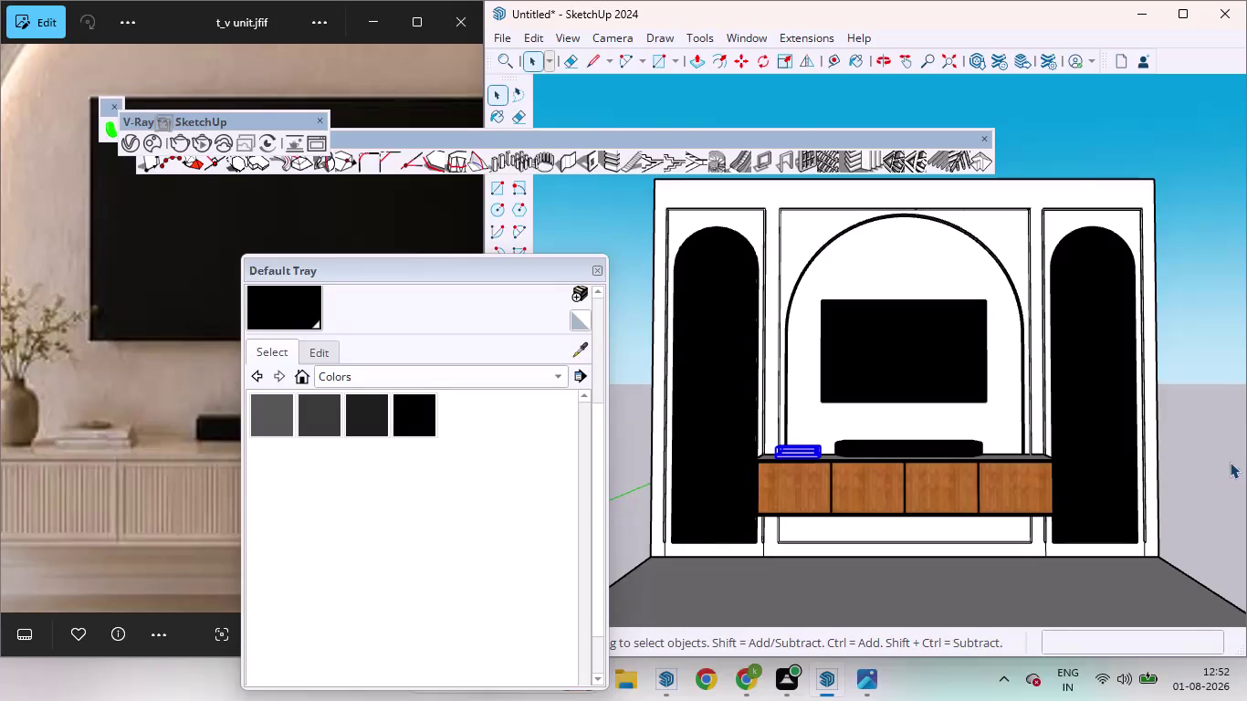
Close the Default Tray's Colors panel so the TV wall unit view is unobstructed.
drag(1208, 455, 1197, 456)
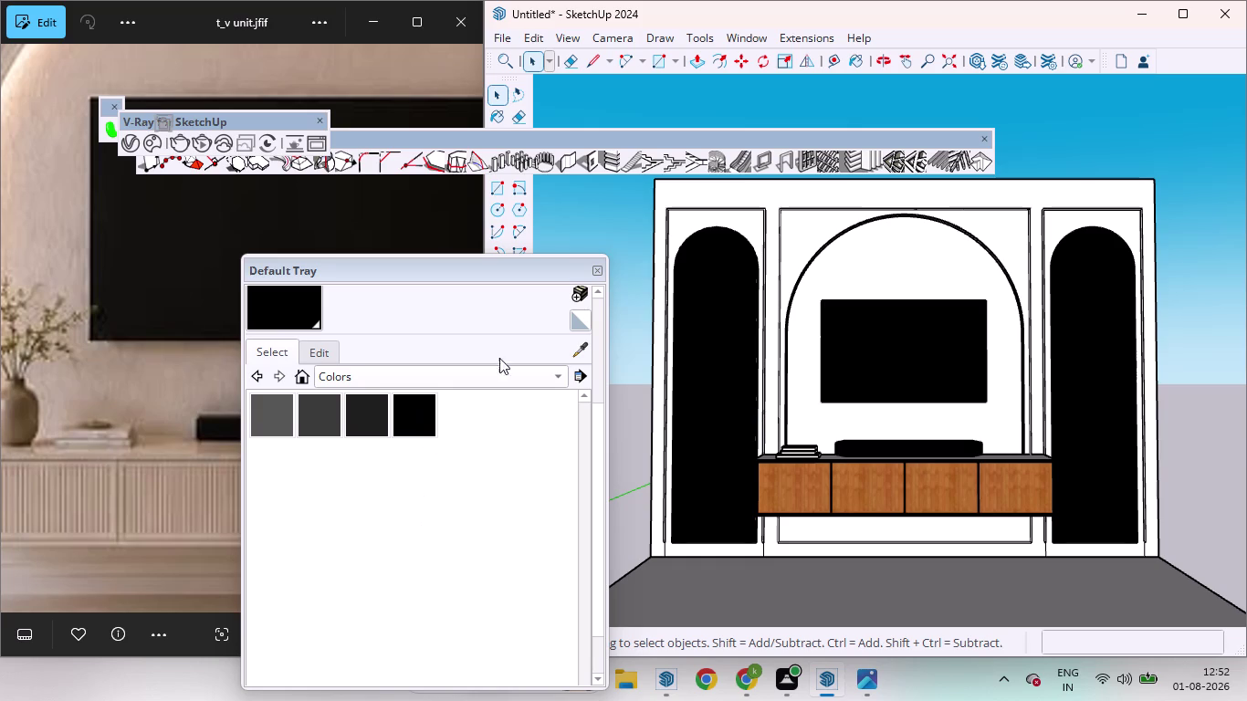
click(595, 270)
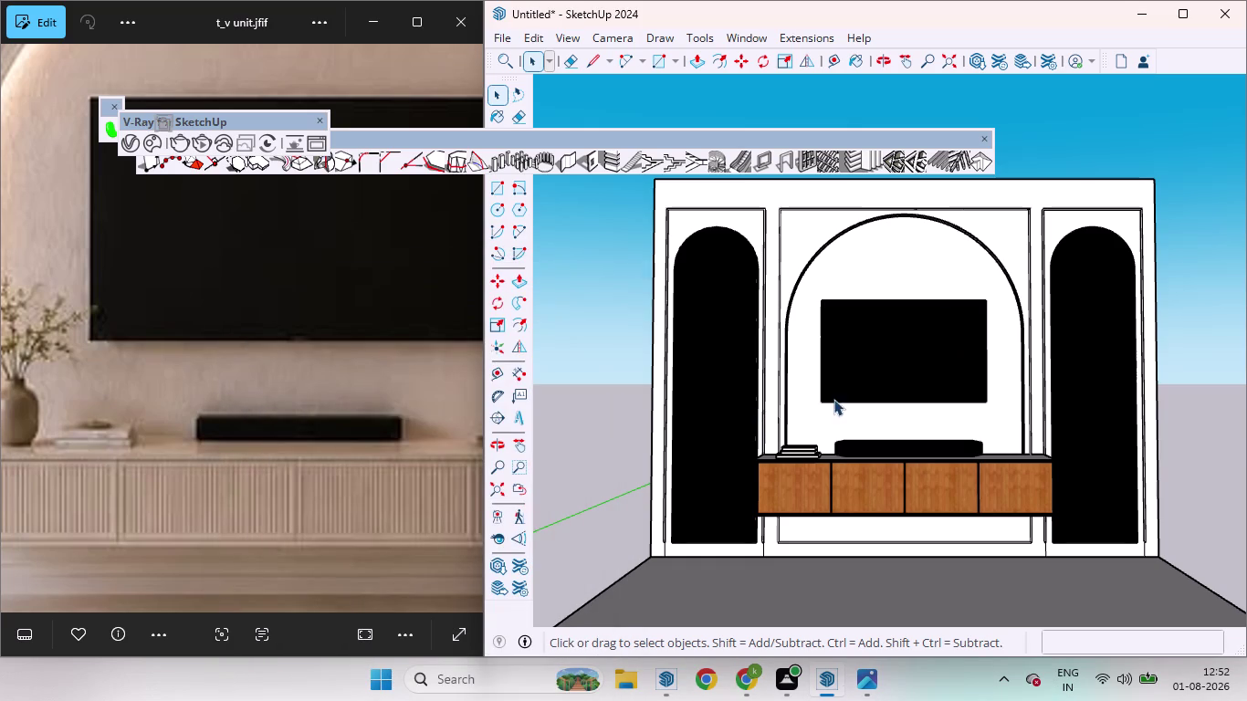
Zoom toward the TV cabinet and enable the Click-Change 2 - Kitchen equipment toolbar.
scroll(up, 3)
scroll(down, 3)
middle_drag(782, 397, 794, 553)
scroll(up, 3)
scroll(down, 3)
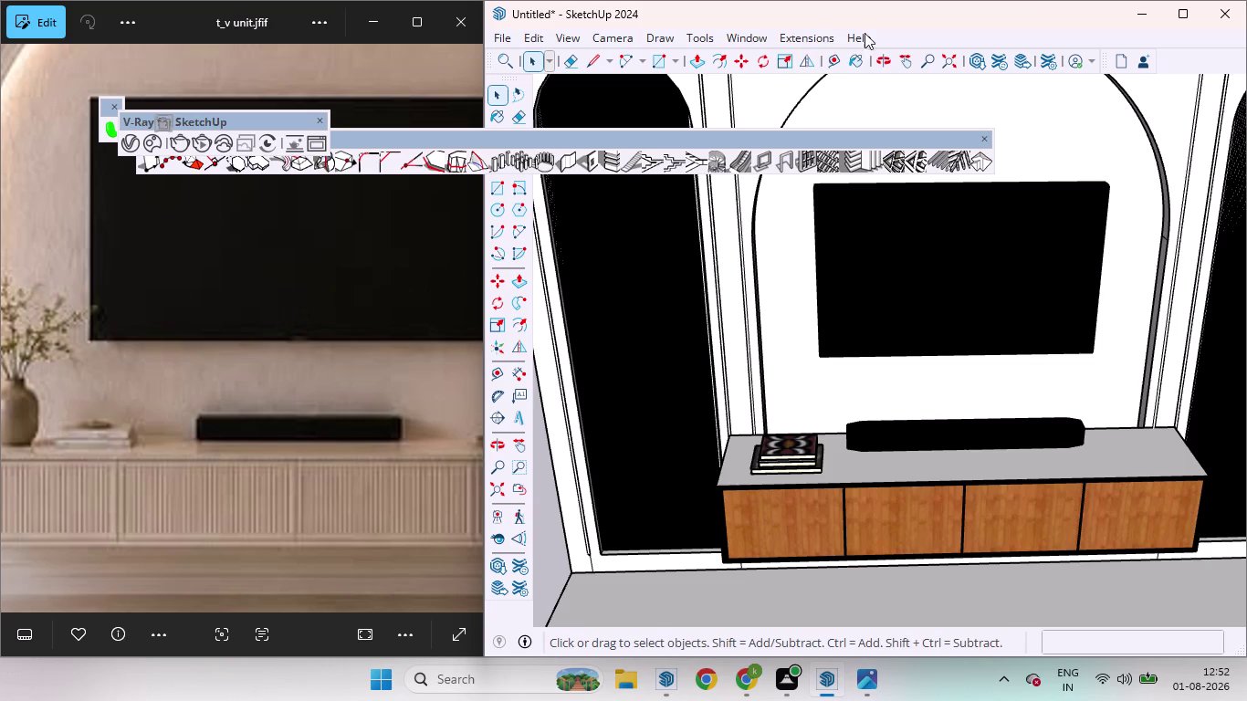
right_click(885, 30)
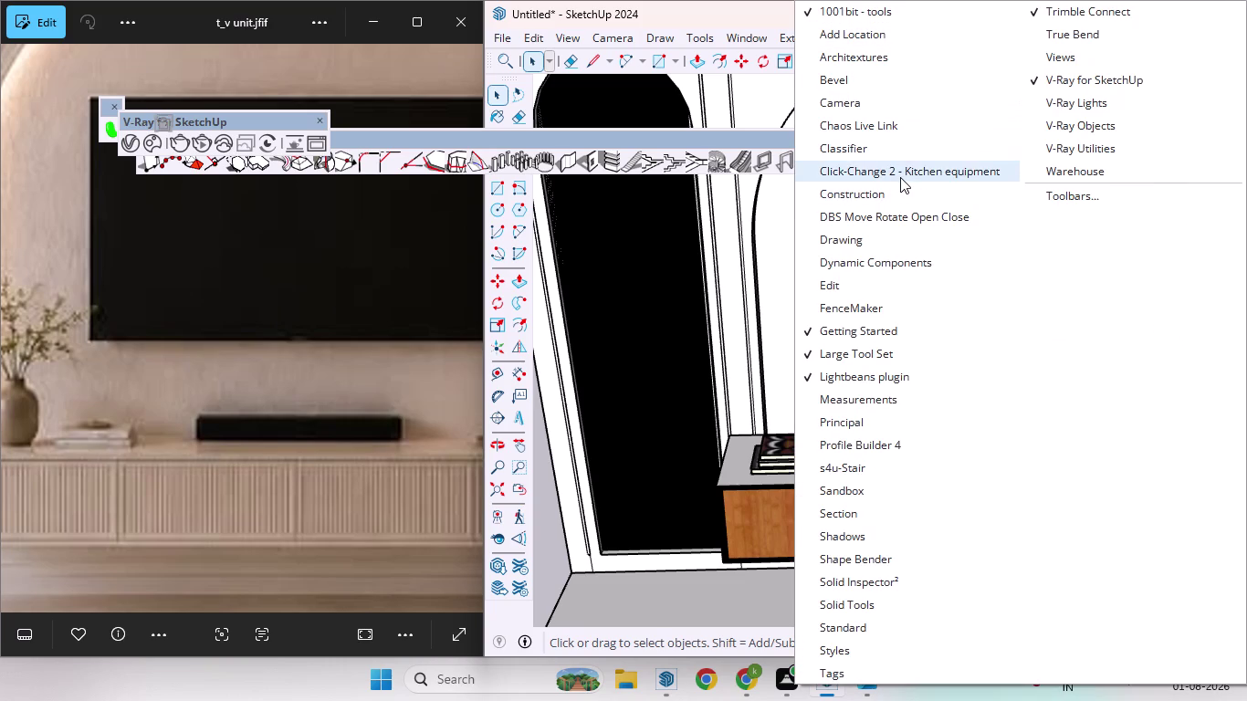
click(900, 177)
Place a Flowers vase model on the cabinet top beside the books.
click(603, 220)
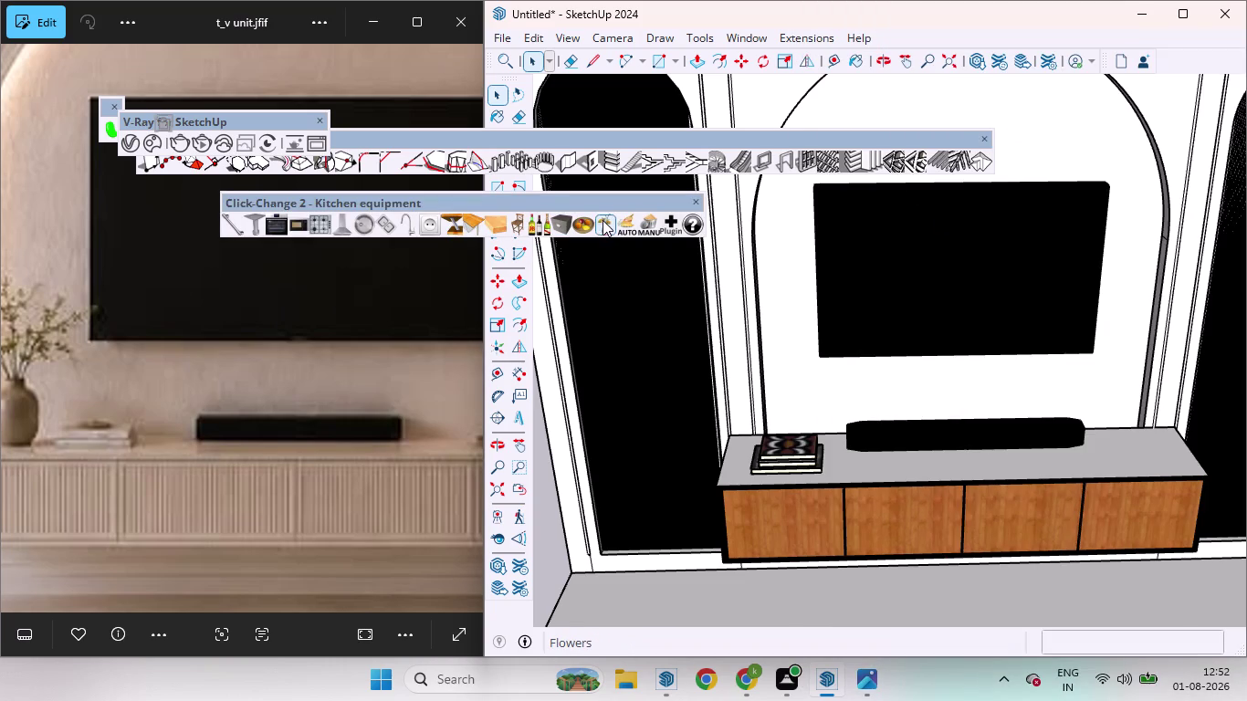
scroll(down, 3)
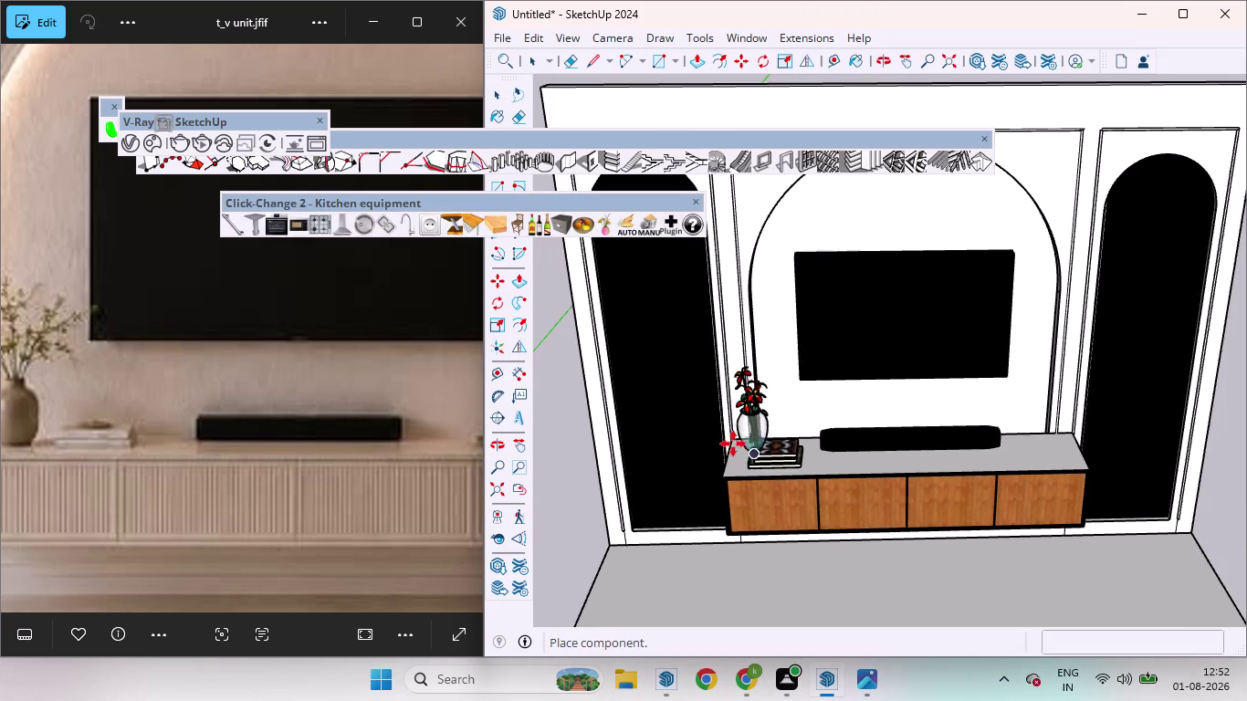
scroll(up, 3)
scroll(up, 3)
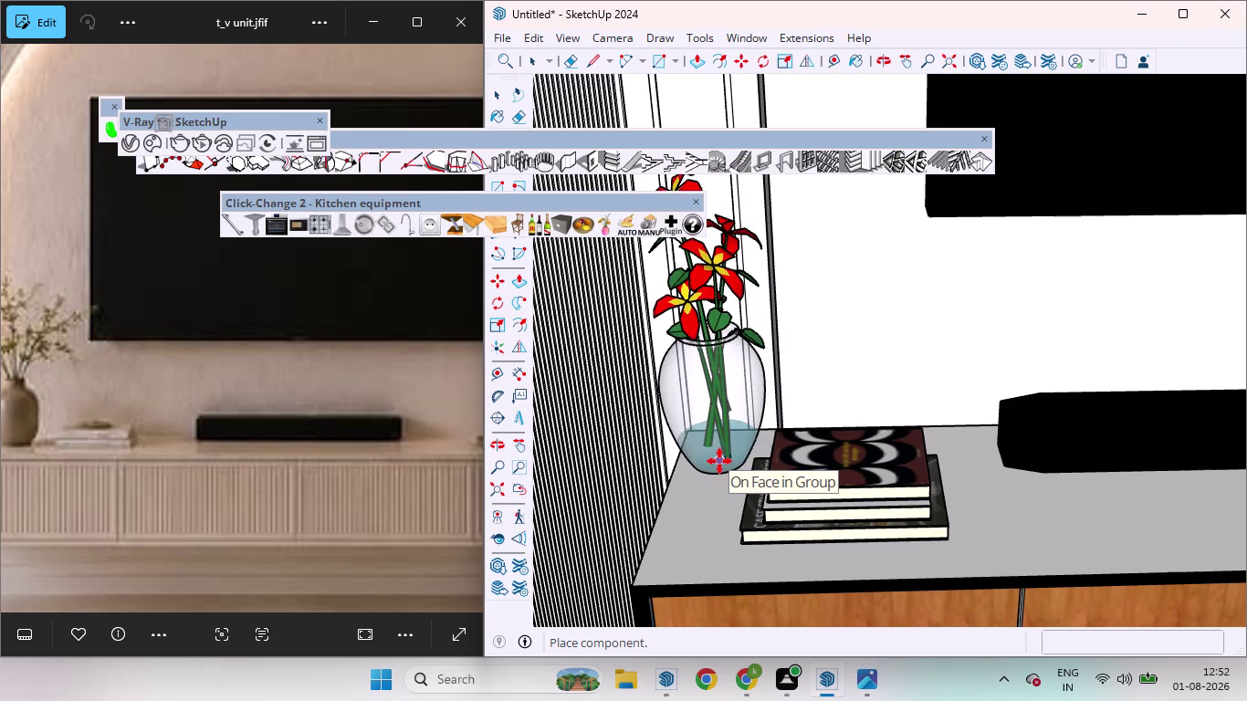
click(716, 465)
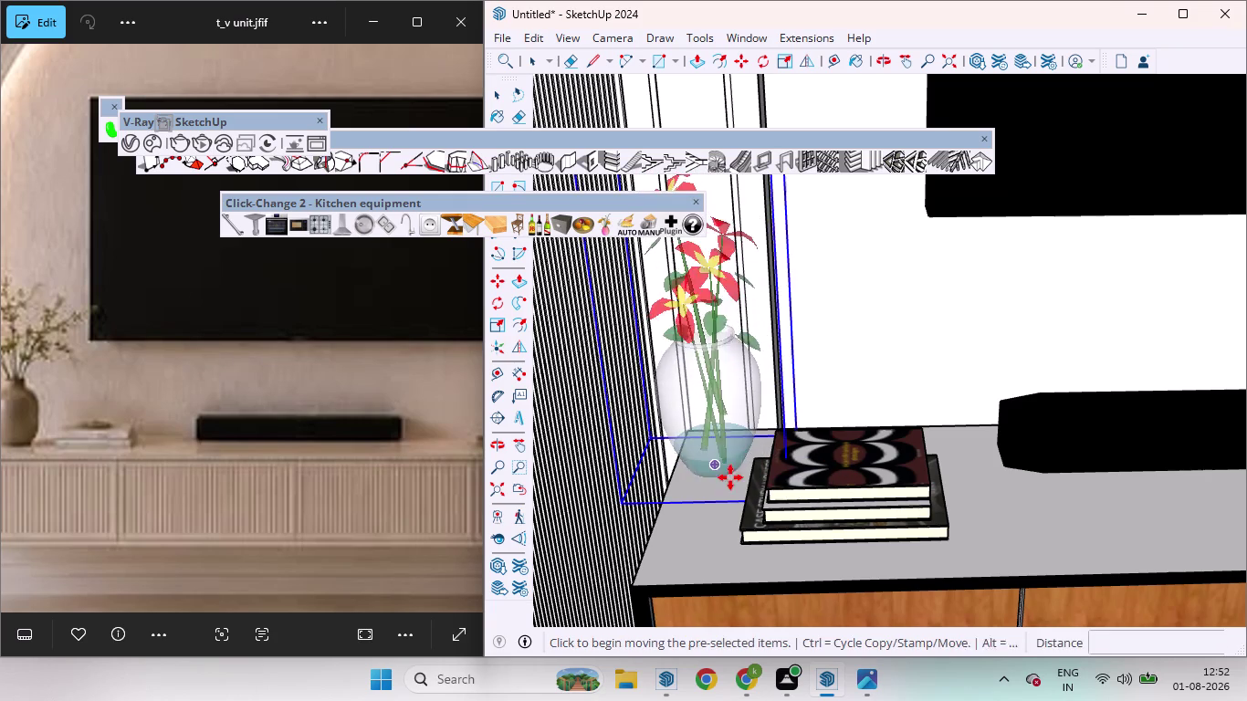
Swap the vase for a branch arrangement and frame the cabinet and TV wall.
middle_drag(718, 492, 1179, 397)
scroll(down, 3)
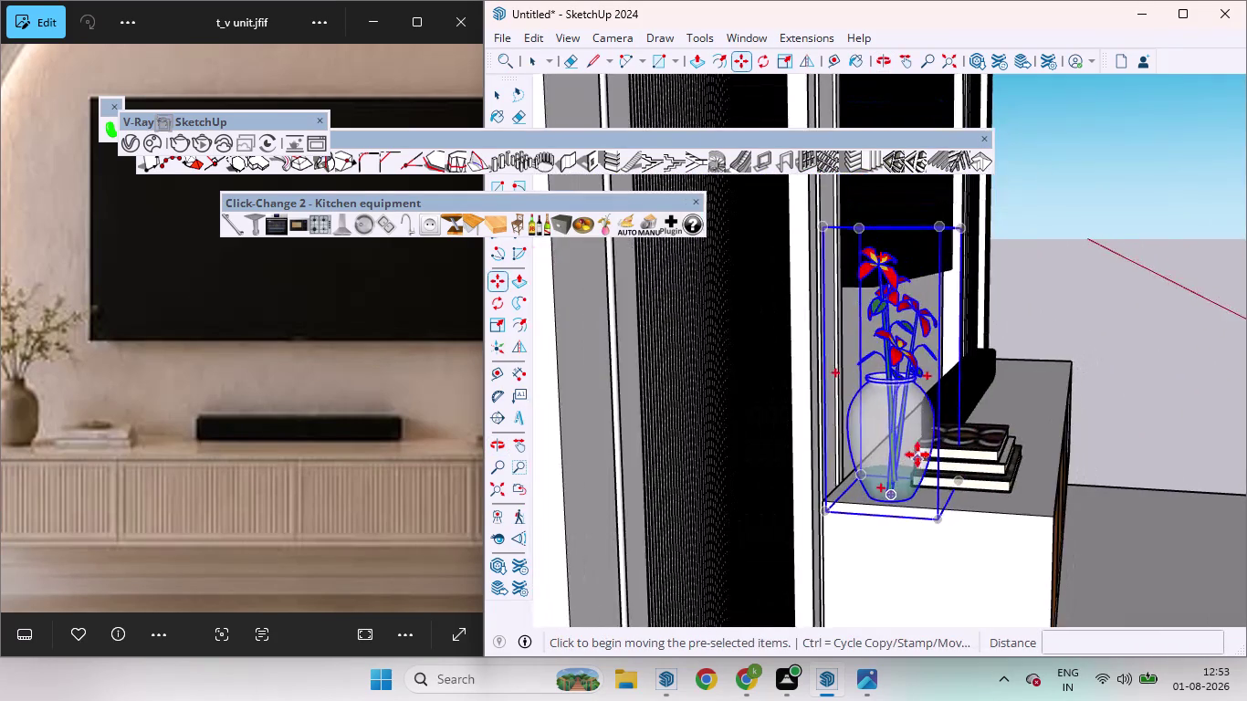
scroll(down, 3)
middle_drag(957, 481, 777, 454)
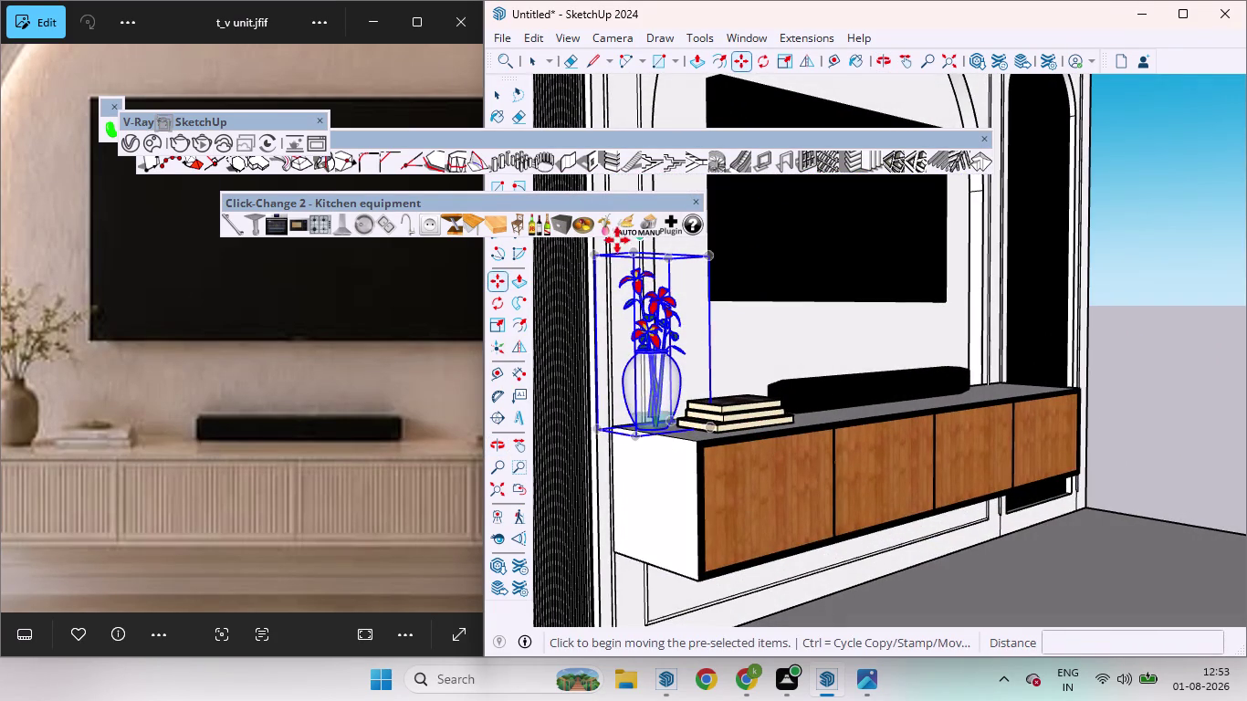
click(604, 234)
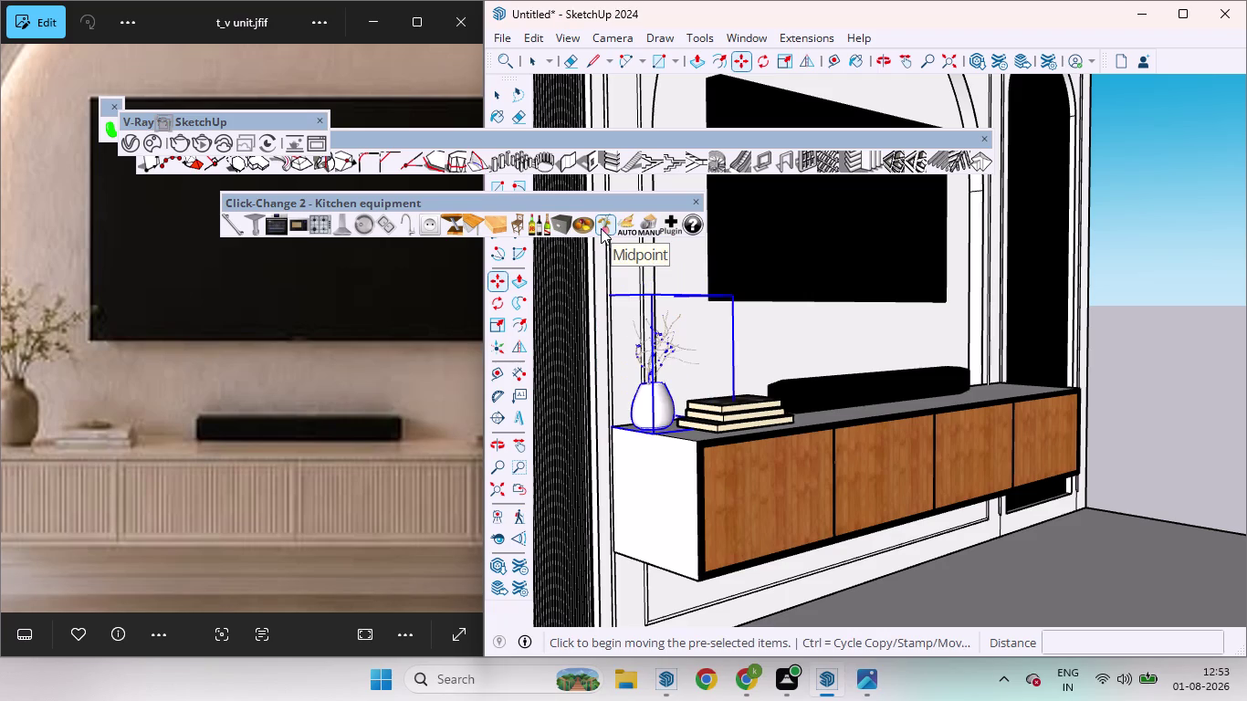
scroll(down, 3)
middle_drag(780, 356, 742, 387)
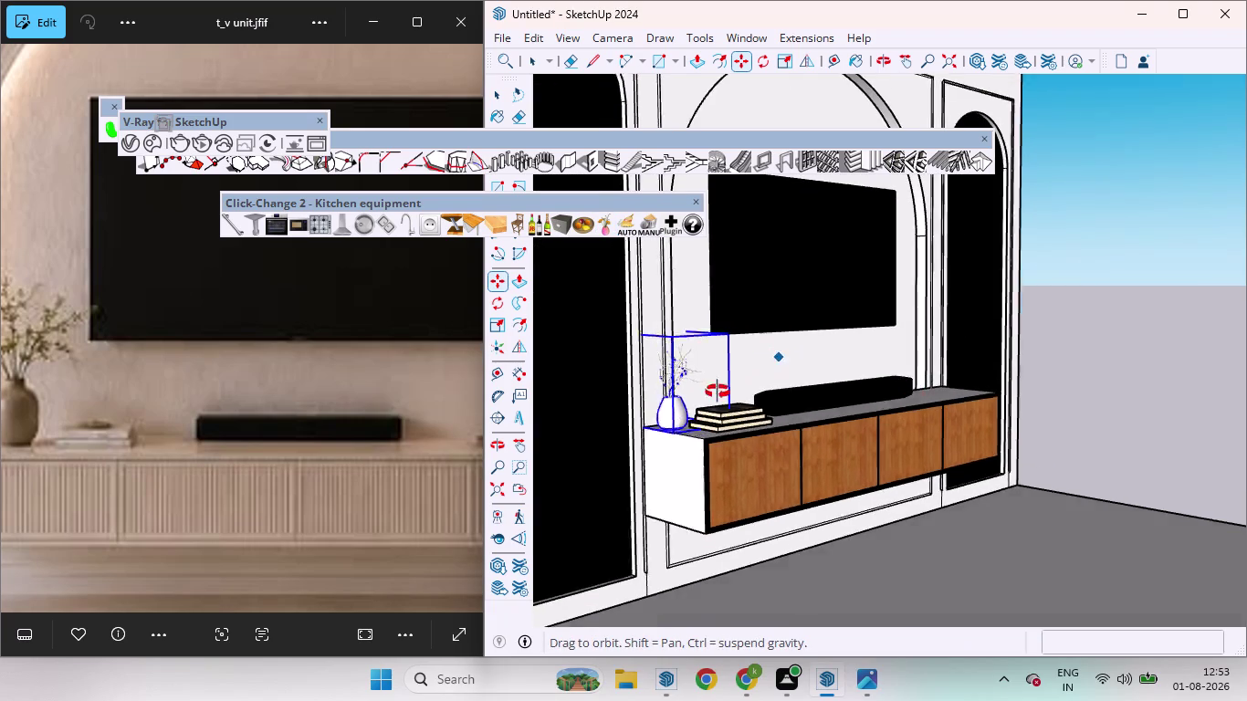
middle_drag(742, 388, 617, 370)
Scale the branch vase up uniformly by about 1.42x.
key(s)
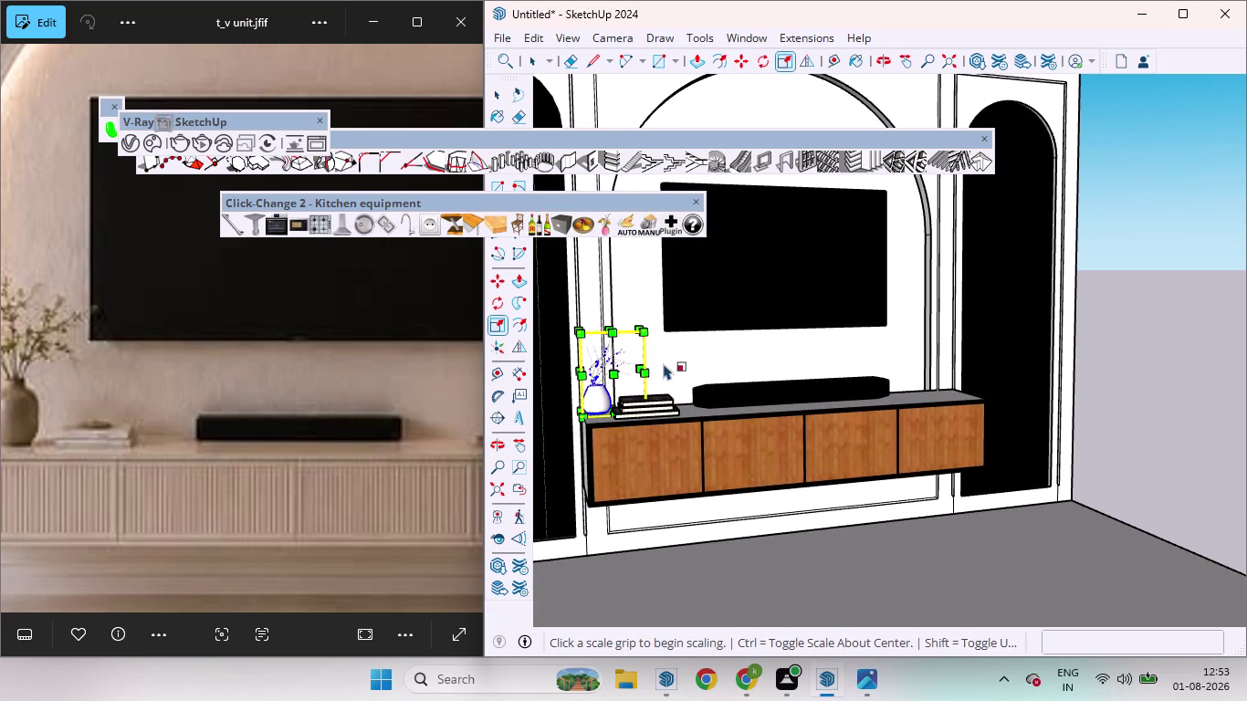
drag(640, 327, 657, 285)
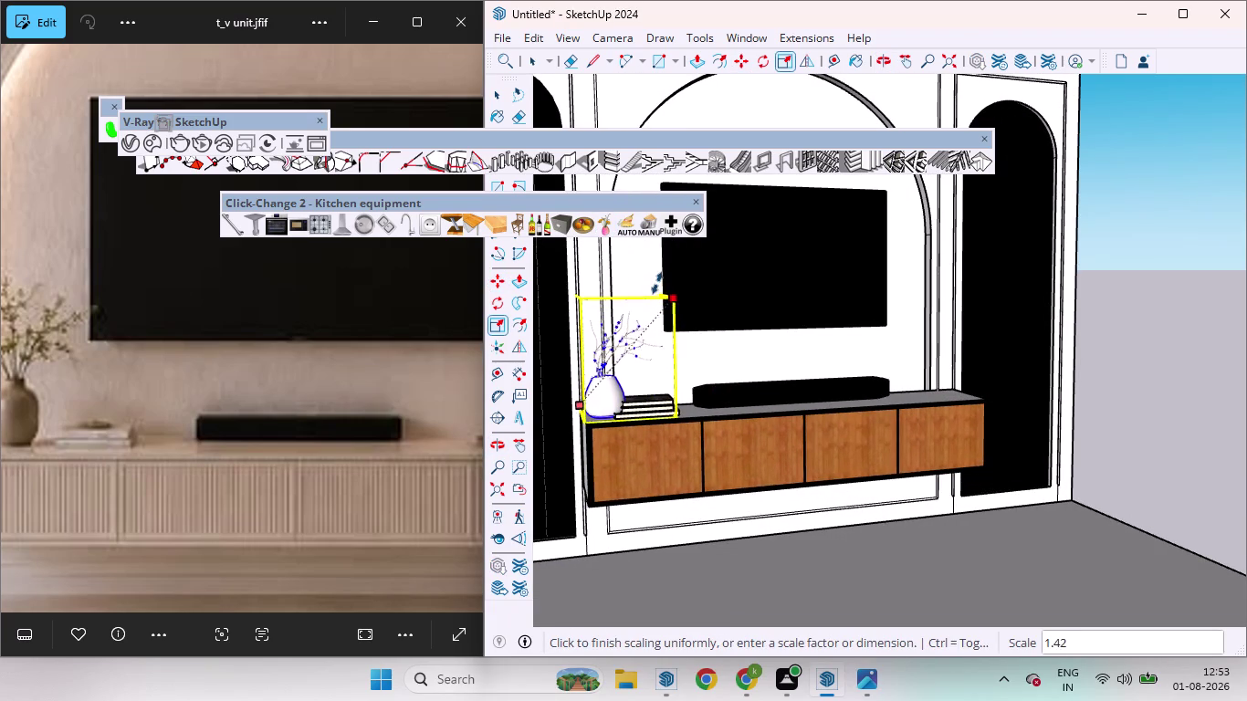
drag(658, 284, 657, 278)
key(space)
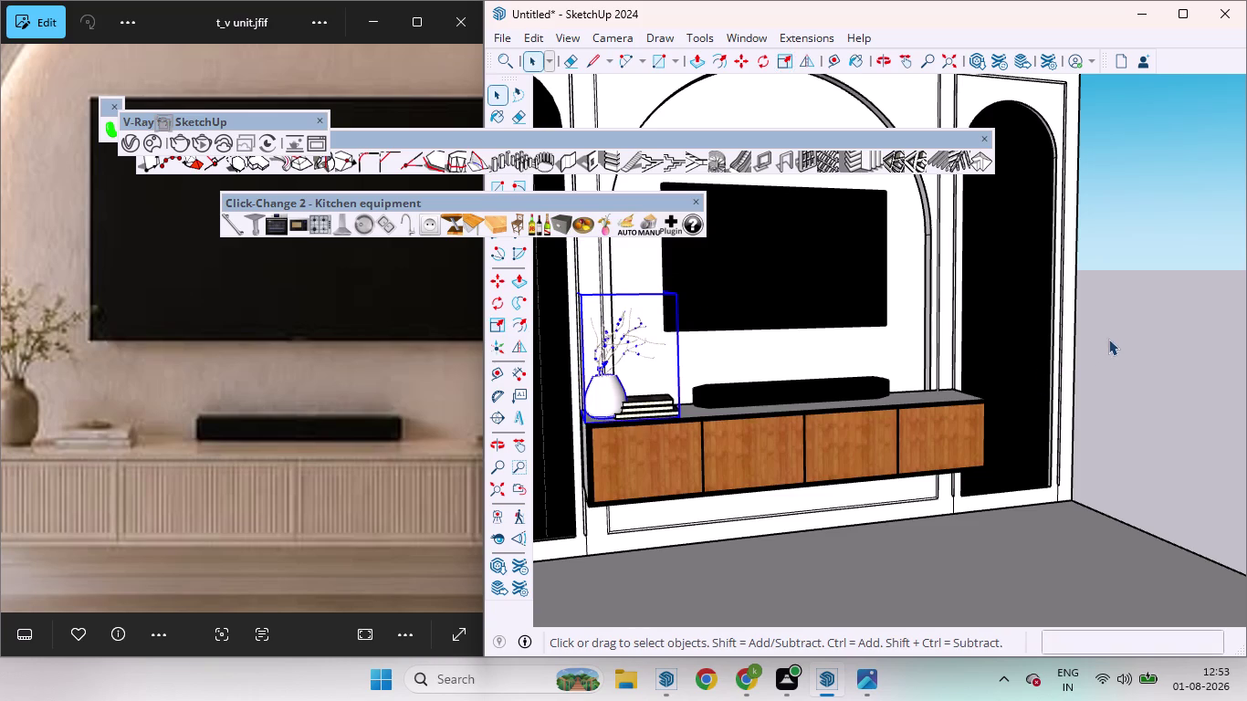
Nudge the book stack slightly right toward the soundbar and swap the vase arrangement.
click(1127, 339)
click(661, 406)
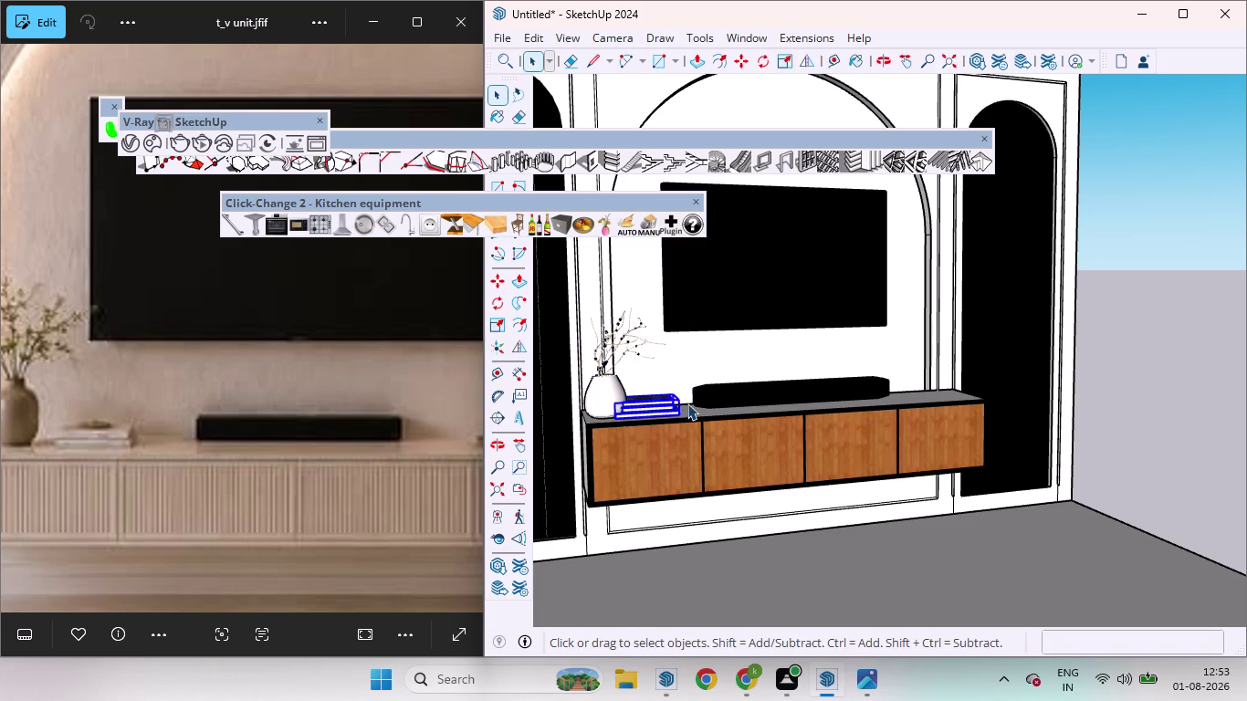
key(m)
click(684, 407)
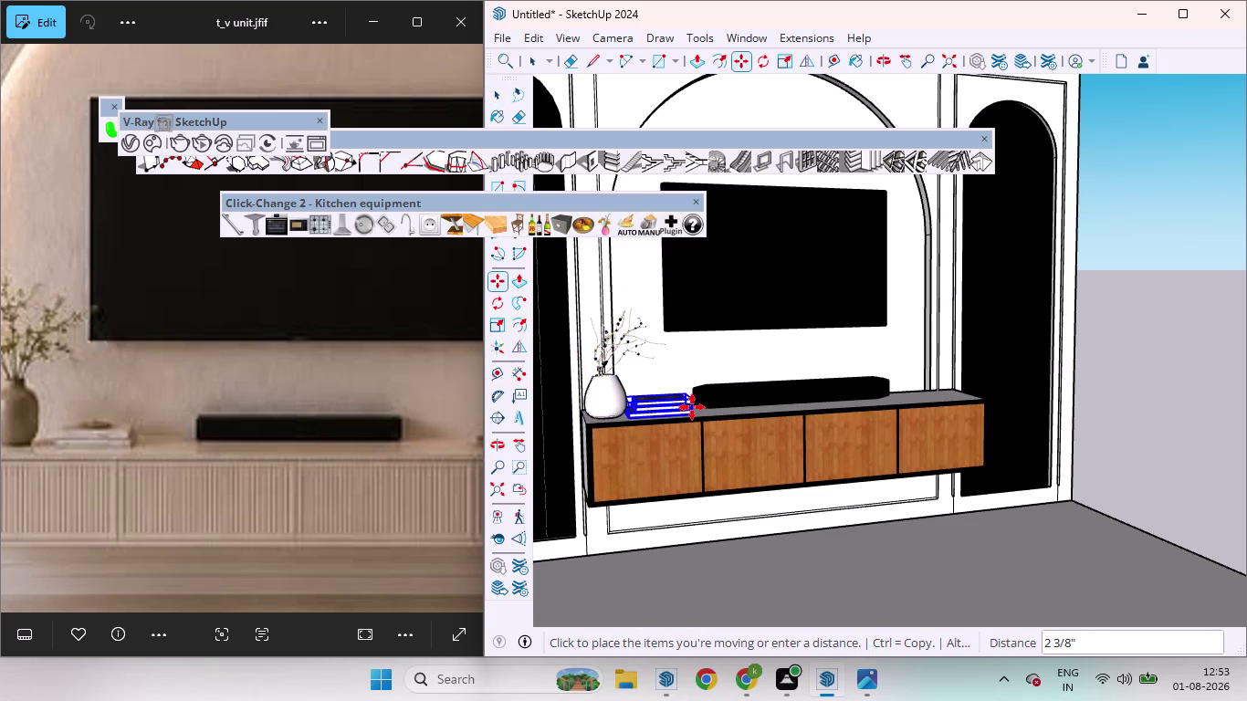
click(695, 407)
key(space)
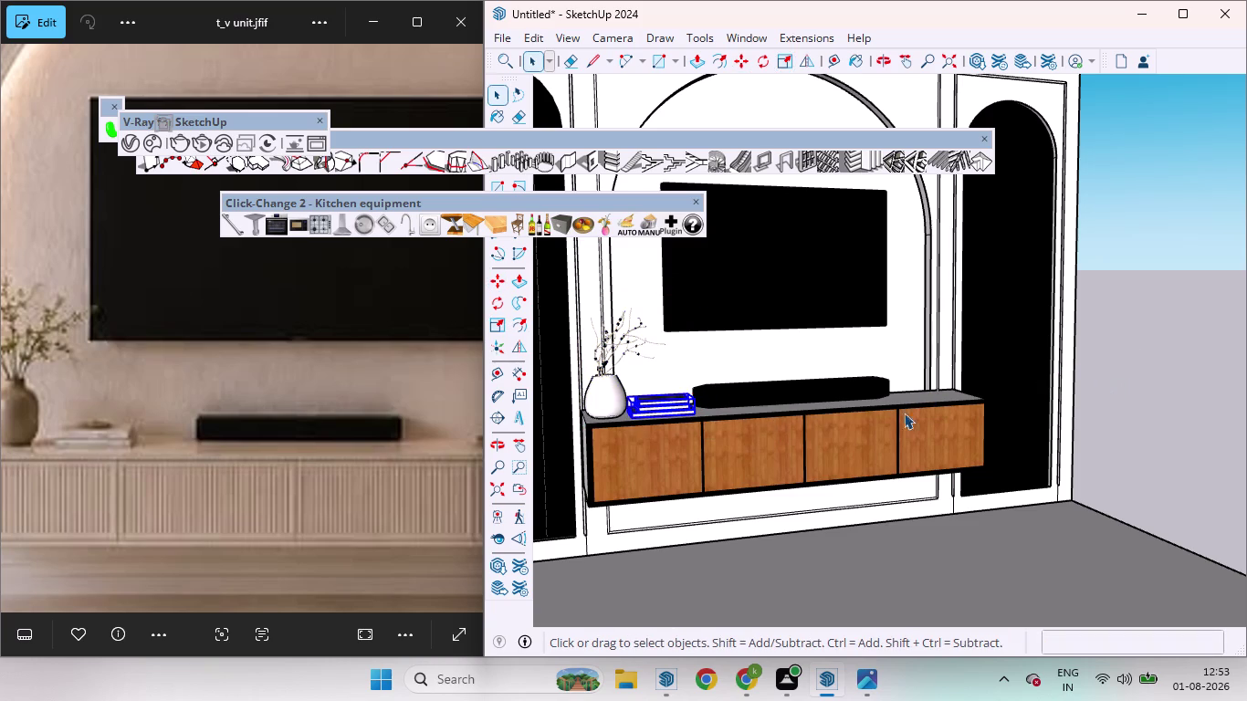
click(614, 390)
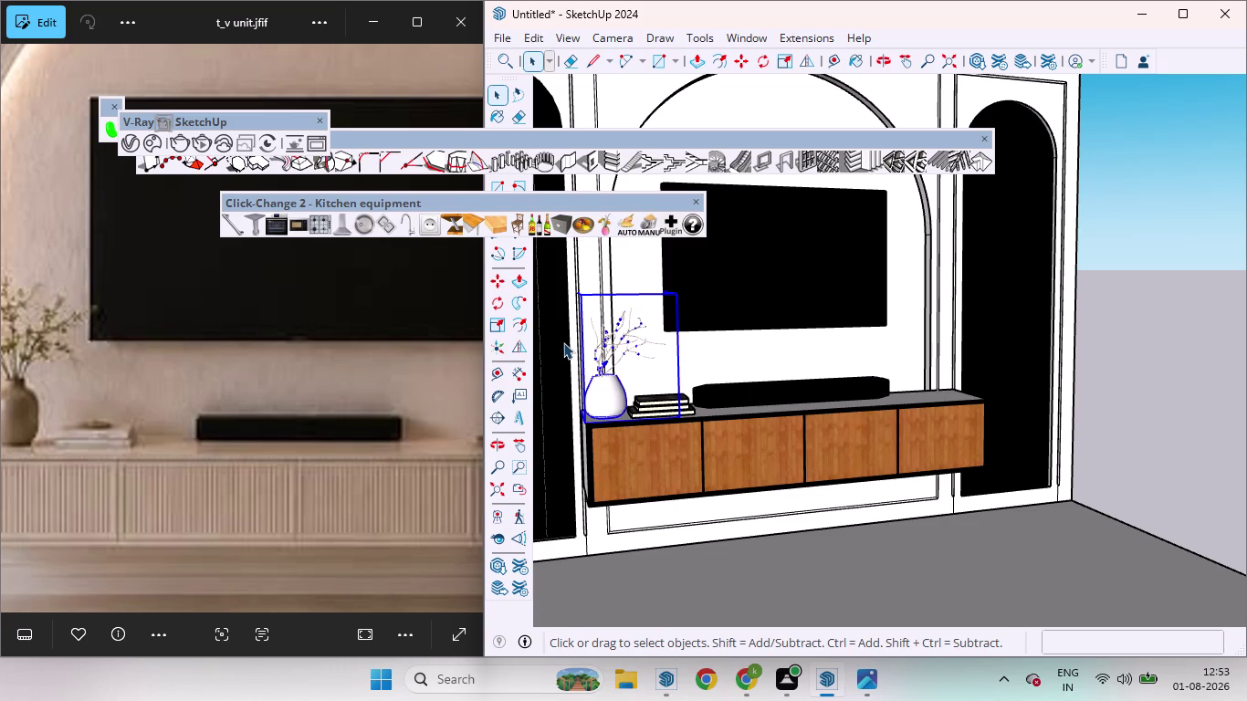
click(601, 225)
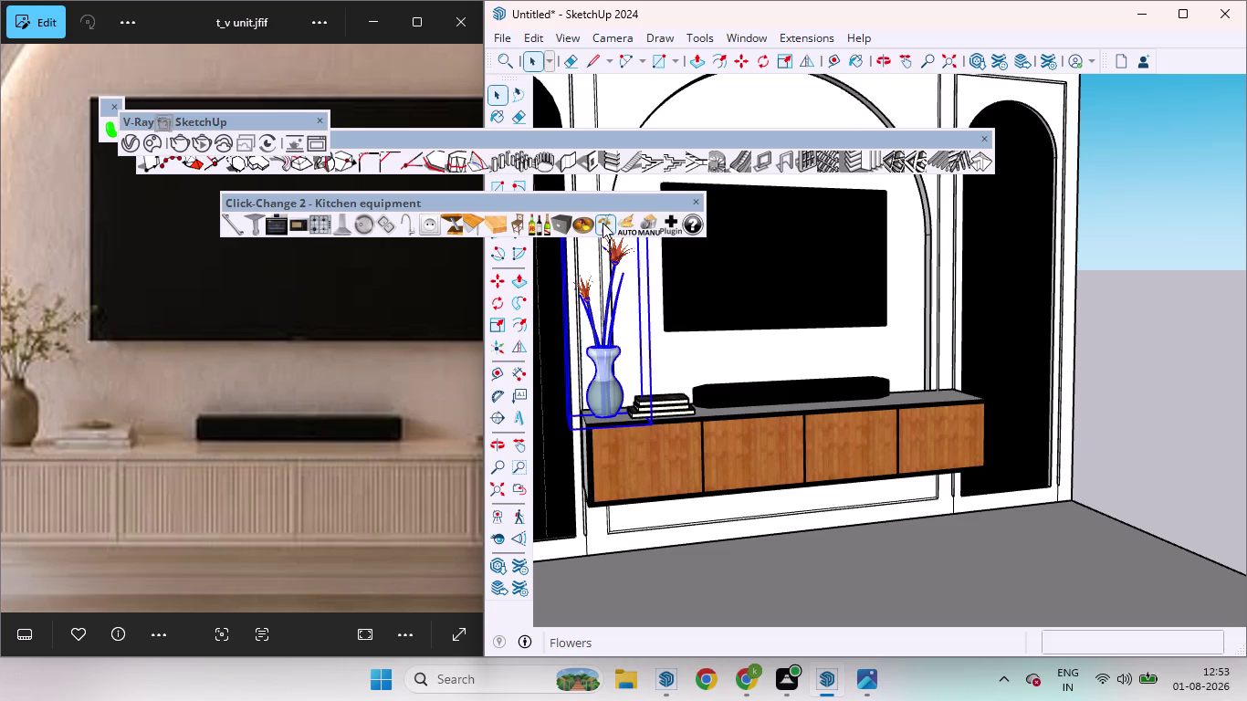
Cycle through flower arrangements until the red lilies in a glass vase appear.
click(609, 229)
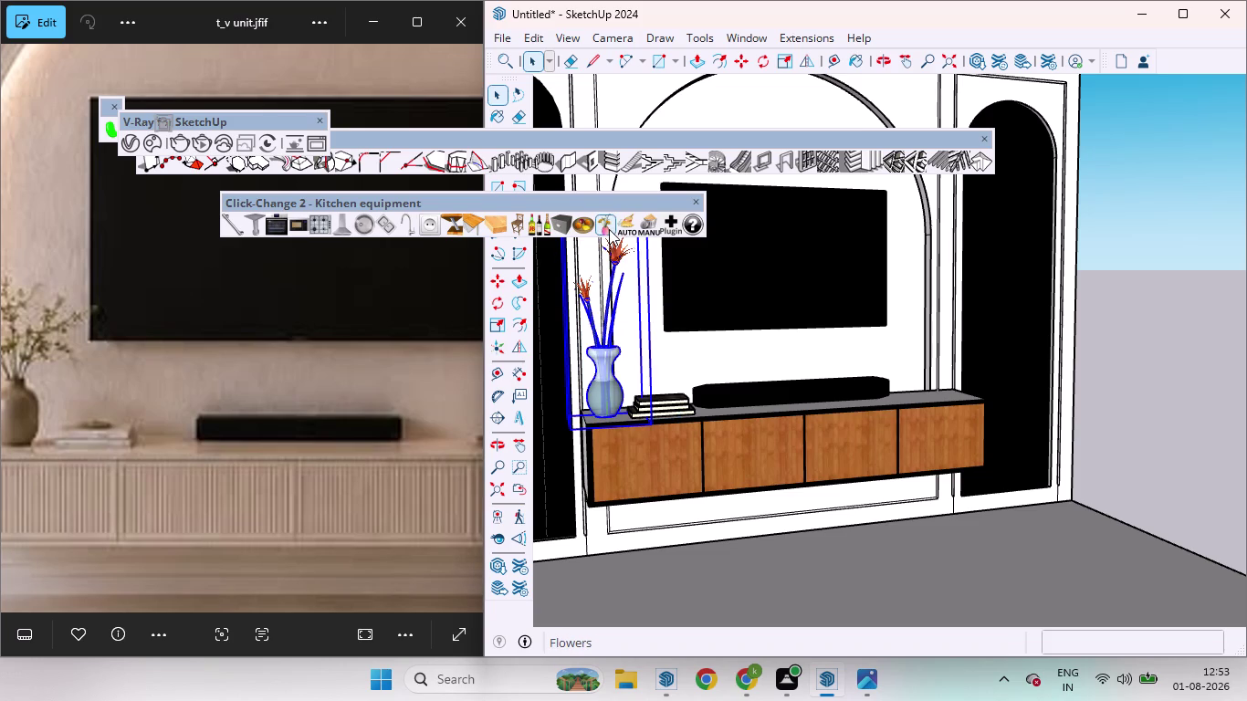
click(604, 230)
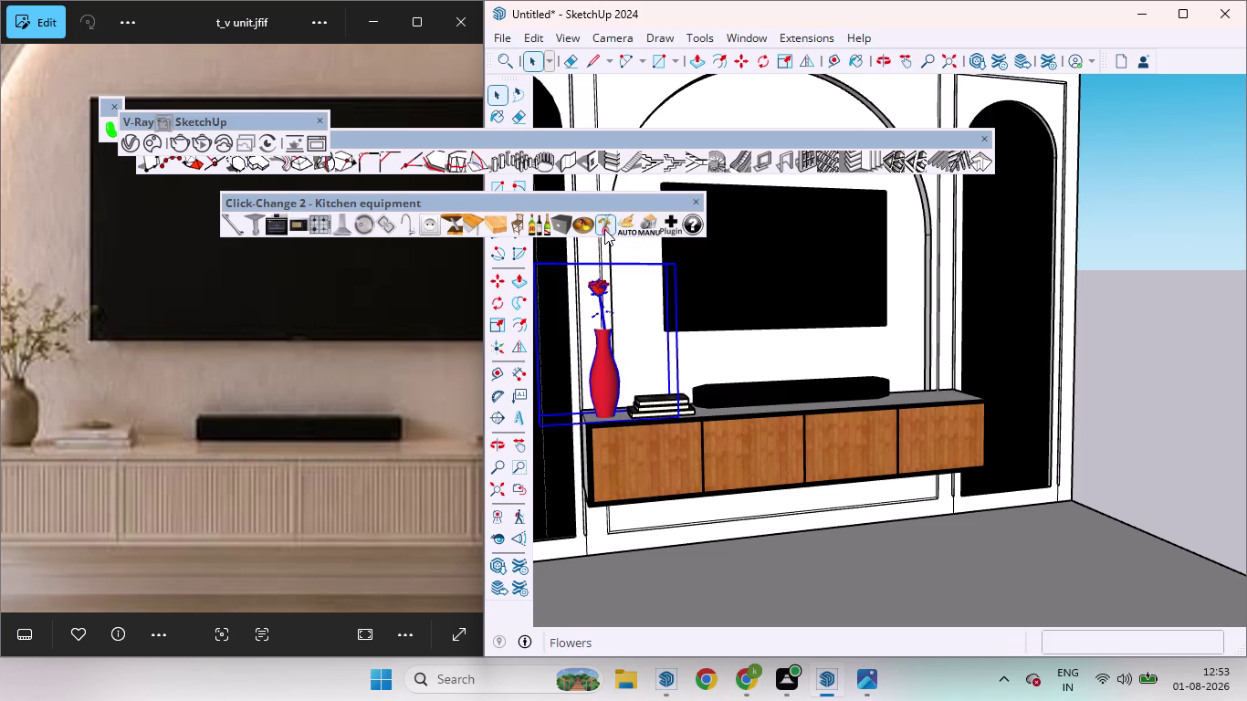
click(604, 230)
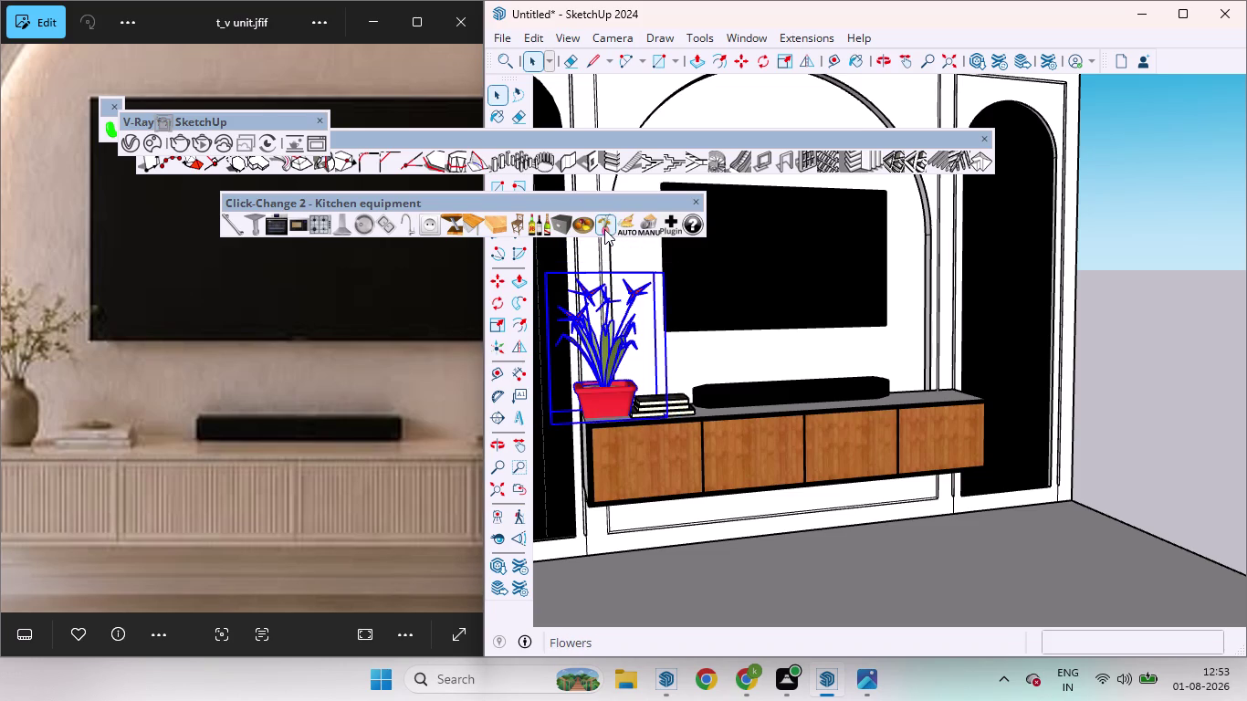
click(605, 229)
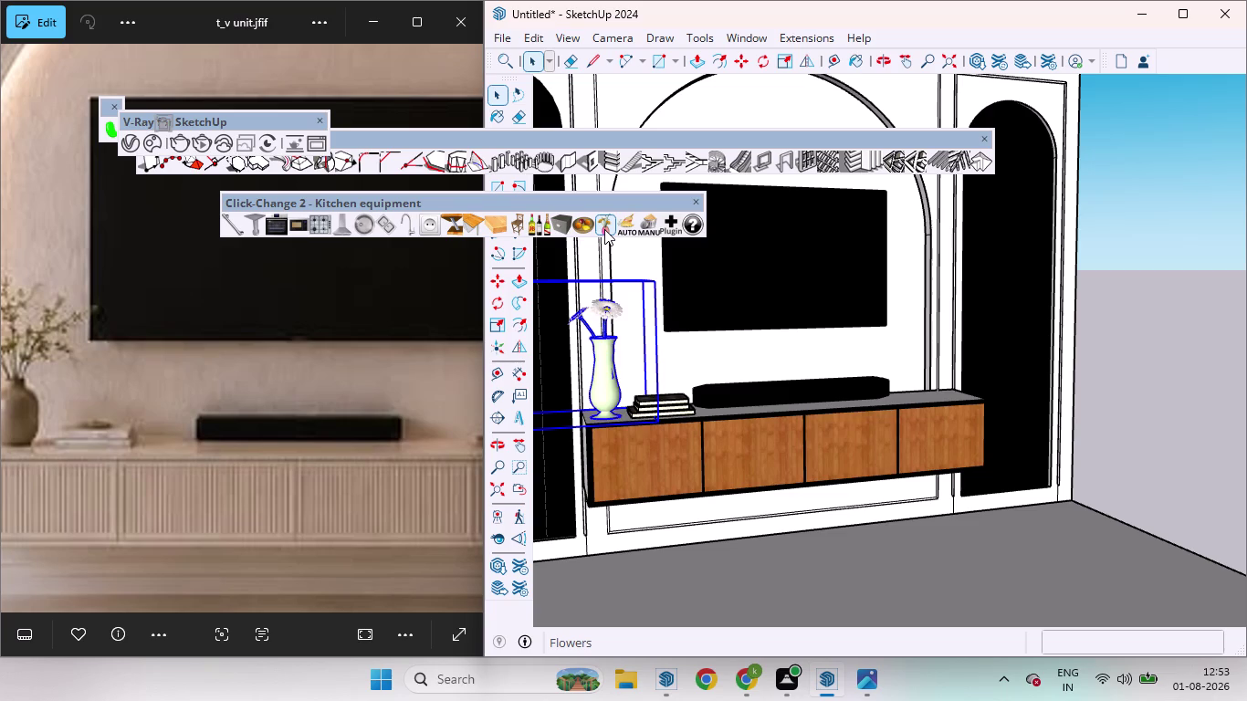
click(604, 229)
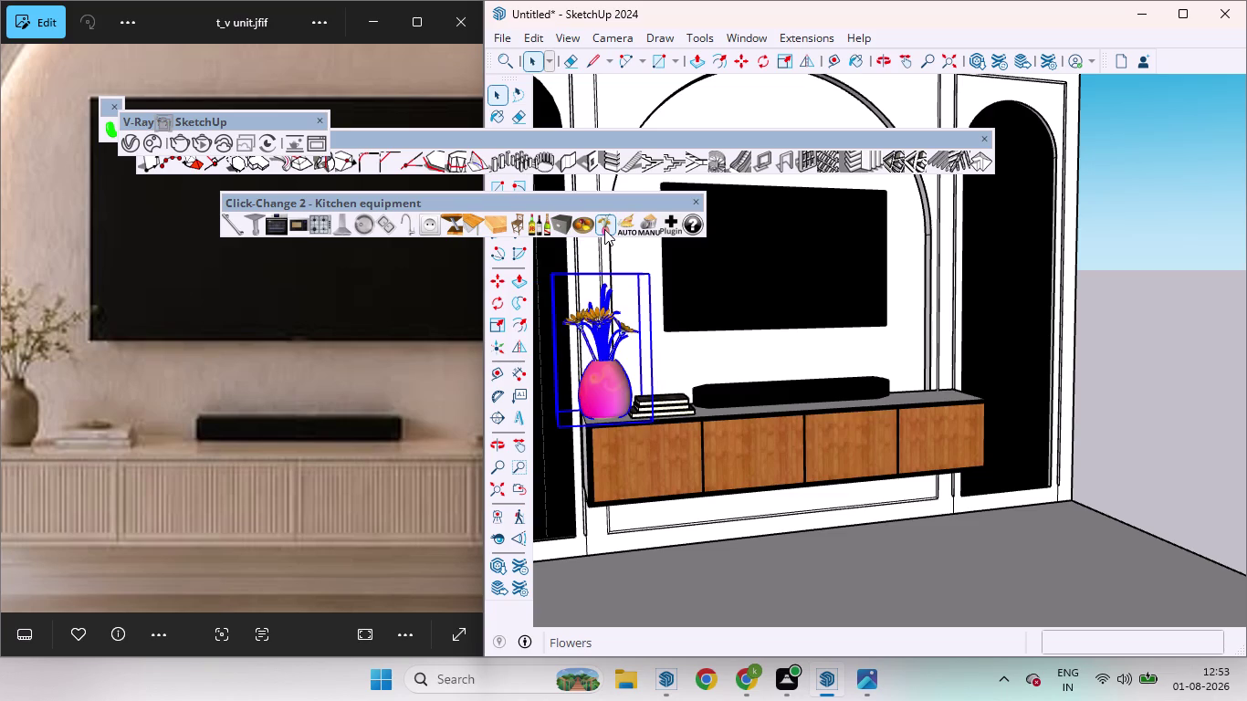
click(606, 221)
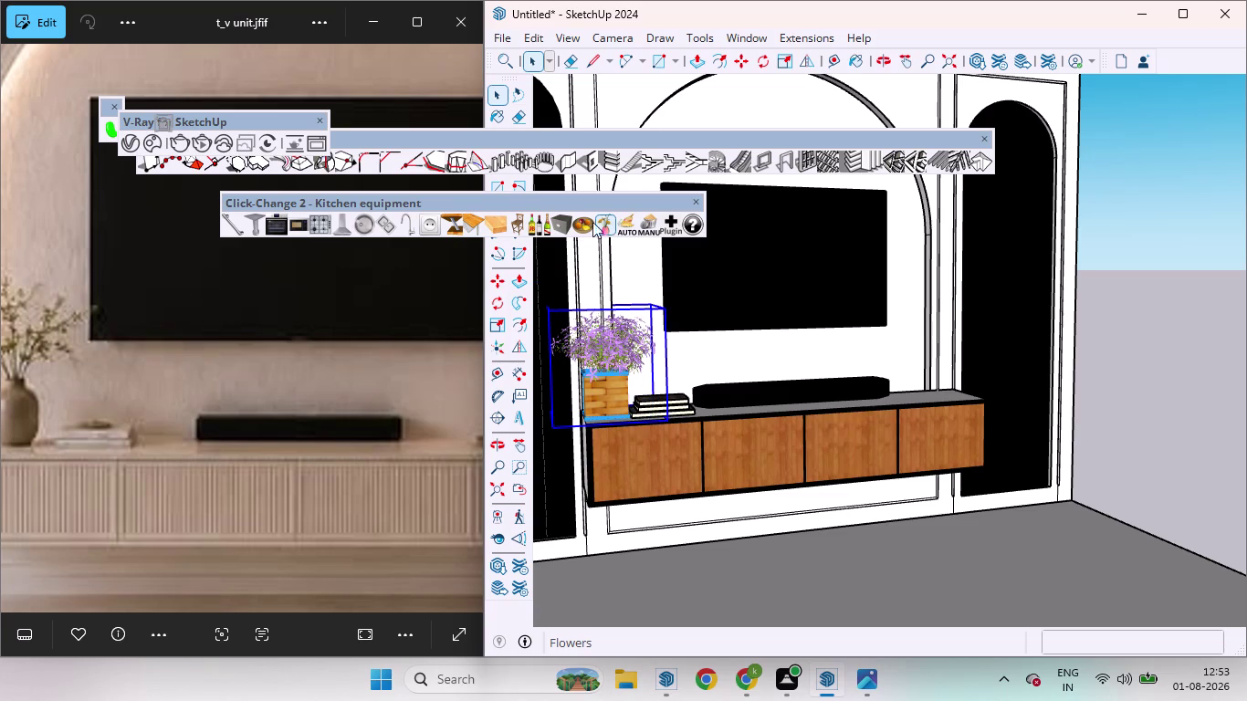
click(604, 222)
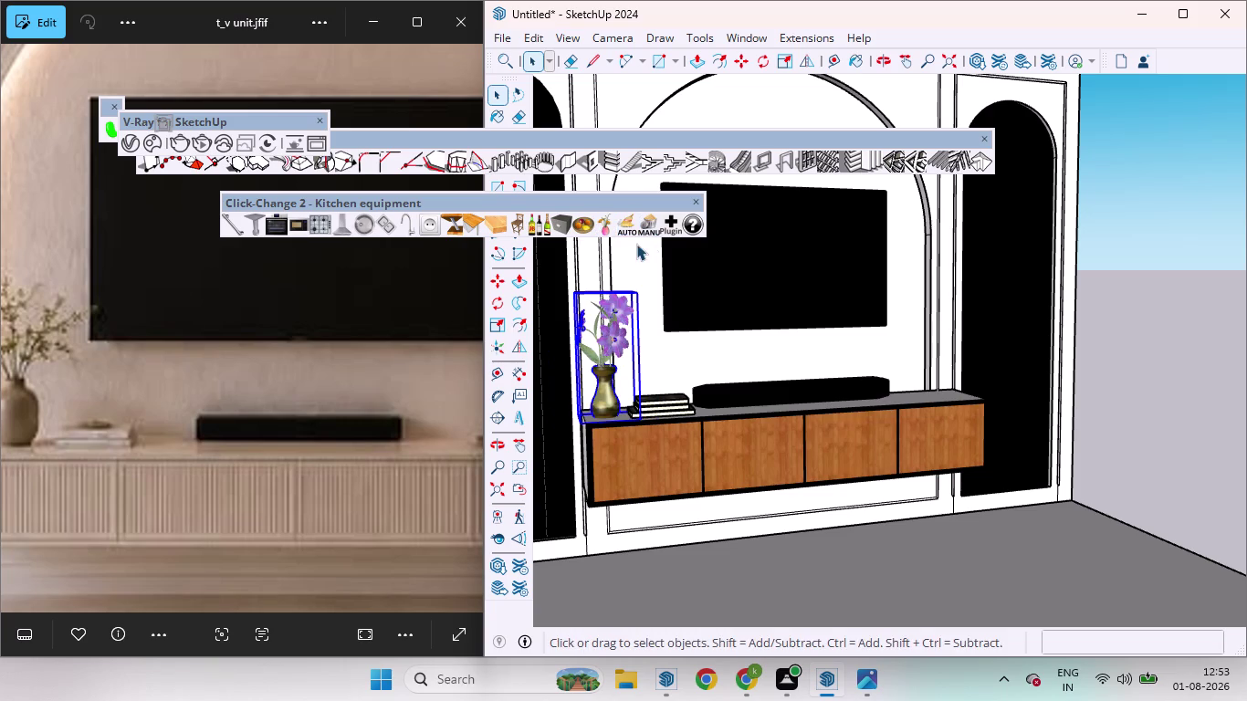
click(599, 228)
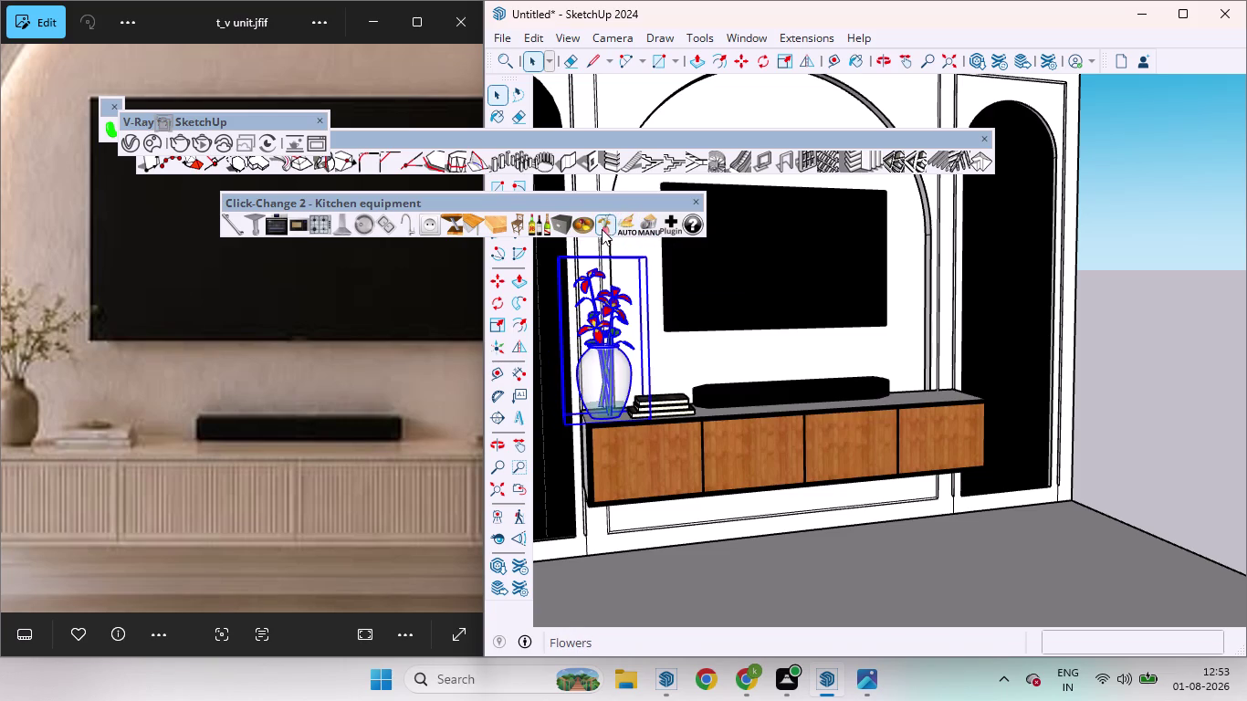
Inspect the vase beside the books, then switch to a small white vase with sprigs.
click(1135, 376)
scroll(down, 3)
middle_drag(1138, 377, 999, 410)
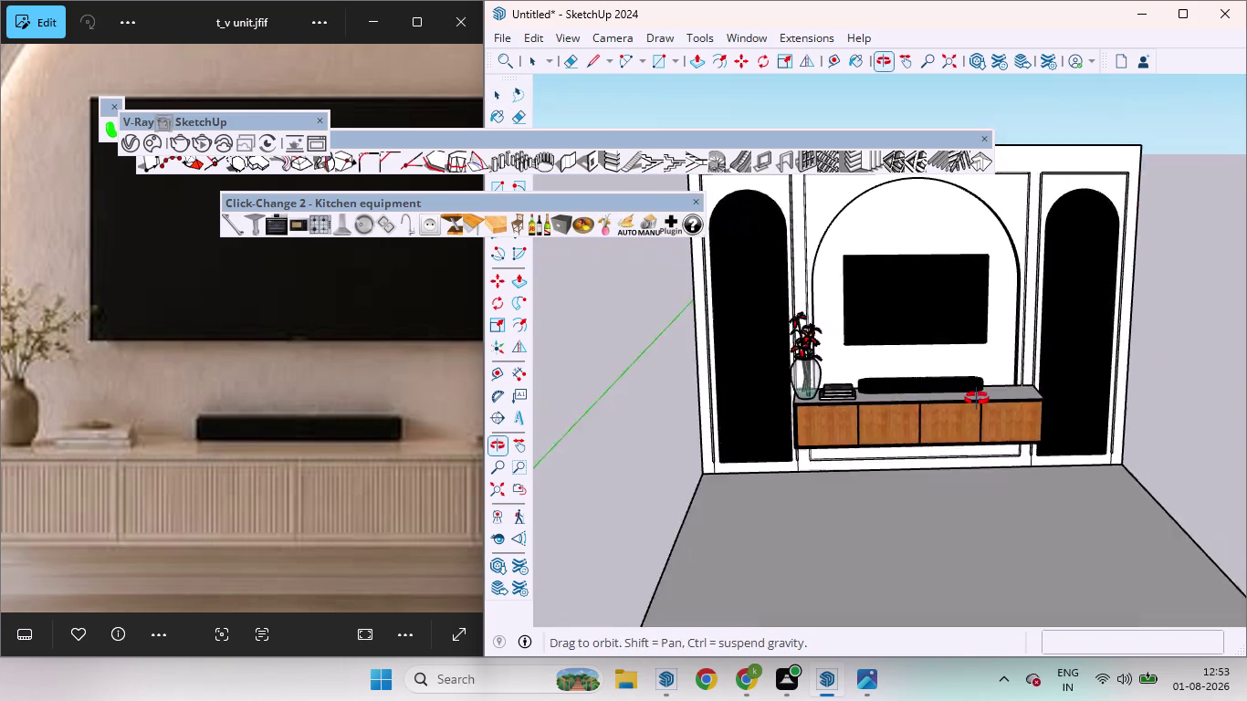
middle_drag(1000, 410, 908, 366)
scroll(up, 3)
middle_drag(804, 382, 923, 452)
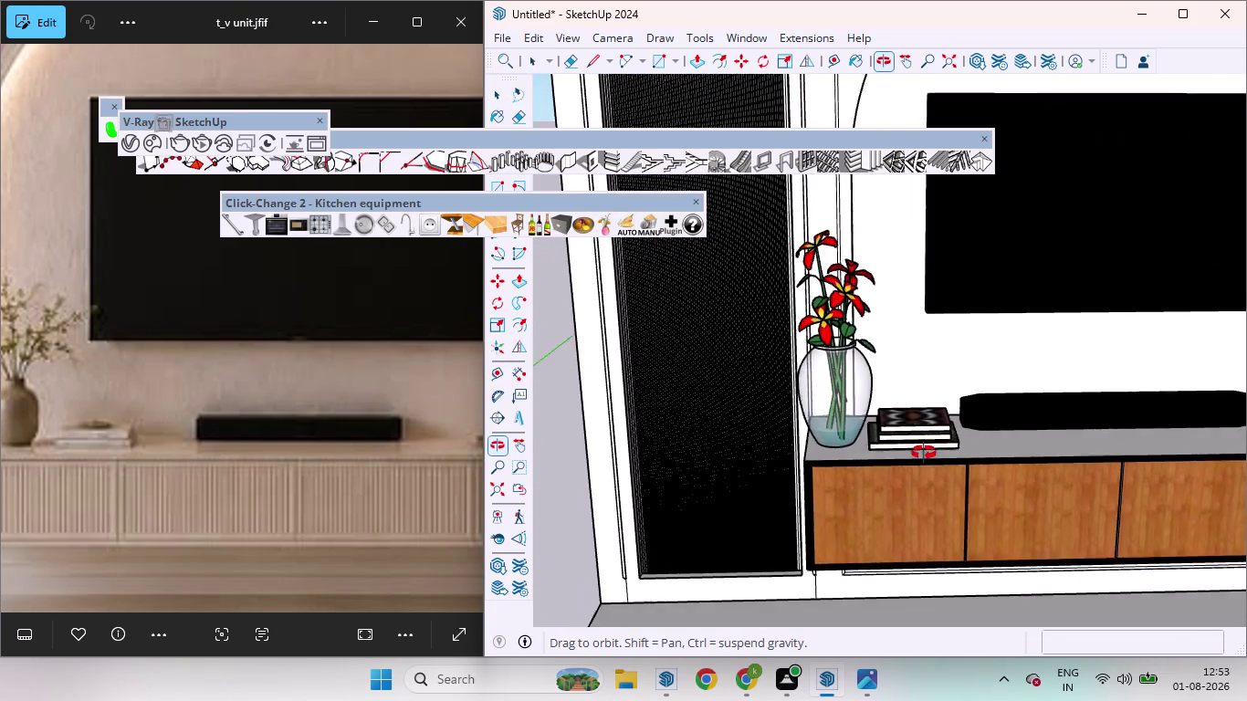
middle_drag(923, 451, 923, 453)
scroll(down, 3)
scroll(down, 3)
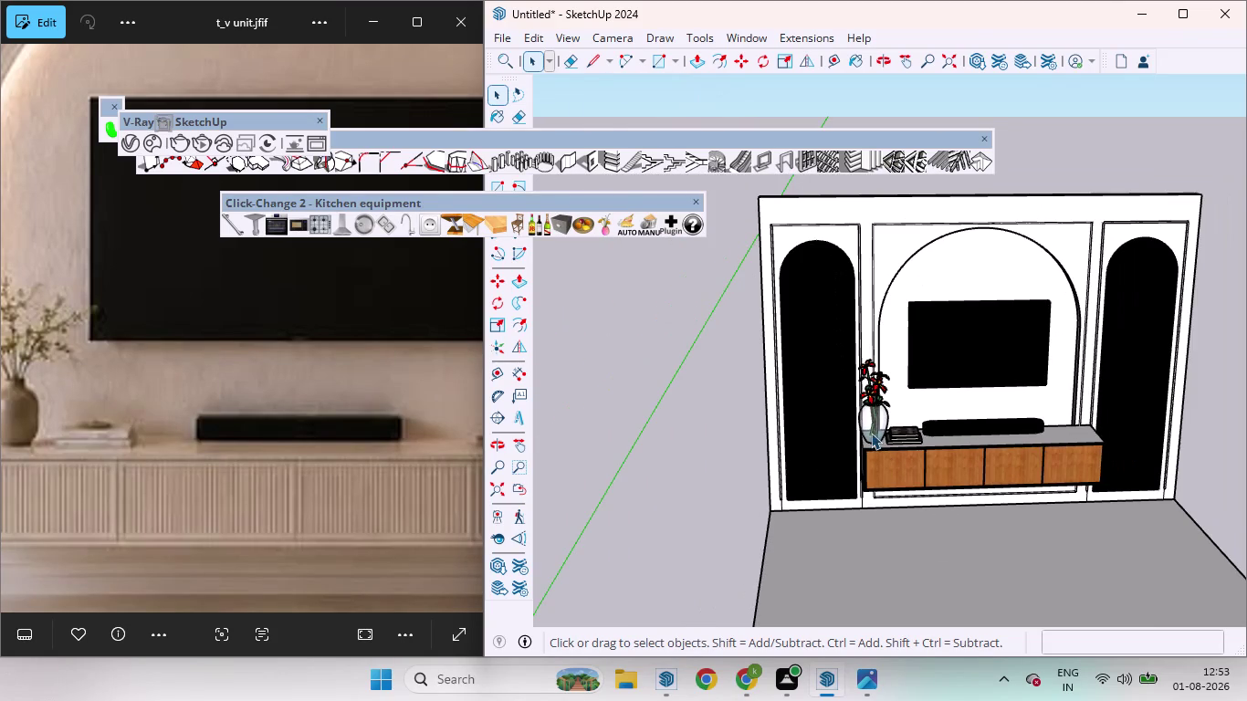
click(877, 426)
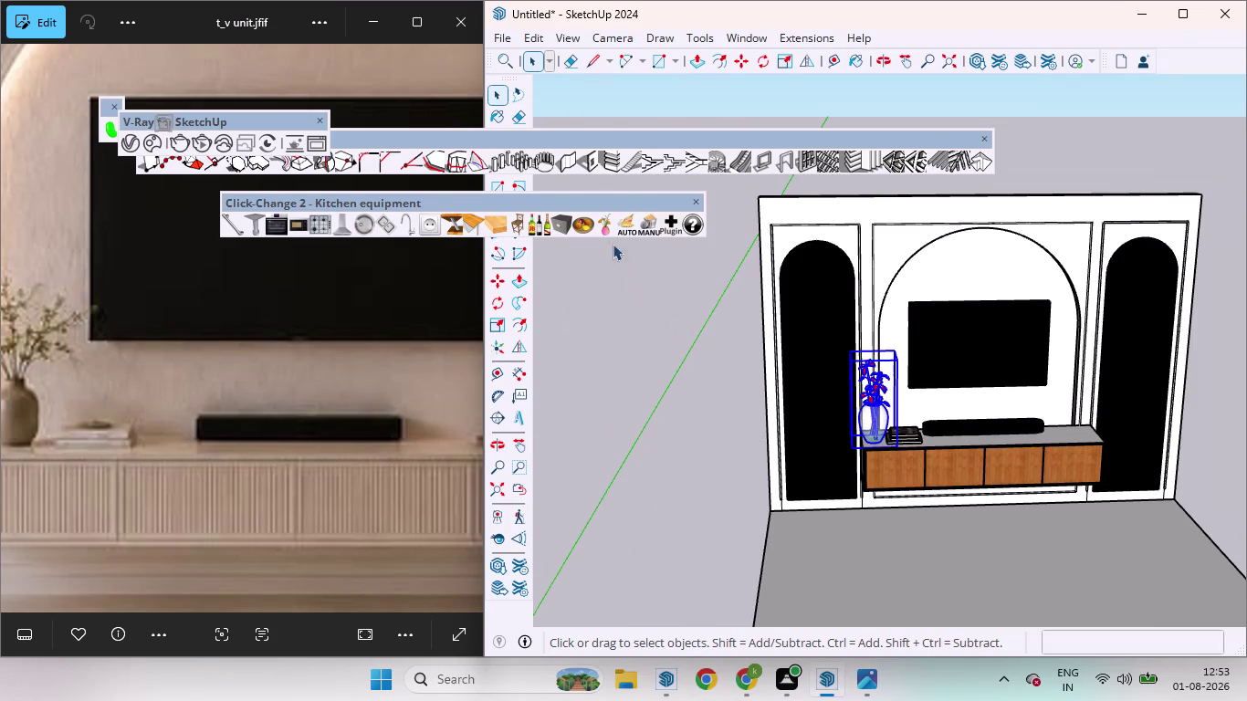
click(606, 229)
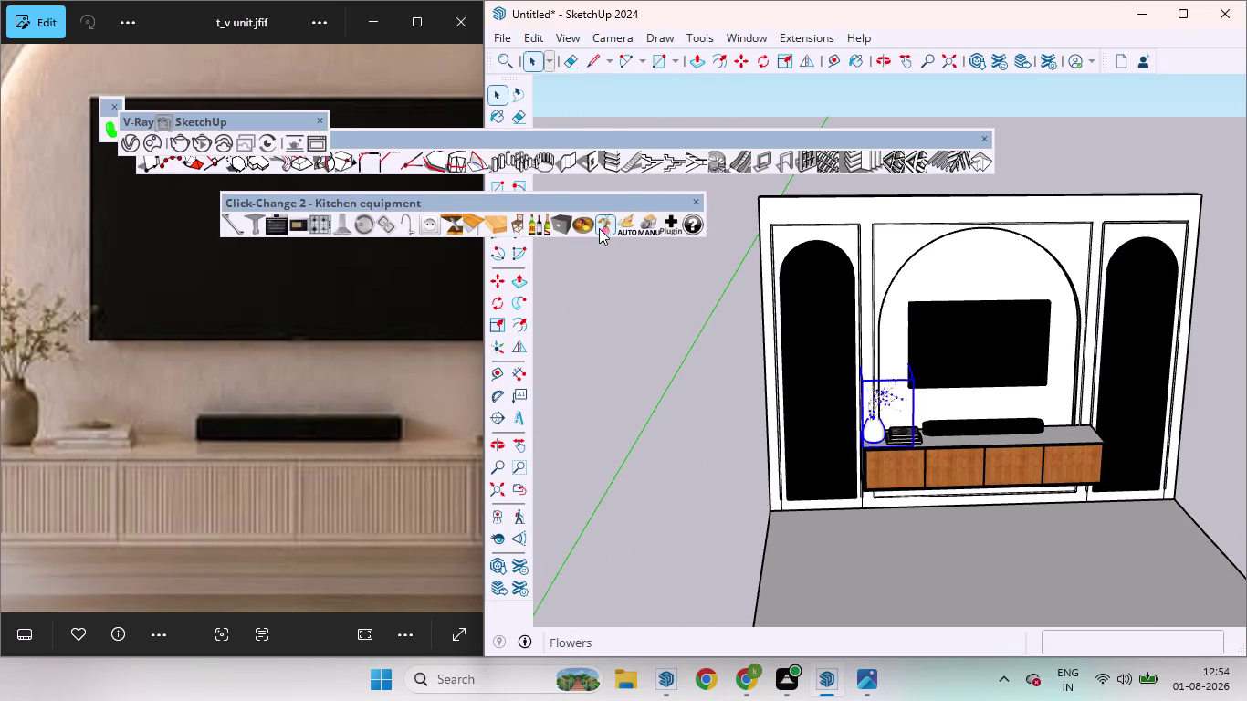
click(646, 365)
scroll(down, 3)
middle_drag(830, 498, 808, 335)
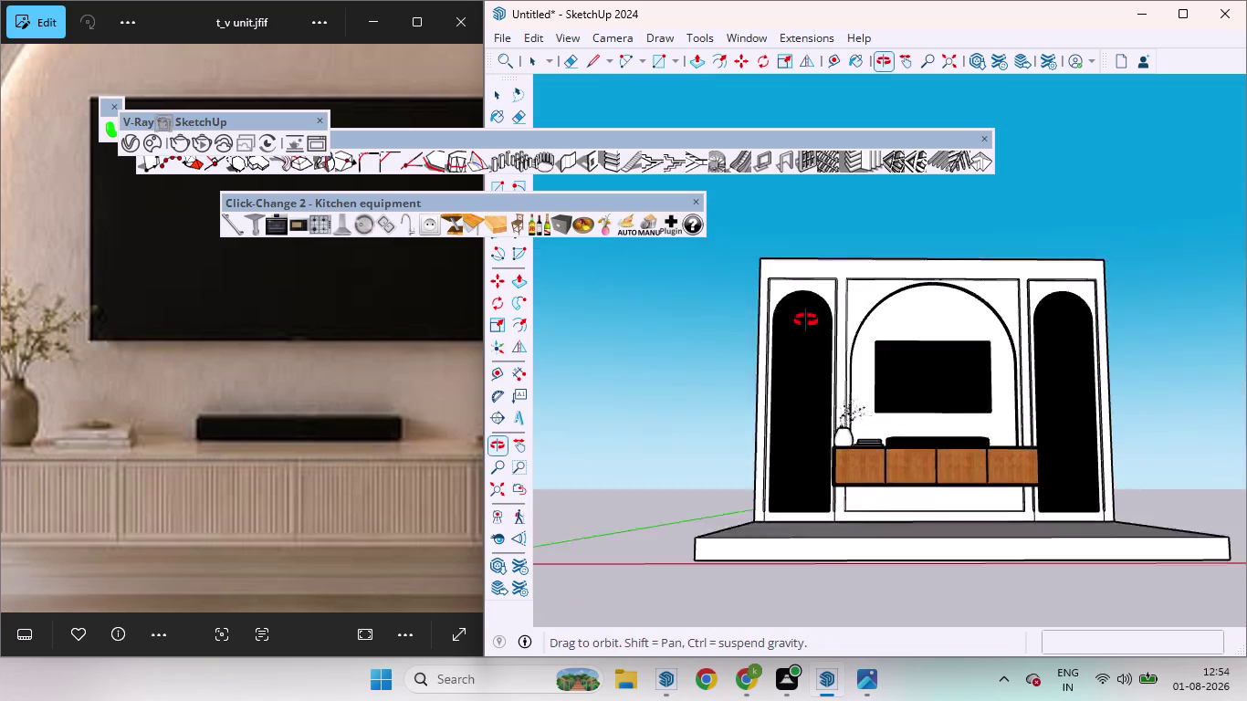
middle_drag(809, 335, 806, 306)
scroll(up, 3)
scroll(down, 3)
middle_drag(821, 385, 922, 623)
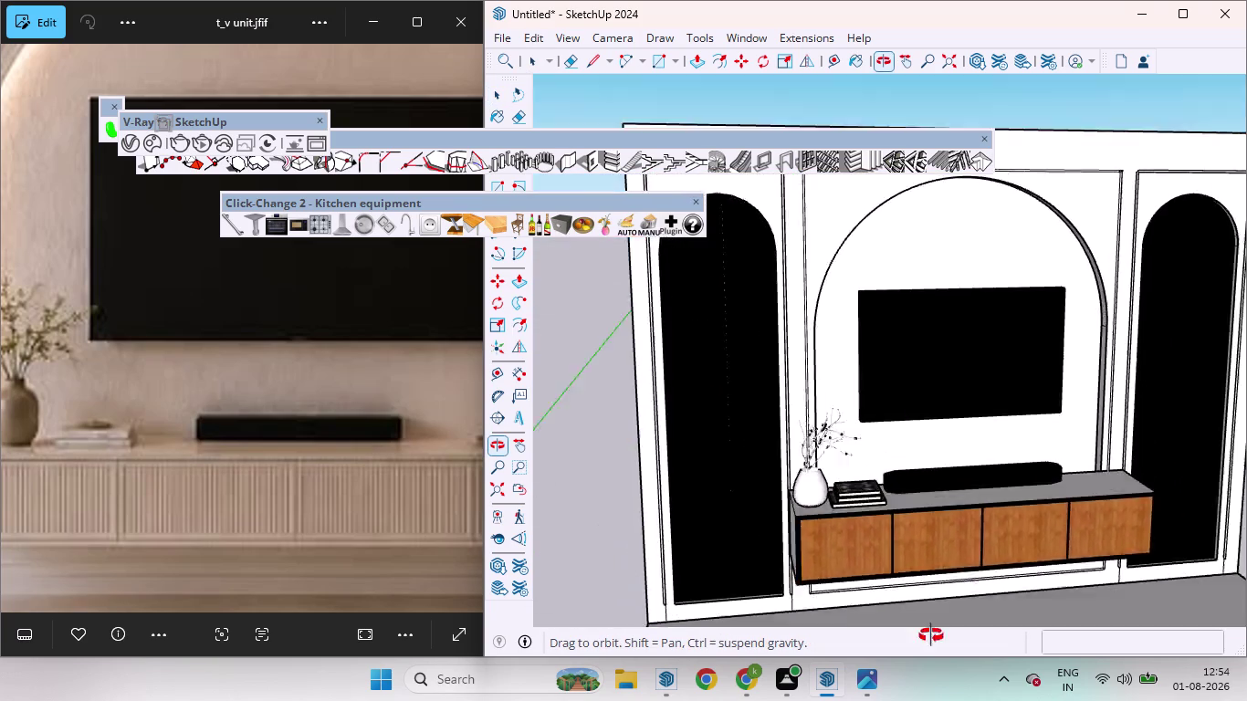
middle_drag(922, 622, 843, 576)
scroll(up, 3)
scroll(down, 3)
scroll(up, 3)
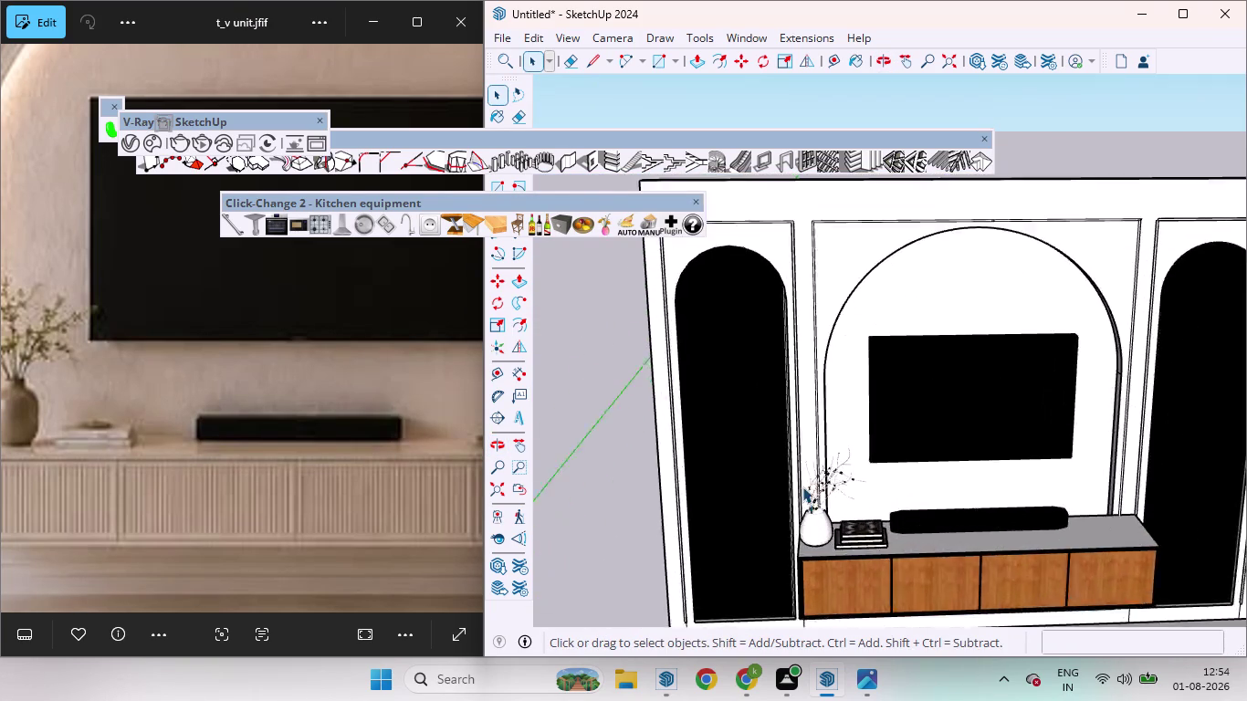
scroll(up, 3)
middle_drag(889, 491, 772, 476)
scroll(down, 3)
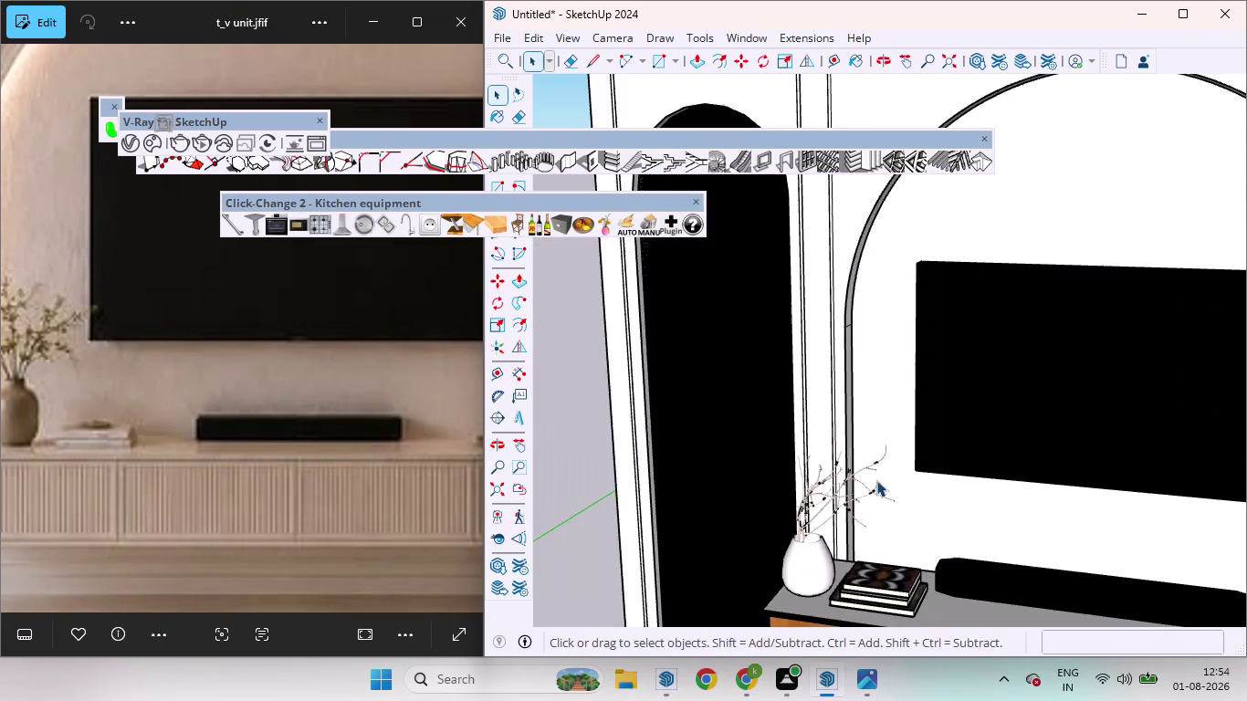
scroll(down, 3)
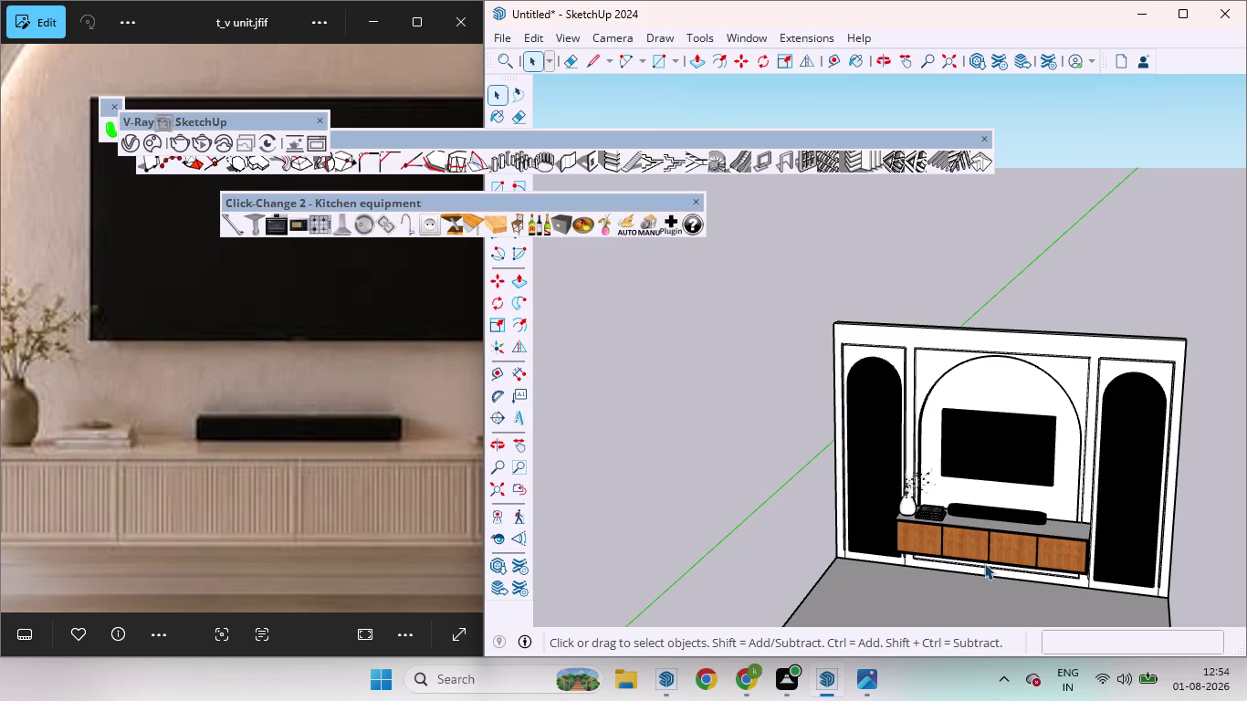
scroll(up, 3)
scroll(down, 3)
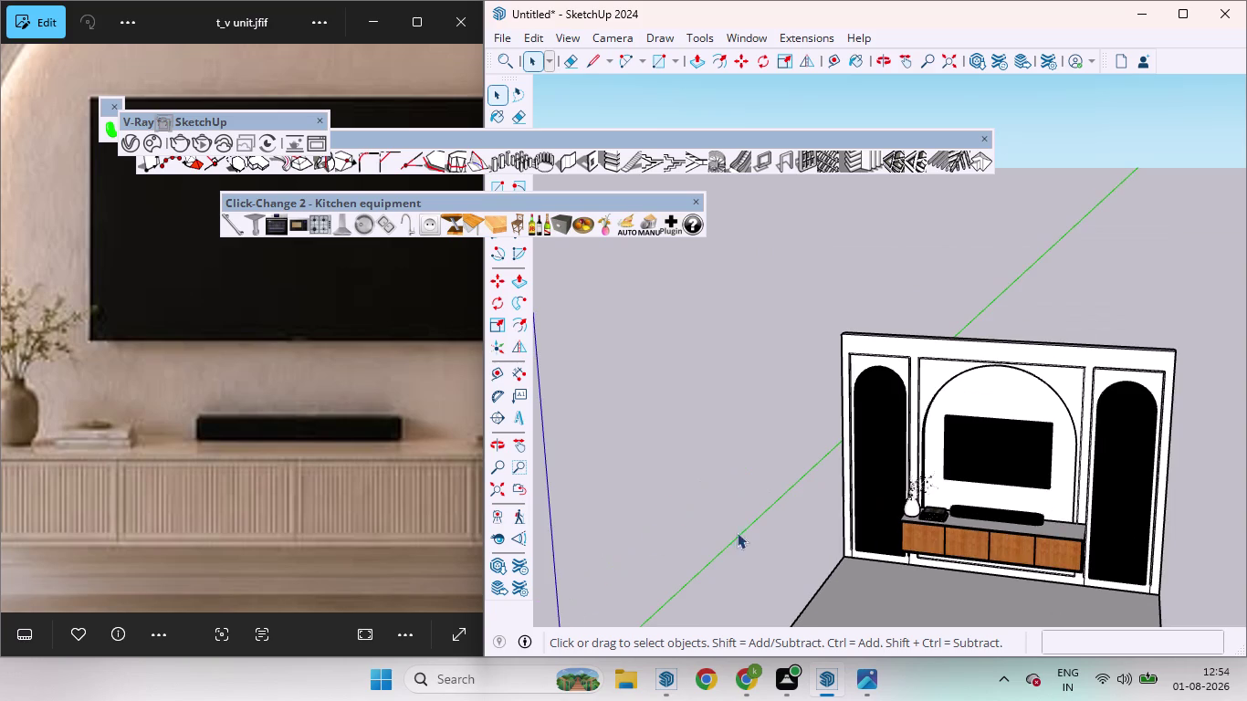
scroll(up, 3)
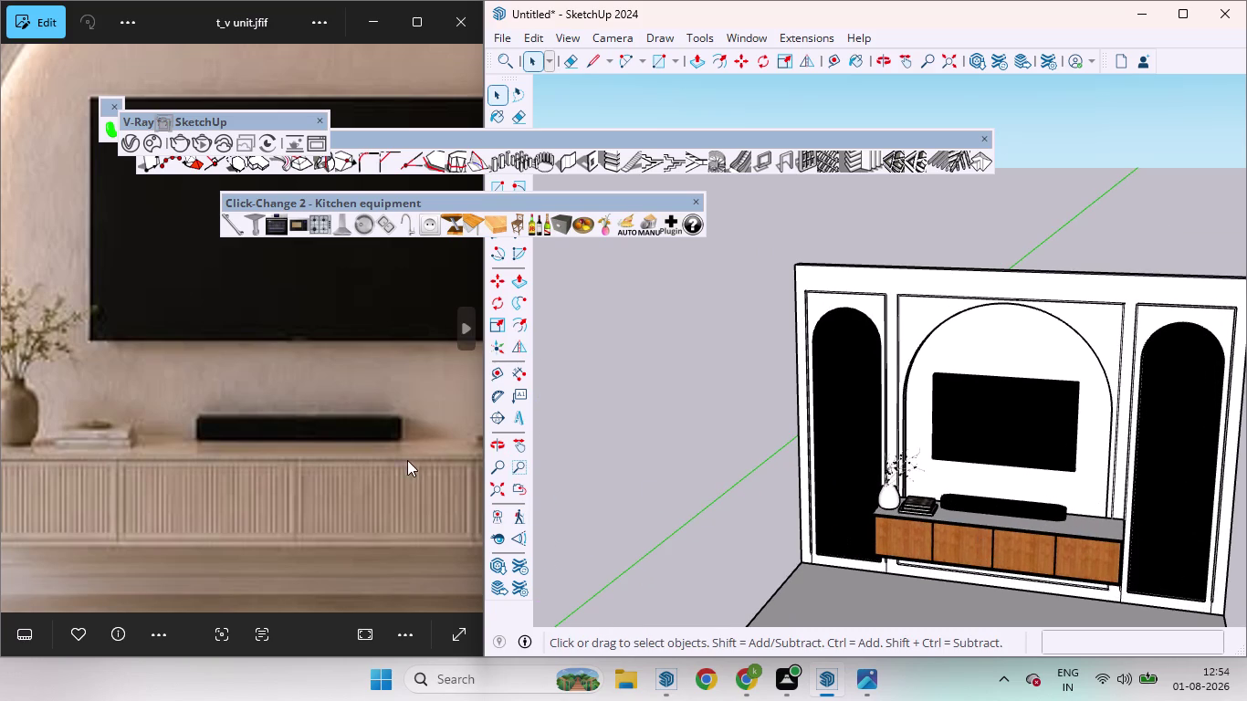
scroll(down, 3)
scroll(down, 3)
scroll(down, 3)
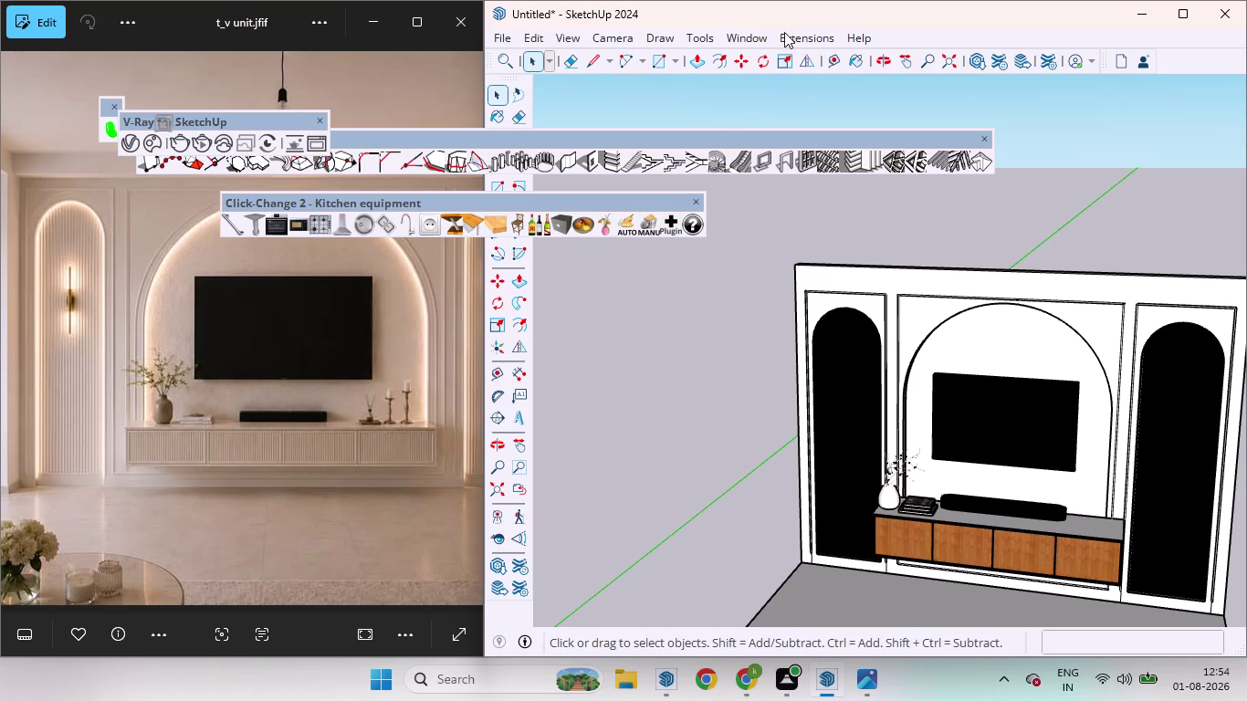
click(752, 39)
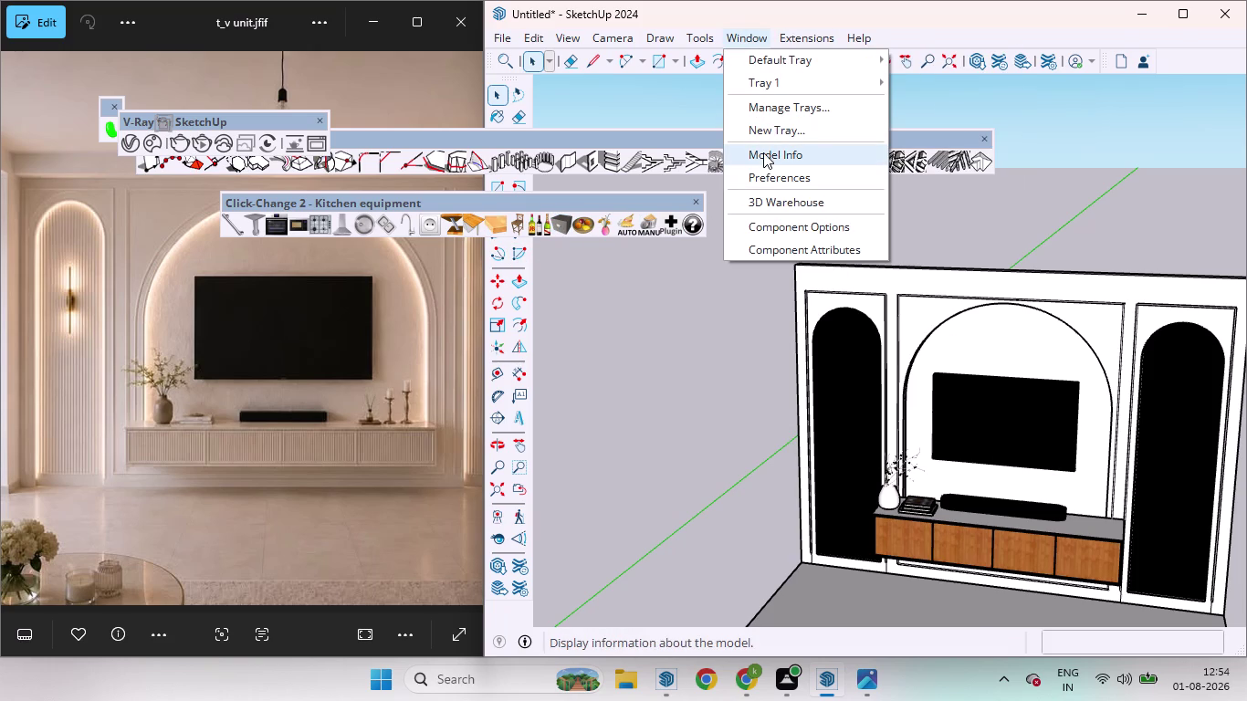
Open 3D Warehouse and search for 'candel' in place of the books search.
click(765, 202)
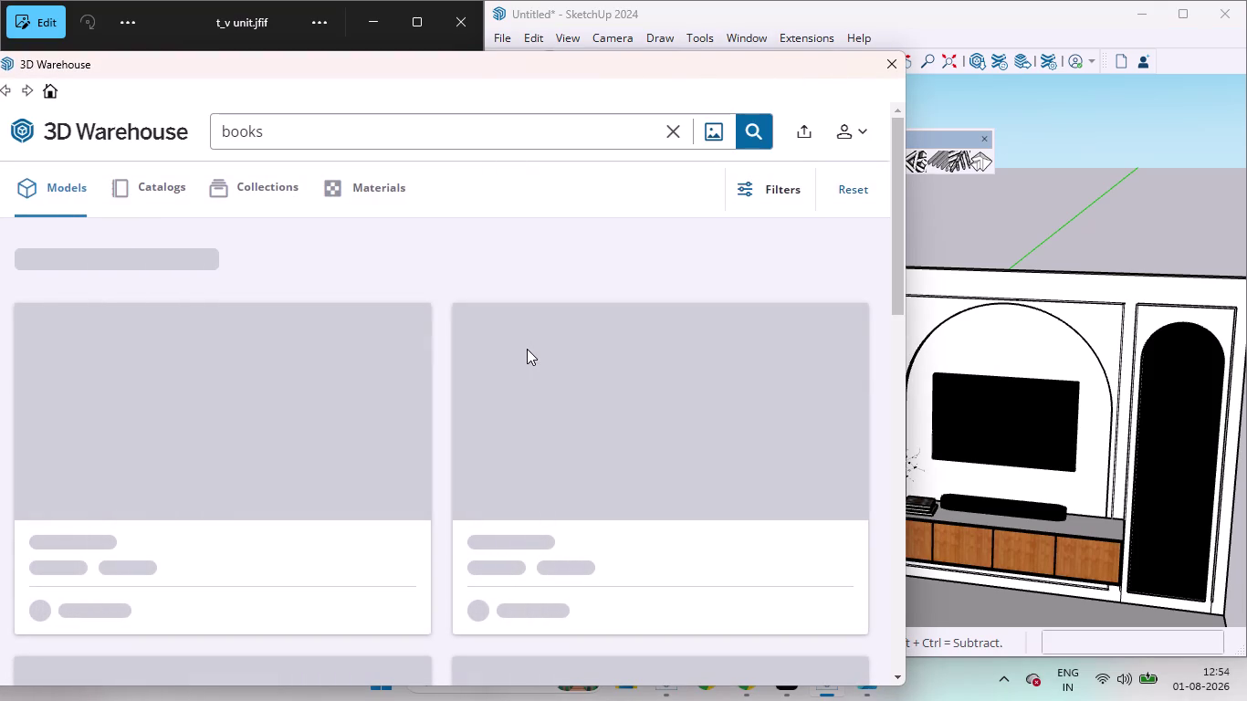
click(338, 123)
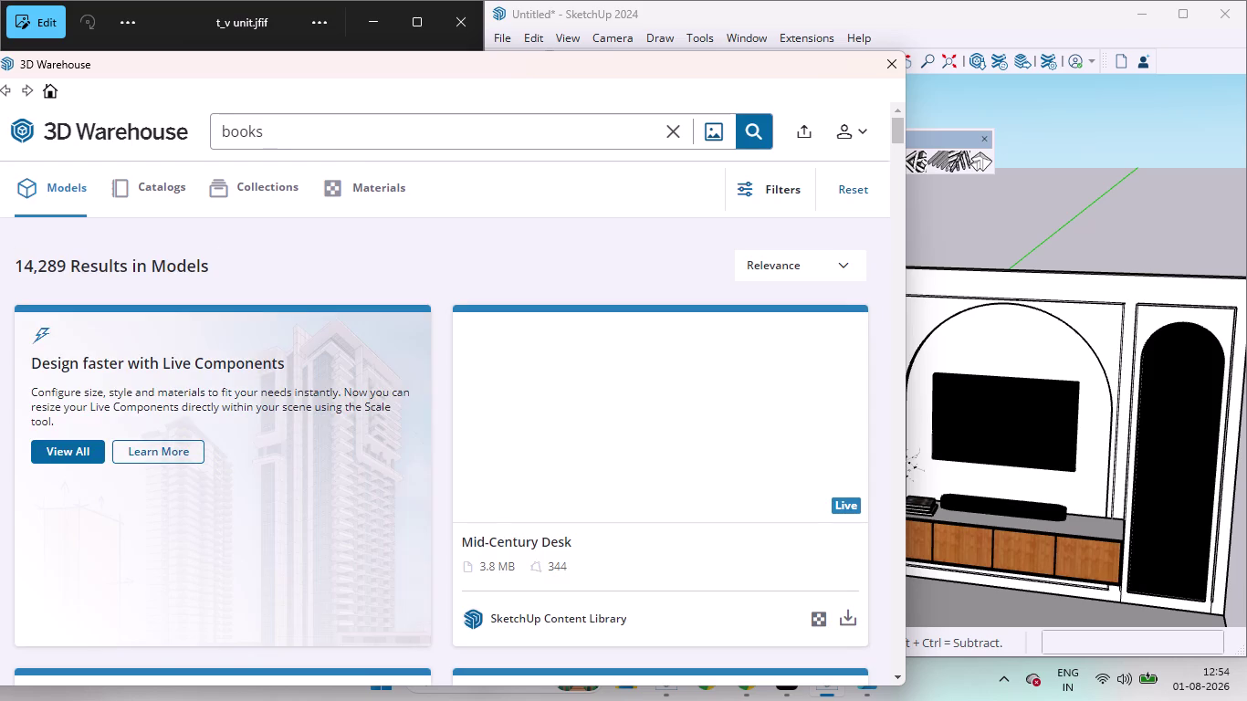
key(BackSpace)
key(BackSpace)
key(BackSpace)
text(c)
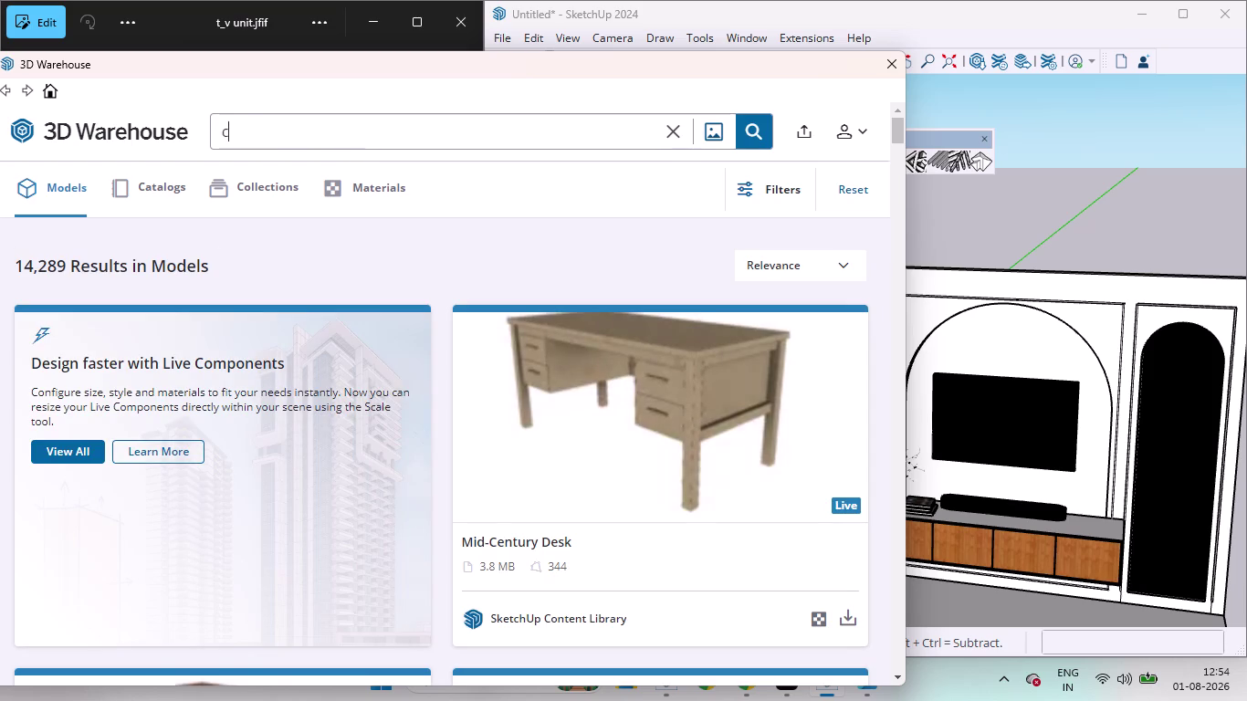
text(ande)
key(l)
key(Return)
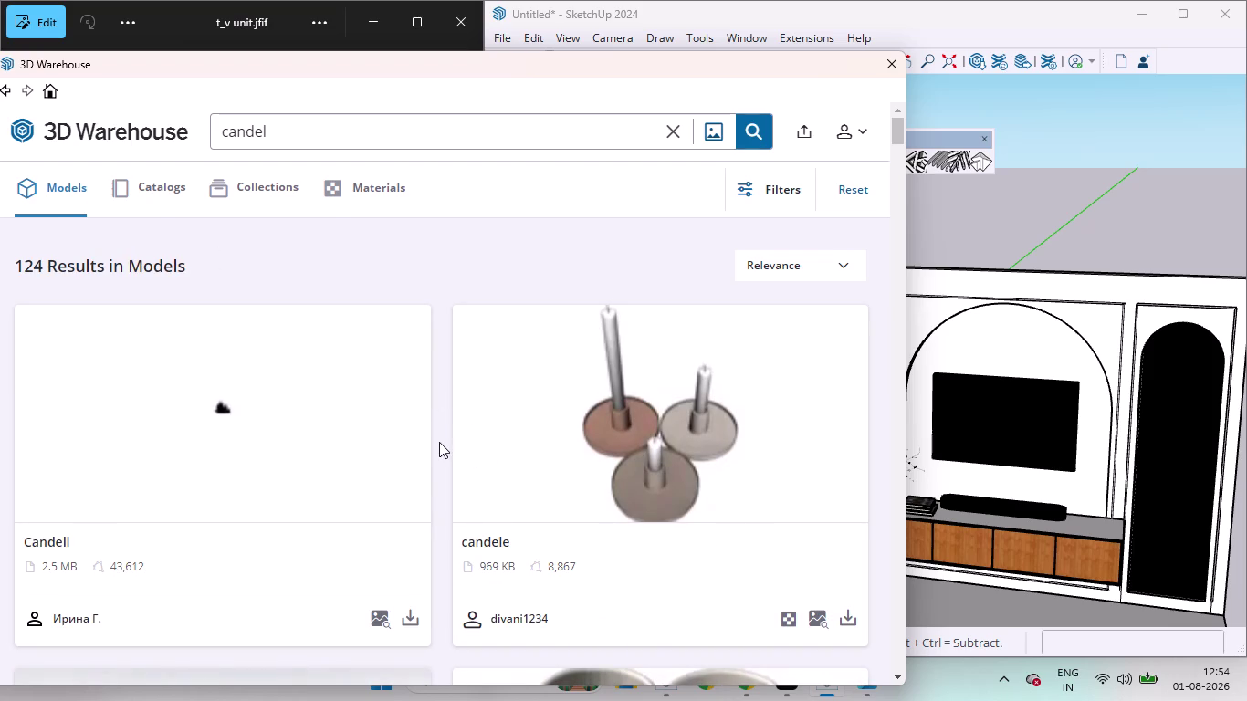
Download the Candel candlestick model from the results and confirm loading it.
scroll(down, 3)
scroll(down, 3)
scroll(up, 3)
scroll(down, 3)
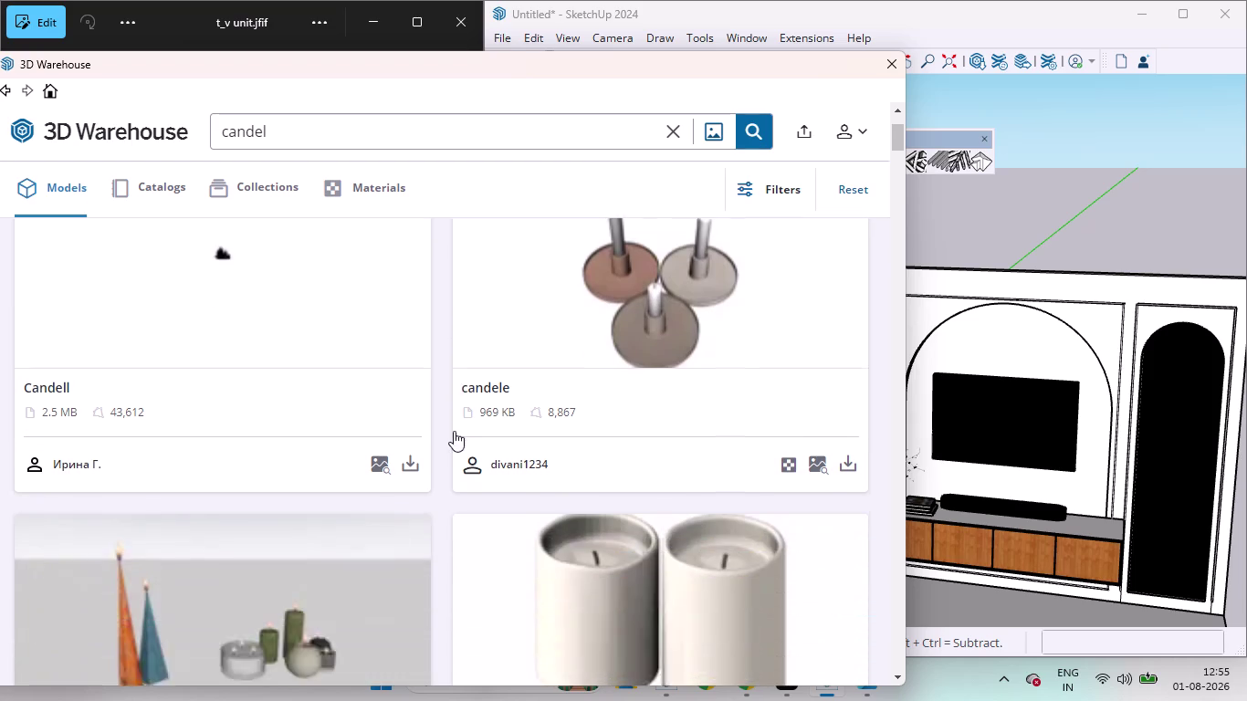
scroll(down, 3)
scroll(down, 3)
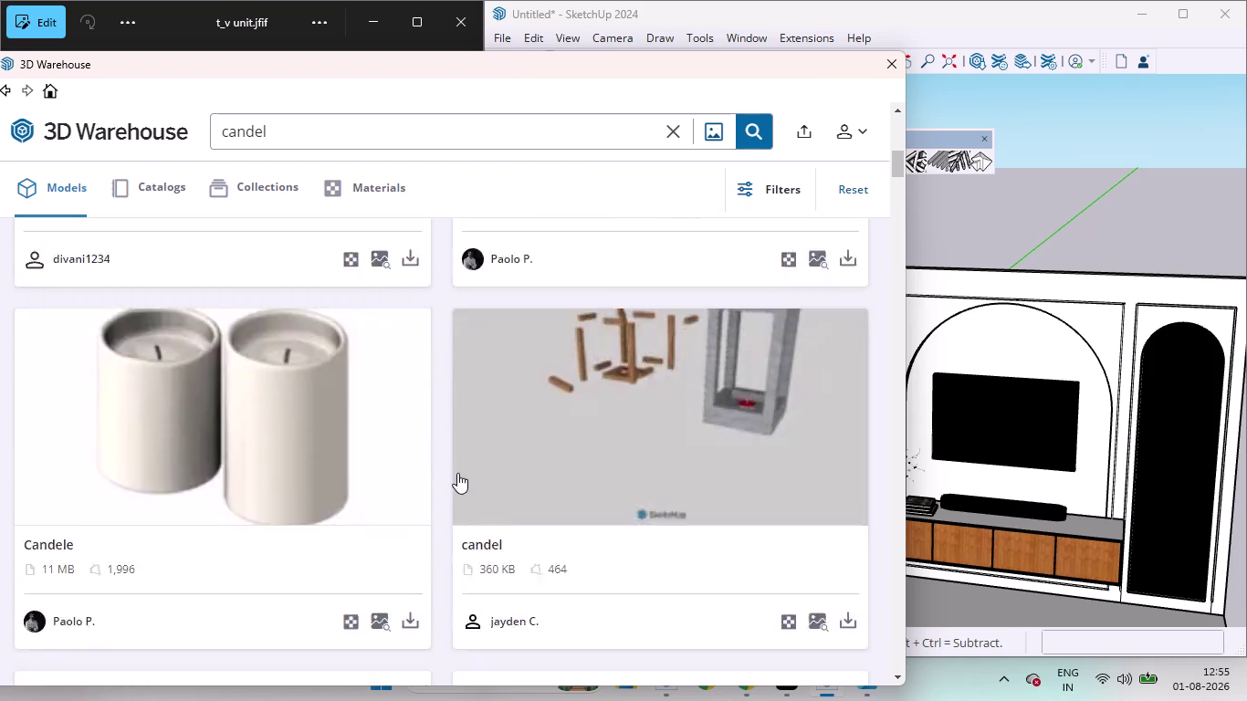
scroll(down, 3)
scroll(down, 3)
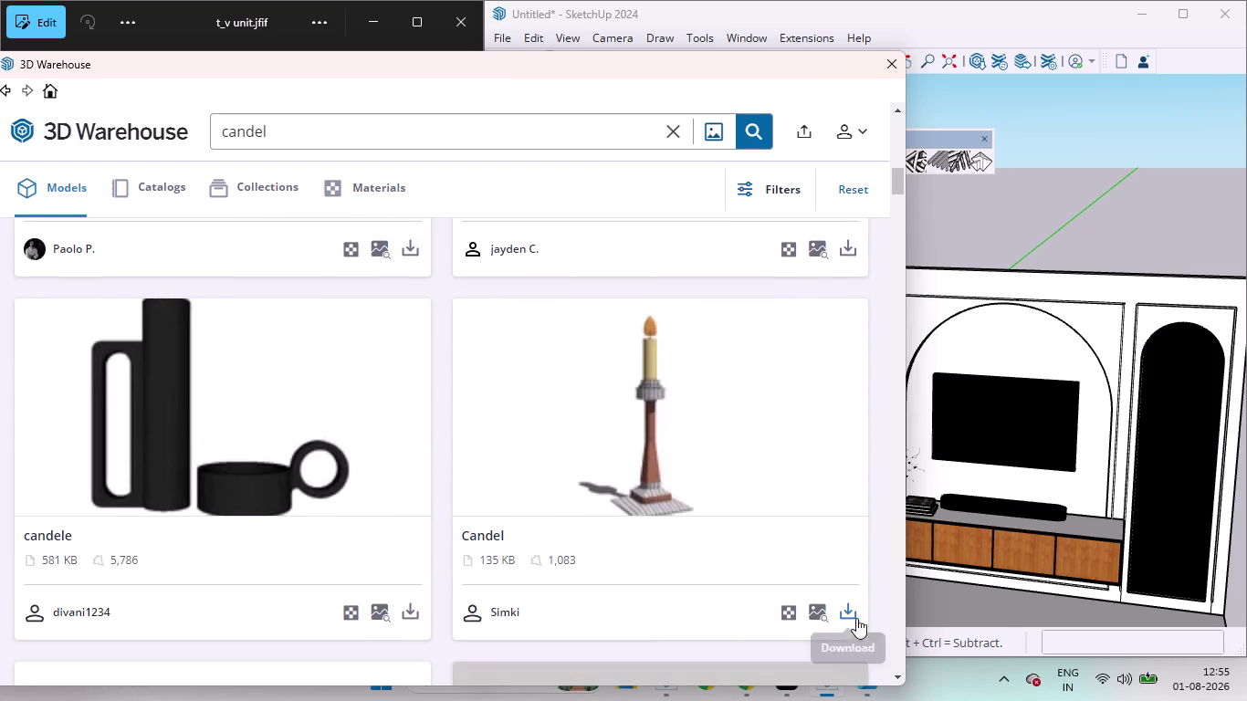
click(853, 610)
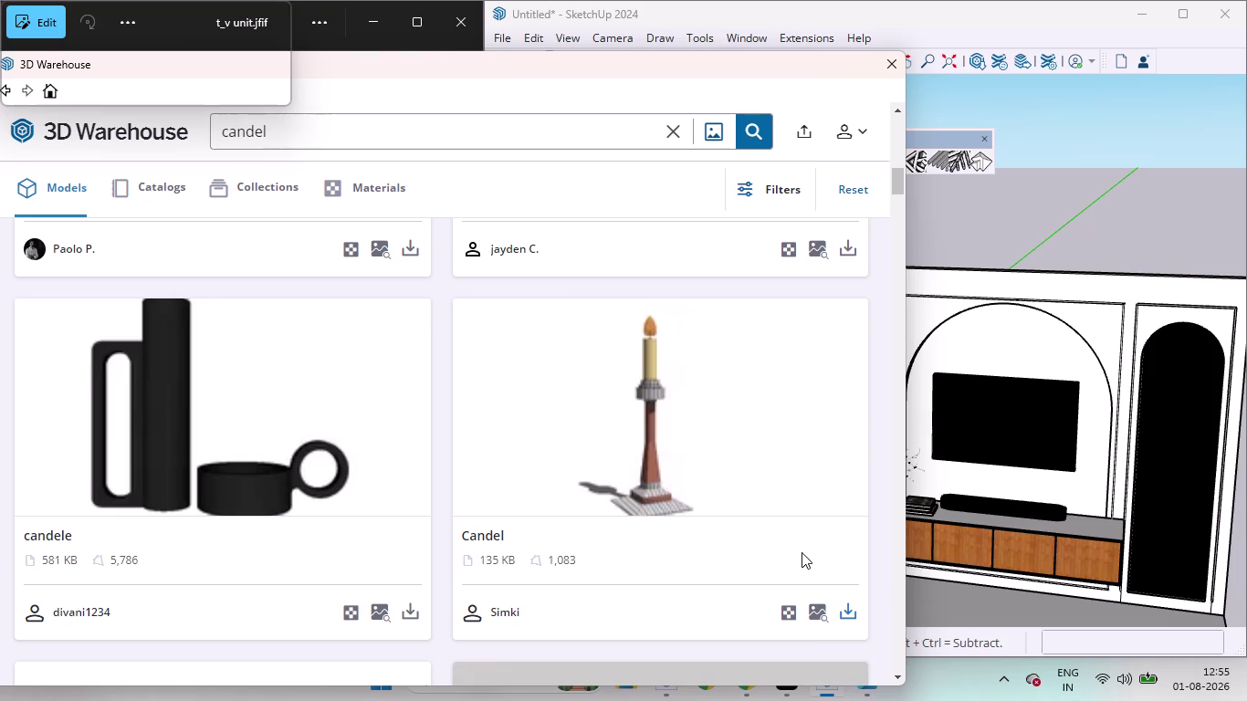
click(365, 391)
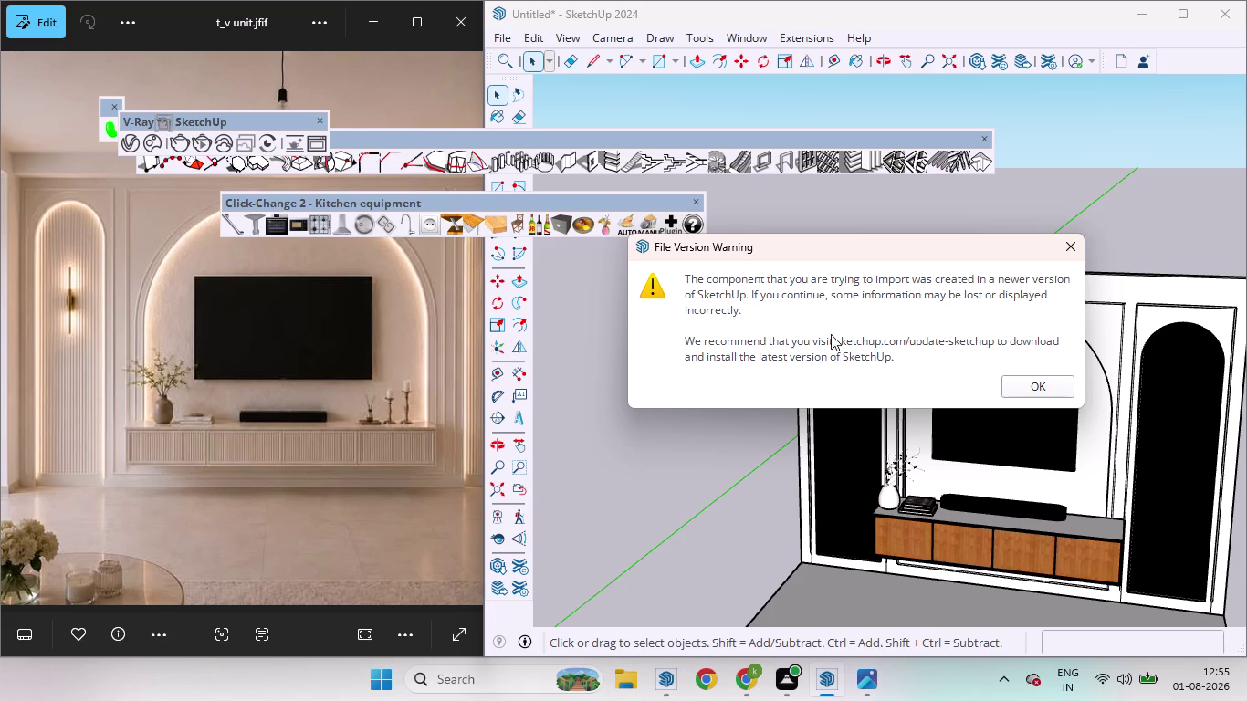
Accept the file version warning and place the candlestick in the scene.
click(1041, 384)
scroll(down, 3)
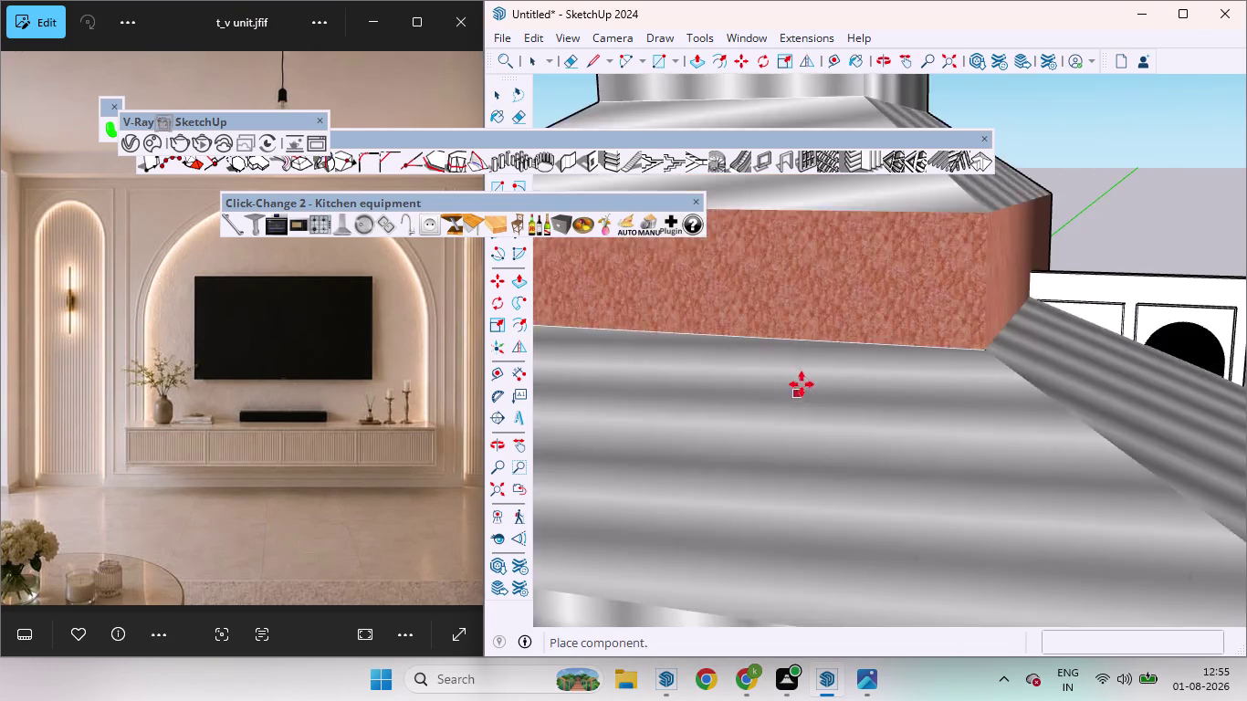
scroll(down, 3)
scroll(down, 3)
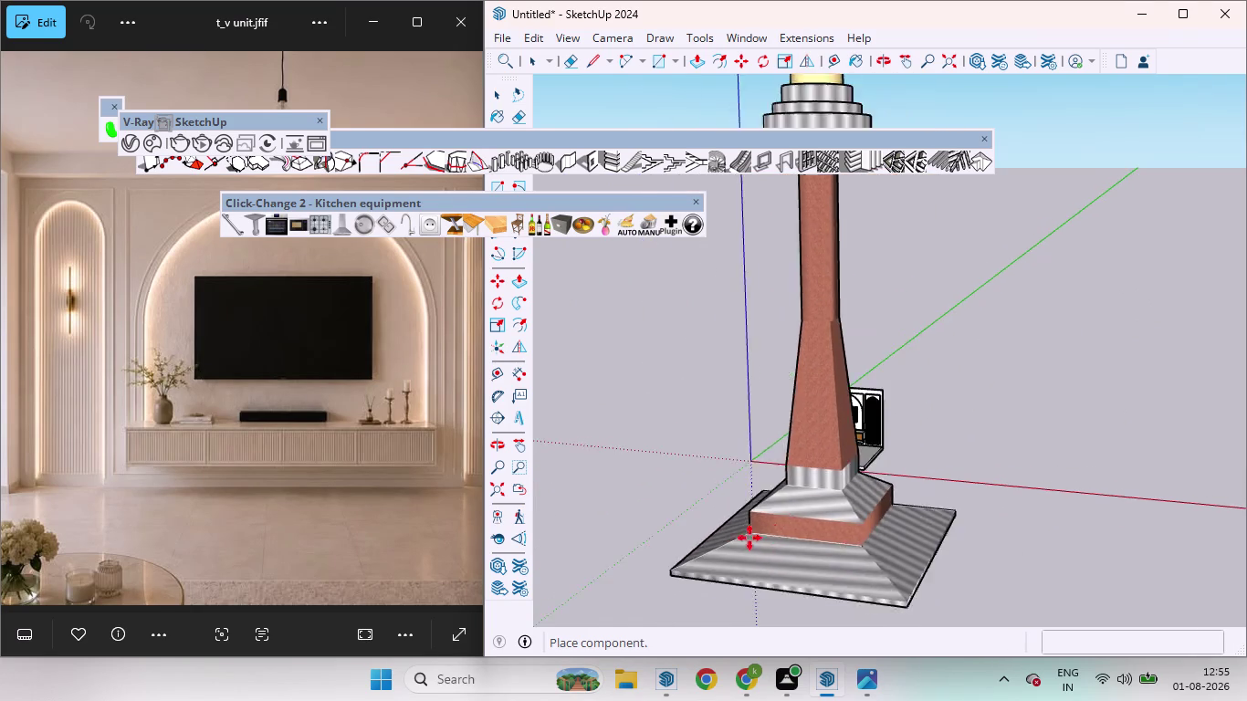
scroll(down, 3)
scroll(up, 3)
scroll(down, 3)
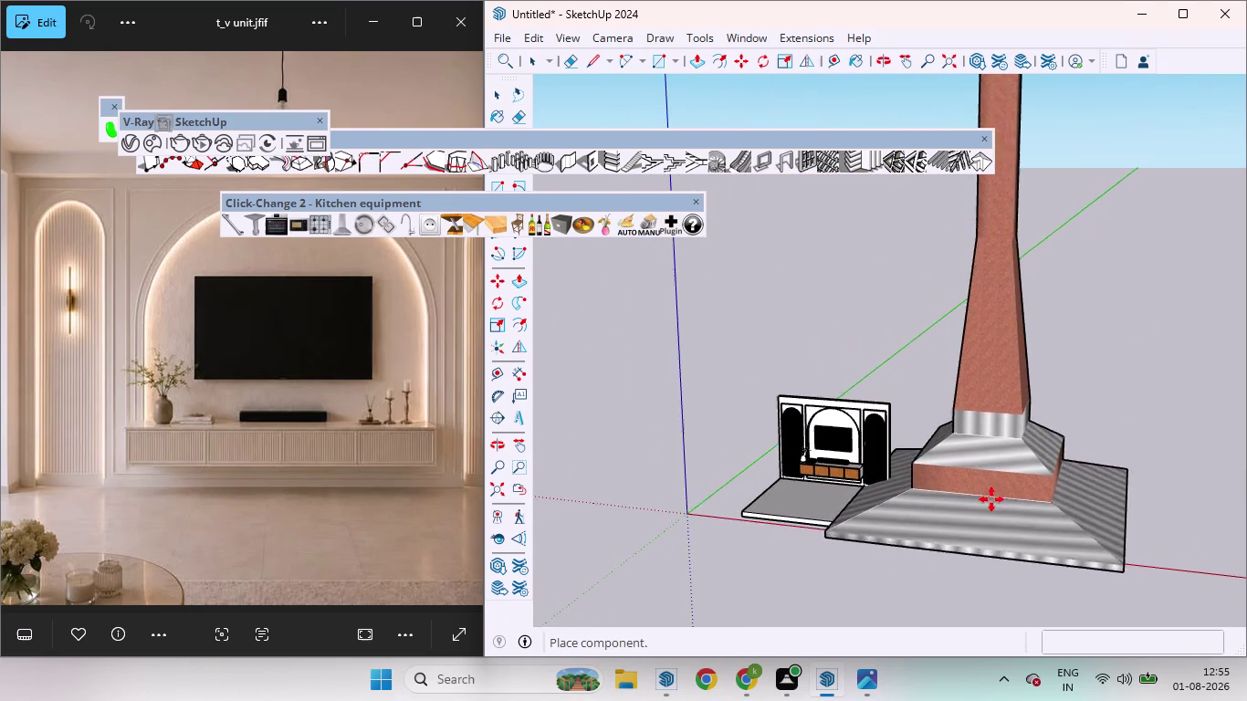
scroll(up, 3)
scroll(down, 3)
click(1053, 531)
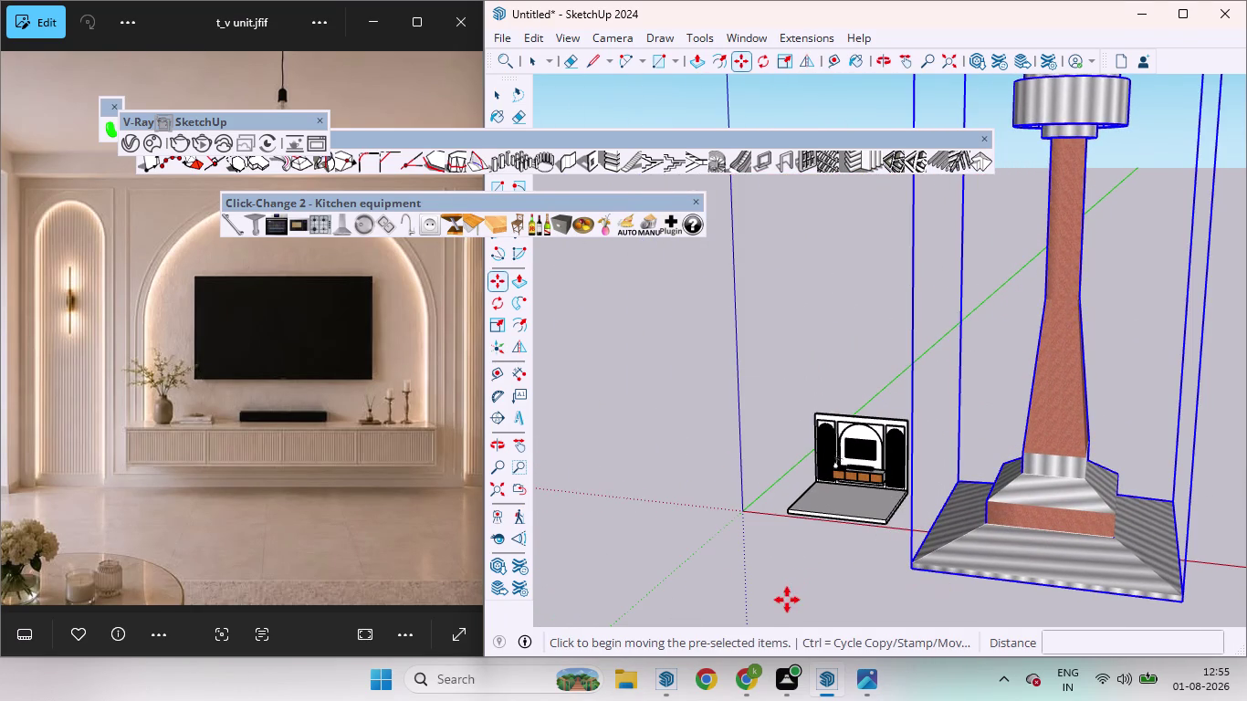
key(space)
Shrink the candlestick to a small fraction and narrow its width and depth.
scroll(down, 3)
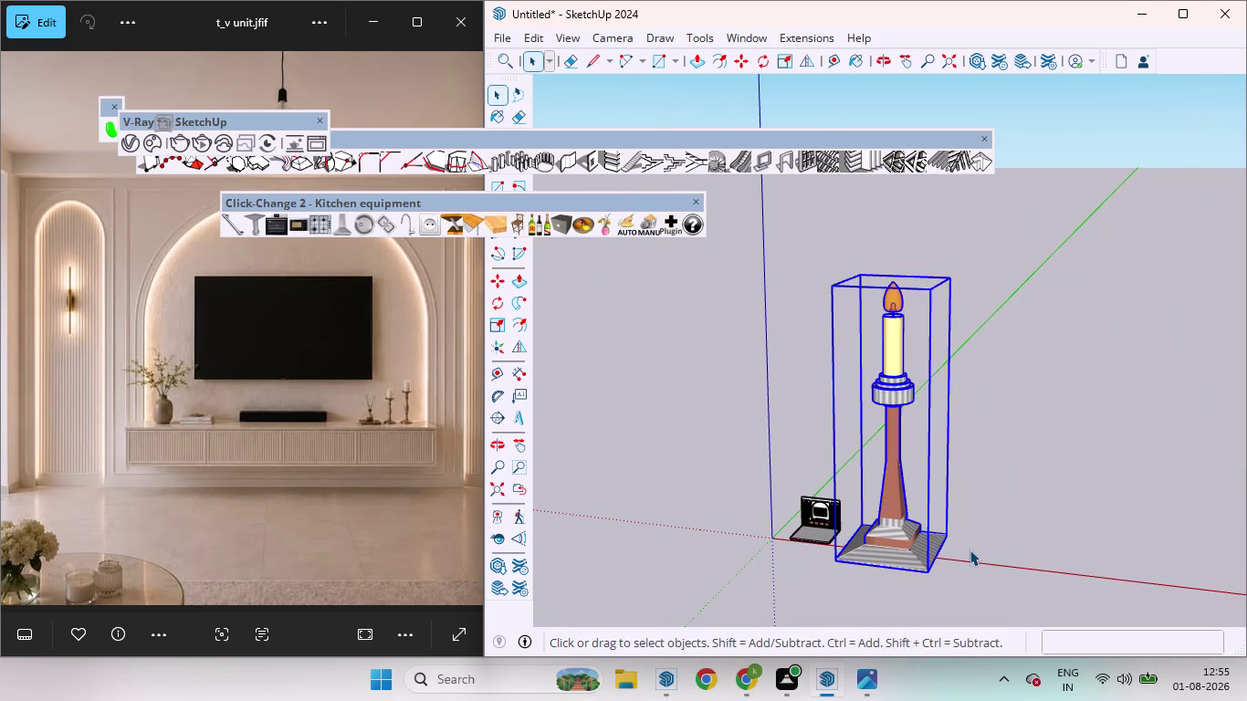
key(s)
drag(955, 275, 805, 582)
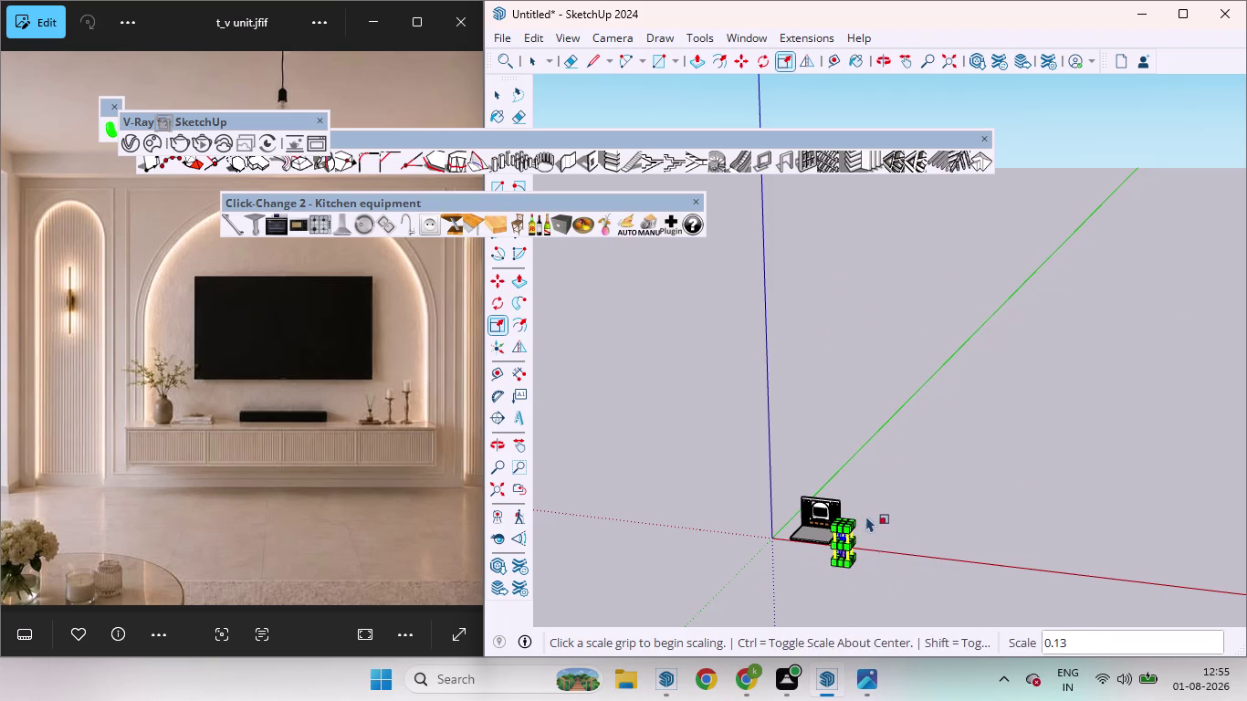
scroll(up, 3)
middle_drag(817, 560, 964, 492)
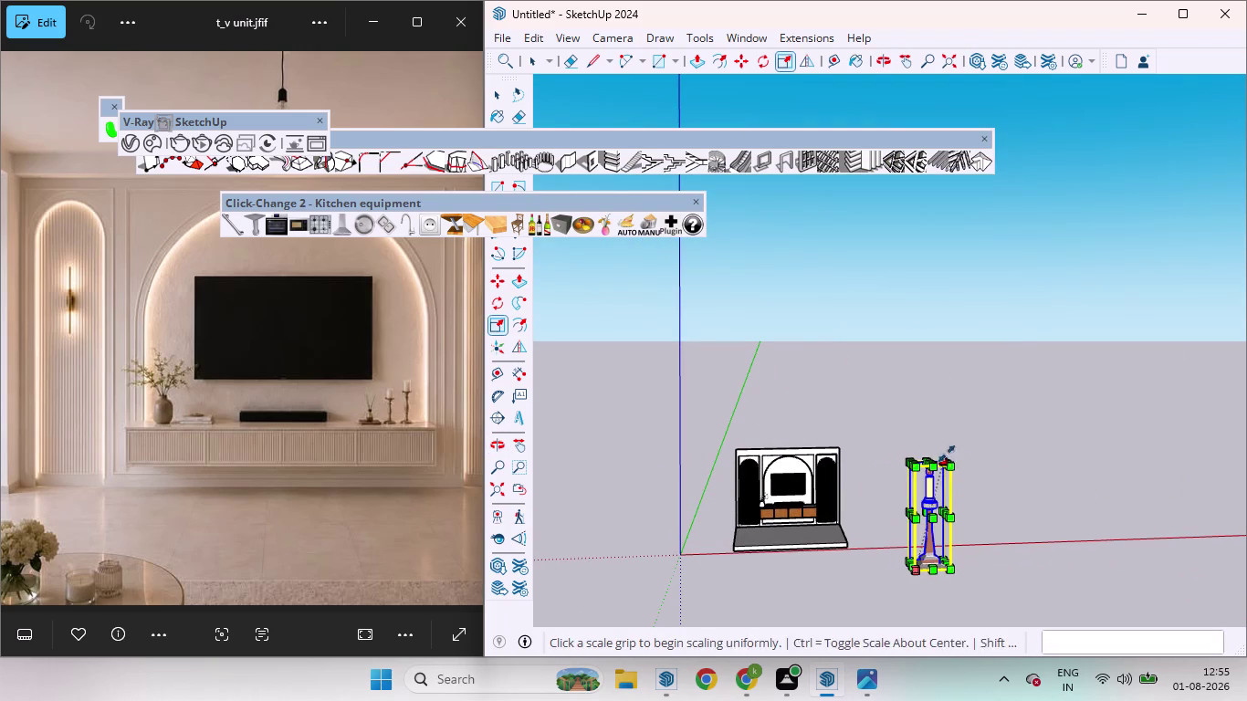
drag(943, 456, 921, 537)
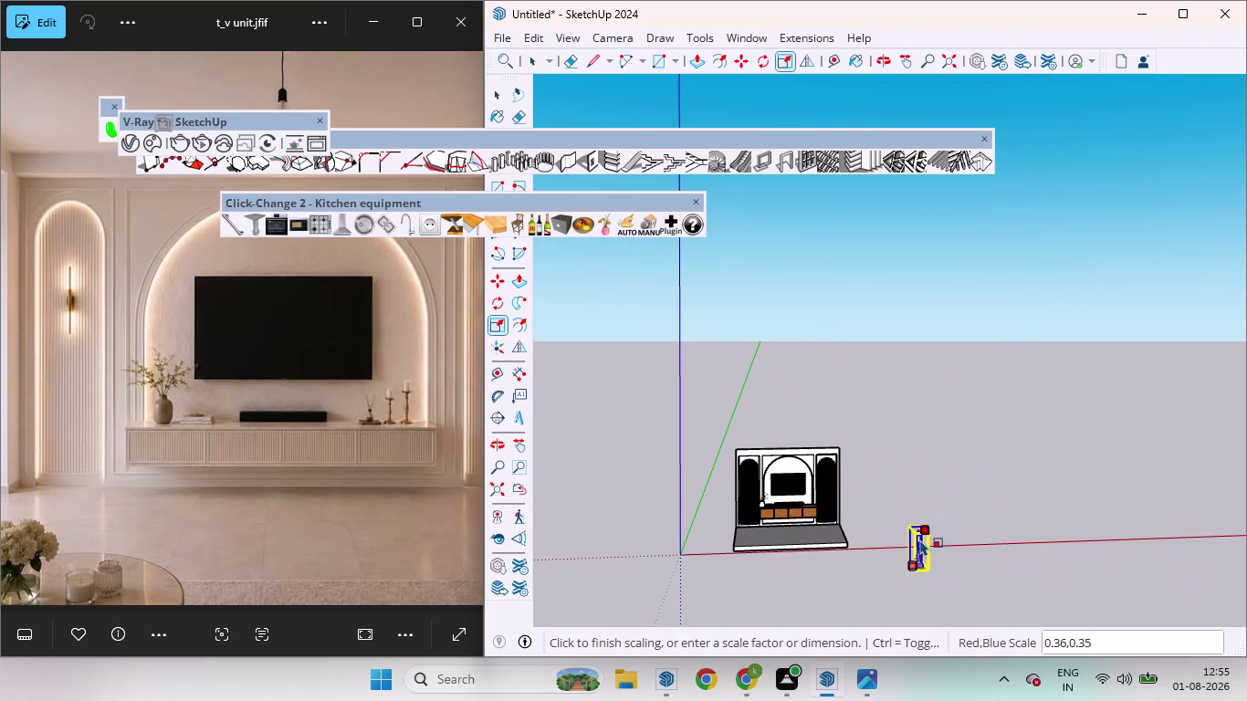
drag(921, 538, 907, 557)
key(space)
click(942, 562)
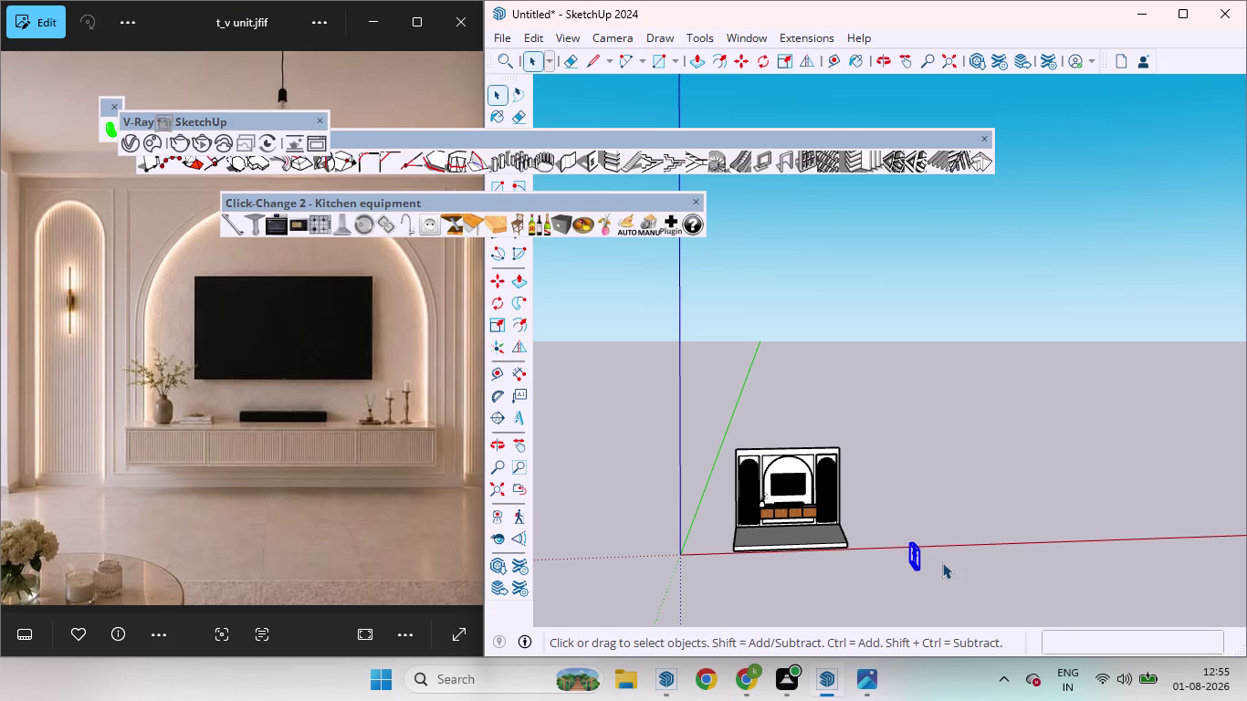
Rescale the candlestick's depth and height proportions to shrink it further.
middle_drag(911, 564, 1101, 556)
scroll(up, 3)
scroll(down, 3)
scroll(up, 3)
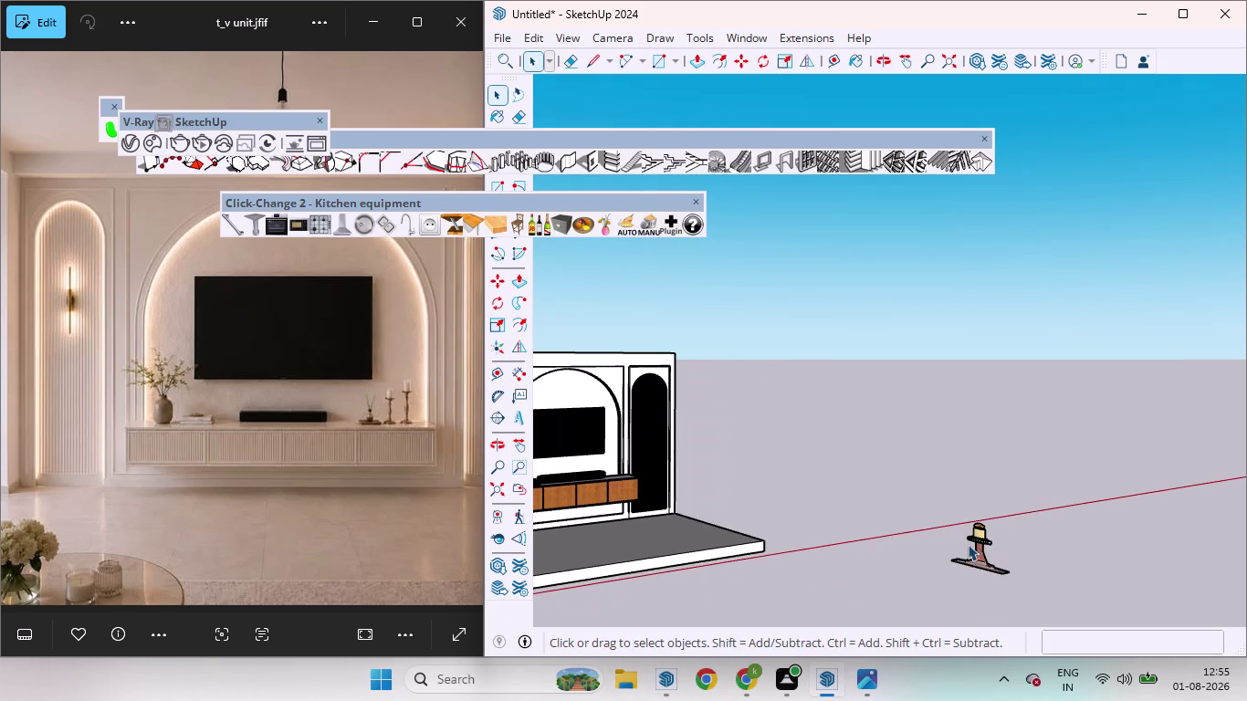
click(981, 543)
key(s)
scroll(up, 3)
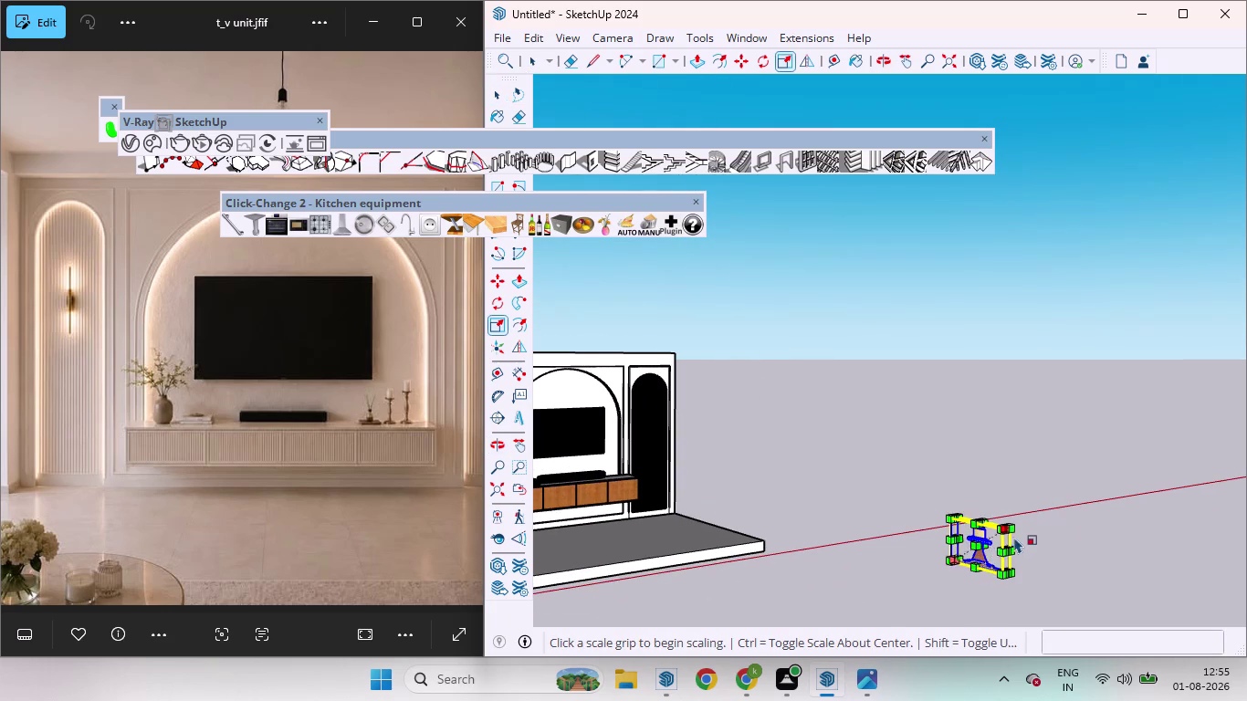
scroll(up, 3)
drag(1007, 516, 946, 528)
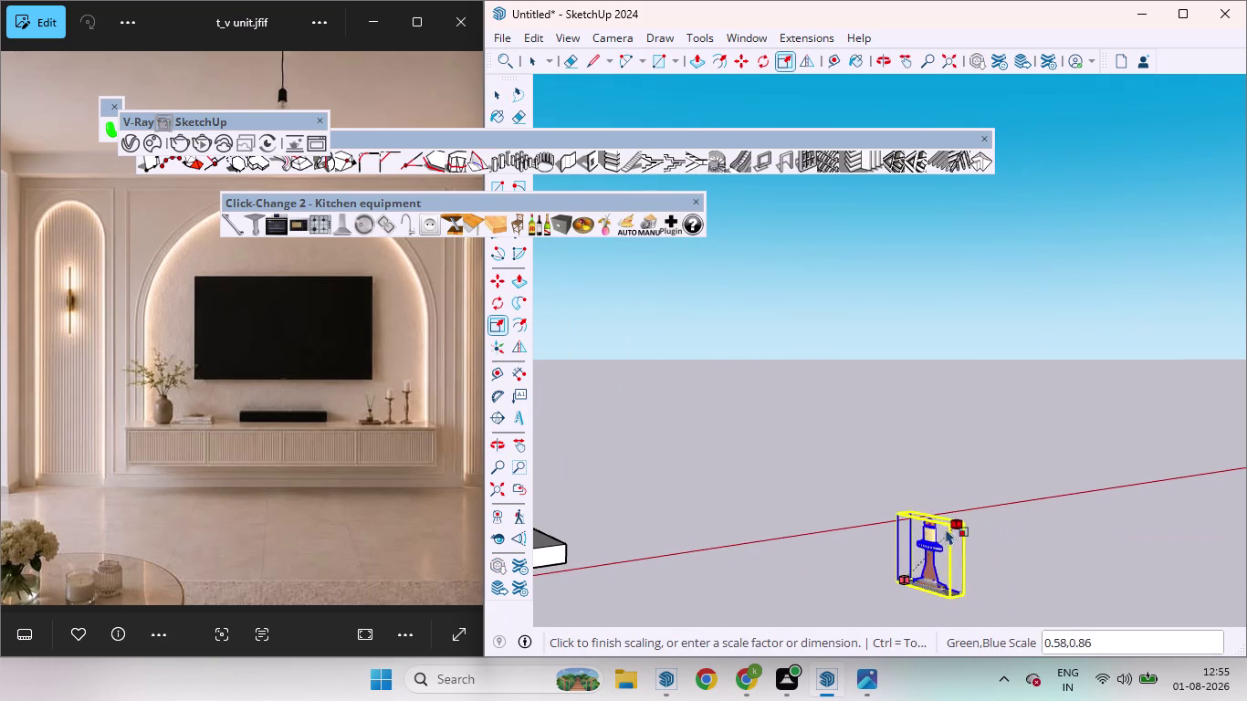
drag(946, 529, 914, 569)
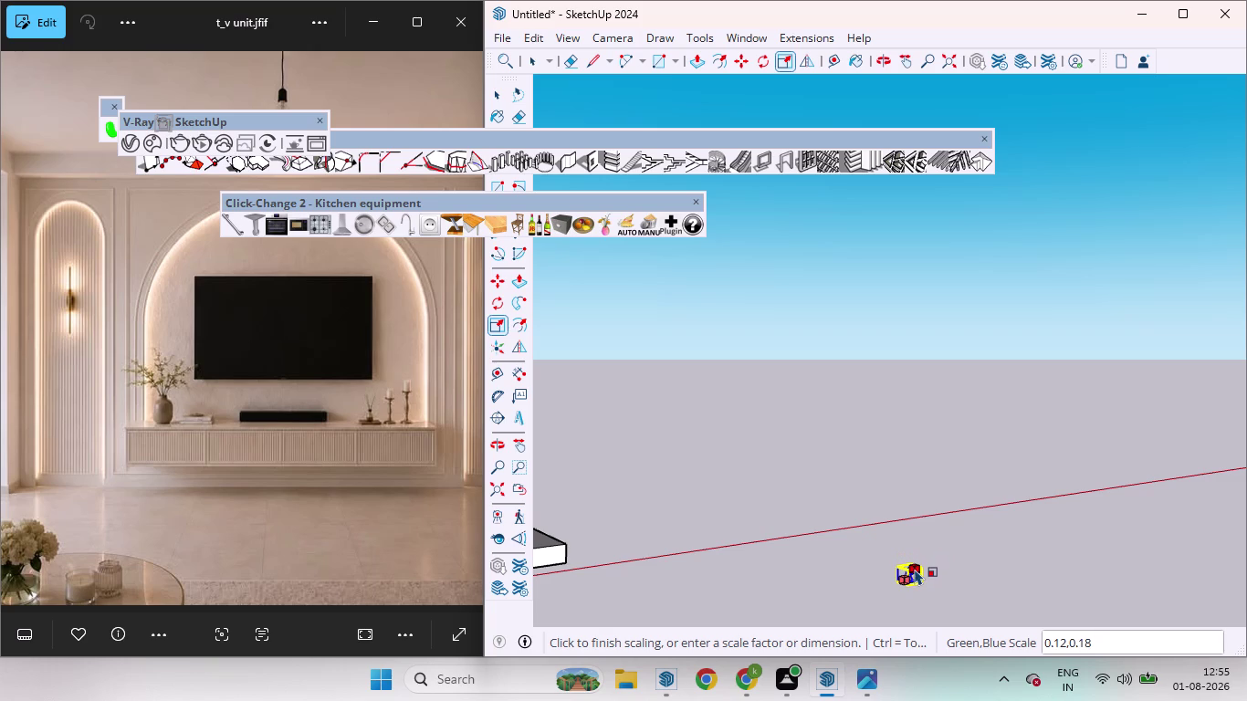
drag(915, 569, 912, 561)
click(963, 579)
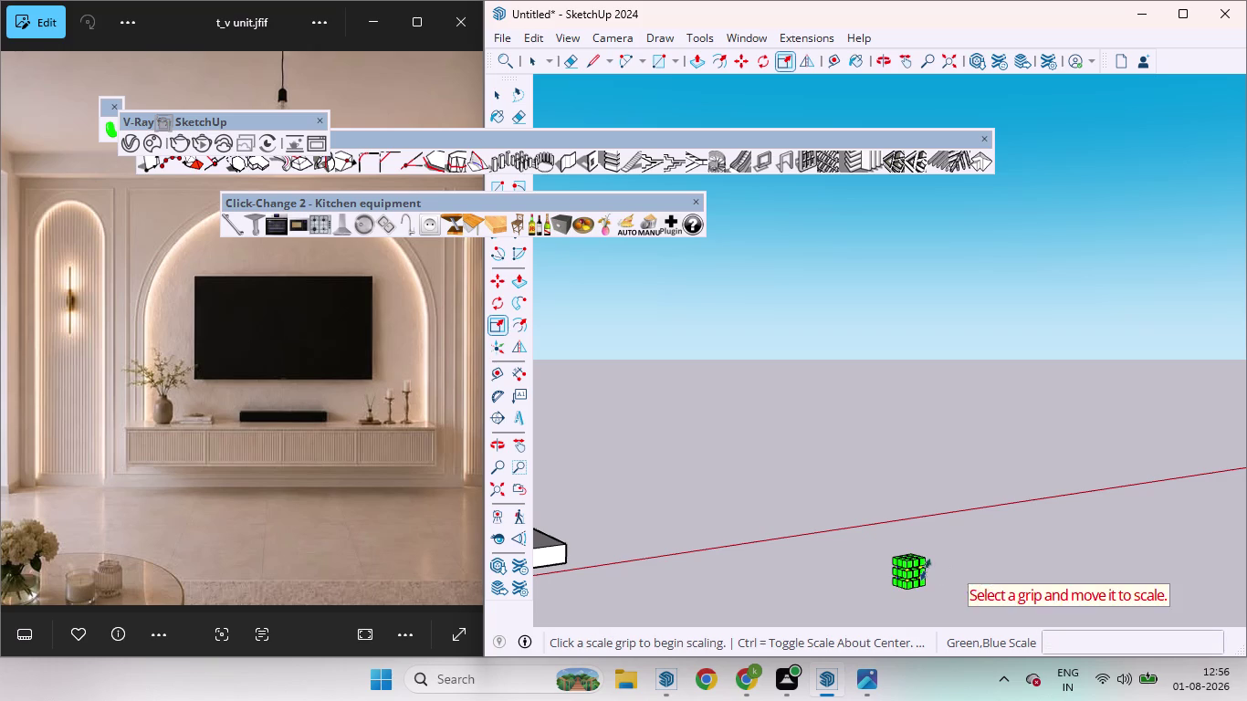
Squeeze the candle holder along its width, then return to Select.
scroll(up, 3)
middle_drag(877, 566, 1055, 550)
scroll(up, 3)
scroll(down, 3)
scroll(up, 3)
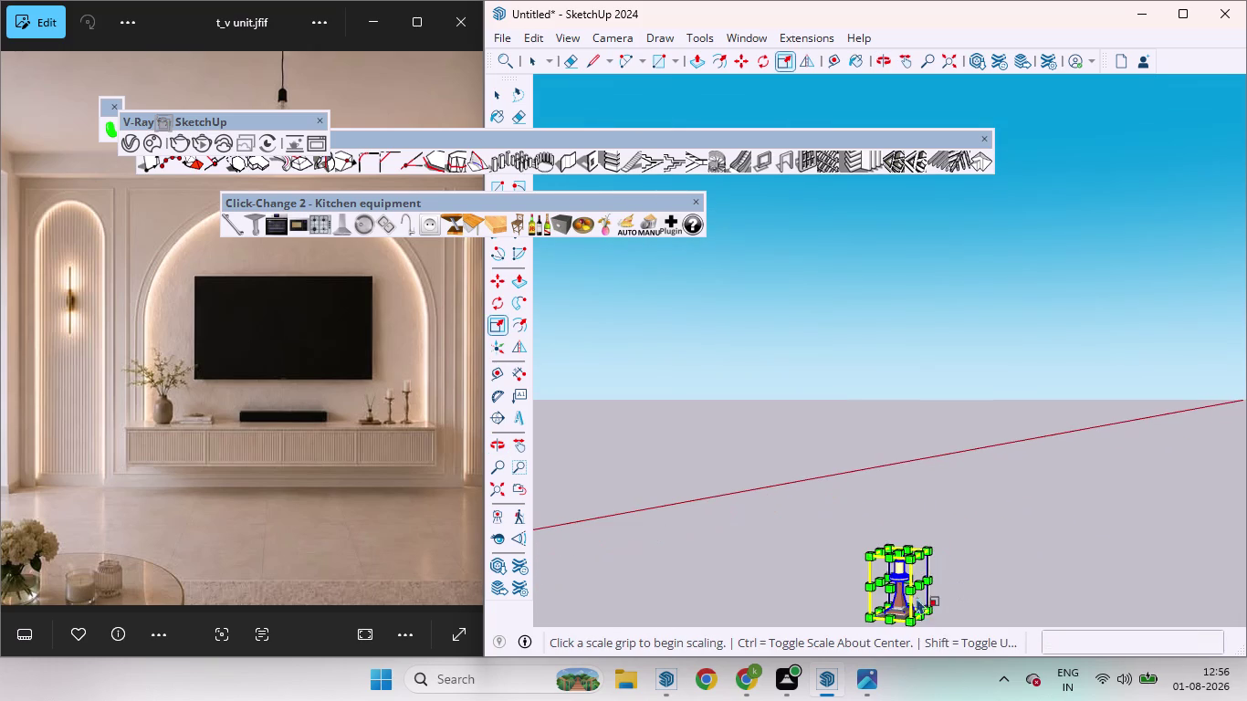
drag(921, 587, 901, 587)
click(955, 578)
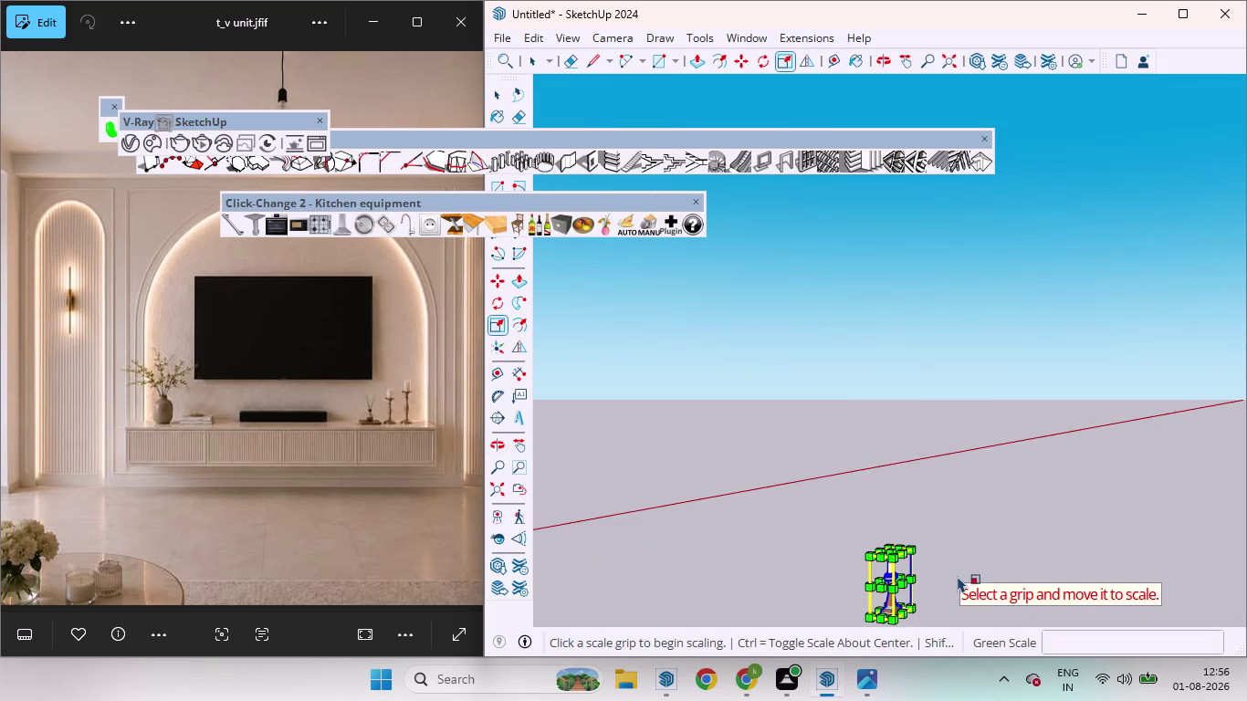
middle_drag(946, 584, 684, 563)
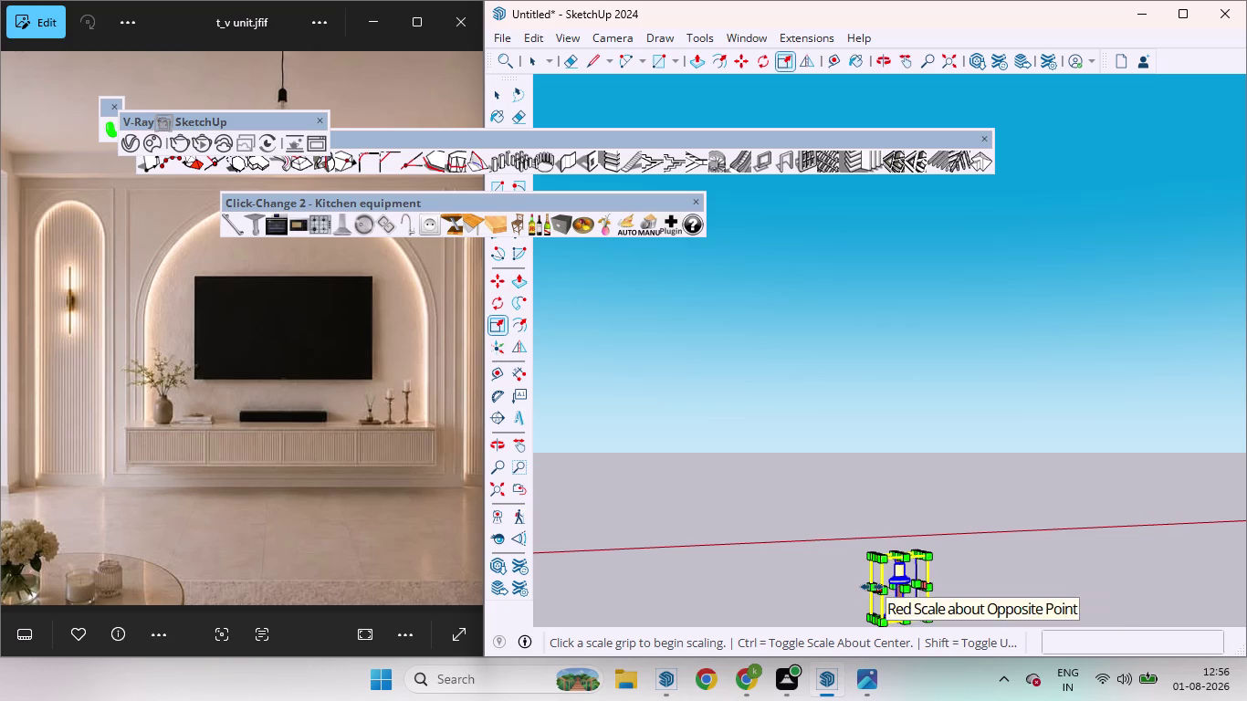
drag(872, 587, 899, 587)
click(952, 592)
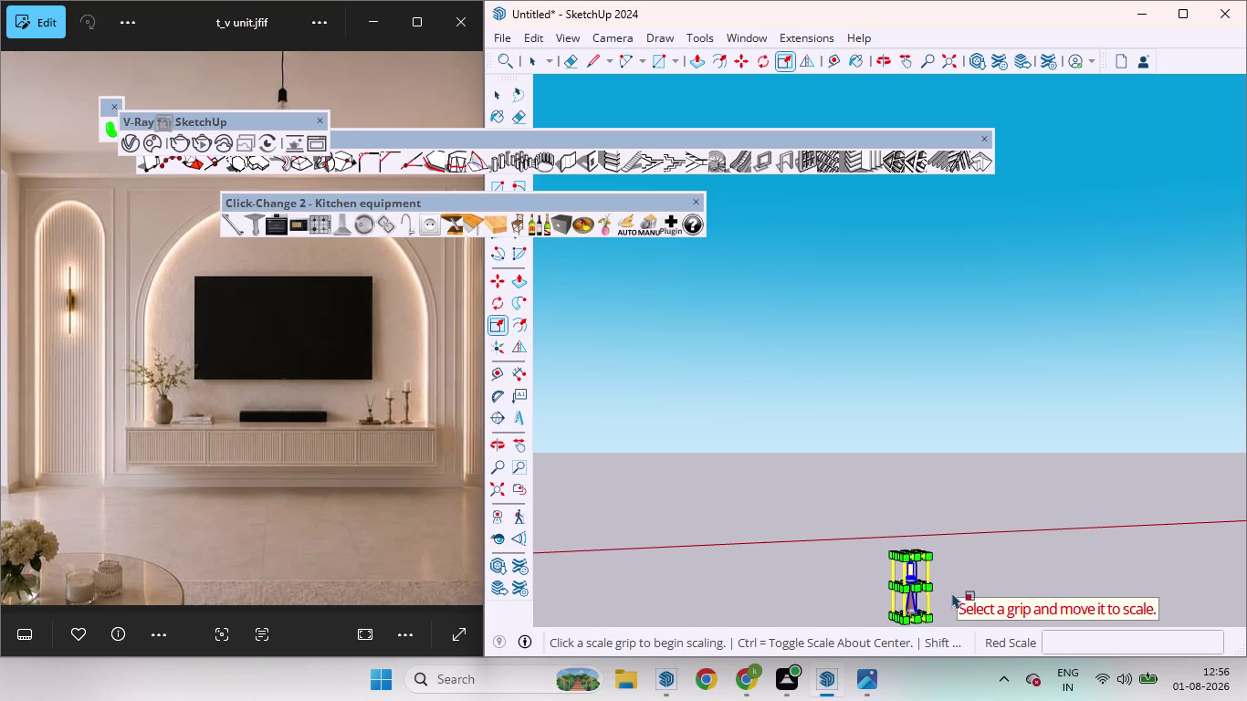
key(space)
scroll(down, 3)
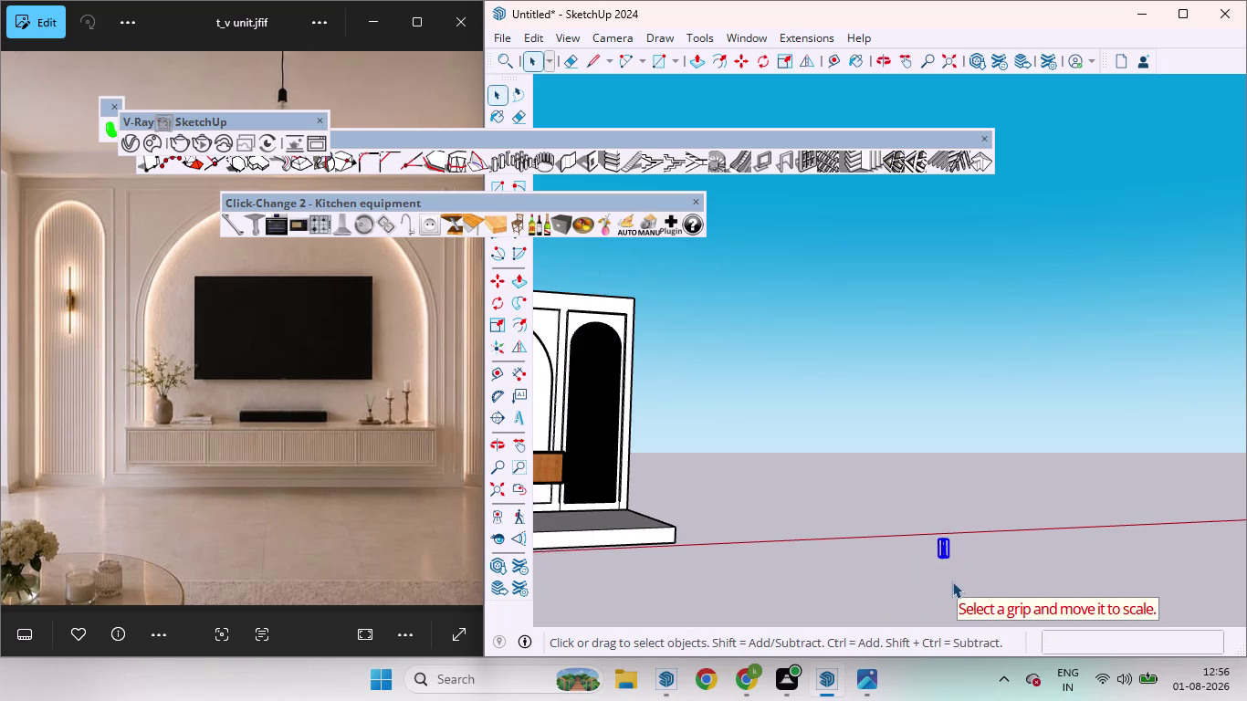
Move the candle holder onto the right end of the TV unit top.
key(m)
click(951, 560)
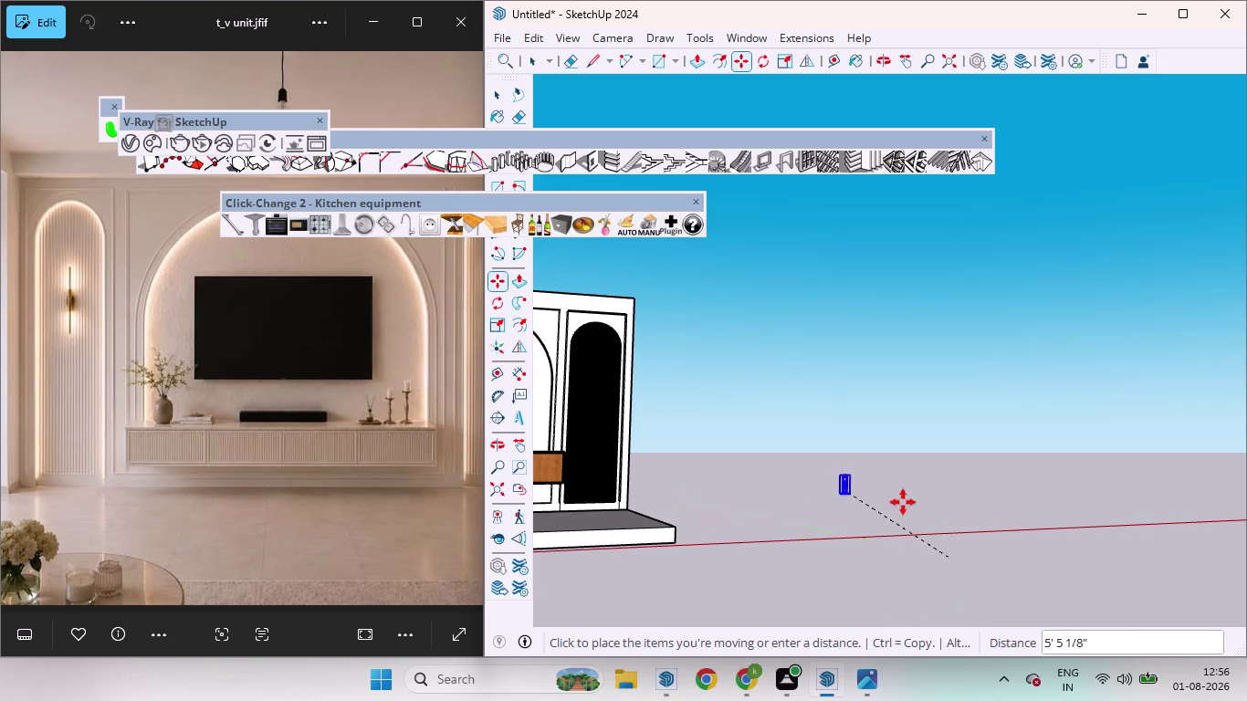
scroll(down, 3)
scroll(up, 3)
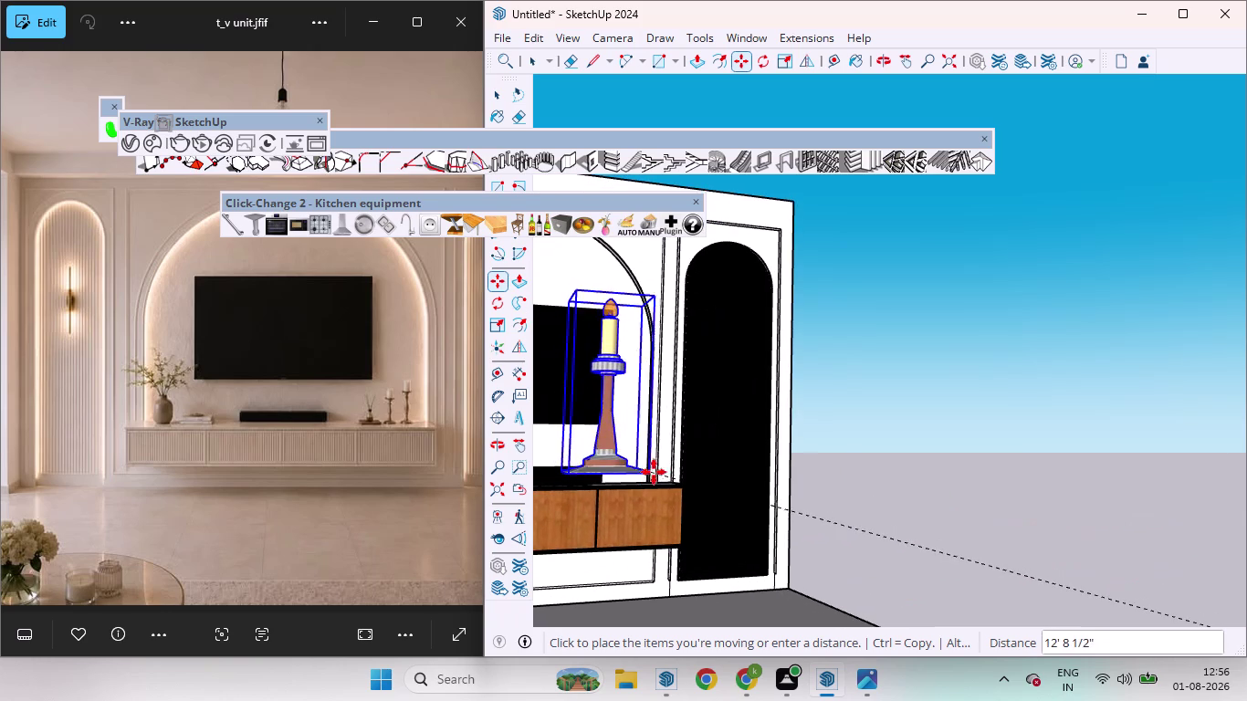
middle_drag(686, 482, 917, 503)
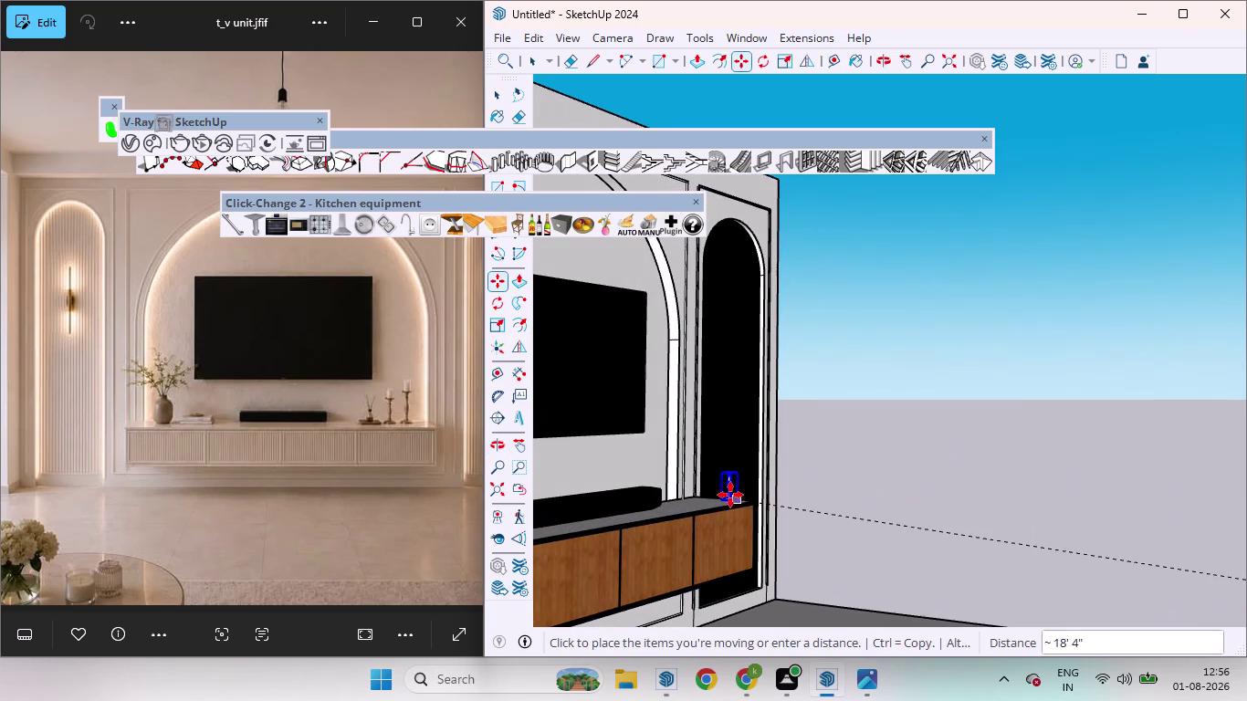
scroll(up, 3)
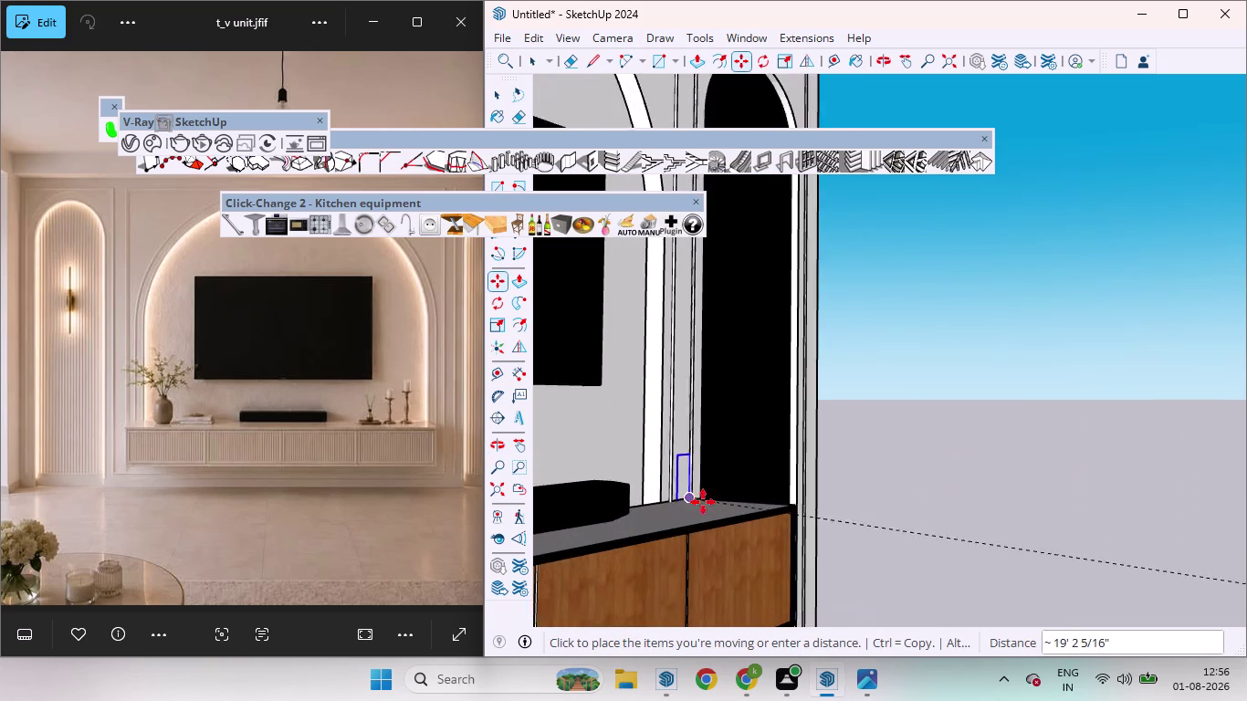
scroll(up, 3)
click(697, 506)
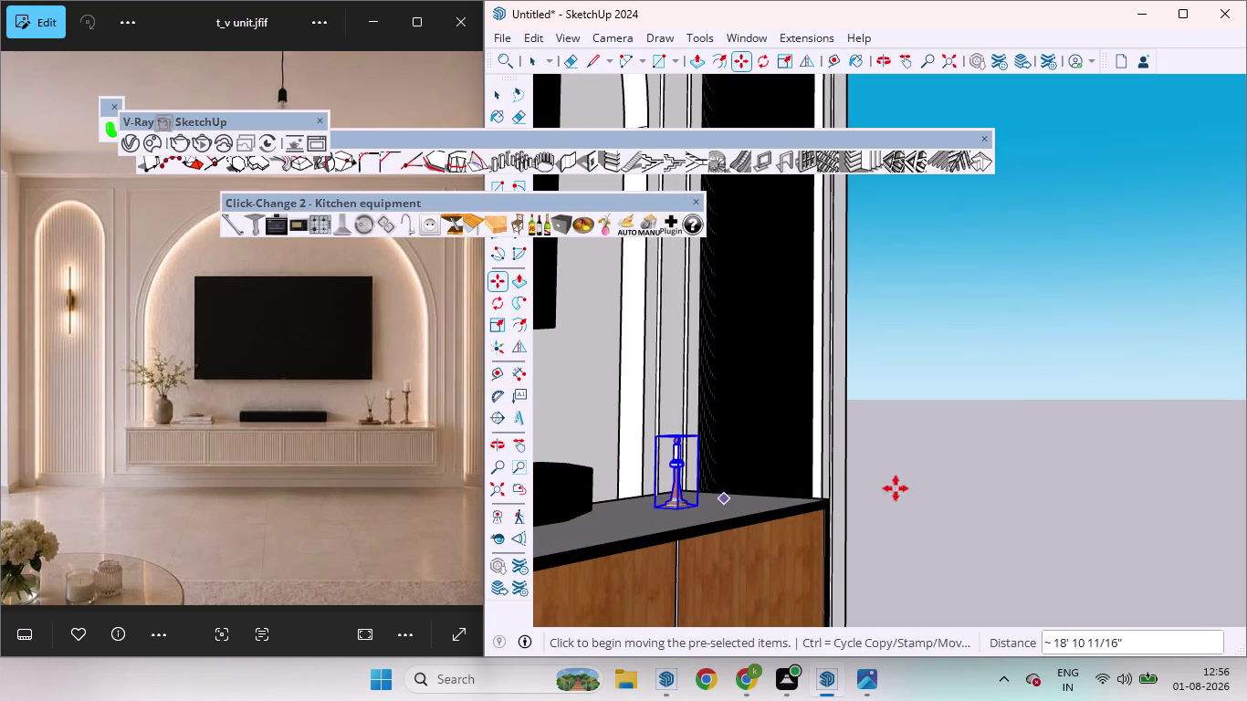
key(space)
Scale the candle holder uniformly by 1.75 from a corner grip.
click(988, 470)
scroll(down, 3)
middle_drag(1009, 427, 773, 495)
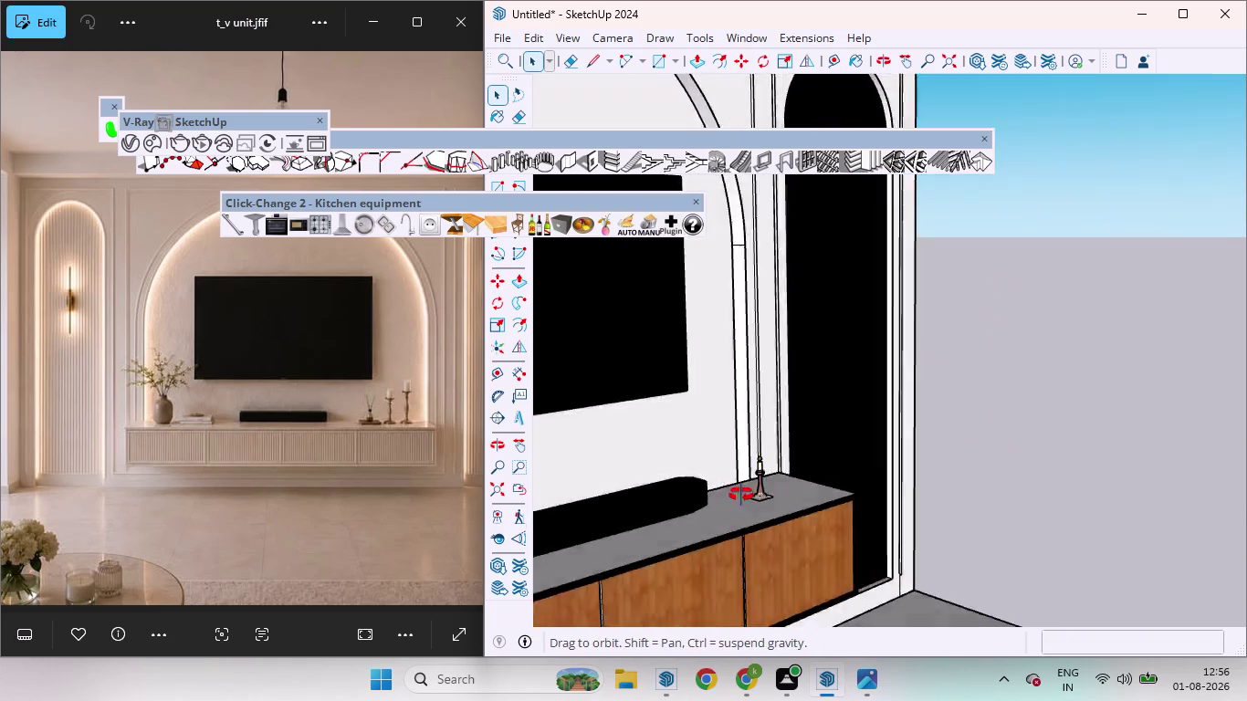
middle_drag(773, 495, 683, 468)
scroll(down, 3)
scroll(up, 3)
scroll(down, 3)
scroll(up, 3)
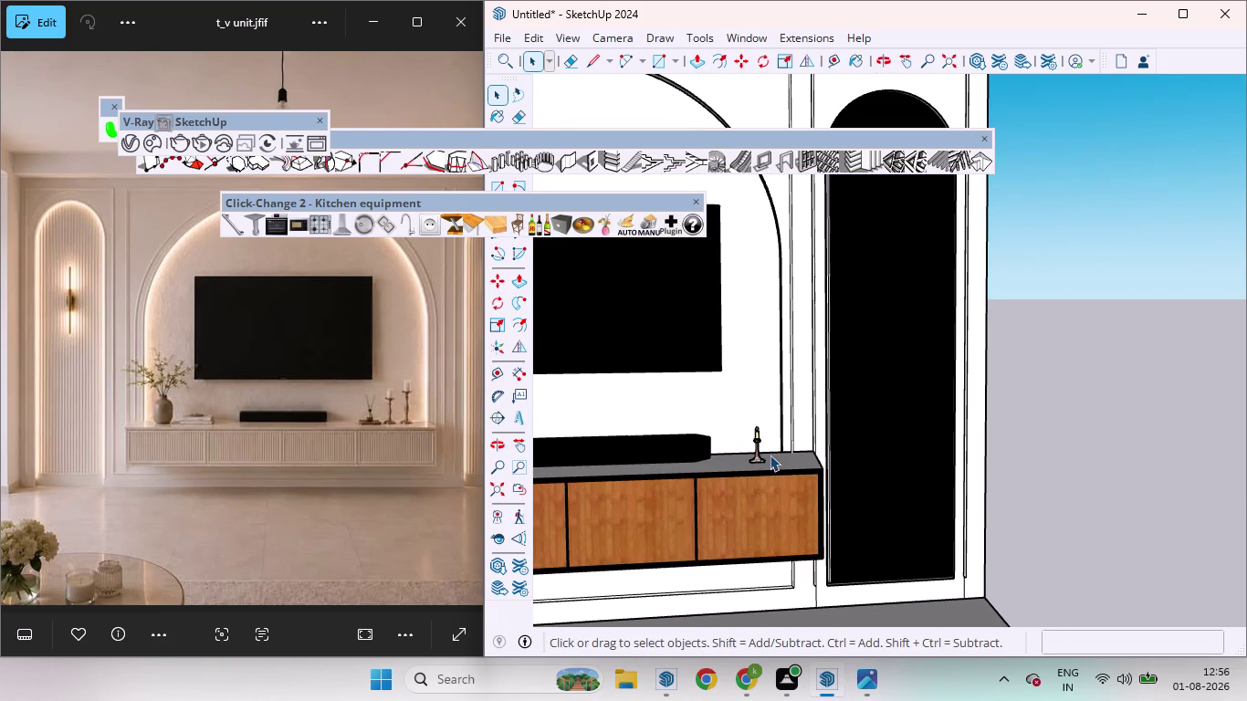
click(755, 446)
key(s)
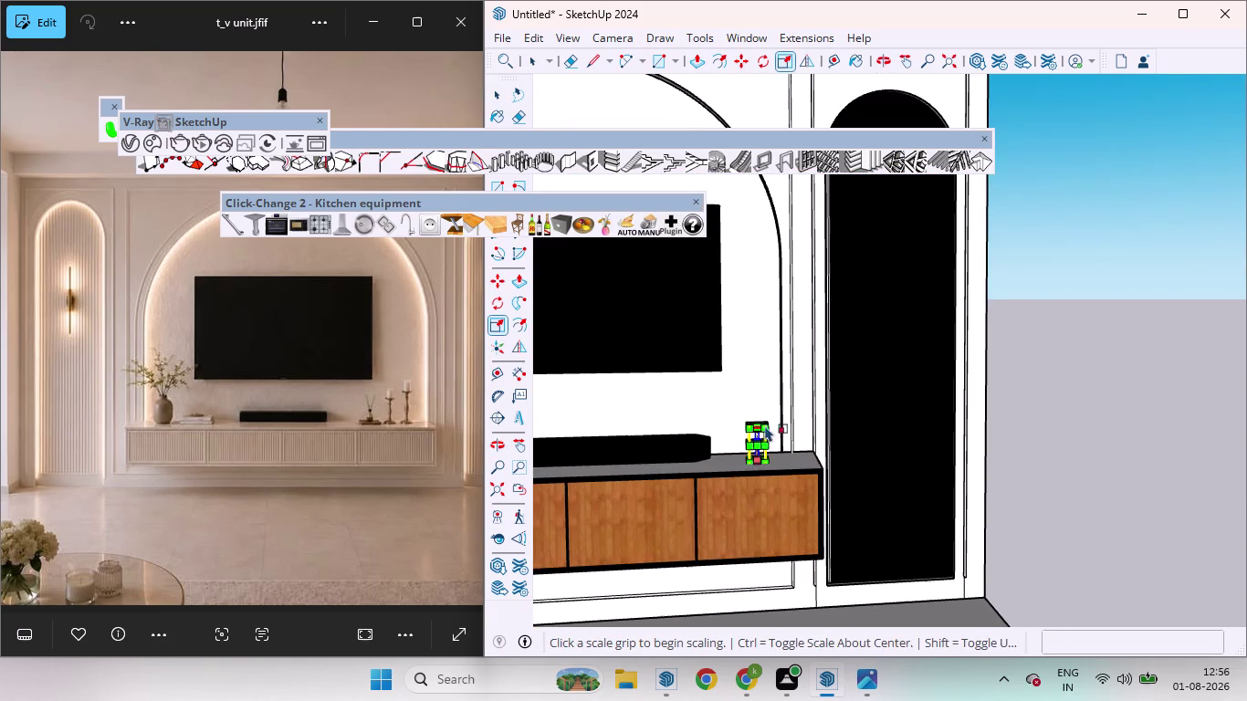
scroll(up, 3)
drag(757, 425, 760, 424)
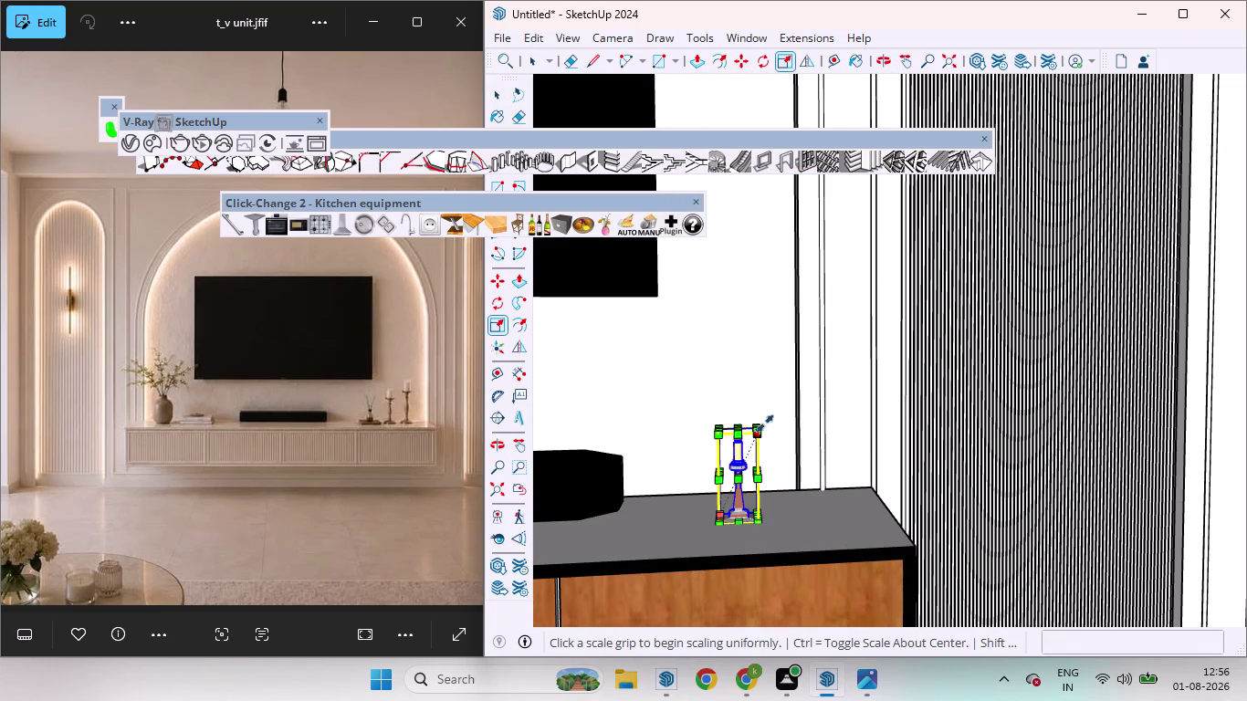
drag(760, 425, 796, 369)
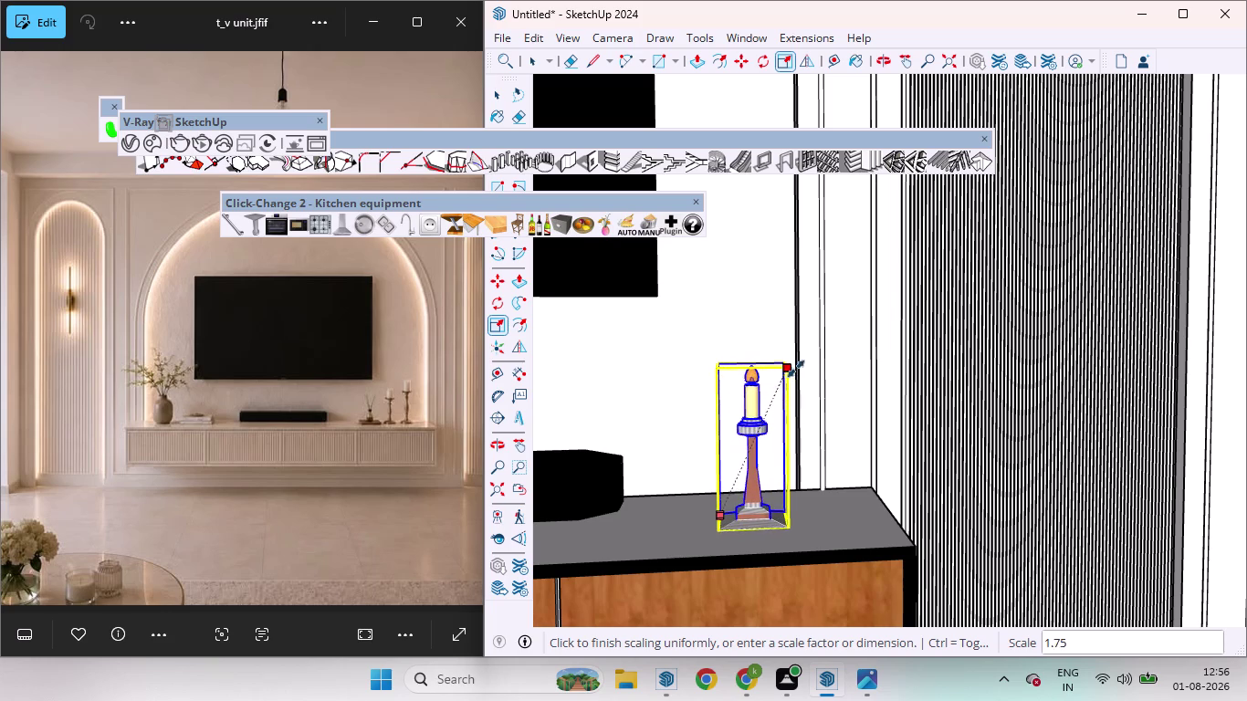
drag(796, 369, 799, 365)
key(space)
Select the enlarged candle holder and start moving a copy of it.
scroll(down, 3)
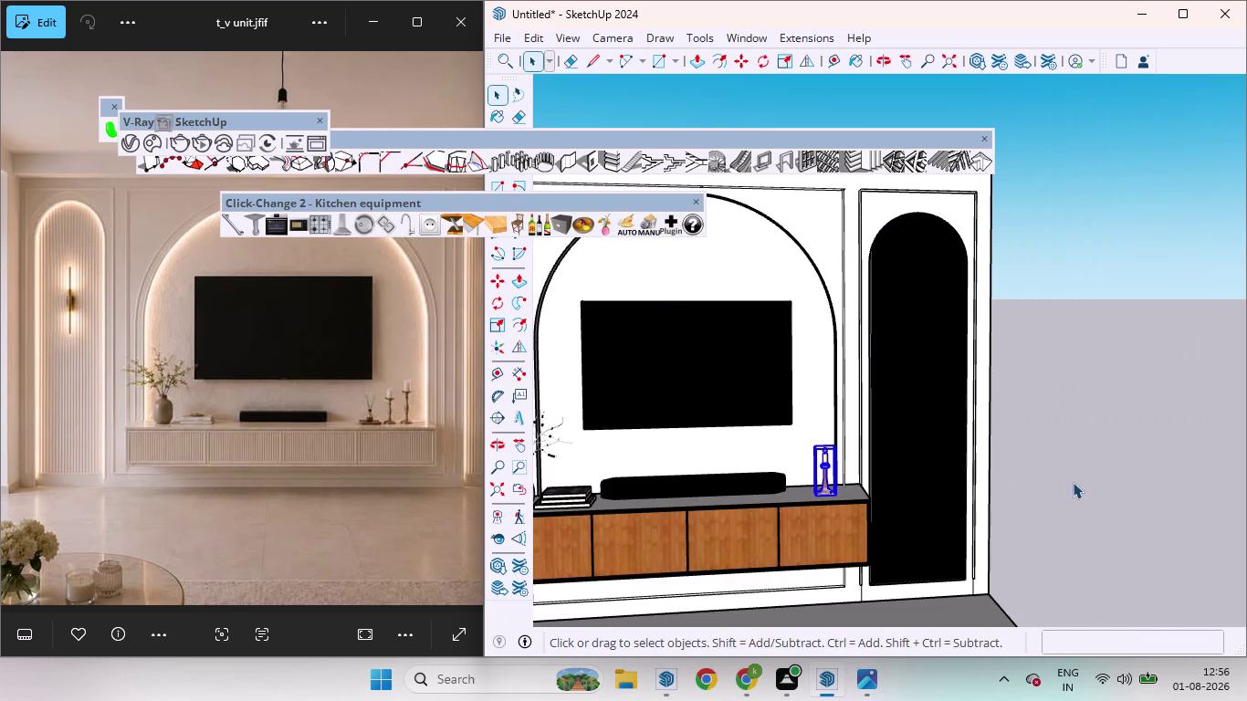
click(1077, 477)
scroll(up, 3)
scroll(down, 3)
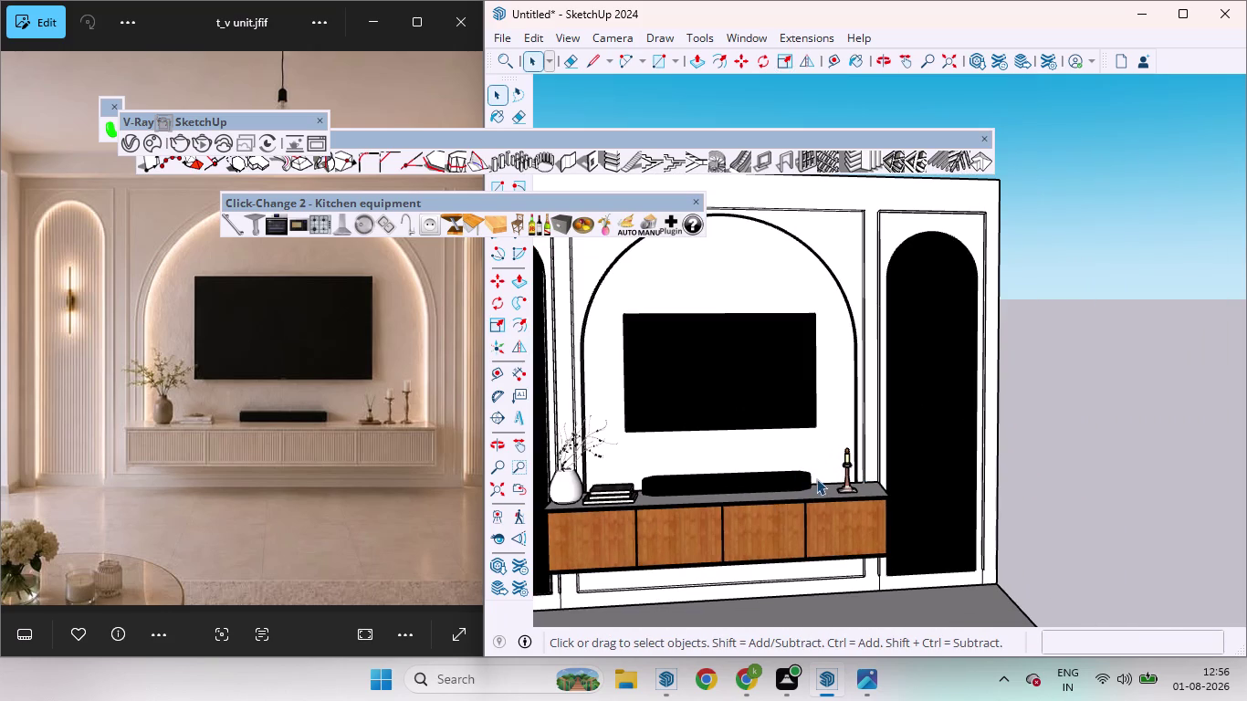
scroll(up, 3)
scroll(up, 3)
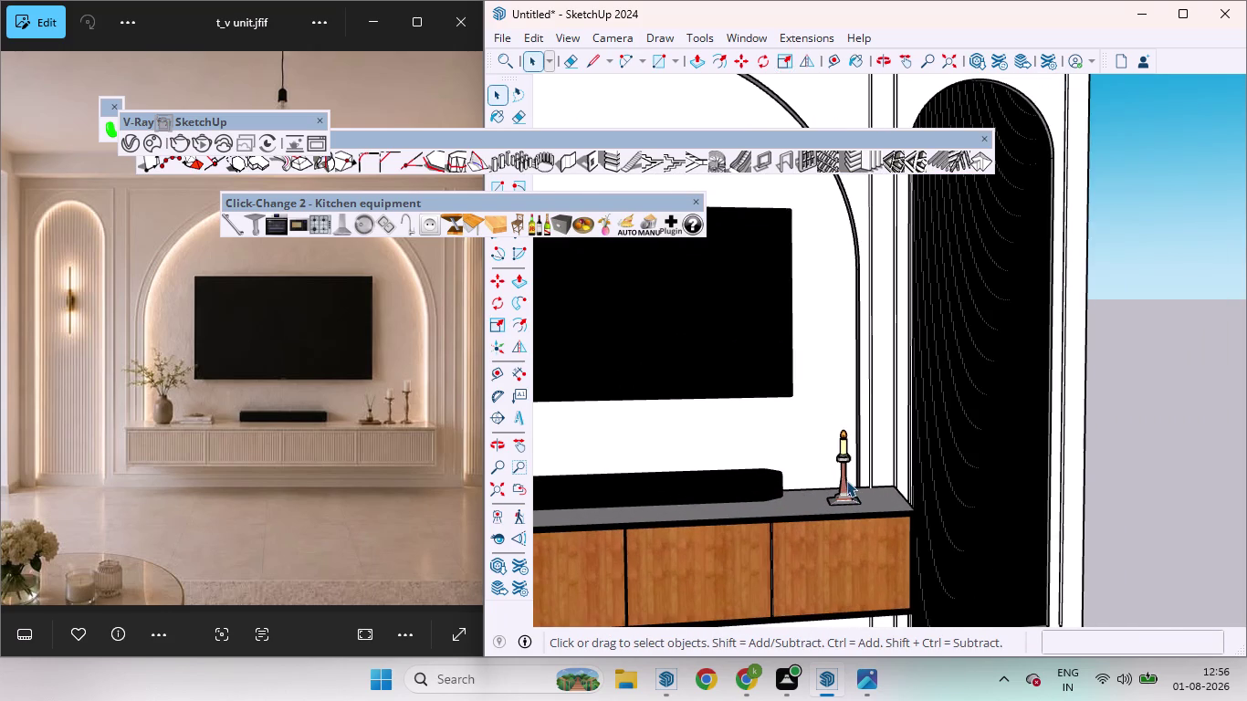
click(846, 480)
key(m)
middle_drag(875, 518, 810, 523)
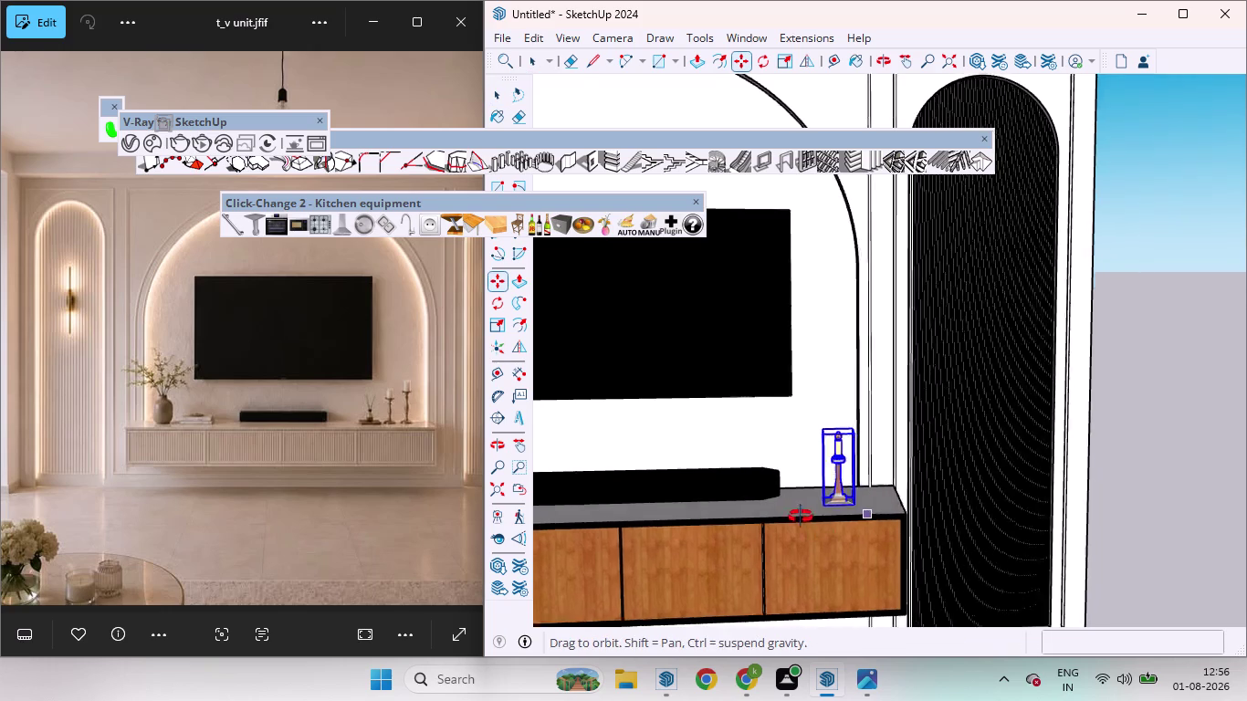
middle_drag(809, 522, 796, 515)
Place a second candle holder beside the first on the unit top.
click(851, 494)
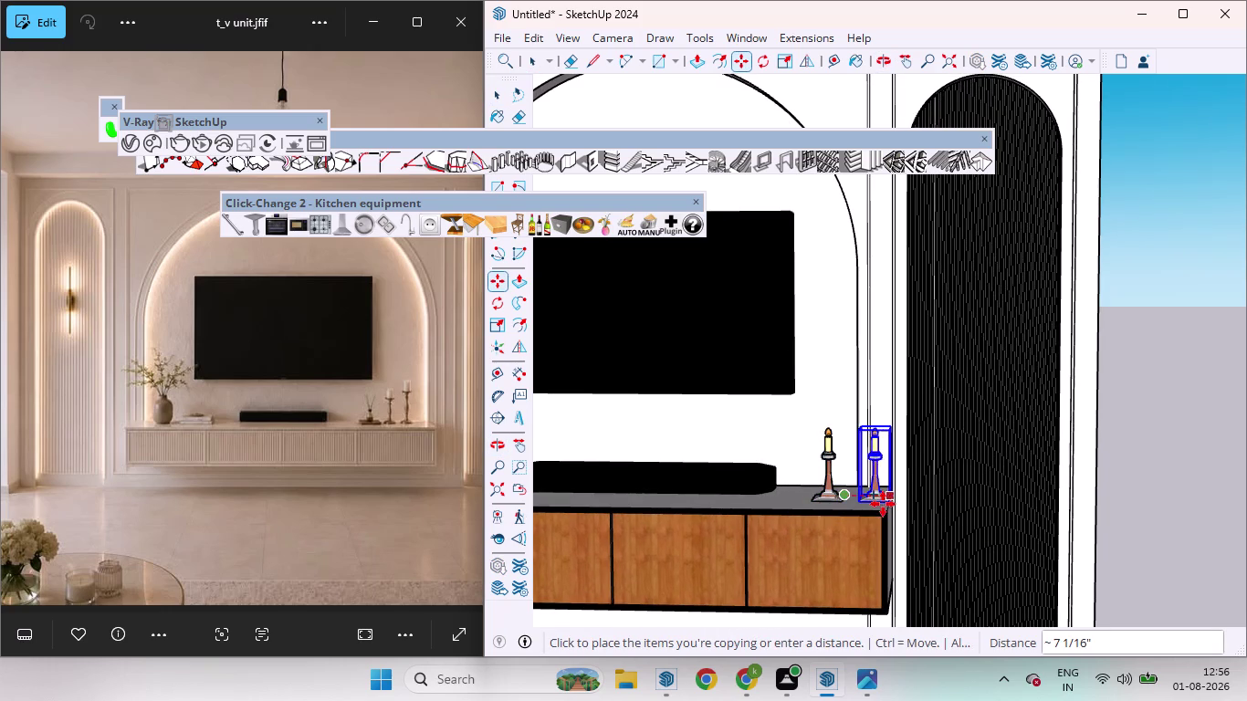
scroll(up, 3)
scroll(up, 3)
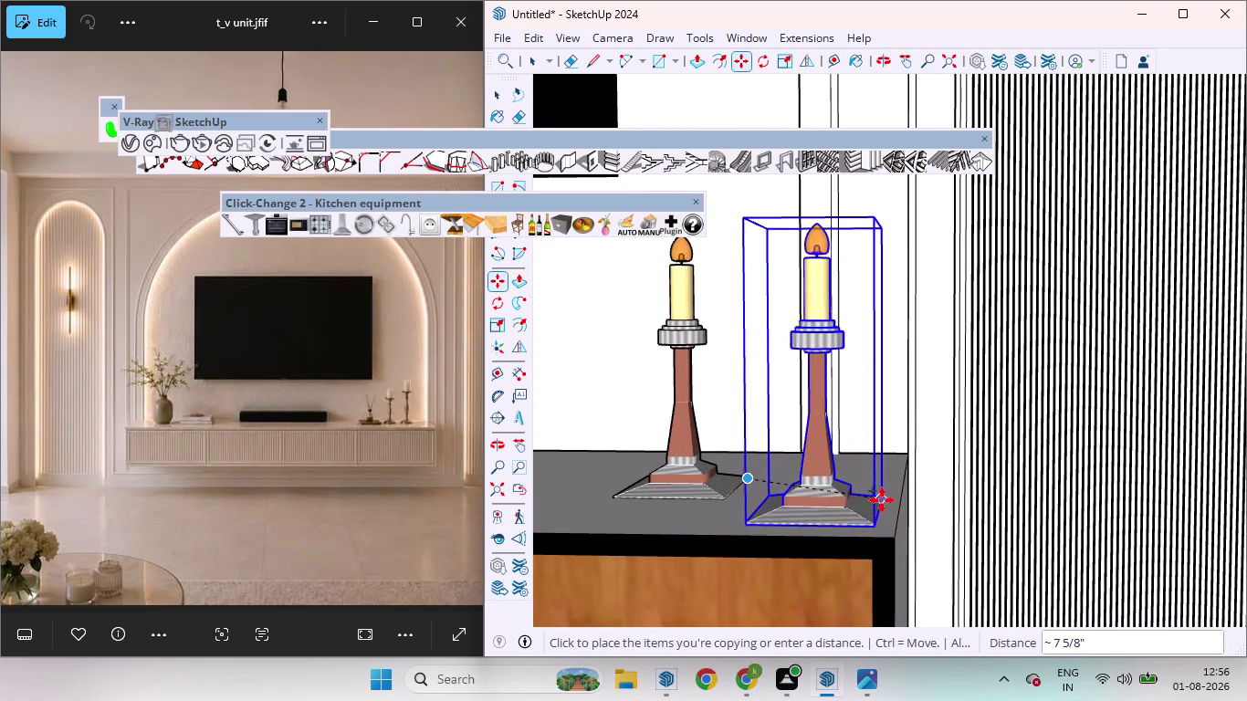
click(891, 490)
key(space)
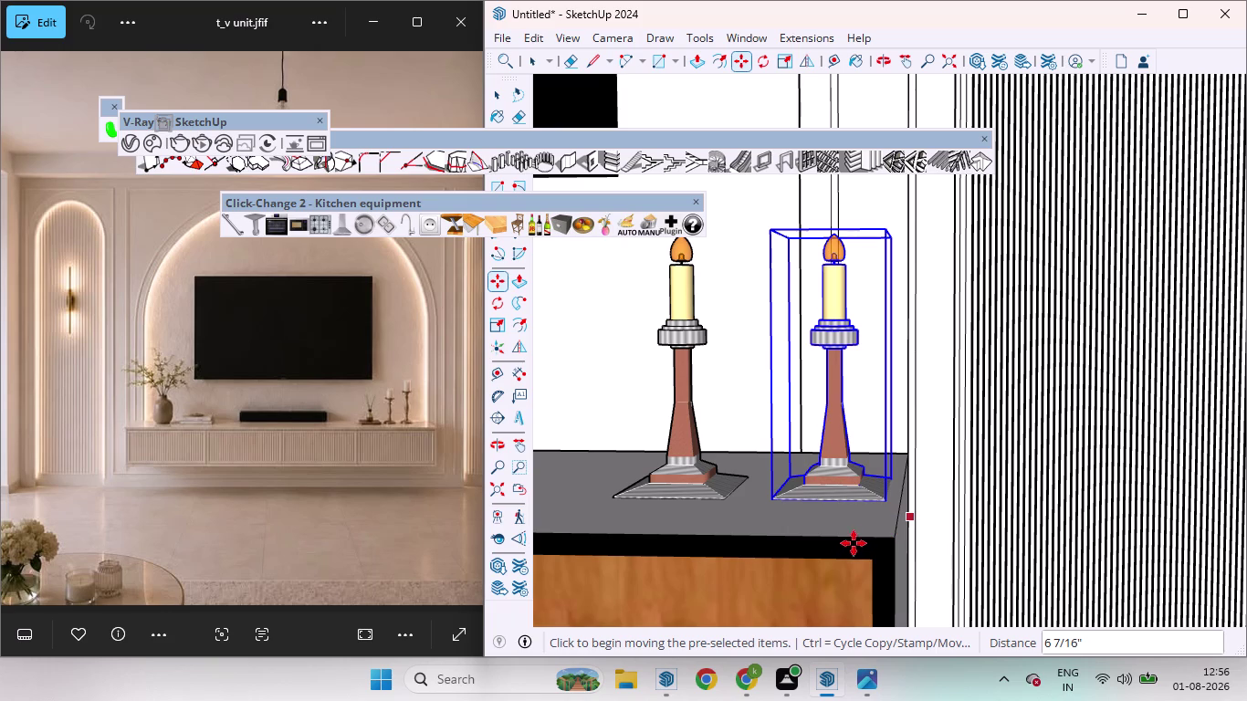
scroll(down, 3)
scroll(down, 3)
scroll(down, 3)
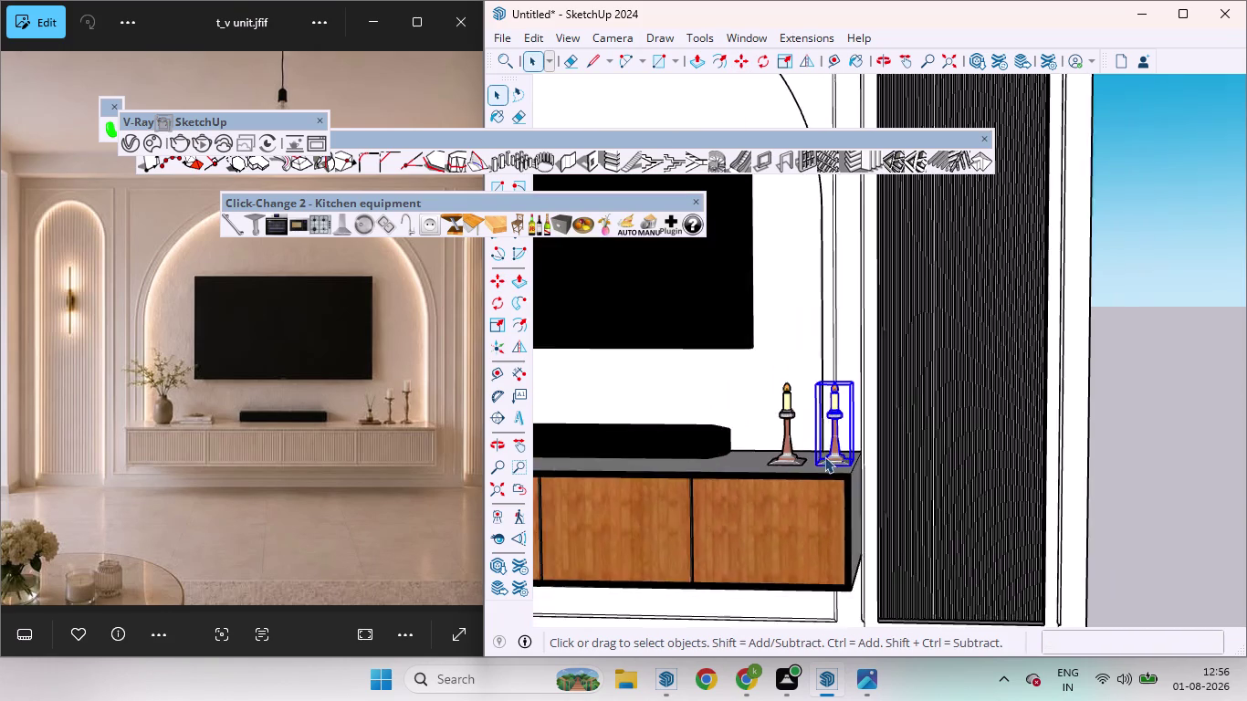
scroll(down, 3)
click(1069, 448)
Inside the TV unit group, reverse the top surface so it faces outward.
scroll(up, 3)
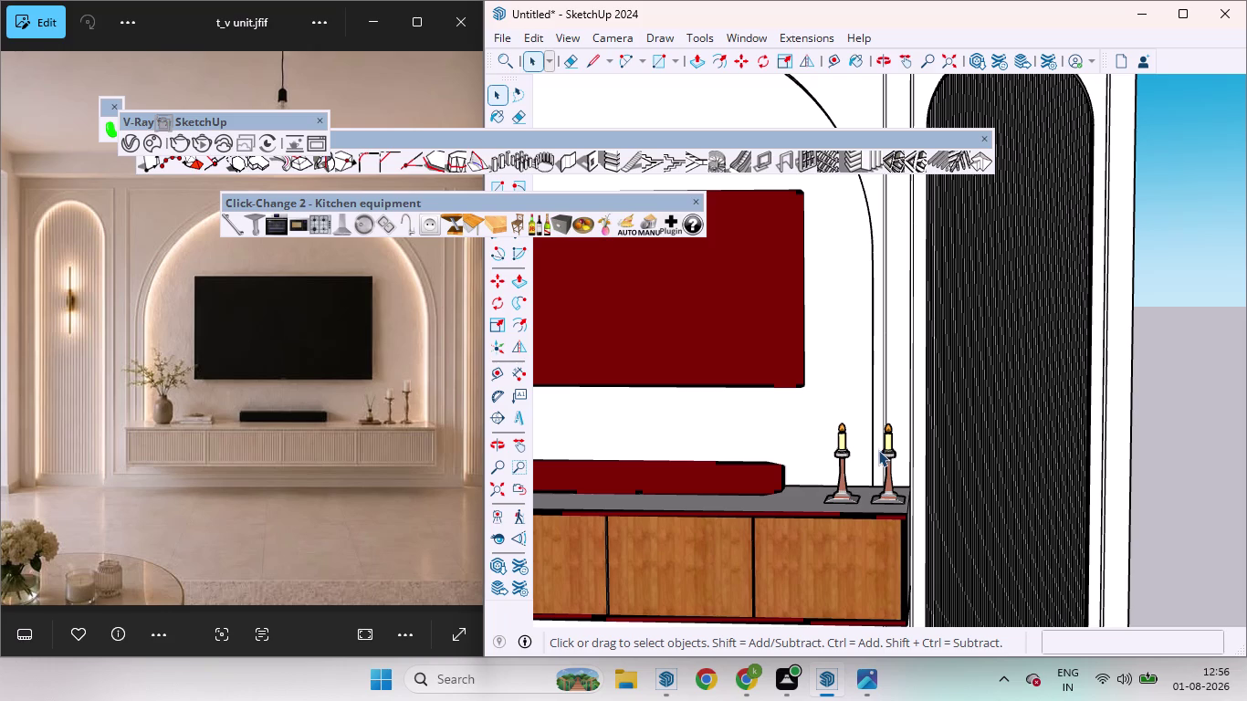
scroll(up, 3)
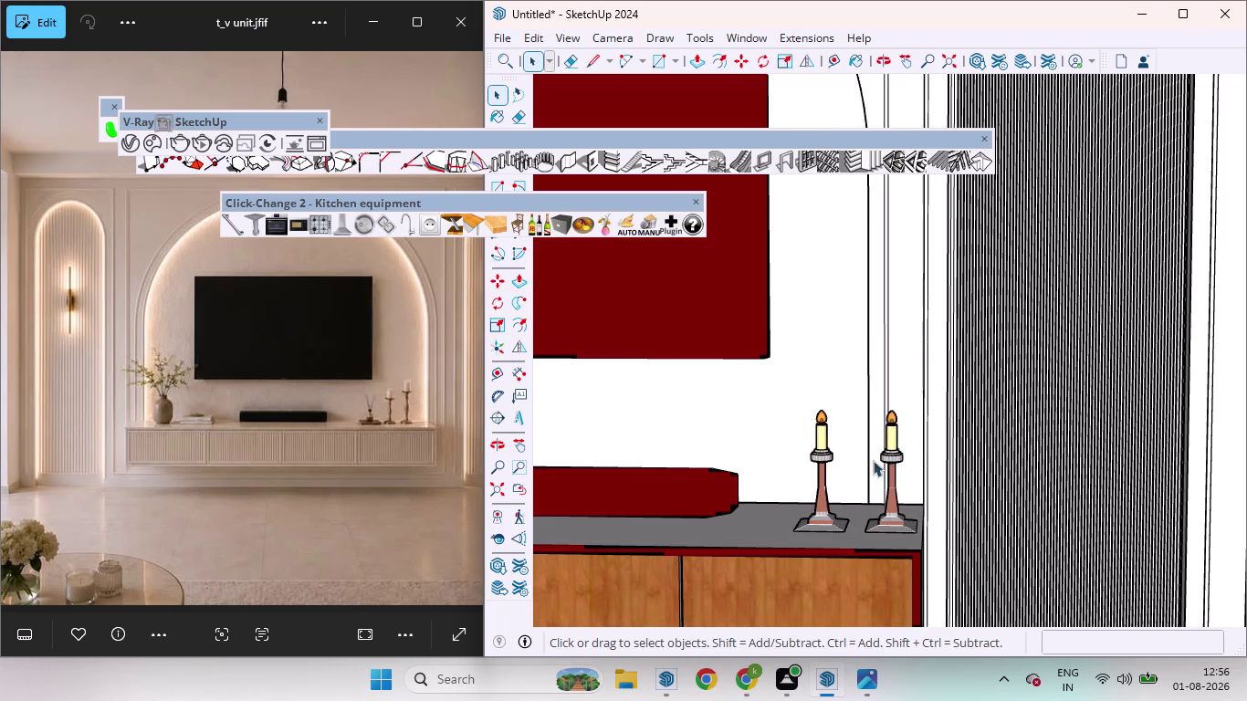
scroll(down, 3)
middle_drag(759, 454, 767, 594)
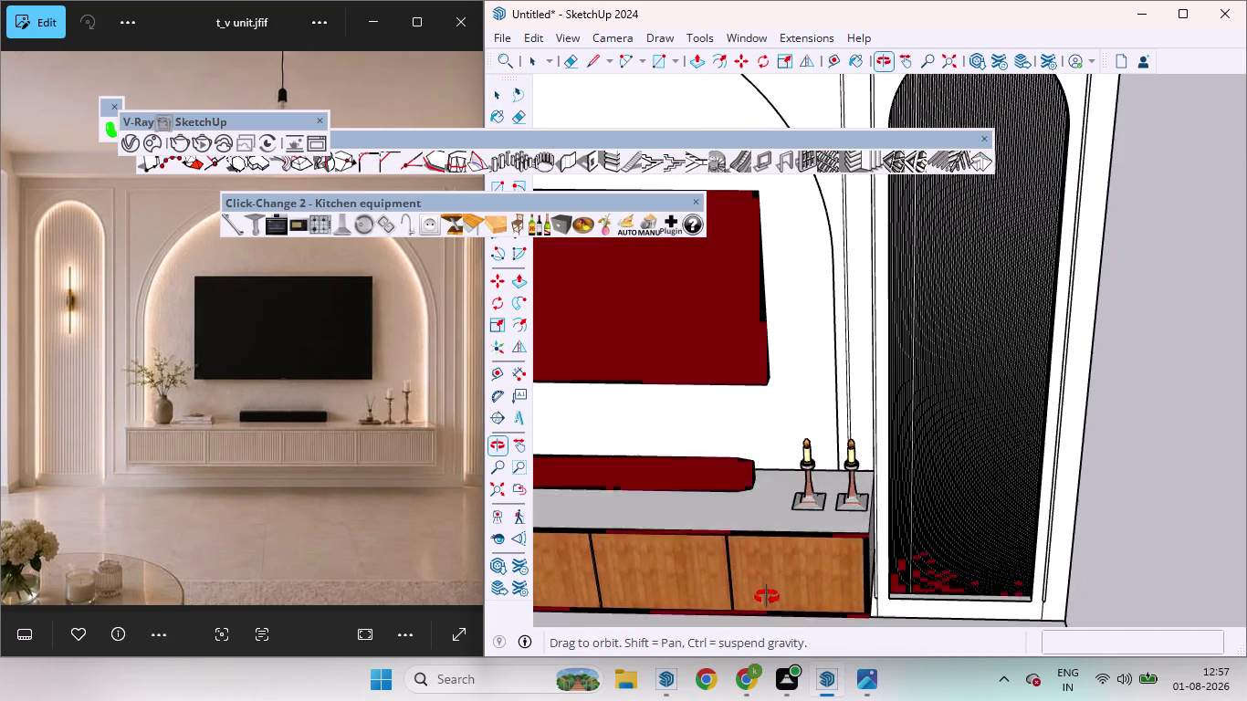
middle_drag(767, 595, 777, 638)
right_click(743, 509)
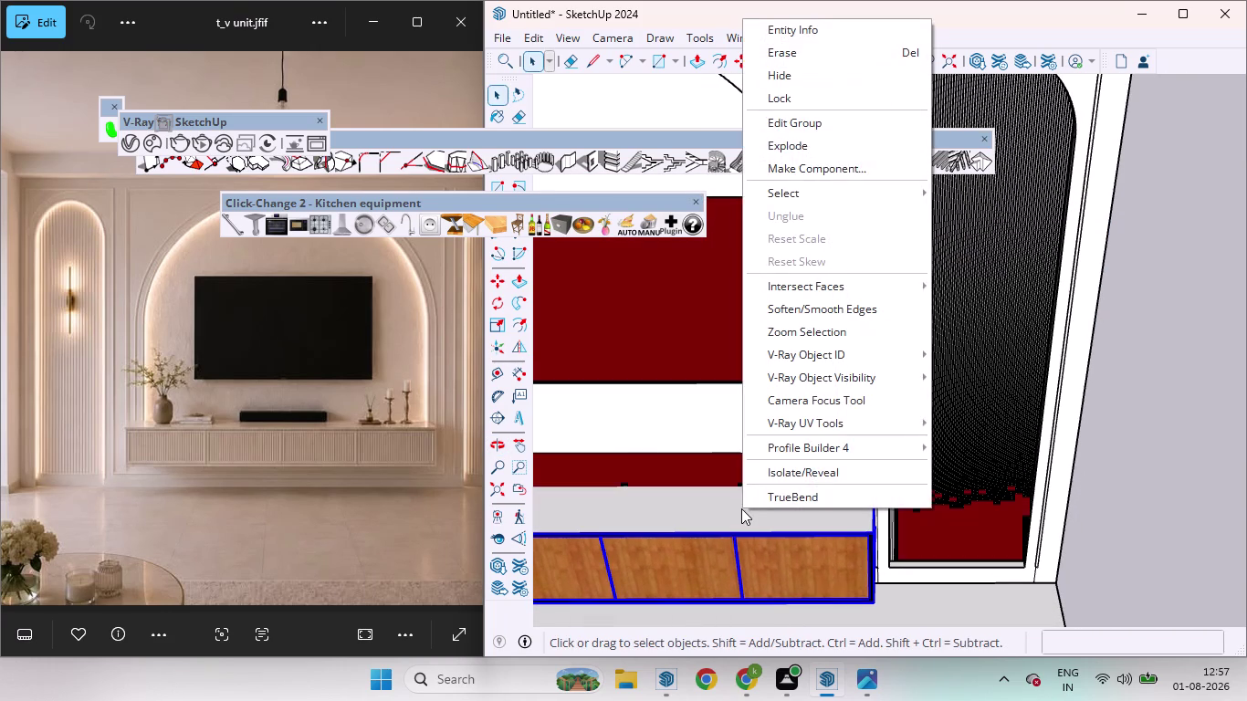
double_click(727, 507)
click(727, 508)
click(727, 508)
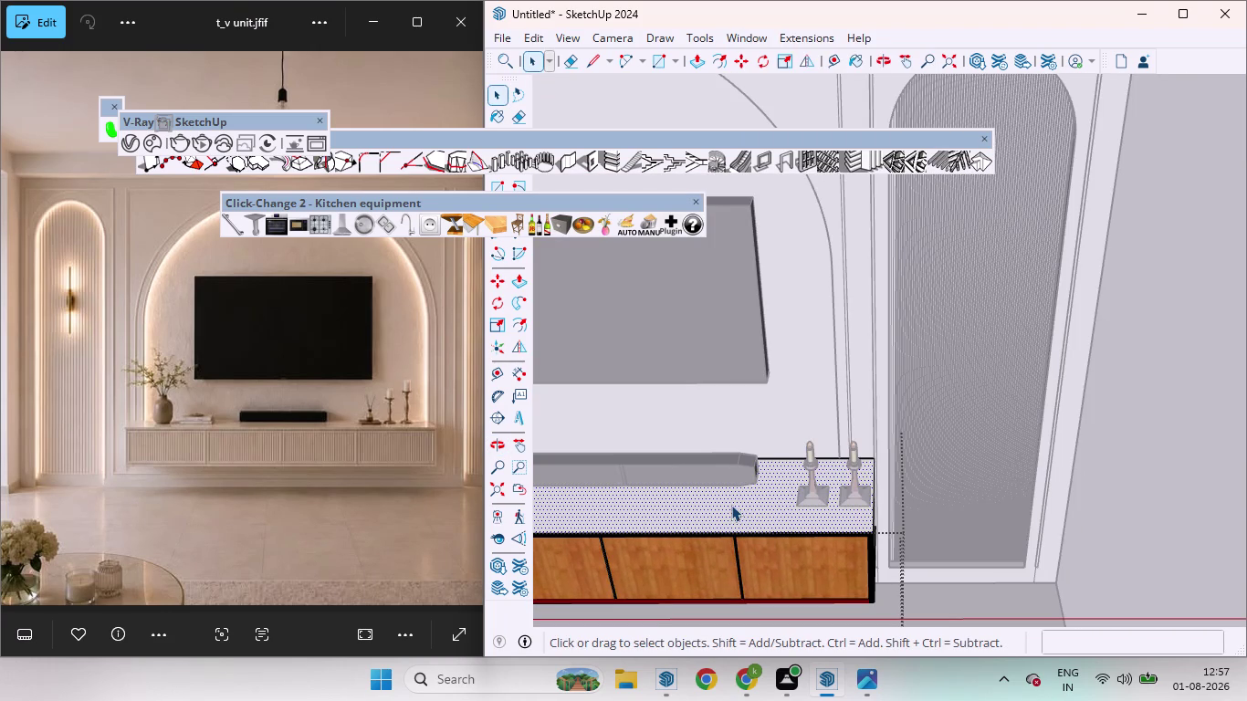
right_click(738, 507)
click(797, 259)
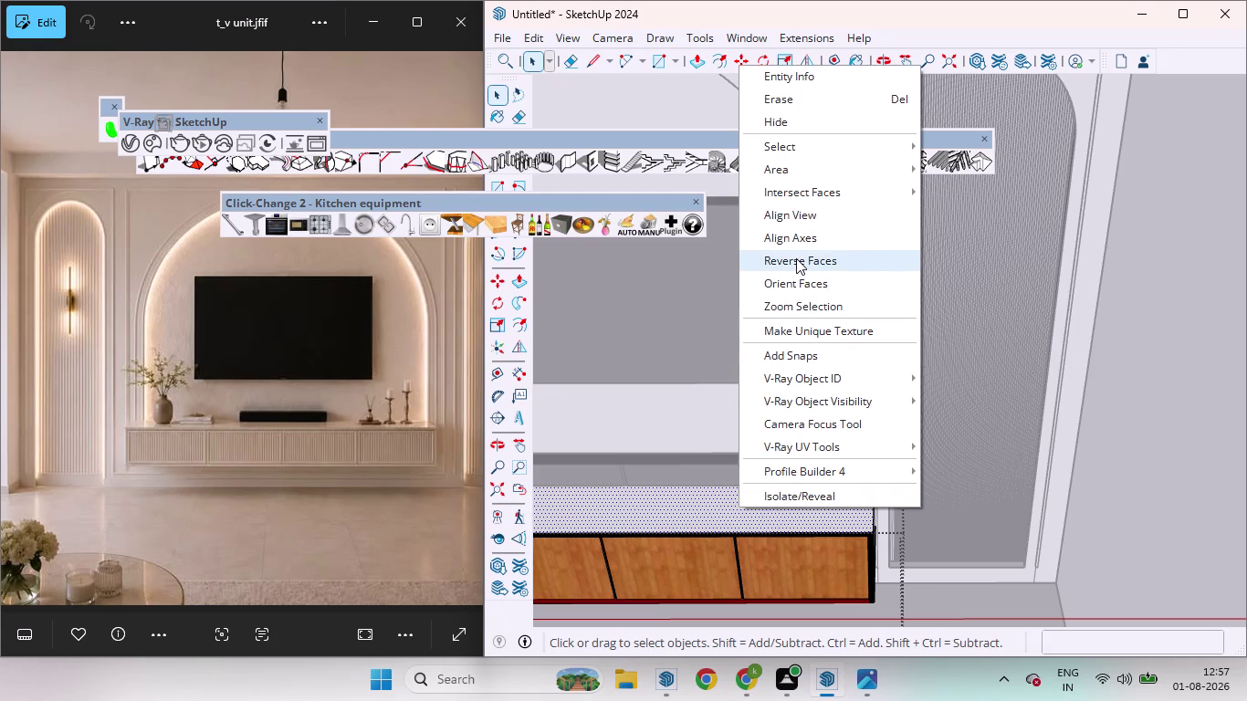
click(1176, 543)
Reopen the TV unit and inspect the cabinet top options without changing anything.
scroll(down, 3)
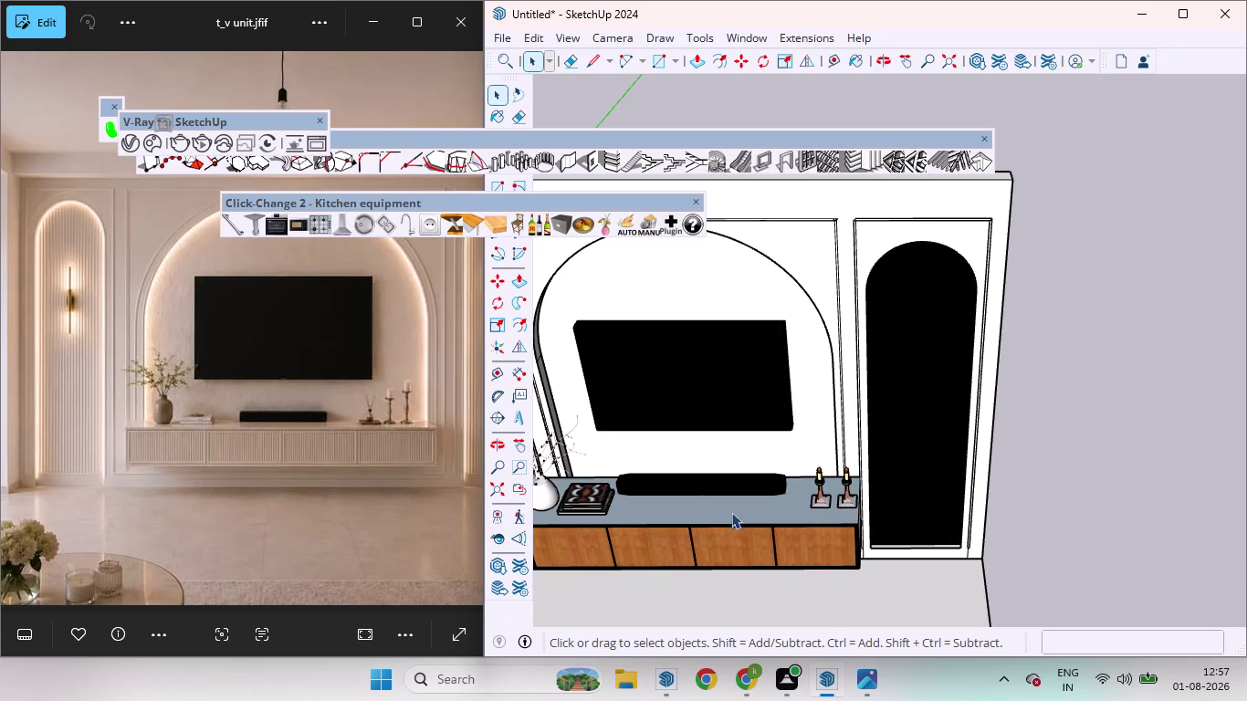
right_click(744, 515)
double_click(731, 510)
click(728, 508)
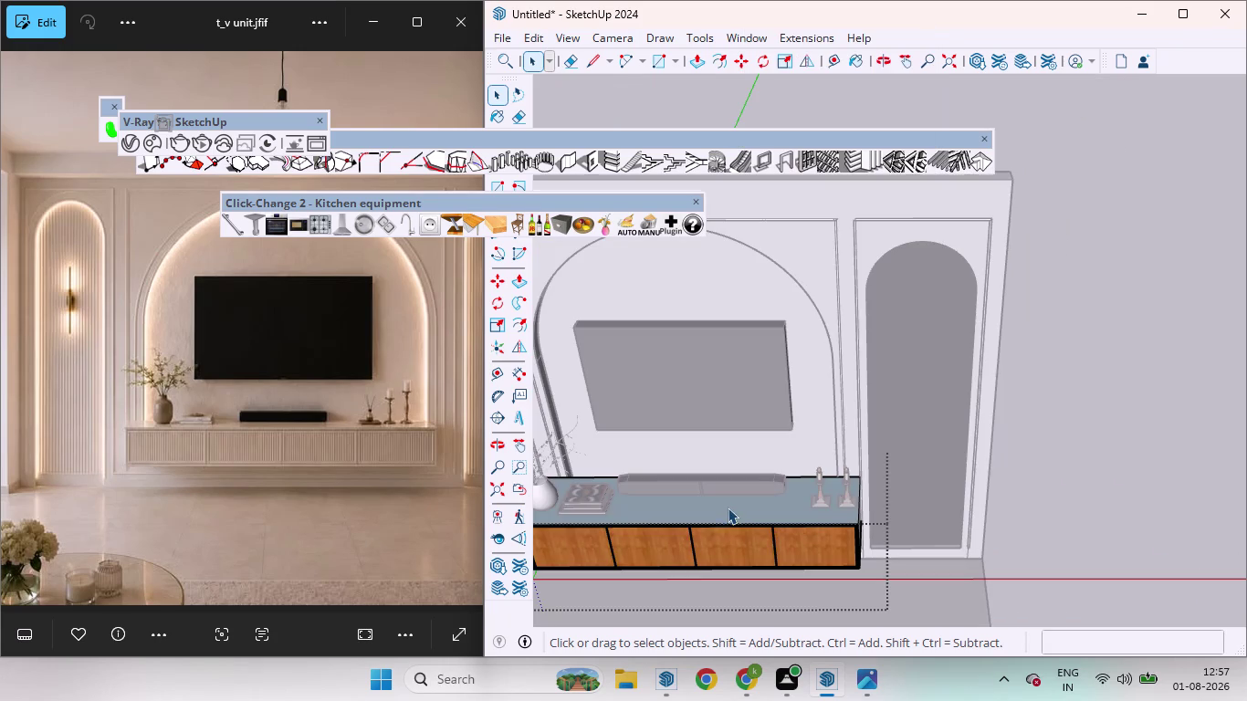
click(719, 507)
right_click(767, 513)
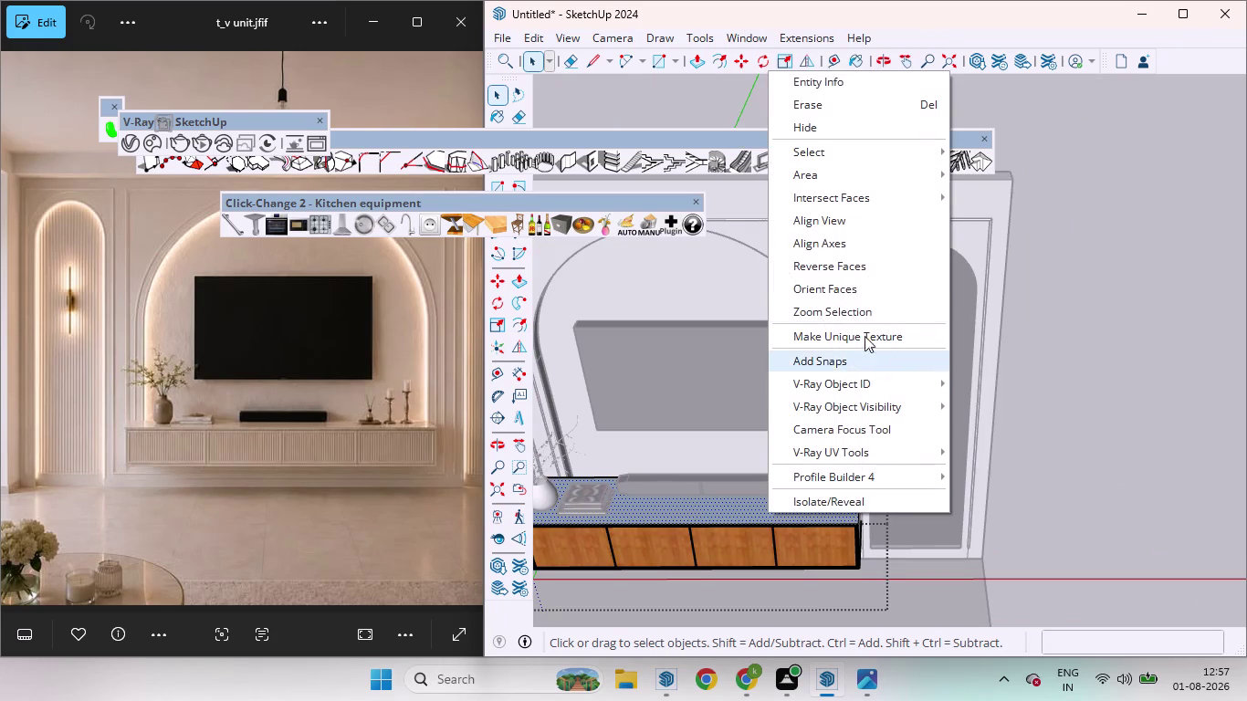
click(821, 262)
click(1146, 435)
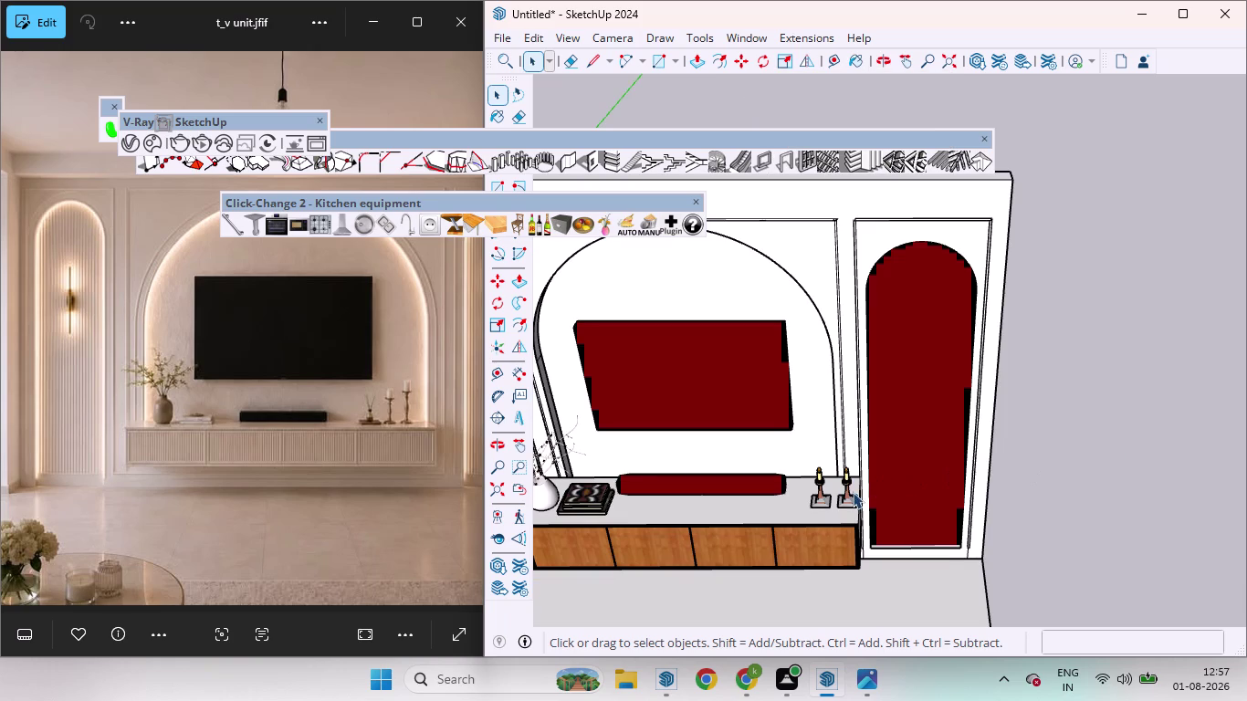
scroll(down, 3)
scroll(up, 3)
Scale the right-hand candle stand up about 1.33 times, then zoom back out.
click(840, 481)
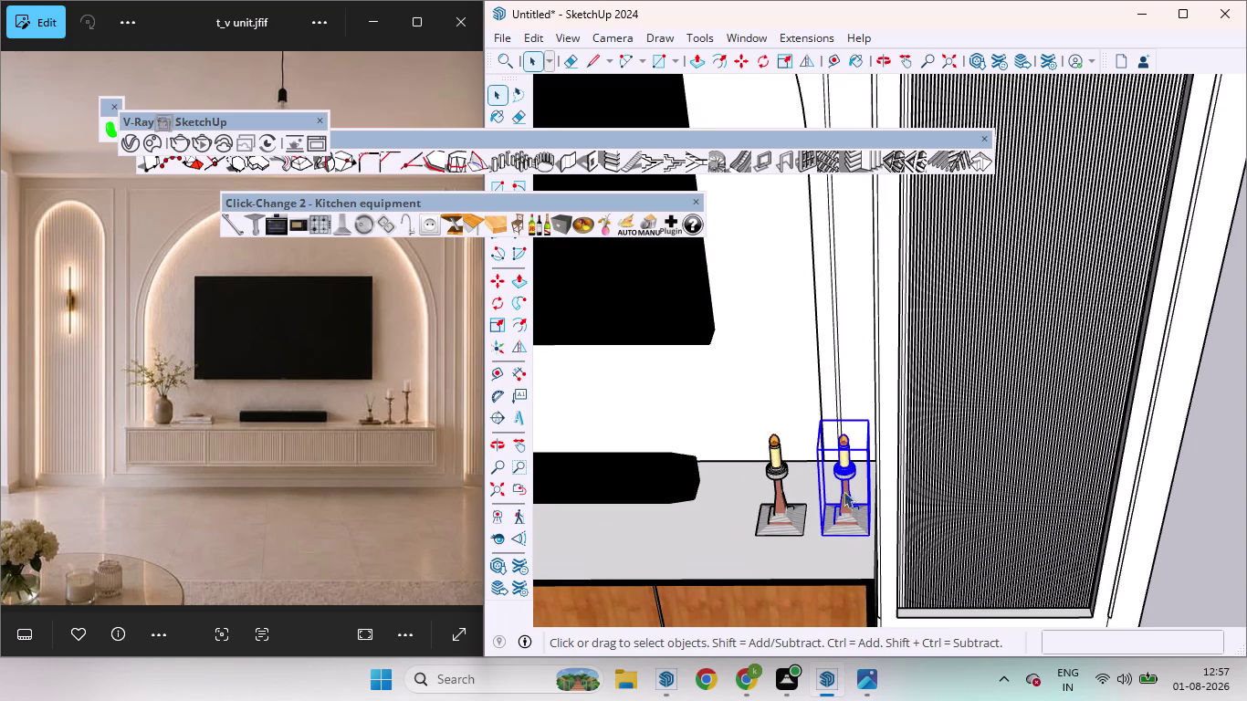
middle_drag(837, 546, 851, 371)
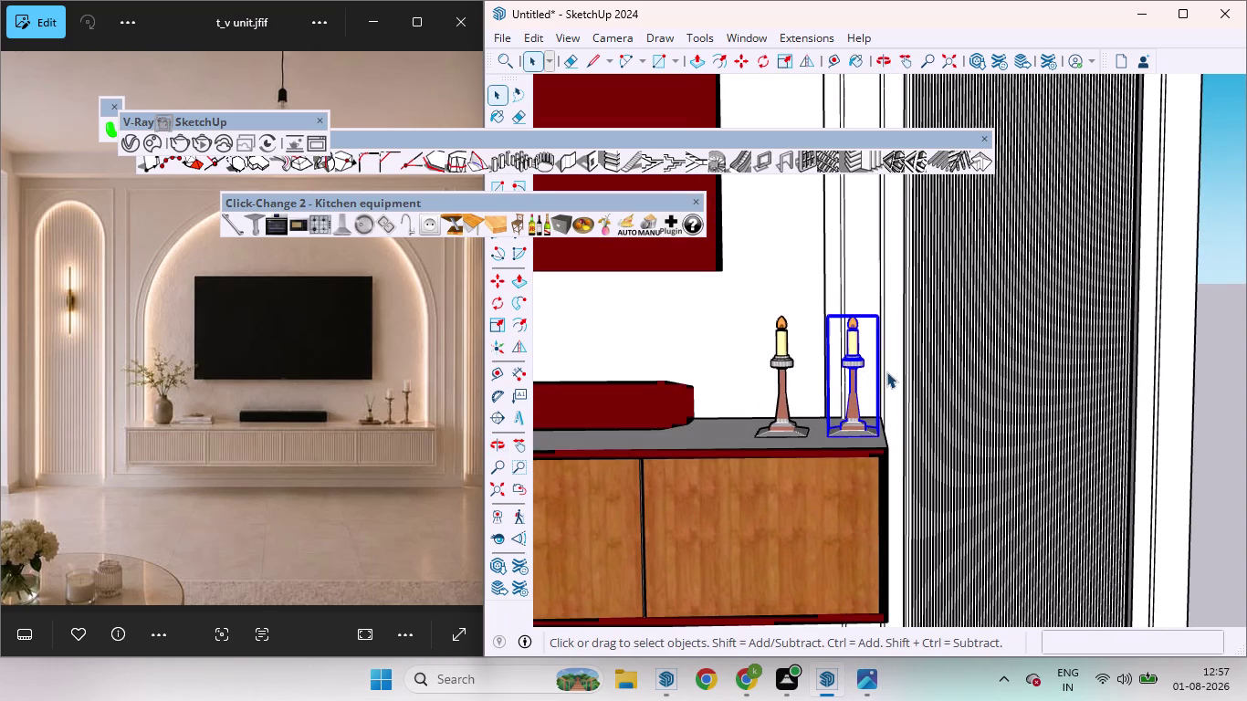
key(s)
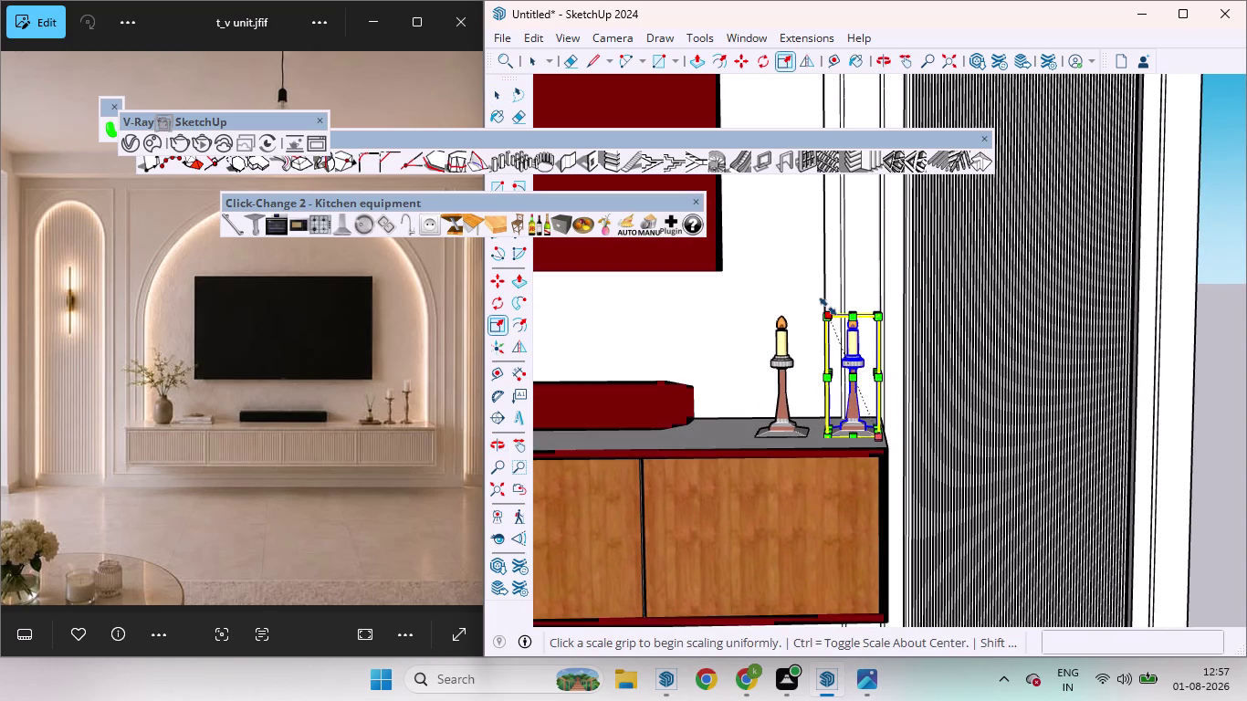
drag(828, 307, 822, 275)
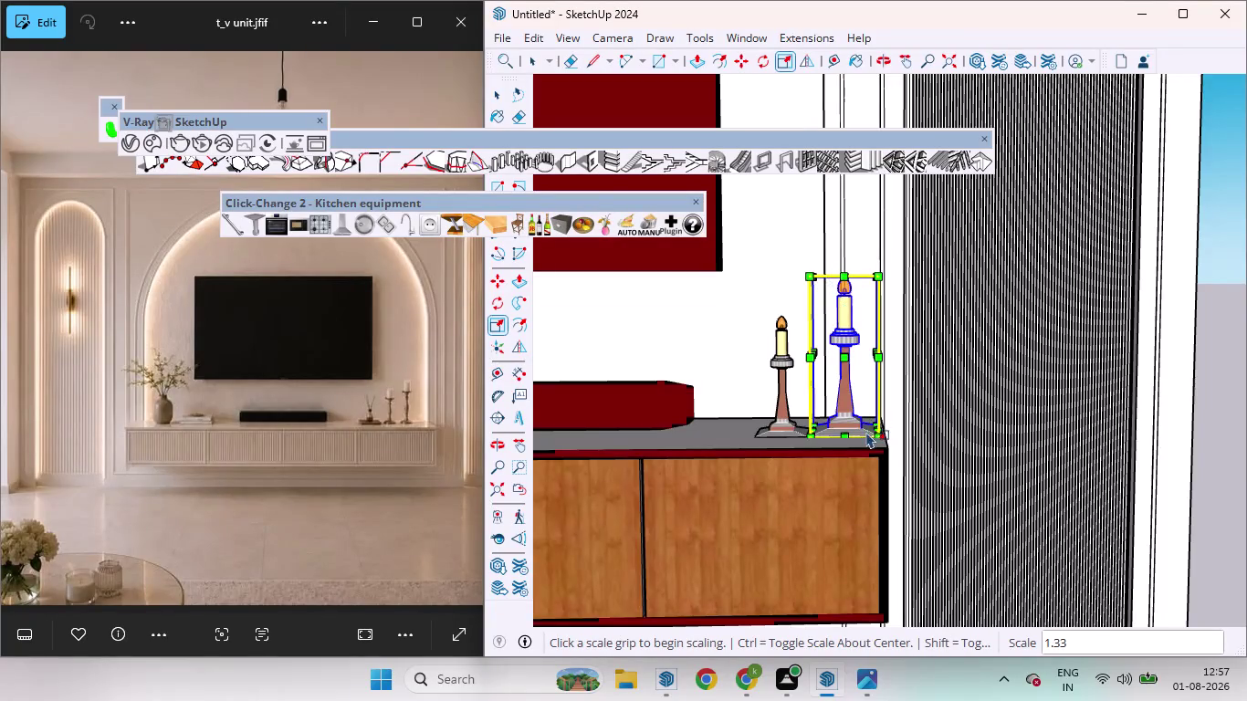
scroll(down, 3)
click(1137, 438)
key(space)
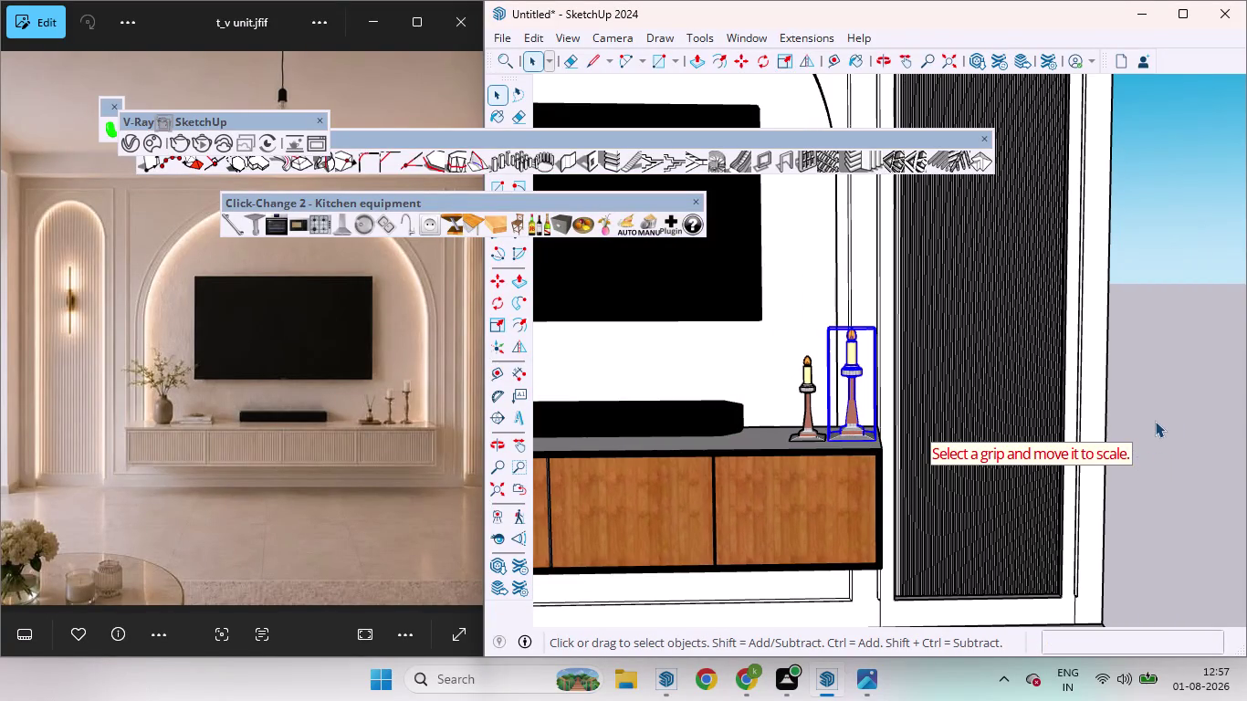
click(1155, 421)
scroll(down, 3)
scroll(down, 3)
scroll(up, 3)
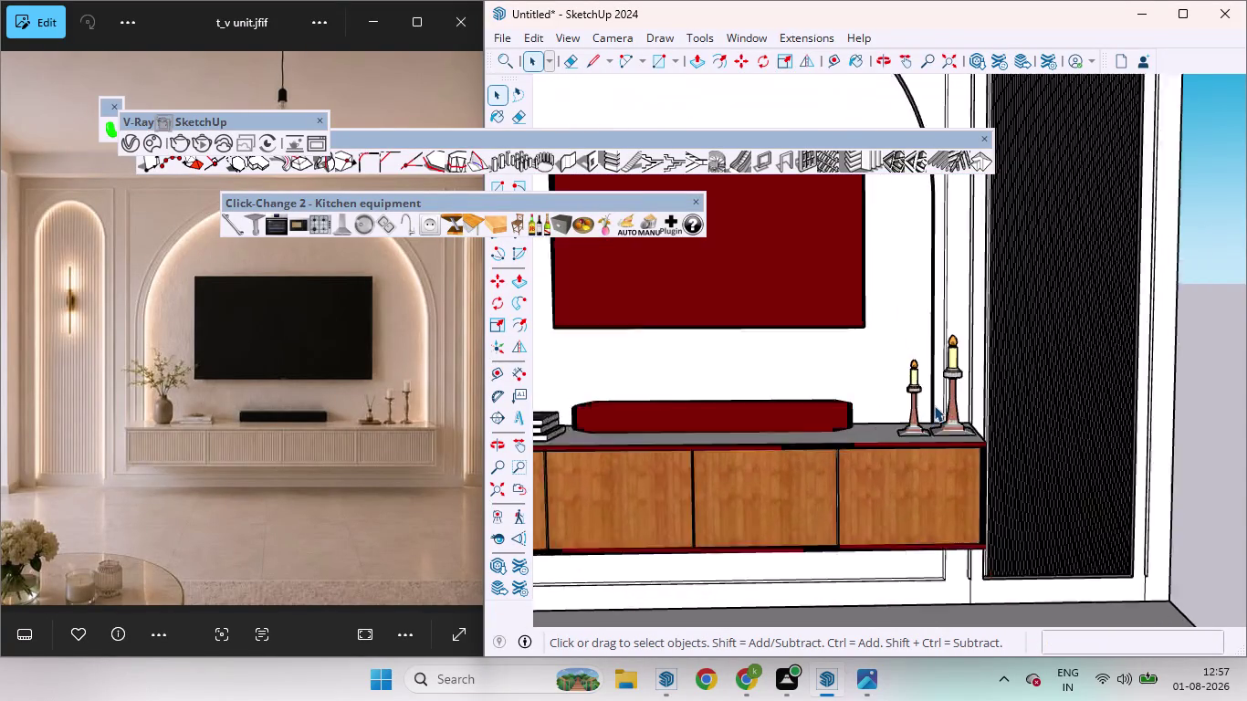
scroll(up, 3)
scroll(down, 3)
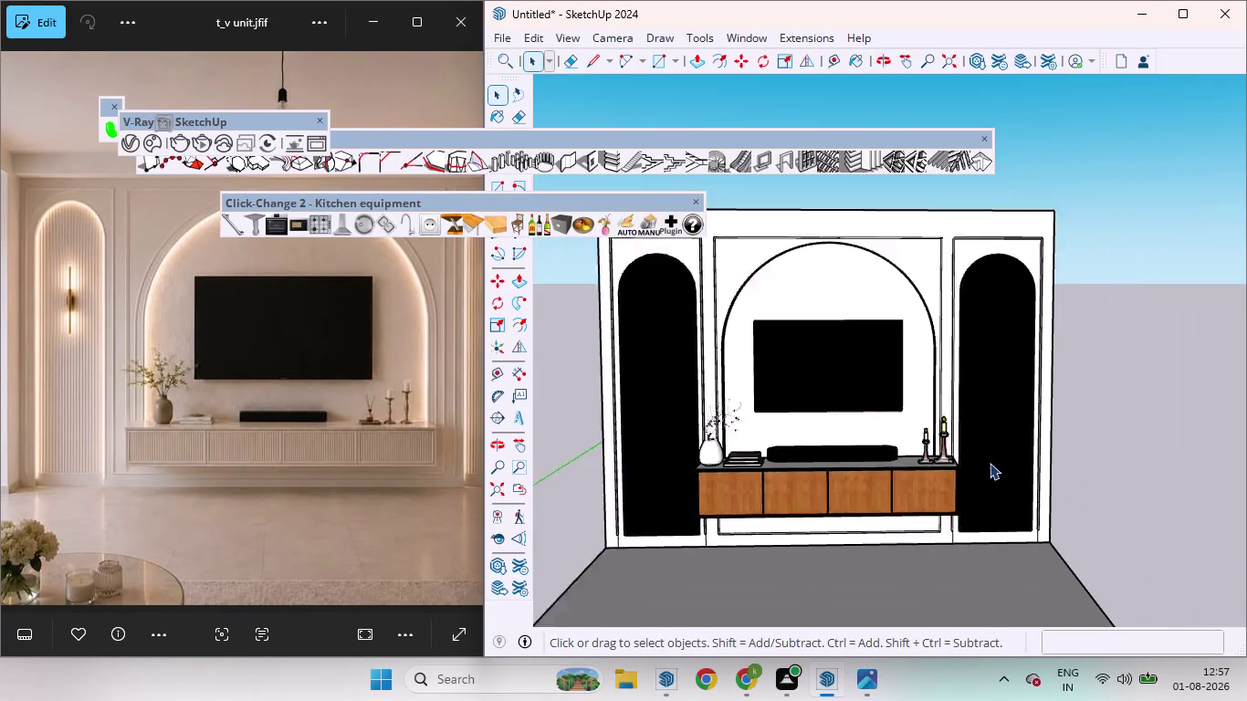
Orbit to the floor platform and make it a group.
middle_drag(991, 458, 958, 450)
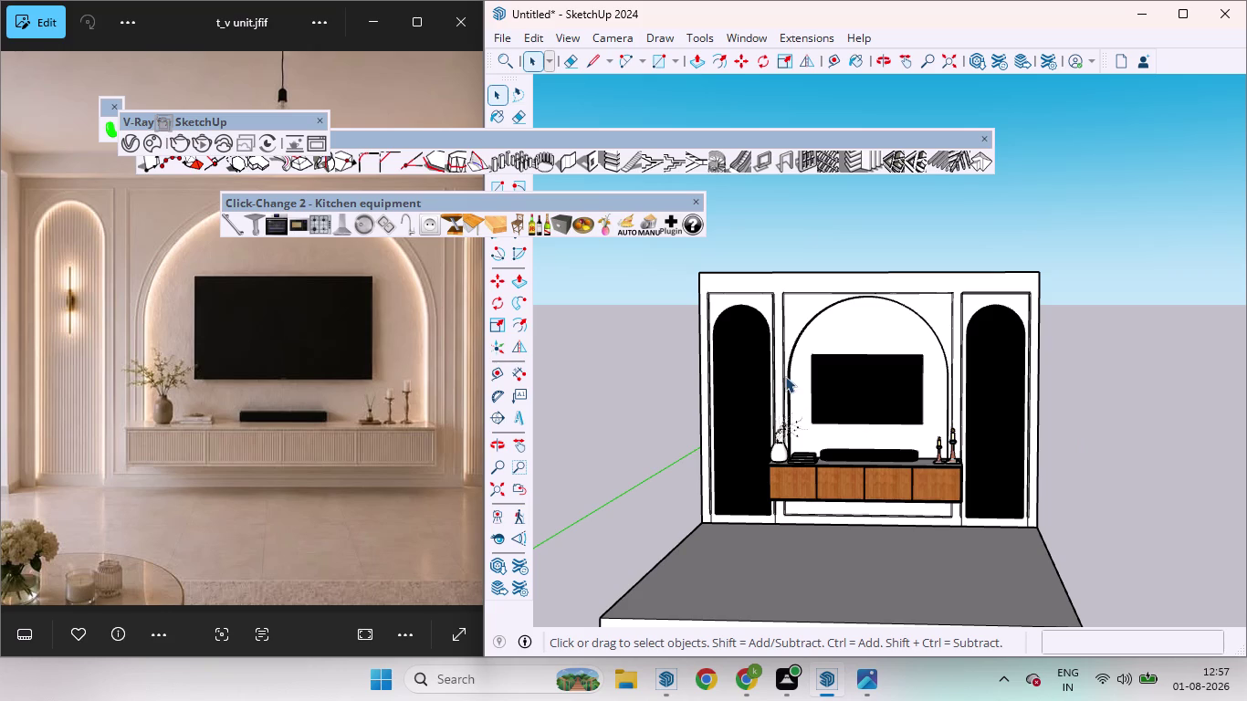
scroll(up, 3)
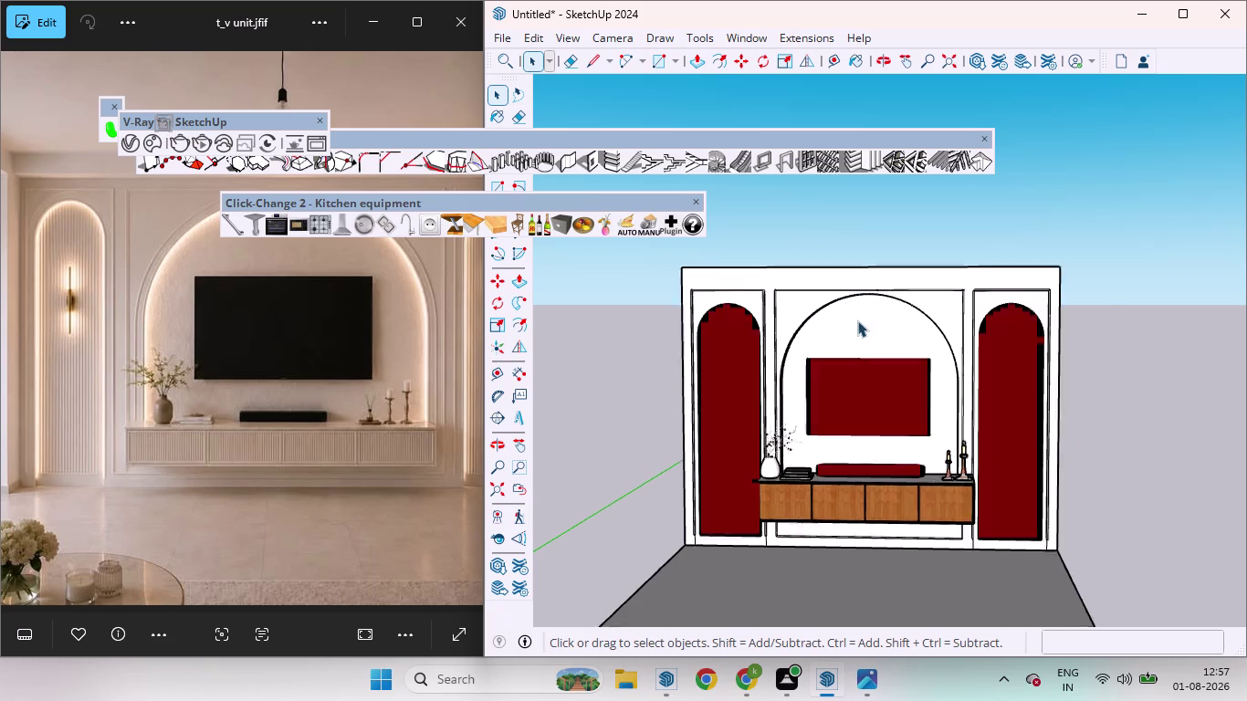
scroll(up, 3)
middle_drag(887, 325, 1002, 366)
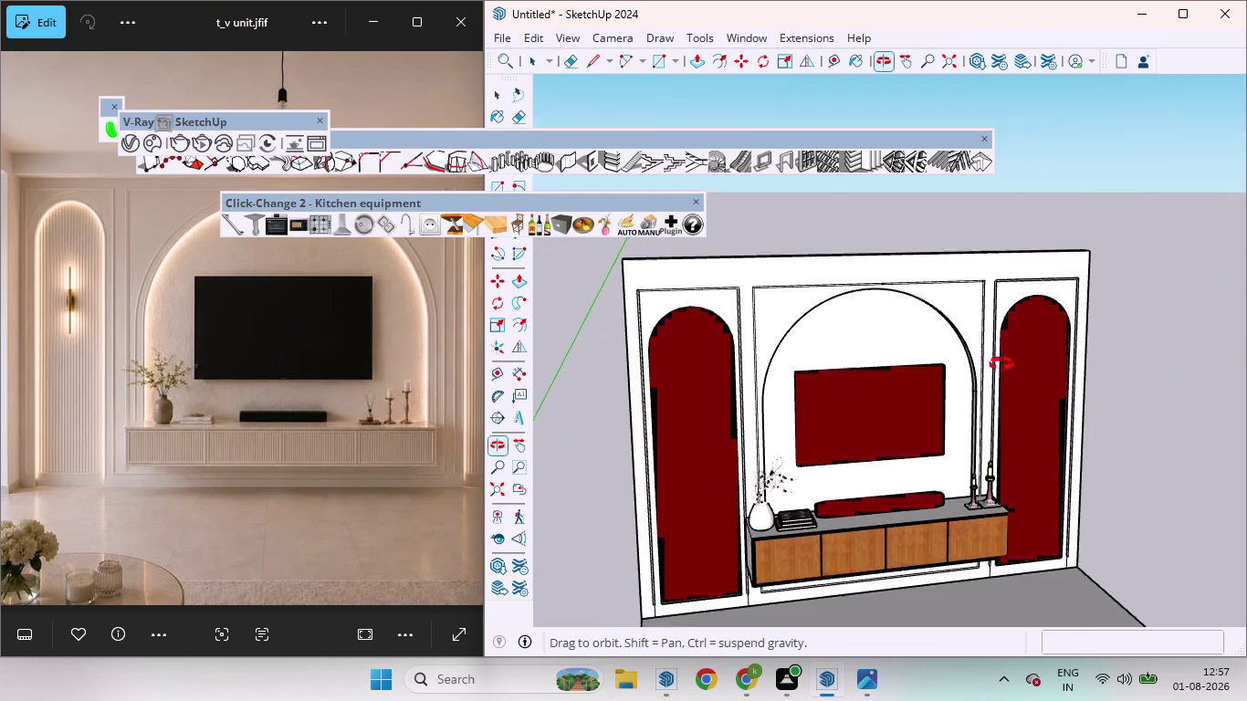
middle_drag(1001, 366, 1000, 381)
scroll(down, 3)
scroll(down, 3)
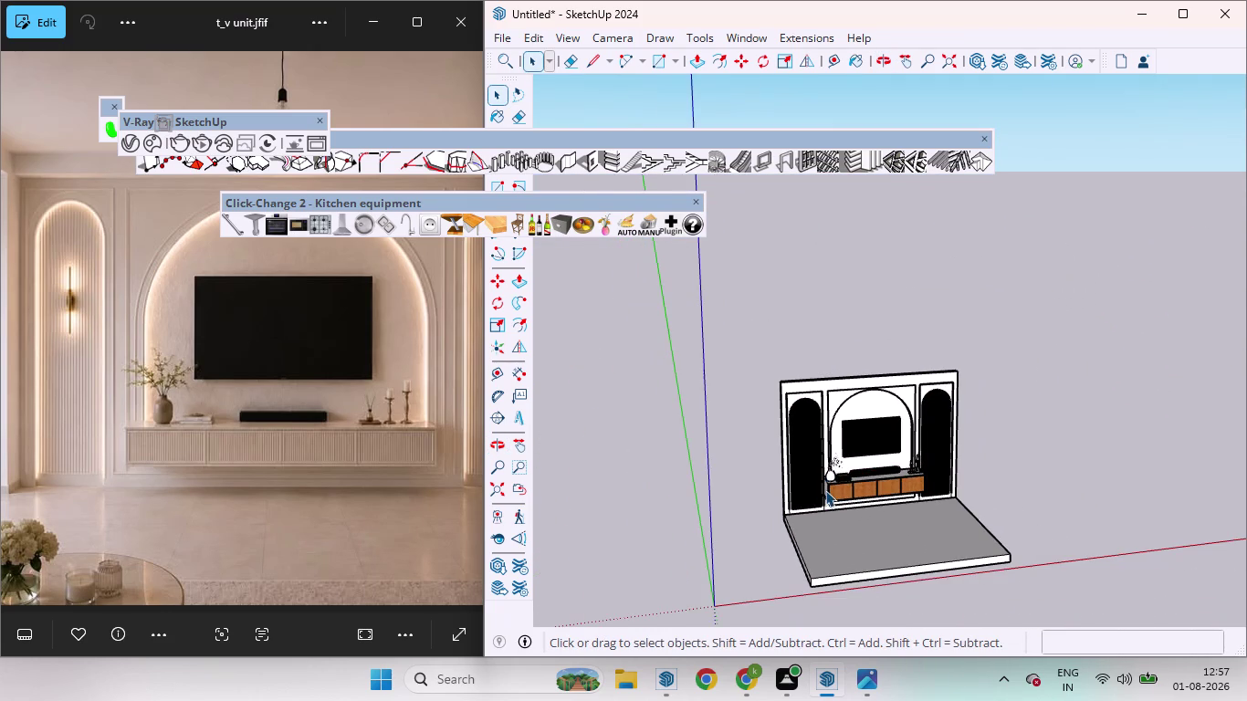
middle_drag(811, 507, 748, 487)
scroll(down, 3)
middle_drag(765, 510, 811, 520)
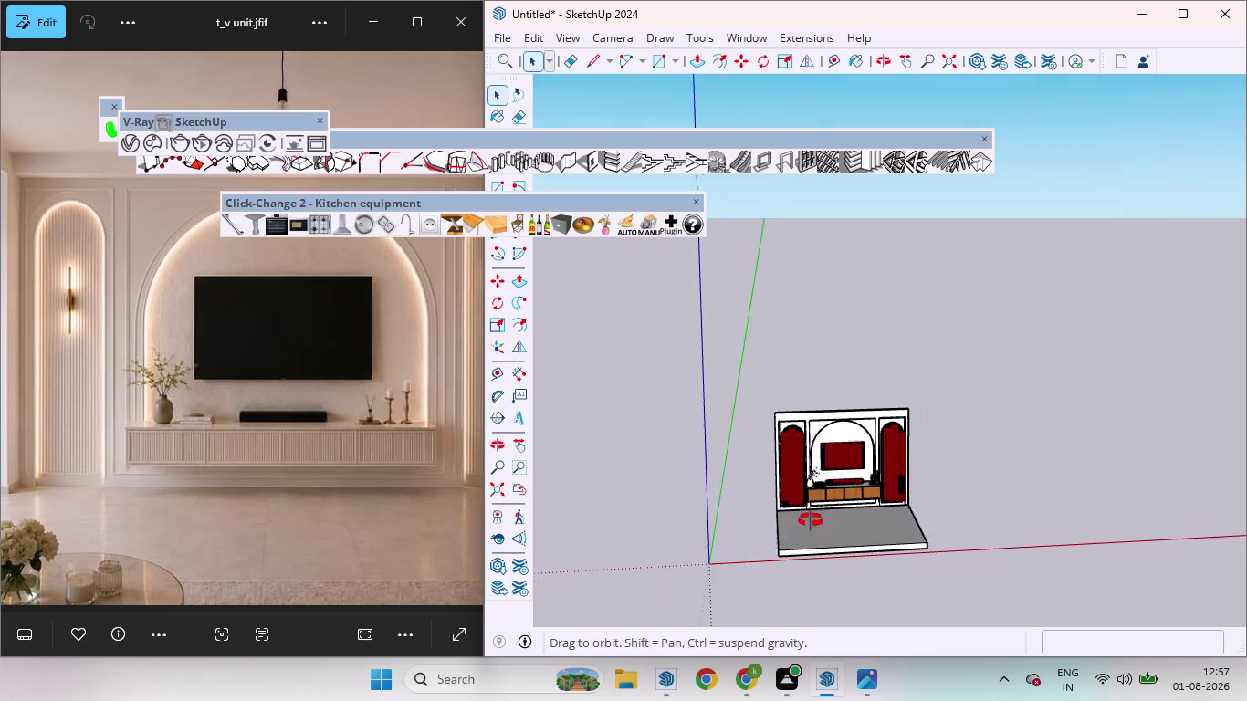
middle_drag(811, 521, 918, 519)
scroll(up, 3)
right_click(703, 574)
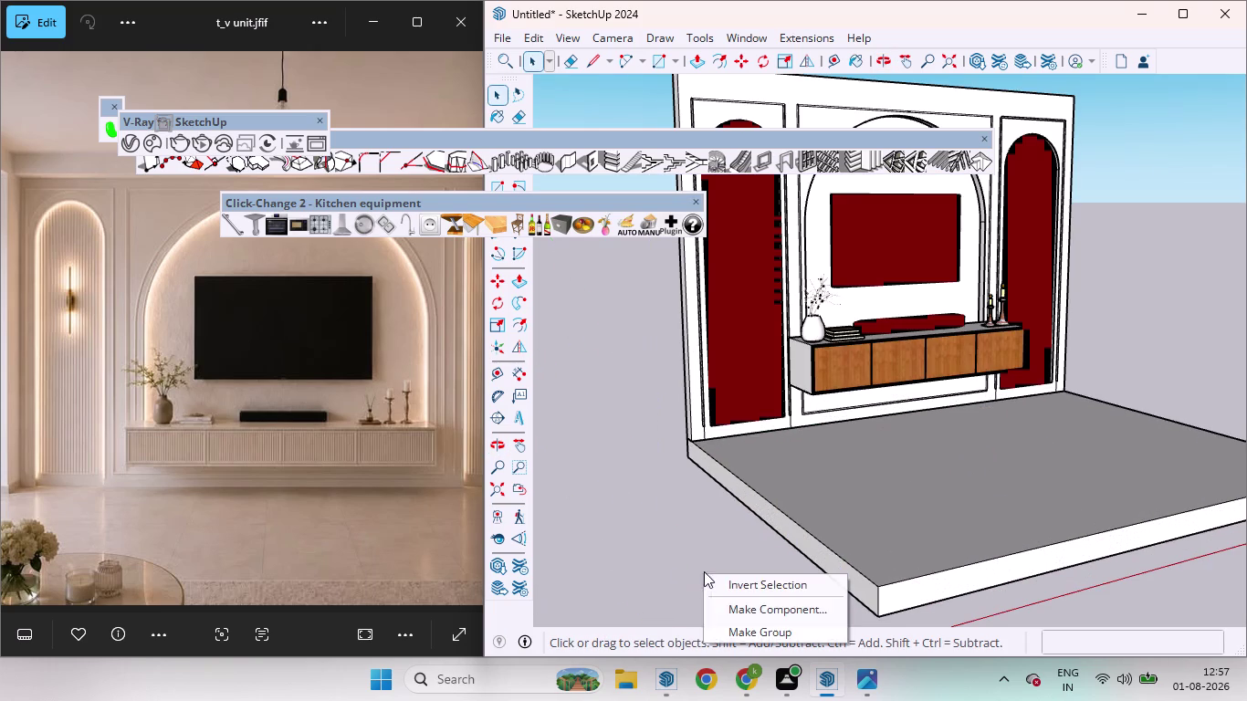
click(770, 634)
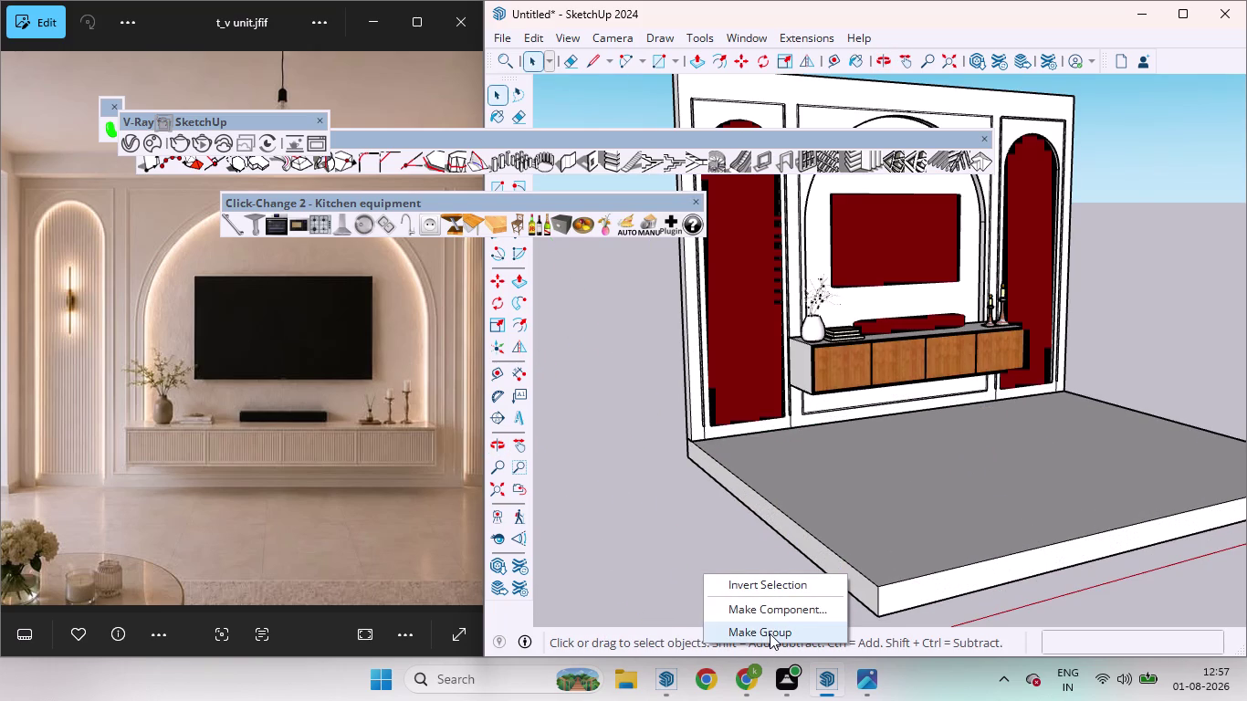
After a brief Push/Pull try, open the floor platform group for editing.
key(p)
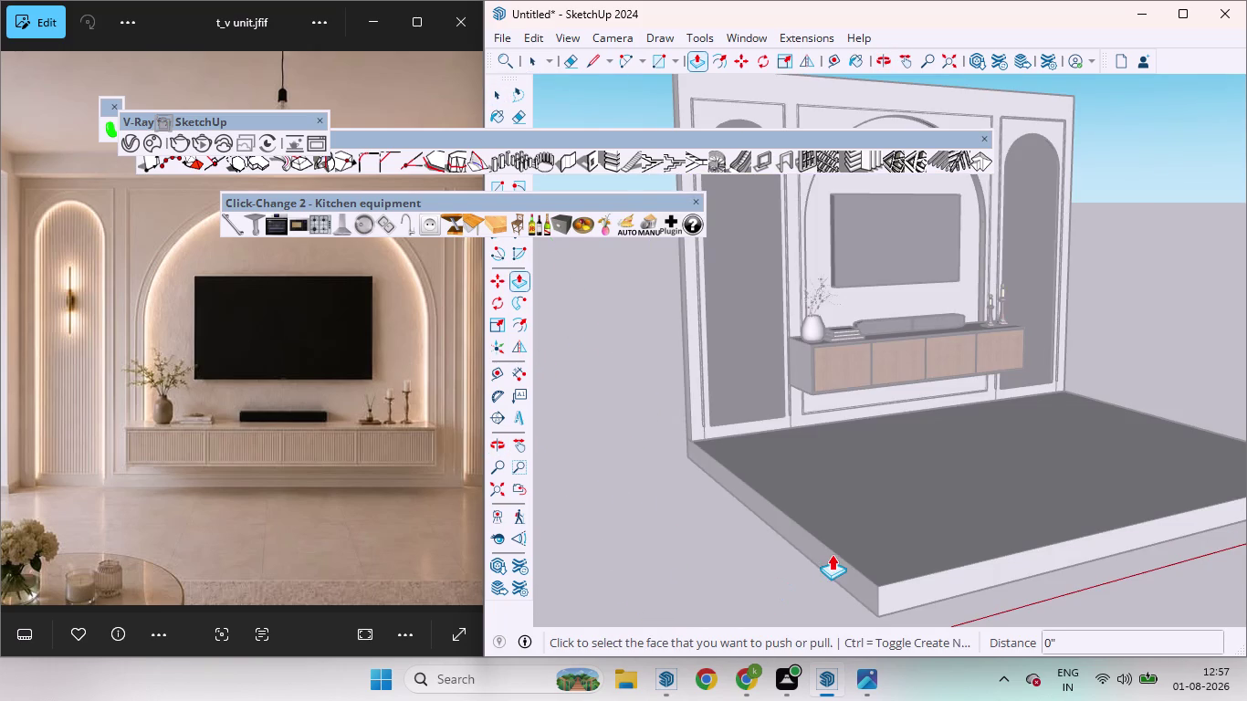
scroll(up, 3)
scroll(up, 3)
click(852, 578)
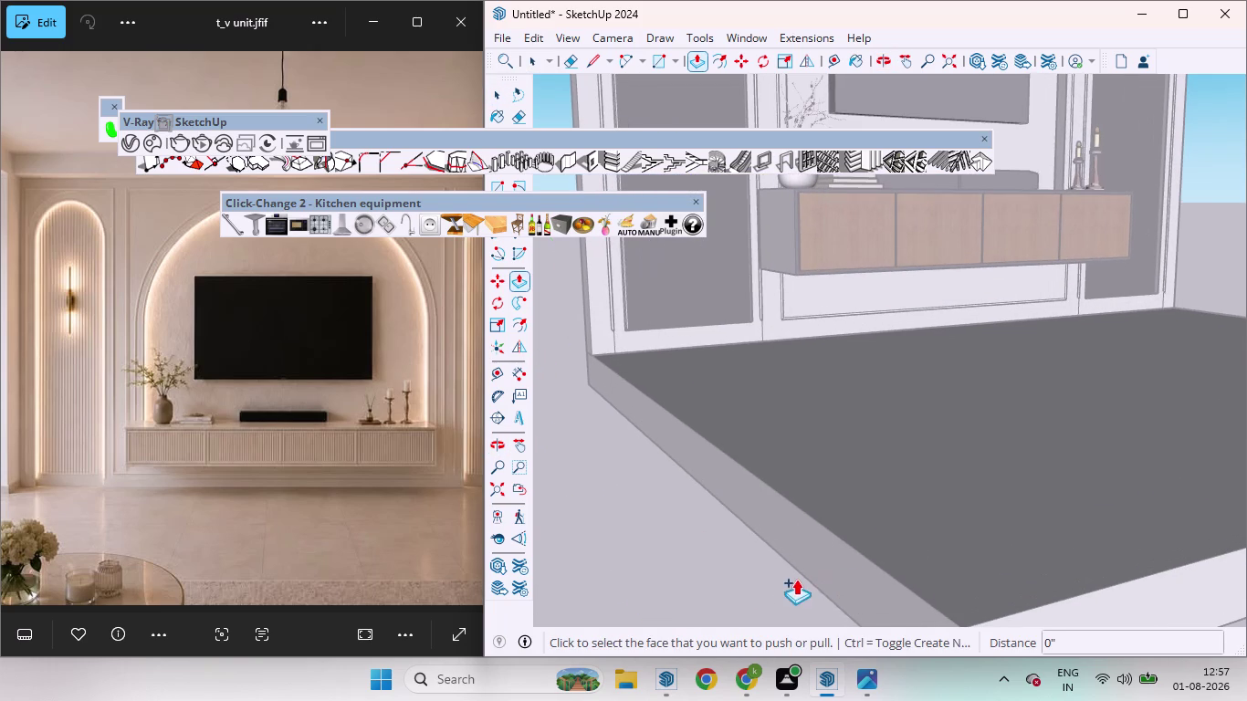
key(space)
scroll(down, 3)
scroll(down, 3)
scroll(up, 3)
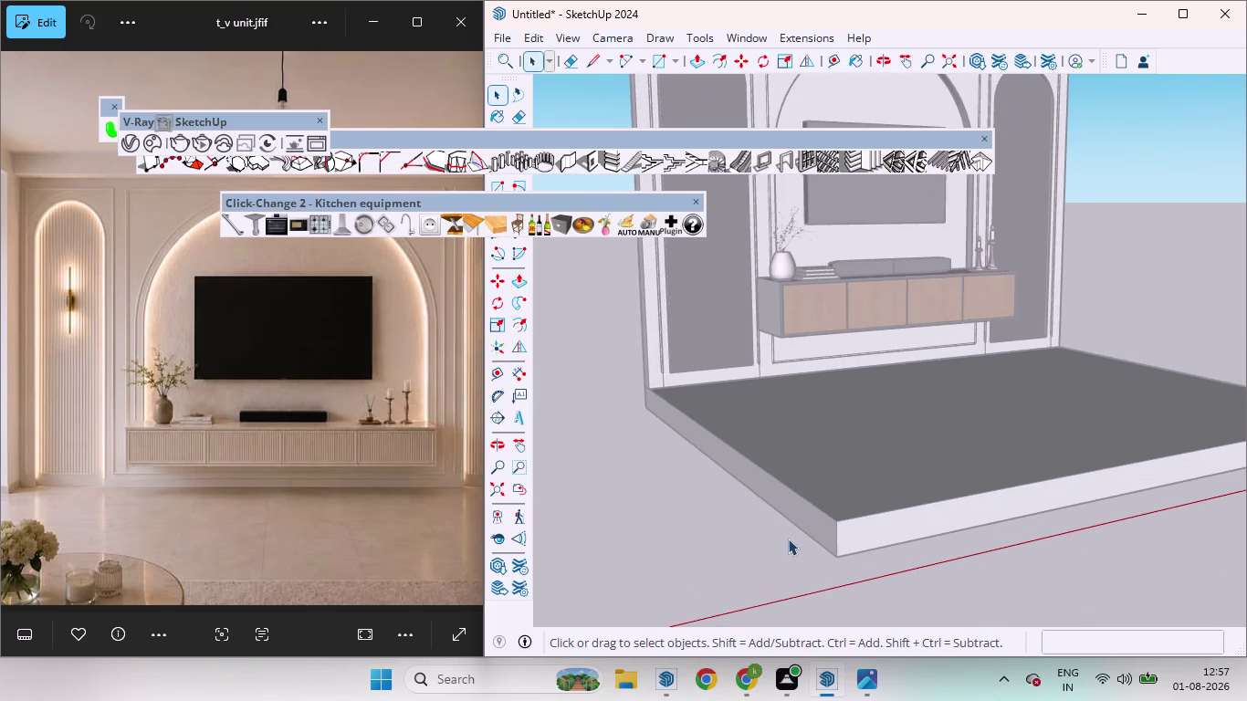
click(810, 520)
triple_click(813, 519)
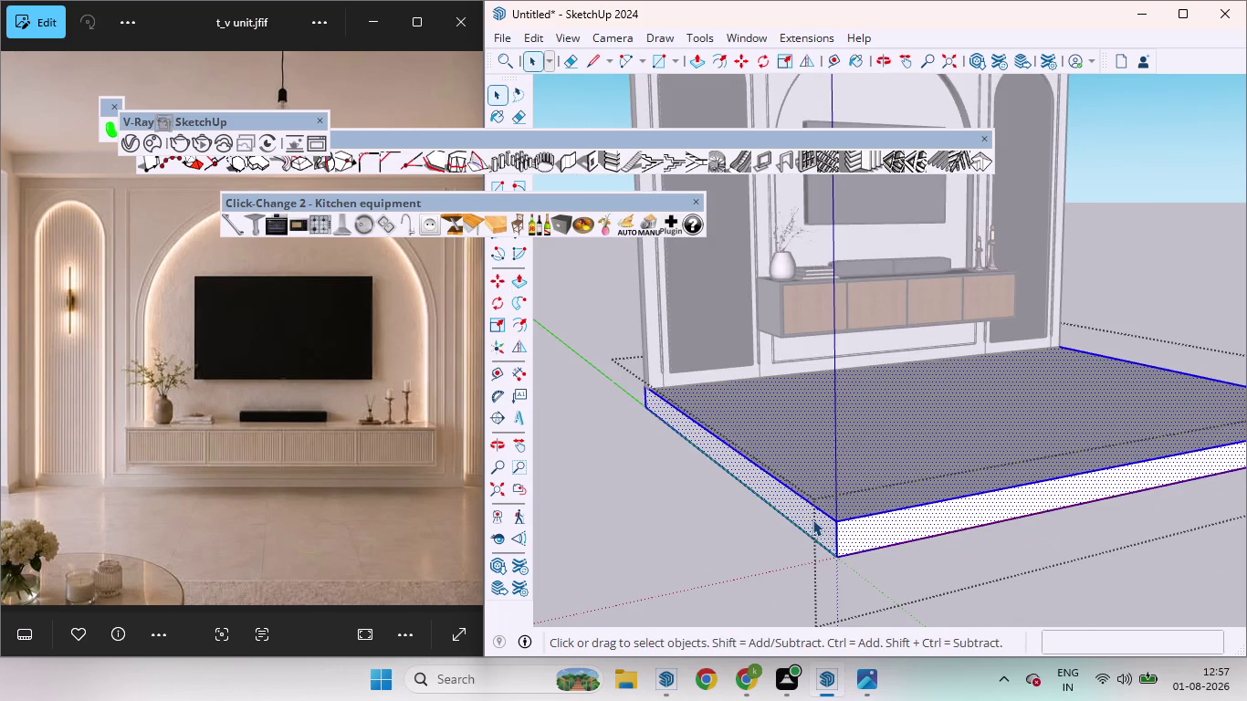
Push the platform's left side face outward by 4.5.
key(p)
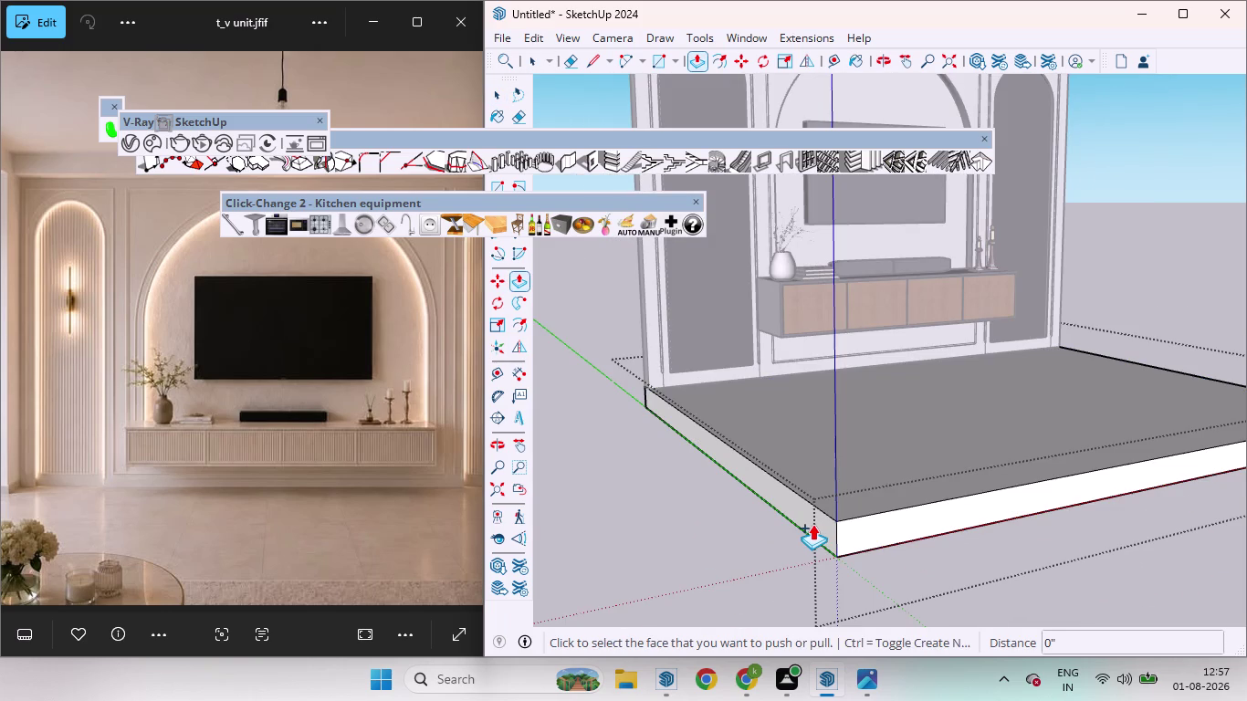
drag(813, 524, 794, 525)
key(4)
key(period)
key(5)
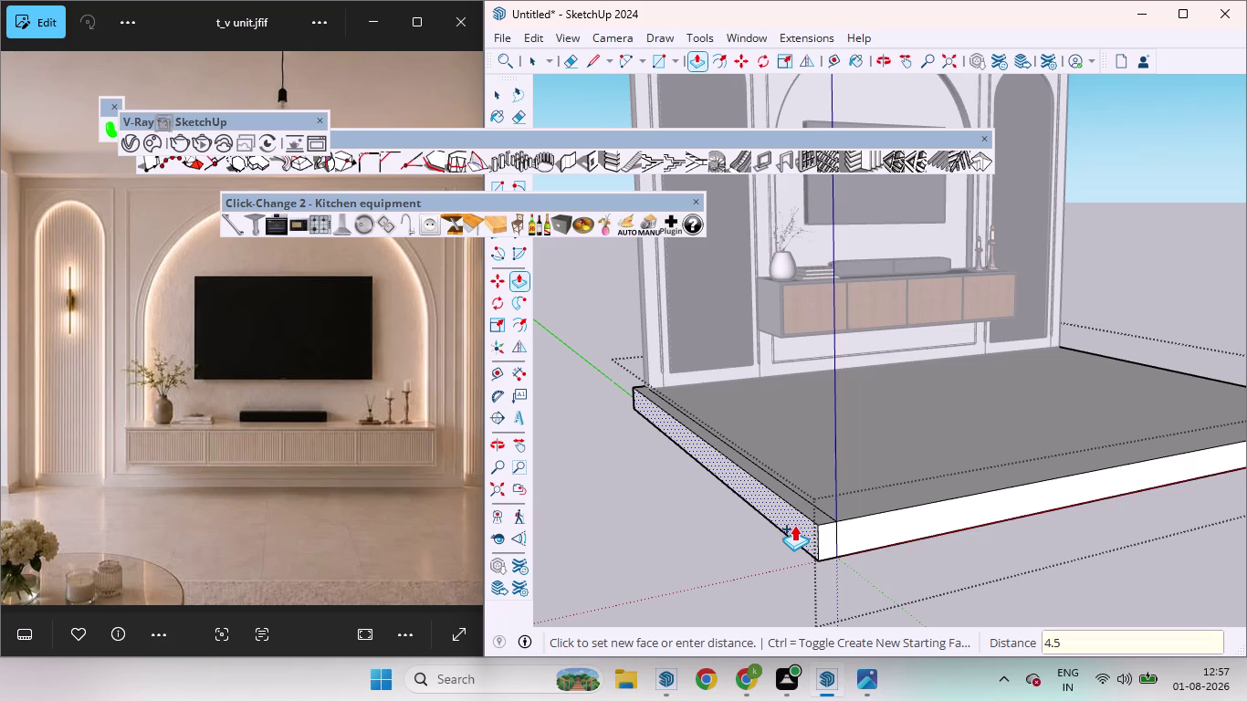
drag(795, 525, 794, 526)
key(Return)
key(space)
right_click(619, 526)
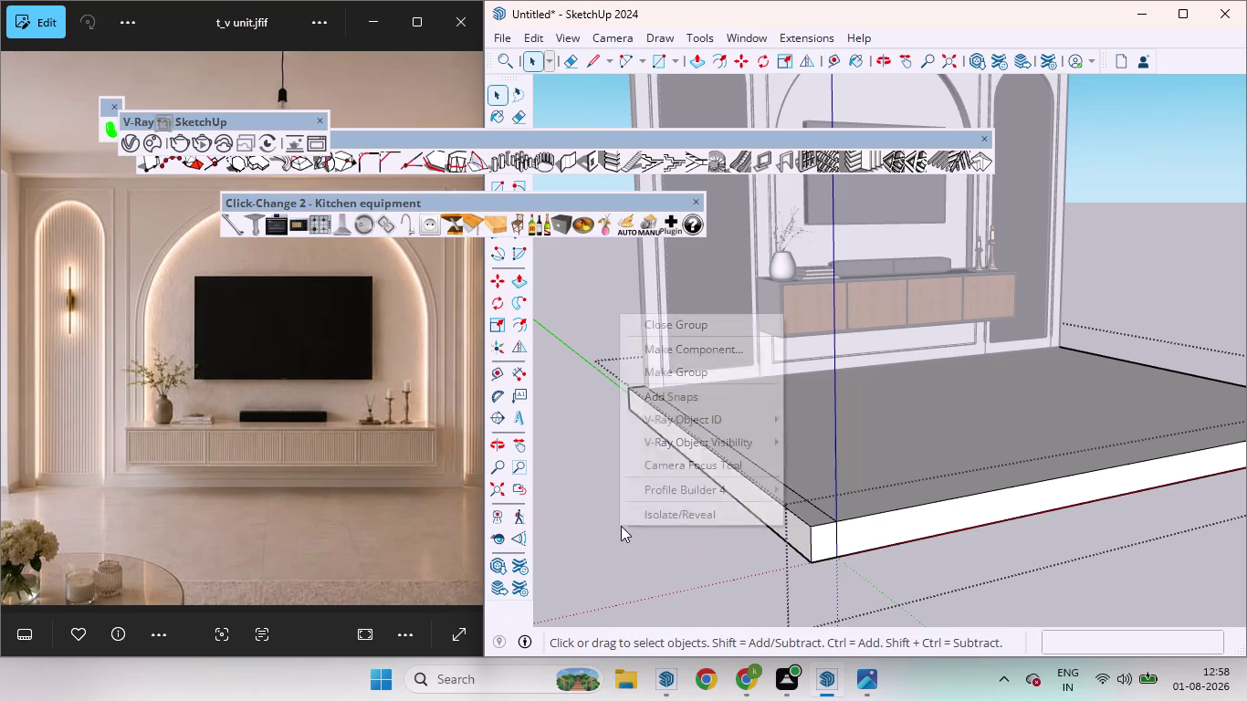
click(685, 372)
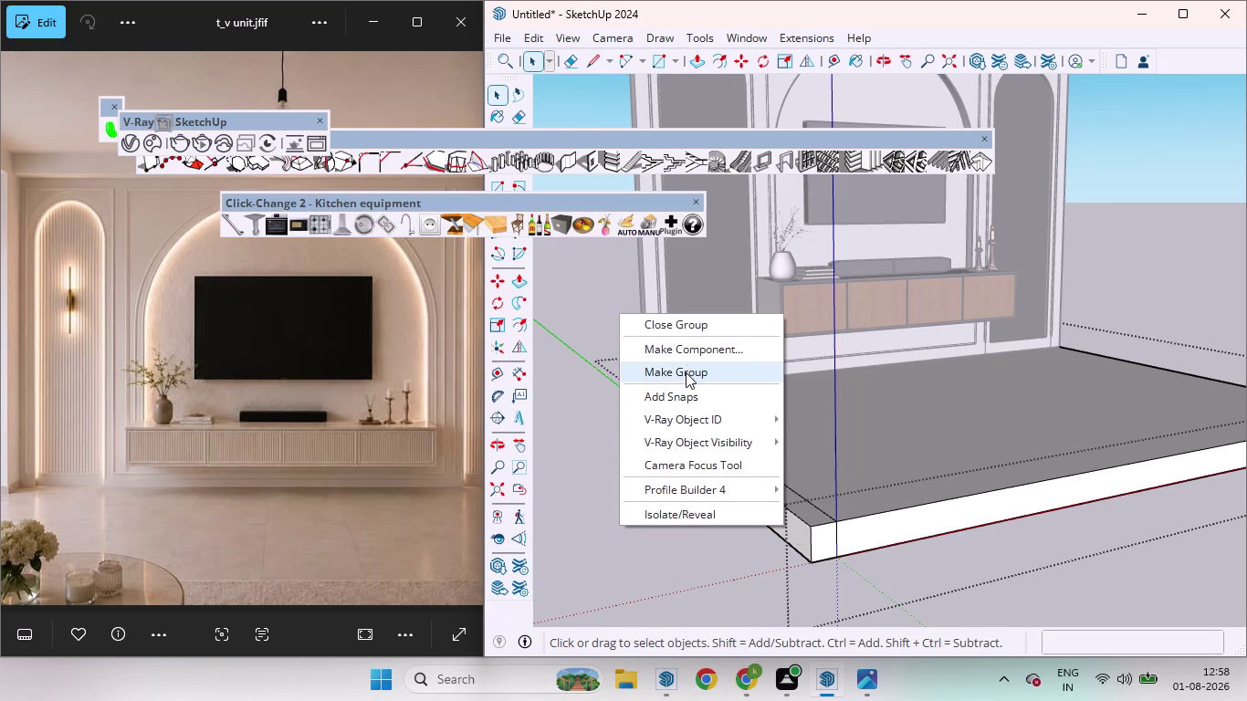
Orbit to the platform's left edge and check the platform group's context options.
click(655, 511)
middle_drag(700, 487, 616, 675)
scroll(down, 3)
scroll(down, 3)
scroll(up, 3)
scroll(down, 3)
scroll(up, 3)
click(639, 510)
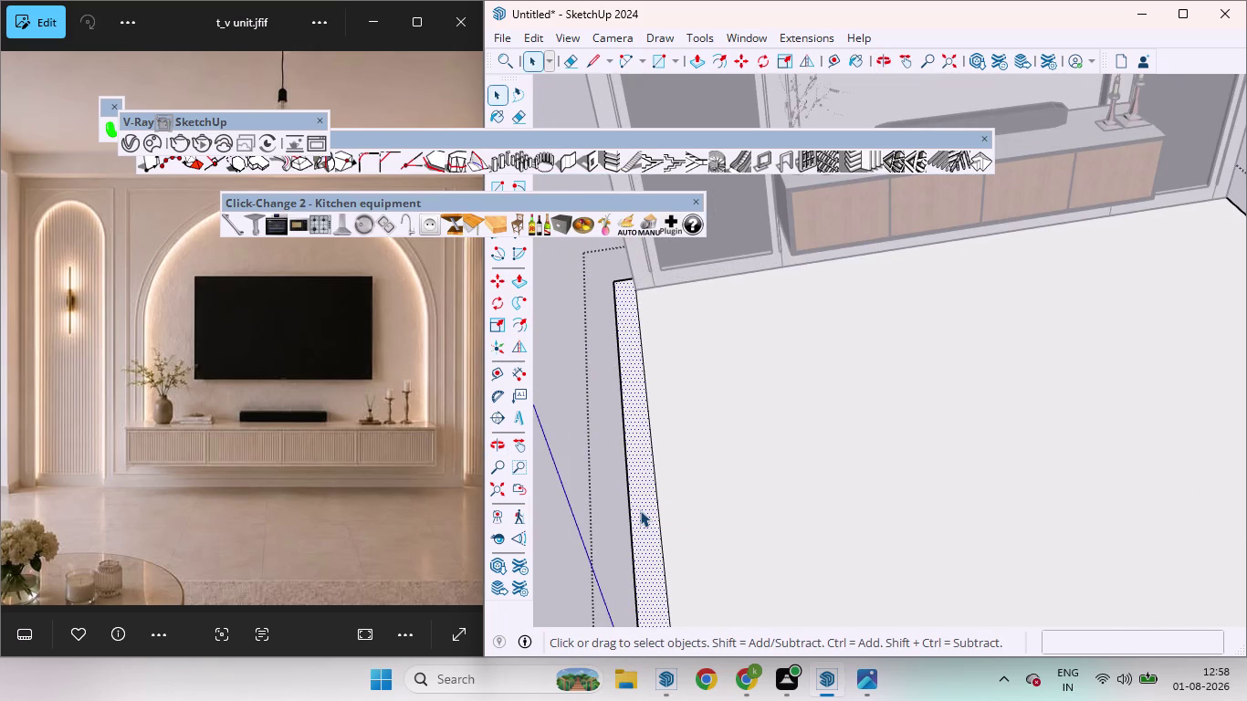
scroll(down, 3)
right_click(607, 525)
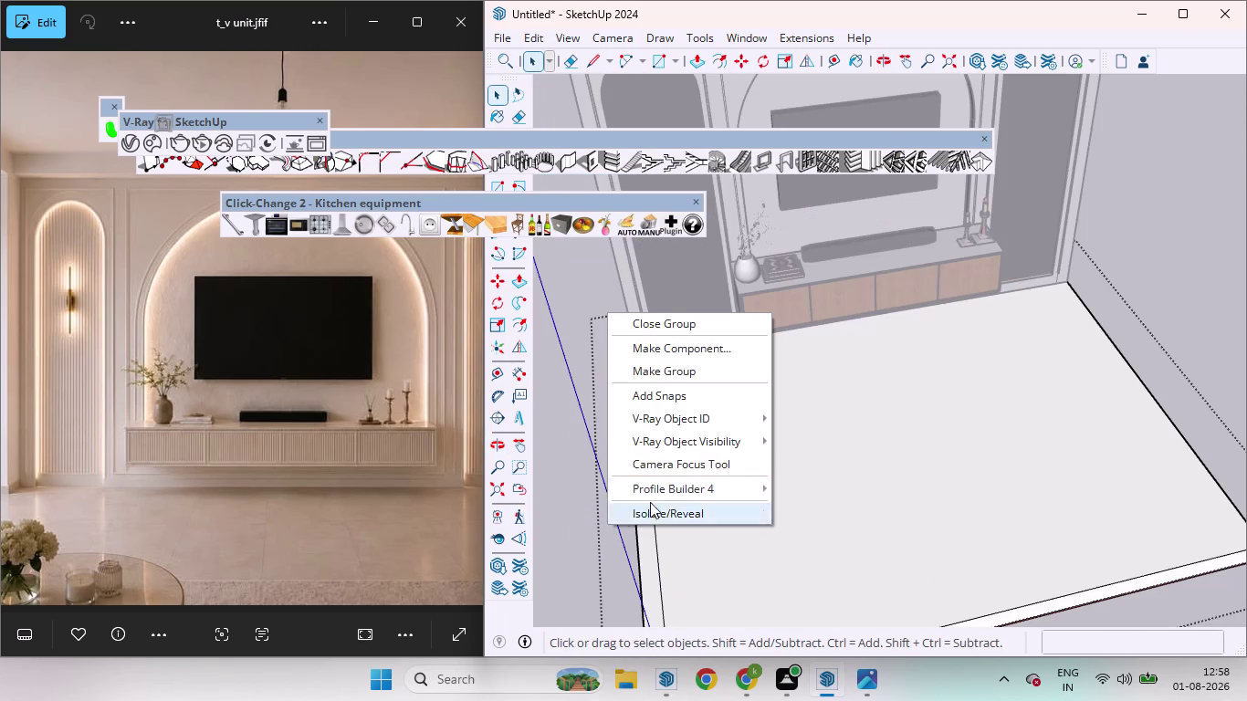
click(673, 373)
click(646, 509)
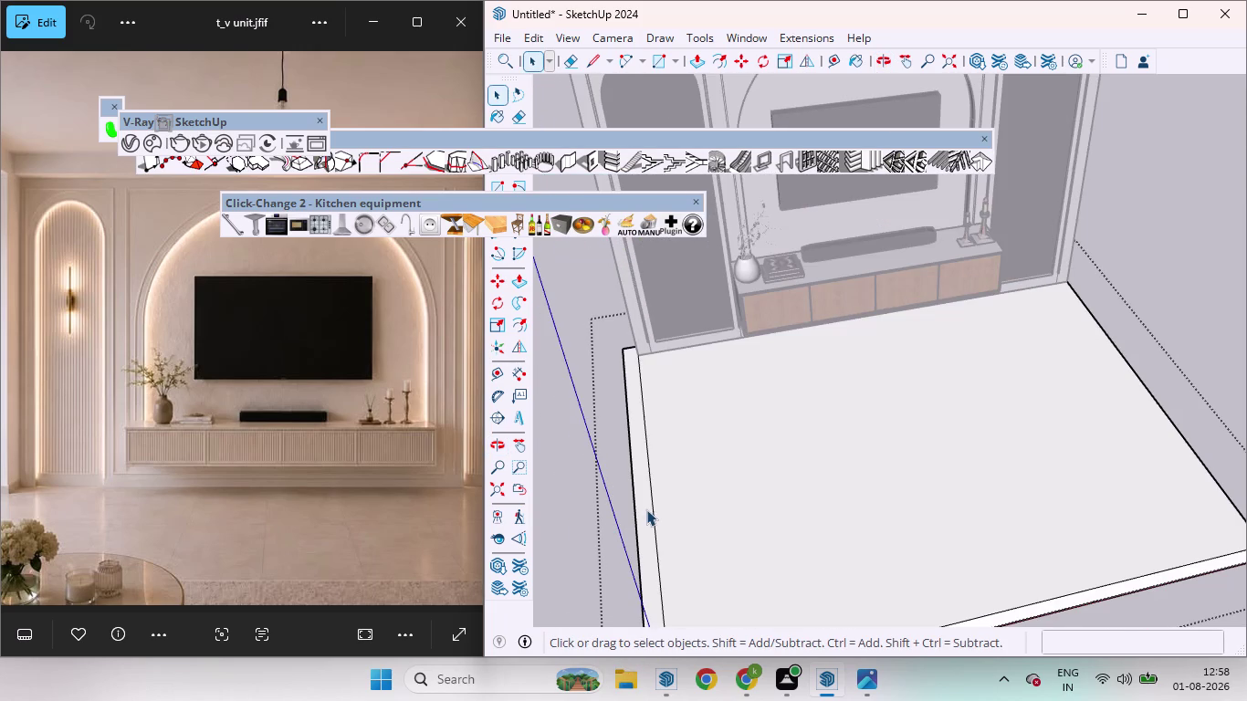
click(602, 515)
right_click(606, 516)
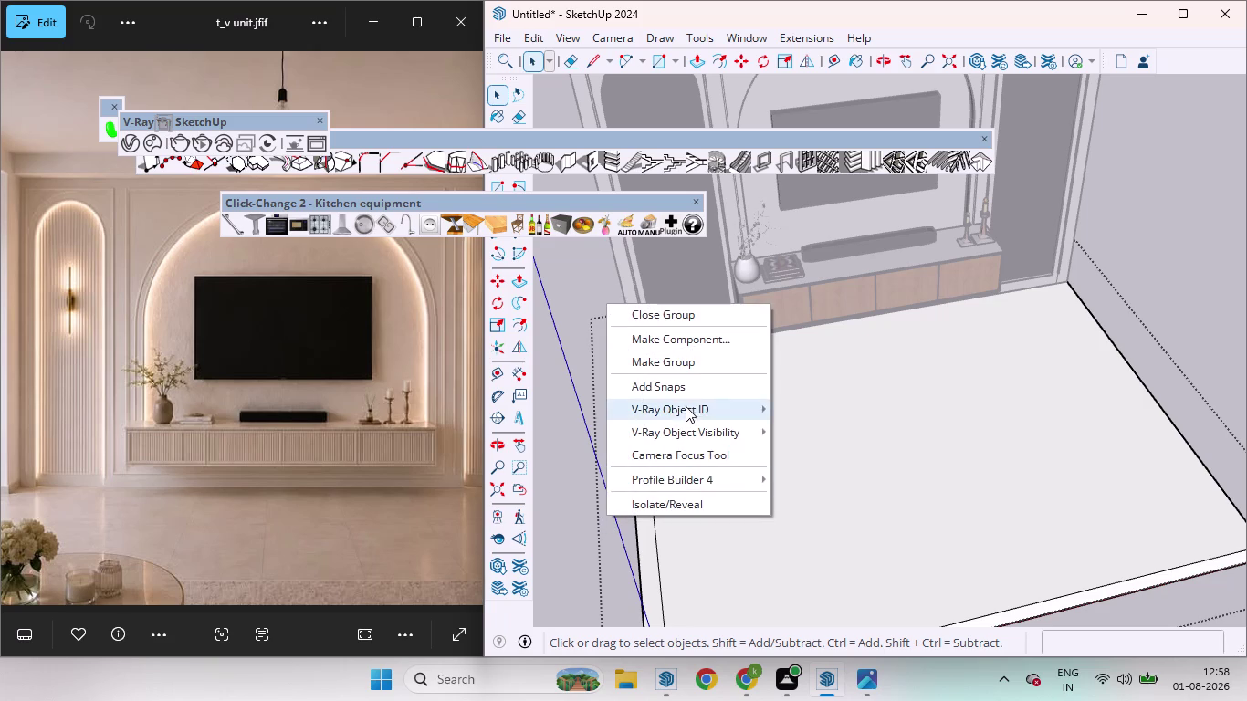
click(669, 369)
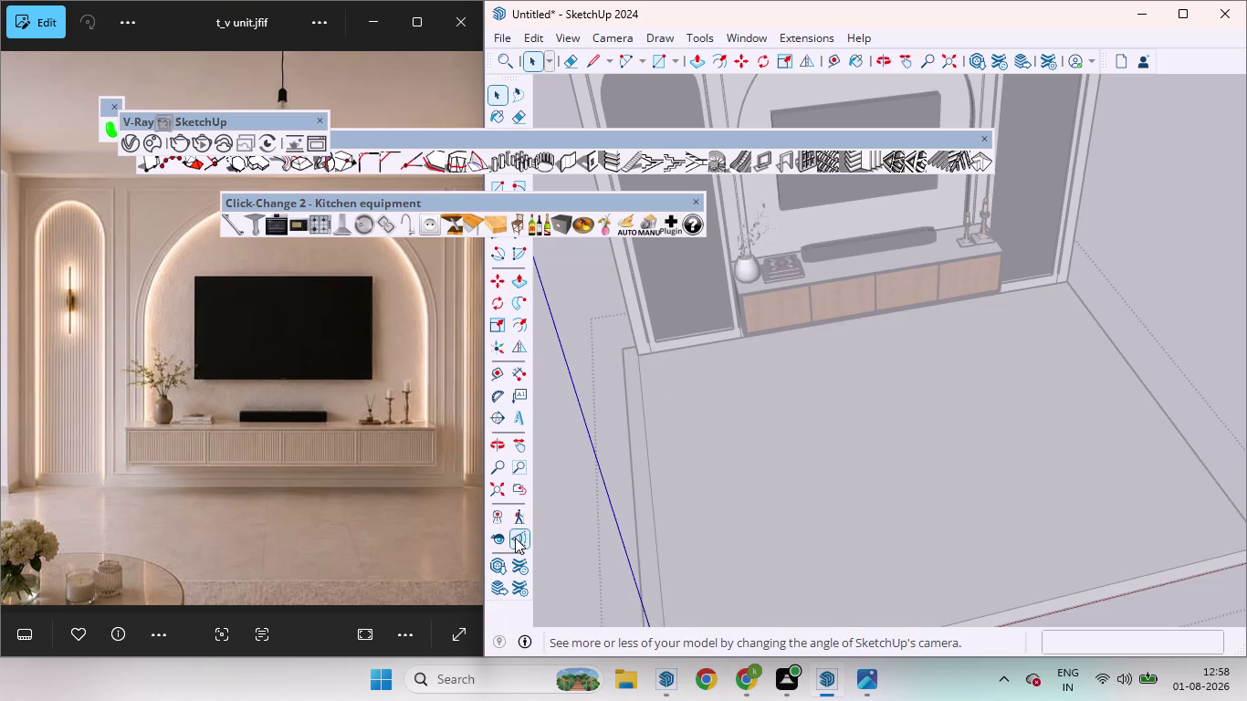
Draw the left wall's rectangular footprint along the floor's left edge.
key(r)
scroll(down, 3)
scroll(up, 3)
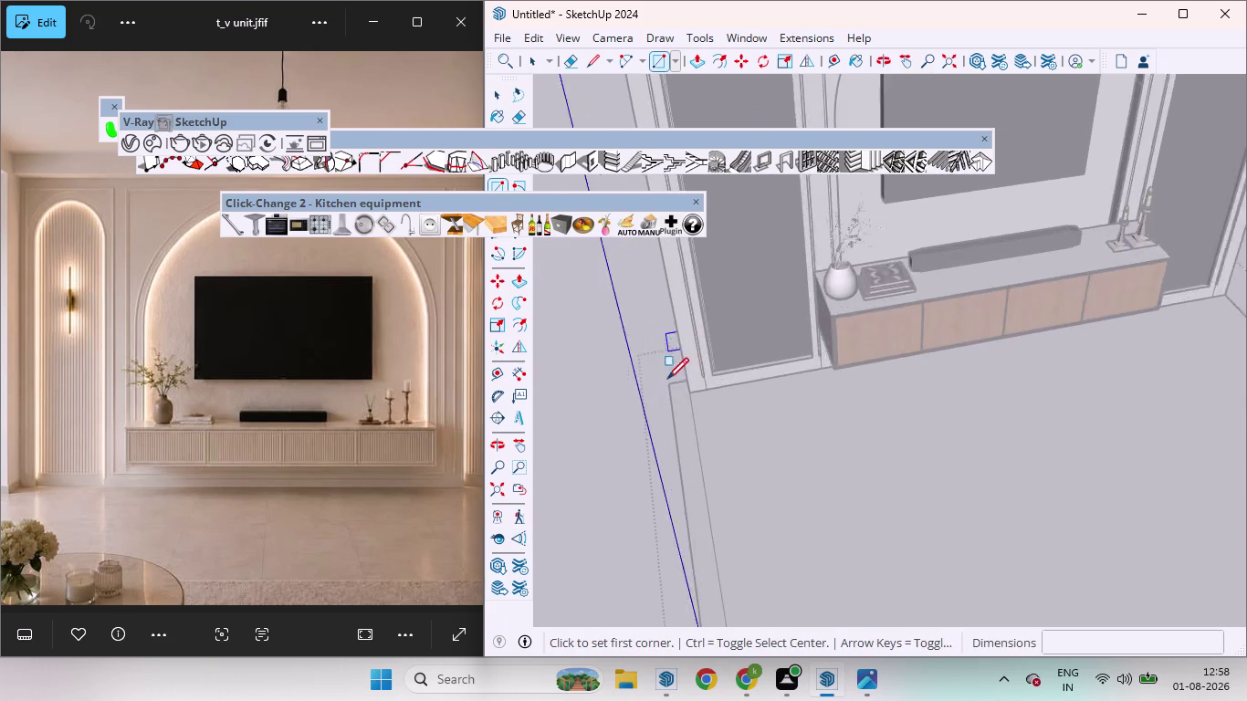
scroll(up, 3)
middle_drag(666, 383, 803, 406)
scroll(up, 3)
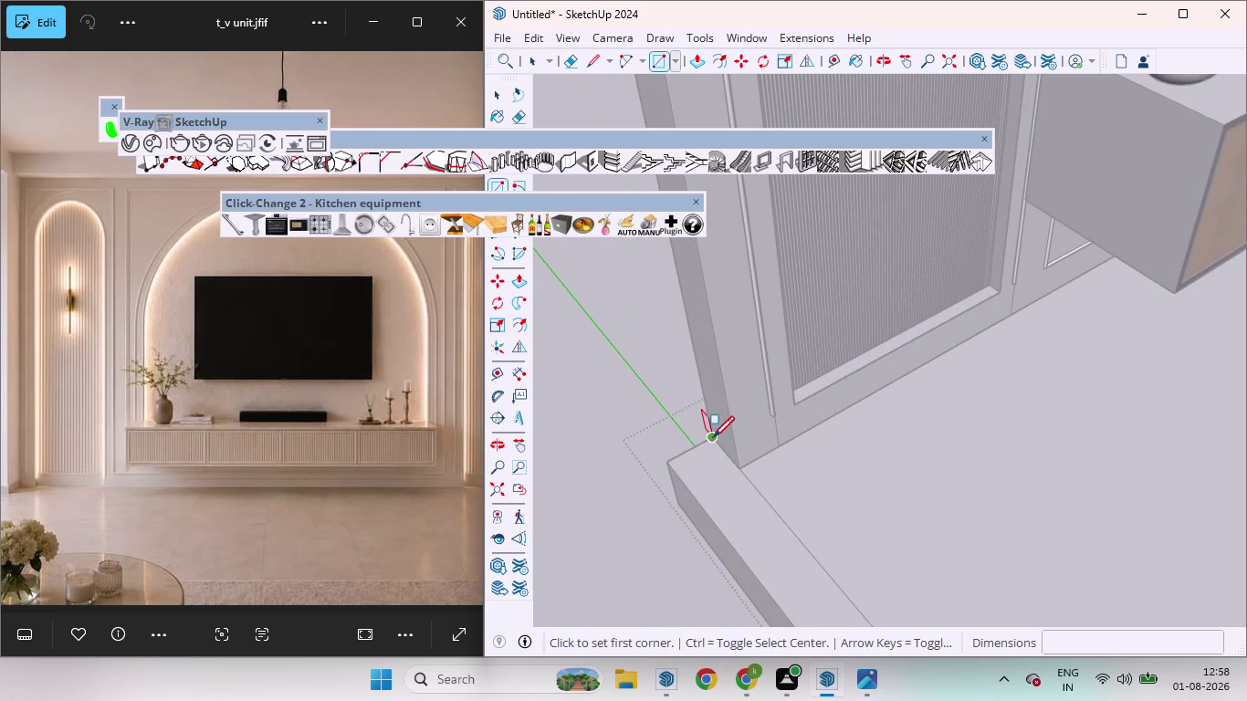
click(712, 436)
scroll(down, 3)
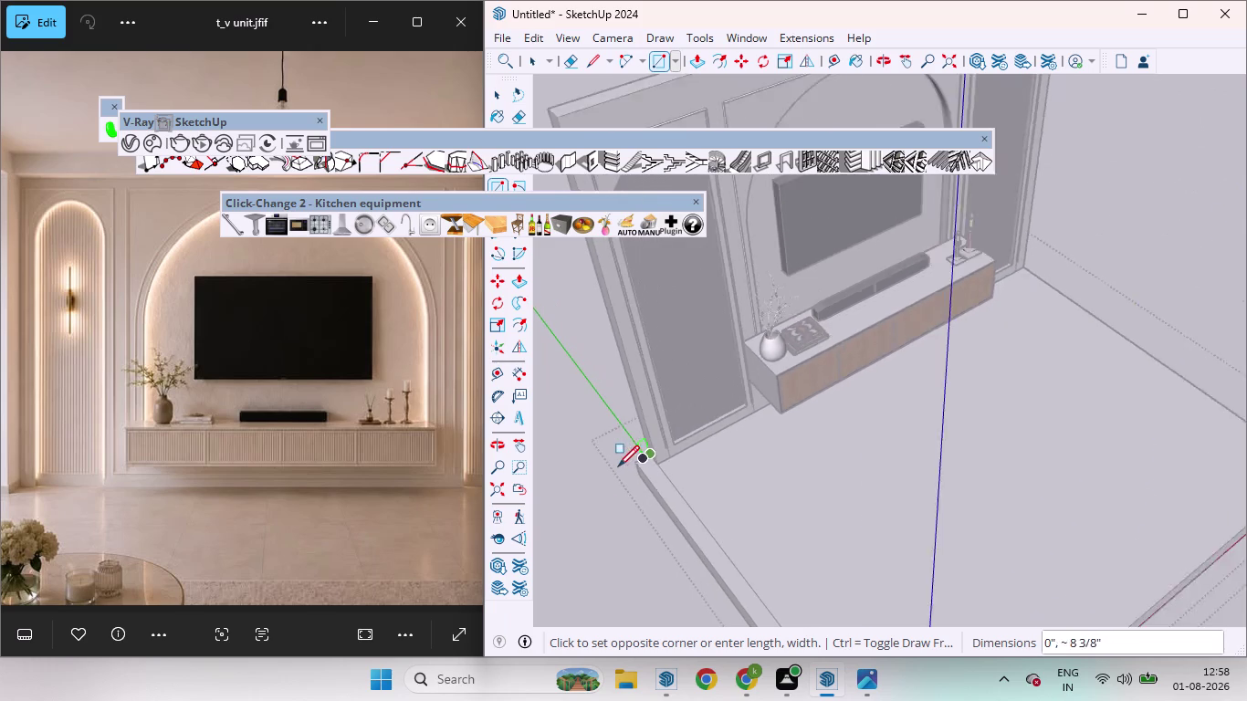
scroll(down, 3)
scroll(up, 3)
scroll(up, 3)
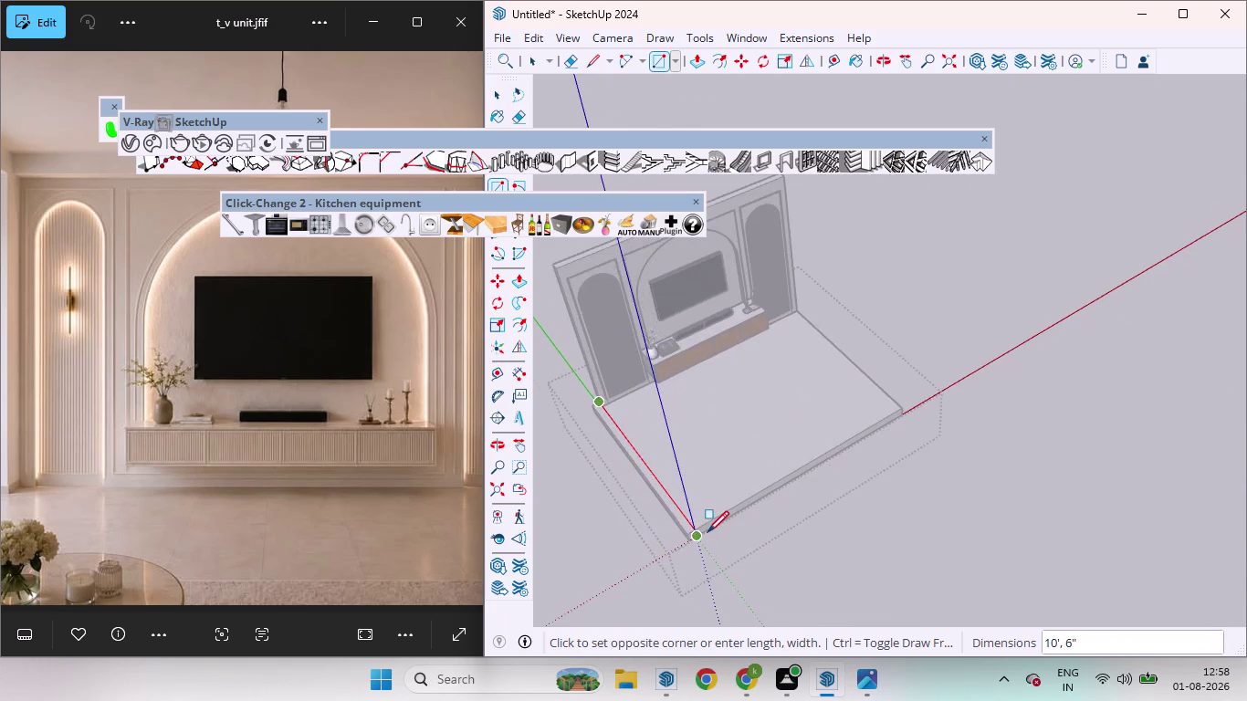
scroll(up, 3)
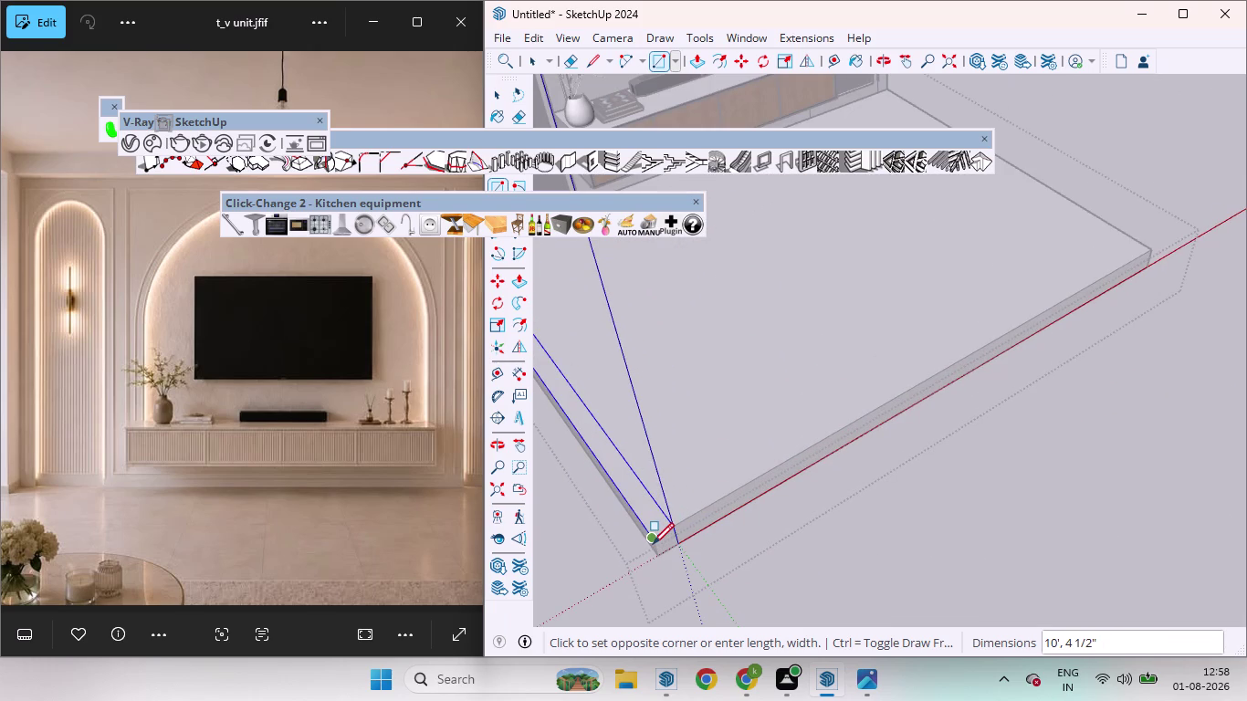
click(653, 545)
Push/Pull the left wall footprint up to 9' high.
key(space)
key(p)
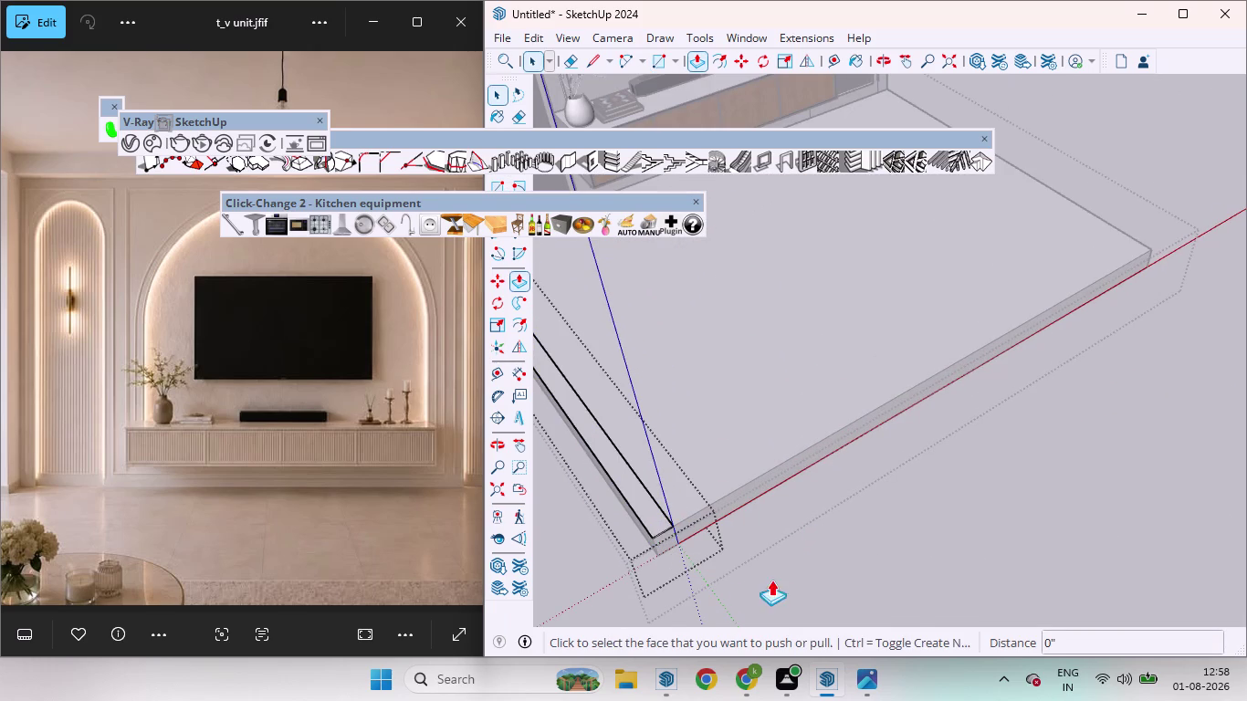
drag(645, 499, 647, 435)
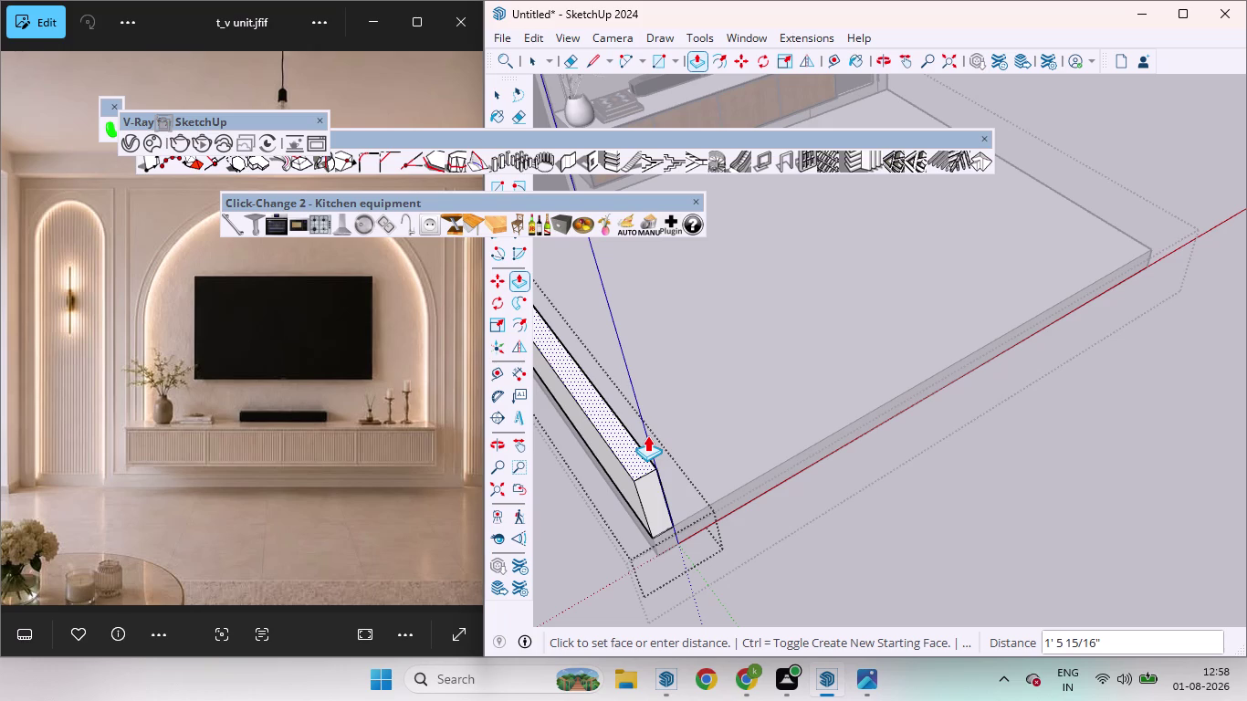
drag(648, 435, 649, 436)
key(9)
key(apostrophe)
key(Return)
key(space)
scroll(down, 3)
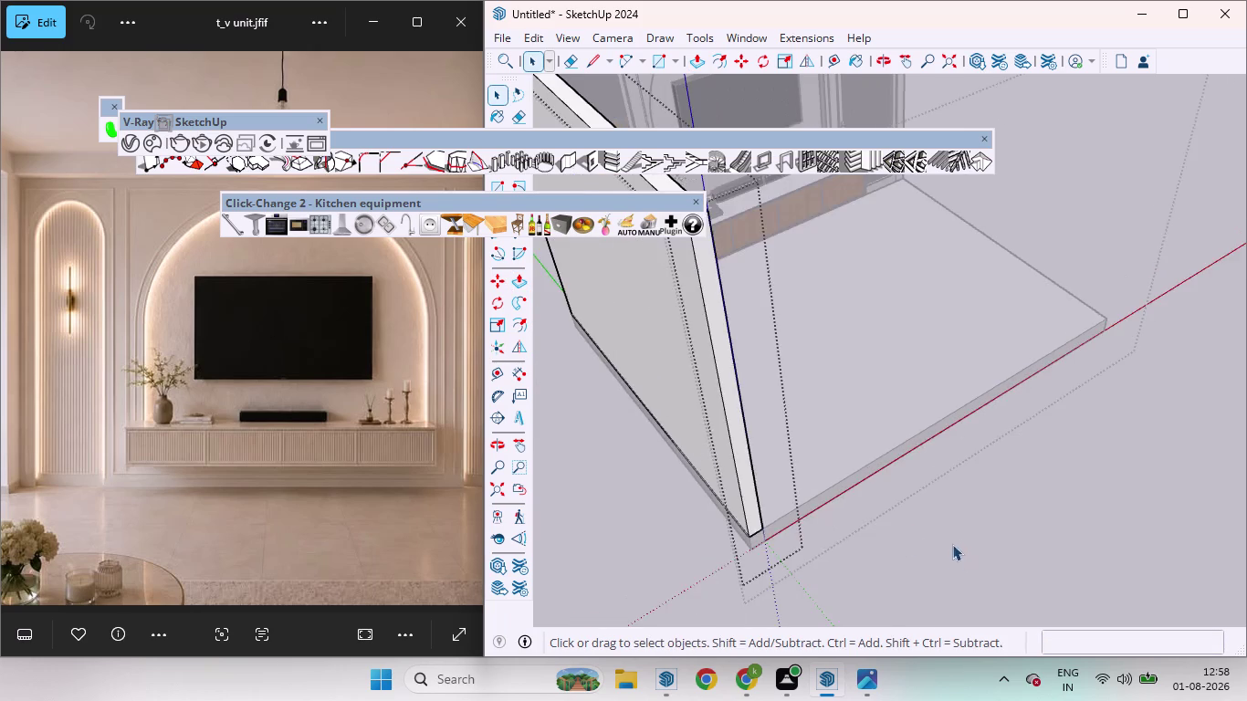
scroll(down, 3)
click(1044, 527)
Orbit around the room to inspect the new wall and reach the floor's right edge.
middle_drag(989, 452, 735, 333)
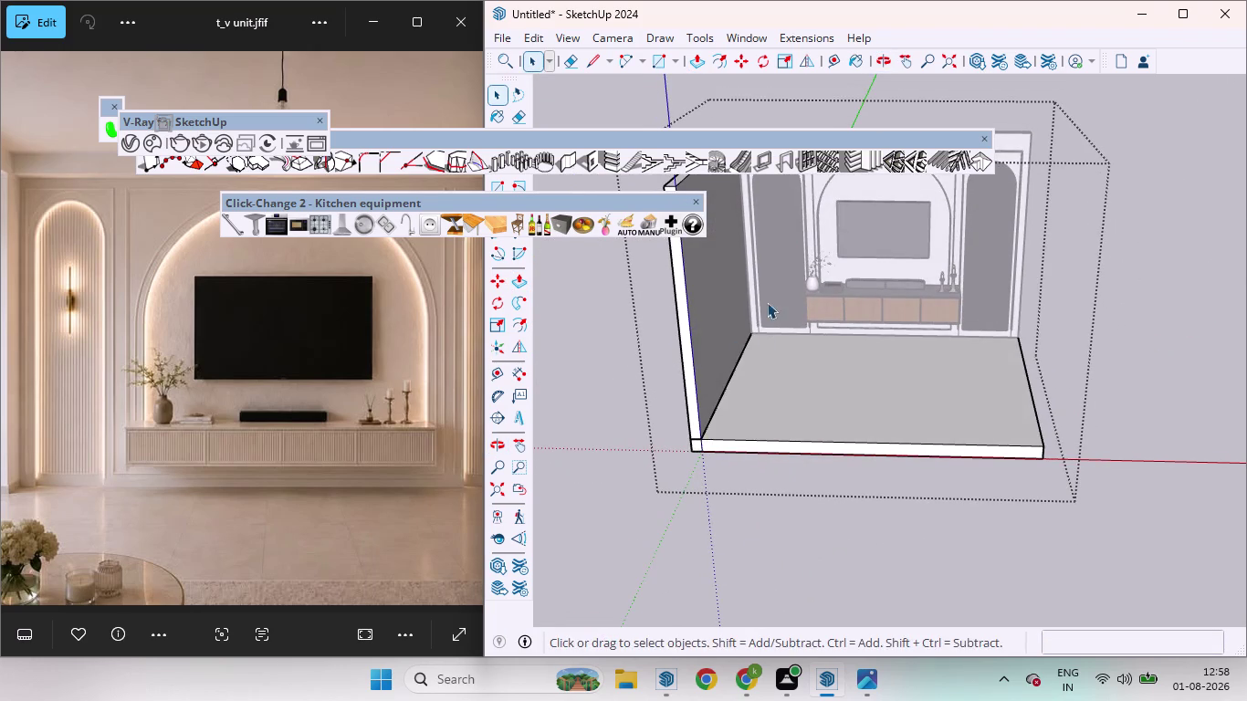
scroll(down, 3)
scroll(up, 3)
middle_drag(873, 241, 886, 153)
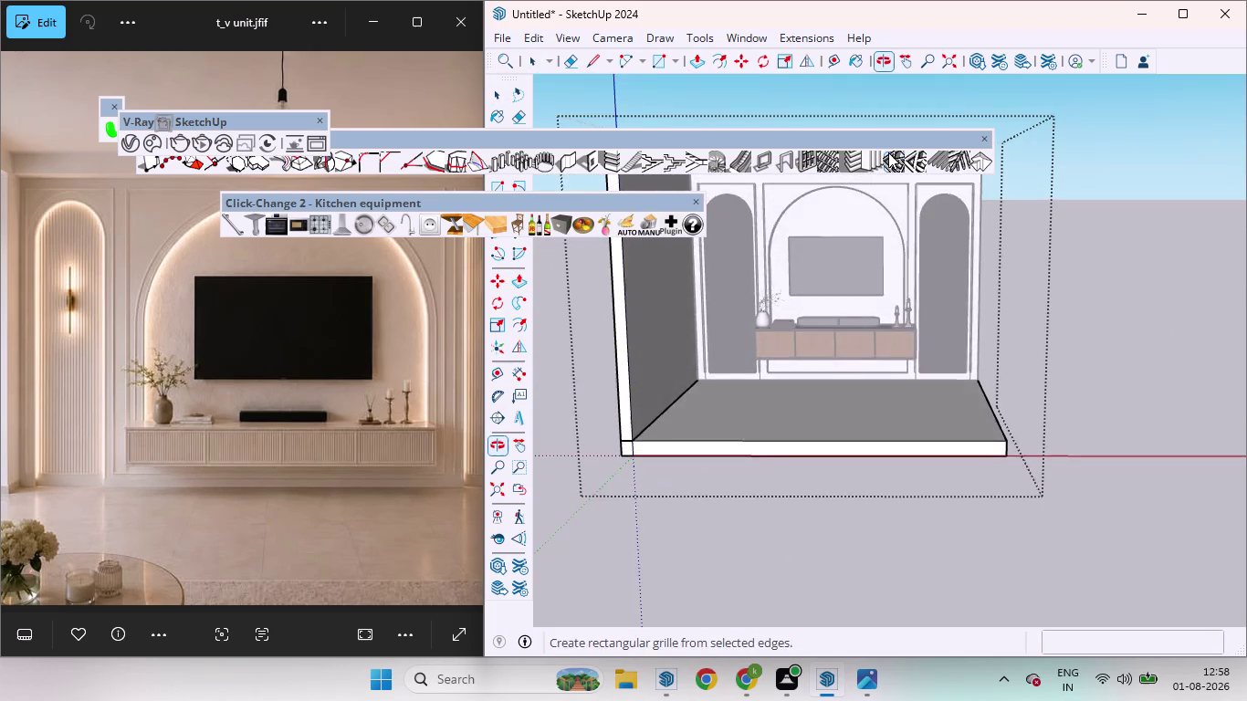
scroll(down, 3)
scroll(down, 3)
middle_drag(1007, 354, 472, 435)
scroll(up, 3)
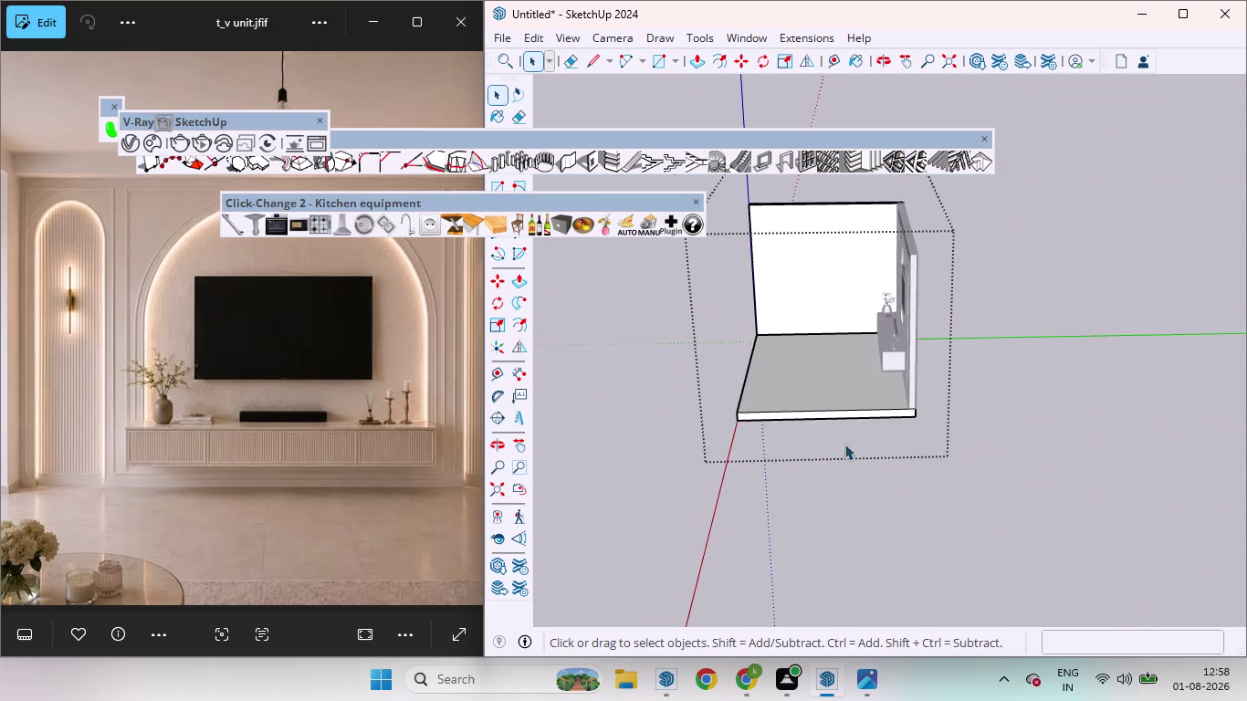
scroll(up, 3)
middle_drag(855, 435, 1058, 557)
scroll(up, 3)
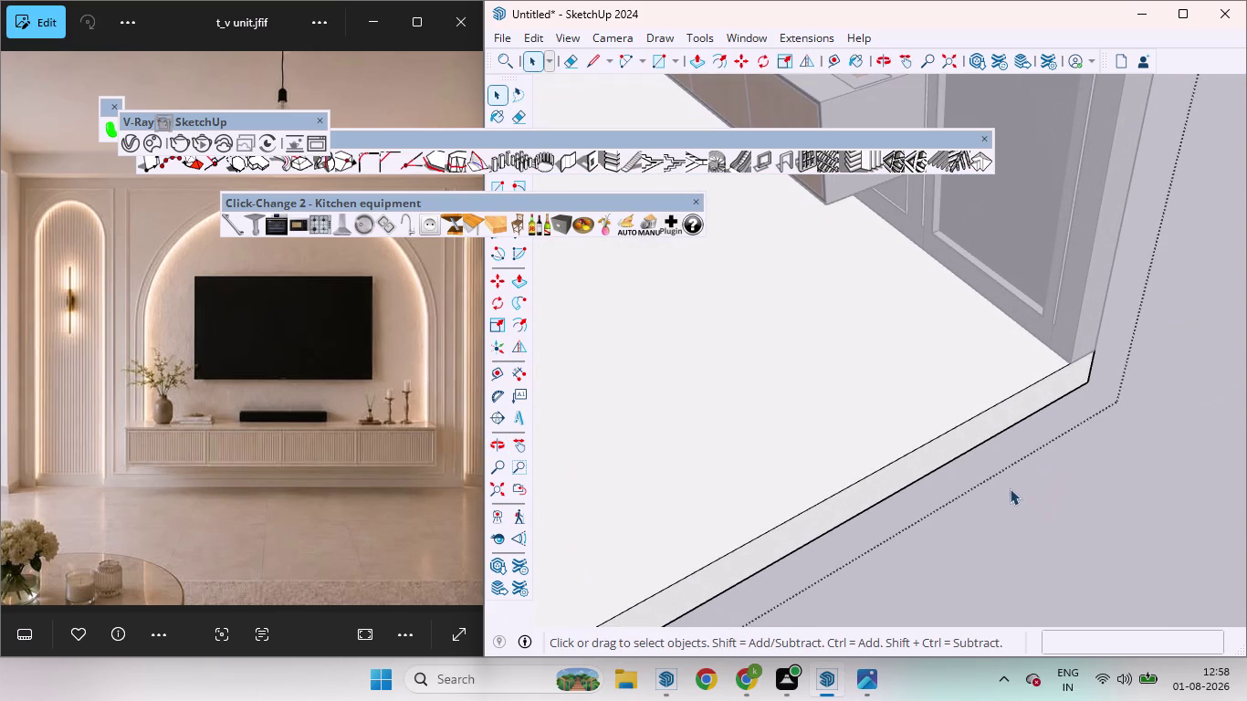
Extend the floor's right edge by 4.5 inside its group, then close the group.
double_click(953, 444)
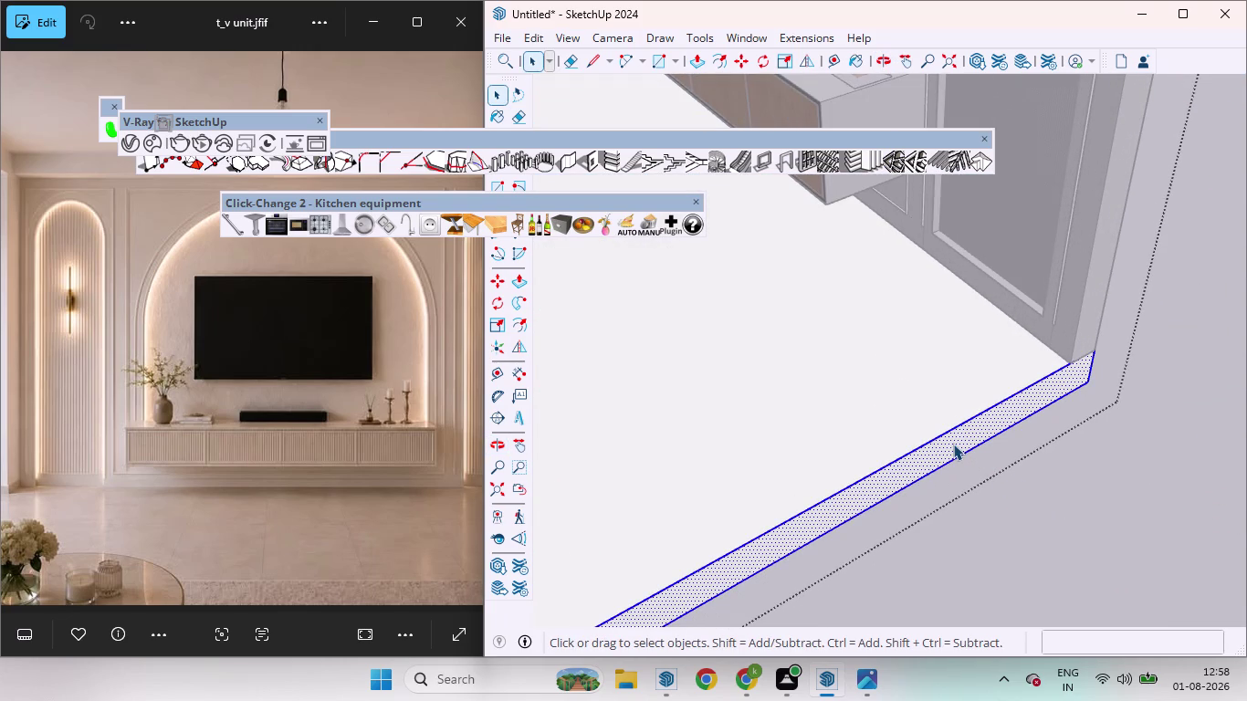
key(p)
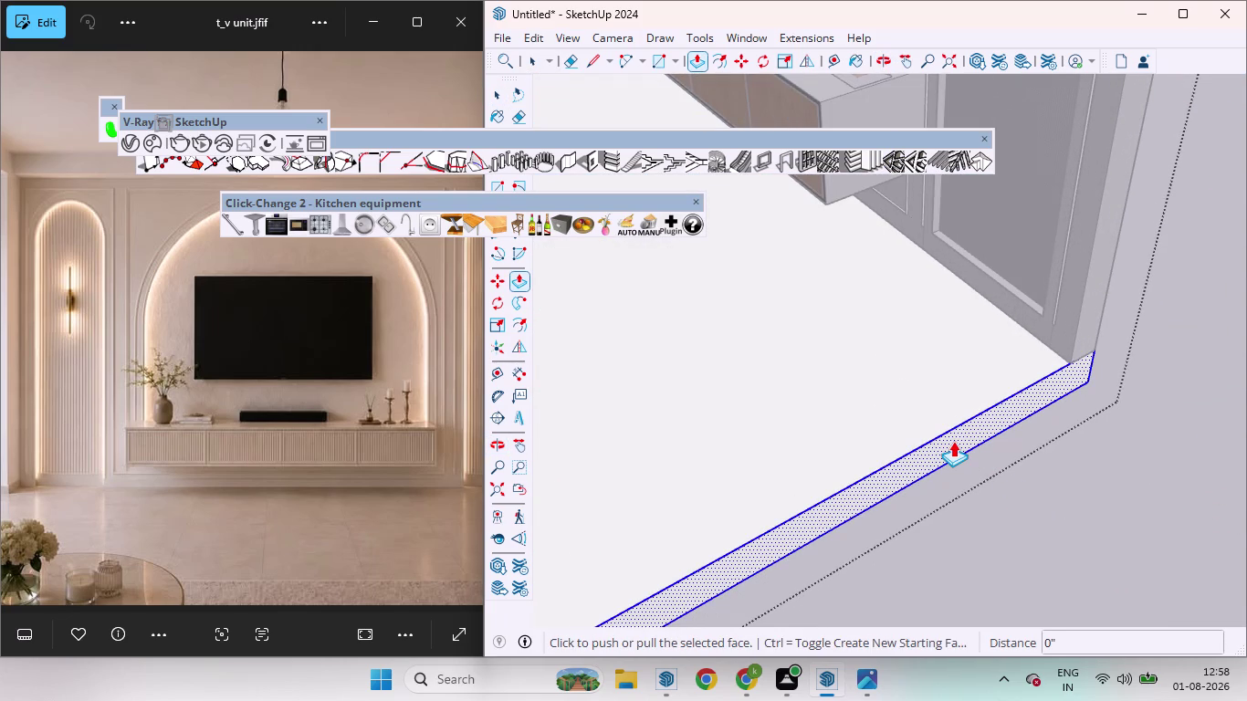
drag(954, 441, 964, 453)
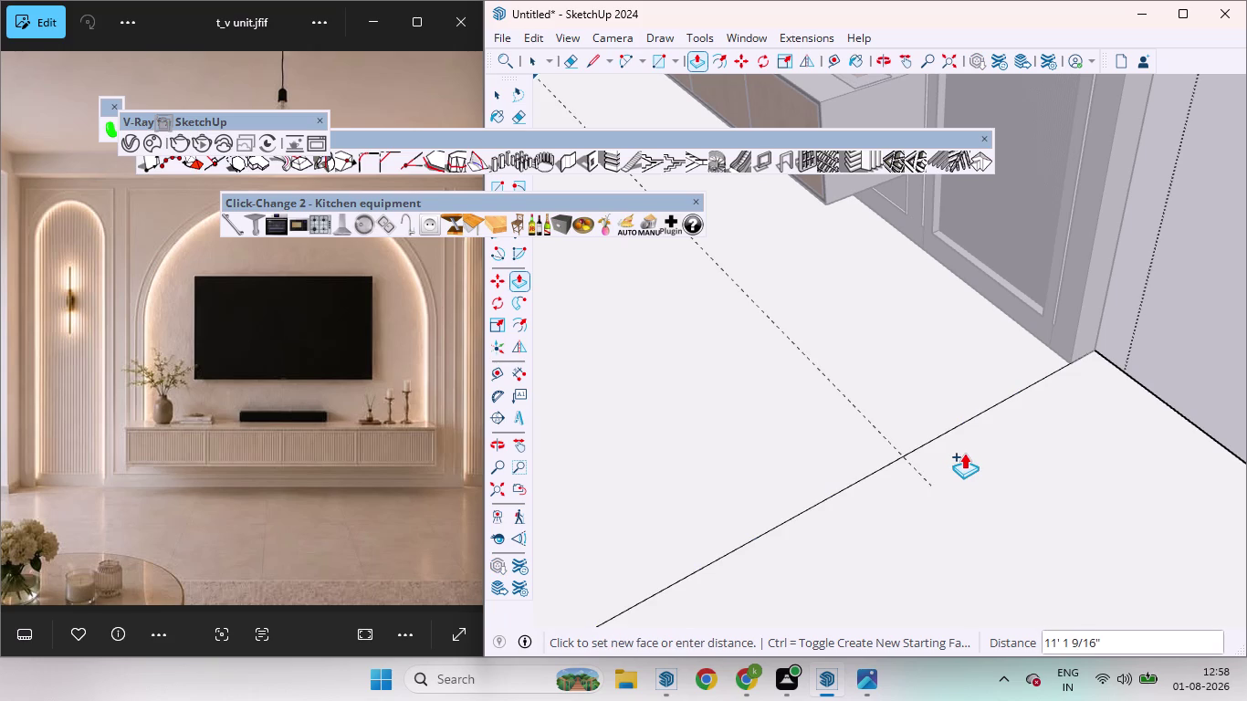
drag(964, 453, 963, 452)
key(4)
key(period)
key(5)
key(Return)
key(space)
right_click(1126, 464)
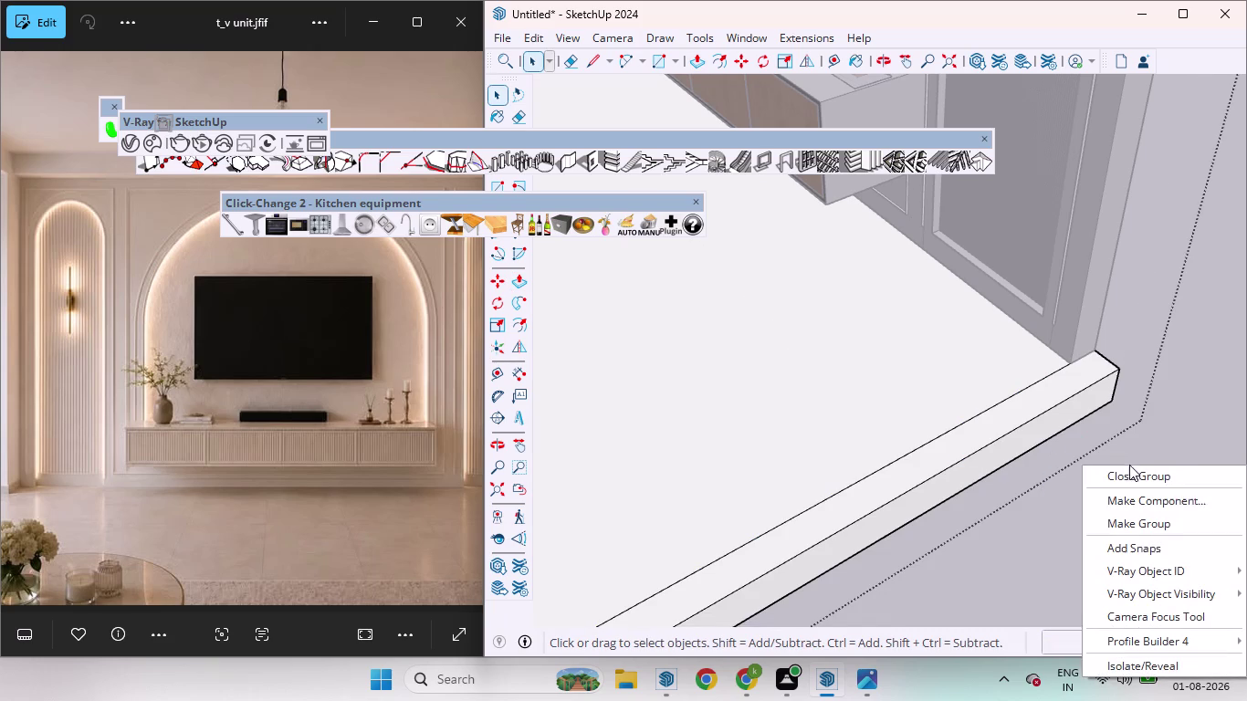
click(1155, 523)
Draw the right wall's rectangular footprint from the back corner along the floor edge.
scroll(down, 3)
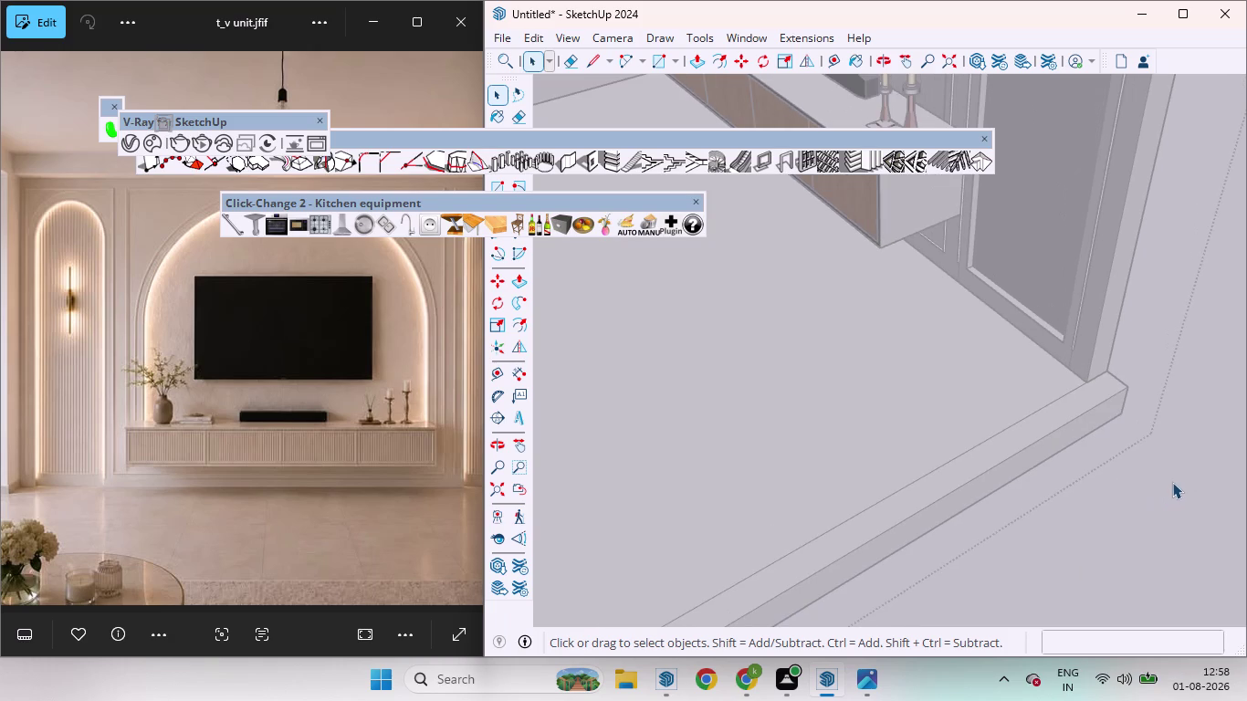
key(r)
scroll(up, 3)
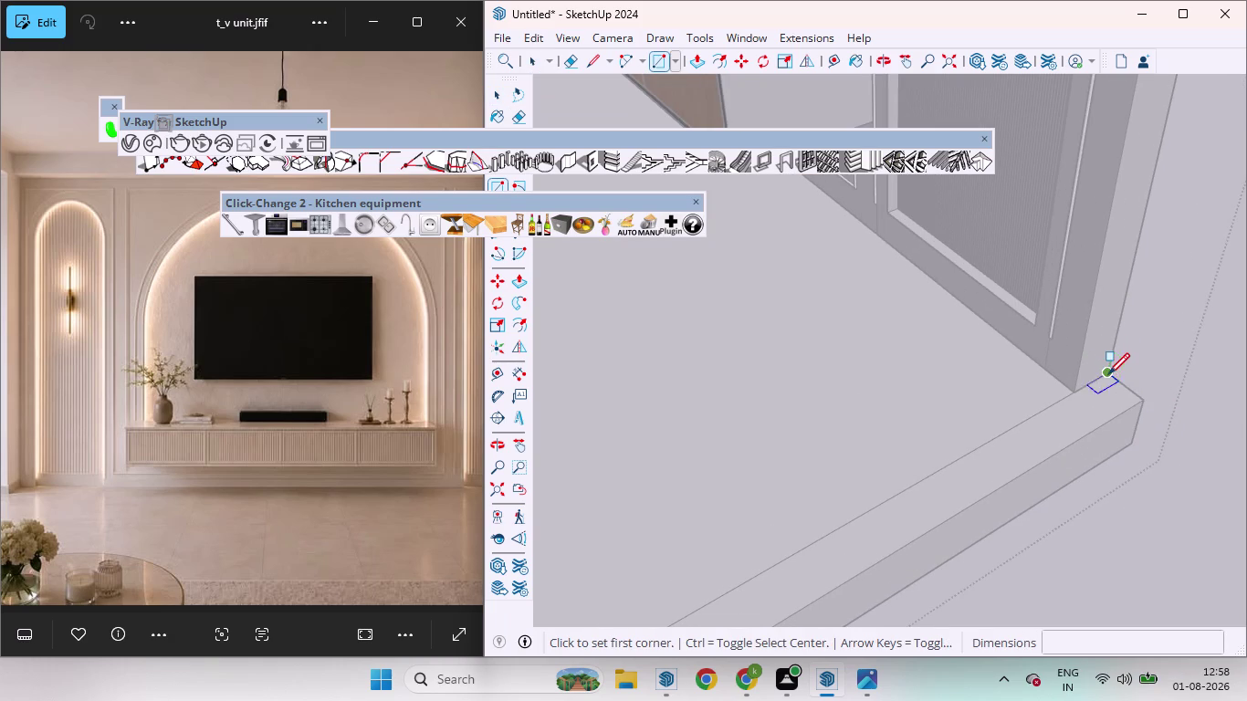
click(1109, 374)
scroll(down, 3)
scroll(up, 3)
scroll(down, 3)
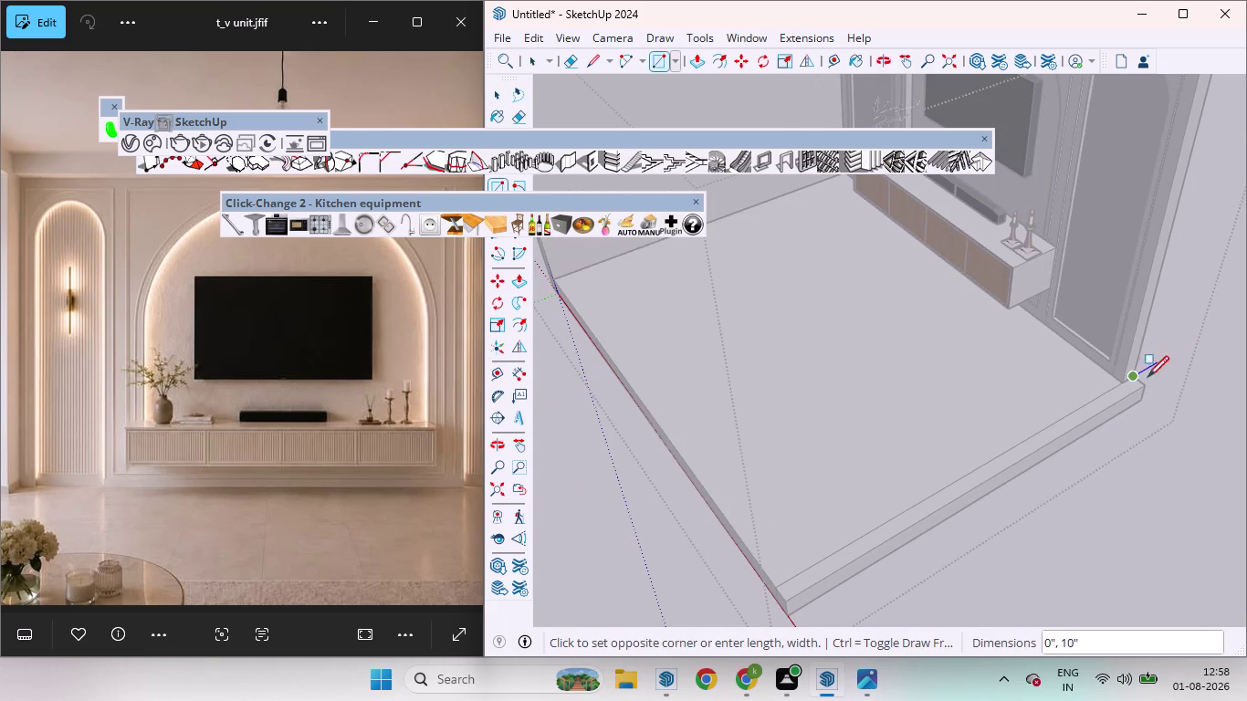
click(792, 603)
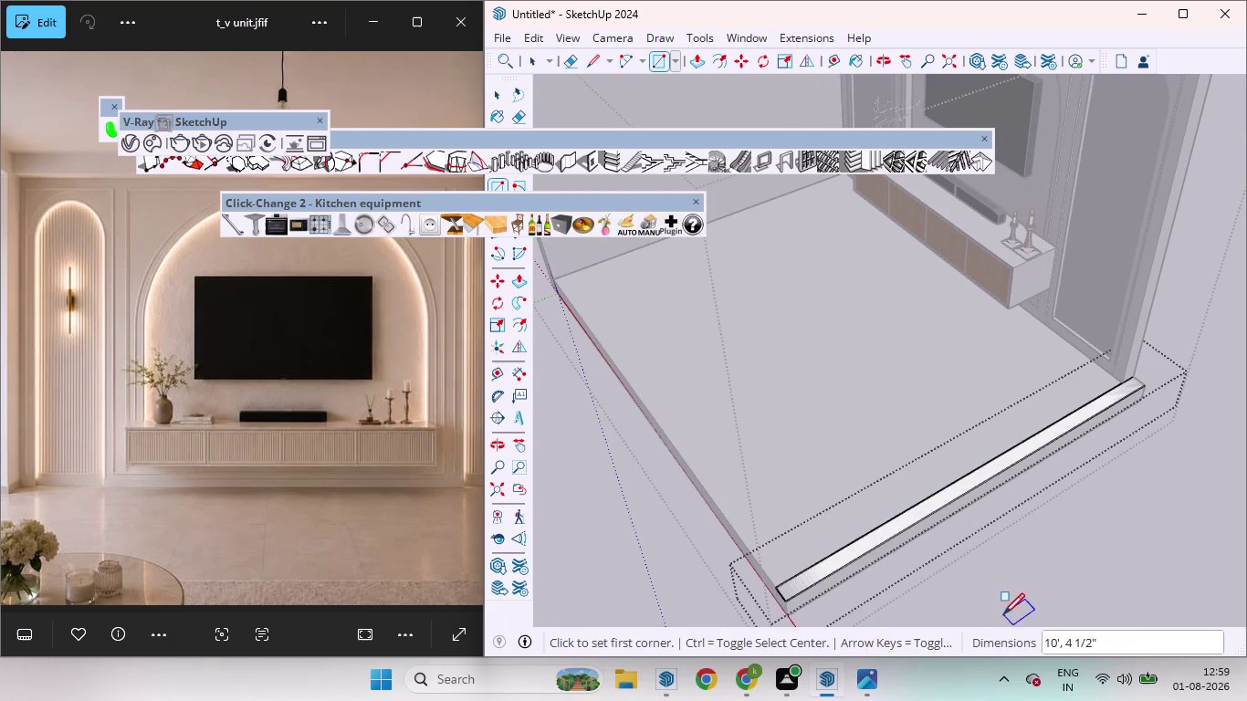
Push/Pull the right wall up to 9' and orbit out to view the room.
key(space)
key(p)
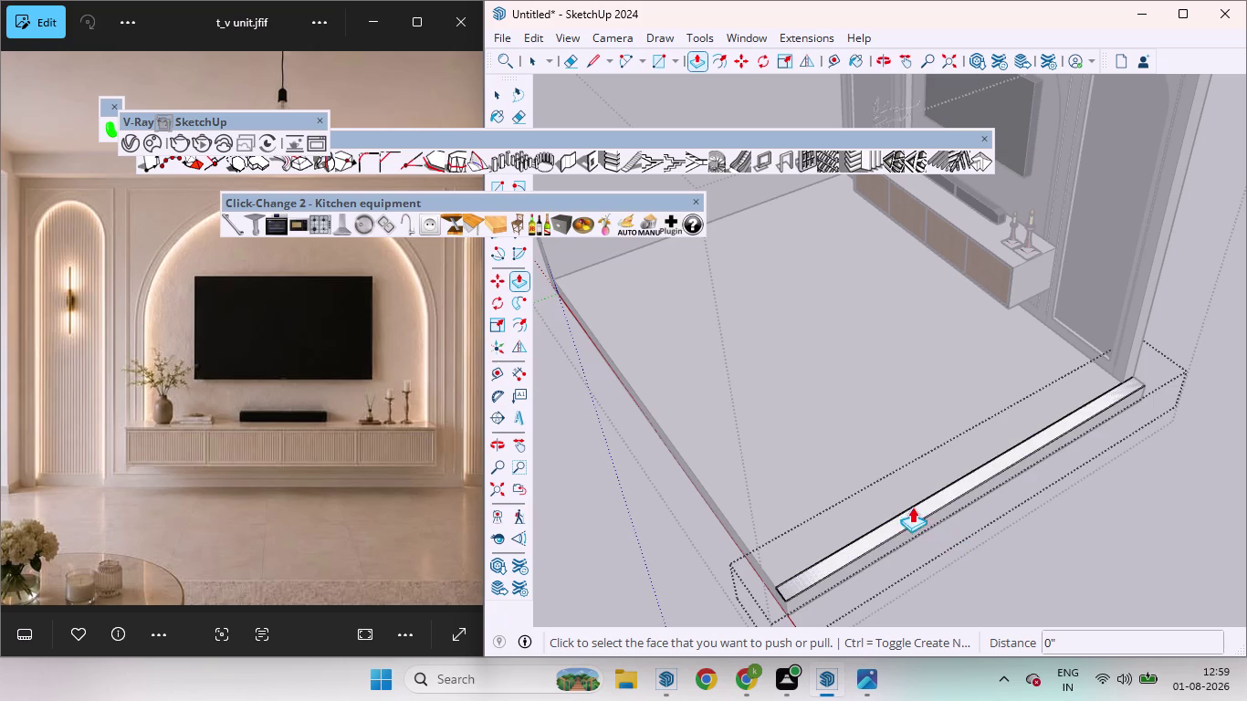
drag(915, 508, 934, 434)
key(9)
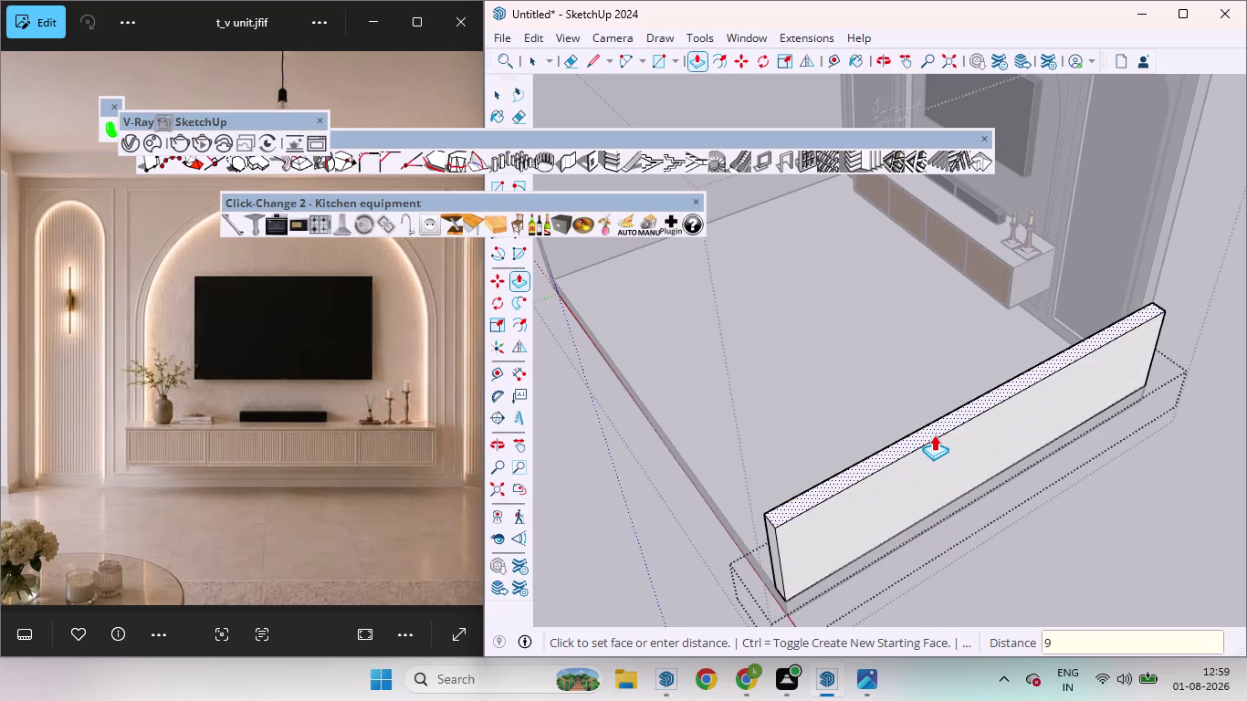
drag(934, 435, 933, 441)
key(apostrophe)
key(Return)
key(space)
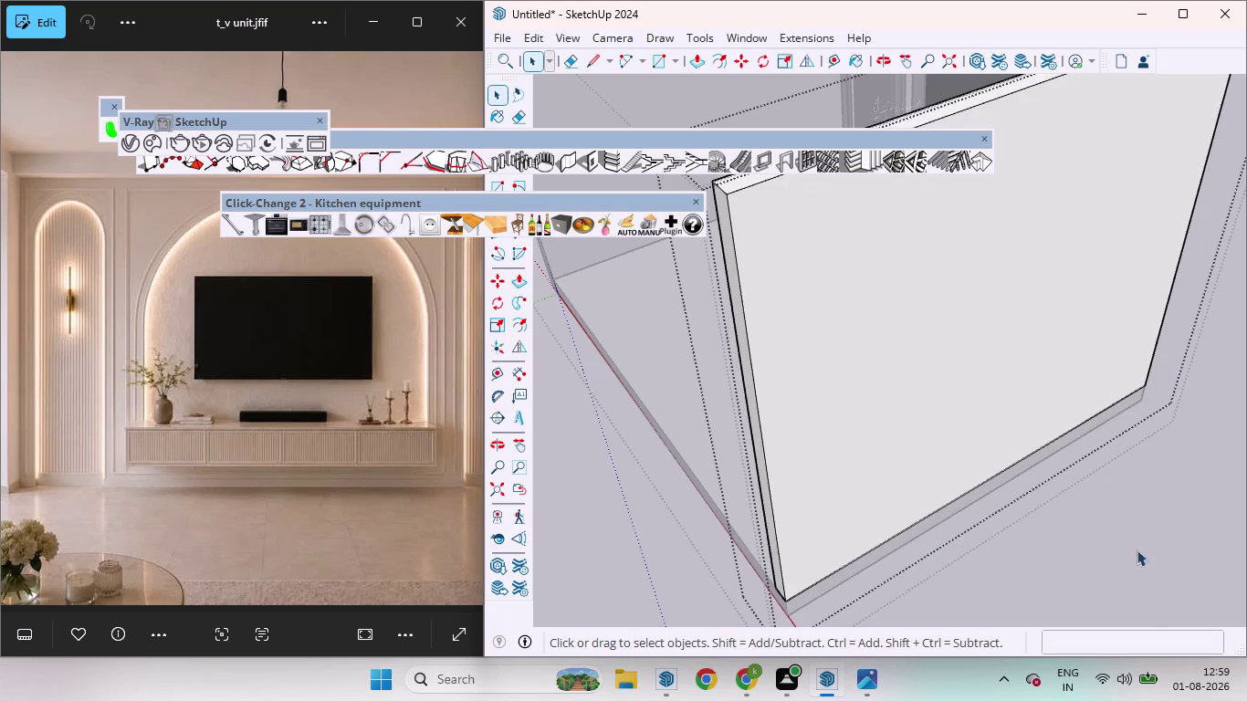
click(1138, 549)
scroll(down, 3)
middle_drag(883, 487, 1129, 439)
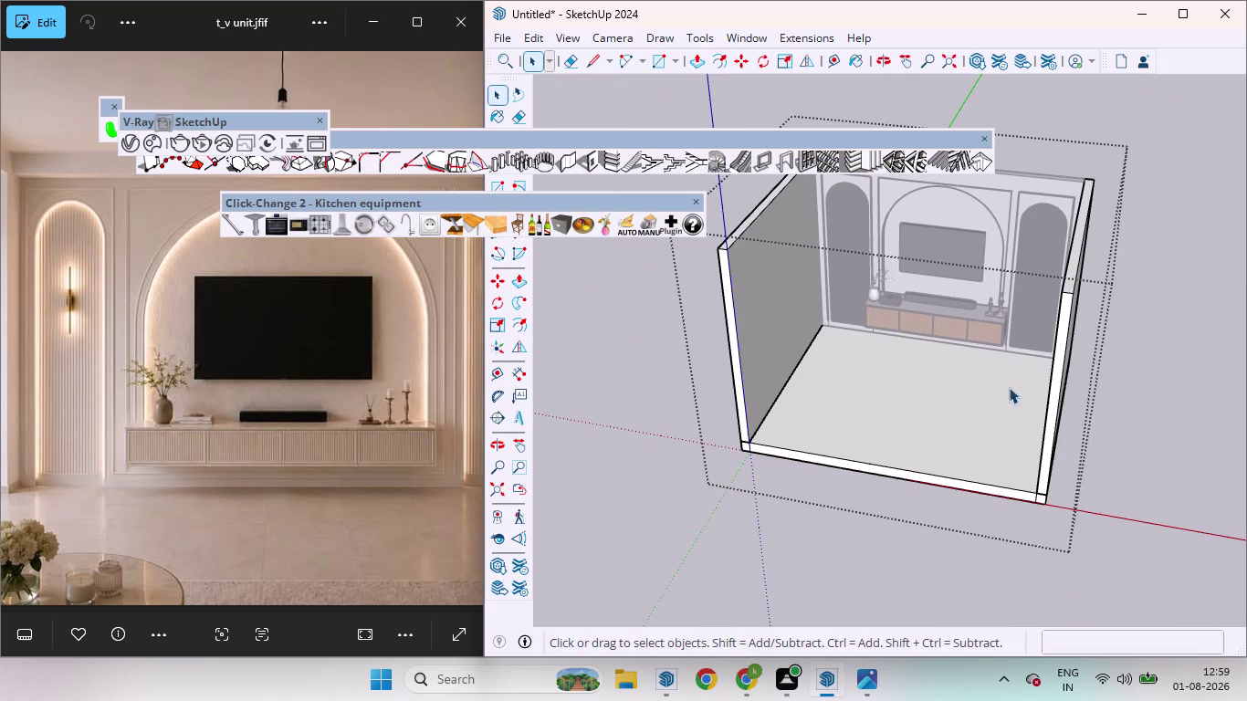
click(1053, 382)
middle_drag(1007, 398, 1246, 341)
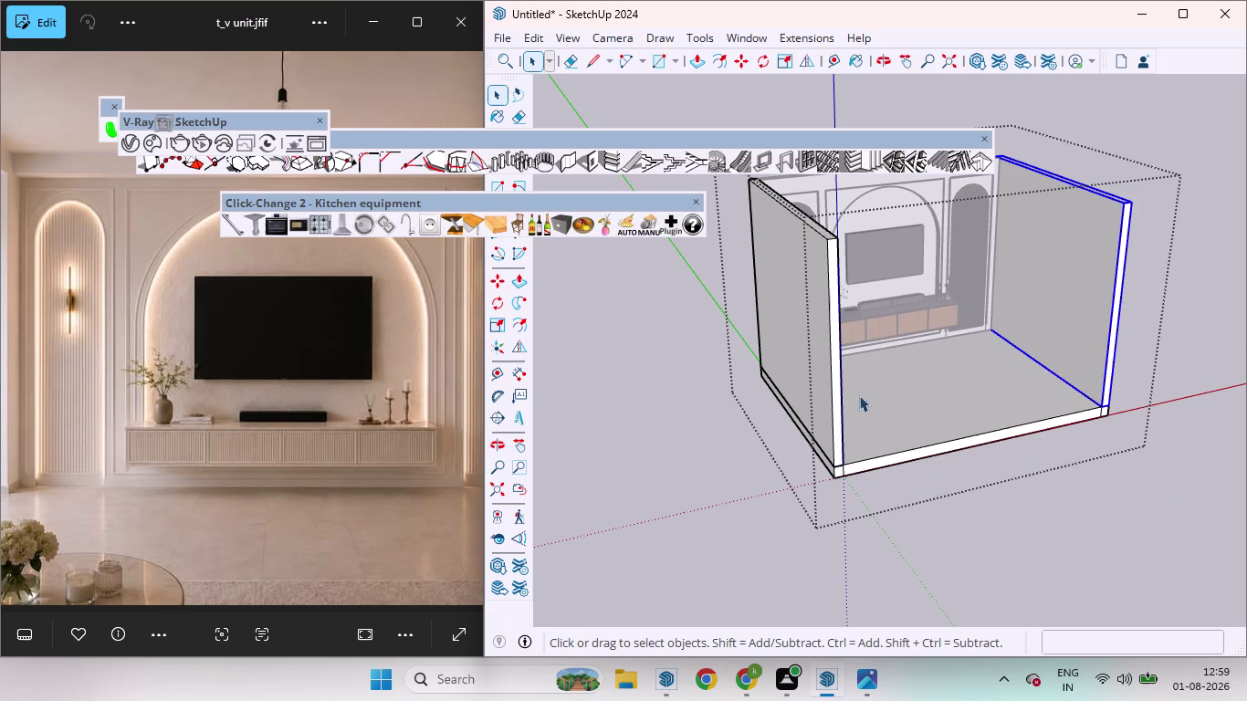
click(843, 405)
click(973, 510)
scroll(down, 3)
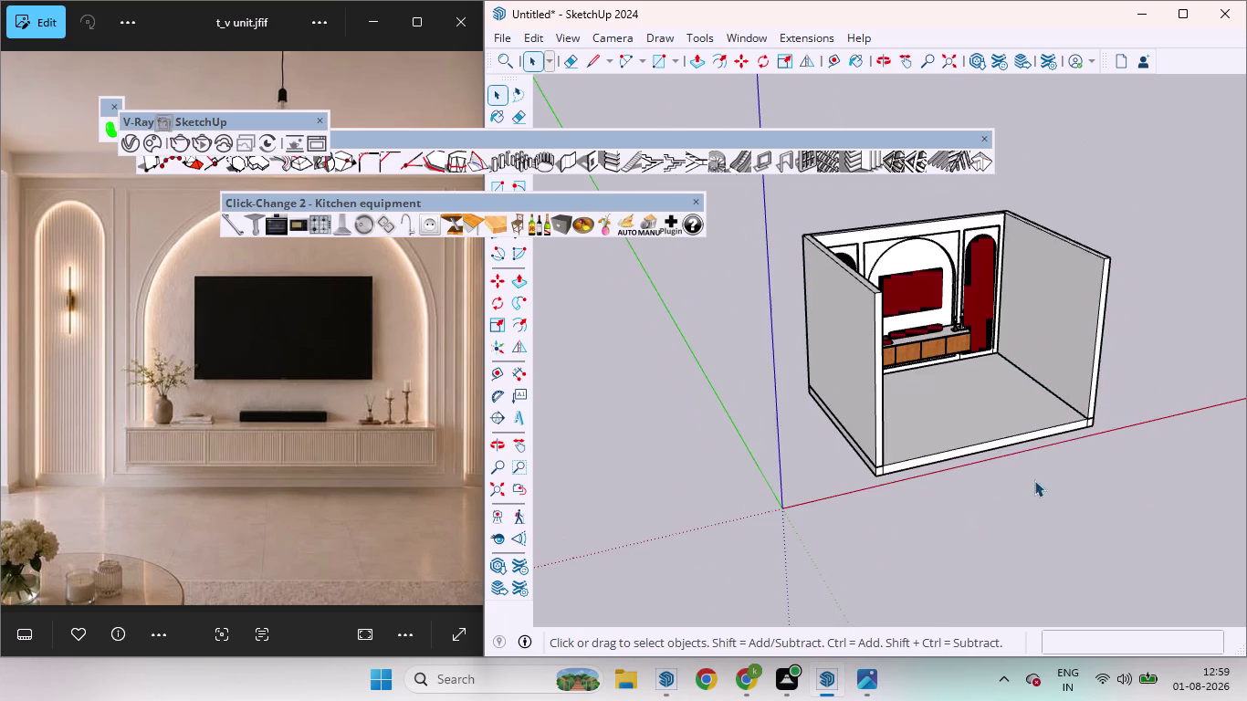
middle_drag(1063, 489, 893, 319)
scroll(up, 3)
scroll(up, 3)
scroll(down, 3)
middle_drag(944, 293, 956, 404)
scroll(up, 3)
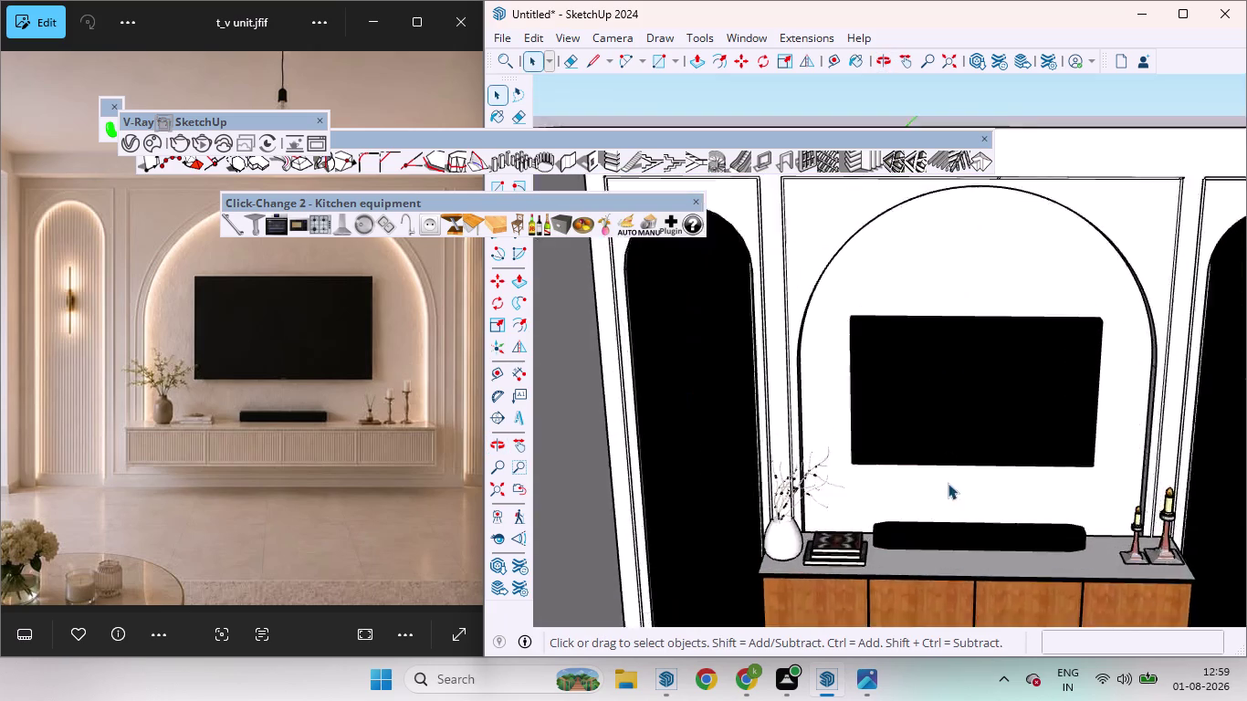
scroll(up, 3)
scroll(up, 3)
scroll(down, 3)
scroll(up, 3)
scroll(down, 3)
middle_drag(947, 511, 926, 369)
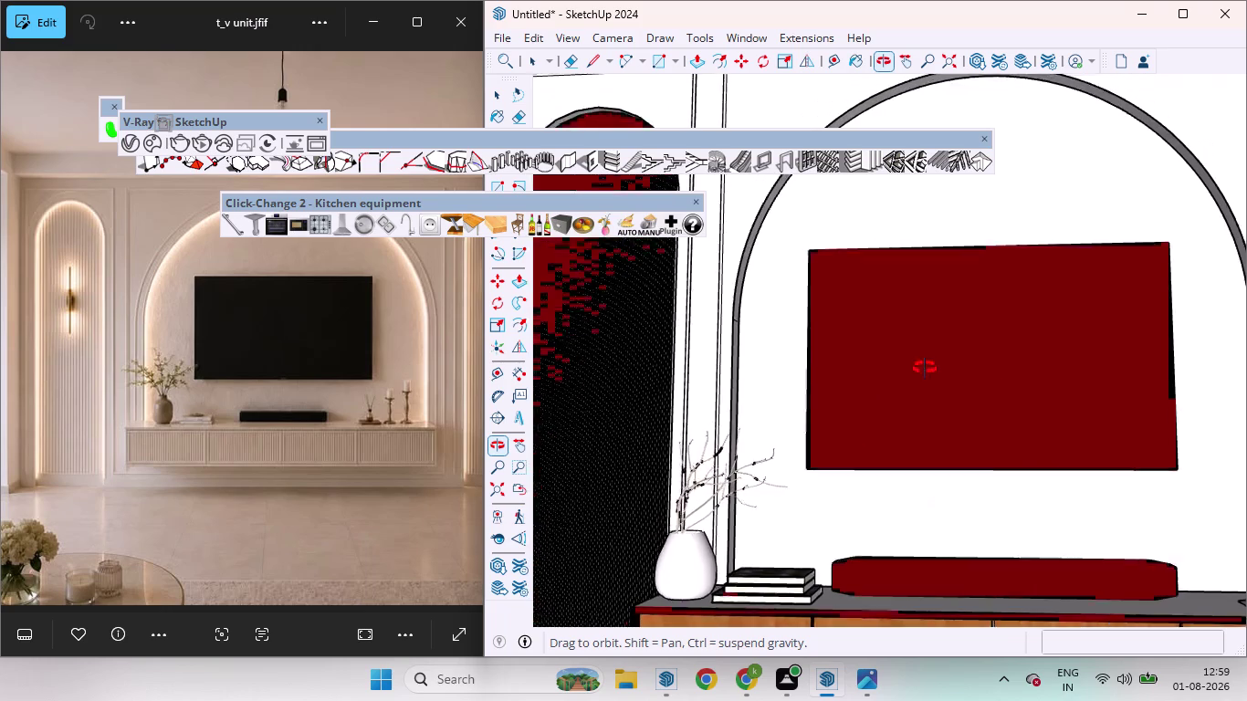
middle_drag(926, 369, 928, 428)
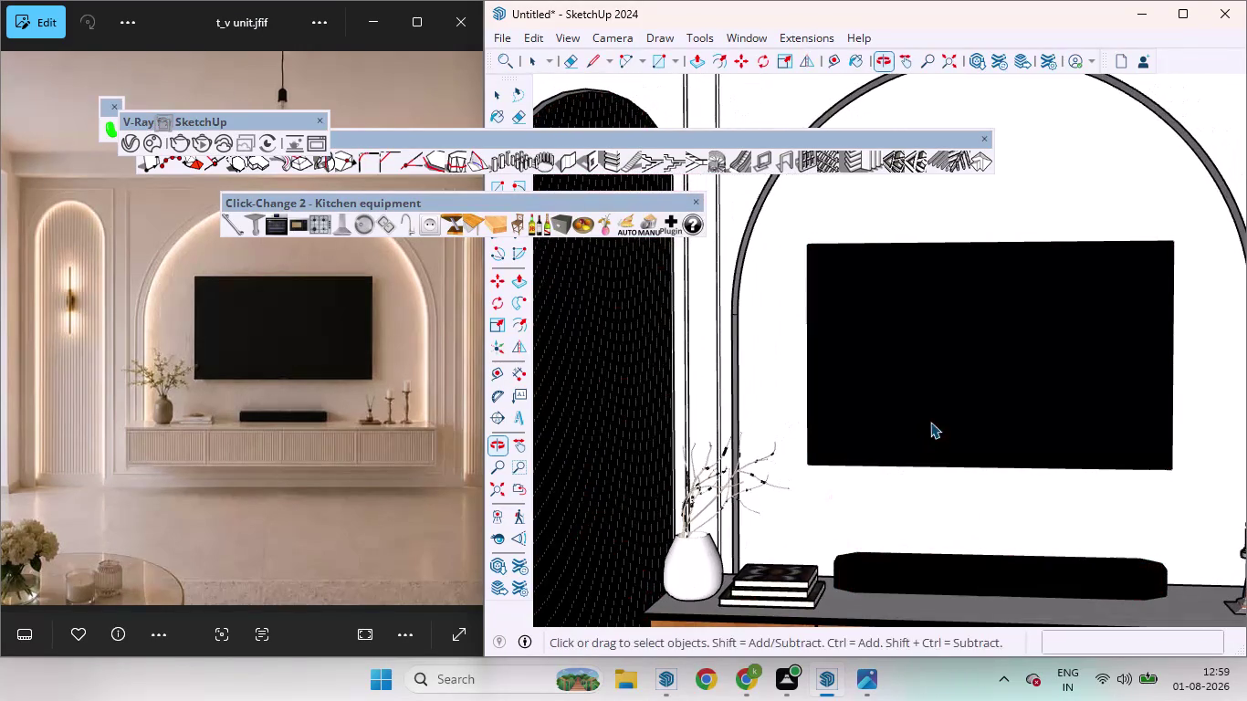
right_click(895, 382)
double_click(609, 407)
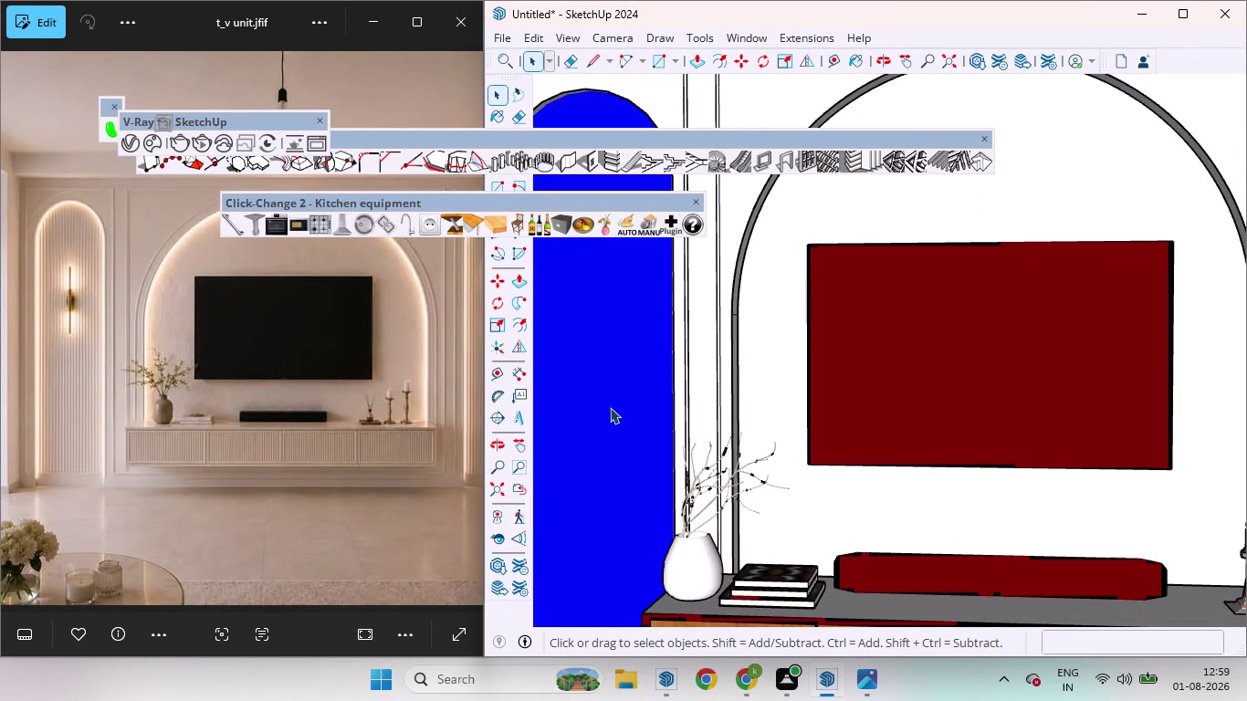
scroll(up, 3)
scroll(down, 3)
click(1210, 533)
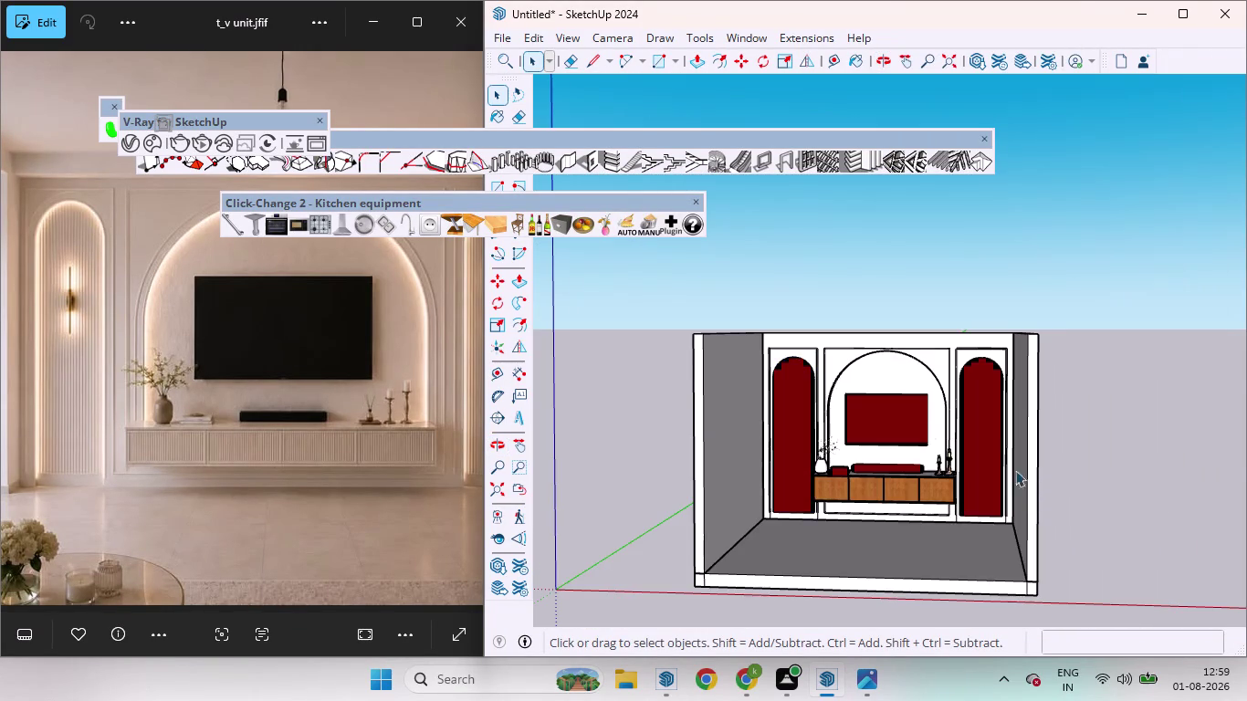
scroll(up, 3)
scroll(up, 3)
scroll(down, 3)
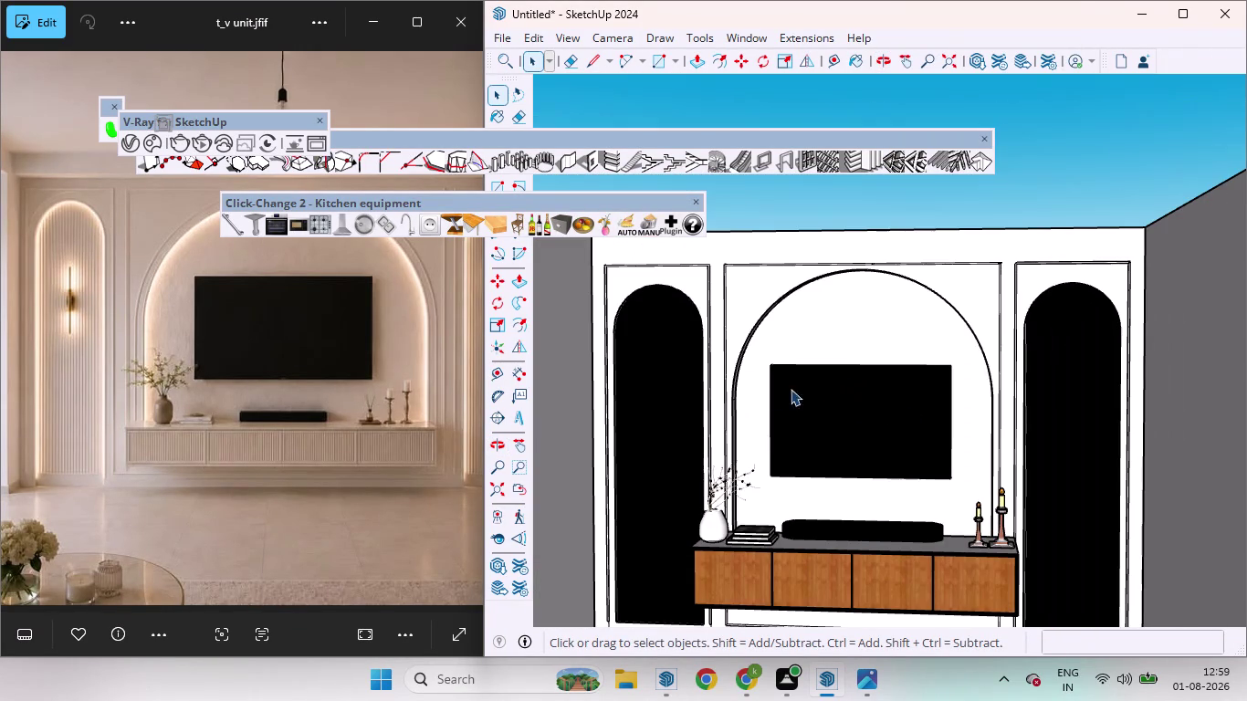
scroll(down, 3)
scroll(up, 3)
scroll(down, 3)
scroll(down, 3)
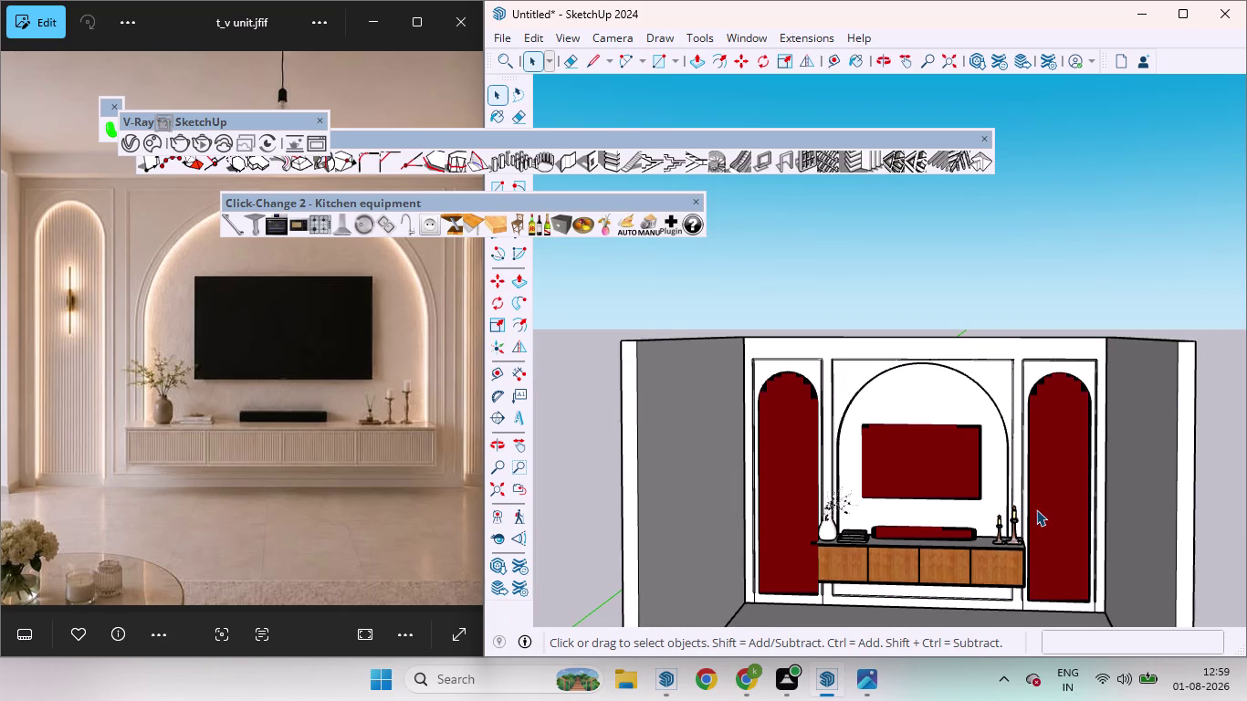
right_click(927, 450)
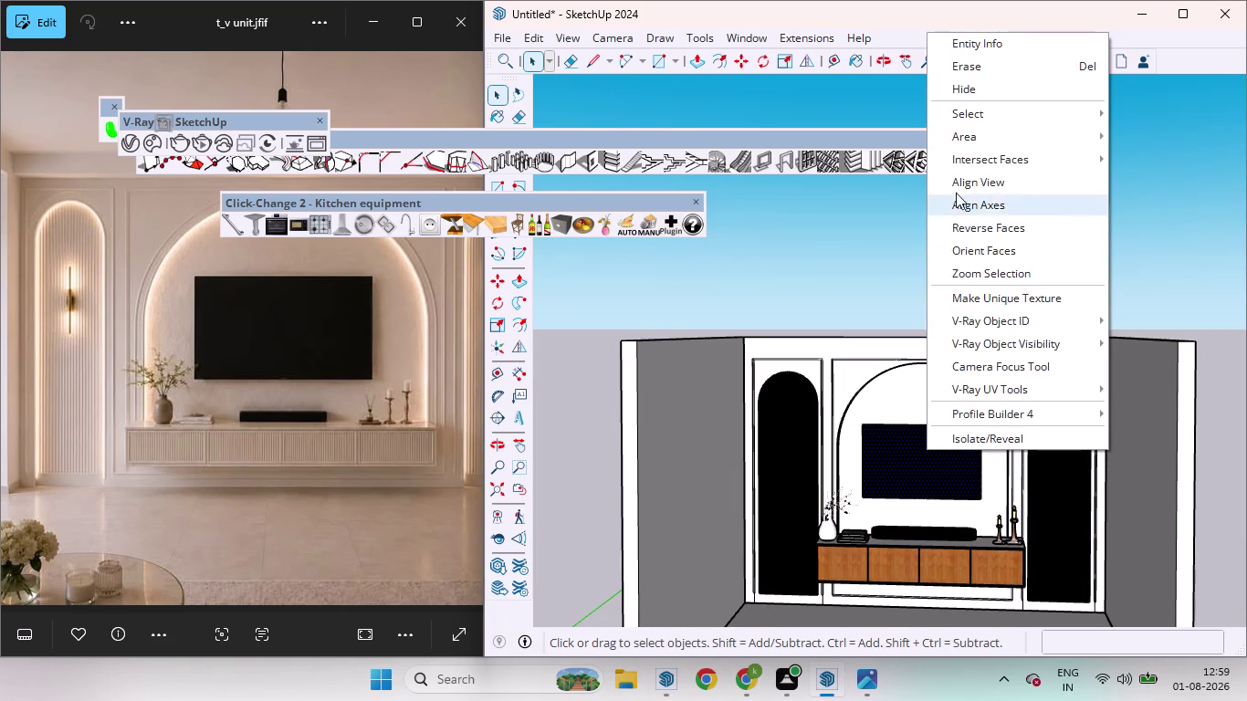
click(981, 60)
click(989, 241)
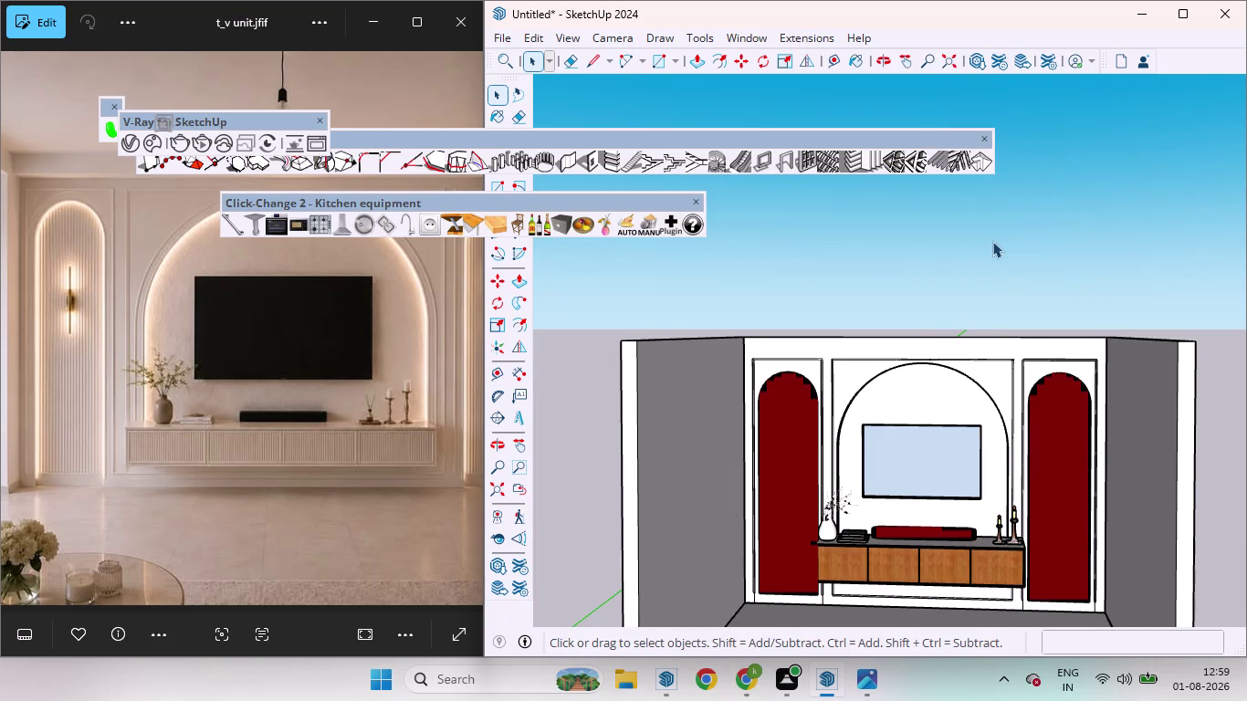
key(ctrl+z)
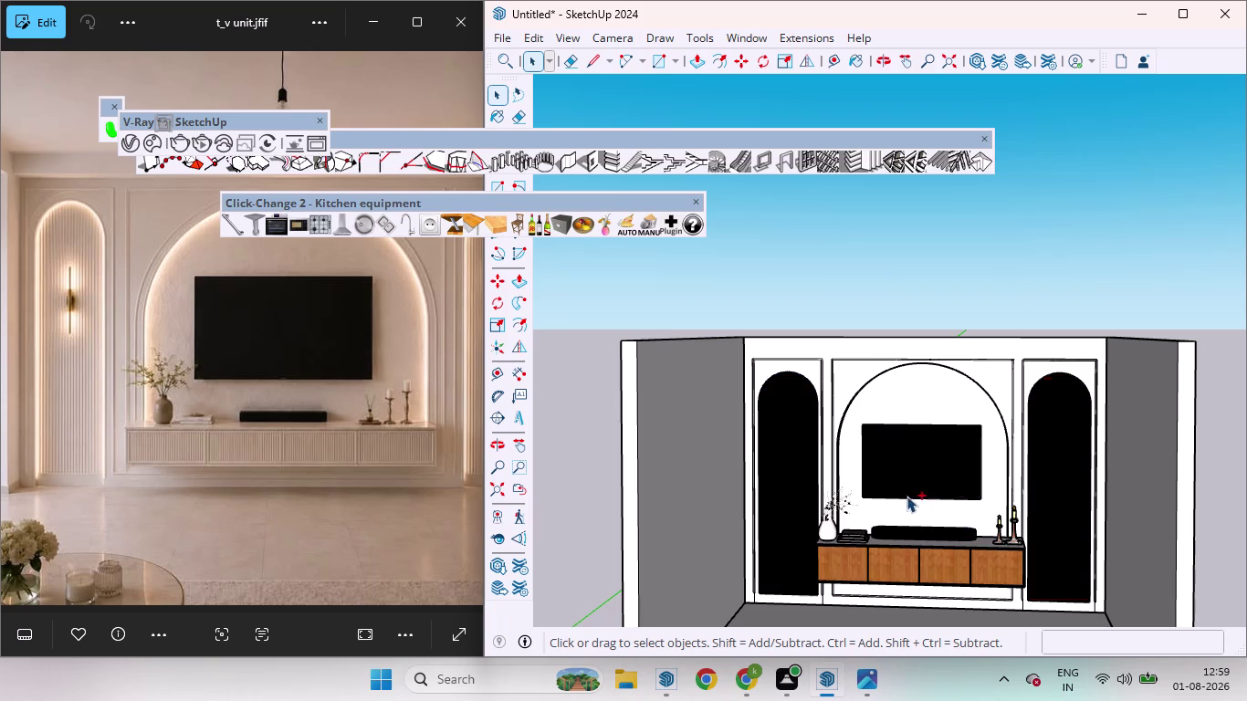
scroll(up, 3)
scroll(down, 3)
scroll(up, 3)
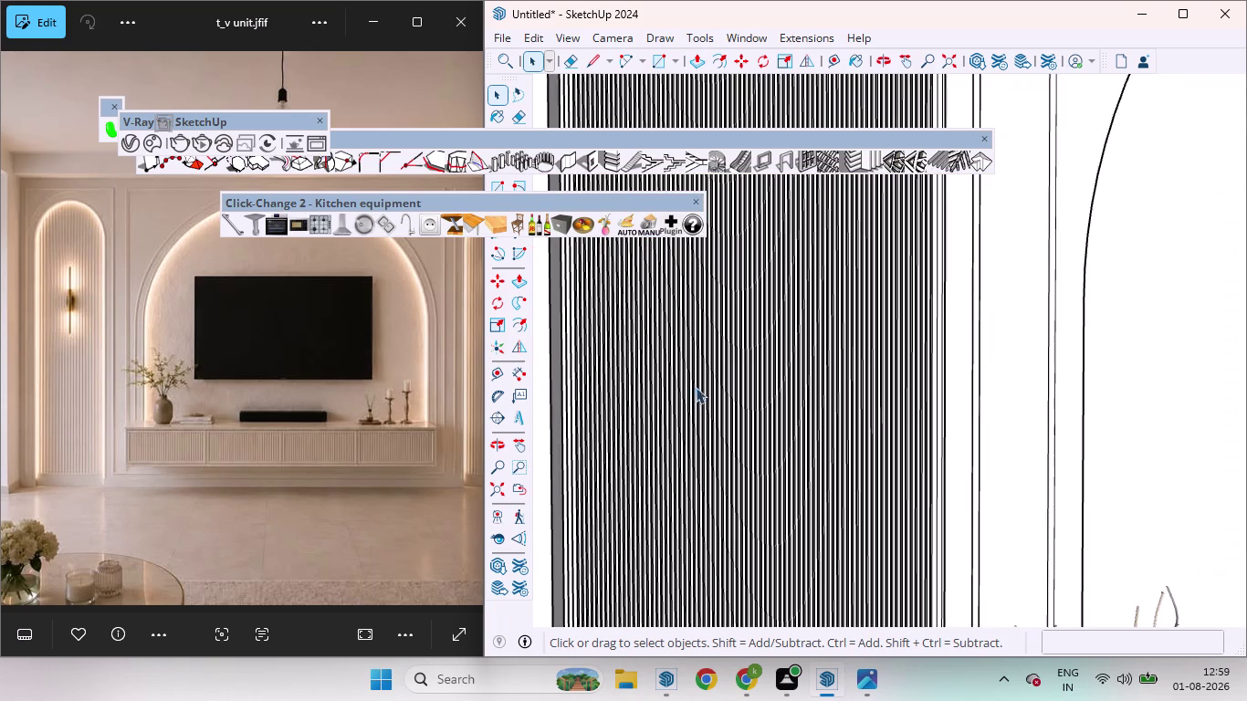
scroll(down, 3)
scroll(down, 3)
scroll(down, 3)
middle_drag(757, 467, 916, 490)
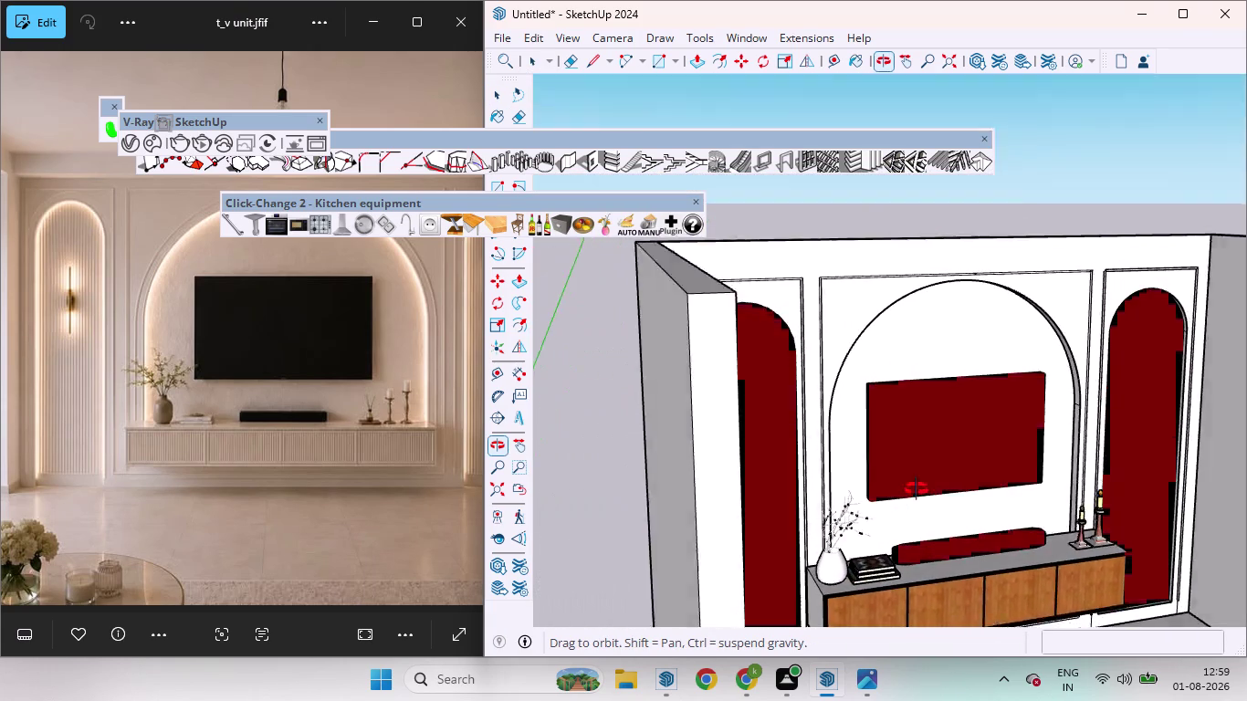
middle_drag(916, 491, 911, 488)
scroll(up, 3)
scroll(down, 3)
scroll(up, 3)
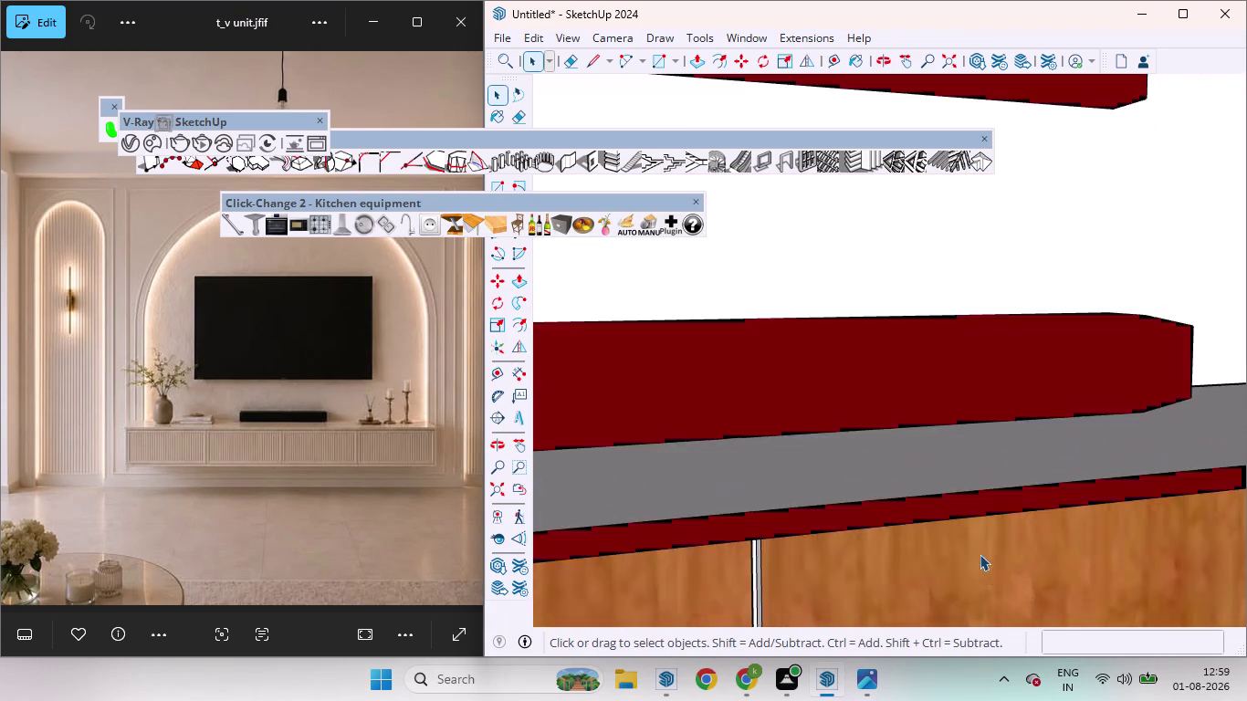
scroll(up, 3)
middle_drag(966, 564, 722, 553)
scroll(up, 3)
scroll(down, 3)
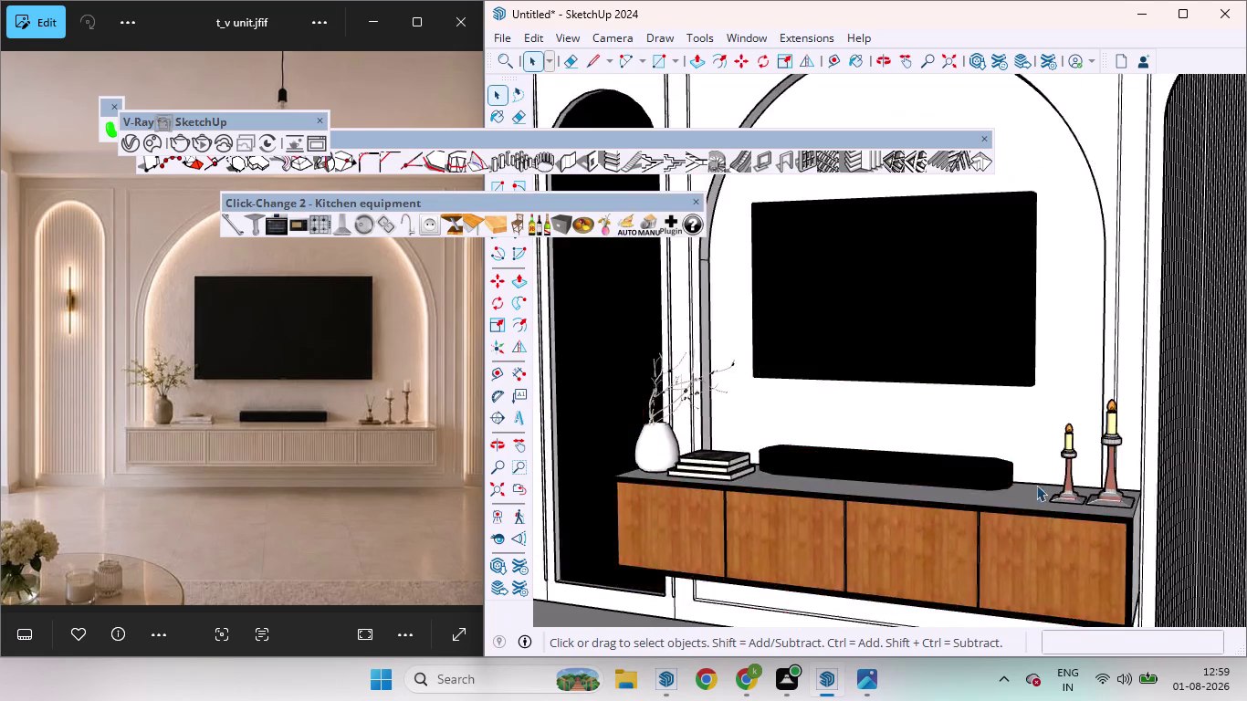
scroll(down, 3)
scroll(up, 3)
scroll(down, 3)
scroll(up, 3)
scroll(down, 3)
scroll(down, 3)
scroll(up, 3)
scroll(down, 3)
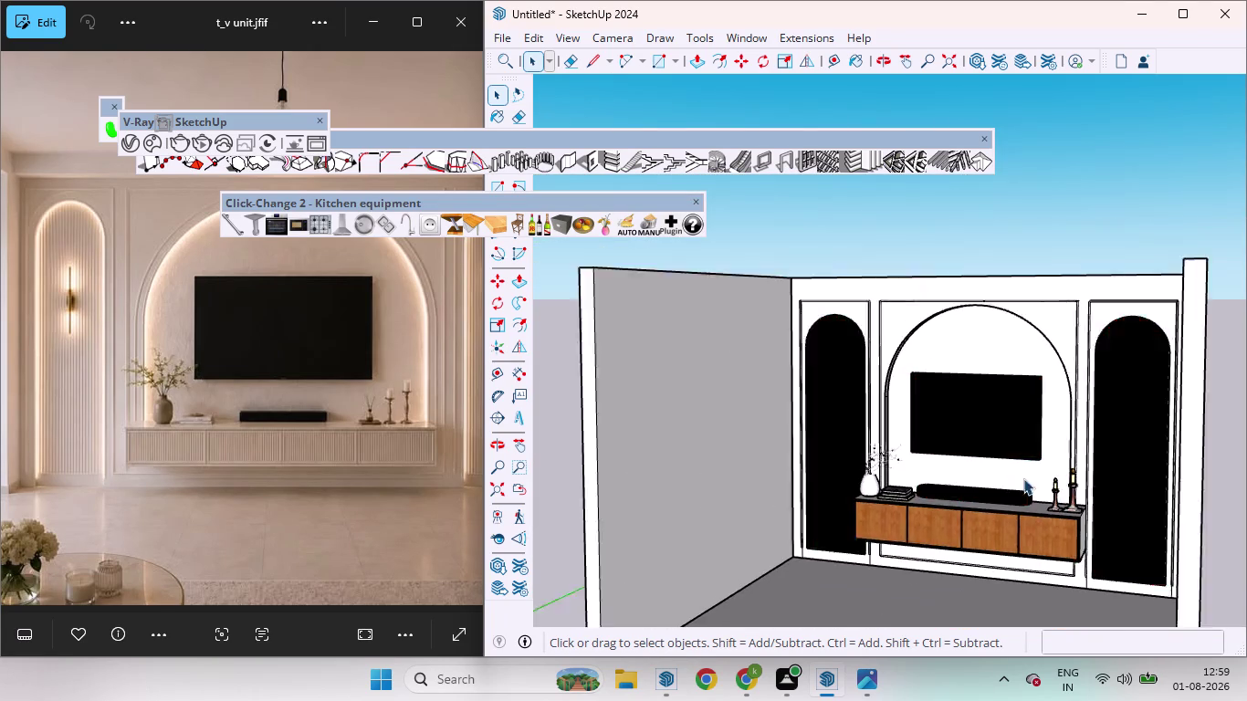
scroll(up, 3)
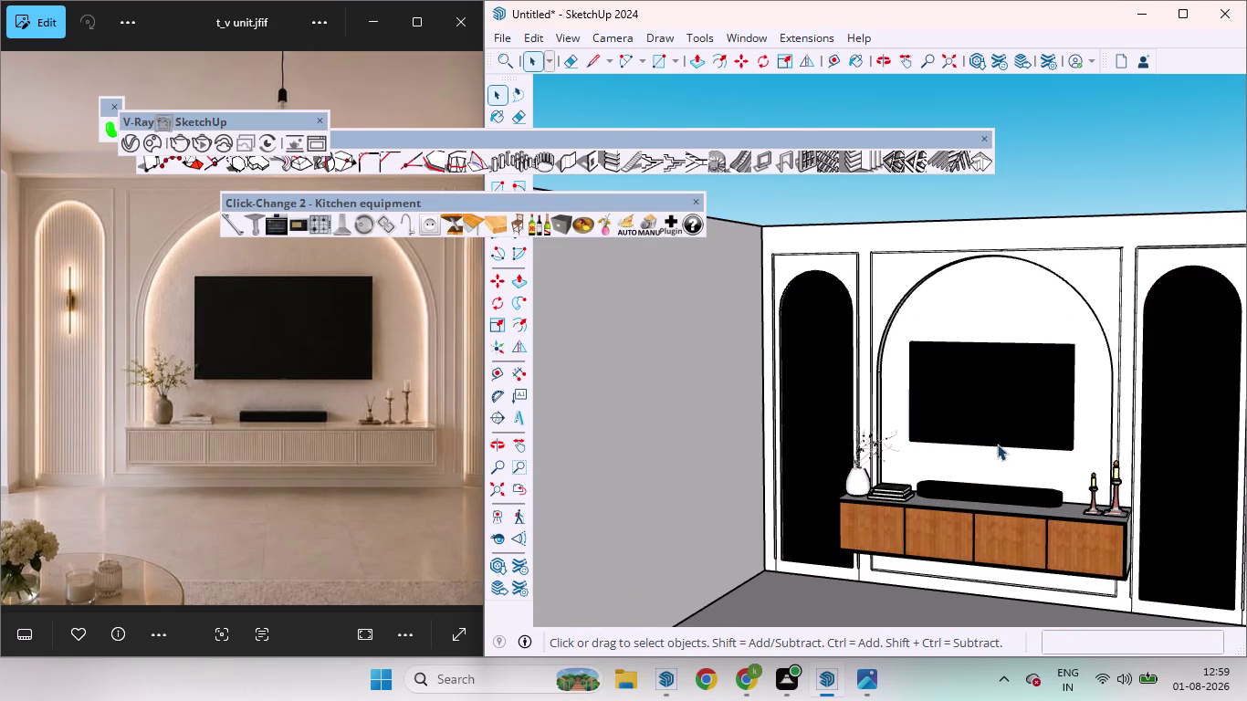
scroll(up, 3)
scroll(down, 3)
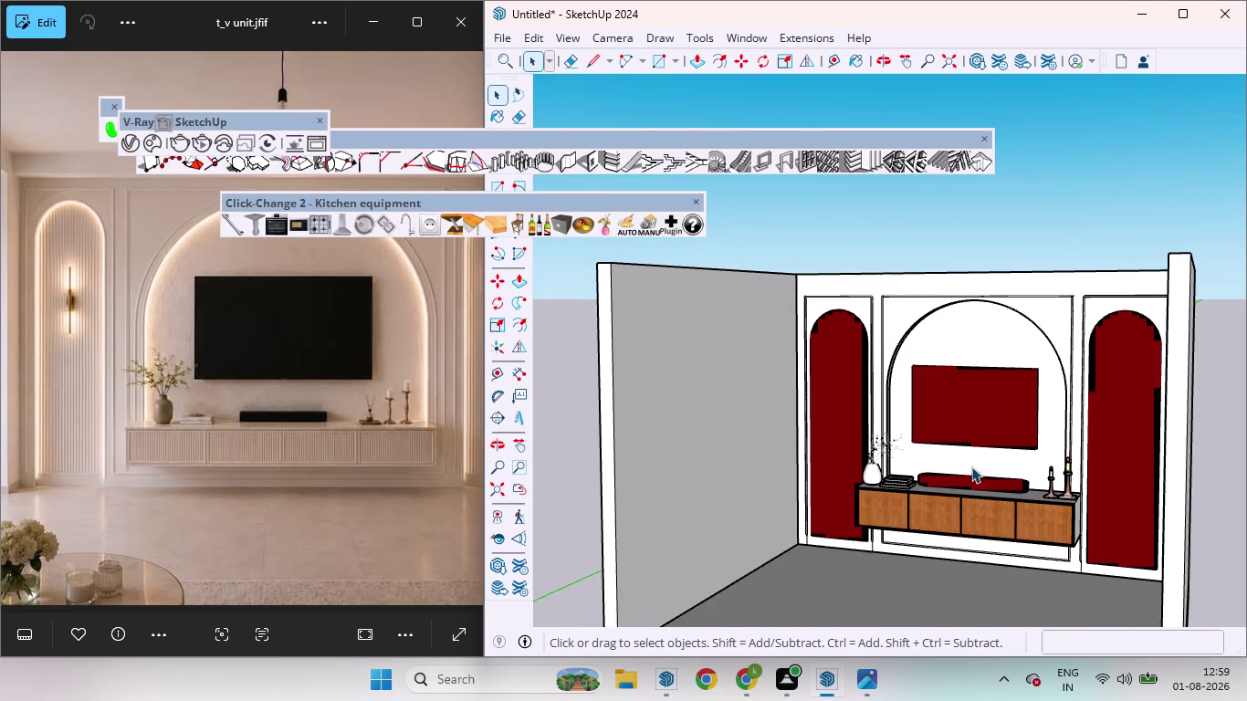
scroll(down, 3)
scroll(up, 3)
scroll(down, 3)
scroll(up, 3)
scroll(down, 3)
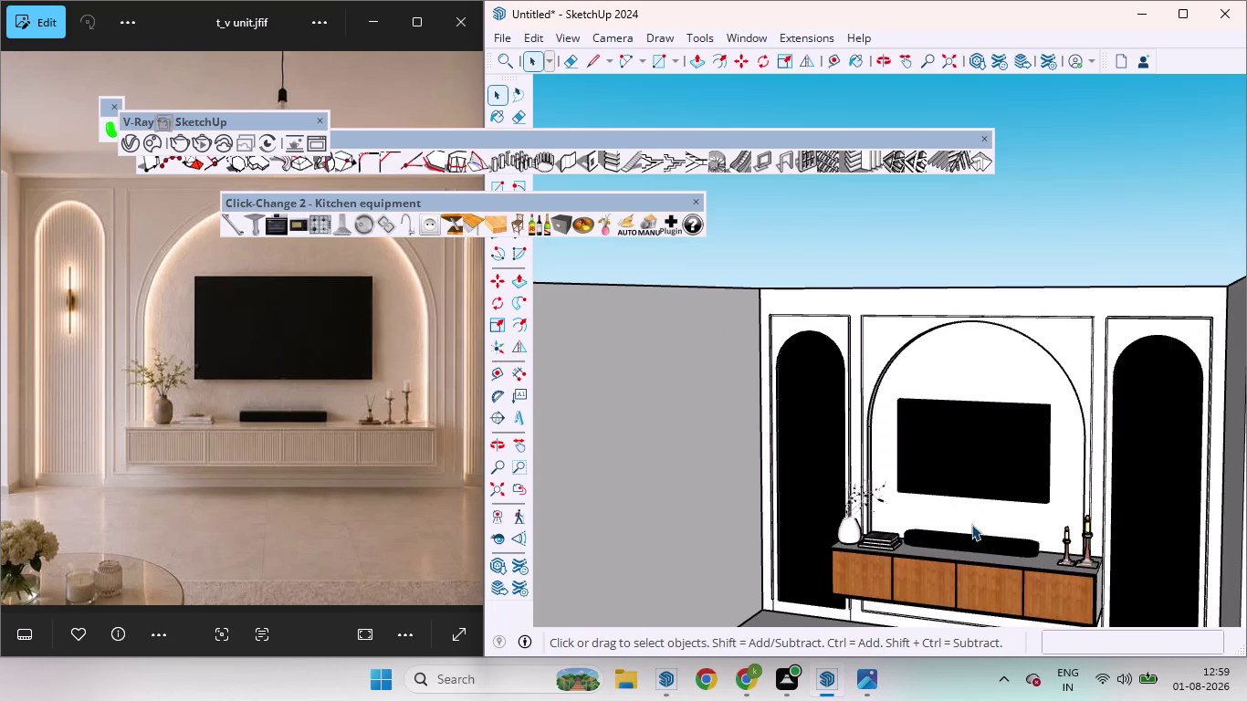
middle_drag(968, 570, 1084, 563)
scroll(down, 3)
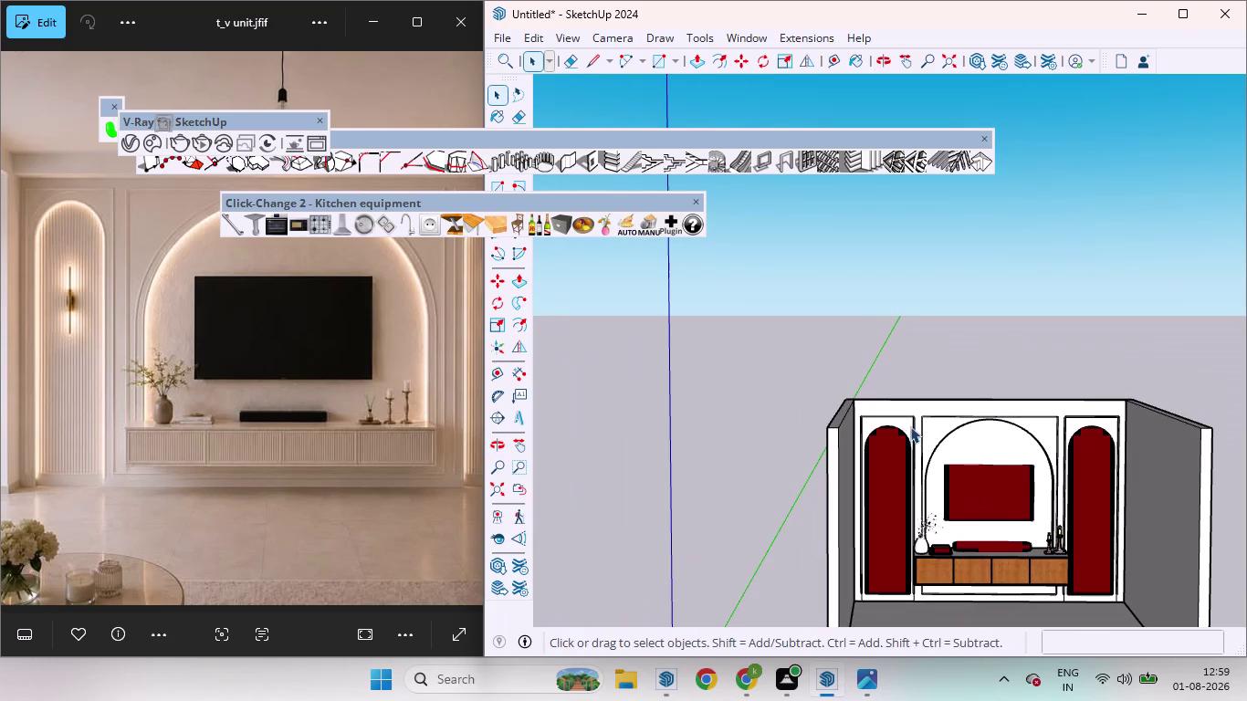
scroll(down, 3)
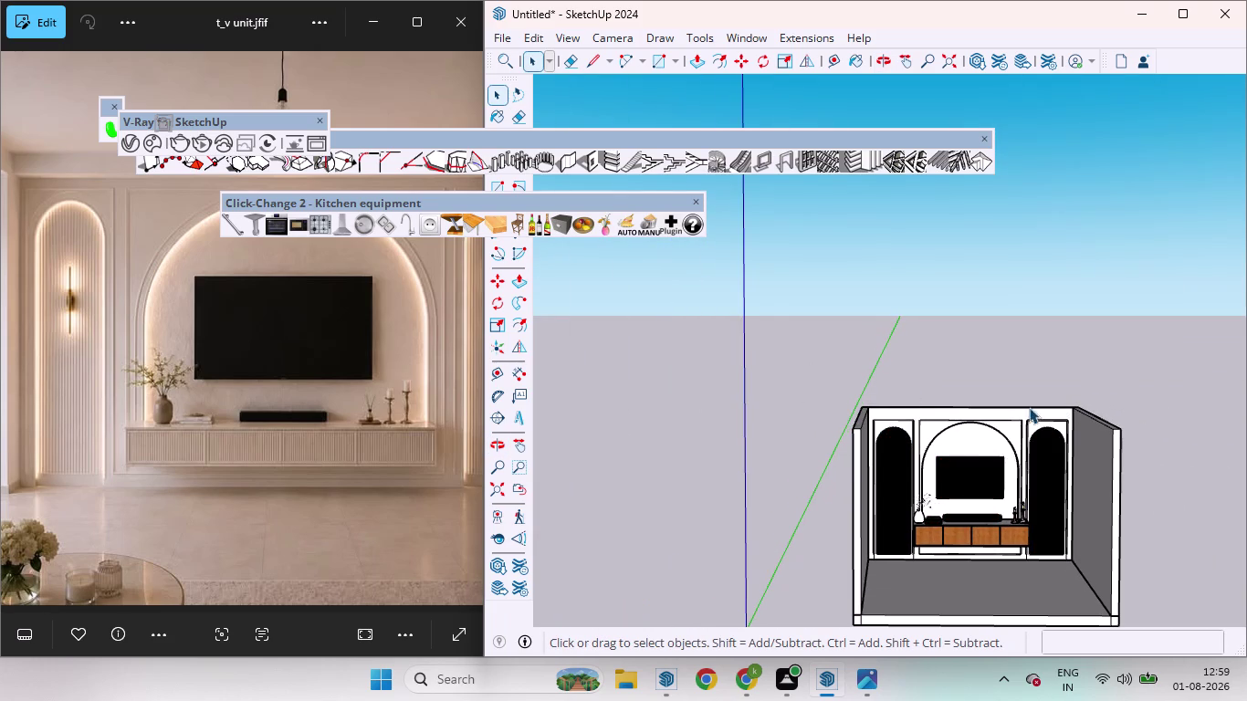
scroll(down, 3)
middle_drag(1005, 431, 723, 700)
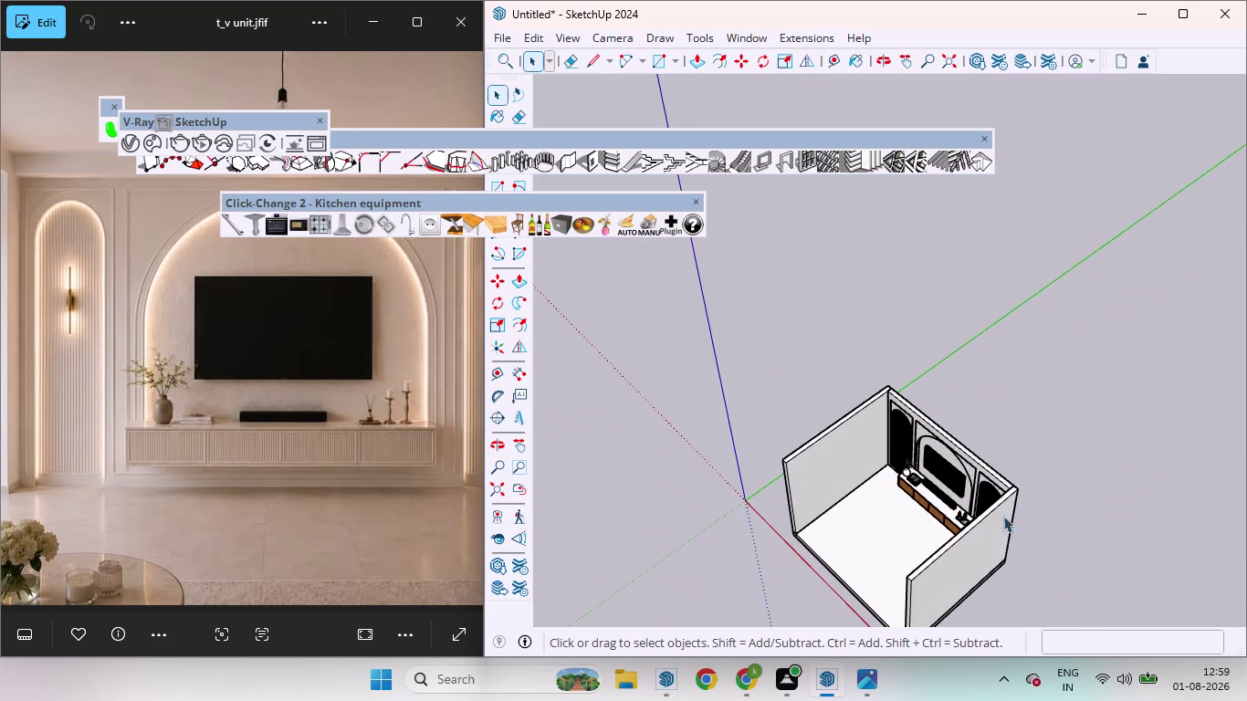
right_click(1137, 526)
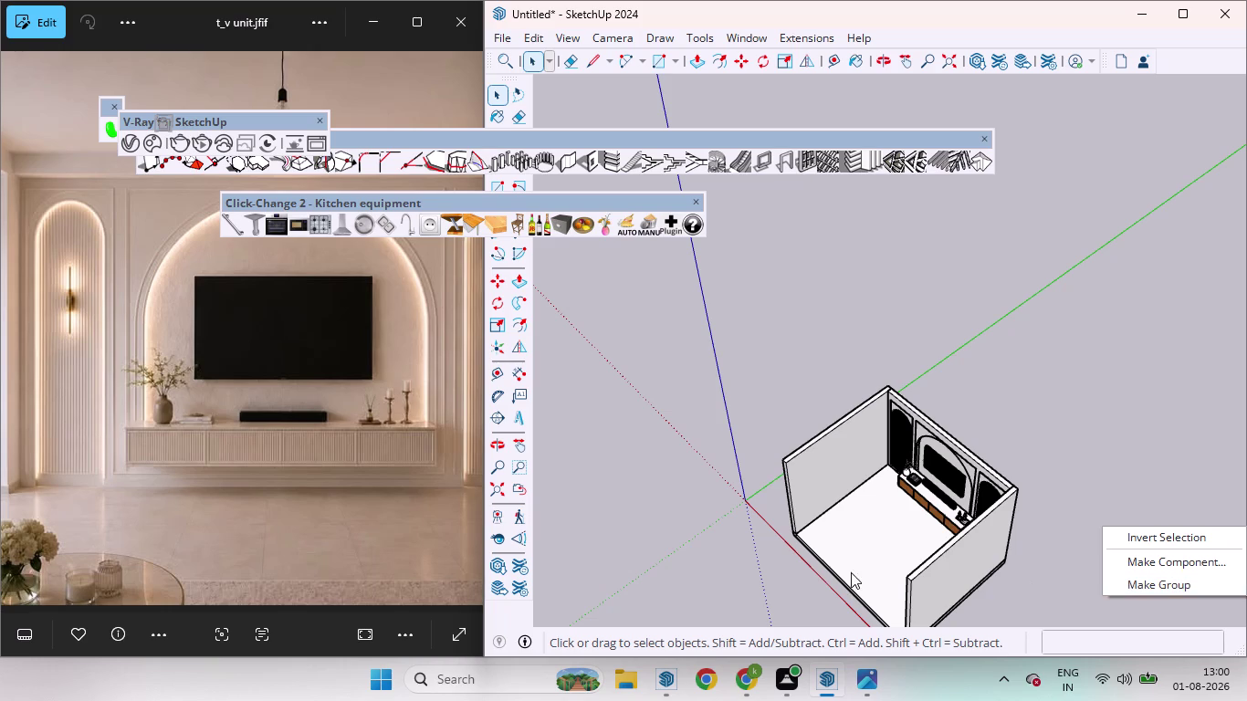
Open the room group and select its walls and floor.
click(854, 567)
double_click(854, 567)
click(861, 560)
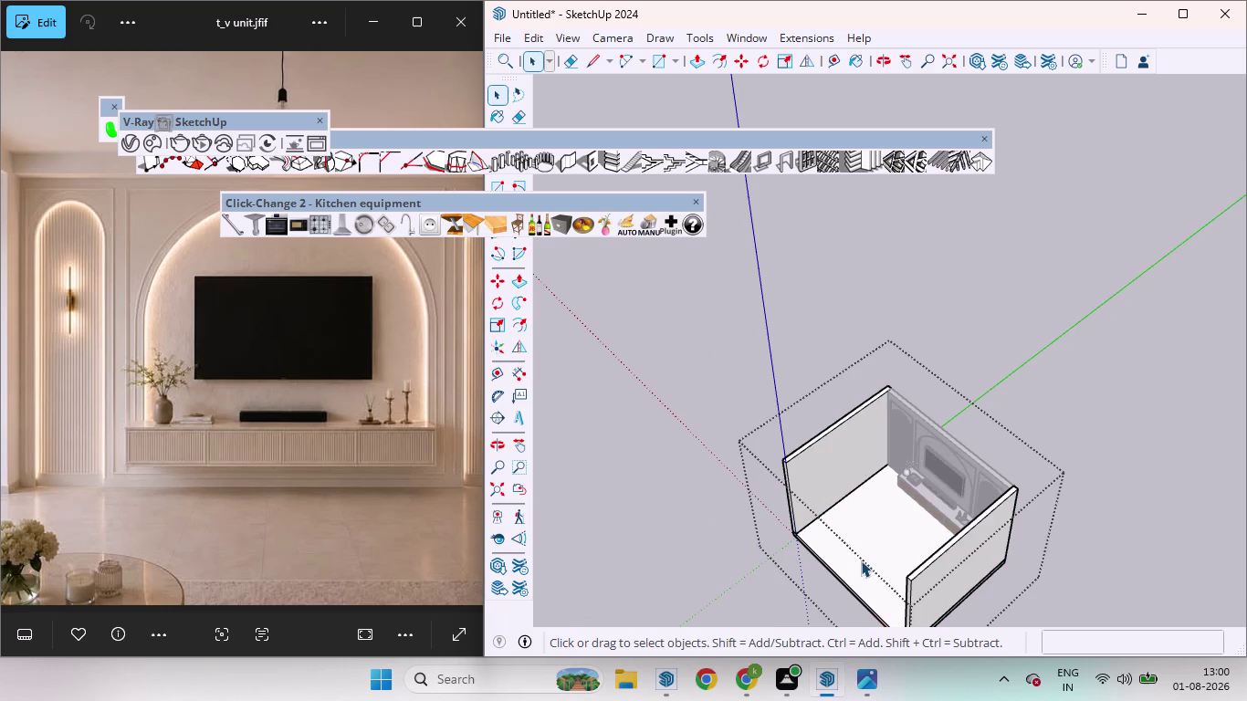
click(857, 562)
click(845, 565)
click(793, 570)
click(848, 559)
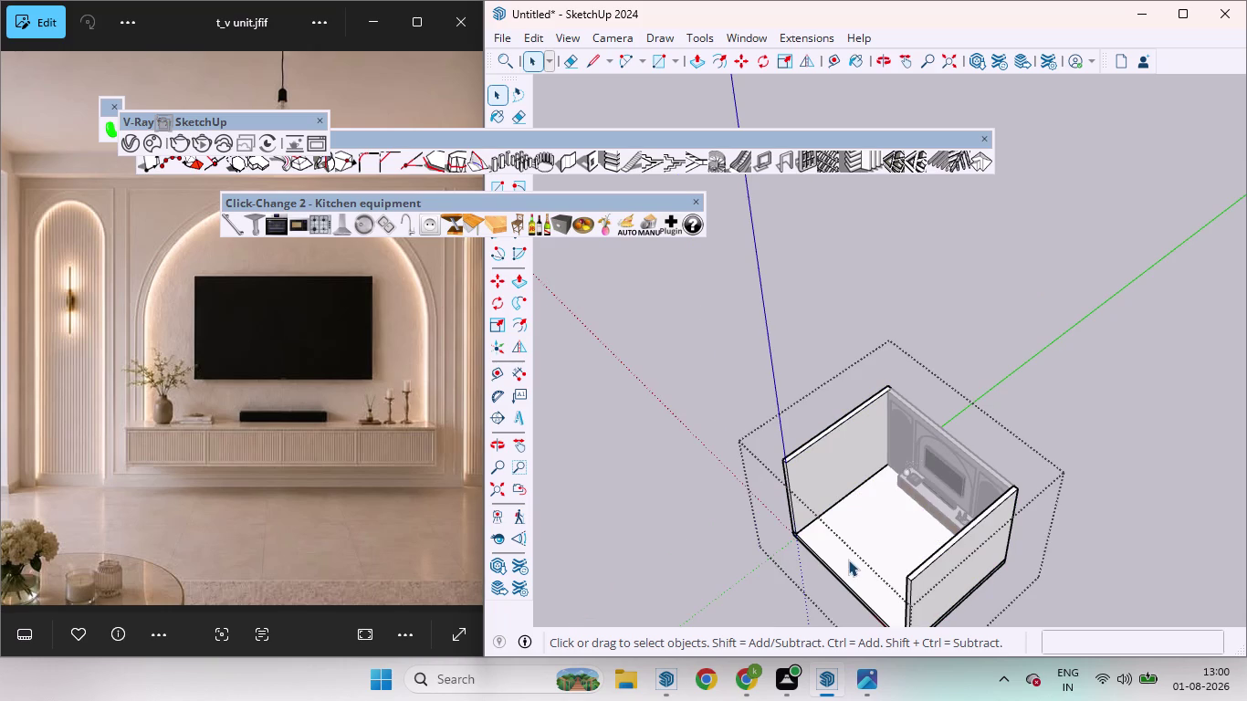
click(775, 569)
click(852, 567)
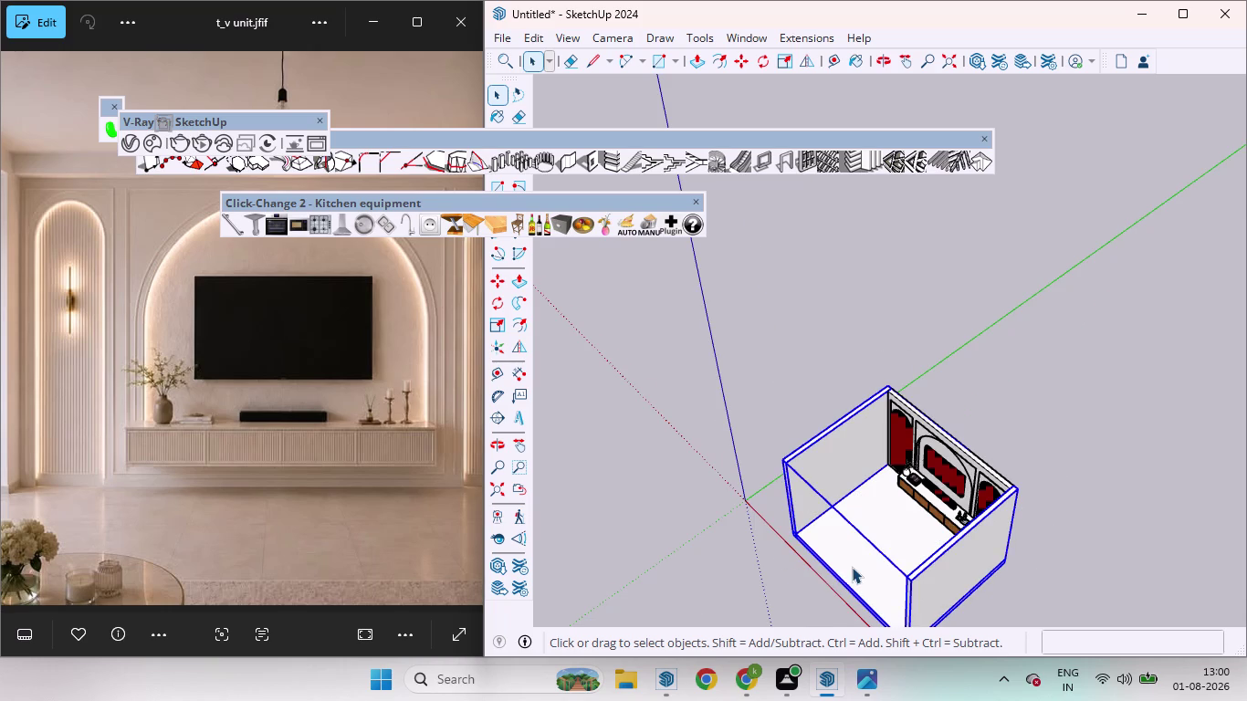
Orbit around the outside of the room to inspect its walls.
middle_drag(759, 572, 1175, 589)
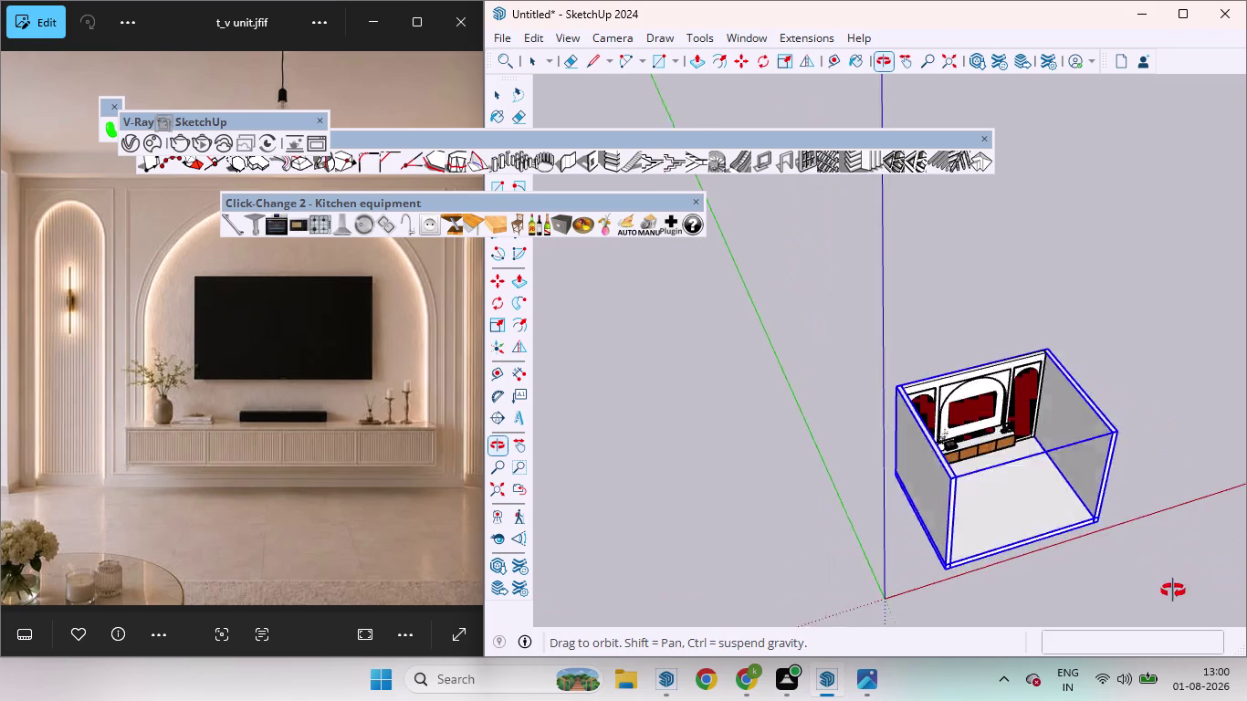
middle_drag(1174, 589, 1173, 594)
scroll(up, 3)
middle_drag(765, 463, 1094, 319)
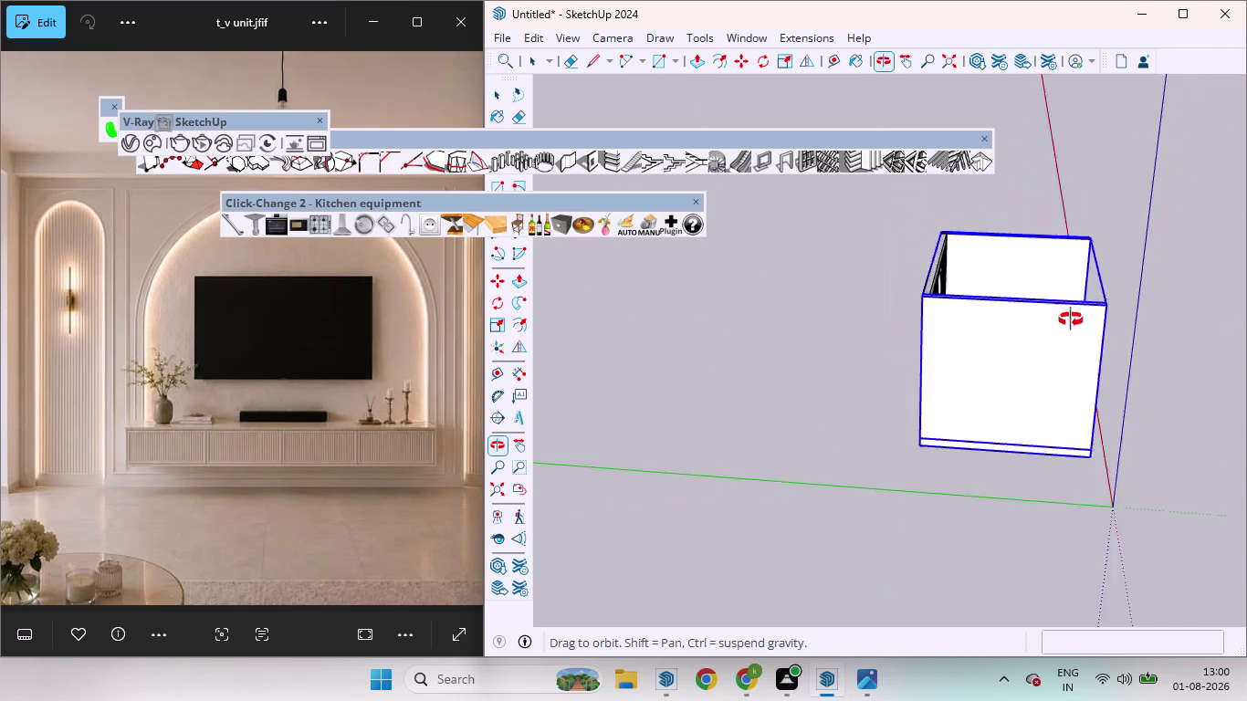
middle_drag(1094, 319, 1246, 451)
scroll(up, 3)
middle_drag(871, 294, 1056, 281)
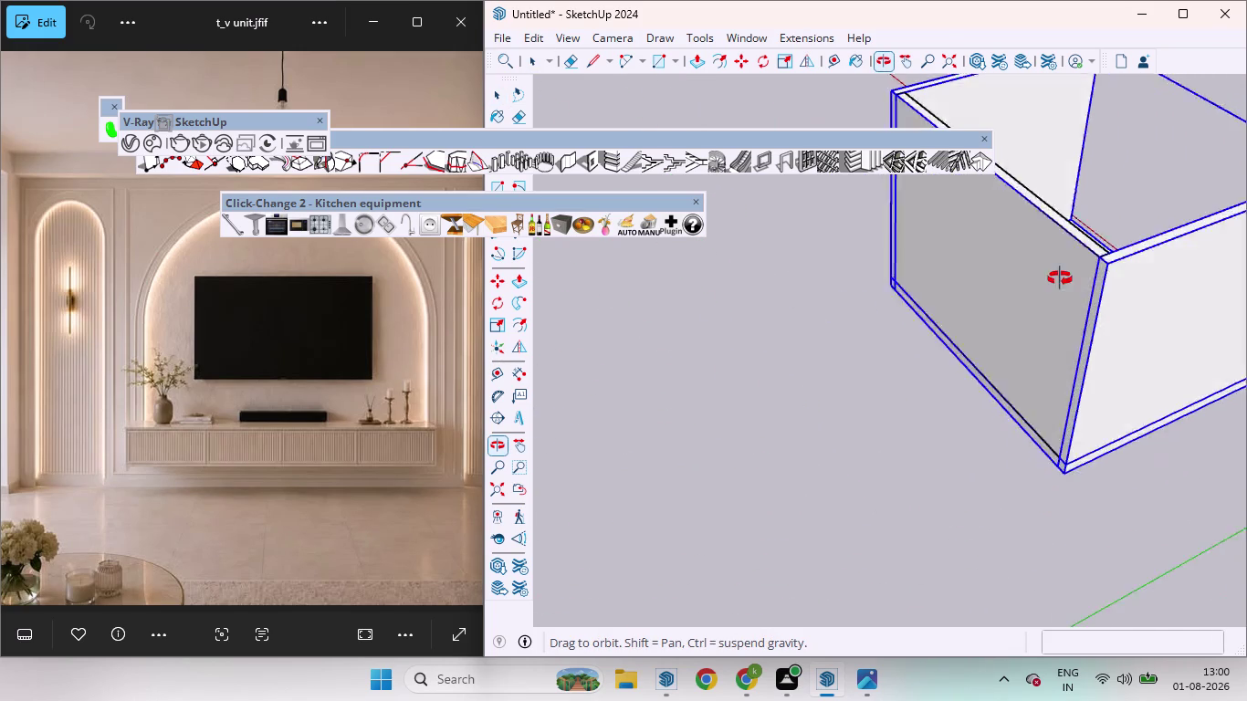
middle_drag(1057, 281, 448, 275)
scroll(down, 3)
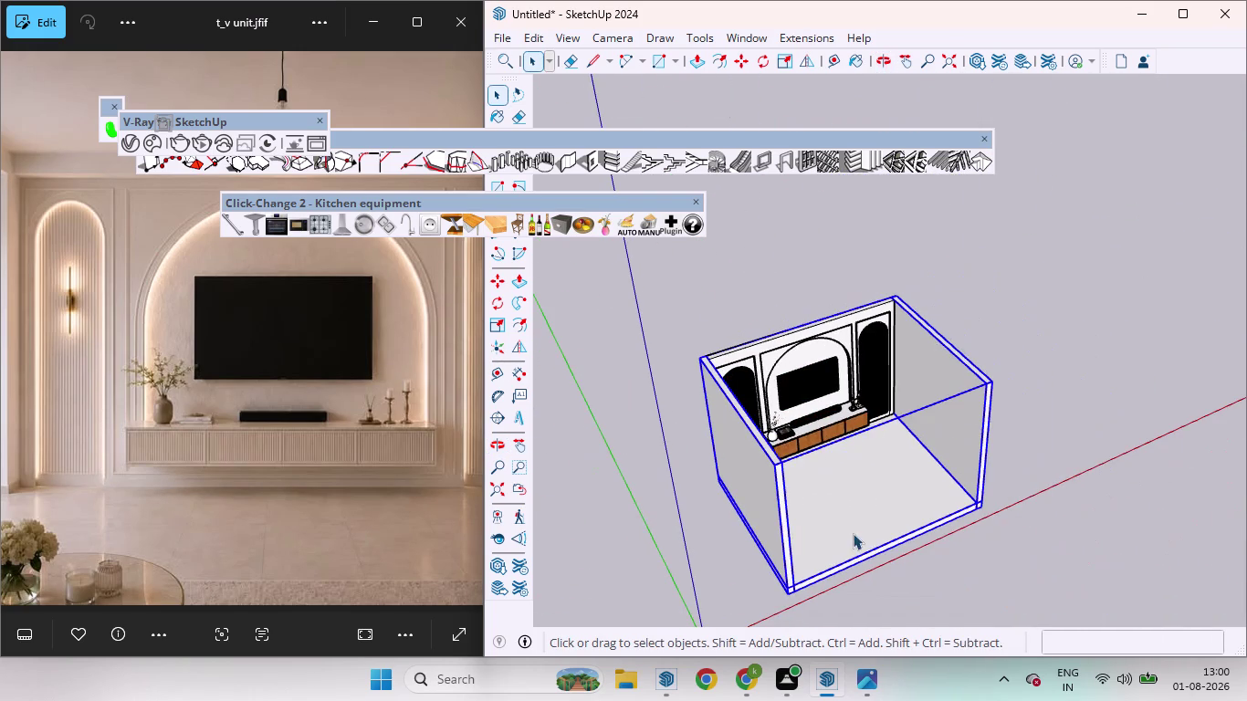
Clear the selection, reopen the room group from the front, and select the left wall.
click(854, 554)
click(948, 445)
click(1065, 509)
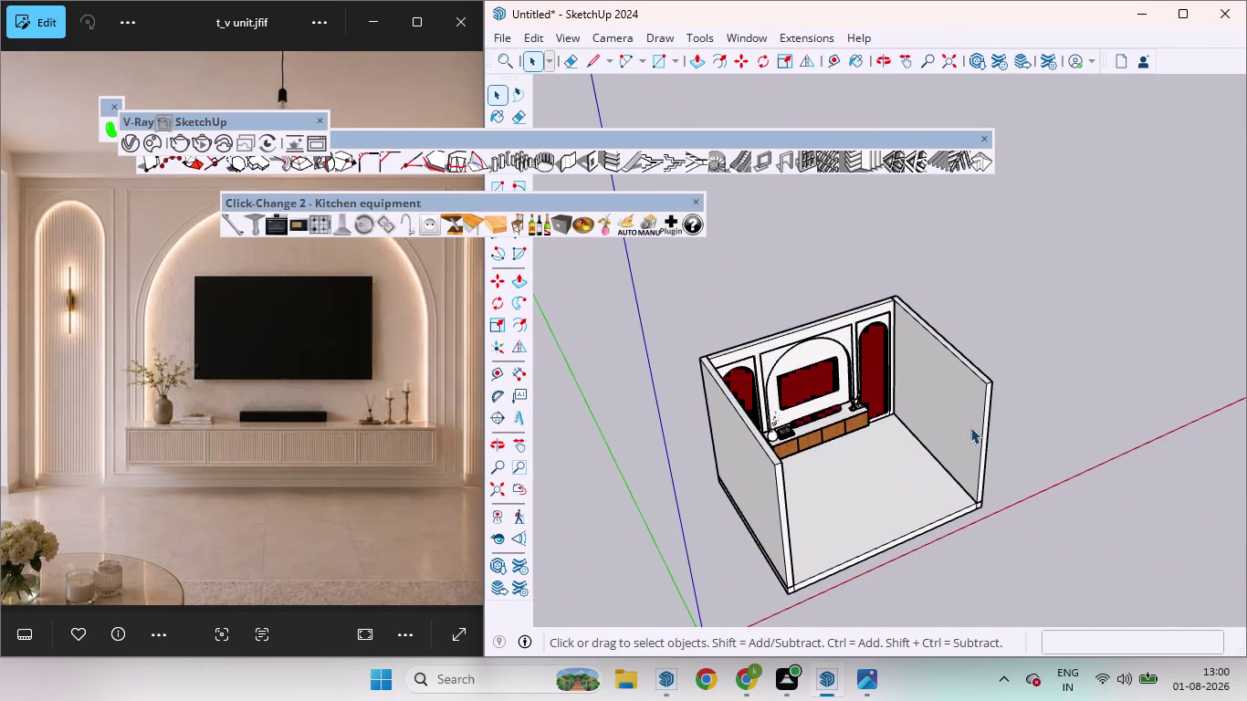
click(968, 414)
click(1003, 439)
middle_drag(988, 495, 691, 264)
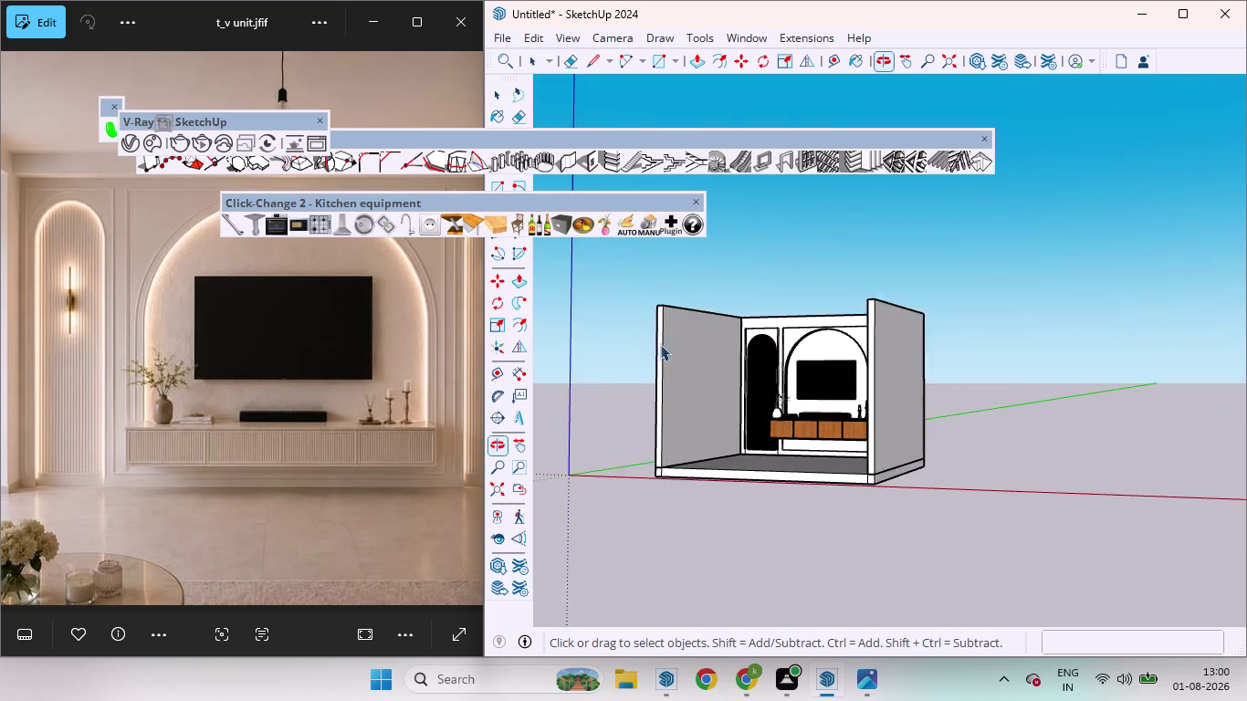
scroll(up, 3)
scroll(down, 3)
scroll(up, 3)
click(727, 398)
double_click(730, 396)
click(715, 404)
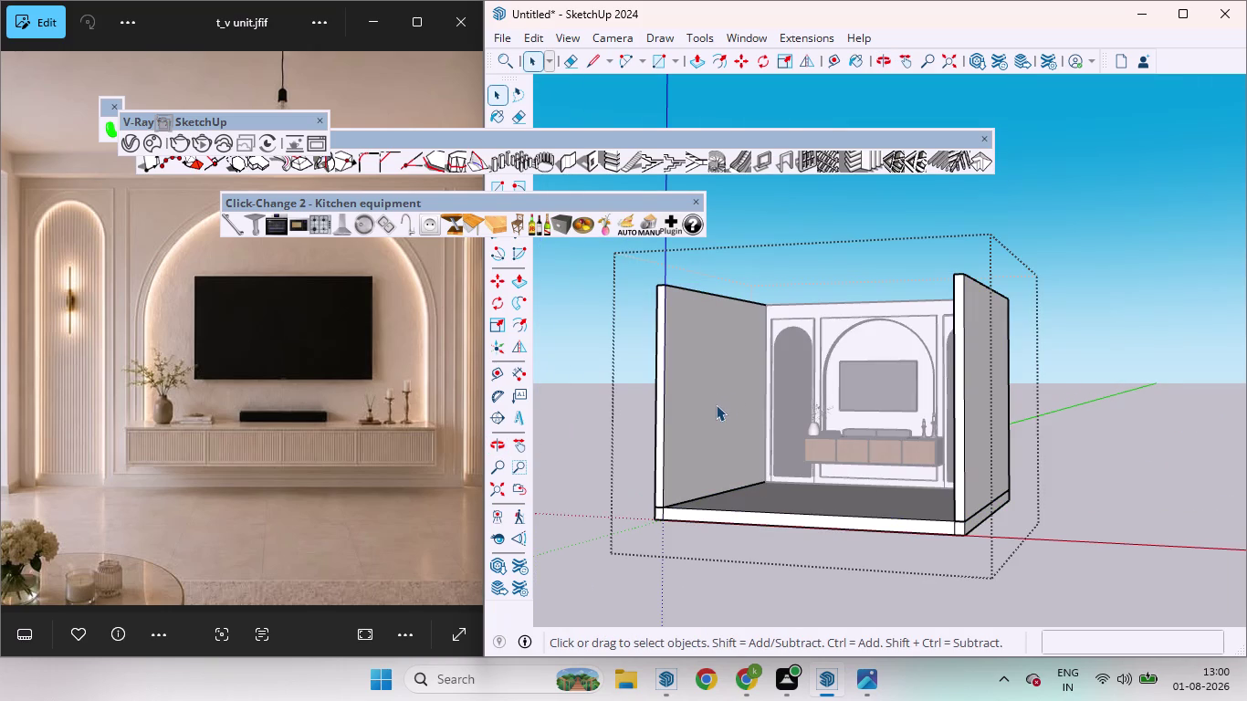
click(792, 513)
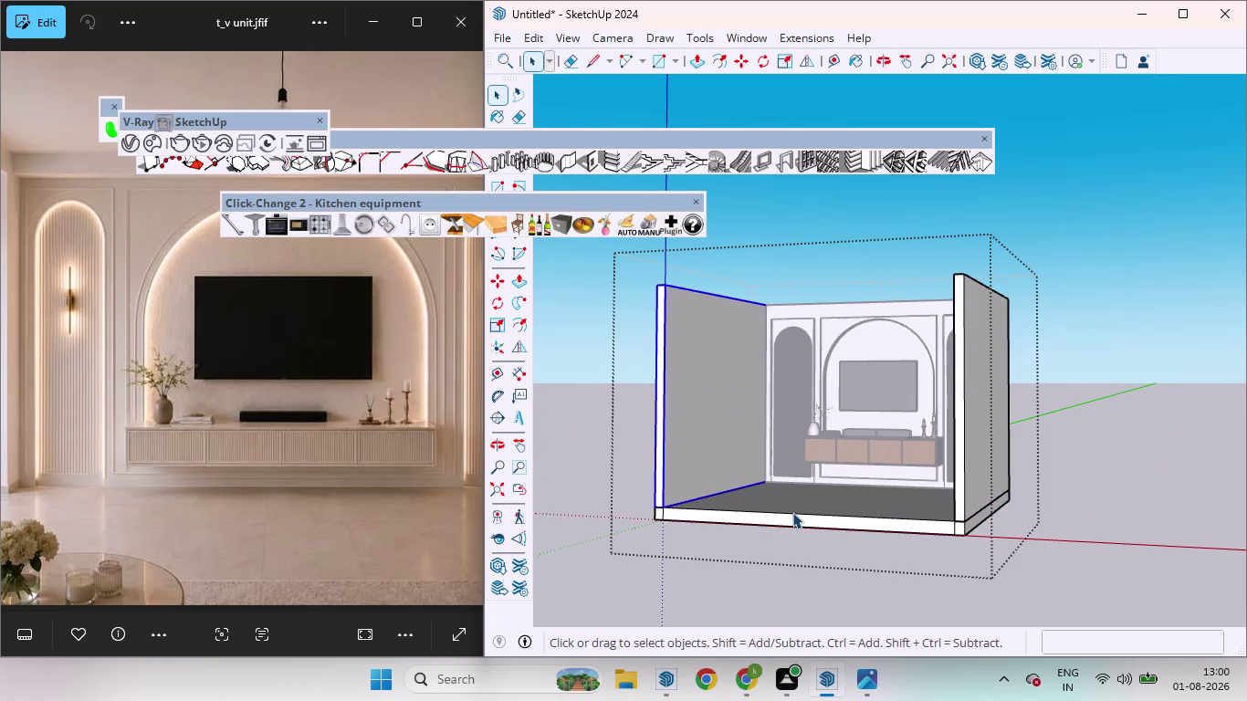
Select the floor, front-left wall and side wall faces from several viewpoints.
middle_drag(797, 505, 821, 692)
click(829, 546)
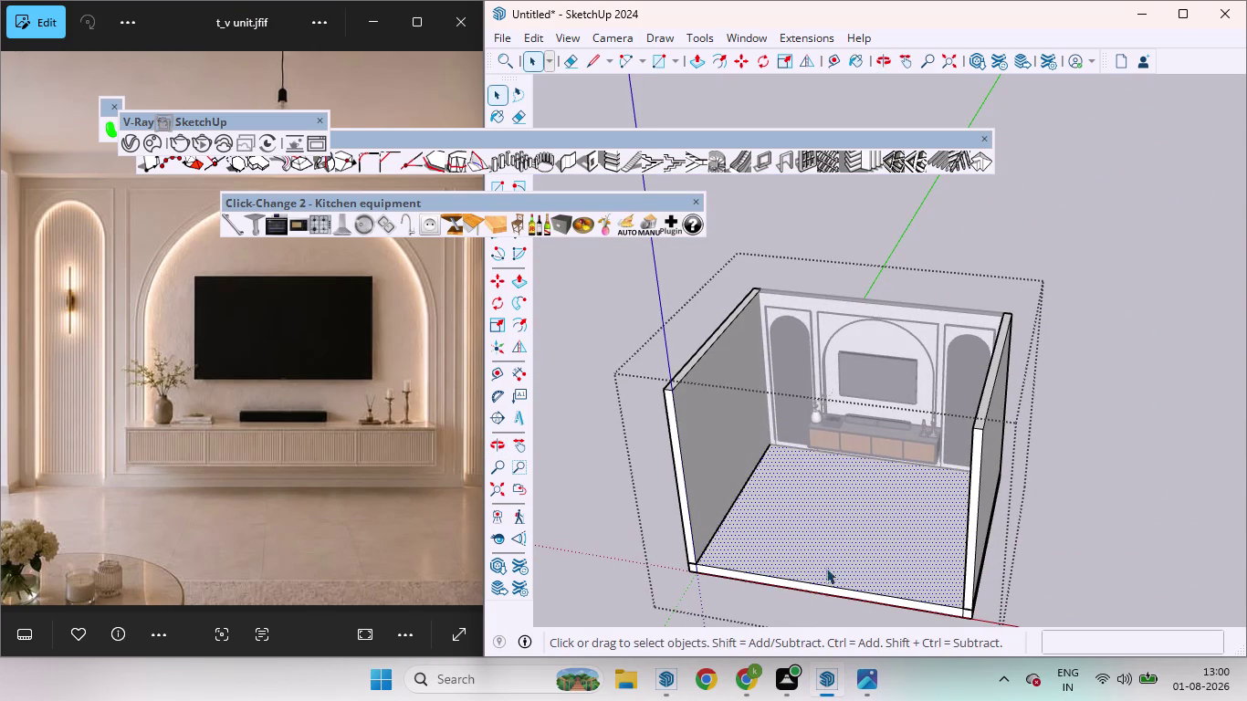
click(691, 449)
middle_drag(729, 477, 1093, 440)
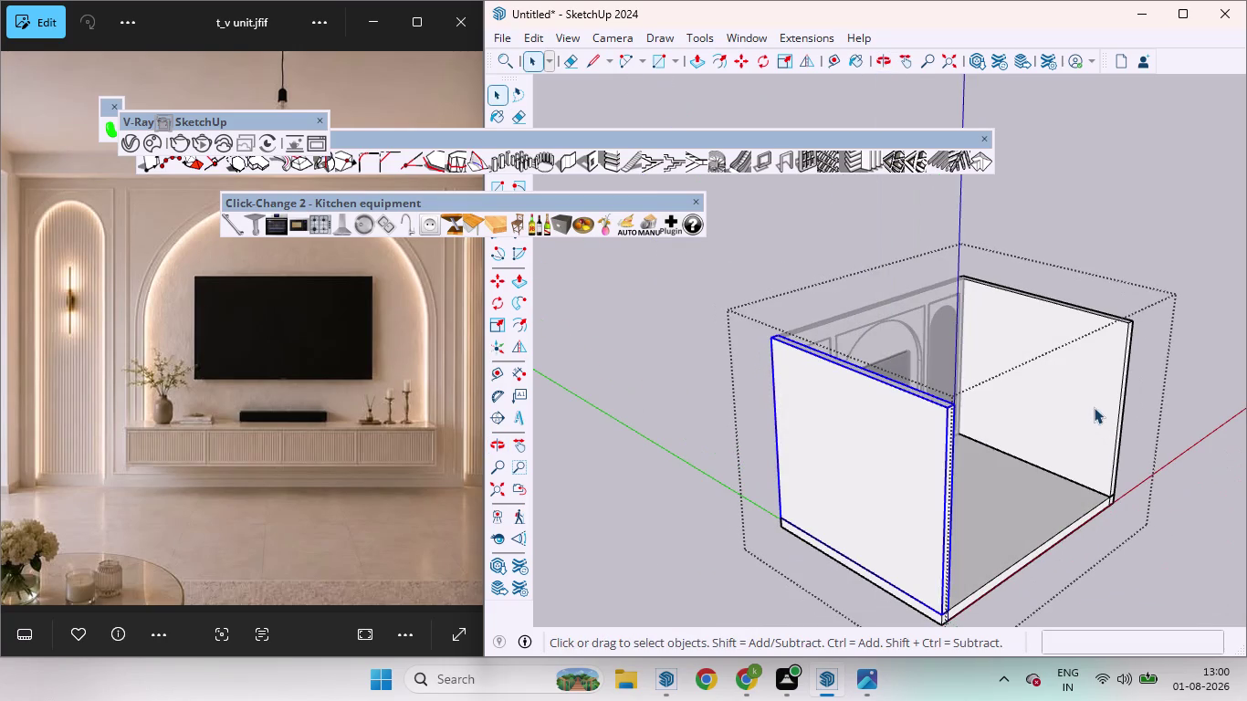
click(1086, 393)
middle_drag(747, 366, 1237, 360)
click(932, 373)
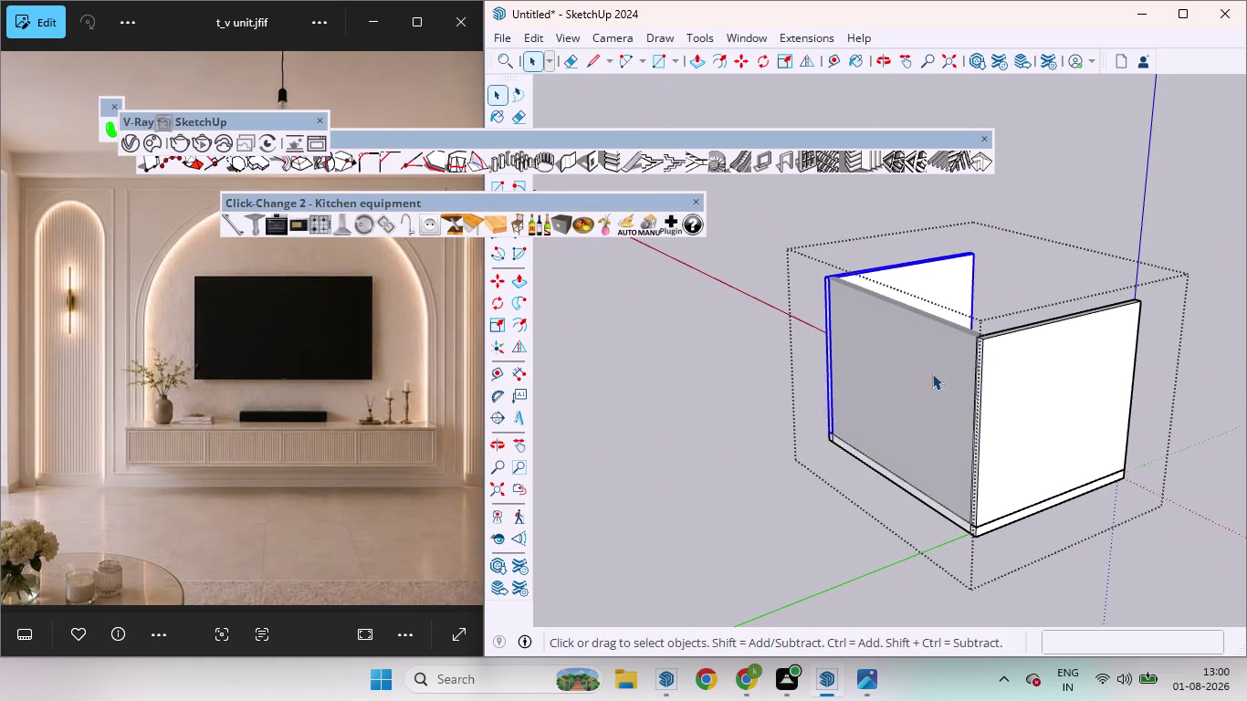
click(809, 488)
click(923, 402)
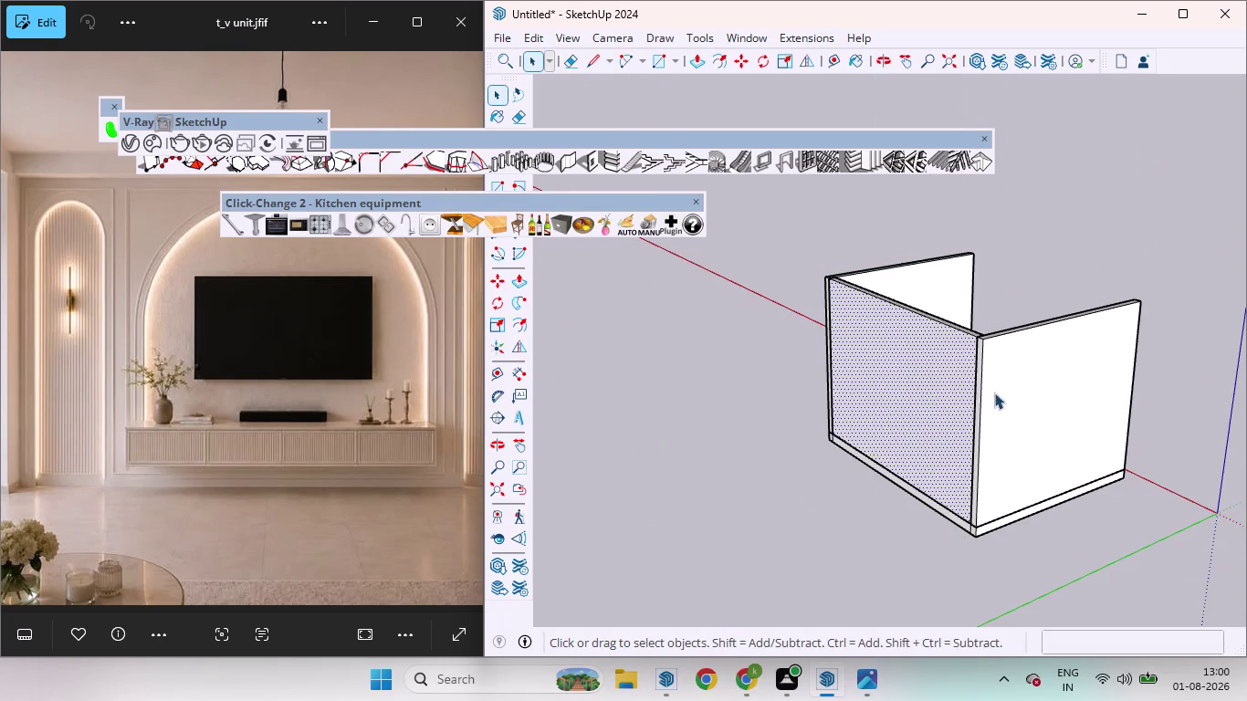
middle_drag(1004, 393, 315, 376)
Exit group editing and select the whole room model.
click(1051, 441)
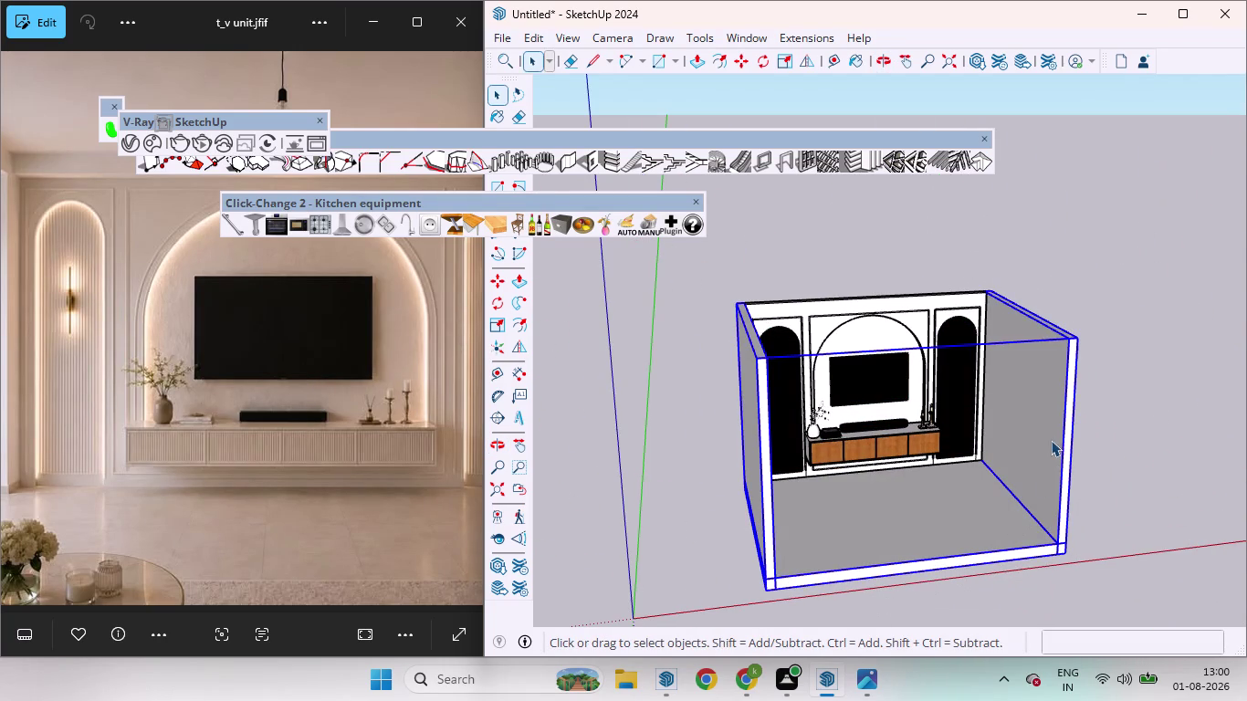
click(1050, 440)
click(1050, 440)
click(1137, 477)
double_click(1027, 436)
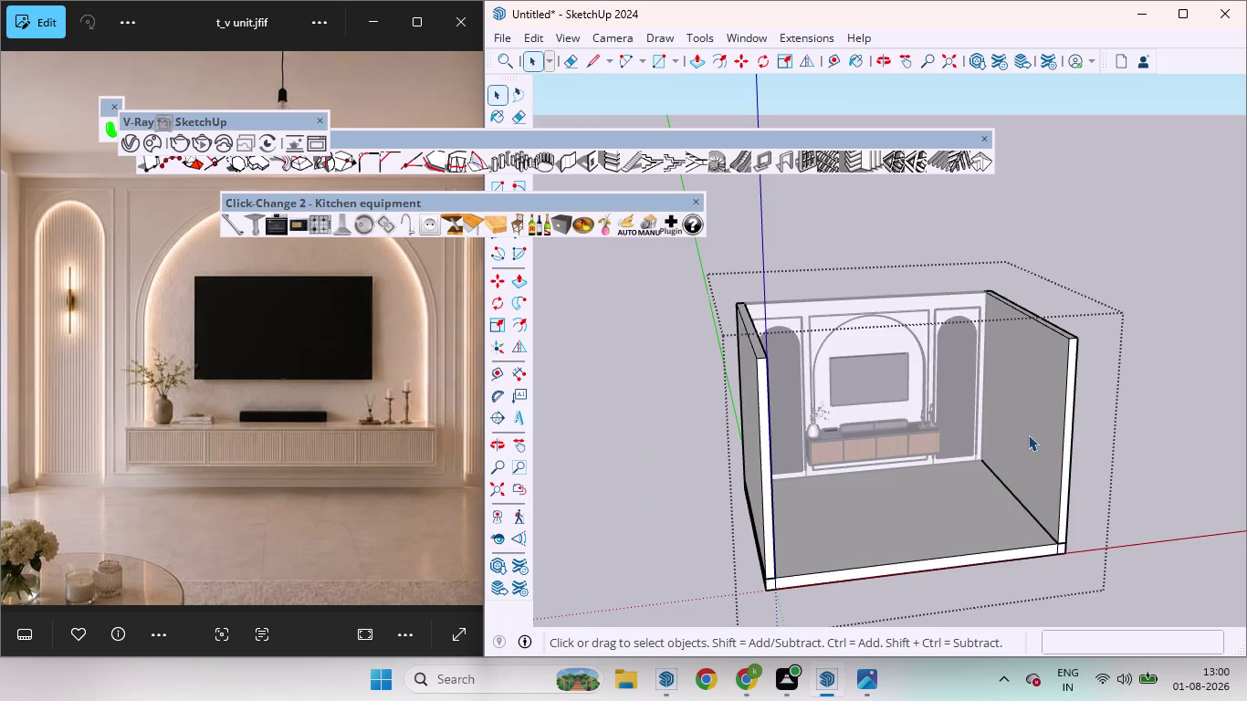
click(1034, 434)
click(1121, 463)
Apply Make Group to the room geometry and orbit to look down from above.
middle_drag(1092, 413, 940, 527)
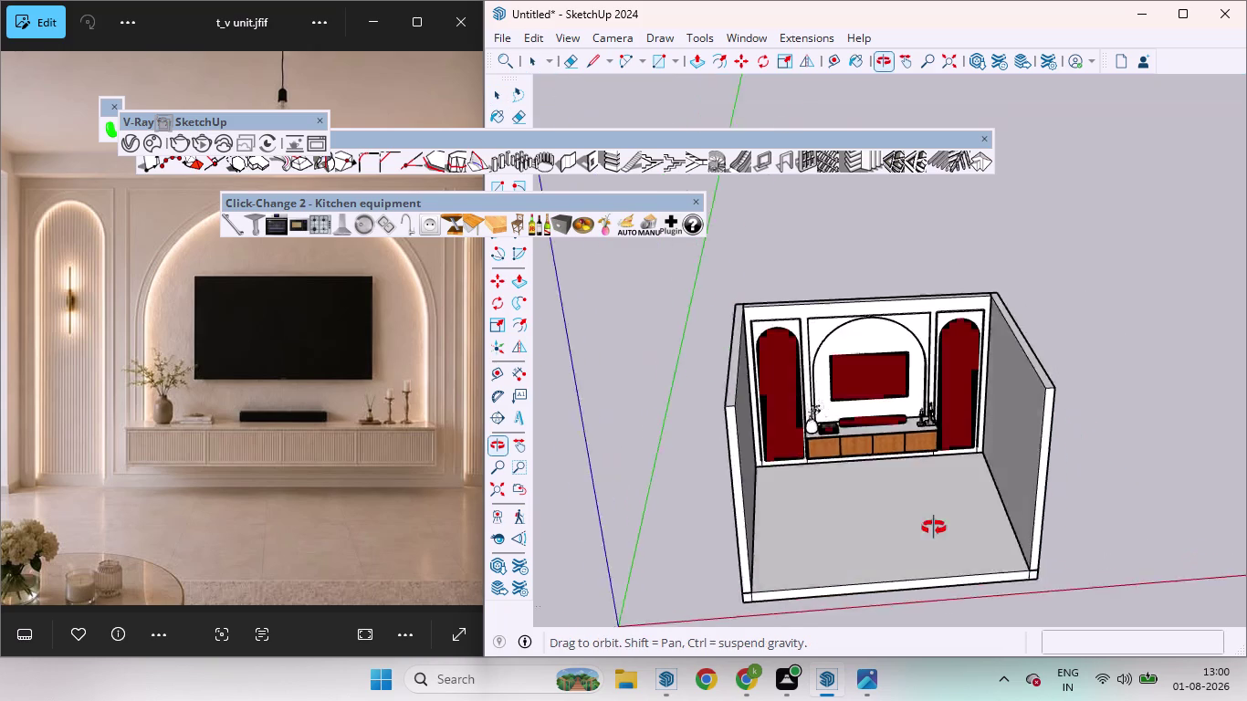
middle_drag(940, 527, 687, 639)
scroll(down, 3)
right_click(1007, 549)
click(1049, 601)
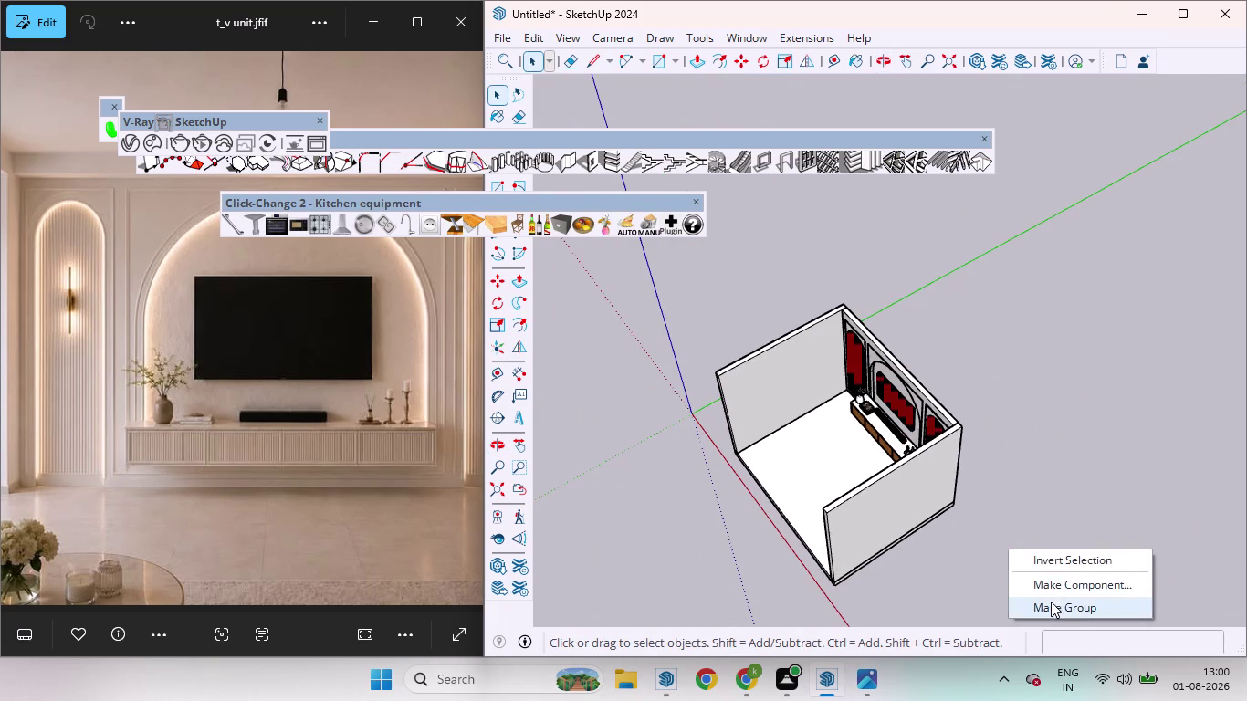
middle_drag(1002, 474, 1057, 700)
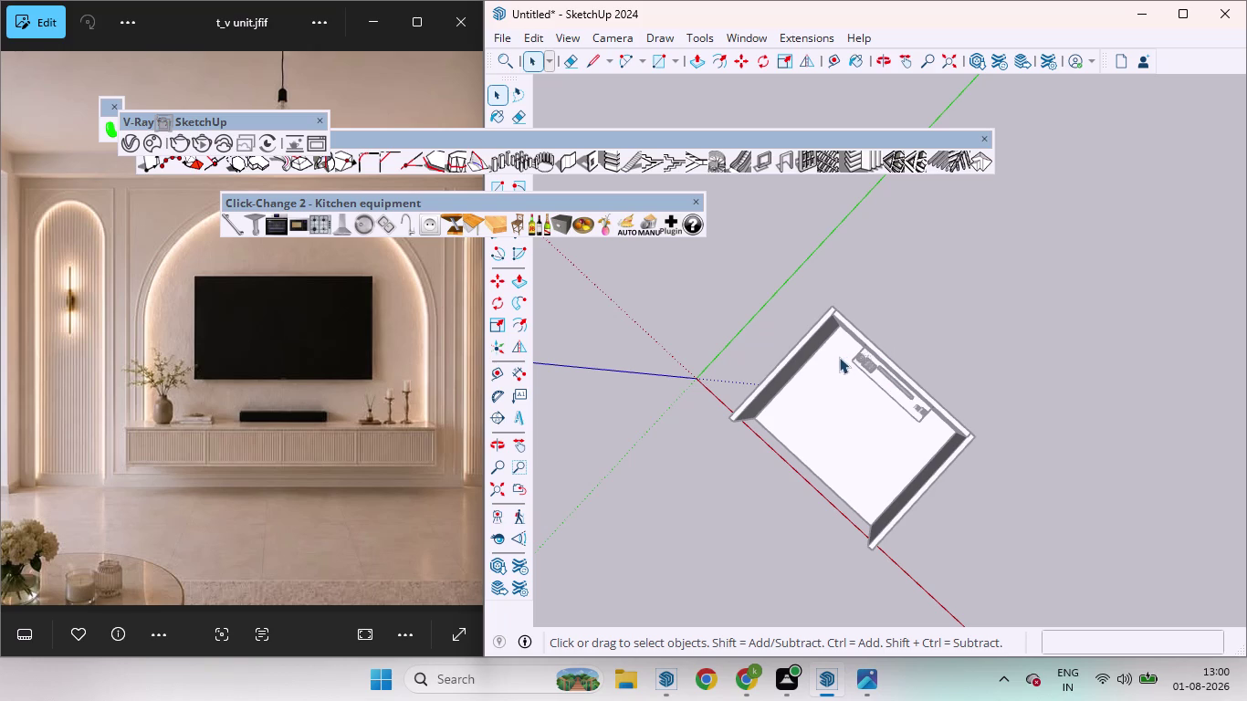
Draw a rectangle across the room's outer corners for the ceiling.
key(r)
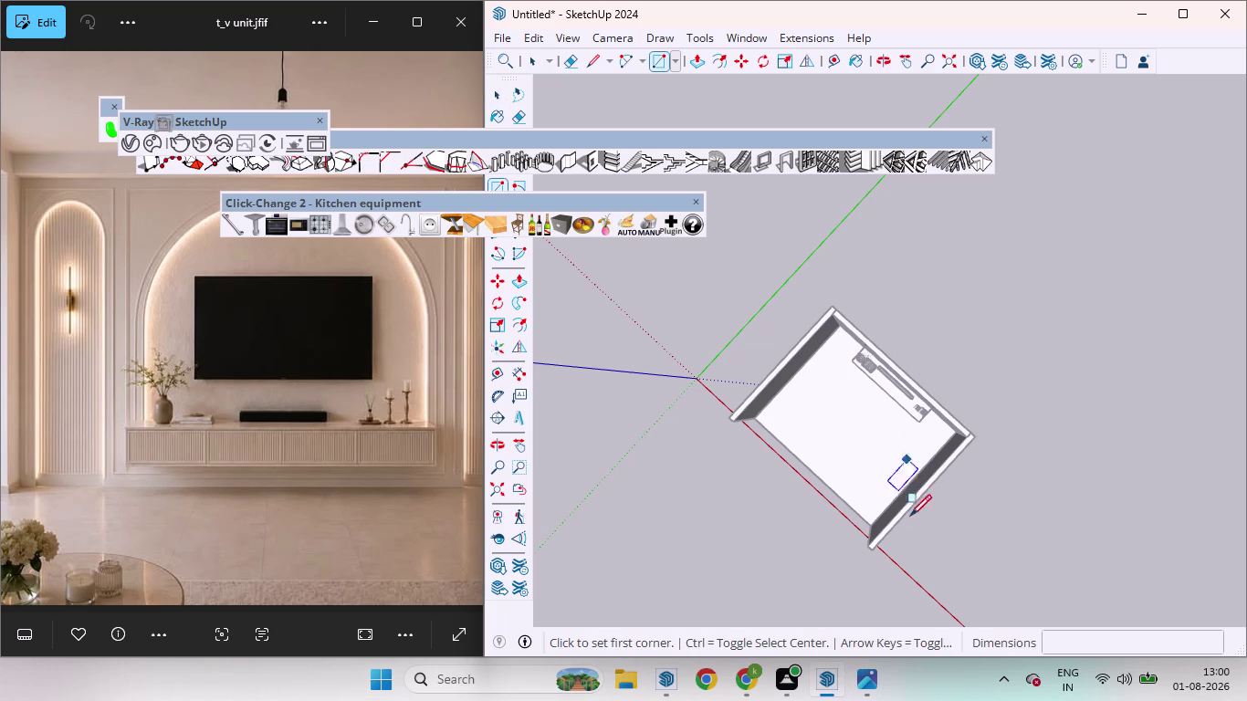
scroll(up, 3)
click(834, 501)
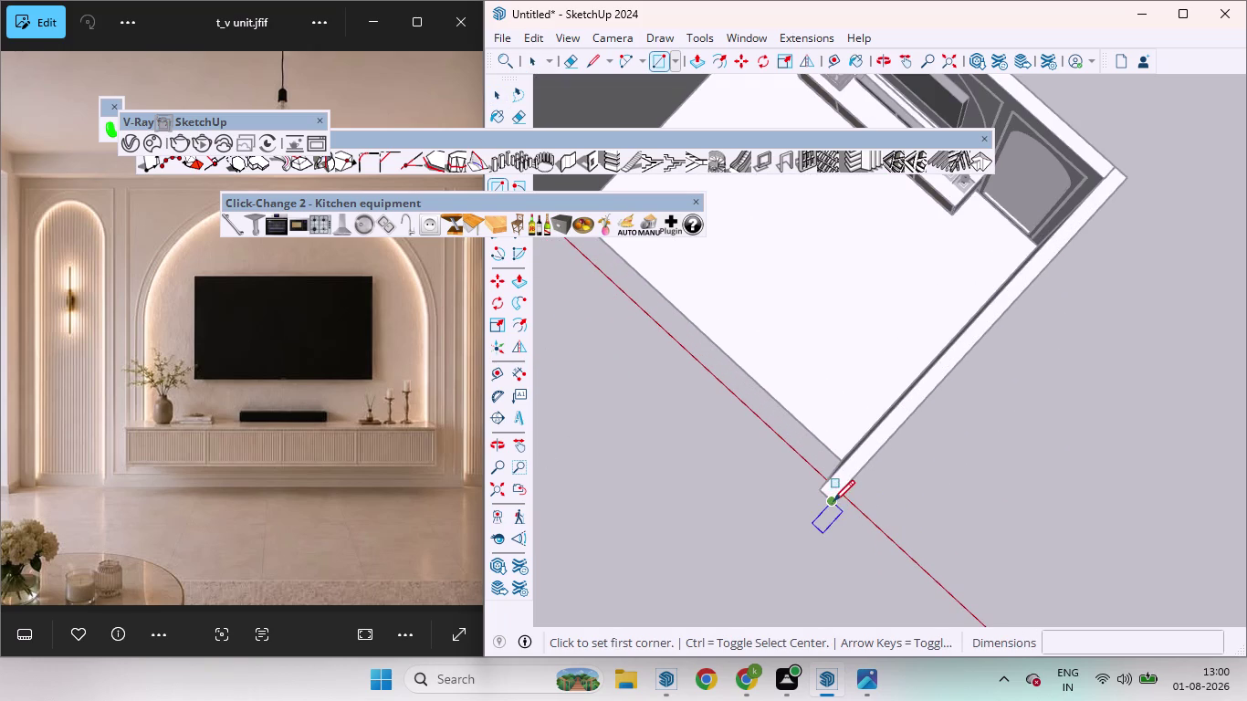
scroll(down, 3)
scroll(down, 3)
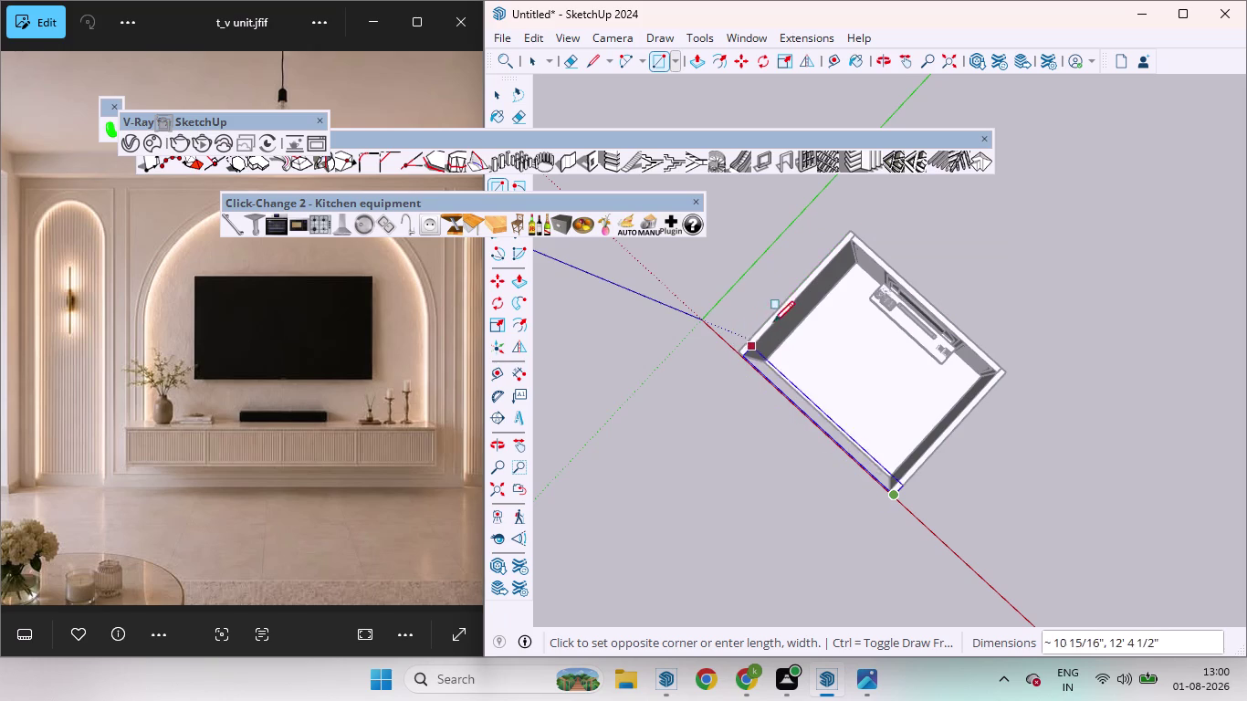
scroll(up, 3)
click(855, 221)
scroll(down, 3)
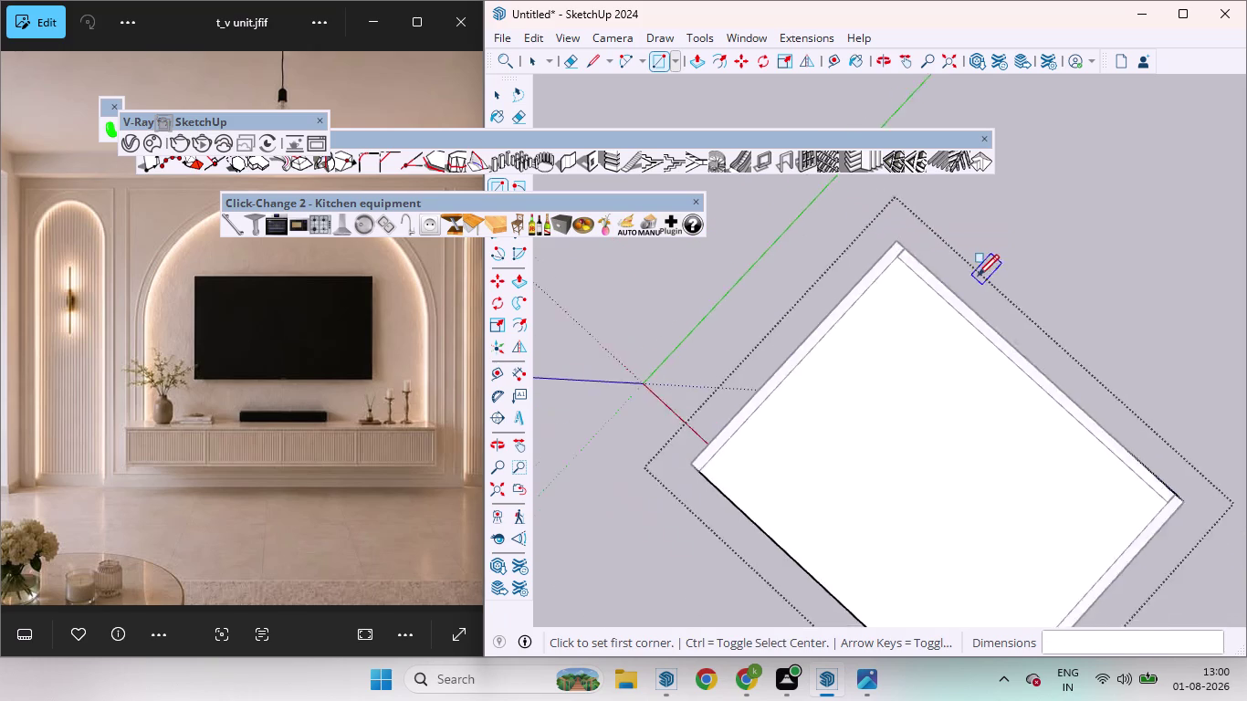
scroll(down, 3)
Raise the rectangle face by 6 onto the wall tops, then orbit to a side view.
key(space)
click(960, 402)
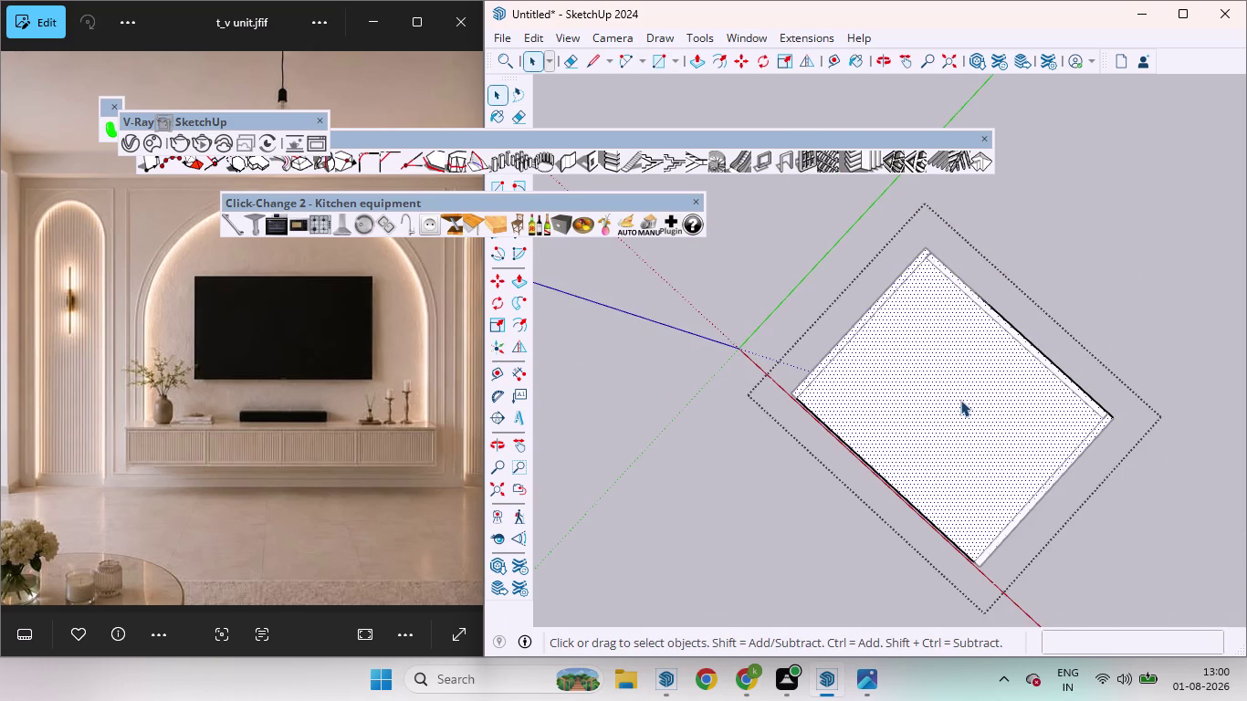
key(p)
drag(961, 398, 960, 374)
key(6)
key(Return)
key(space)
click(1158, 536)
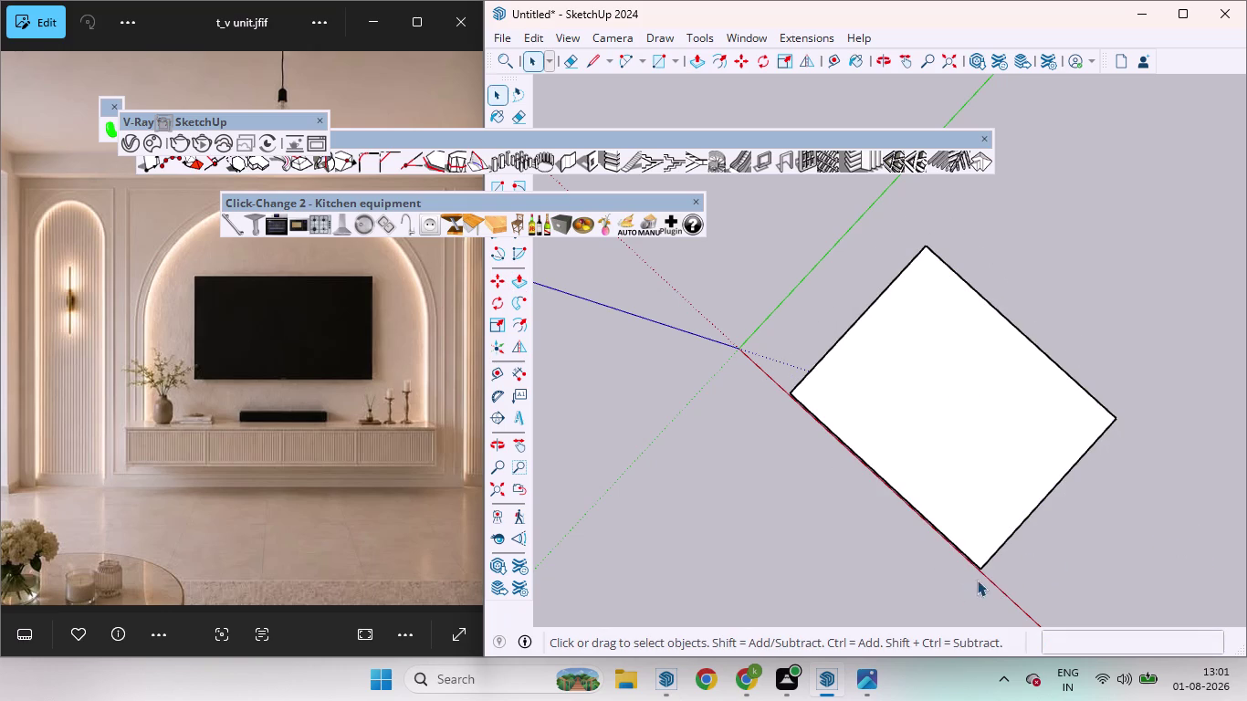
middle_drag(937, 598, 1139, 212)
scroll(up, 3)
Orbit and zoom around the room to face the TV wall unit head-on.
scroll(down, 3)
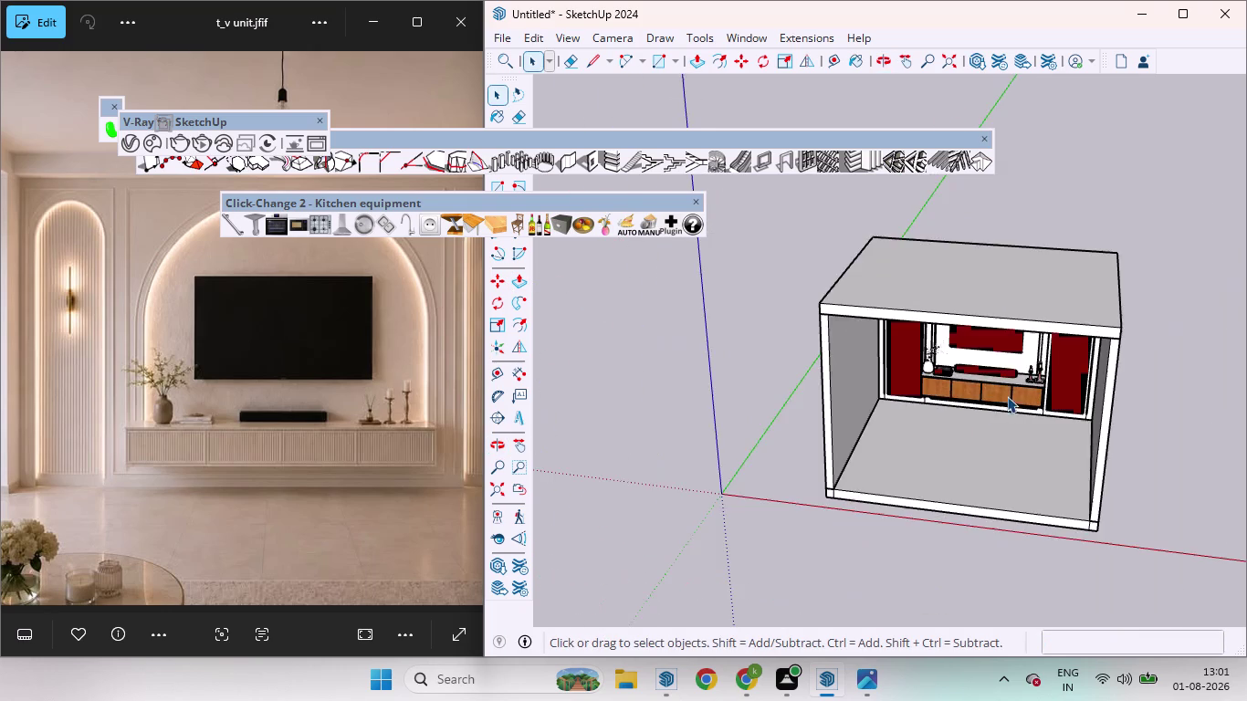
middle_drag(1000, 406, 1057, 285)
scroll(up, 3)
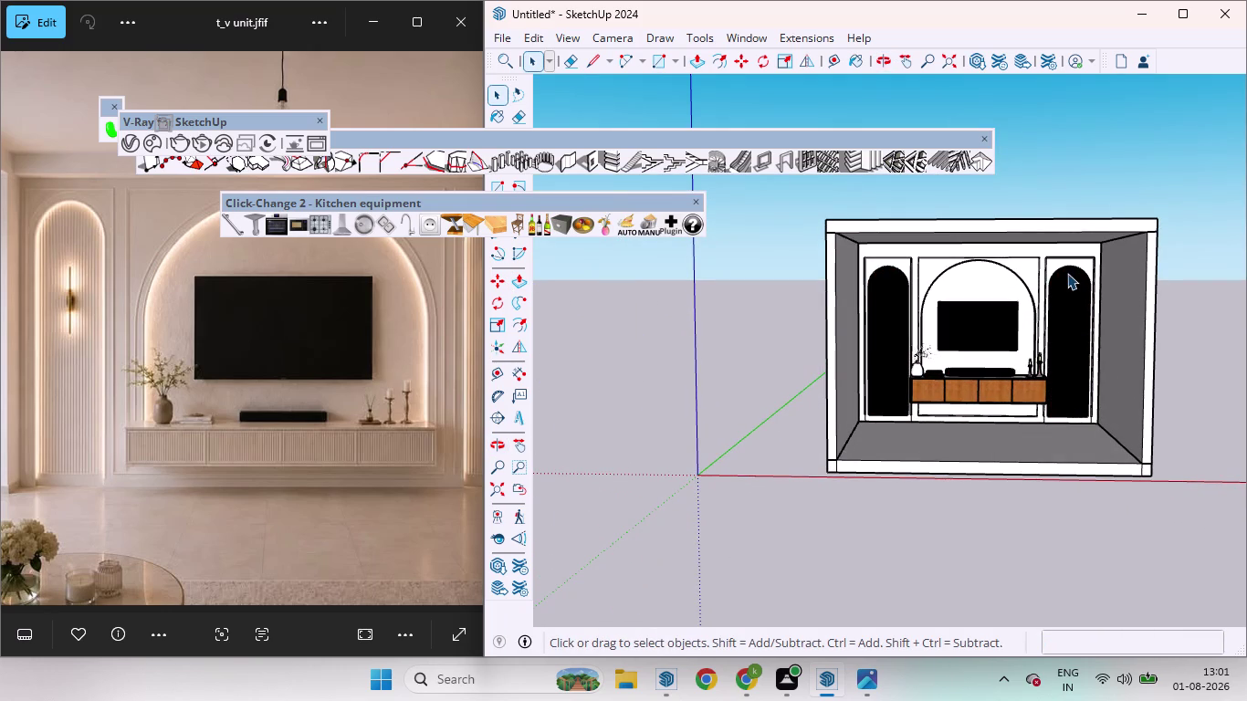
middle_drag(1095, 302, 964, 329)
scroll(up, 3)
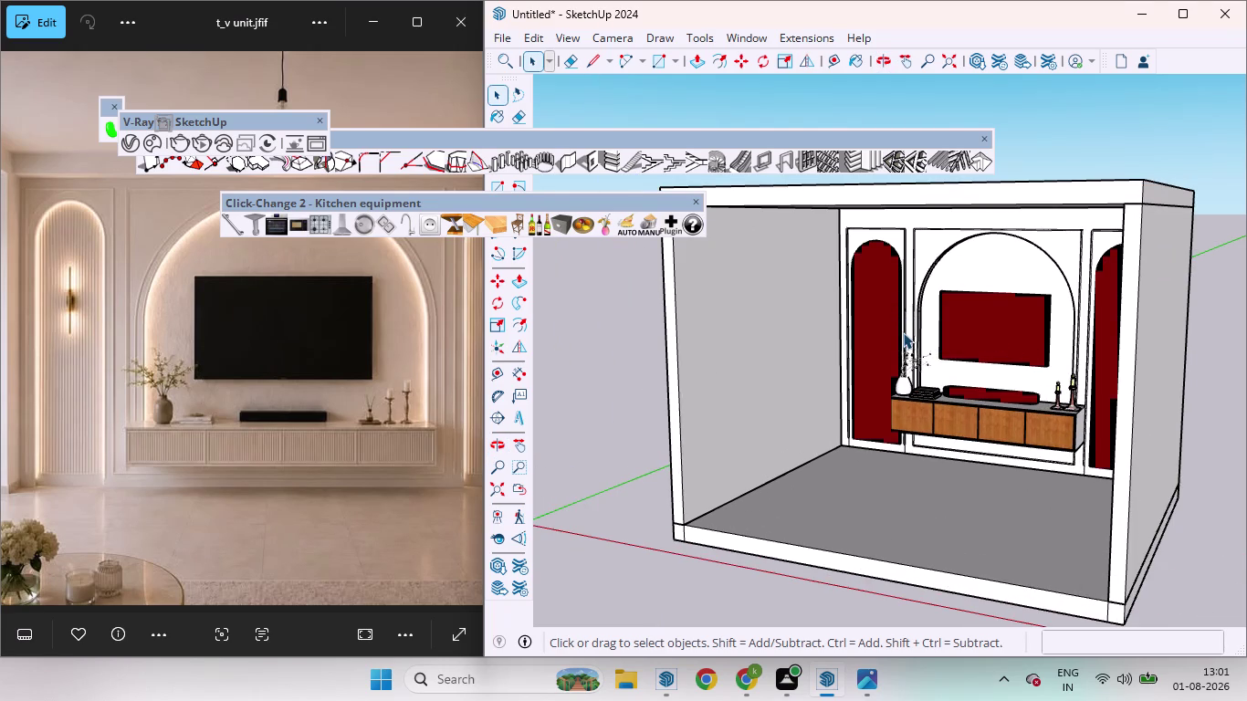
scroll(up, 3)
scroll(up, 3)
scroll(up, 3)
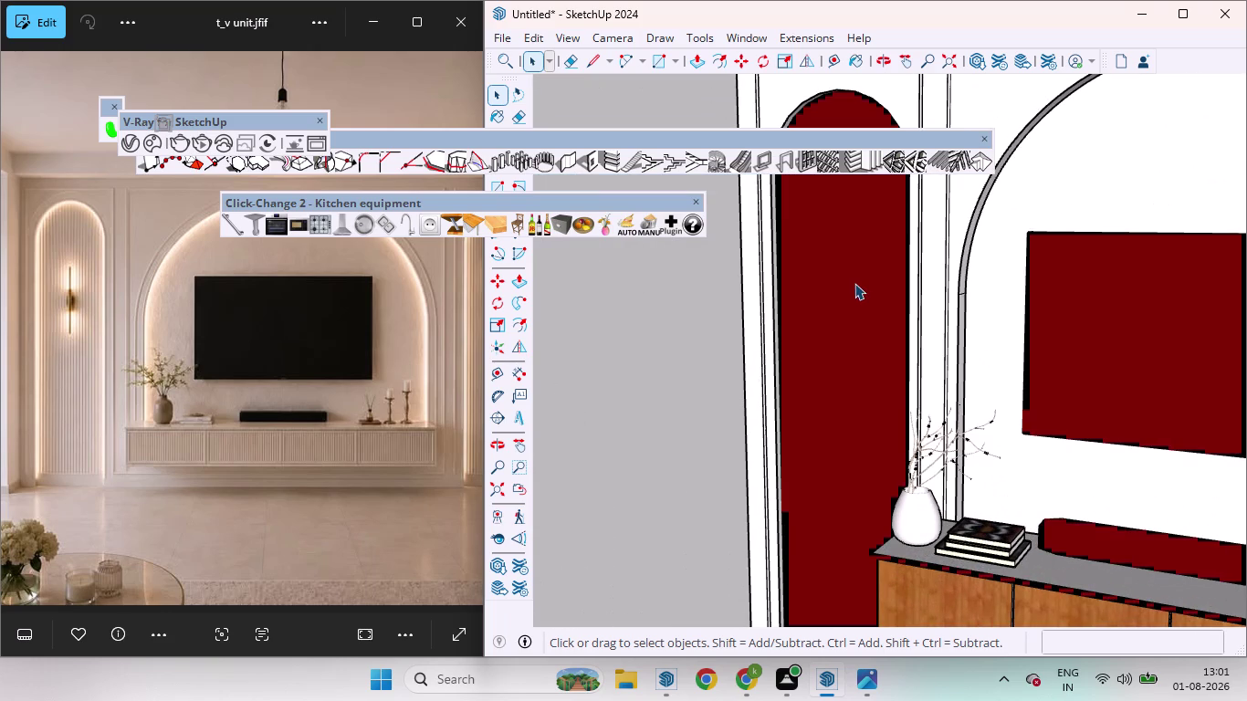
scroll(down, 3)
scroll(down, 3)
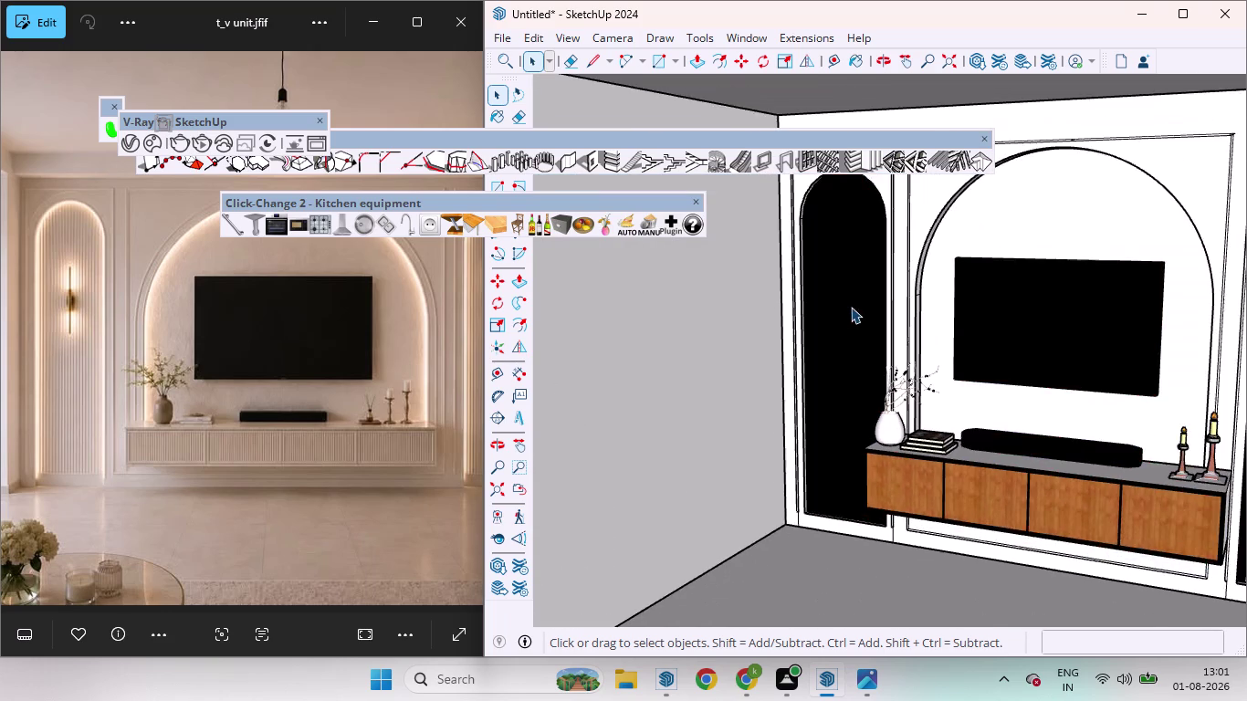
scroll(up, 3)
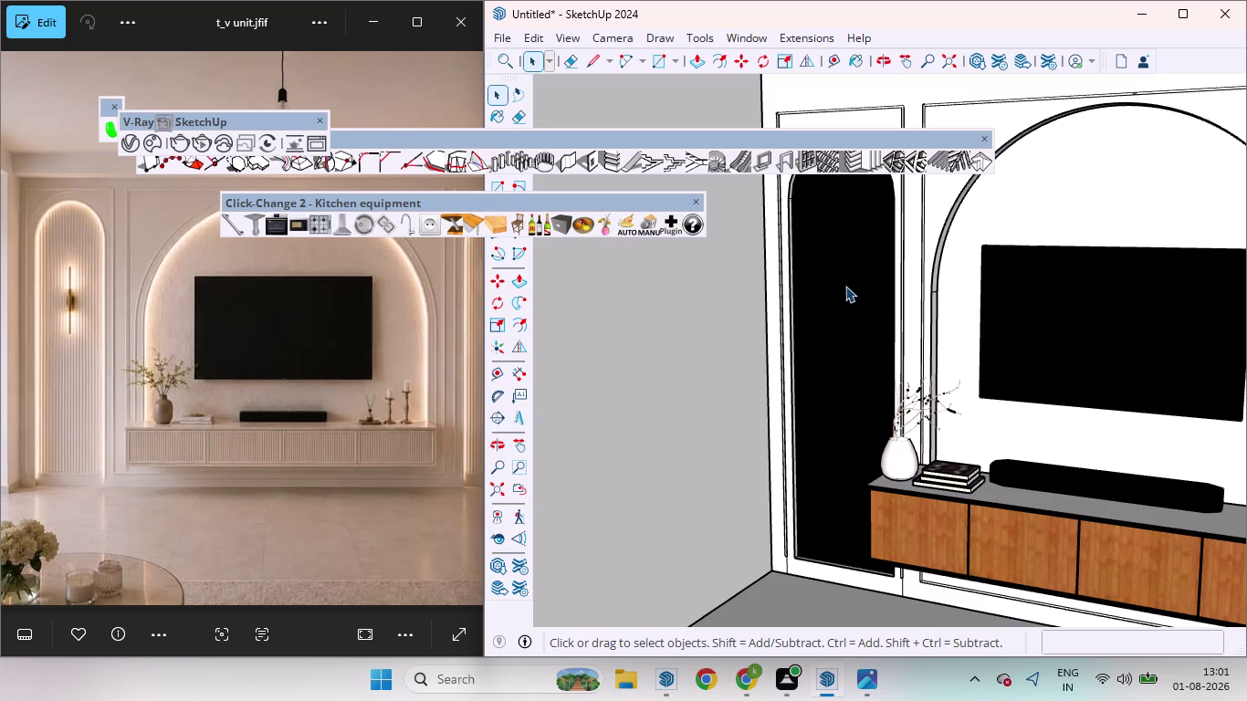
scroll(down, 3)
scroll(up, 3)
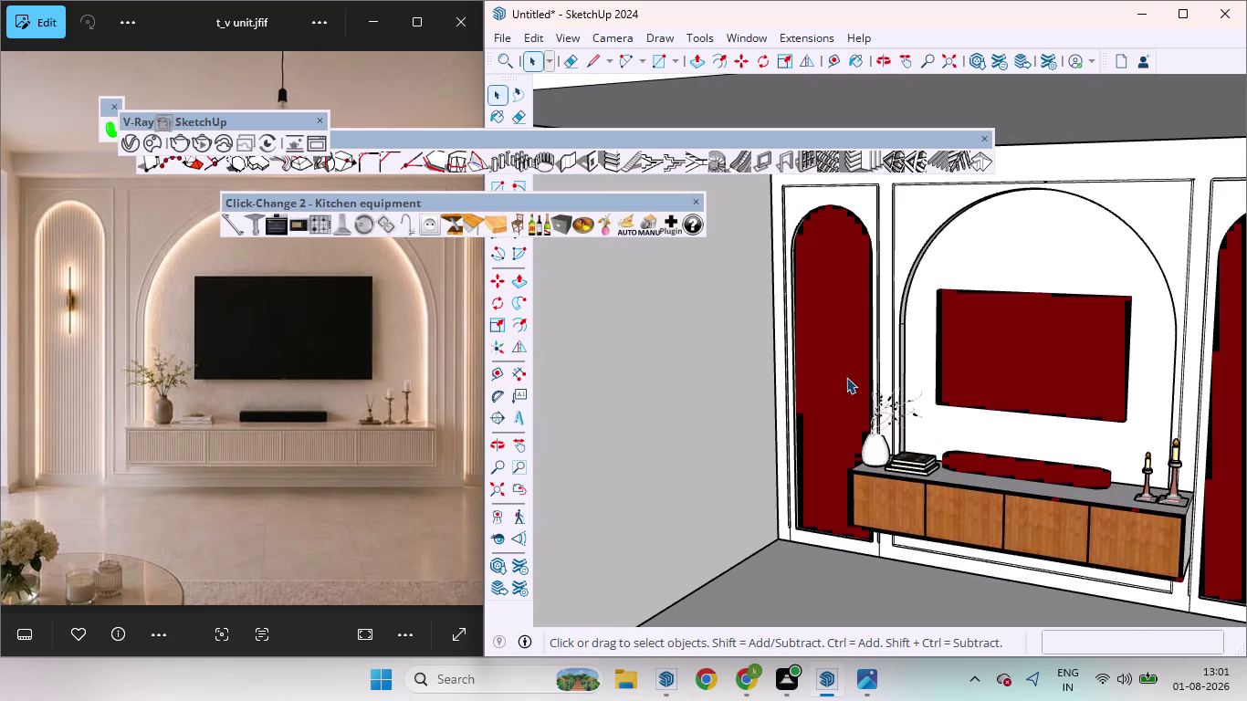
scroll(down, 3)
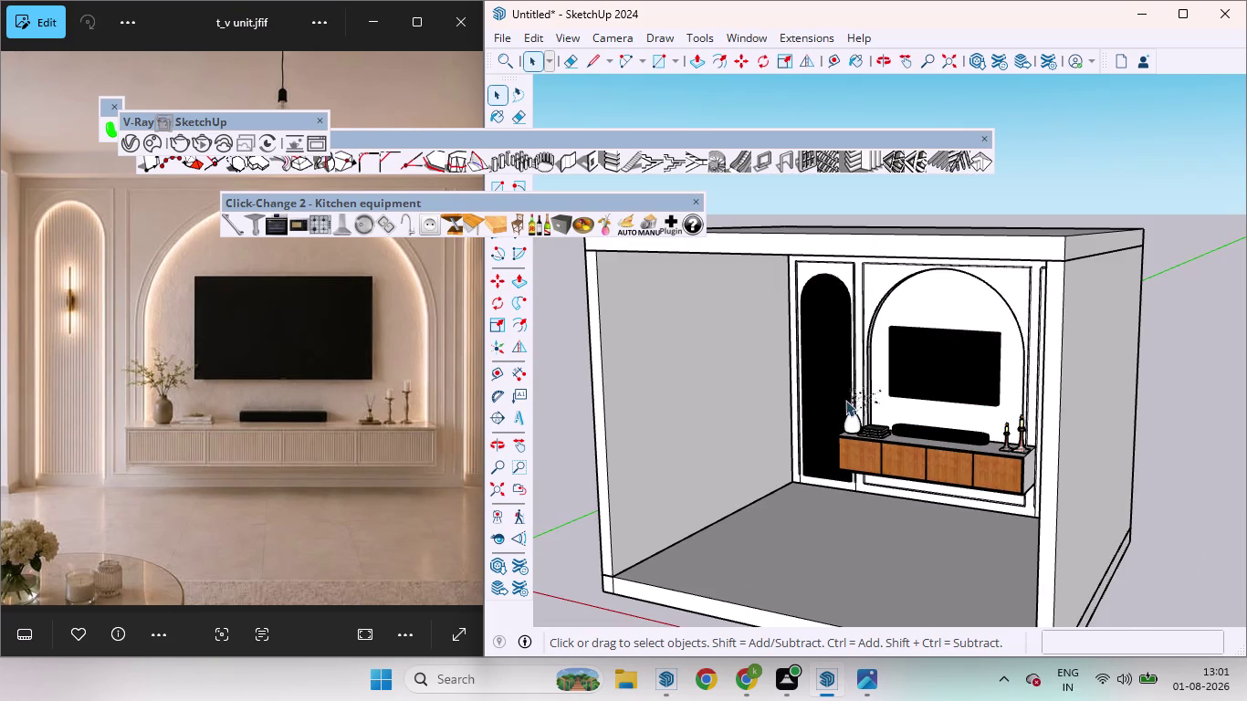
middle_drag(861, 397, 1001, 379)
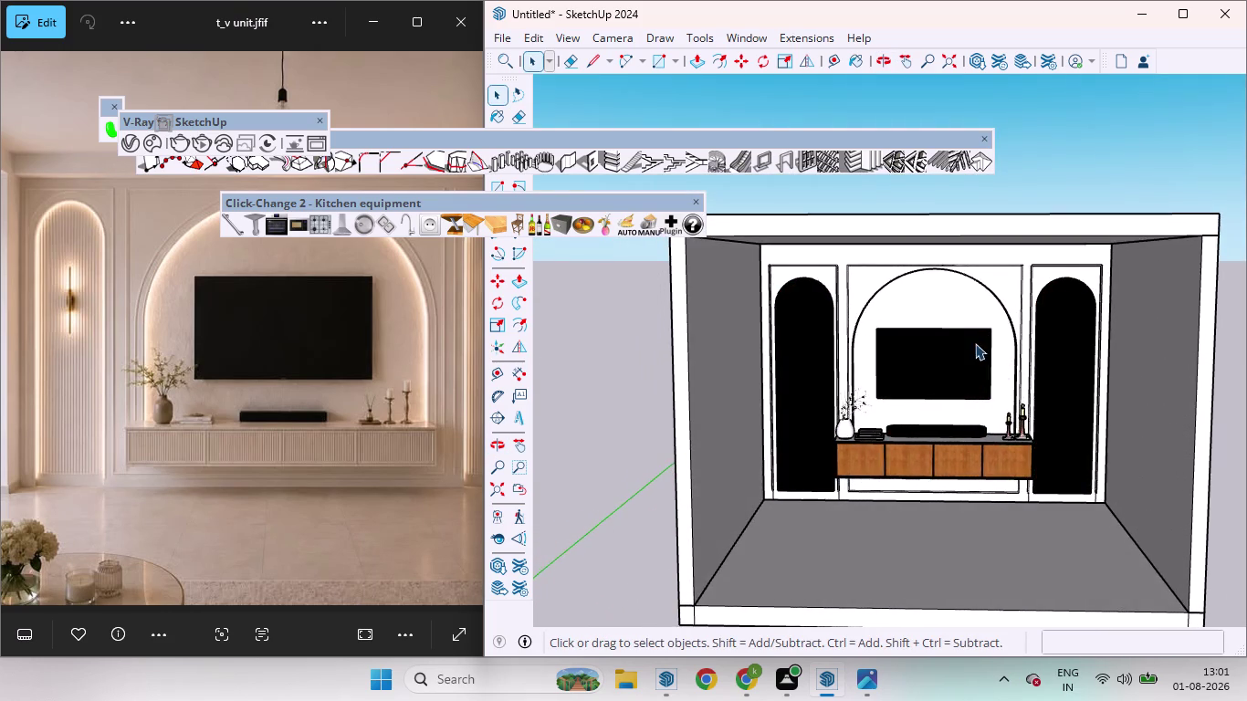
scroll(up, 3)
scroll(up, 3)
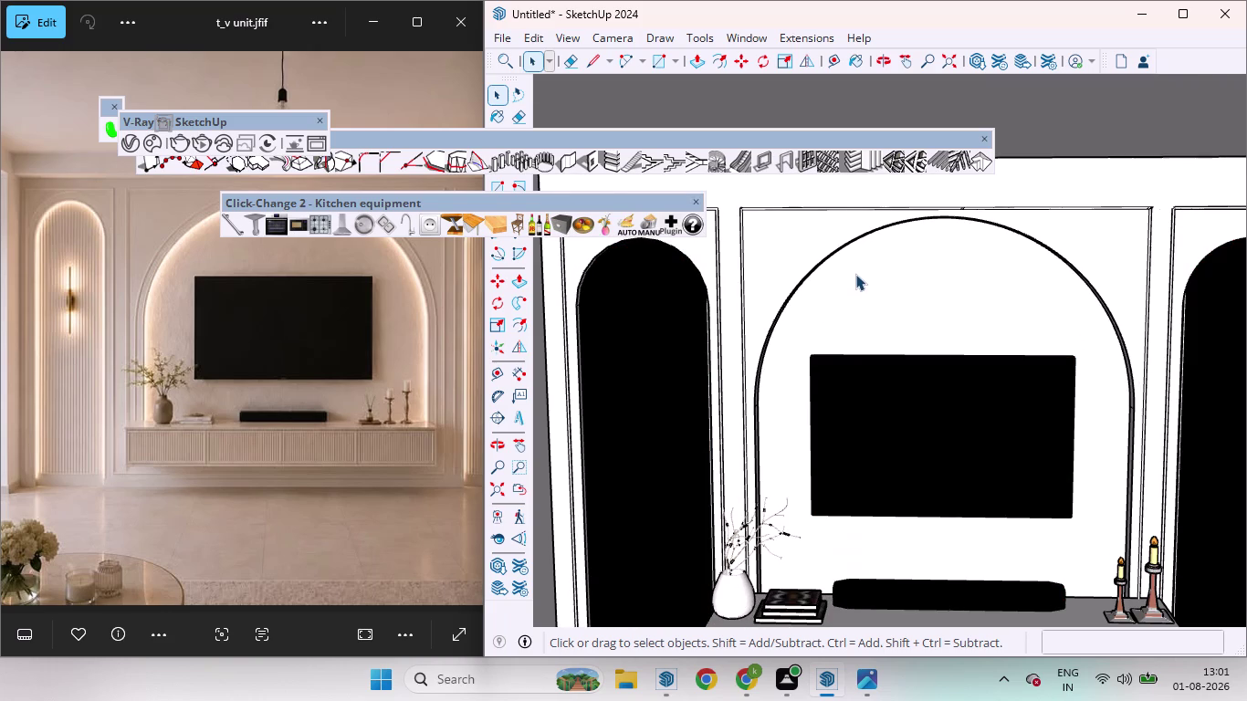
scroll(up, 3)
Select the arched panel behind the TV and launch the 1001bit vertical louvre tool.
click(891, 298)
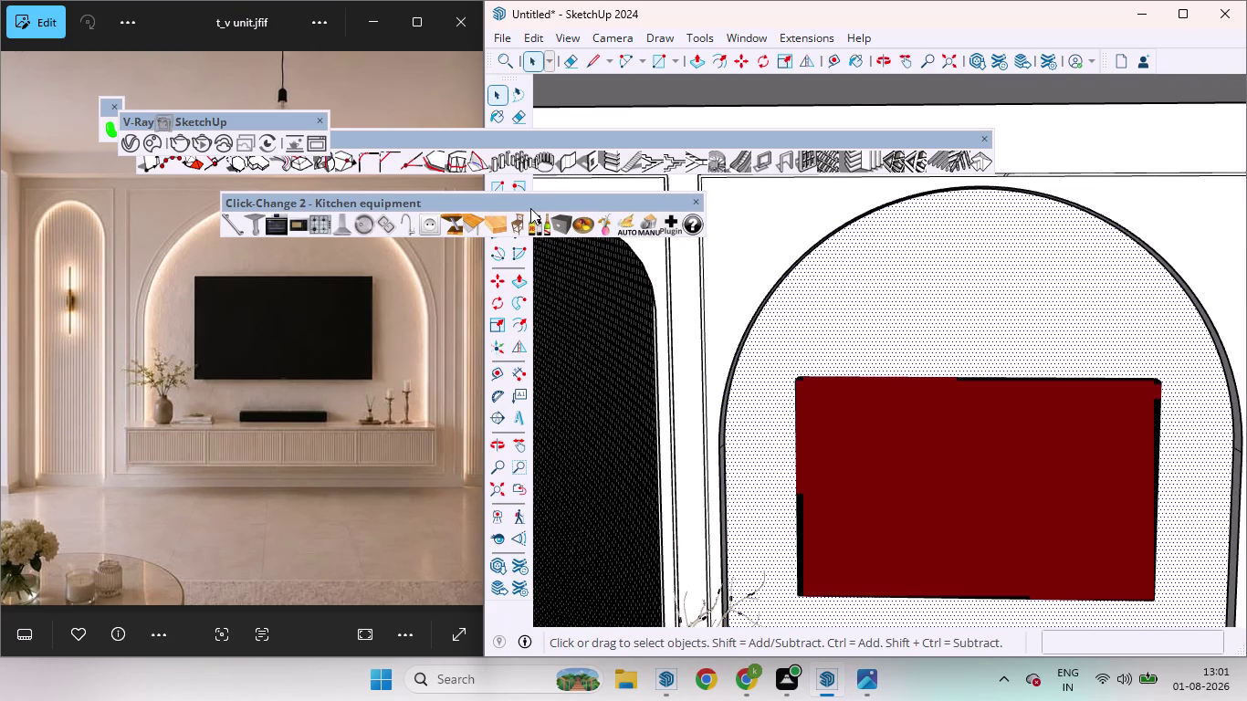
scroll(down, 3)
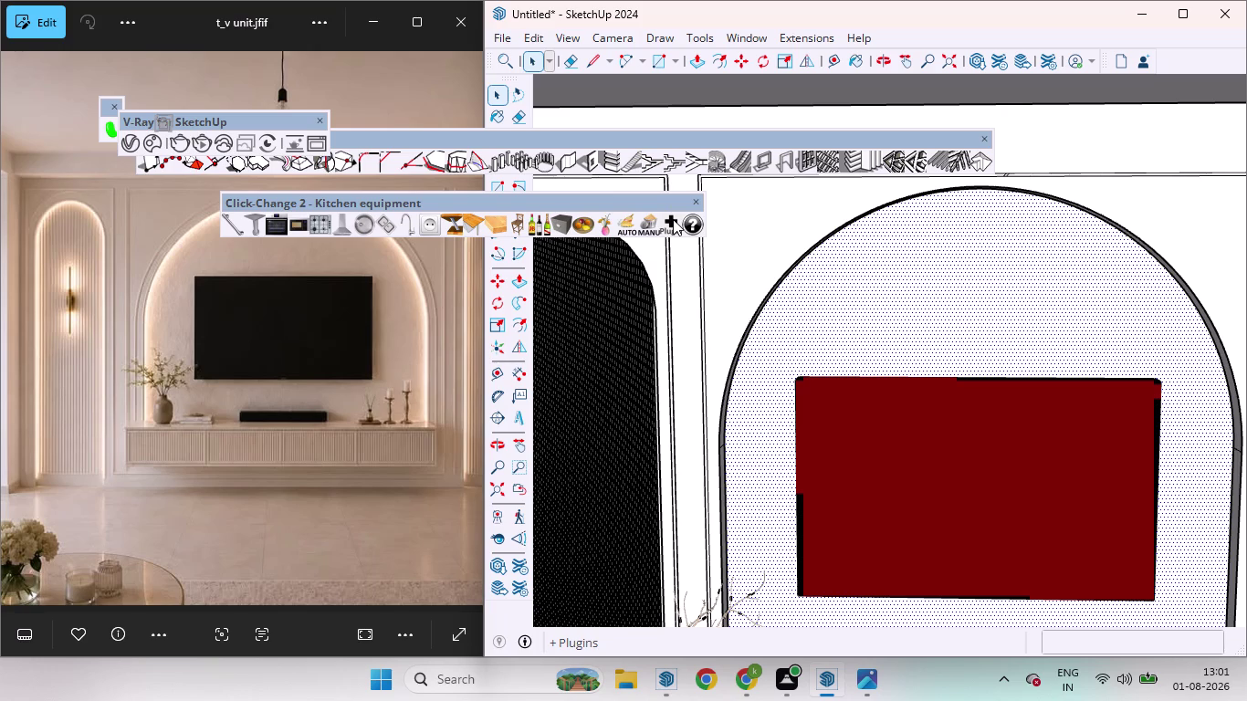
scroll(down, 3)
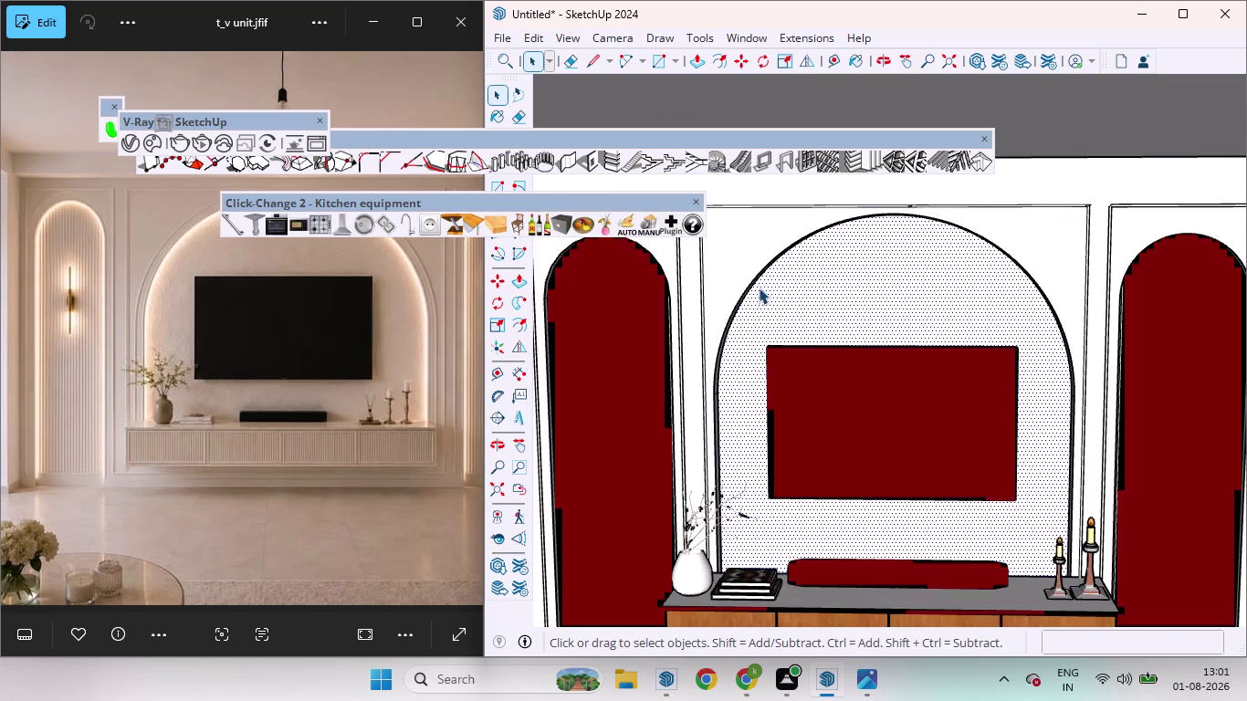
scroll(down, 3)
scroll(up, 3)
scroll(down, 3)
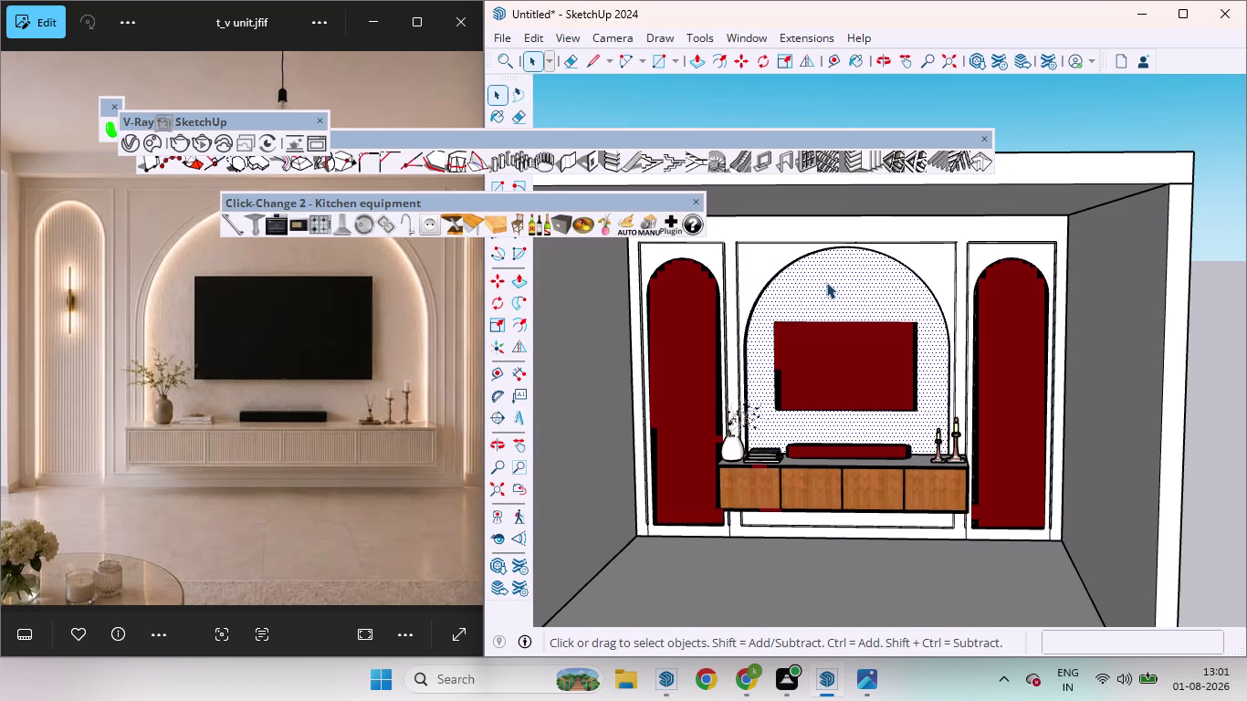
click(876, 165)
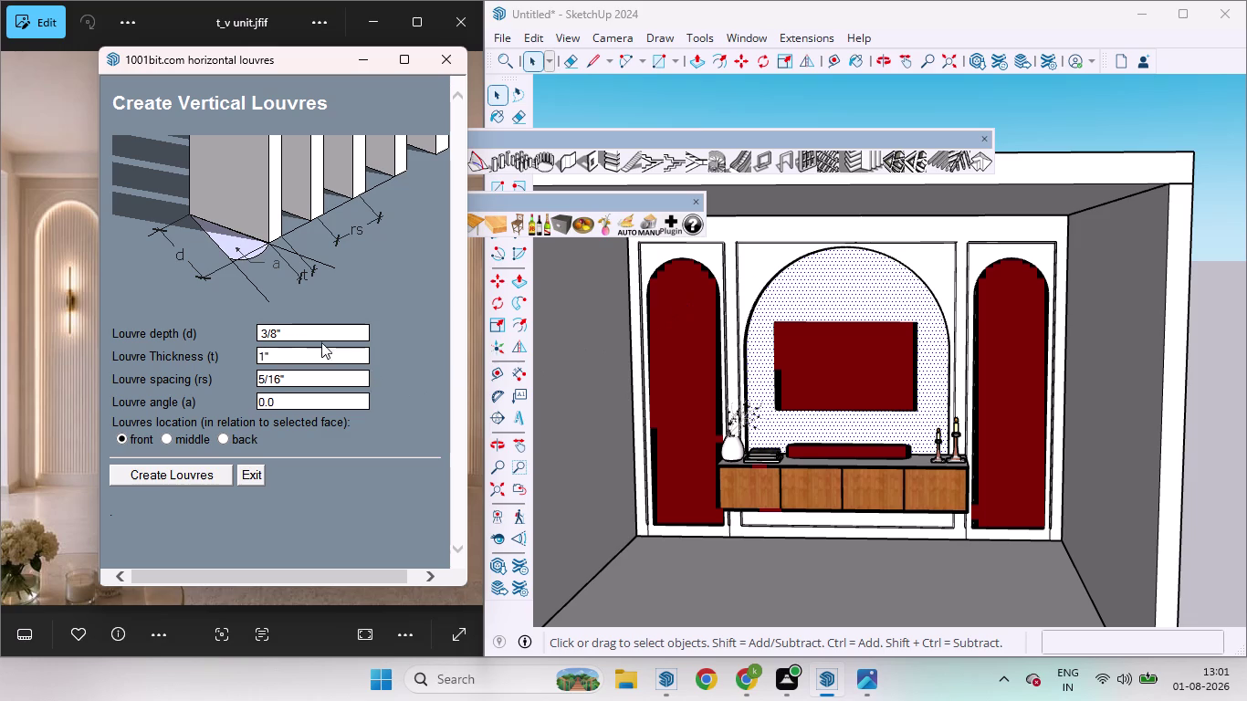
Set louvre depth 1.5 and spacing 0.5, generate the louvres, and close the dialog.
drag(308, 335, 301, 335)
drag(278, 332, 238, 332)
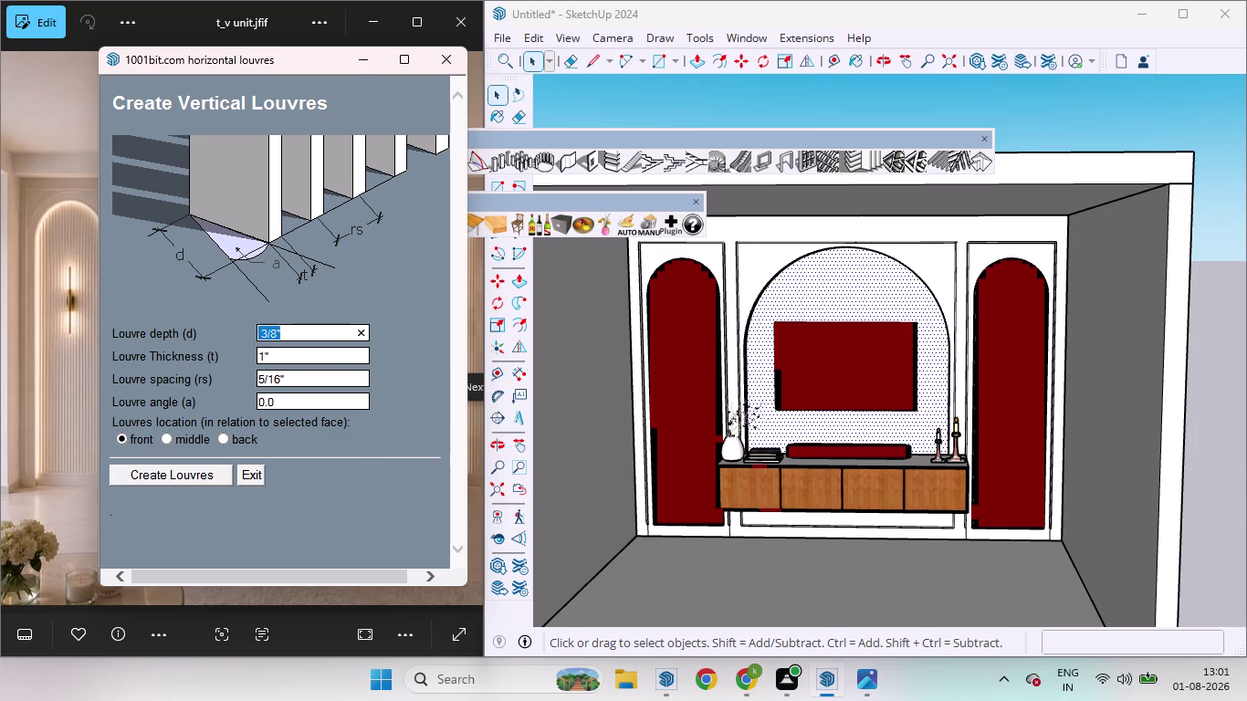
drag(309, 331, 238, 334)
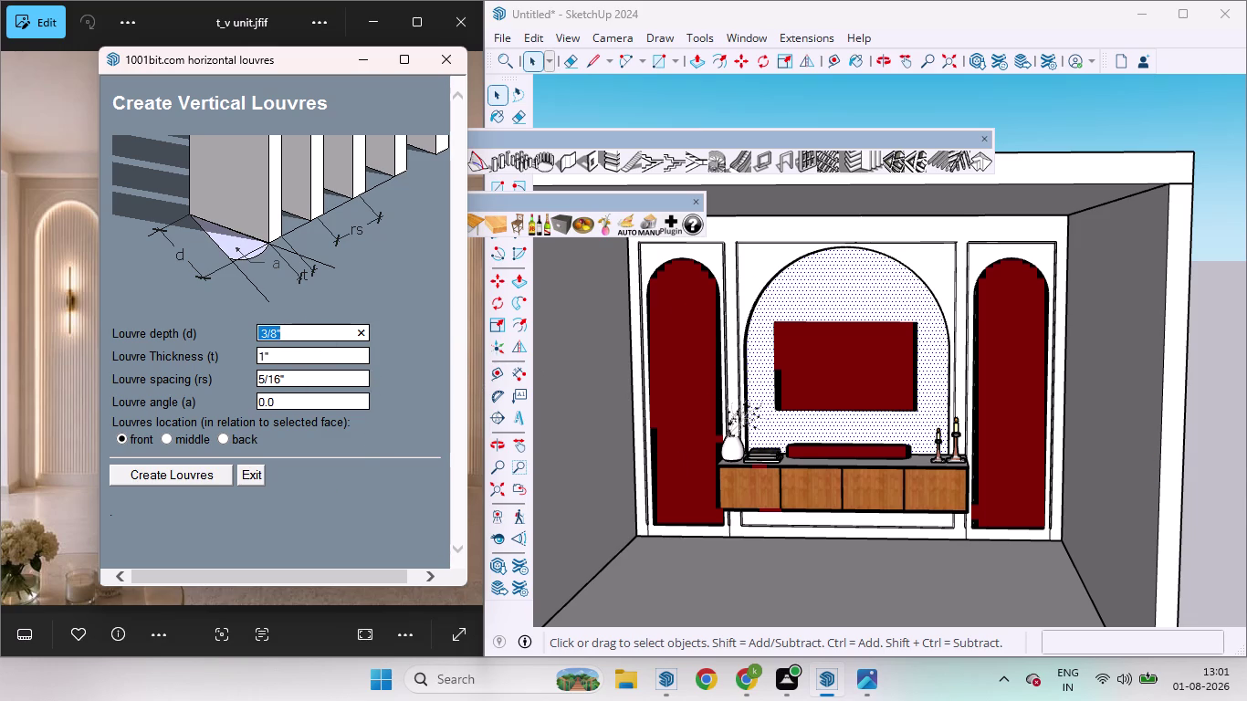
key(BackSpace)
key(1)
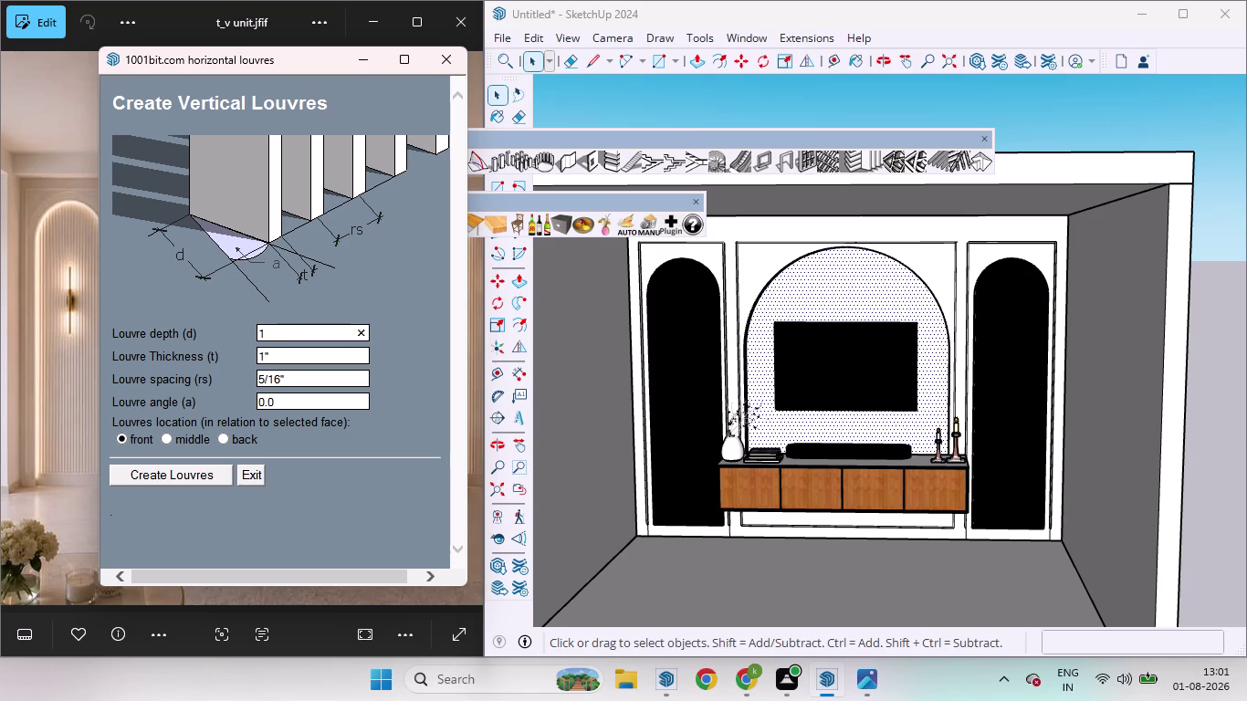
text(.5)
drag(292, 383, 288, 383)
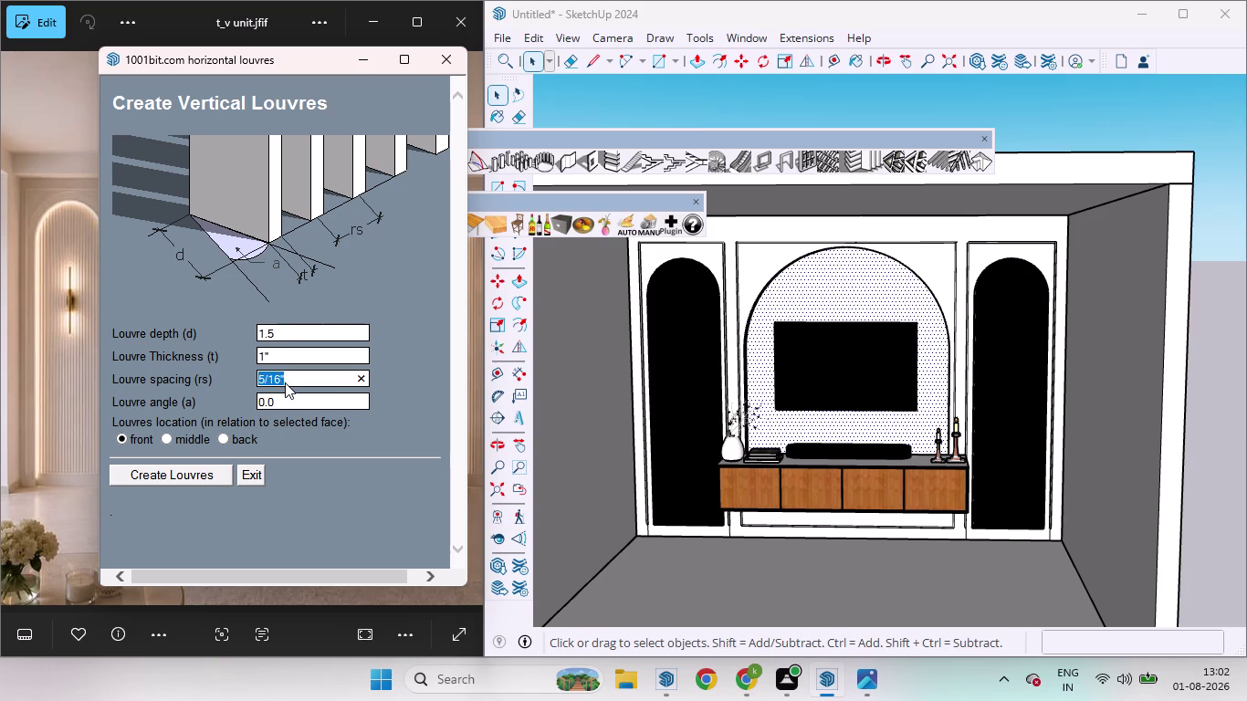
drag(288, 383, 225, 382)
key(BackSpace)
text(0)
text(.)
key(5)
click(179, 475)
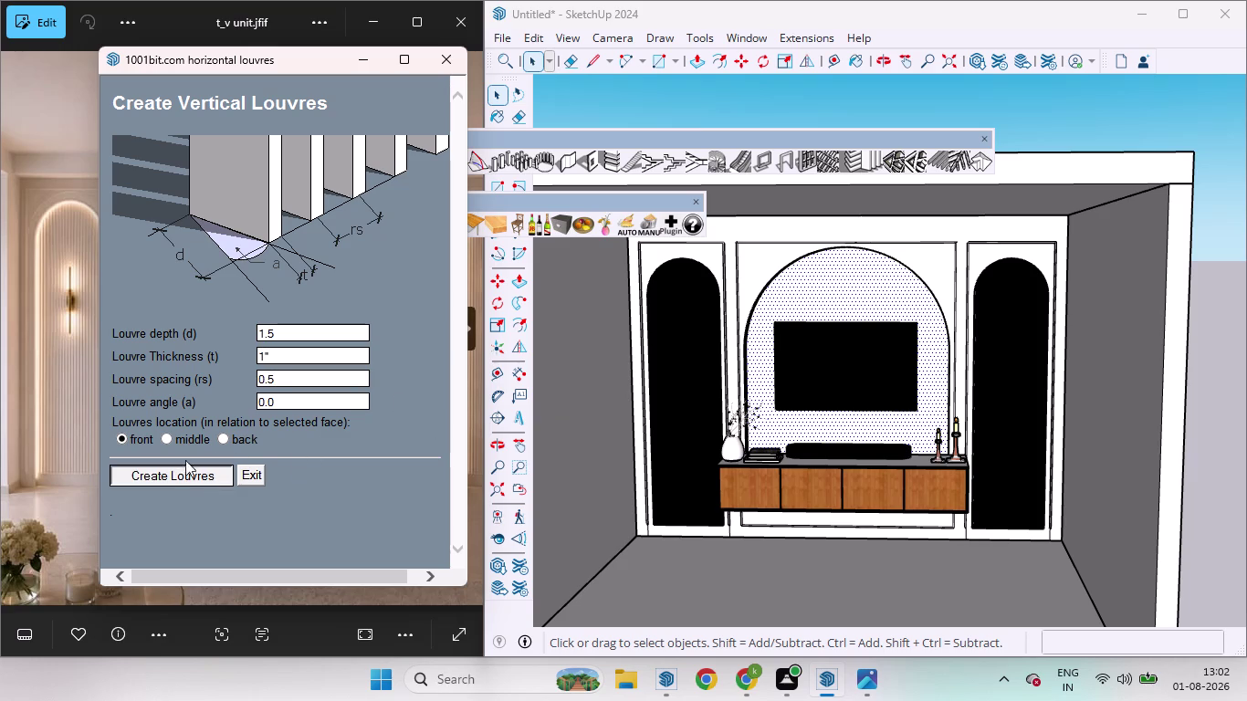
click(166, 477)
click(300, 60)
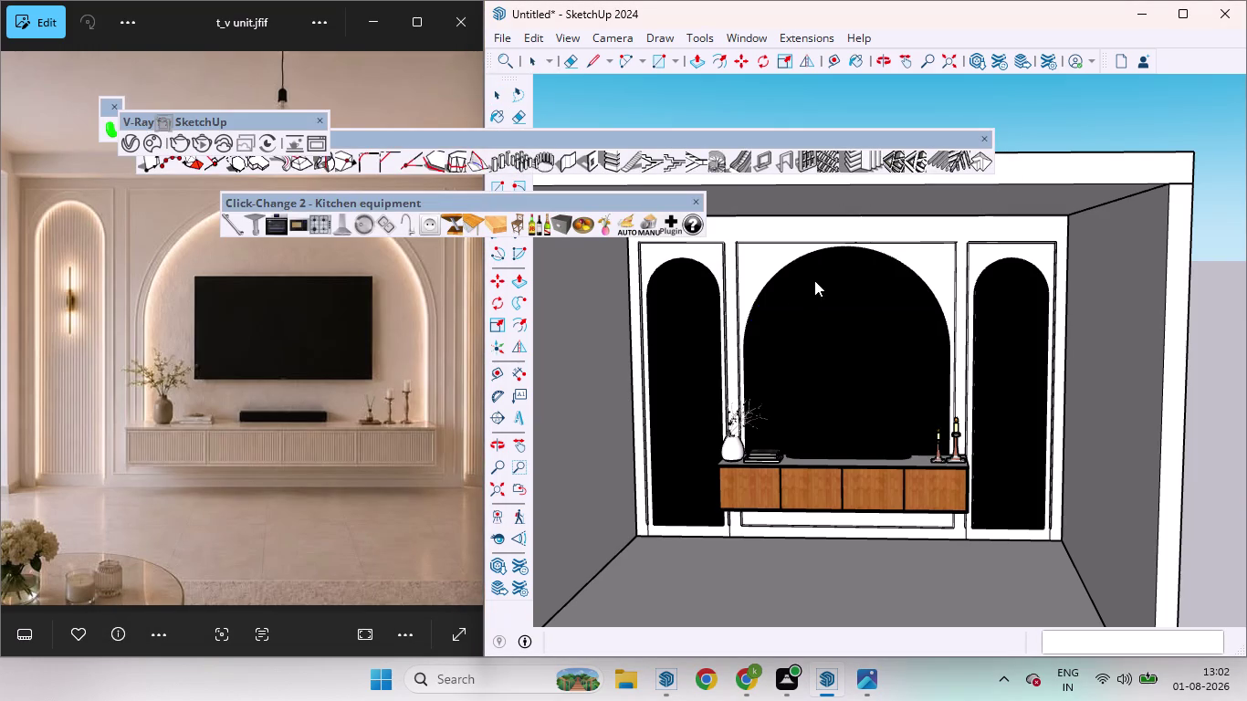
Maximize the SketchUp window and close the Click-Change 2, V-Ray and other floating toolbars.
scroll(down, 3)
scroll(up, 3)
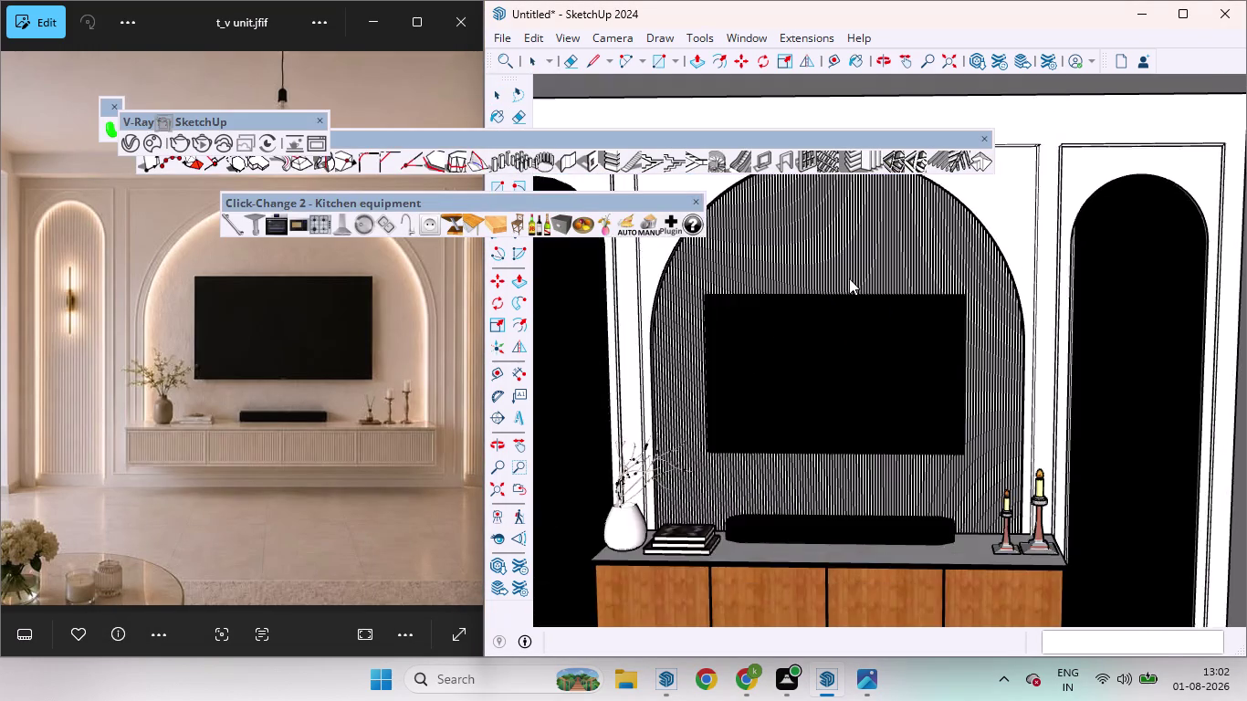
scroll(up, 3)
scroll(down, 3)
scroll(up, 3)
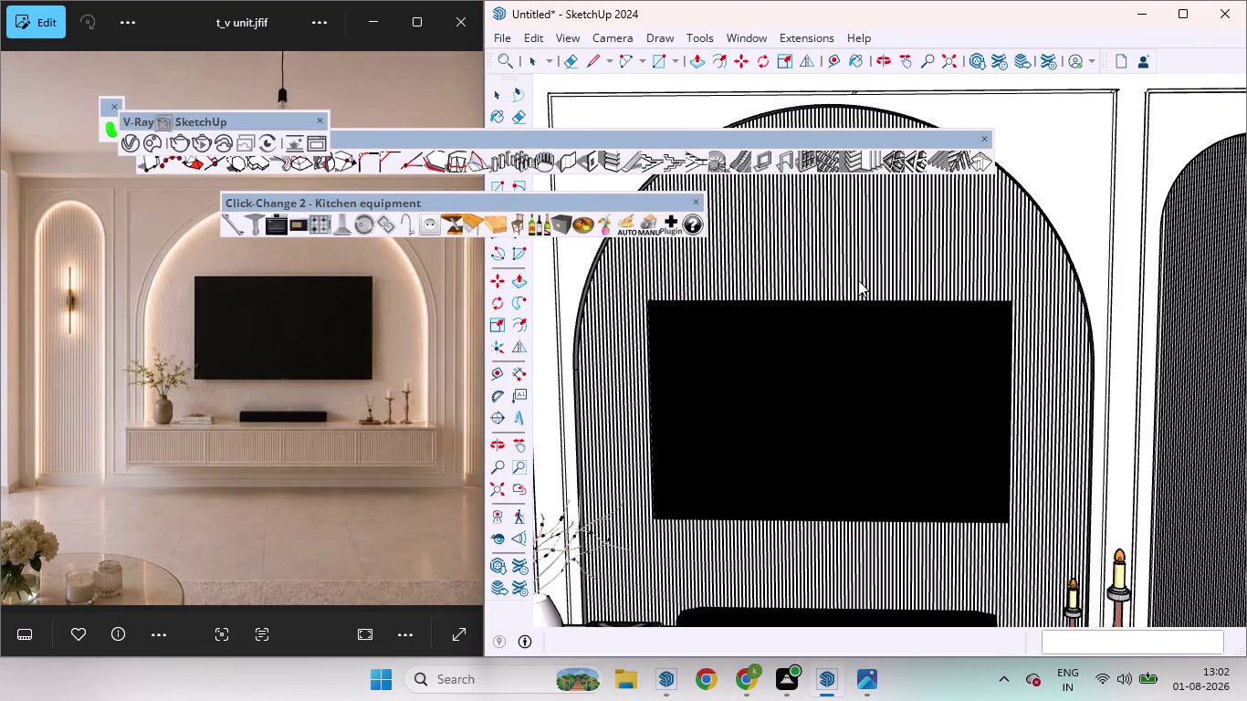
scroll(down, 3)
scroll(up, 3)
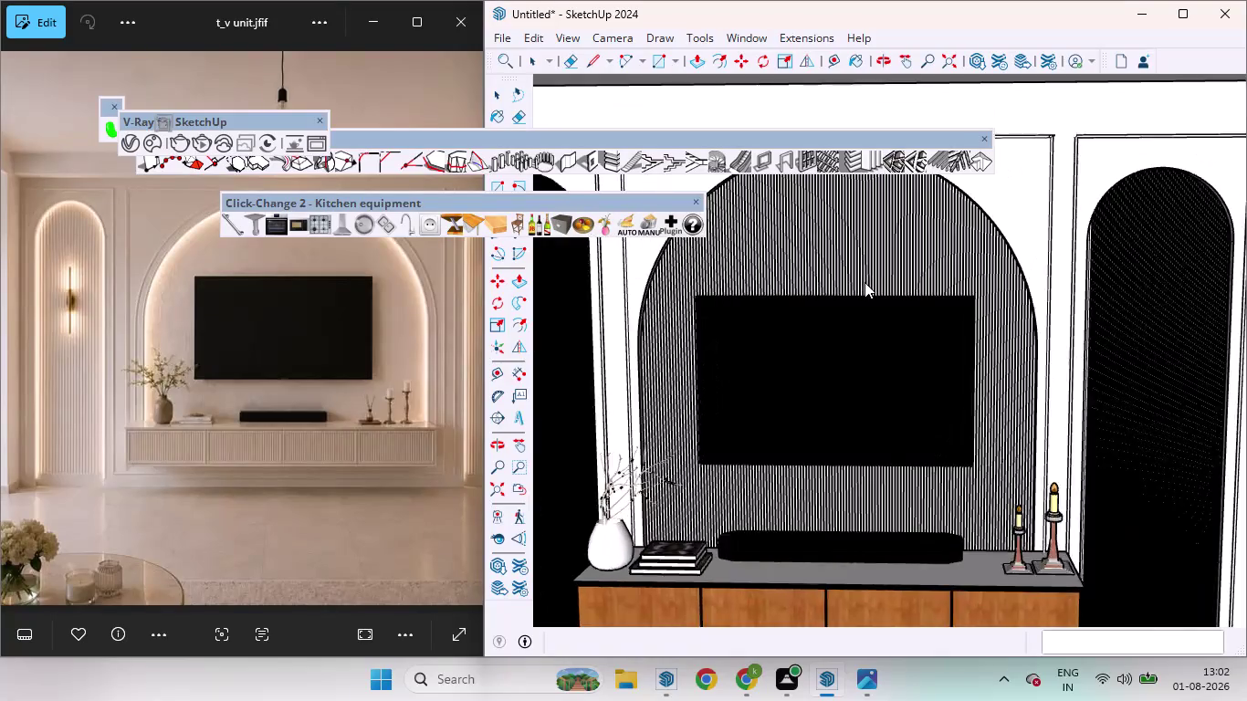
scroll(down, 3)
scroll(up, 3)
scroll(up, 3)
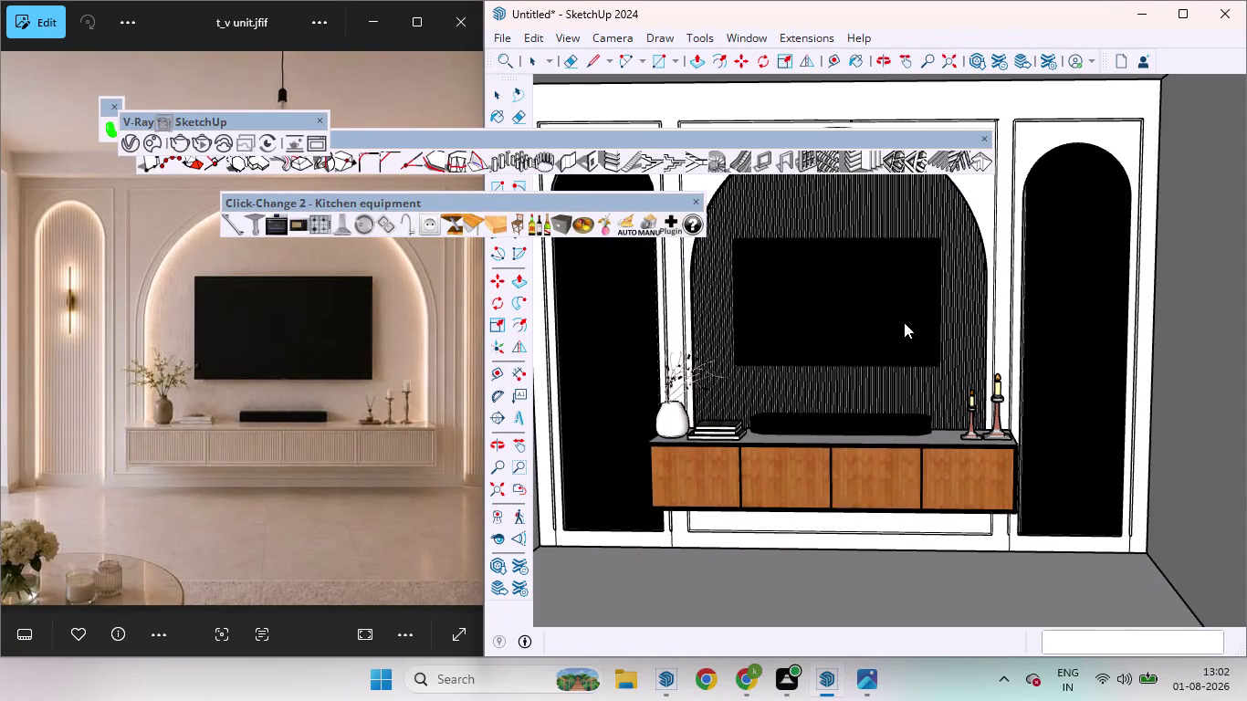
scroll(up, 3)
scroll(down, 3)
scroll(down, 3)
scroll(down, 3)
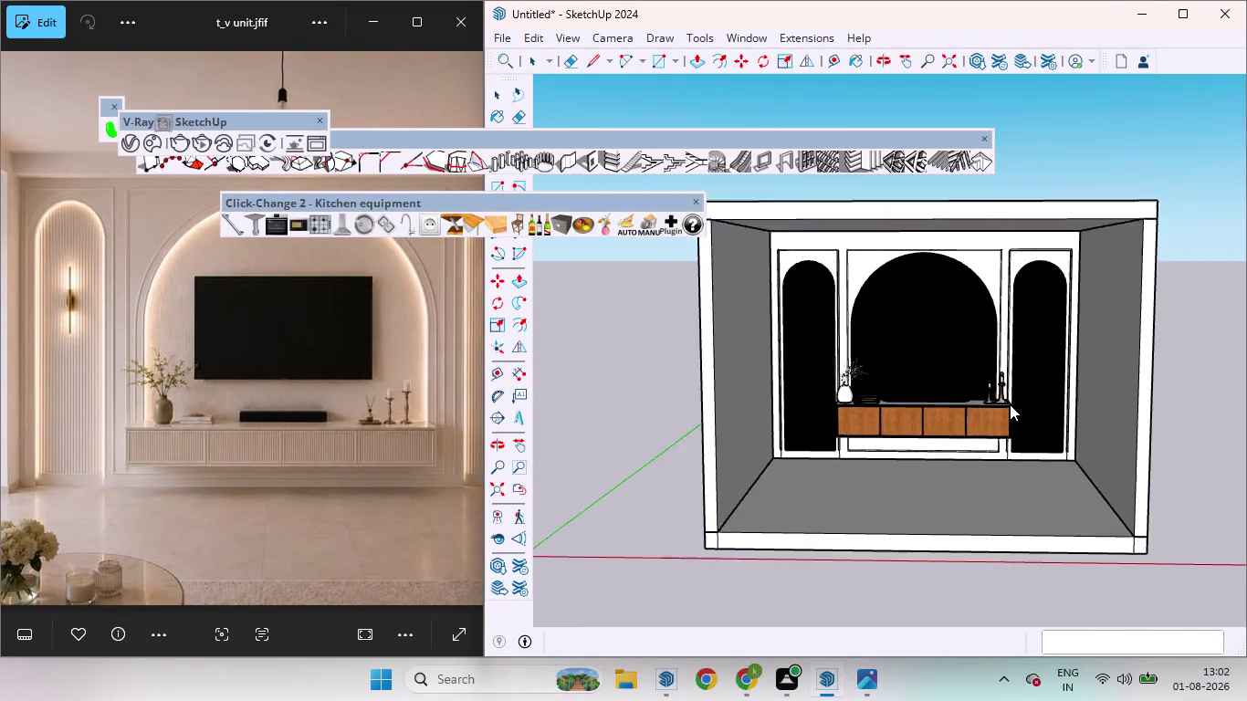
scroll(up, 3)
scroll(down, 3)
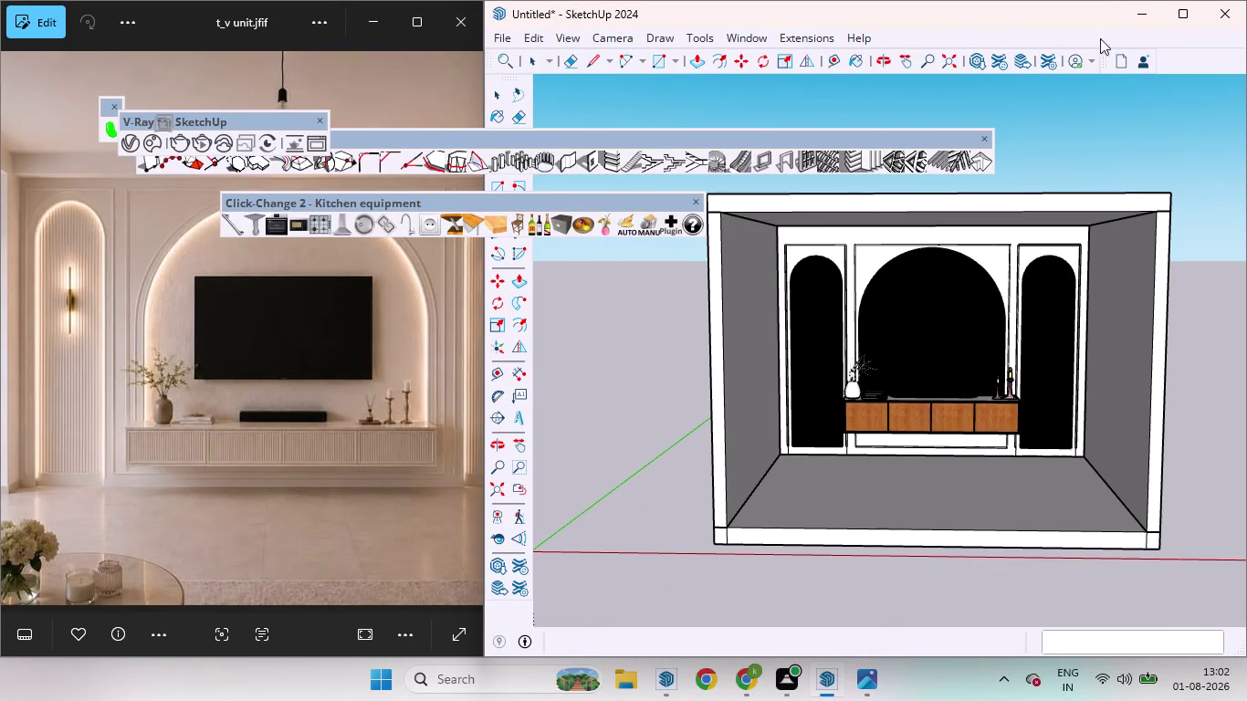
click(1187, 18)
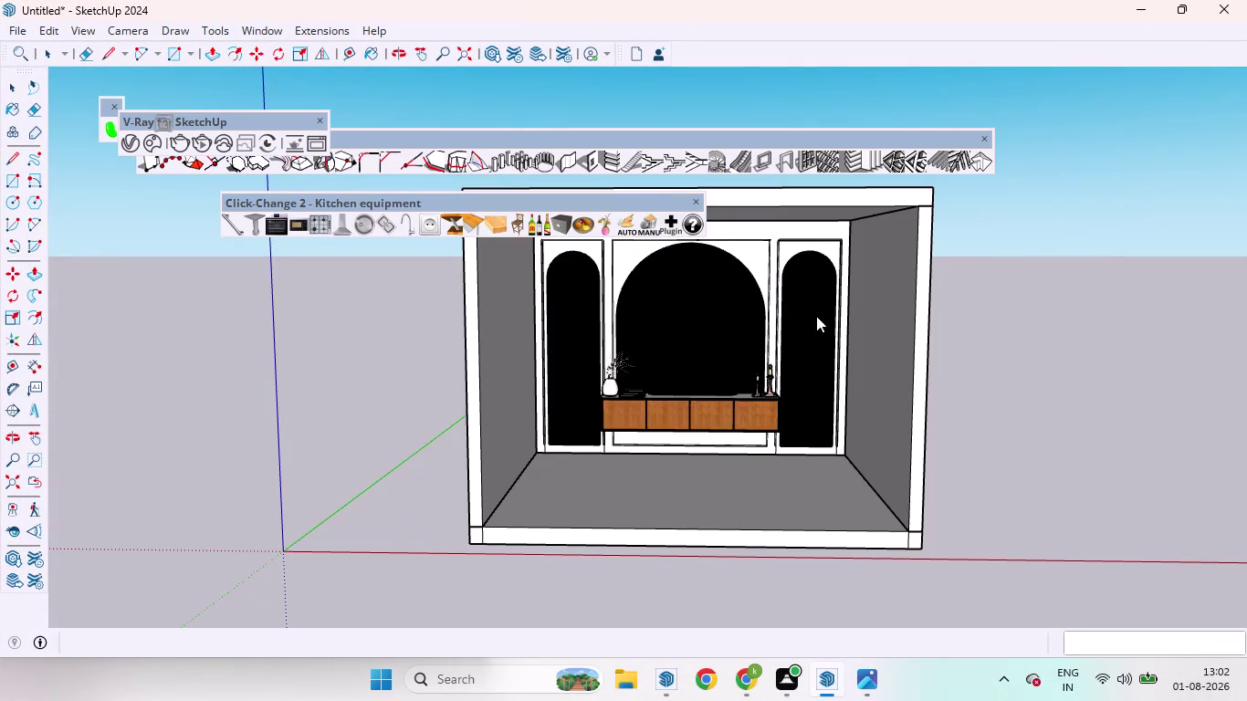
click(697, 197)
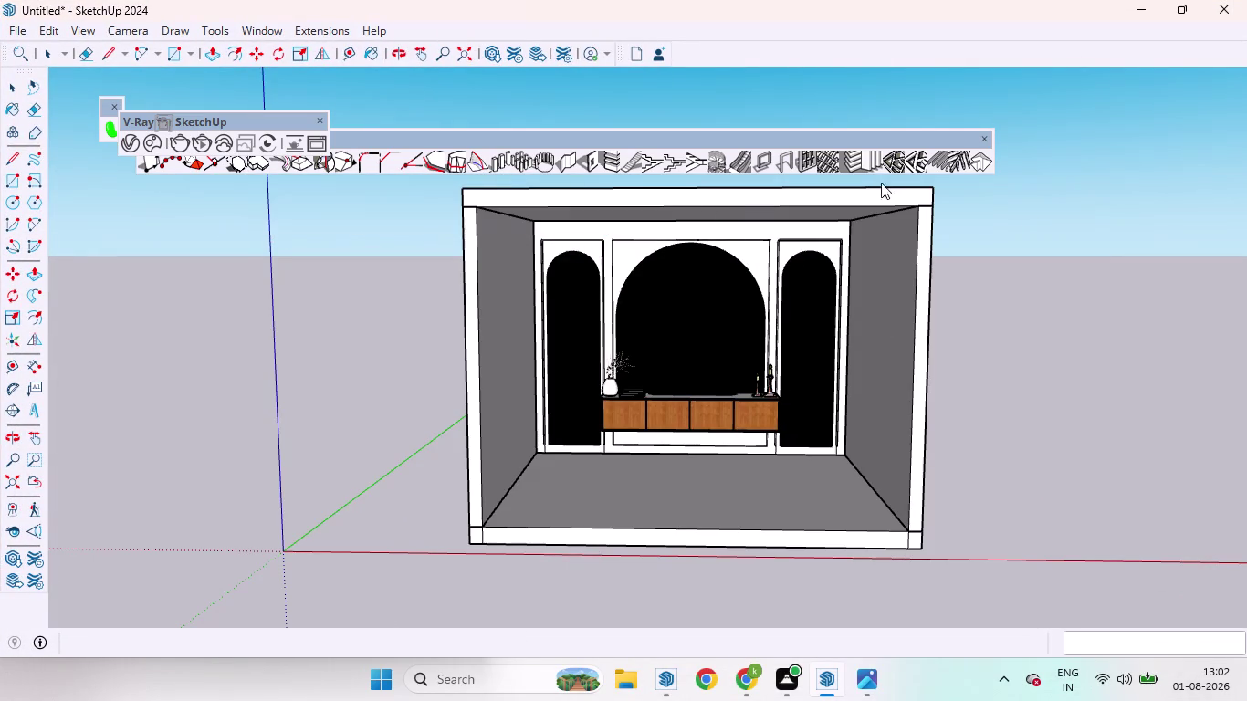
click(985, 134)
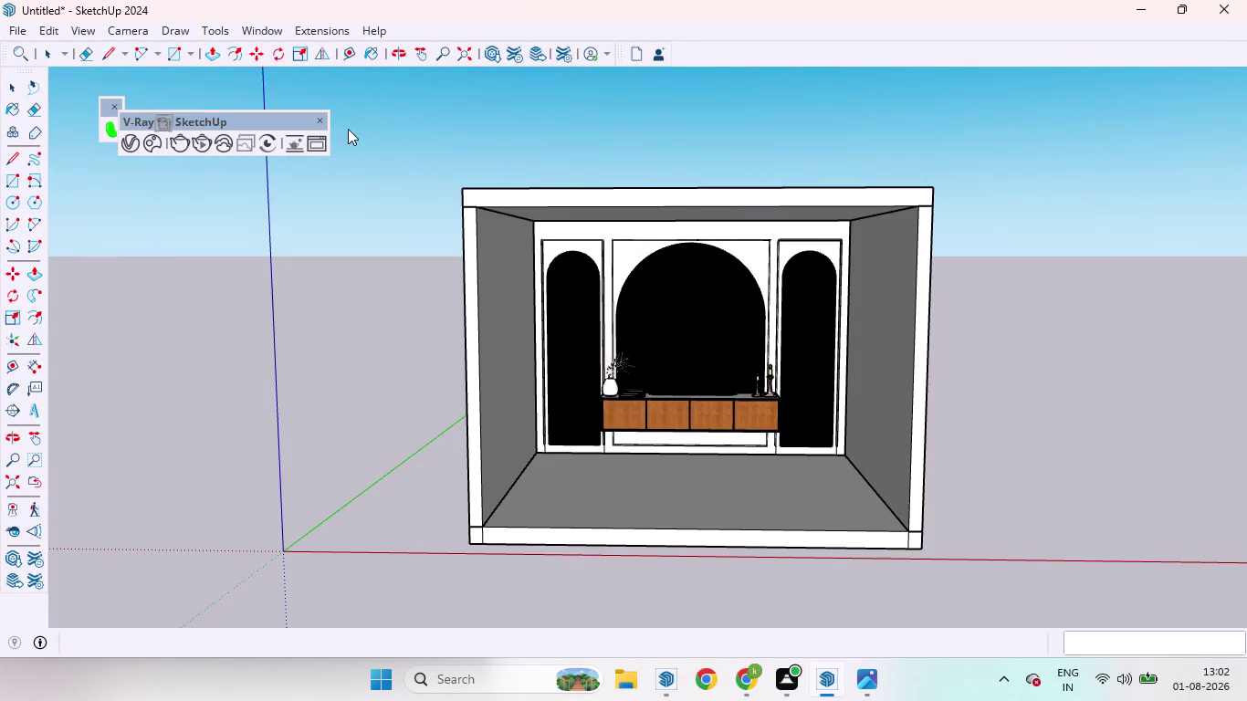
click(324, 121)
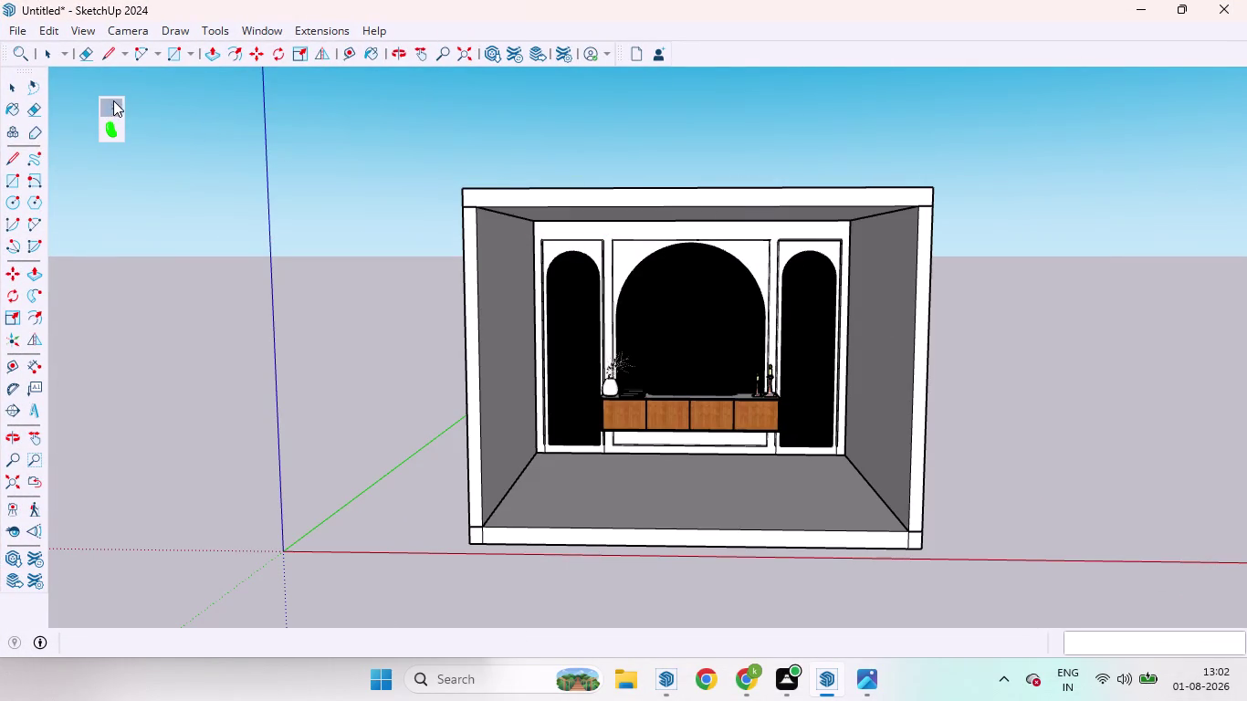
click(115, 100)
Orbit and zoom to frame the TV wall and cabinet.
scroll(up, 3)
scroll(up, 3)
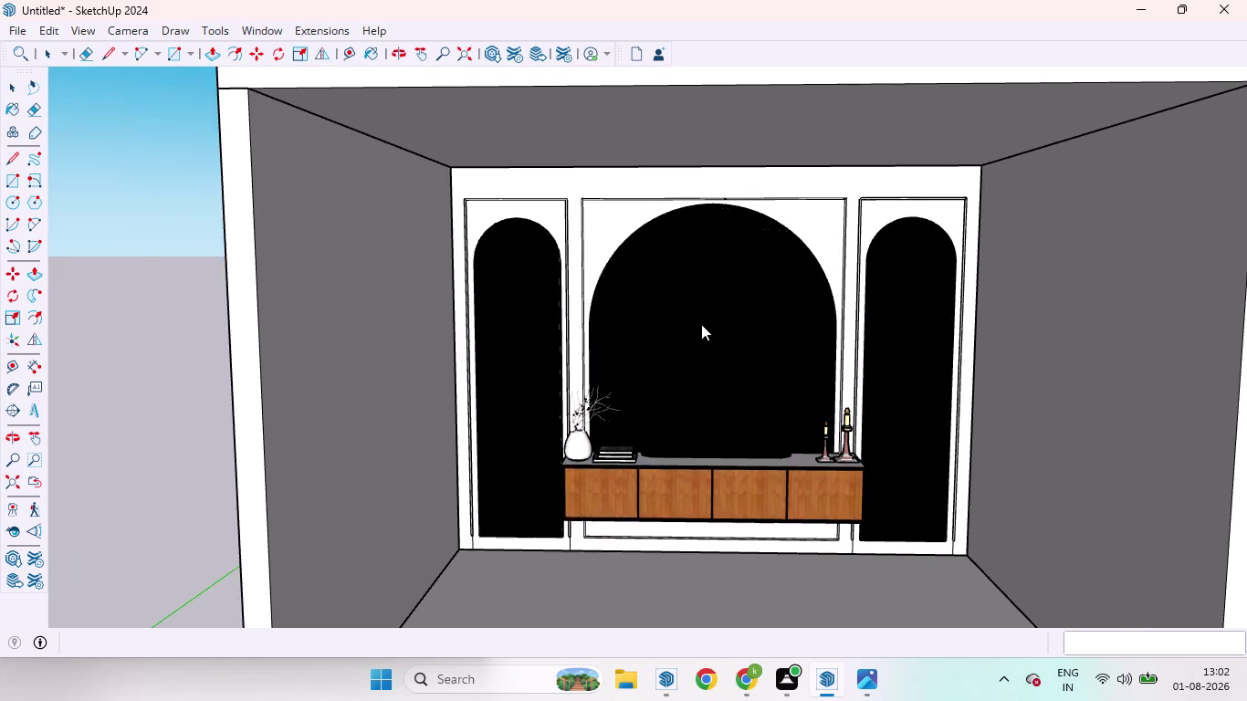
scroll(down, 3)
scroll(up, 3)
scroll(up, 3)
scroll(down, 3)
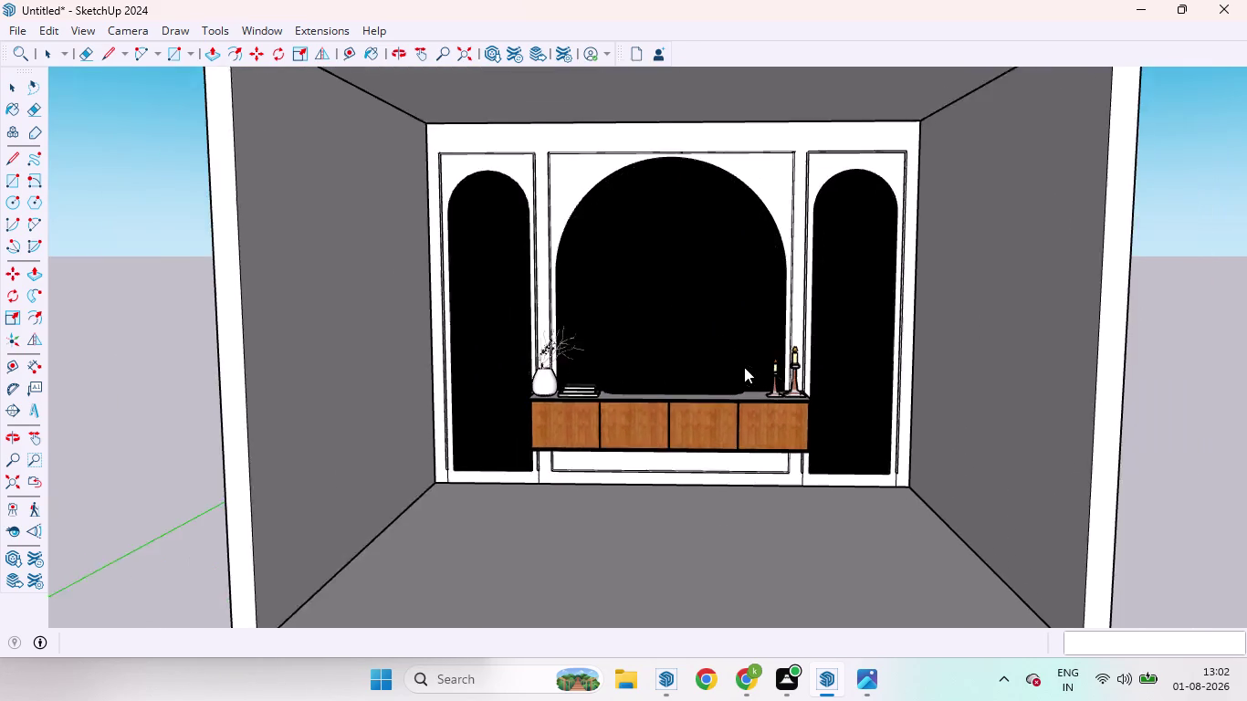
scroll(down, 3)
scroll(up, 3)
scroll(down, 3)
middle_drag(730, 350, 724, 342)
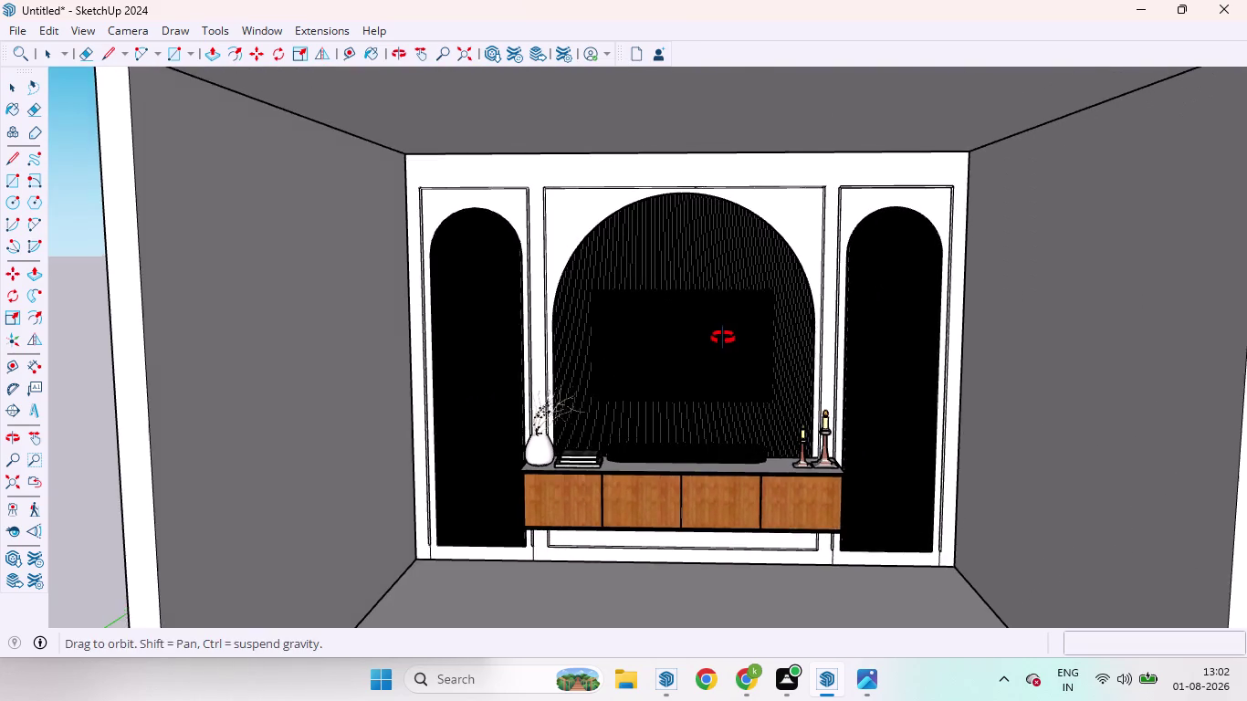
middle_drag(724, 343, 716, 308)
scroll(up, 3)
scroll(down, 3)
middle_drag(719, 274, 777, 307)
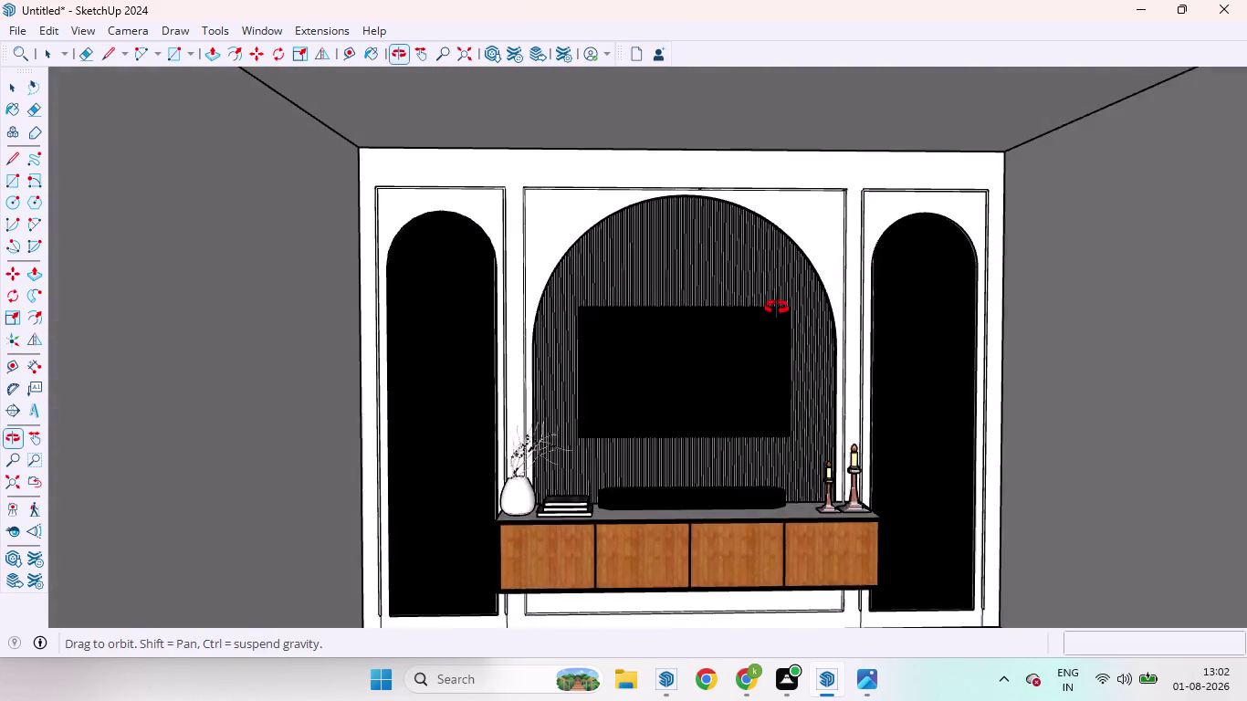
middle_drag(777, 307, 773, 307)
scroll(down, 3)
scroll(up, 3)
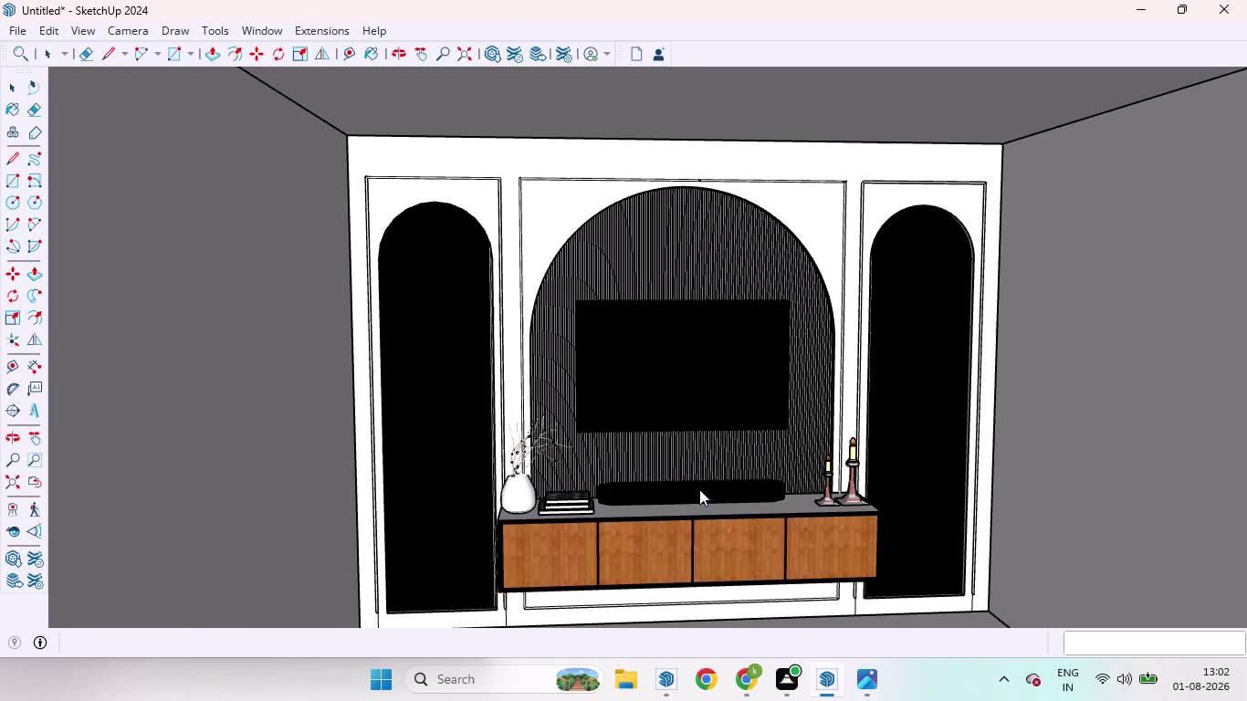
middle_drag(726, 584, 706, 458)
scroll(up, 3)
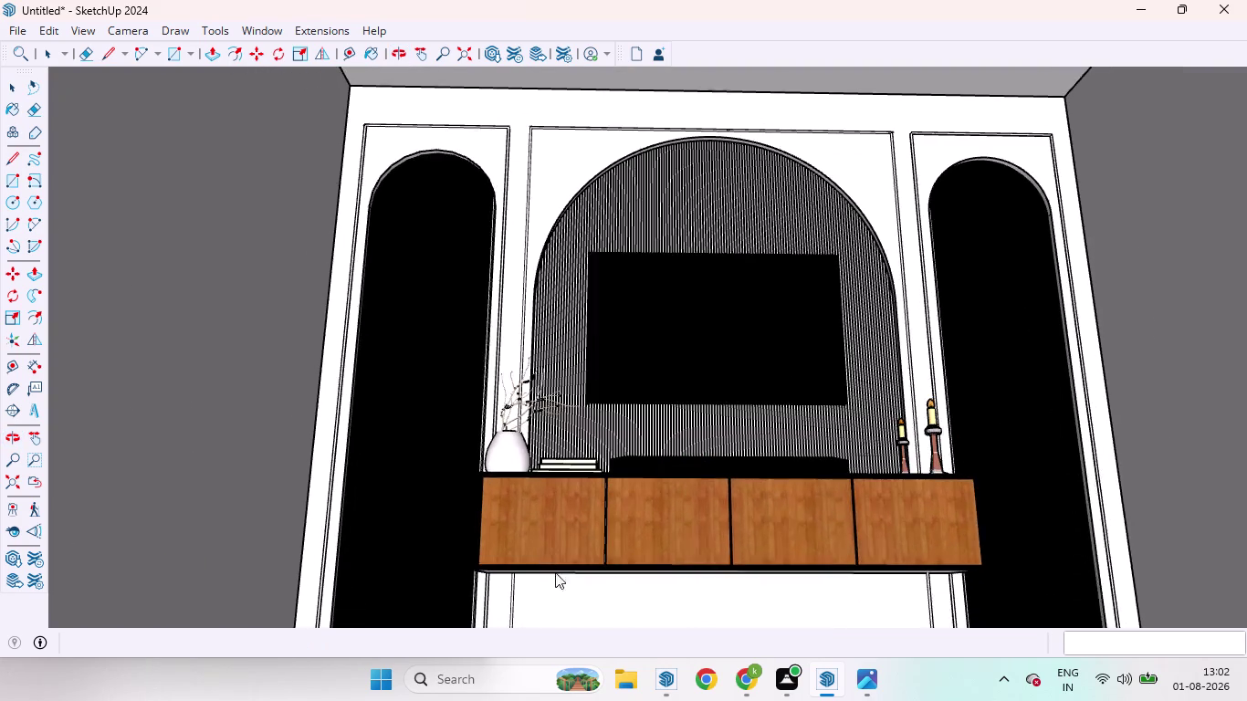
Select the trim edges beneath the TV cabinet, delete them, then undo the deletion.
click(509, 610)
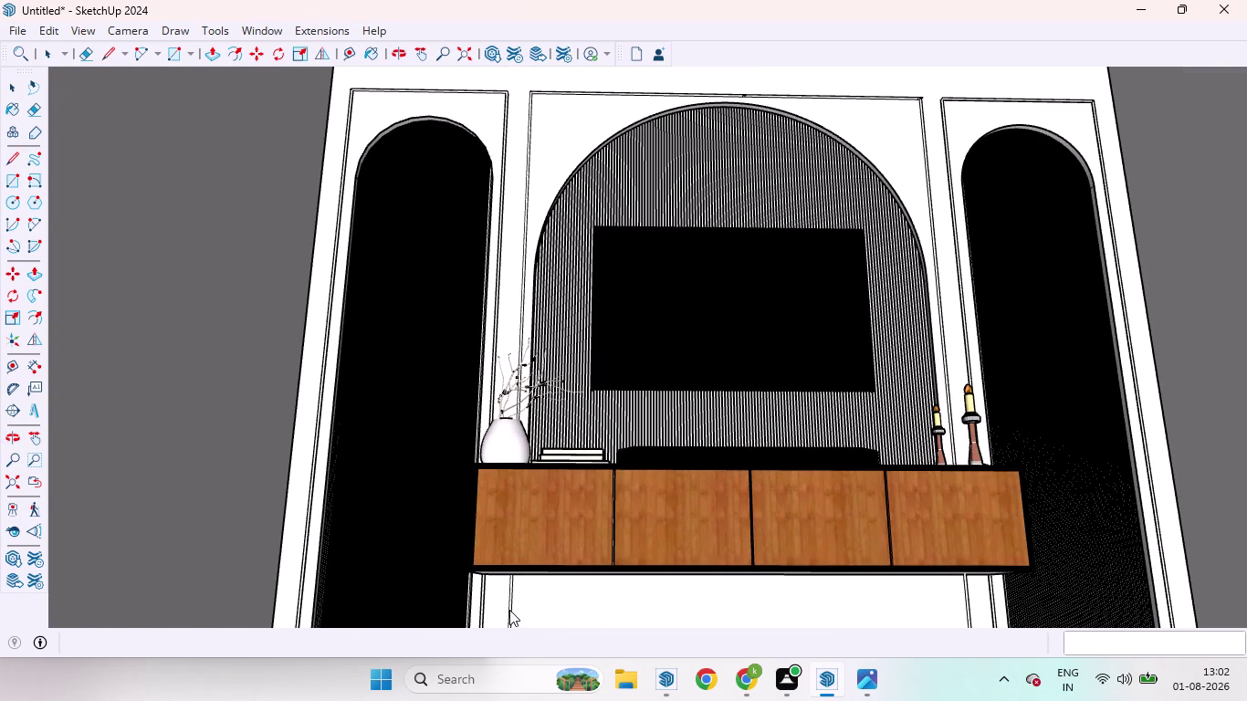
double_click(512, 610)
scroll(down, 3)
scroll(down, 3)
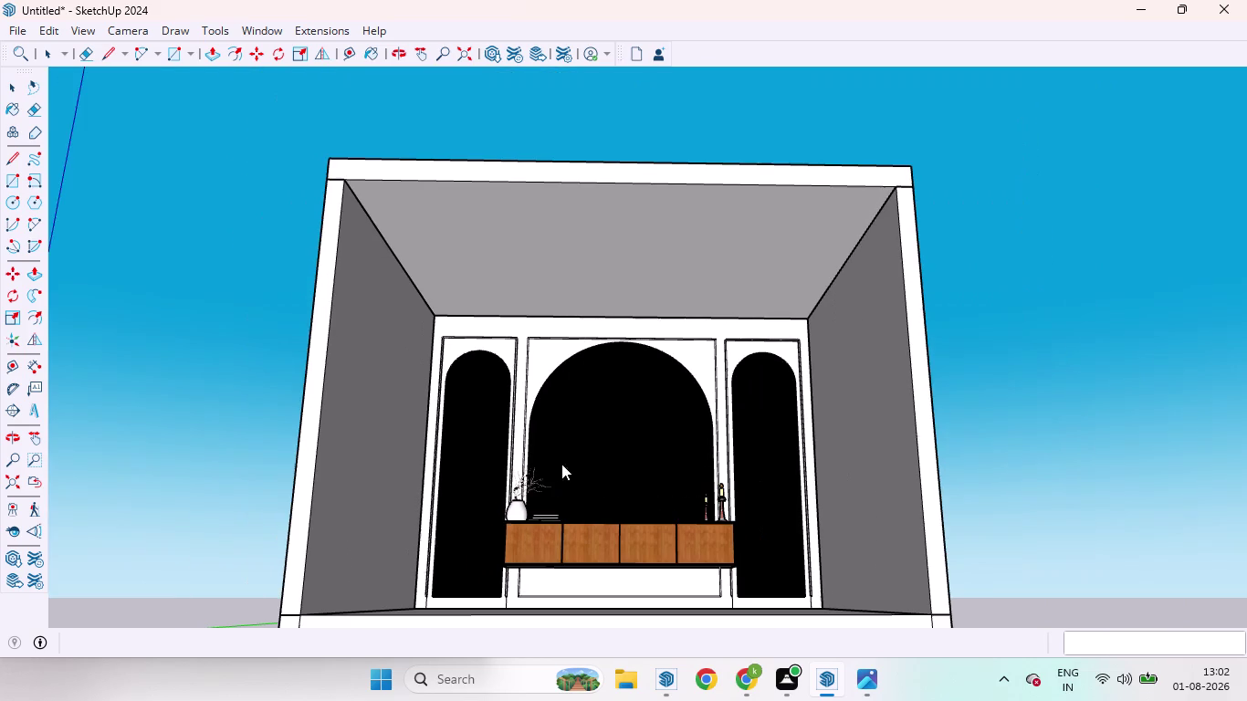
click(3, 86)
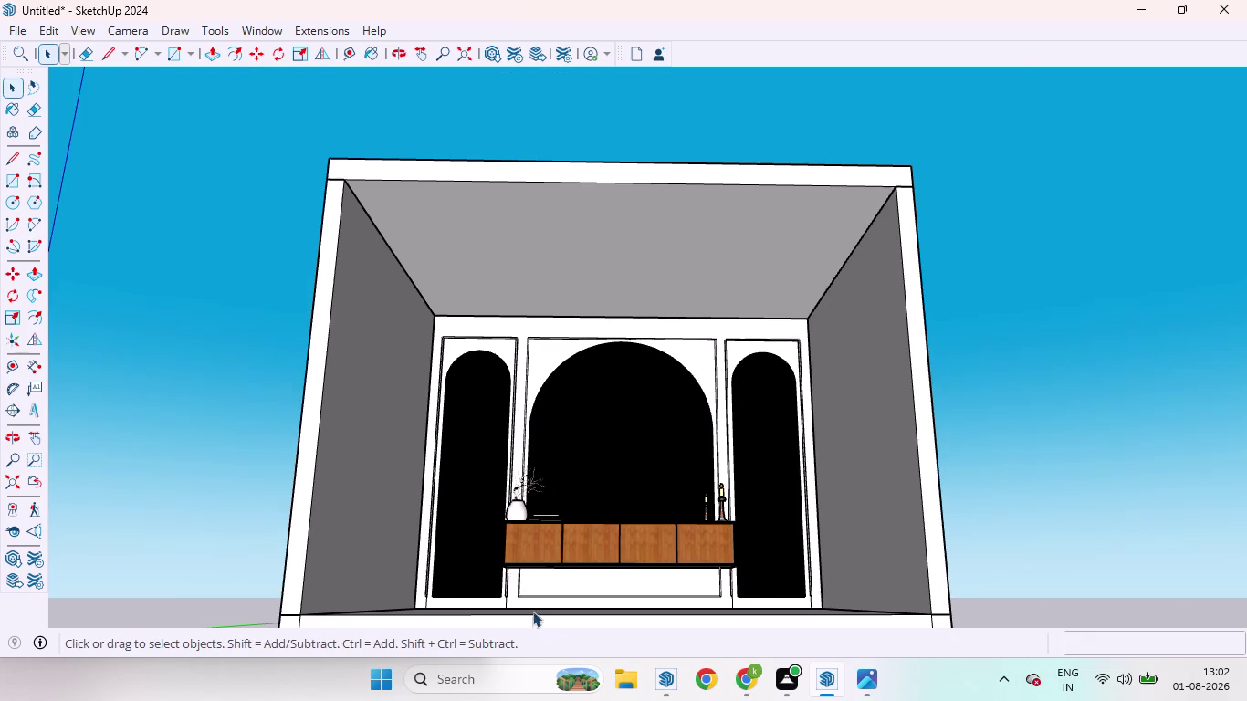
scroll(up, 3)
scroll(down, 3)
scroll(up, 3)
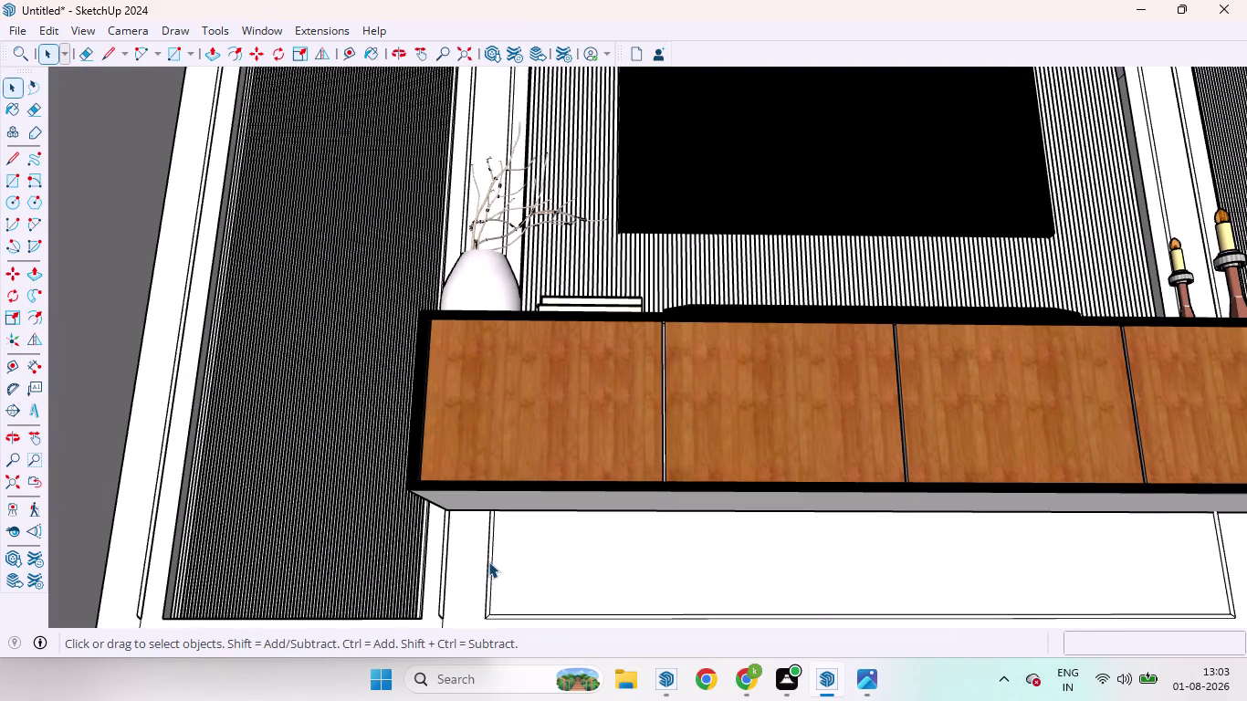
click(489, 561)
double_click(489, 561)
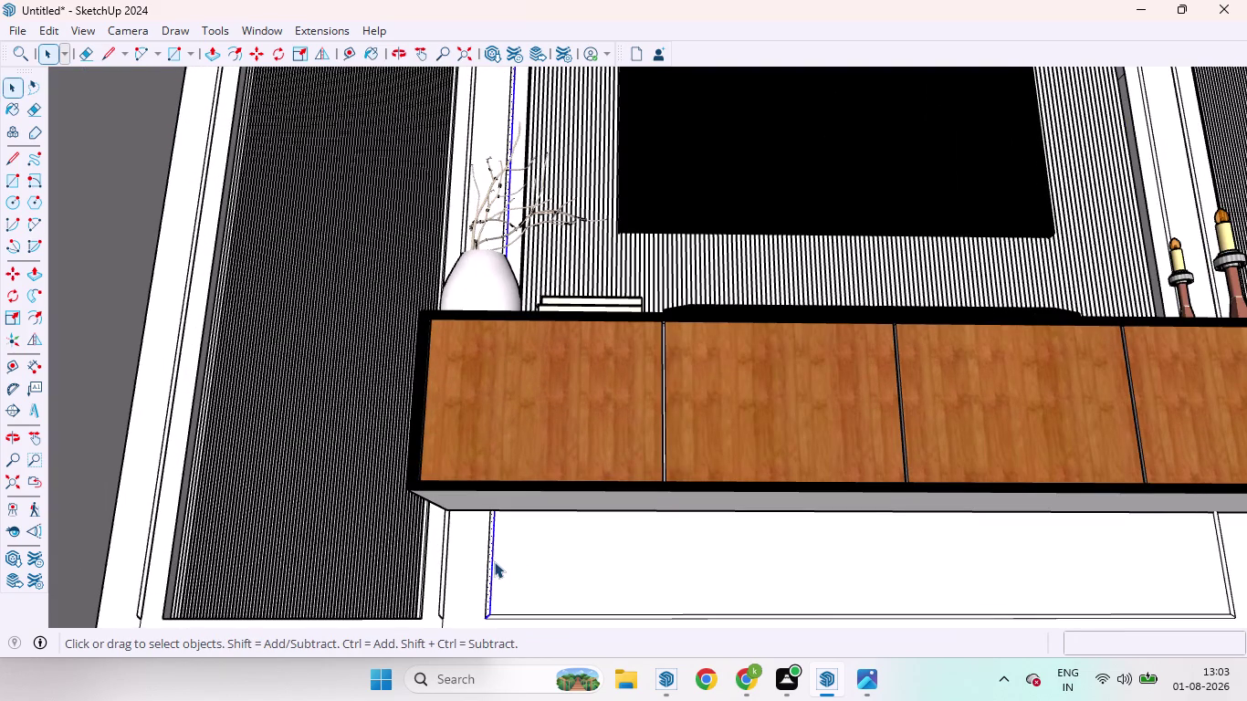
double_click(540, 616)
scroll(down, 3)
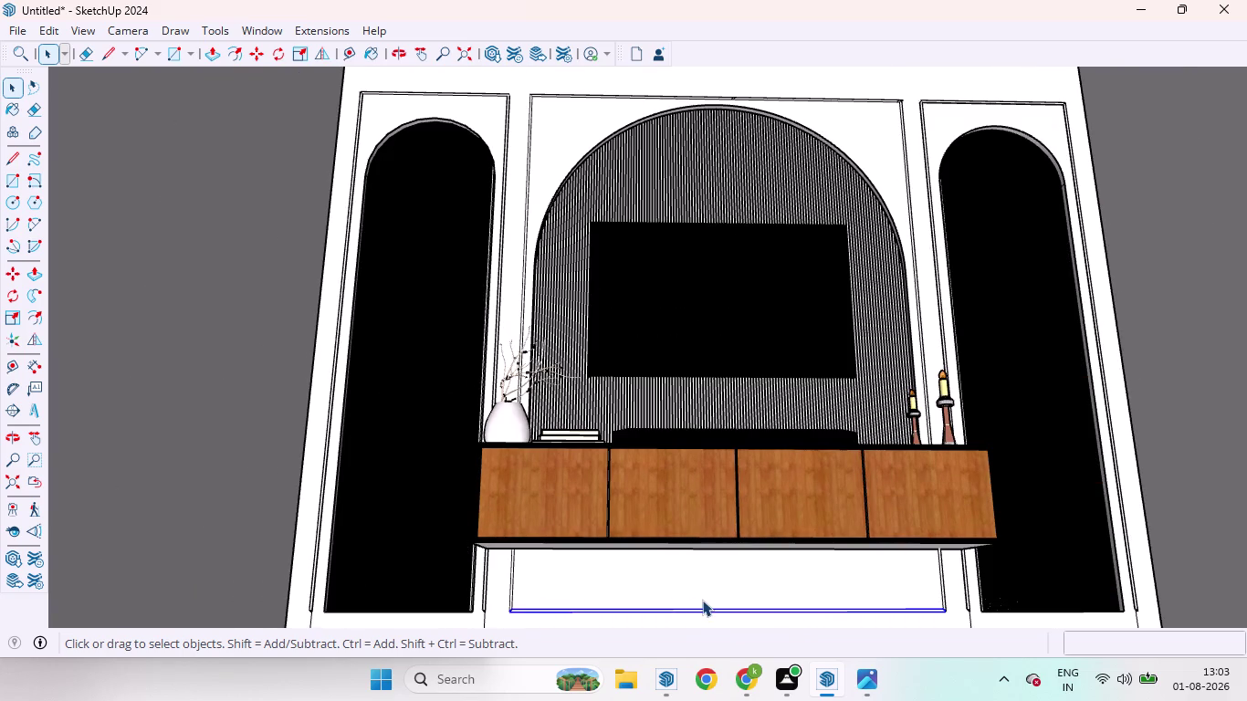
scroll(down, 3)
middle_drag(714, 594, 714, 700)
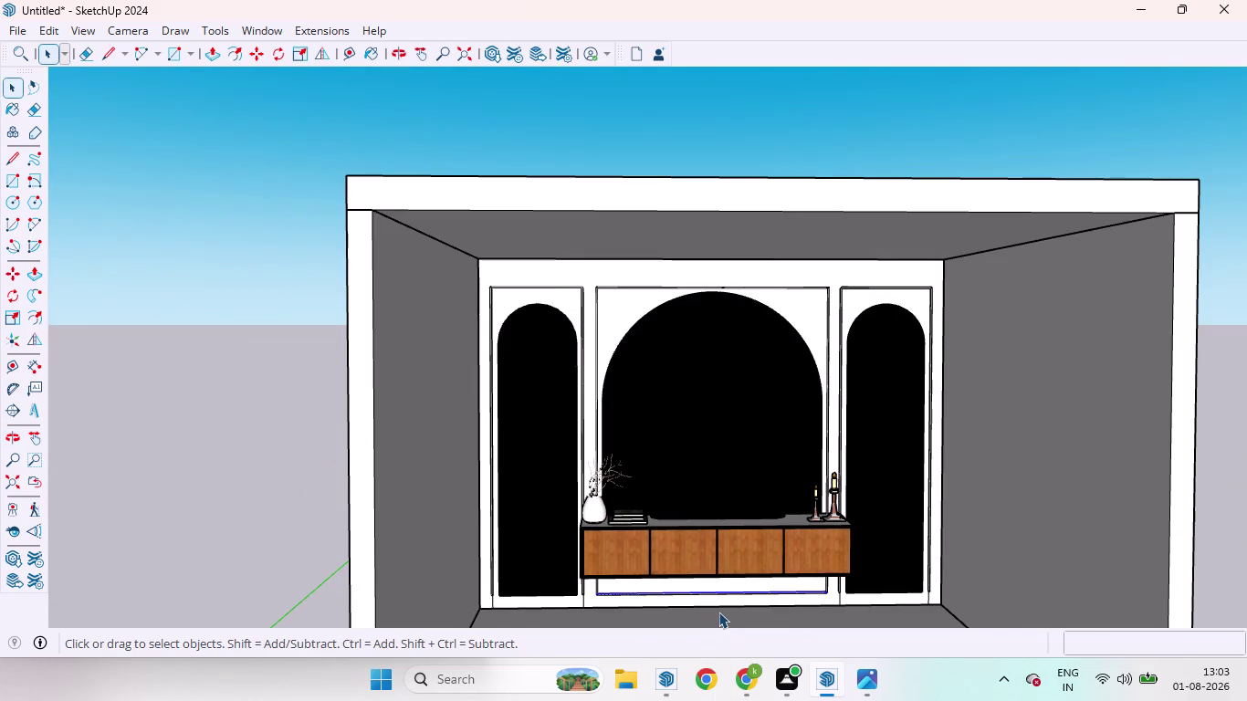
key(Delete)
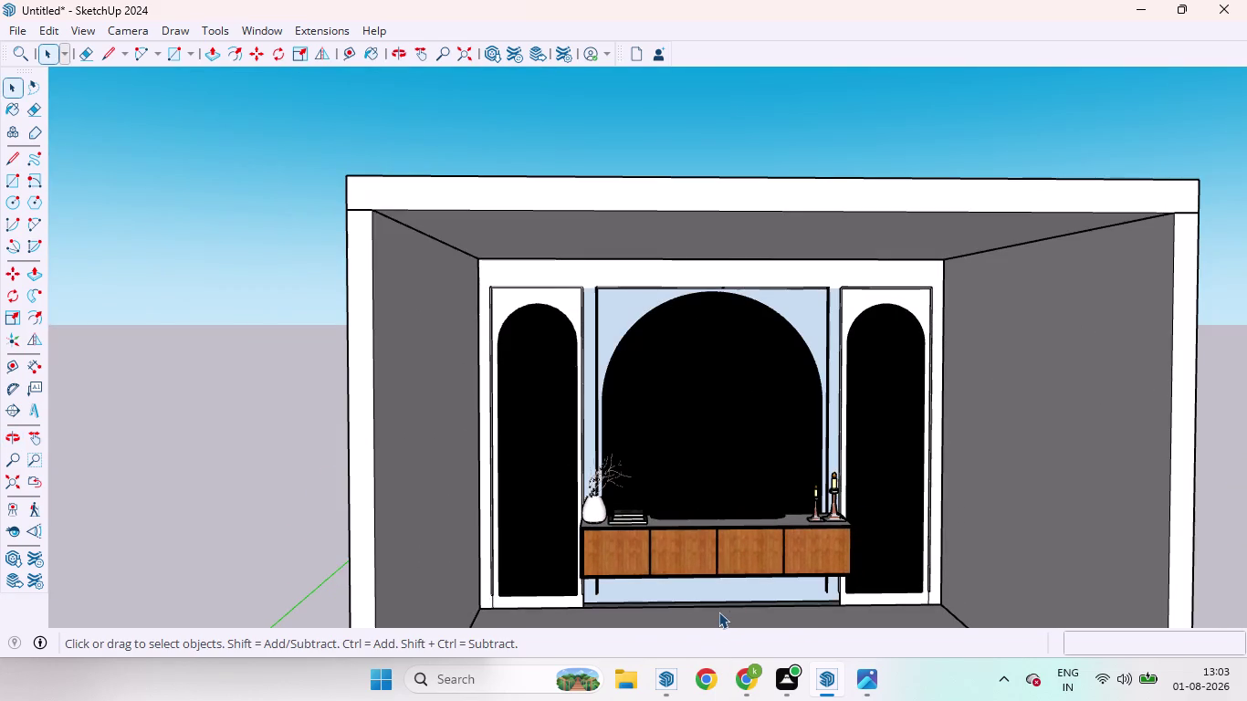
key(ctrl+z)
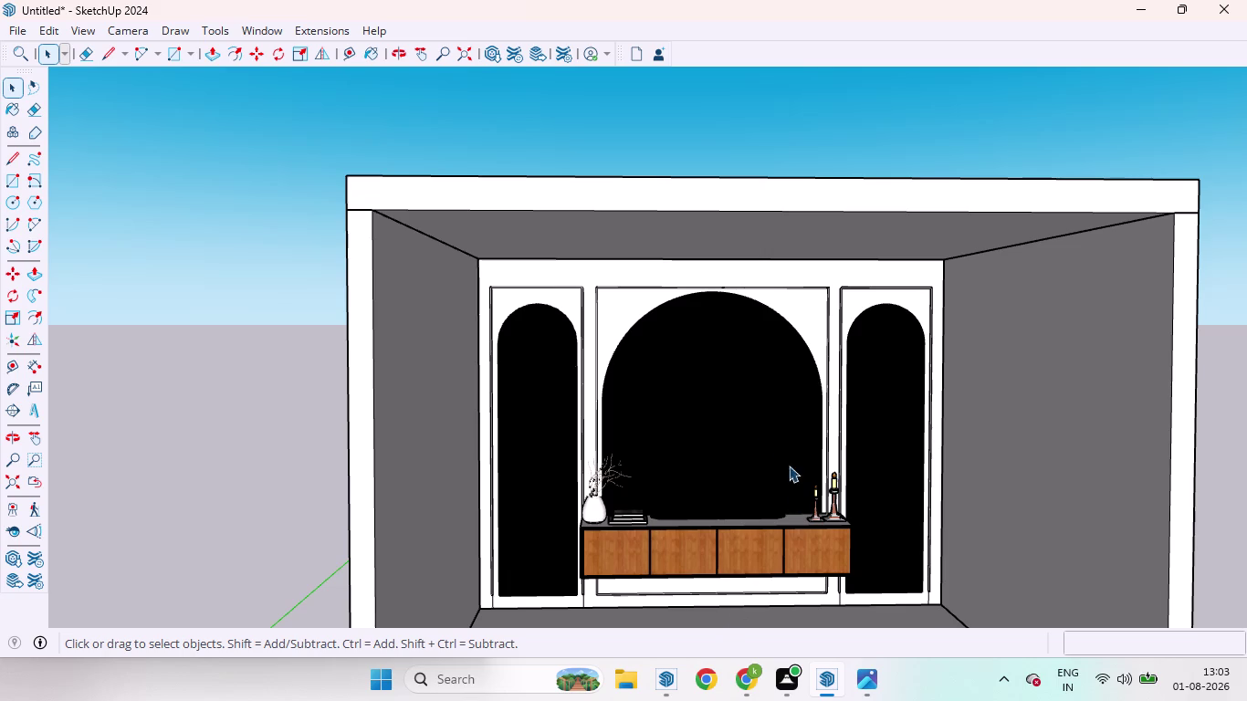
Orbit and zoom to view the room from above.
scroll(down, 3)
scroll(down, 3)
scroll(up, 3)
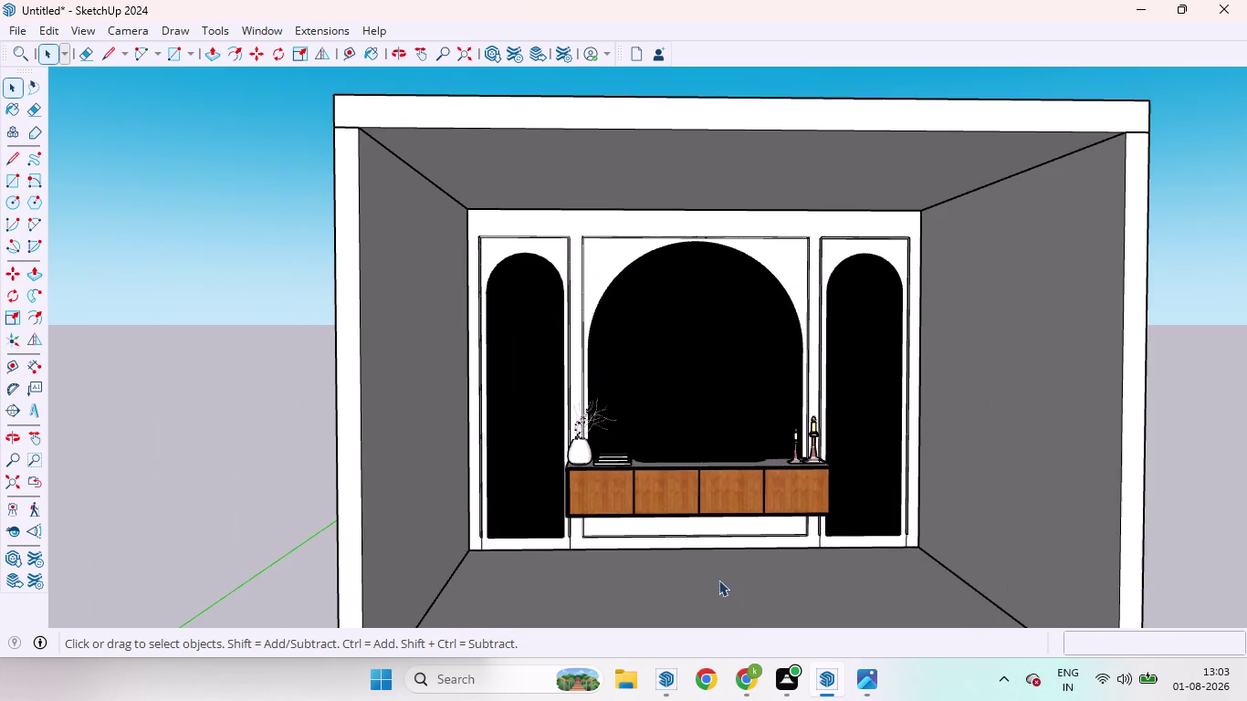
scroll(up, 3)
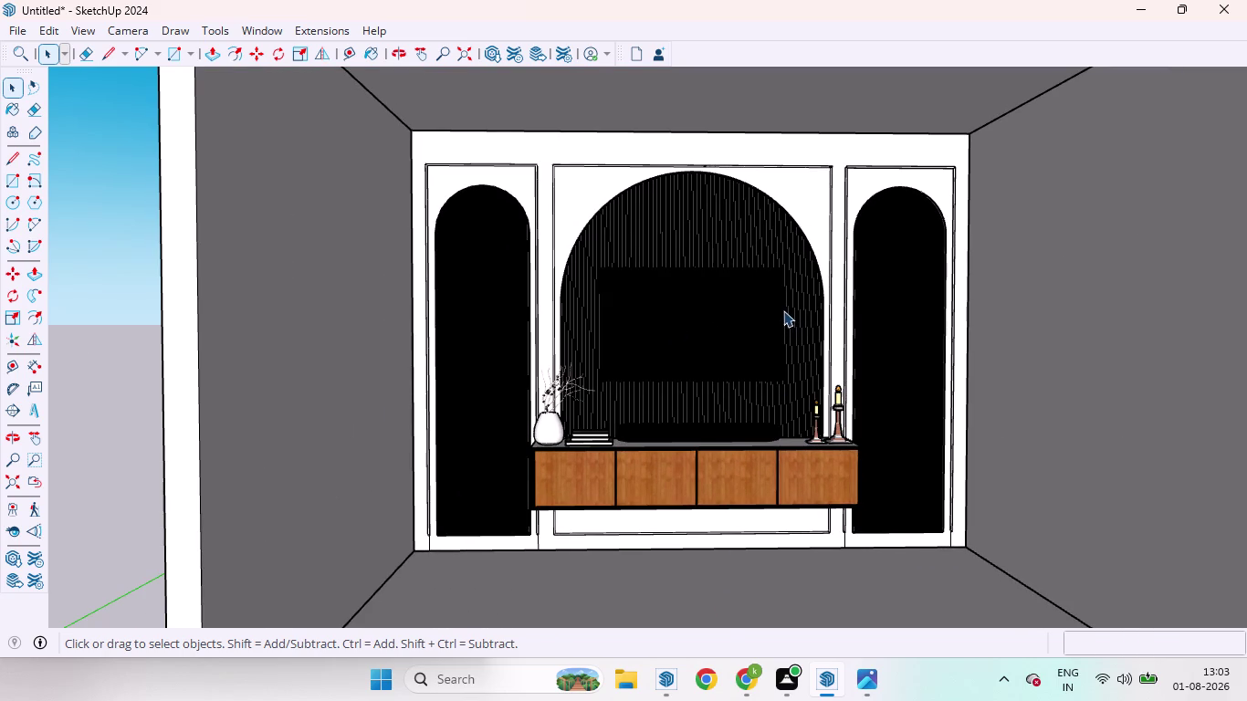
scroll(down, 3)
middle_drag(671, 544, 676, 632)
scroll(down, 3)
scroll(up, 3)
scroll(down, 3)
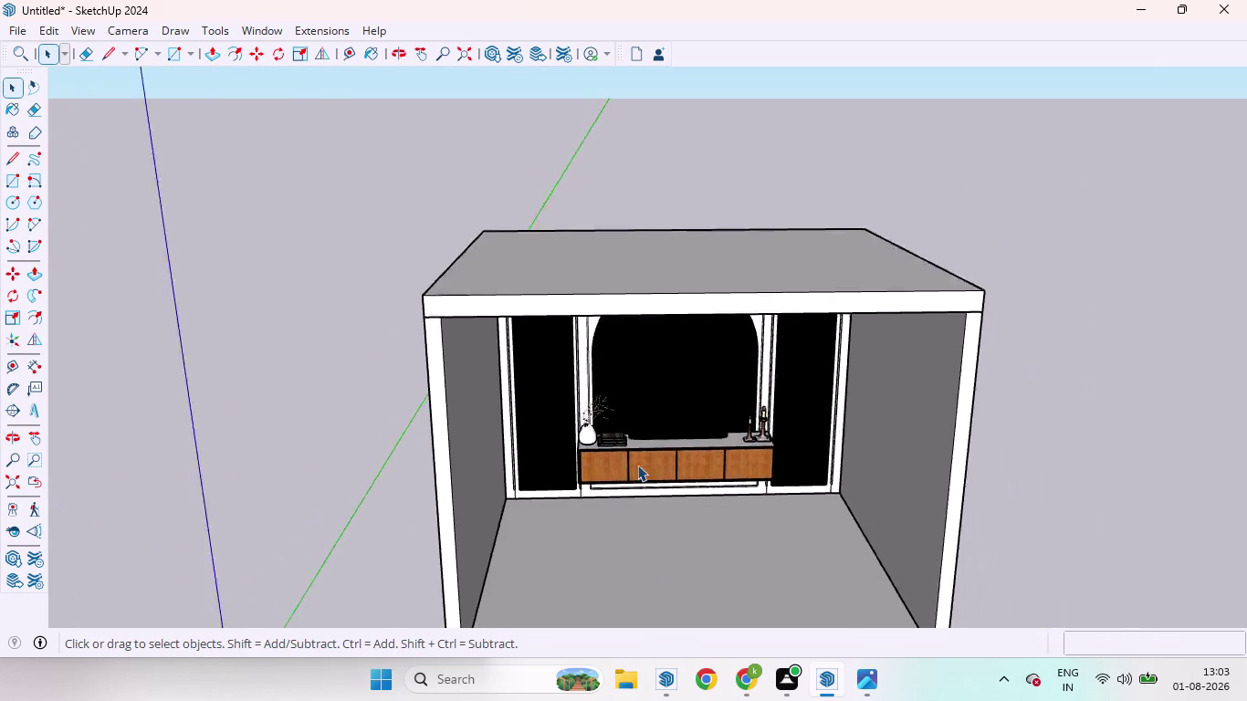
scroll(down, 3)
View the toolbar list, then open Window > Default Tray to show the Materials panel.
right_click(761, 30)
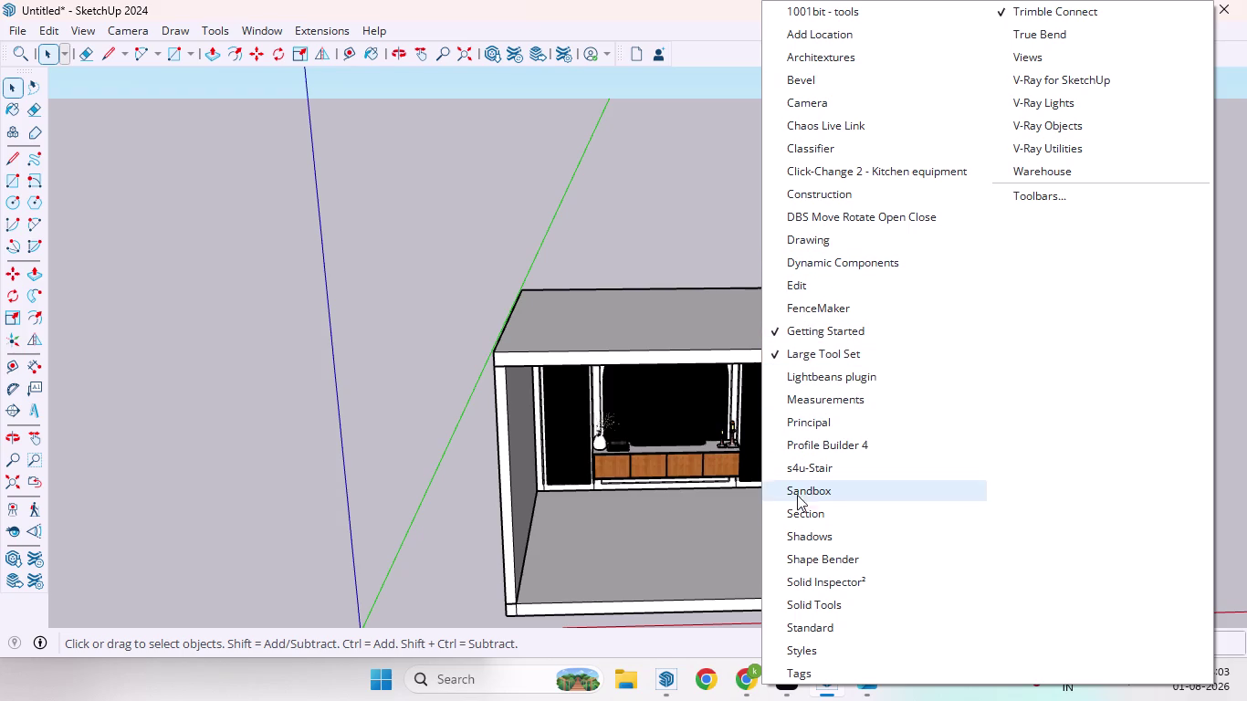
click(527, 217)
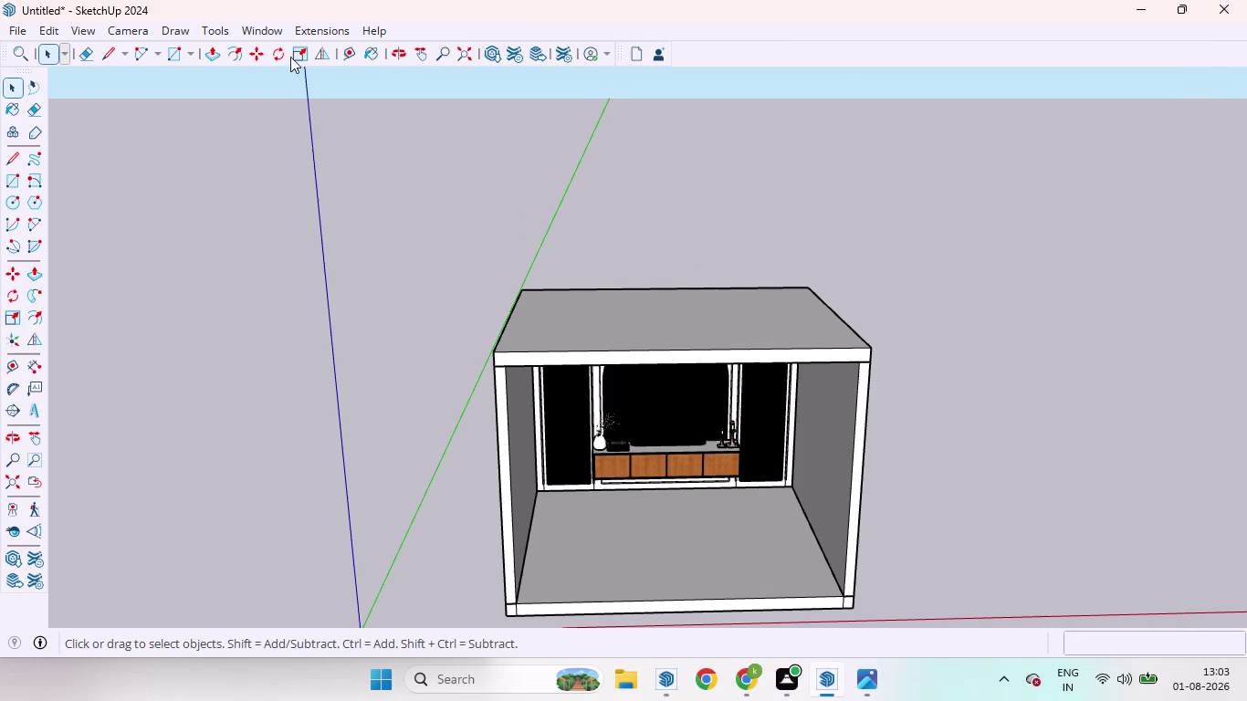
click(259, 28)
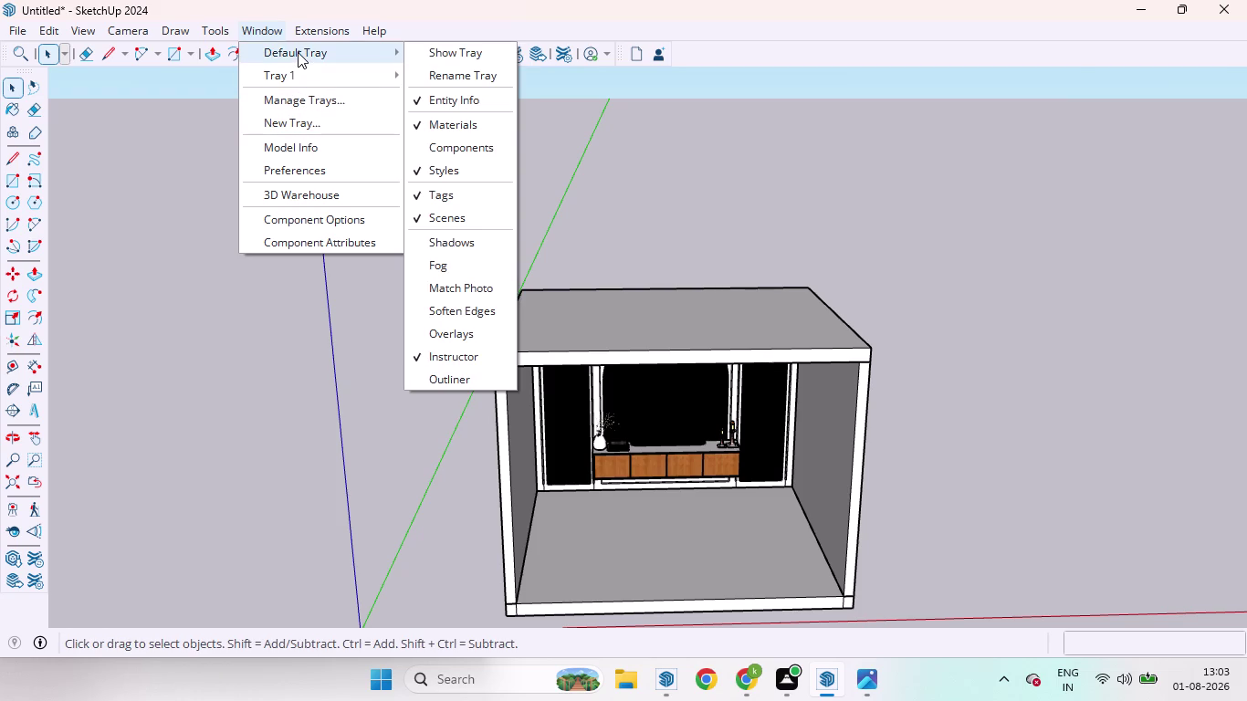
click(433, 50)
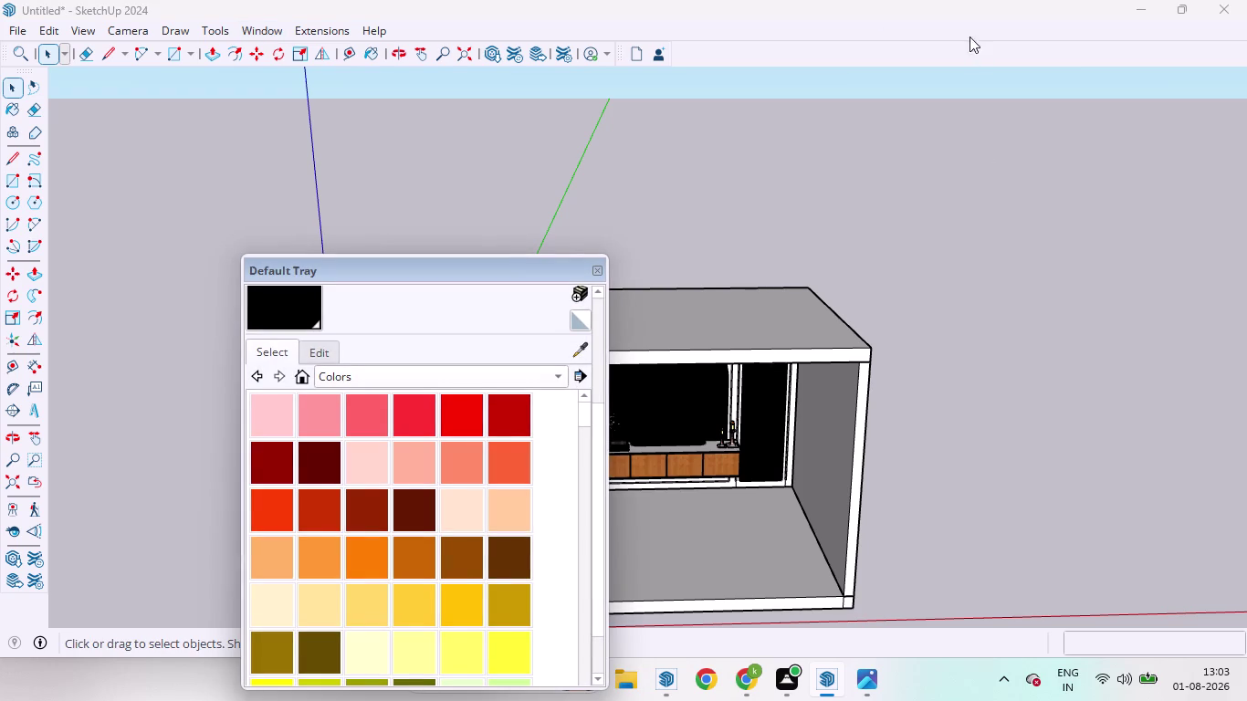
Move the Materials tray to the upper right and enlarge it to show more swatches.
drag(479, 268, 1195, 117)
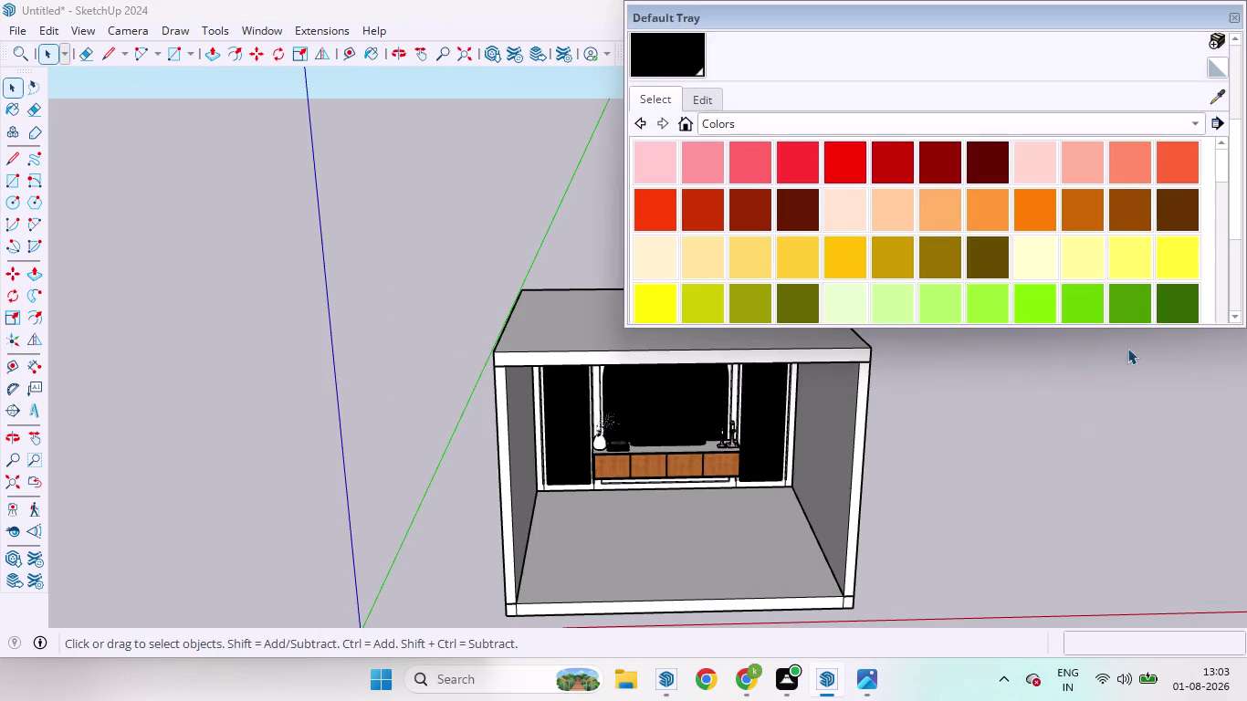
drag(931, 323, 988, 379)
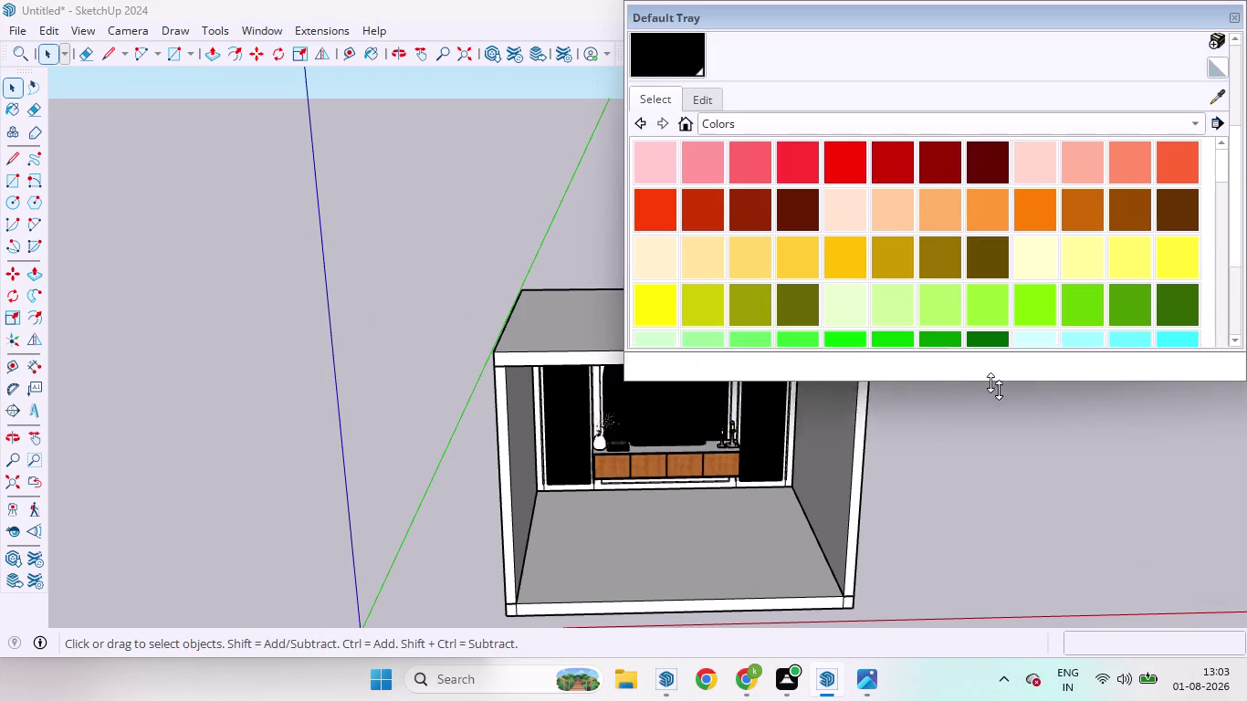
drag(988, 378, 1108, 595)
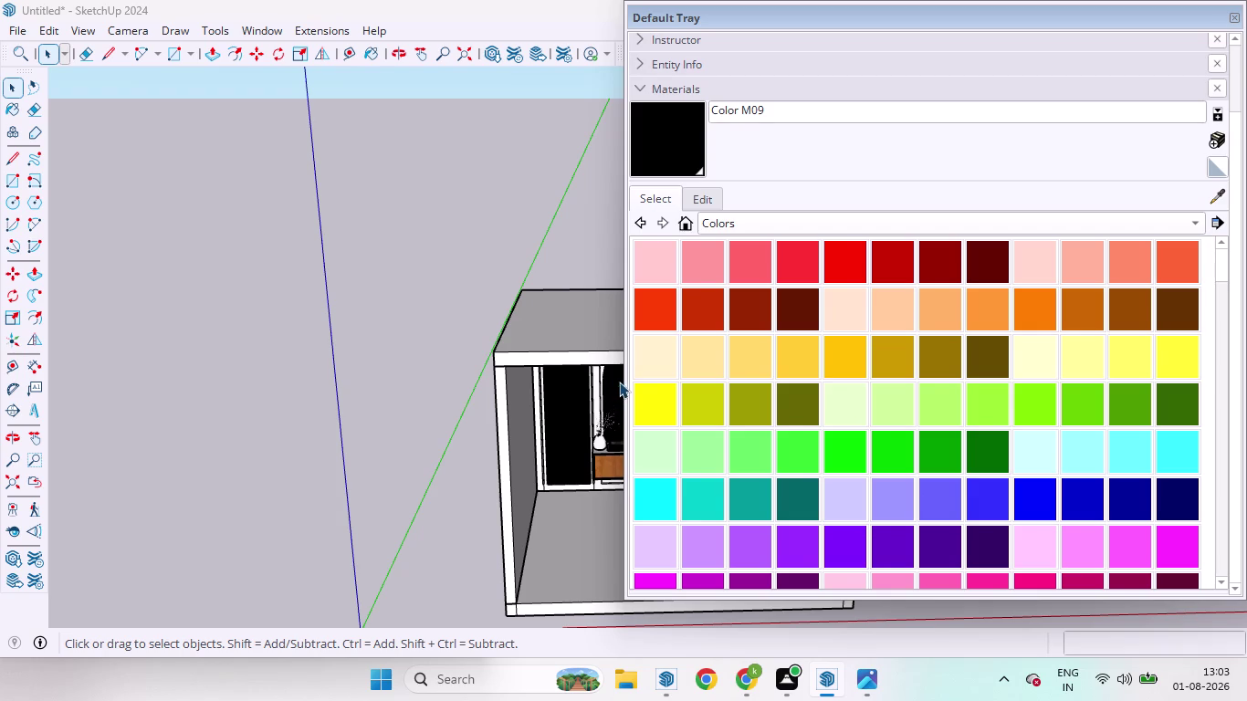
drag(629, 382, 957, 397)
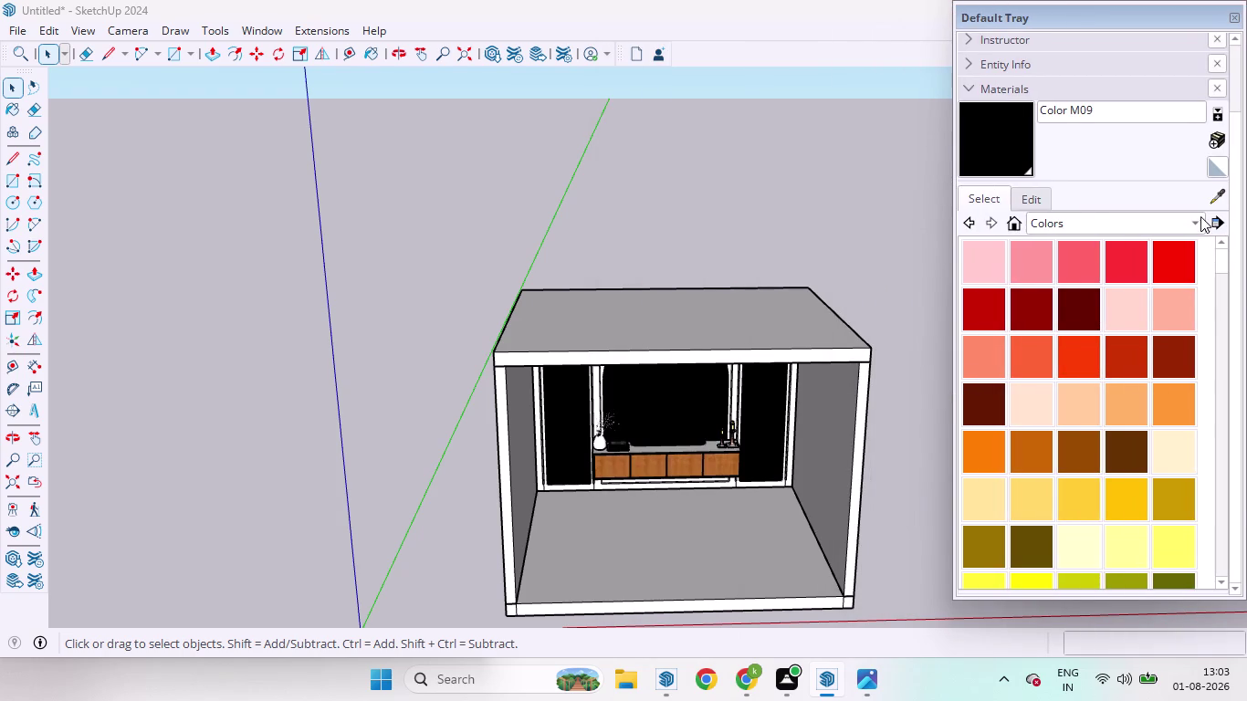
Switch the Materials collection to In Model and scroll through its swatches.
click(1201, 223)
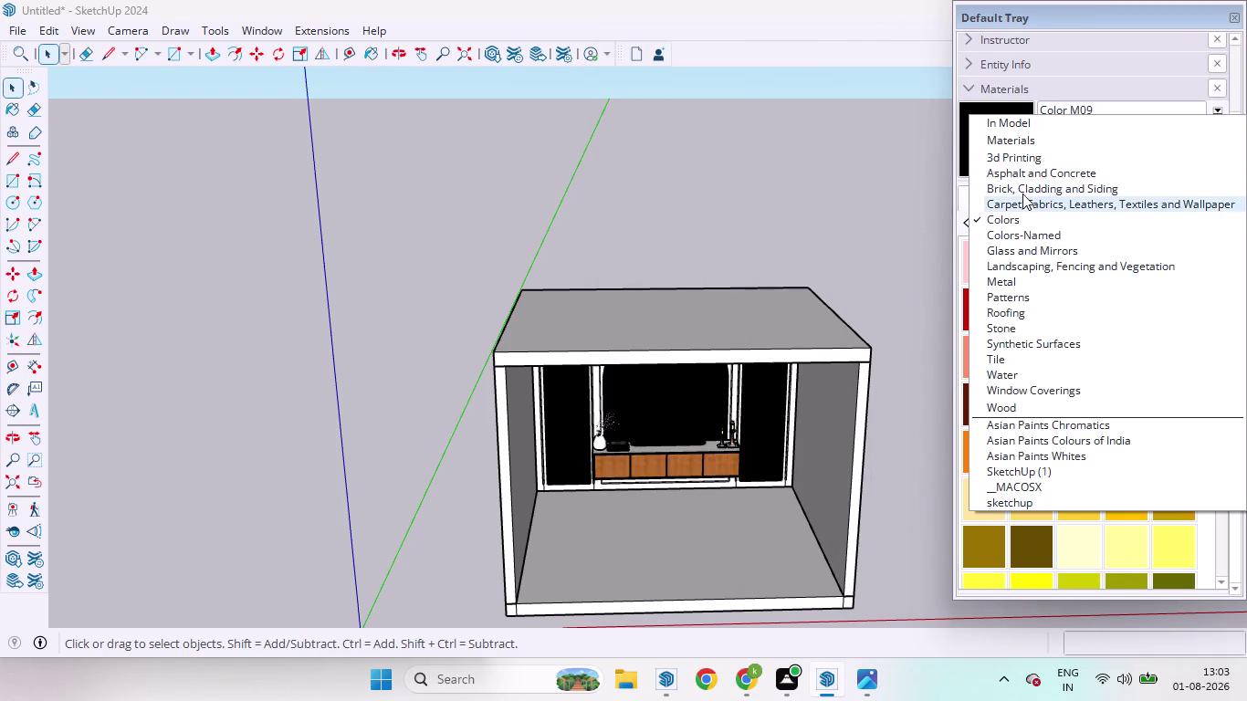
click(1007, 124)
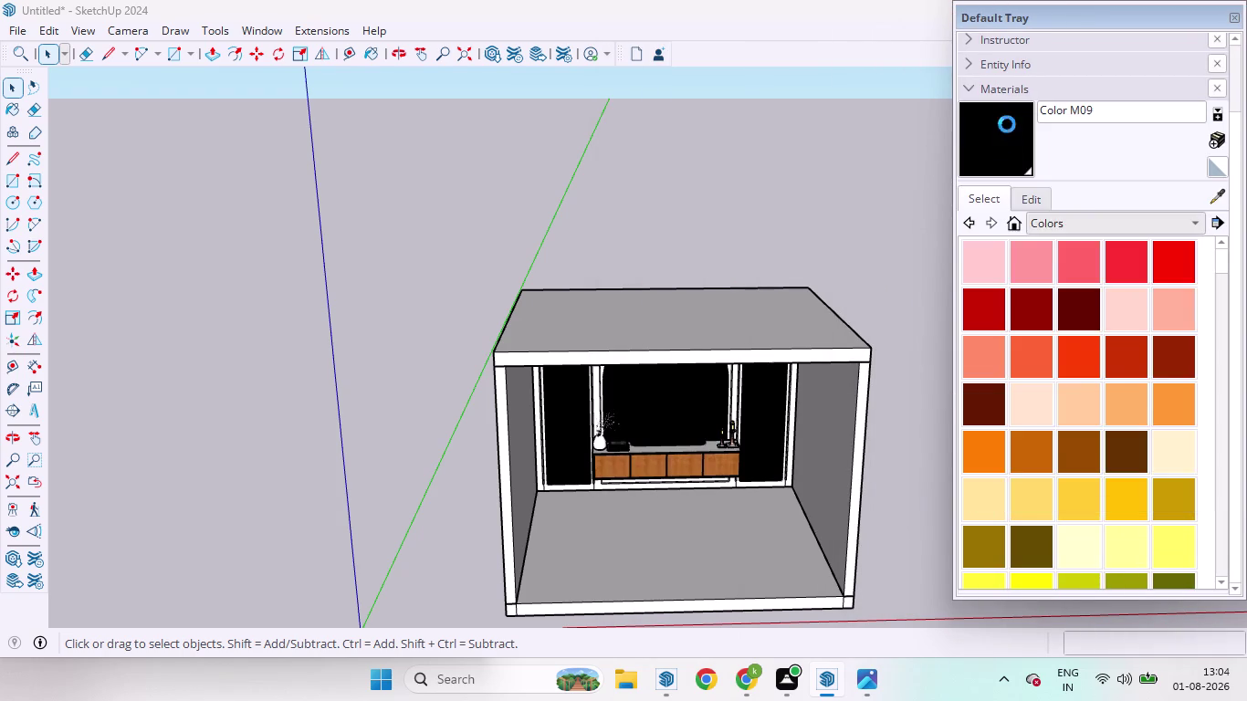
scroll(down, 3)
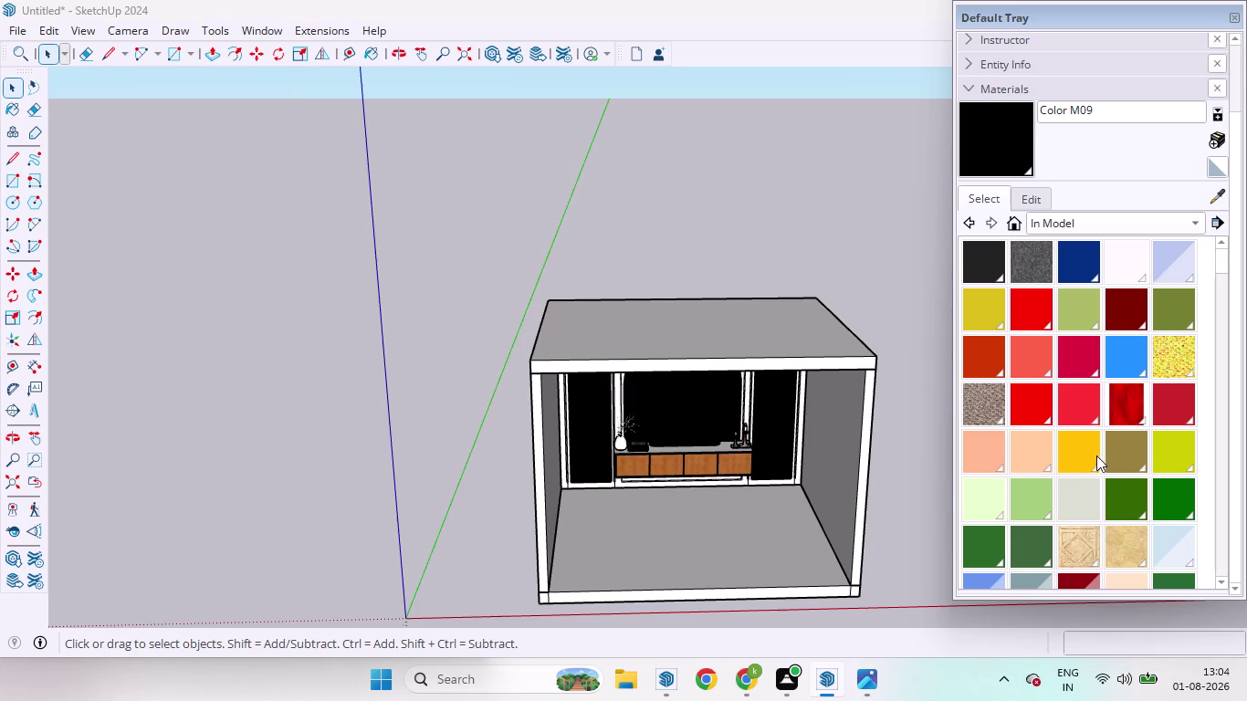
scroll(down, 3)
scroll(down, 3)
scroll(down, 3)
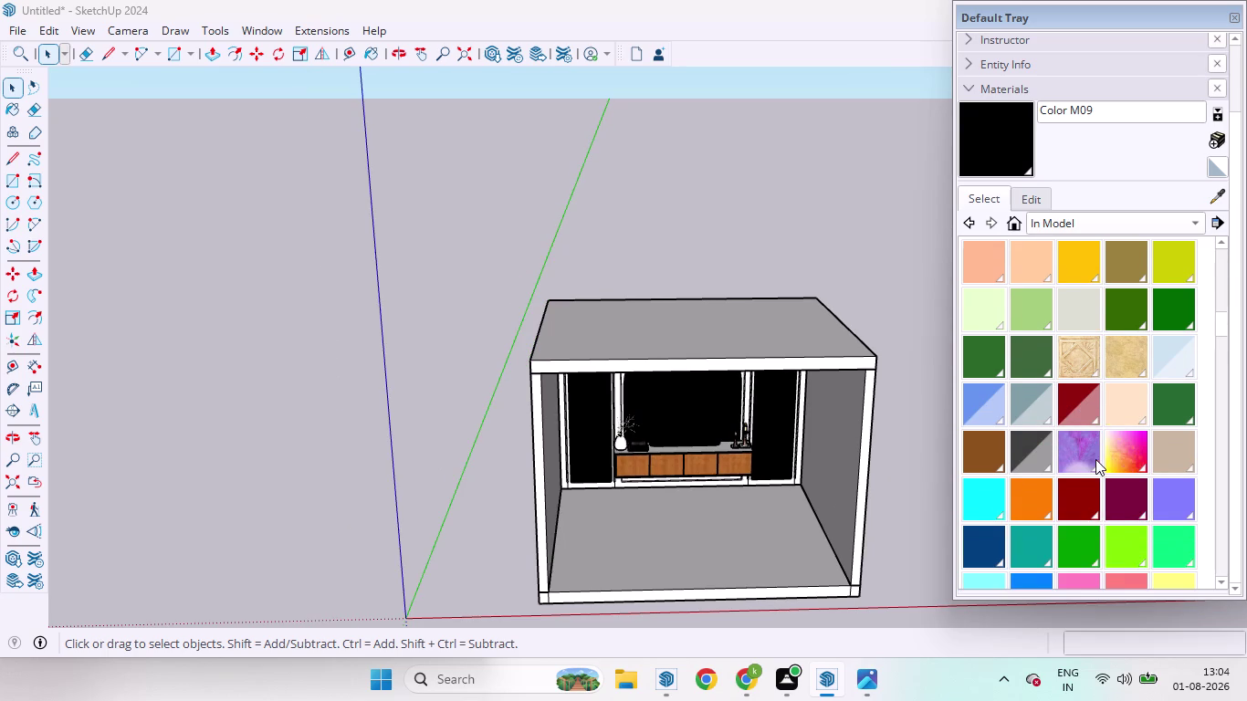
scroll(down, 3)
scroll(down, 3)
scroll(down, 3)
scroll(down, 3)
scroll(down, 3)
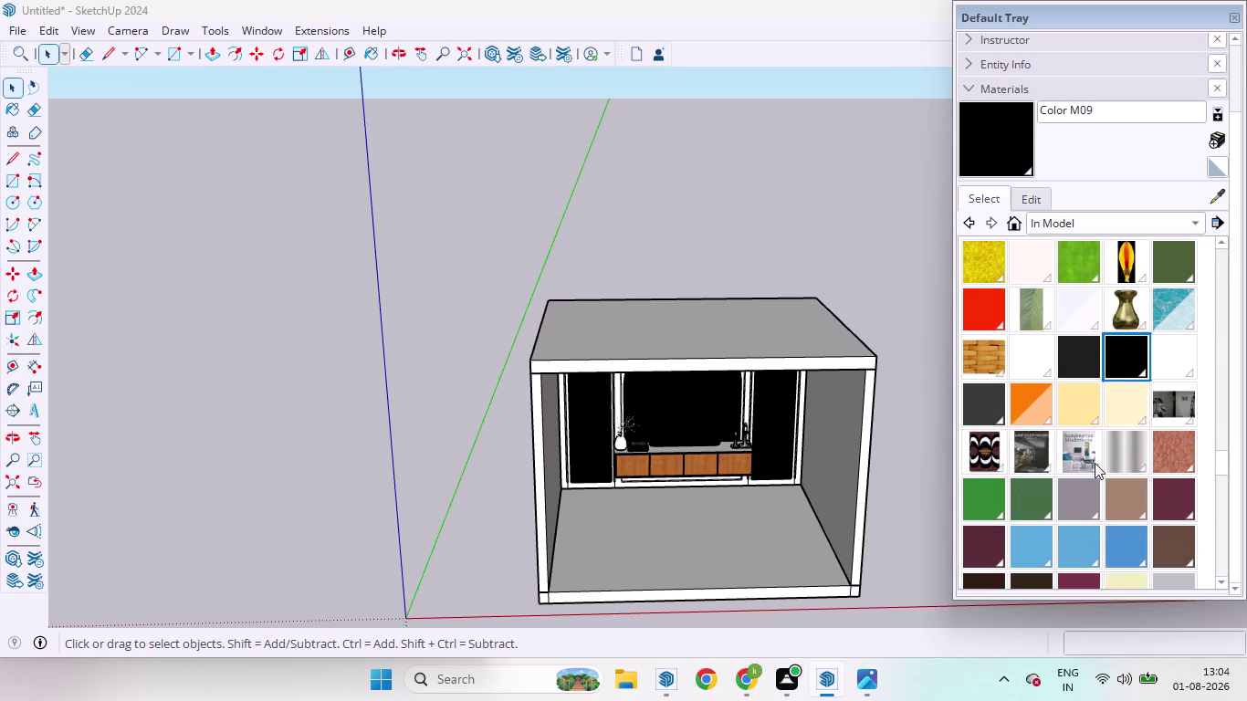
scroll(down, 3)
scroll(down, 3)
scroll(down, 3)
scroll(up, 3)
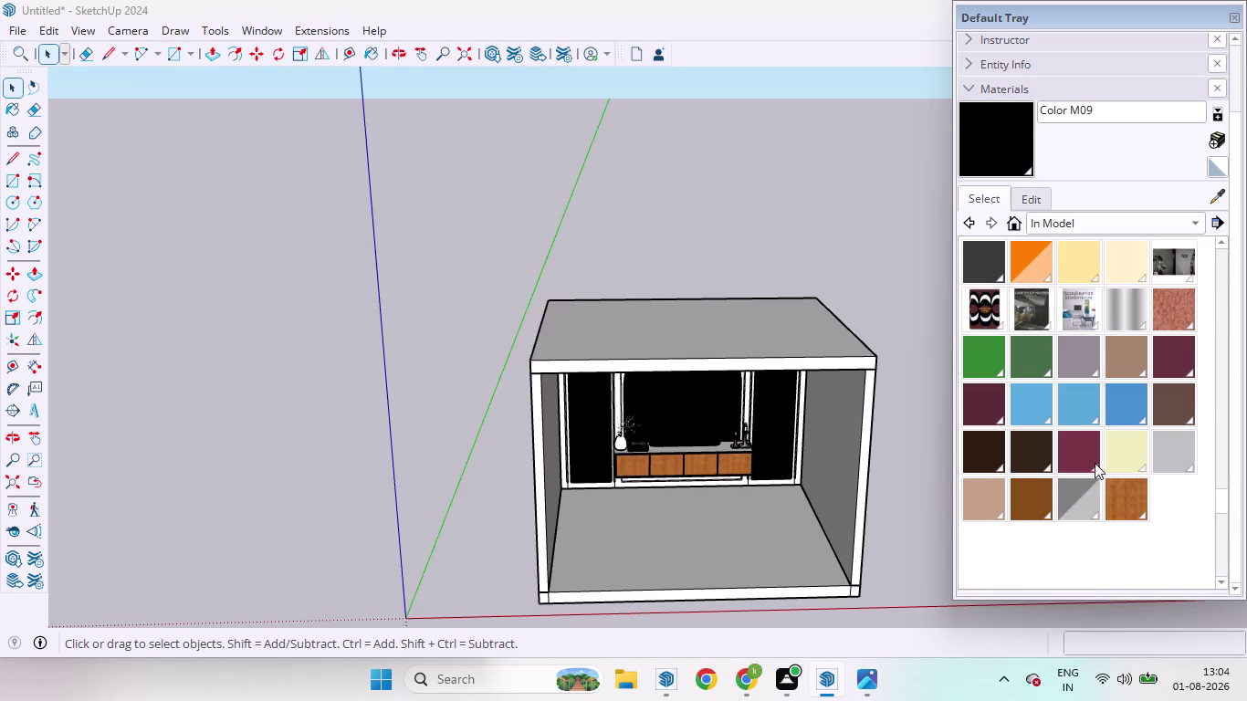
scroll(up, 3)
scroll(up, 3)
scroll(up, 3)
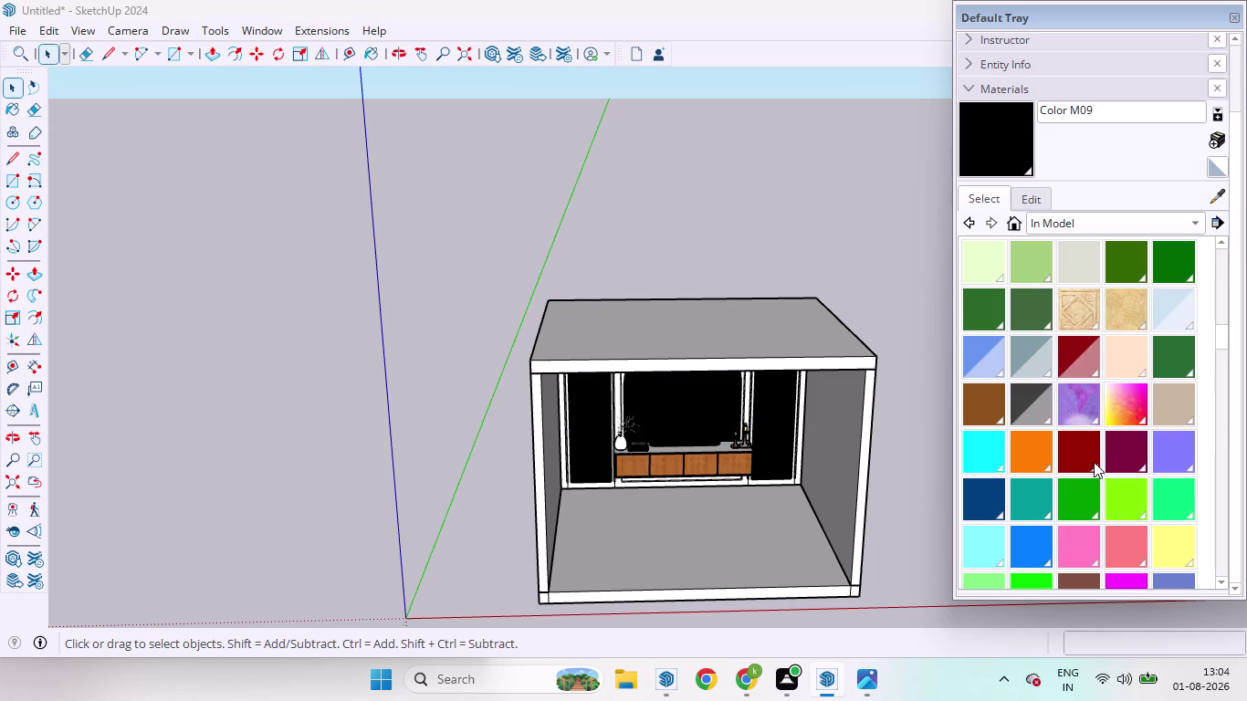
scroll(up, 3)
scroll(up, 3)
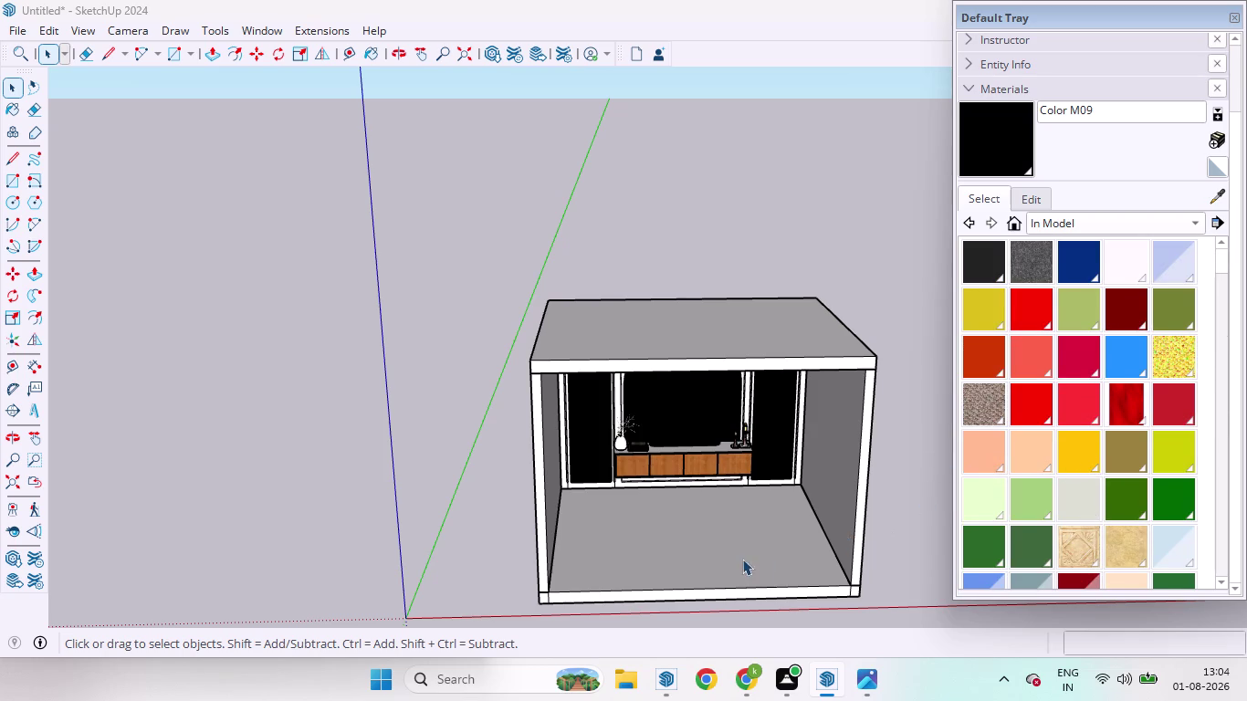
Orbit toward the TV wall and look down into the room.
middle_drag(740, 560, 656, 457)
scroll(up, 3)
scroll(down, 3)
scroll(up, 3)
scroll(down, 3)
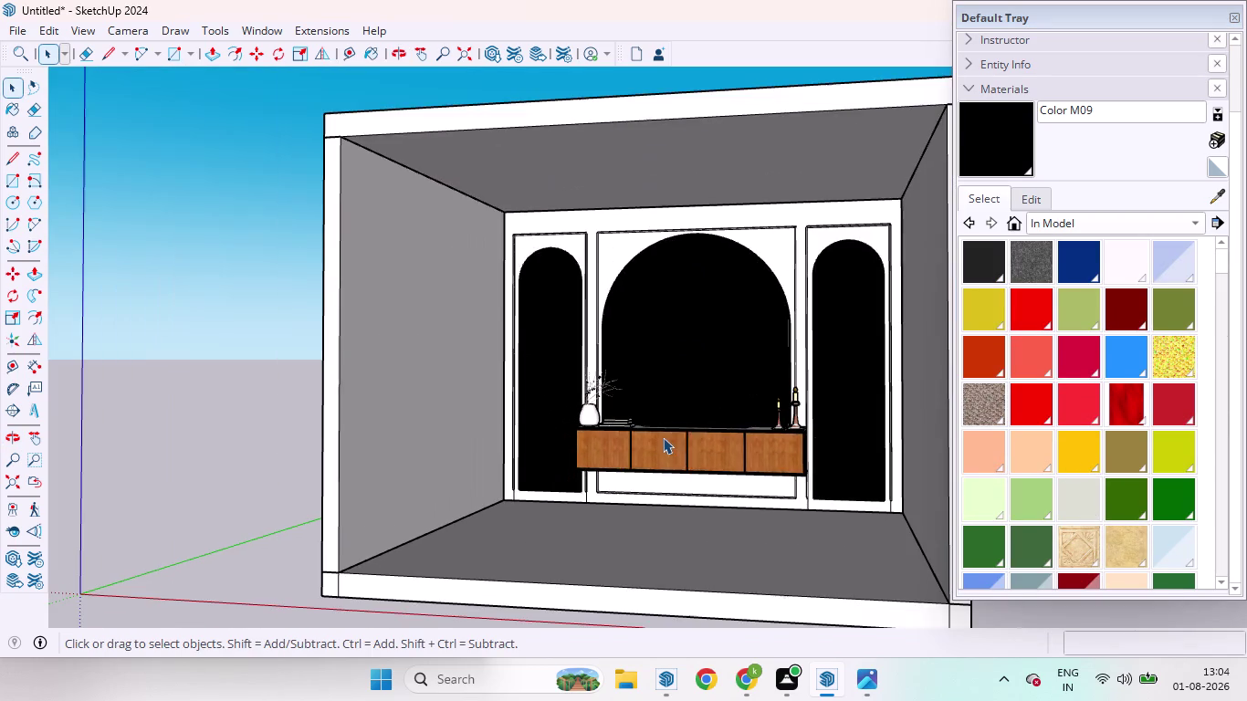
scroll(up, 3)
scroll(down, 3)
scroll(down, 3)
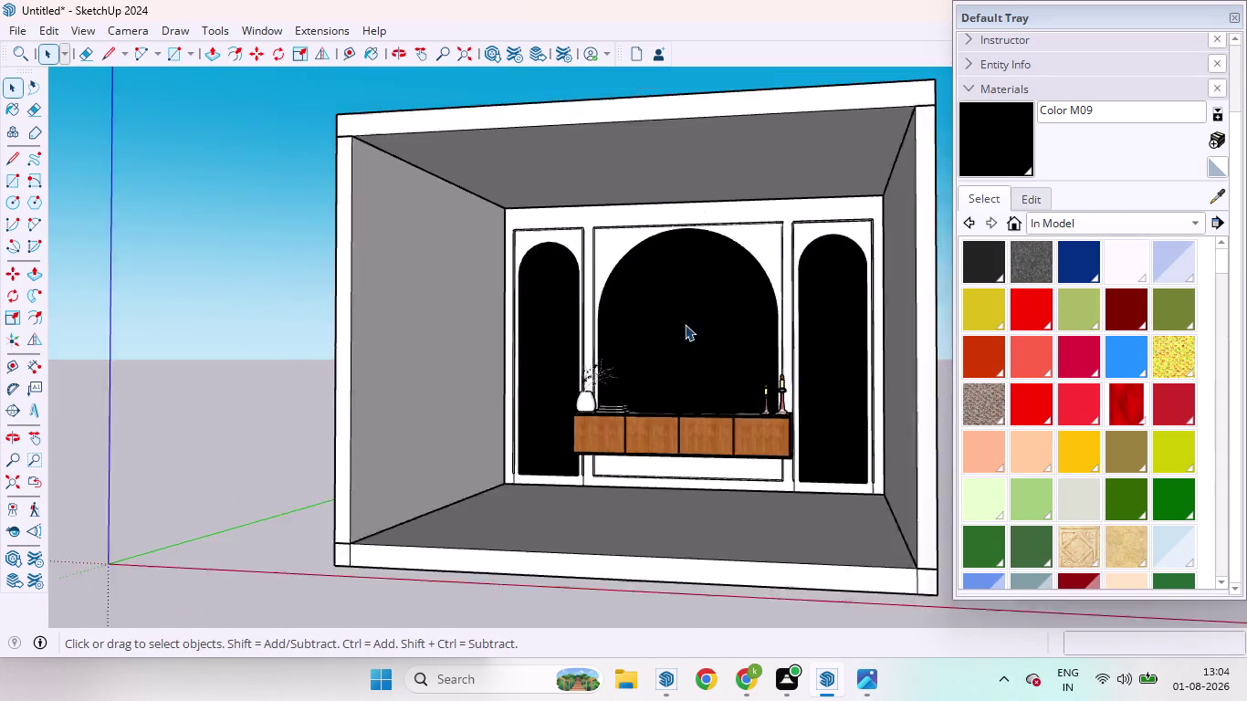
middle_drag(694, 381, 711, 524)
scroll(up, 3)
scroll(down, 3)
scroll(up, 3)
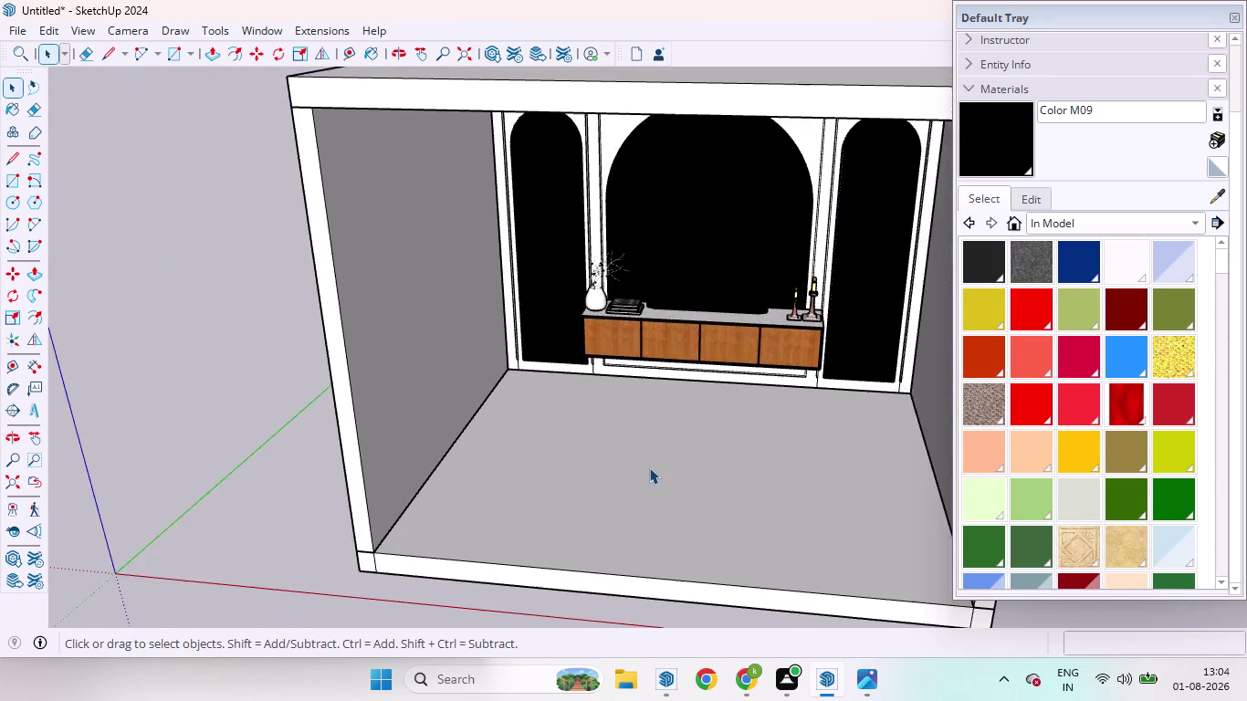
scroll(up, 3)
scroll(down, 3)
Open the room group for editing and select its floor.
click(661, 474)
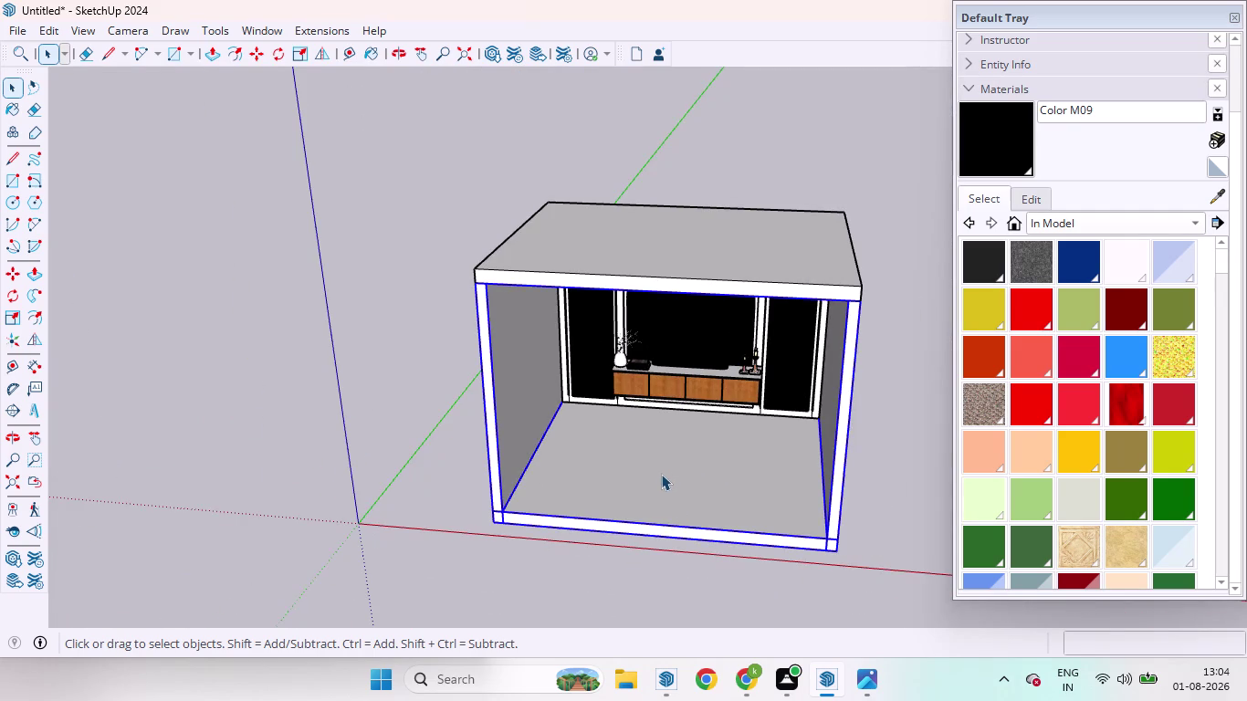
double_click(661, 473)
click(648, 477)
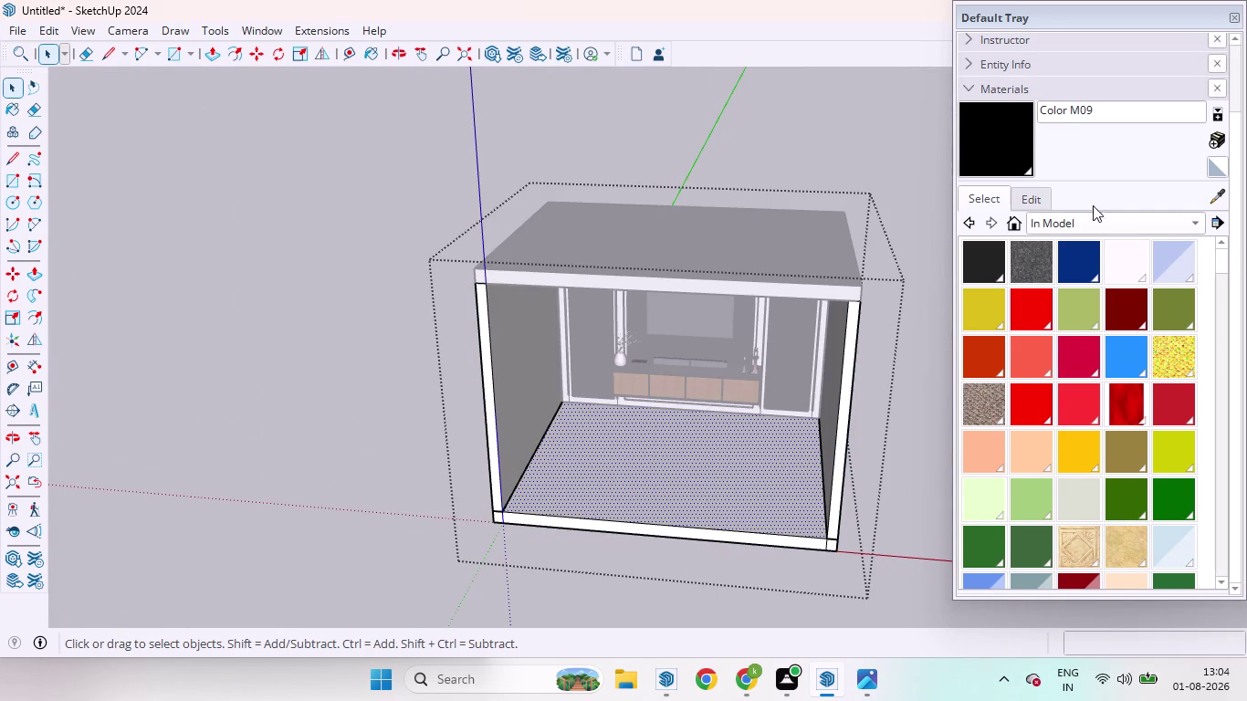
Enable the Lightbeans plugin toolbar and launch its texture library.
right_click(690, 31)
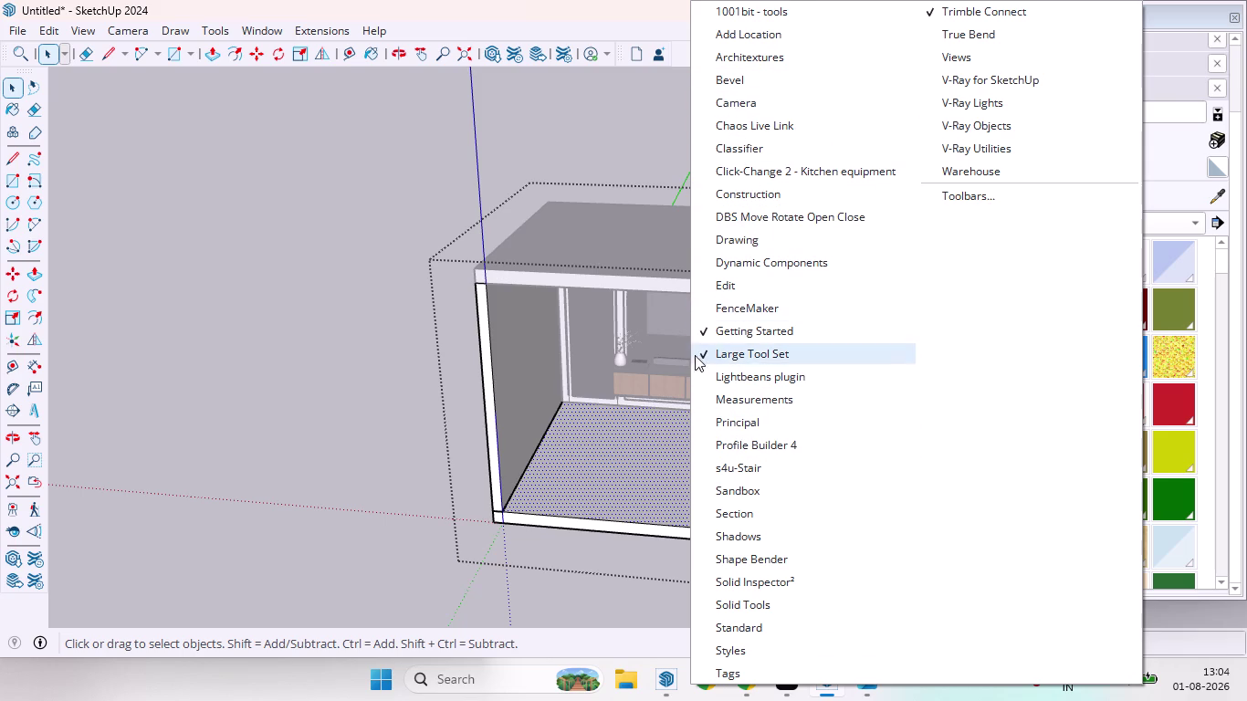
click(776, 378)
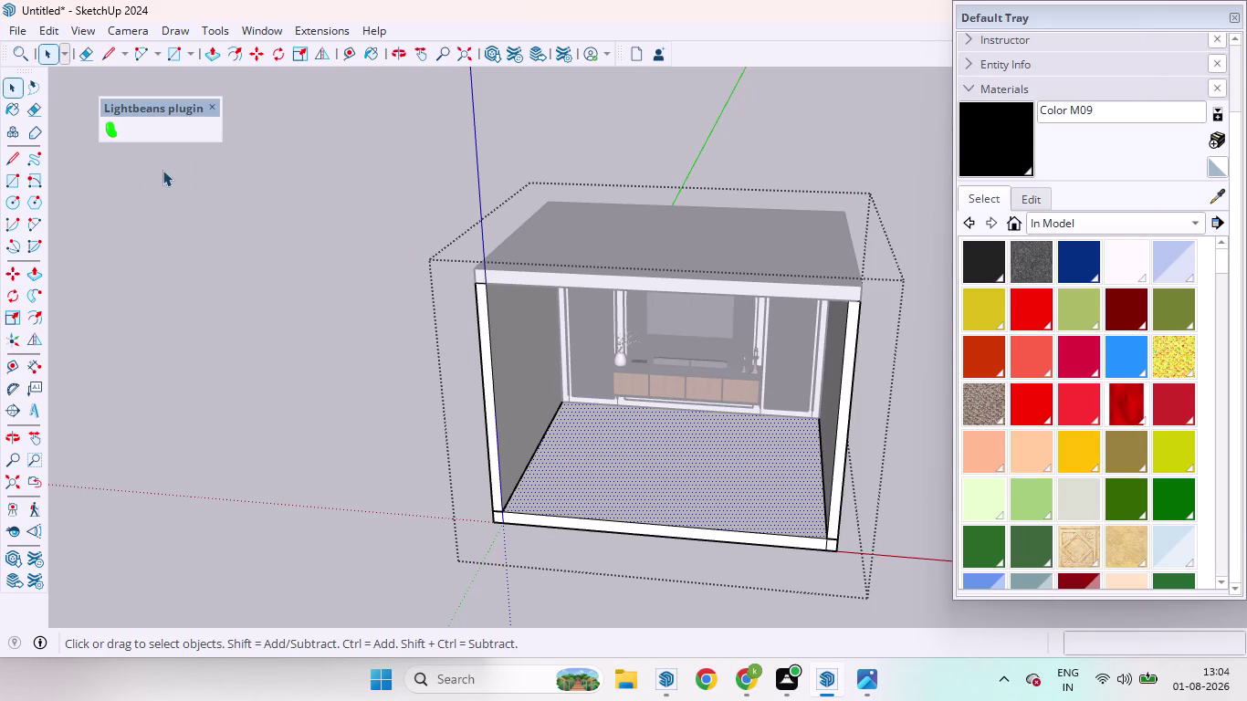
click(107, 131)
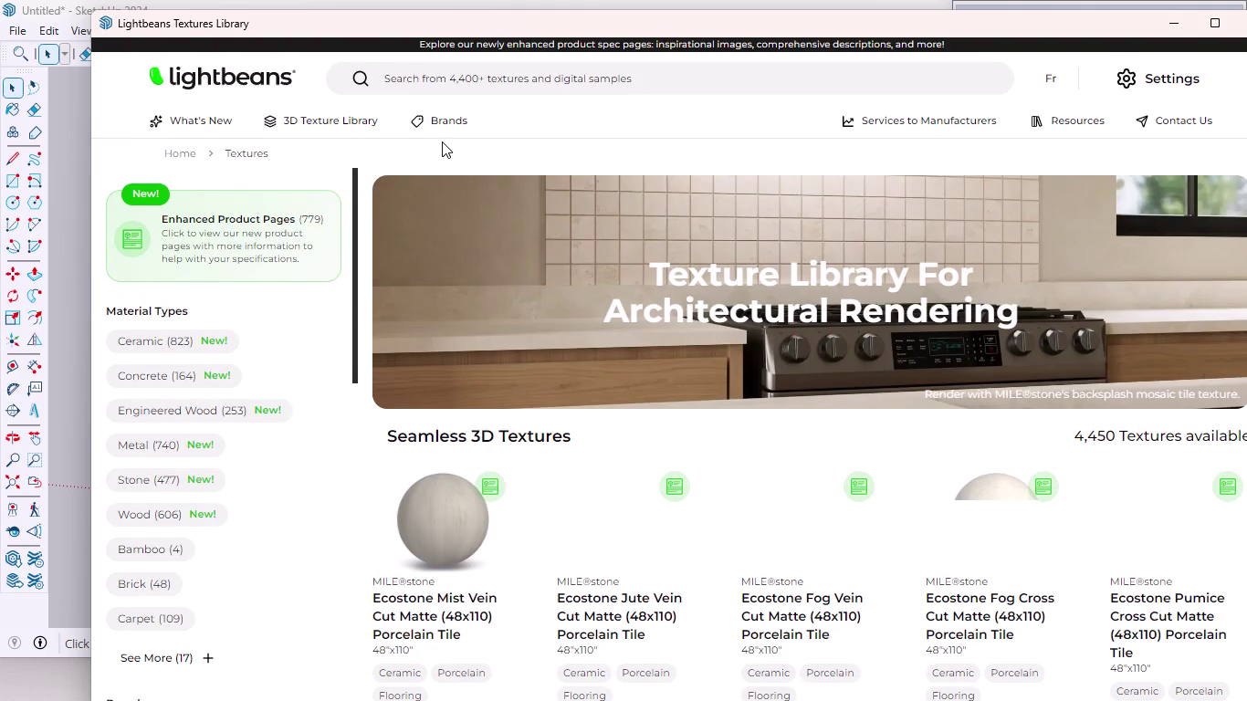
Browse the Lightbeans library and open the Stone textures category.
scroll(down, 3)
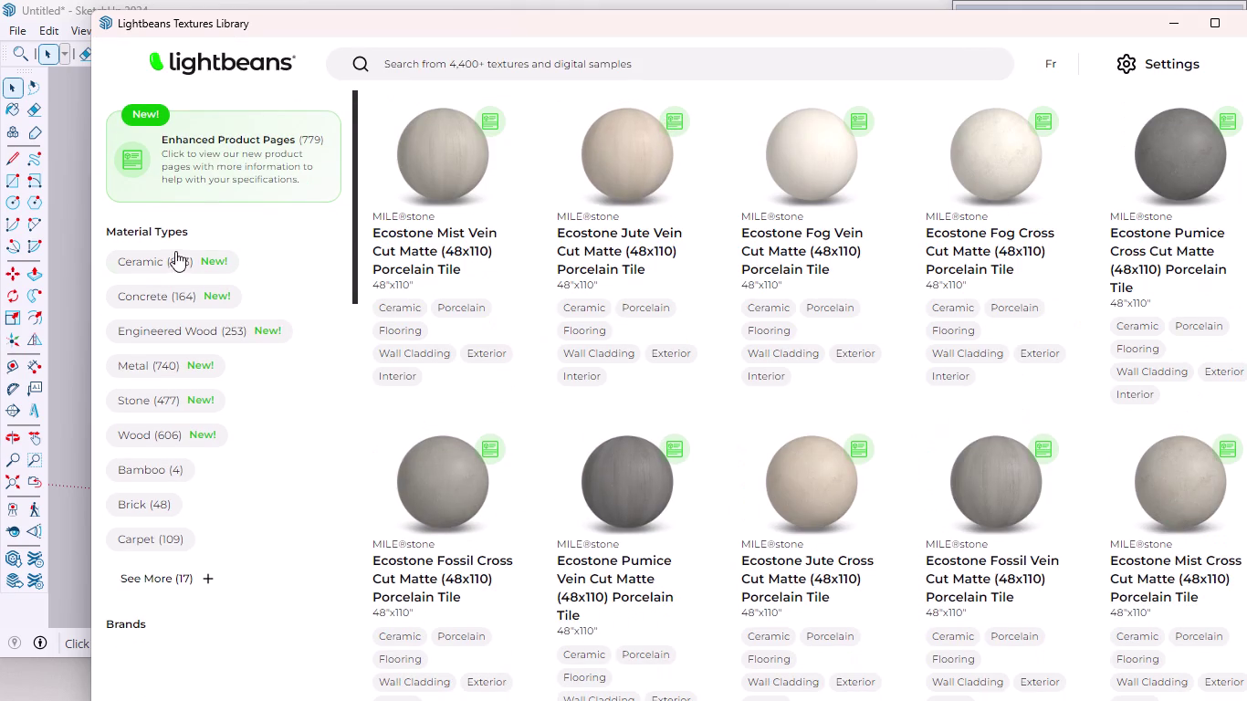
scroll(down, 3)
scroll(down, 3)
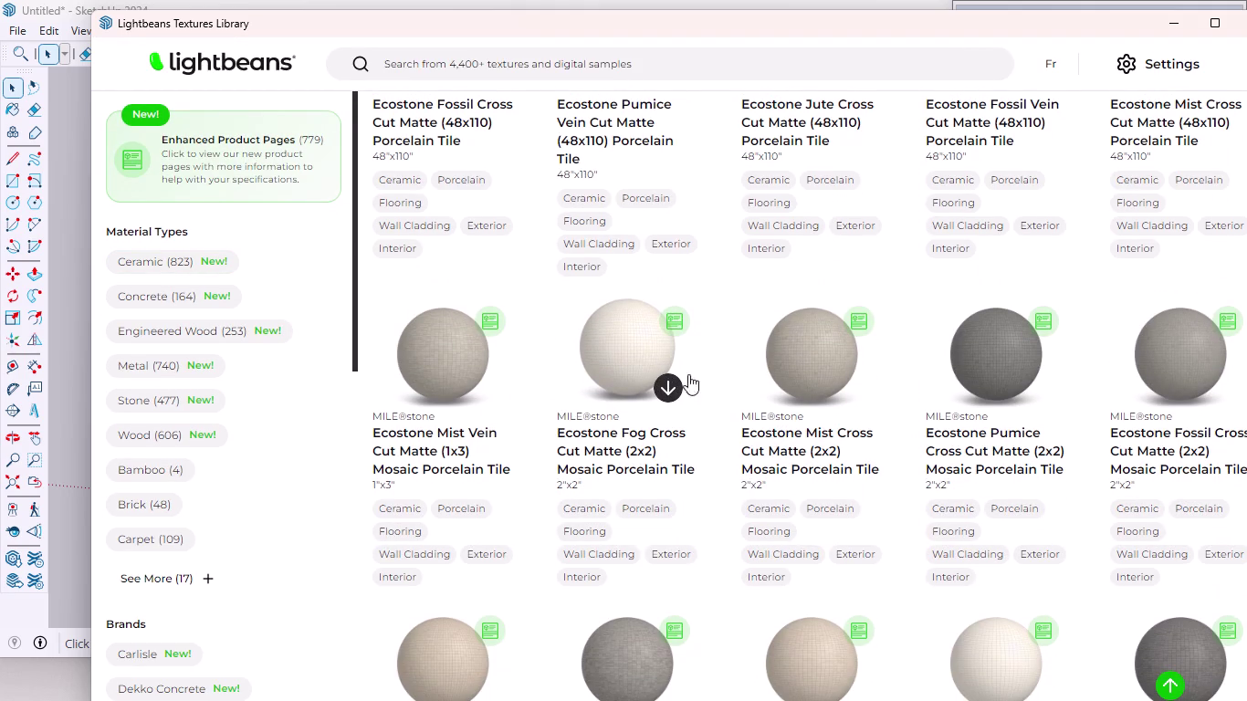
scroll(down, 3)
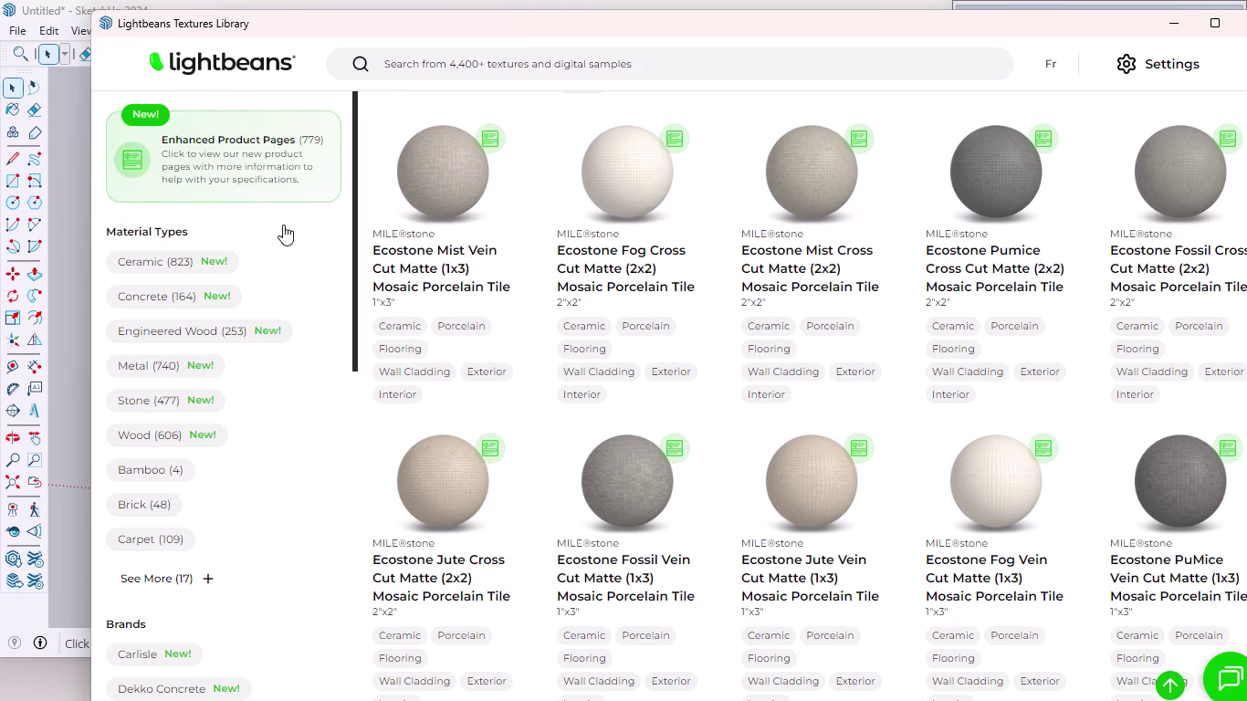
scroll(up, 3)
scroll(up, 3)
scroll(up, 3)
click(1218, 29)
scroll(up, 3)
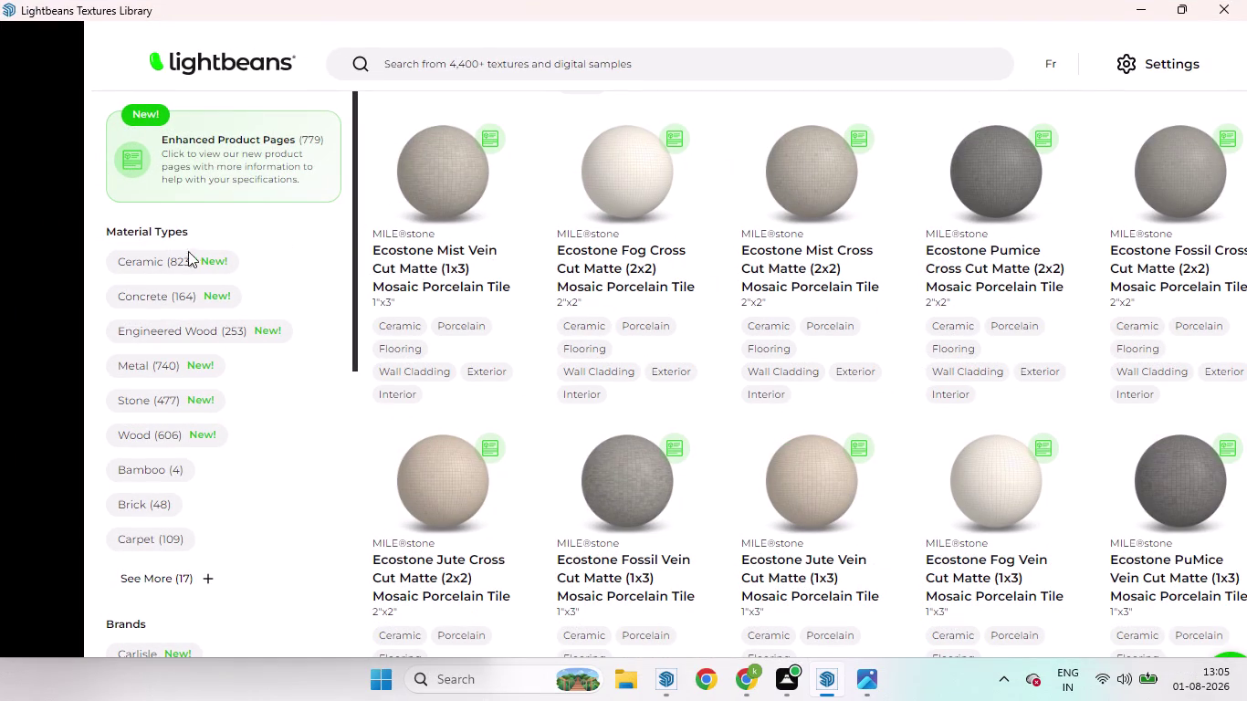
scroll(up, 3)
scroll(down, 3)
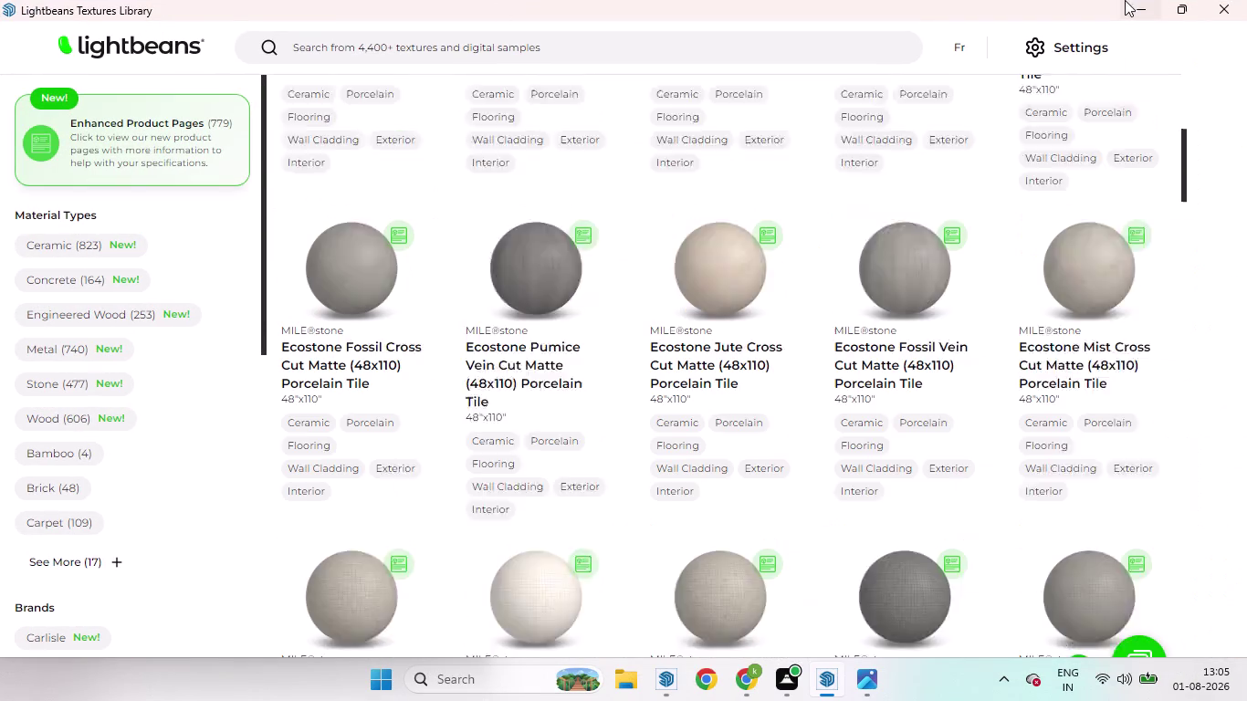
scroll(up, 3)
scroll(up, 3)
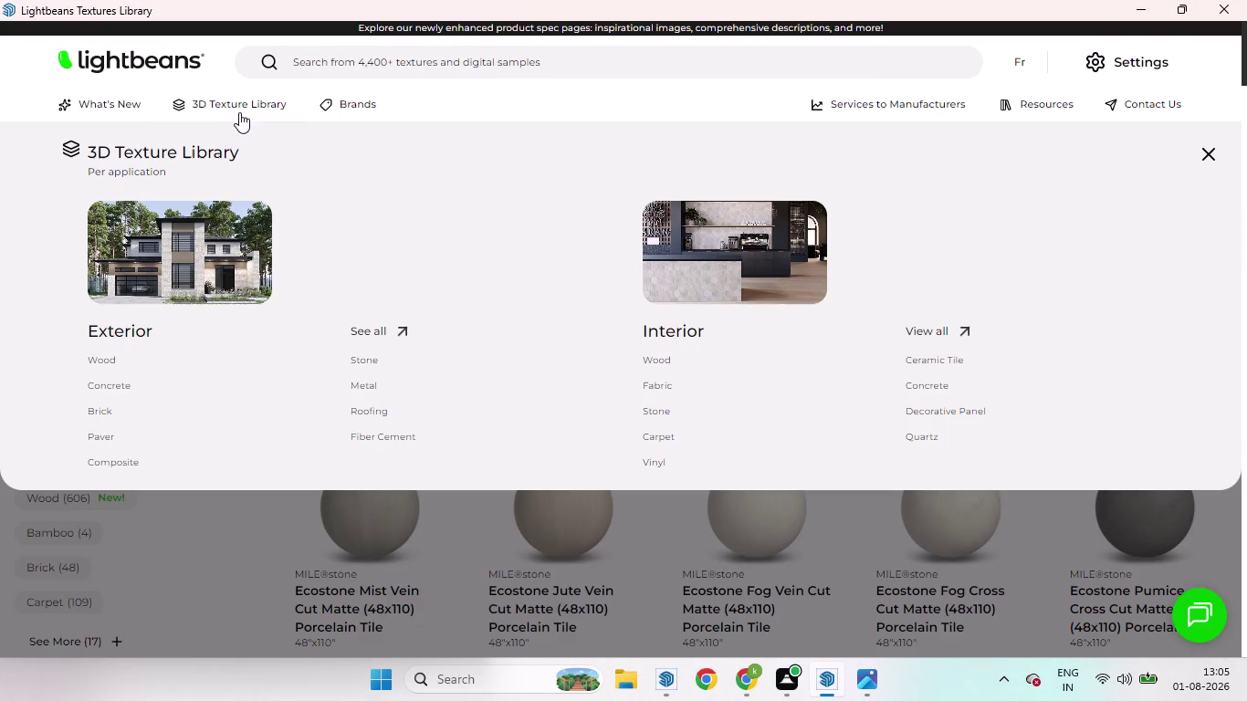
click(655, 418)
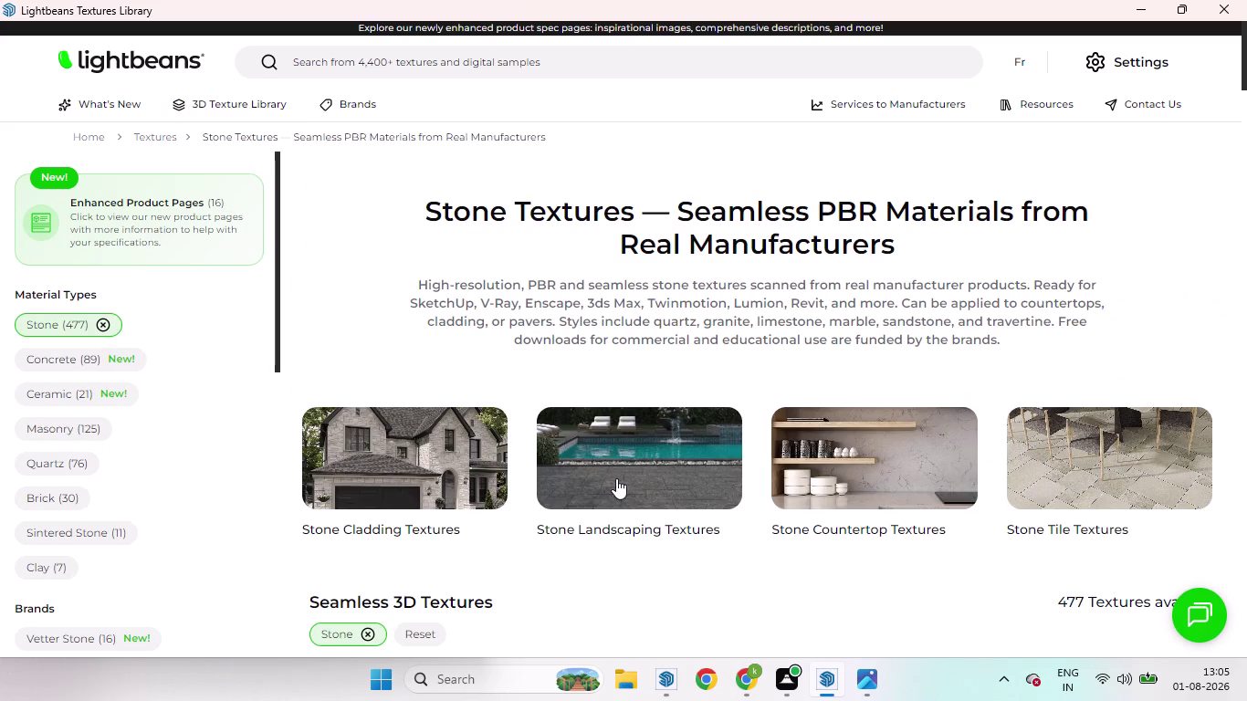
Download the Travertine Paver texture and move the library window aside.
scroll(down, 3)
scroll(down, 3)
scroll(down, 3)
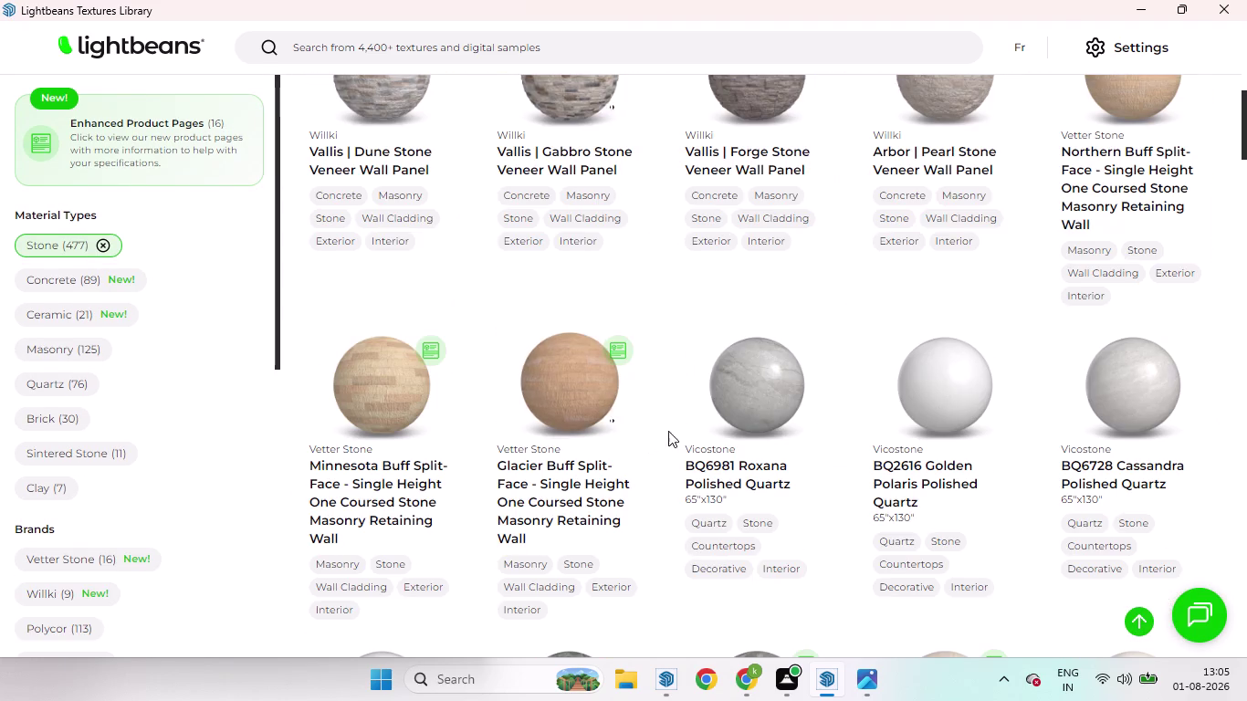
scroll(down, 3)
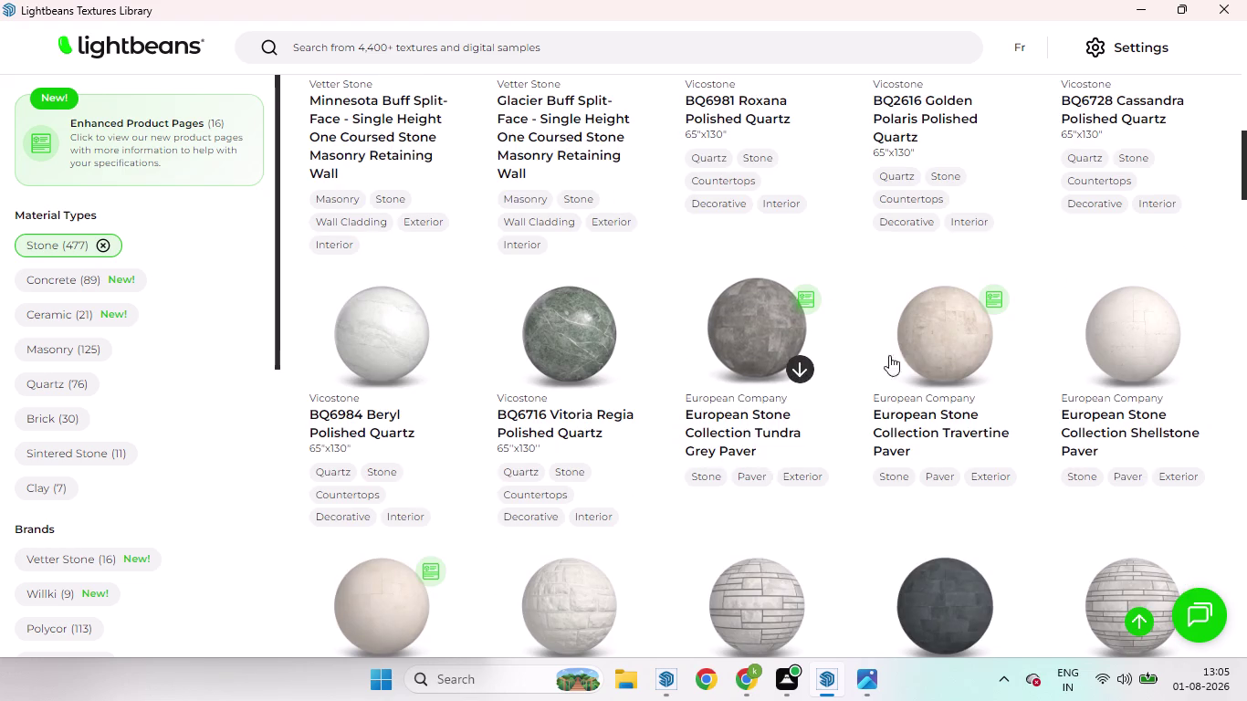
click(983, 369)
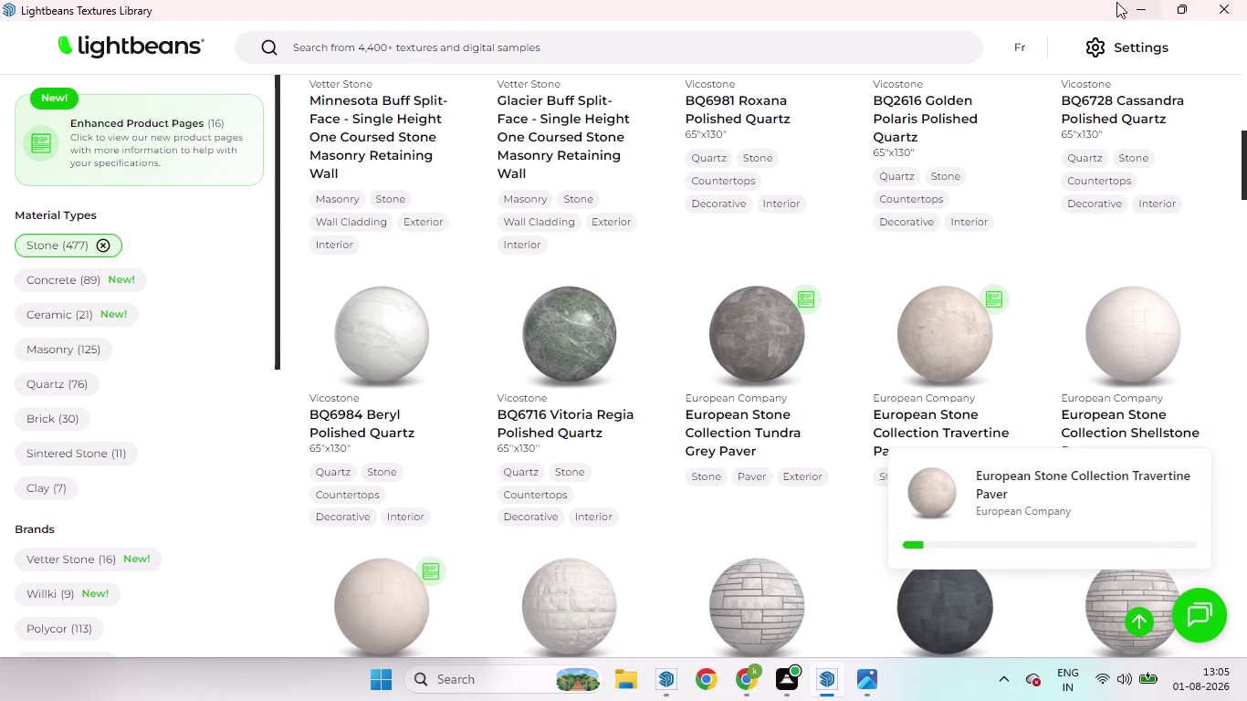
drag(1075, 9, 683, 186)
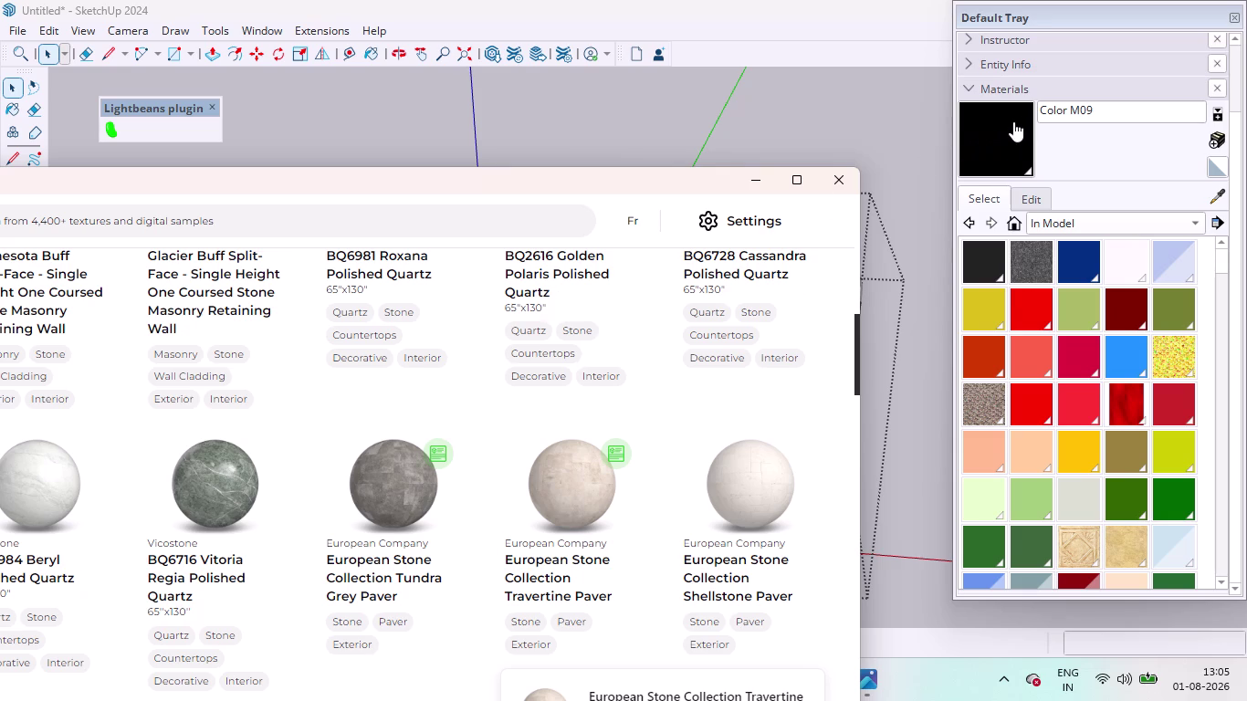
Reposition the Lightbeans library window and dismiss the help options.
scroll(up, 3)
click(570, 184)
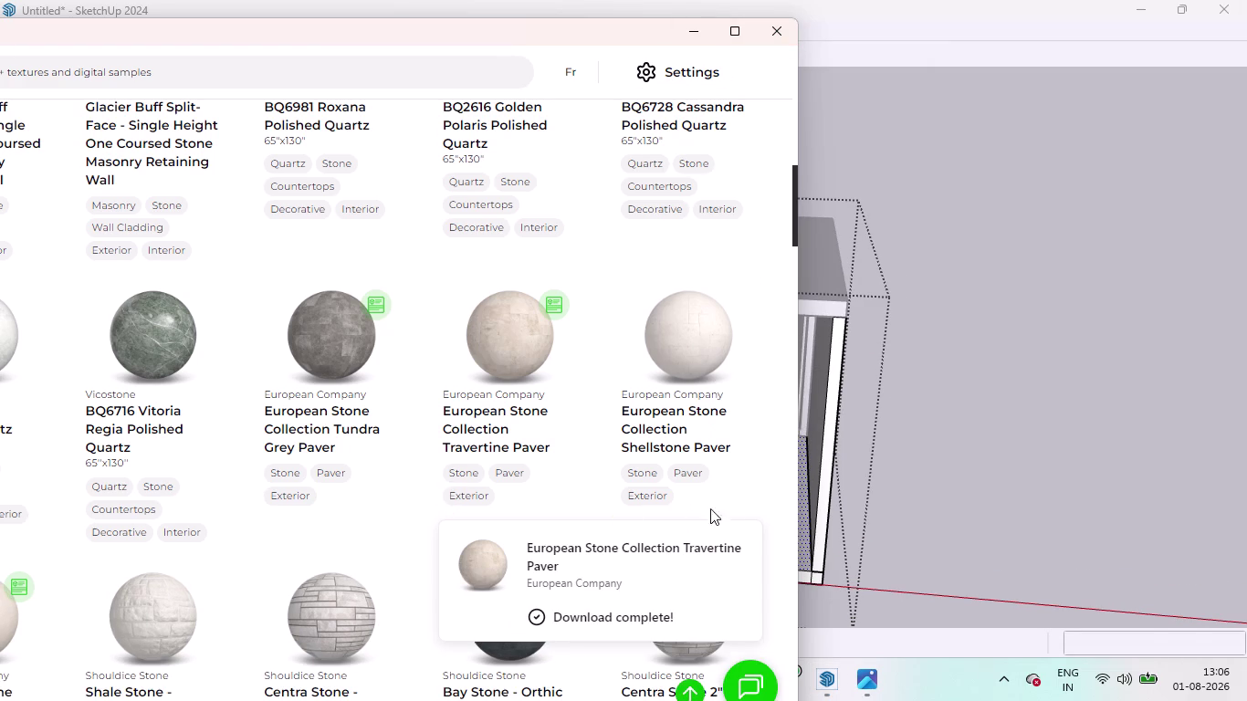
drag(477, 33, 417, 240)
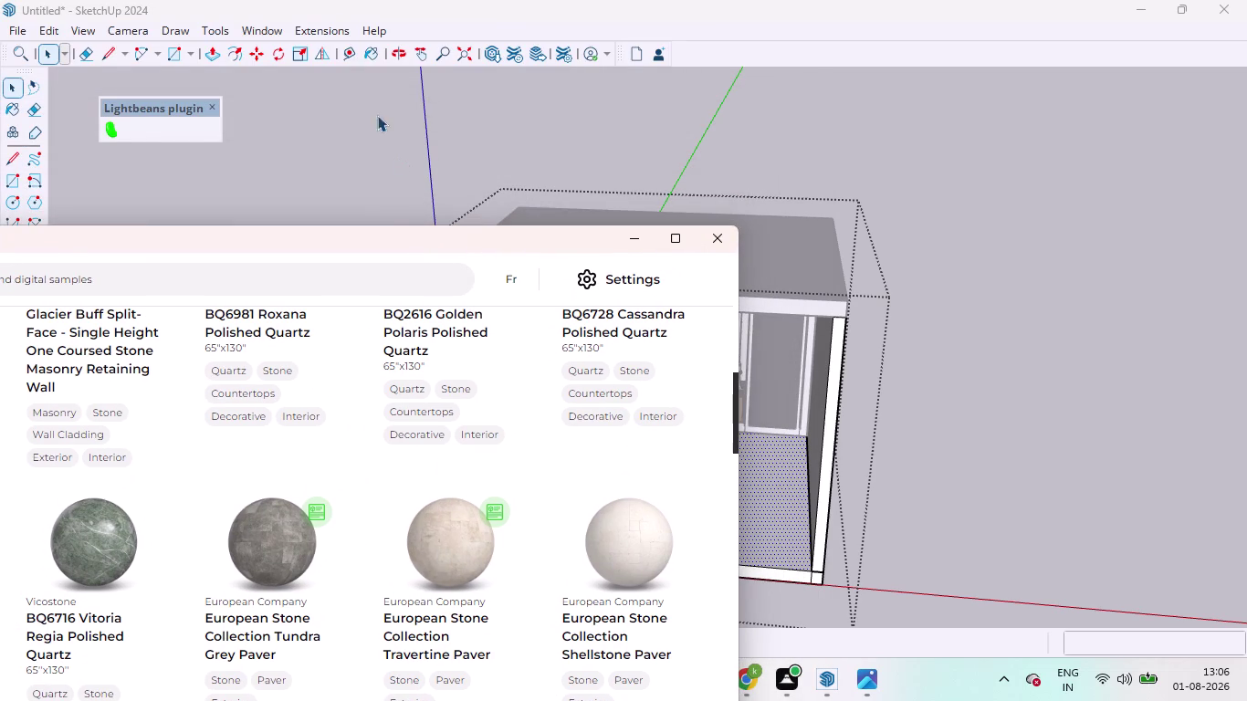
click(273, 37)
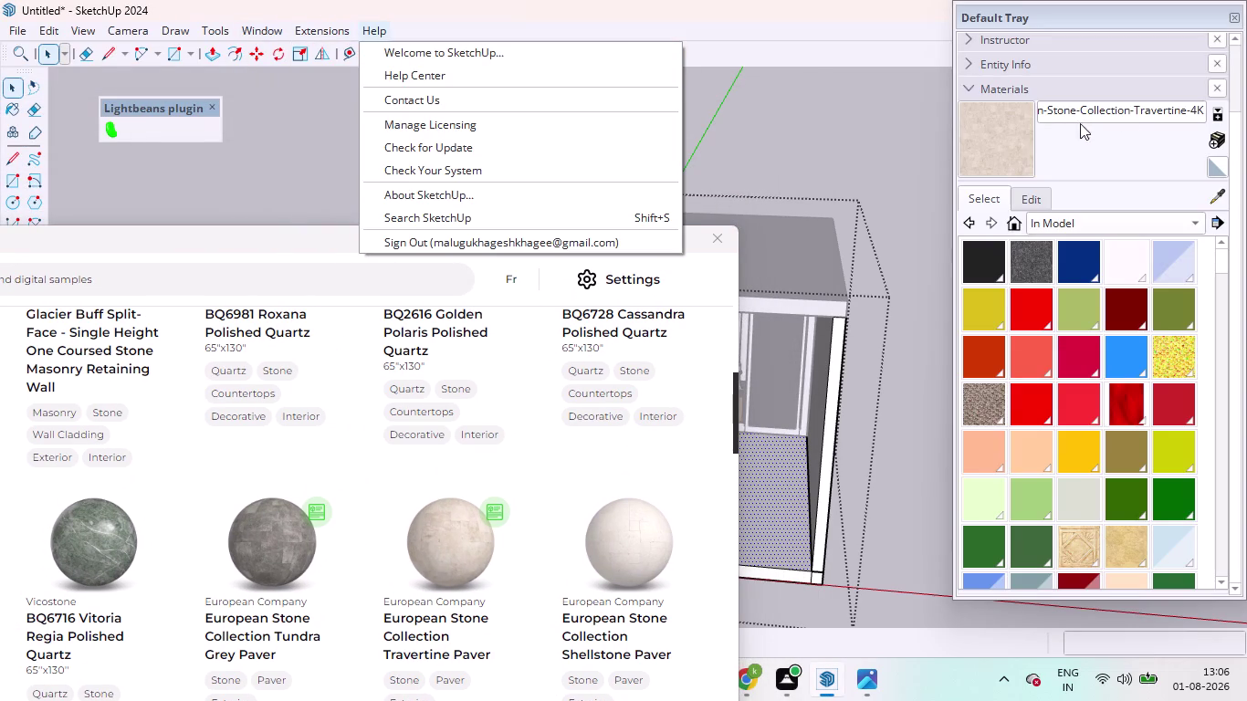
click(1004, 137)
Paint the floor with the Travertine Paver material and dismiss the library window.
click(775, 520)
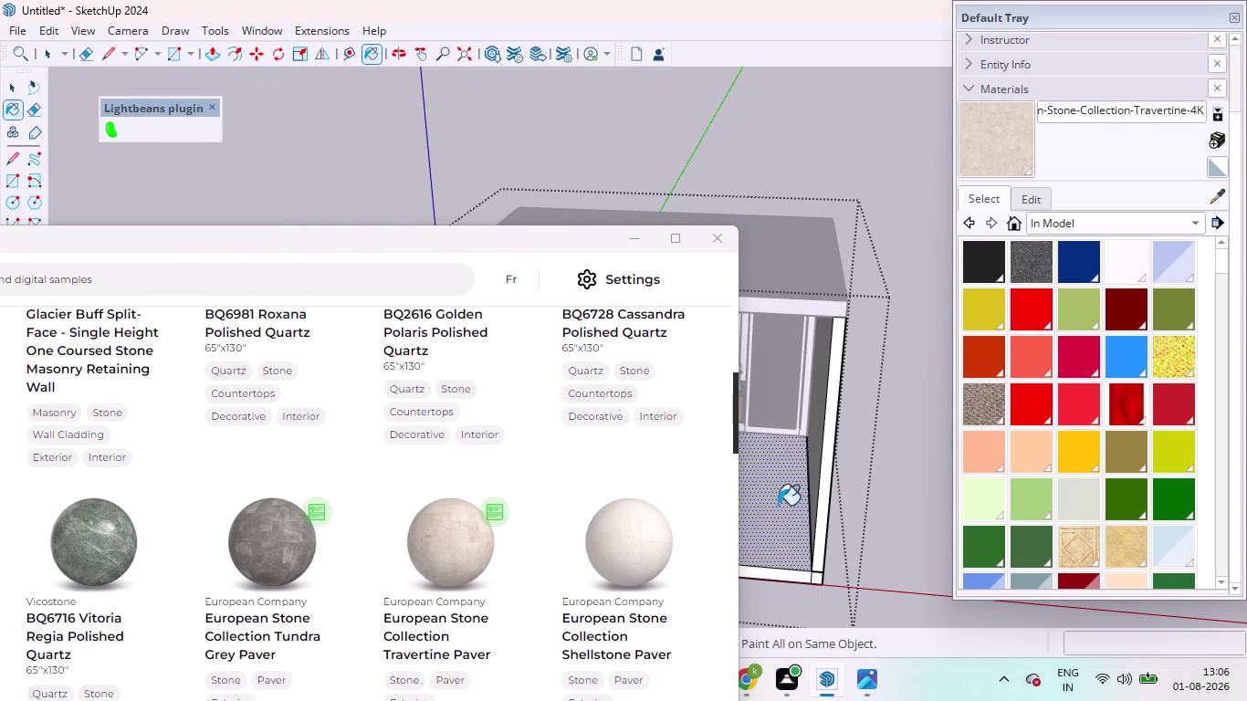
click(774, 508)
key(space)
click(802, 152)
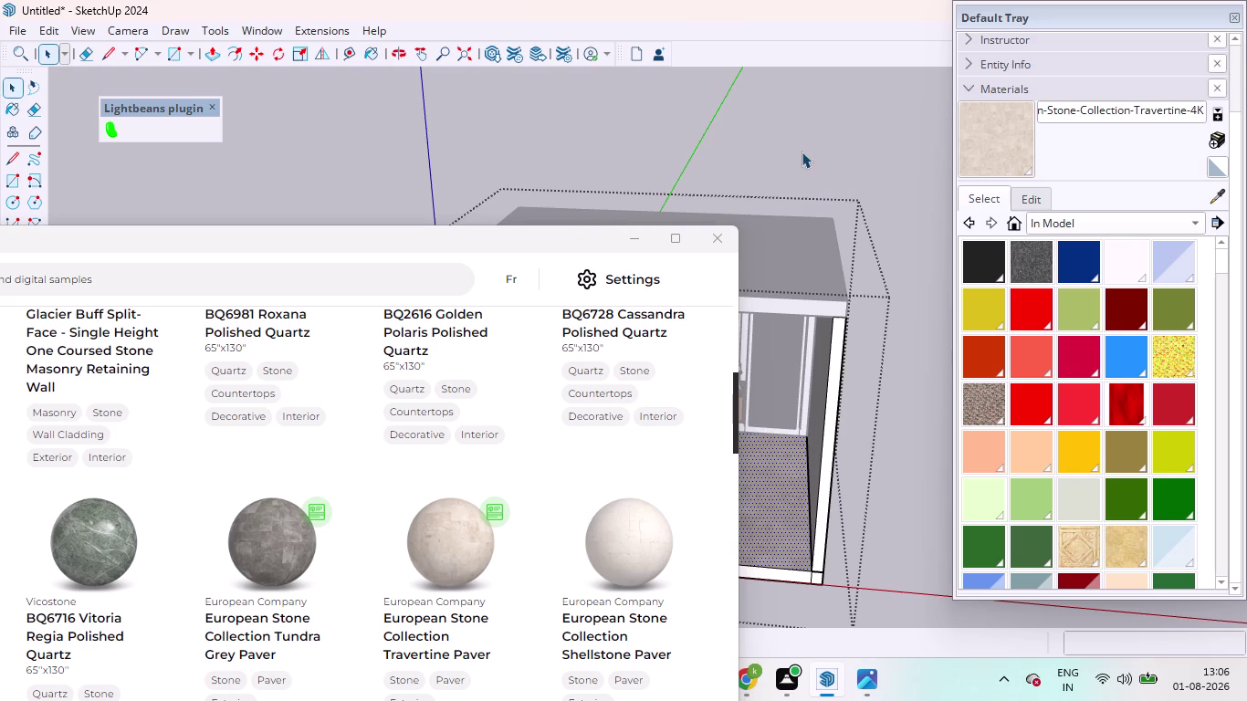
click(725, 241)
scroll(up, 3)
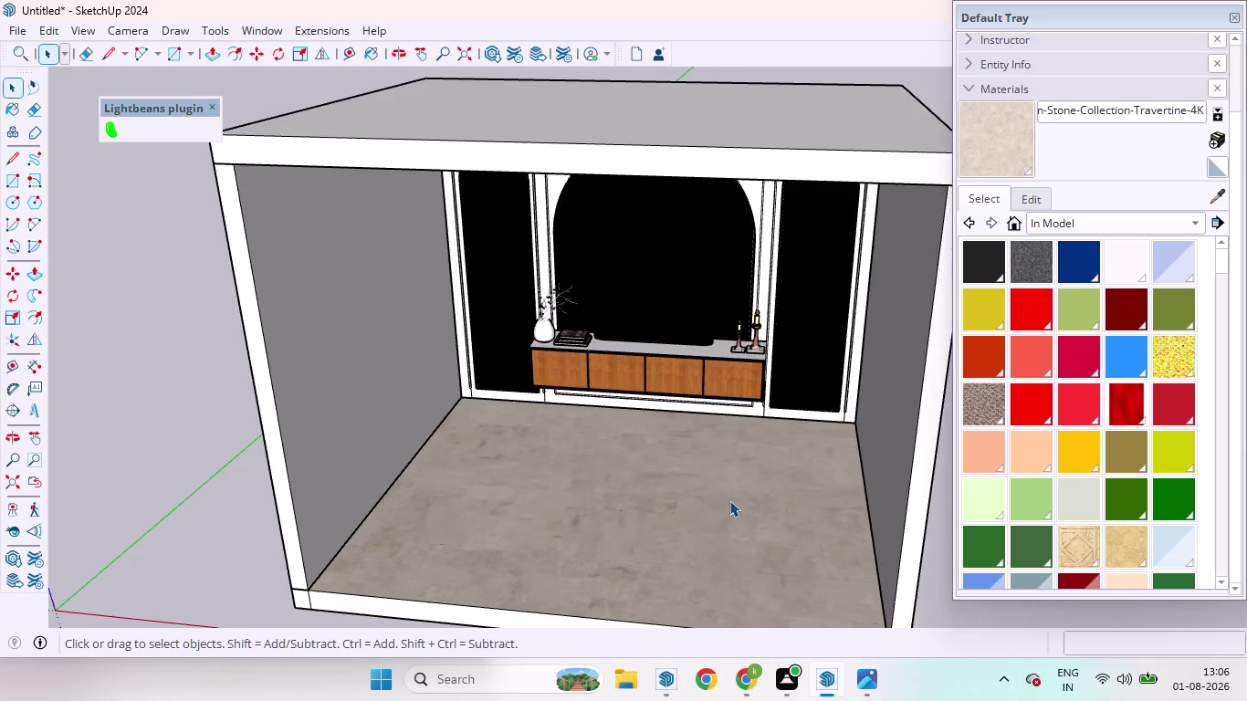
scroll(up, 3)
scroll(down, 3)
scroll(down, 3)
scroll(up, 3)
middle_drag(713, 459, 728, 314)
scroll(up, 3)
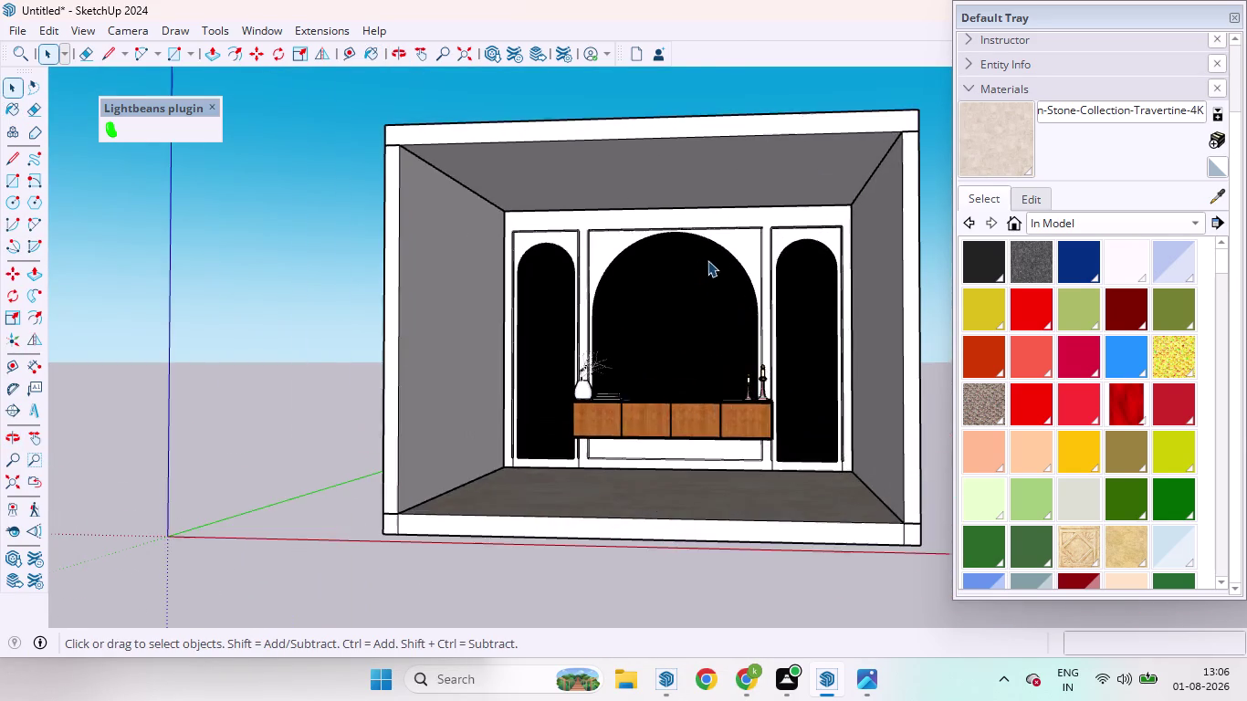
scroll(down, 3)
scroll(down, 3)
middle_drag(705, 318, 739, 486)
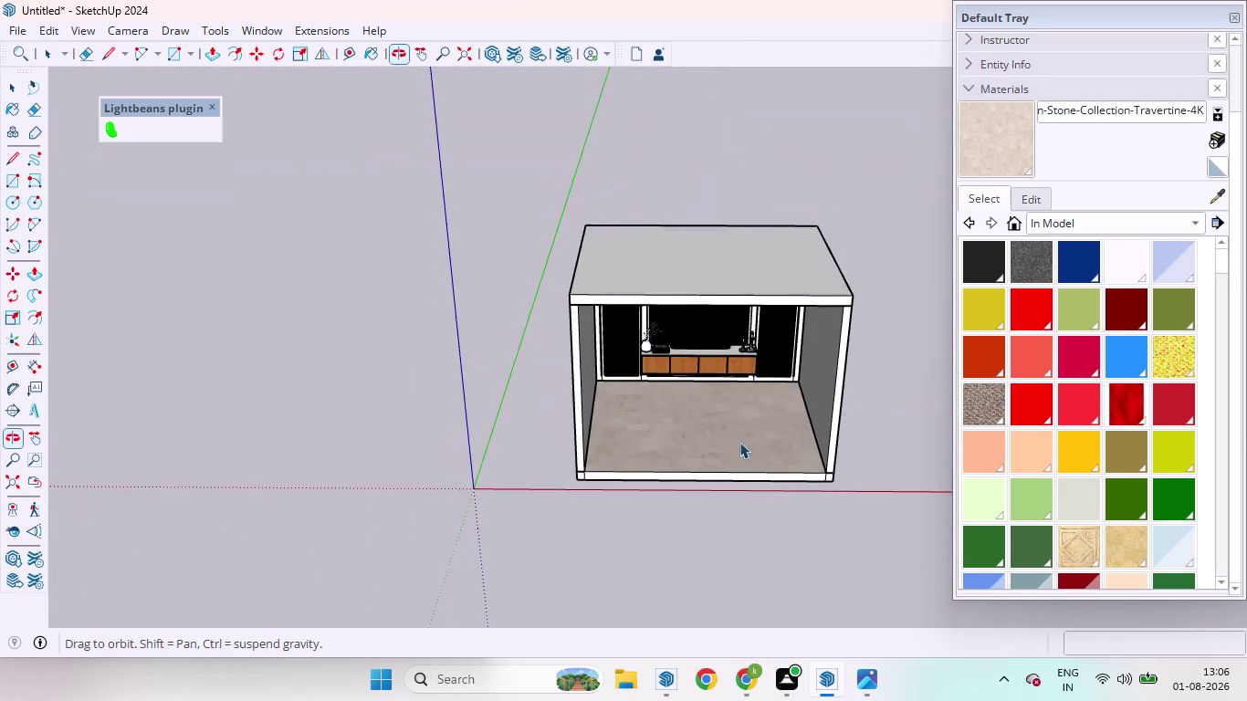
scroll(up, 3)
scroll(up, 3)
middle_drag(713, 375, 714, 291)
scroll(down, 3)
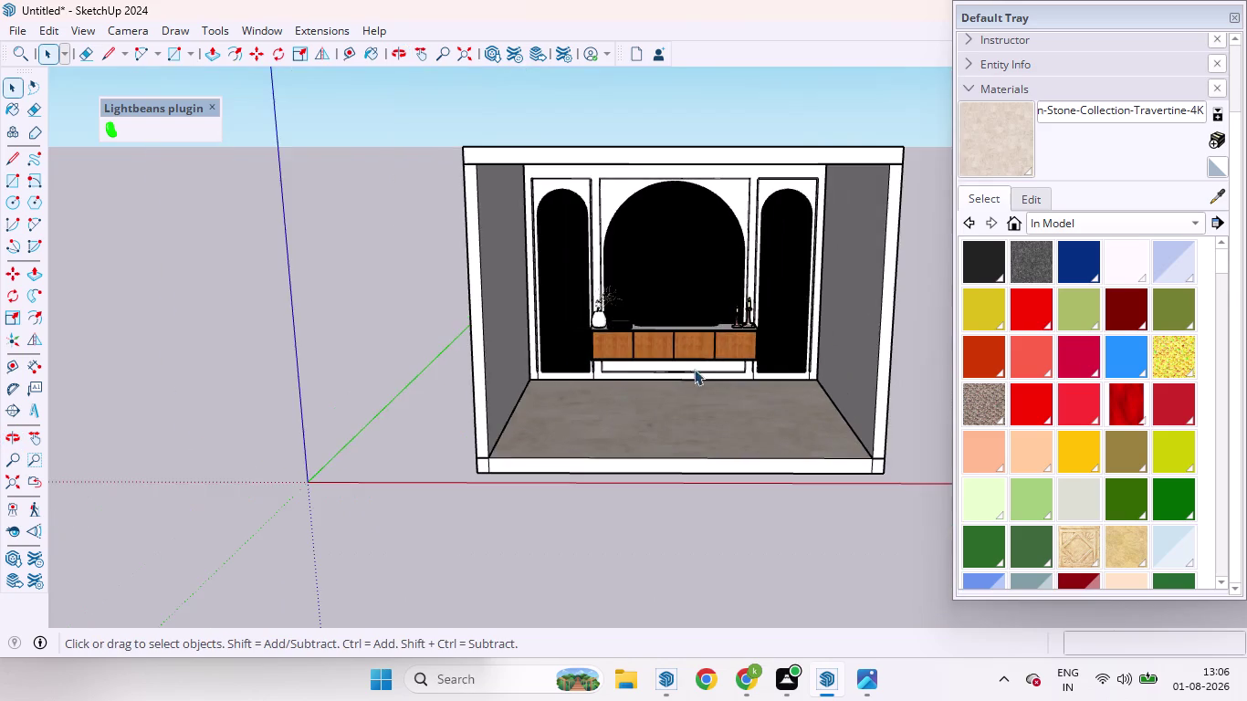
scroll(up, 3)
scroll(up, 3)
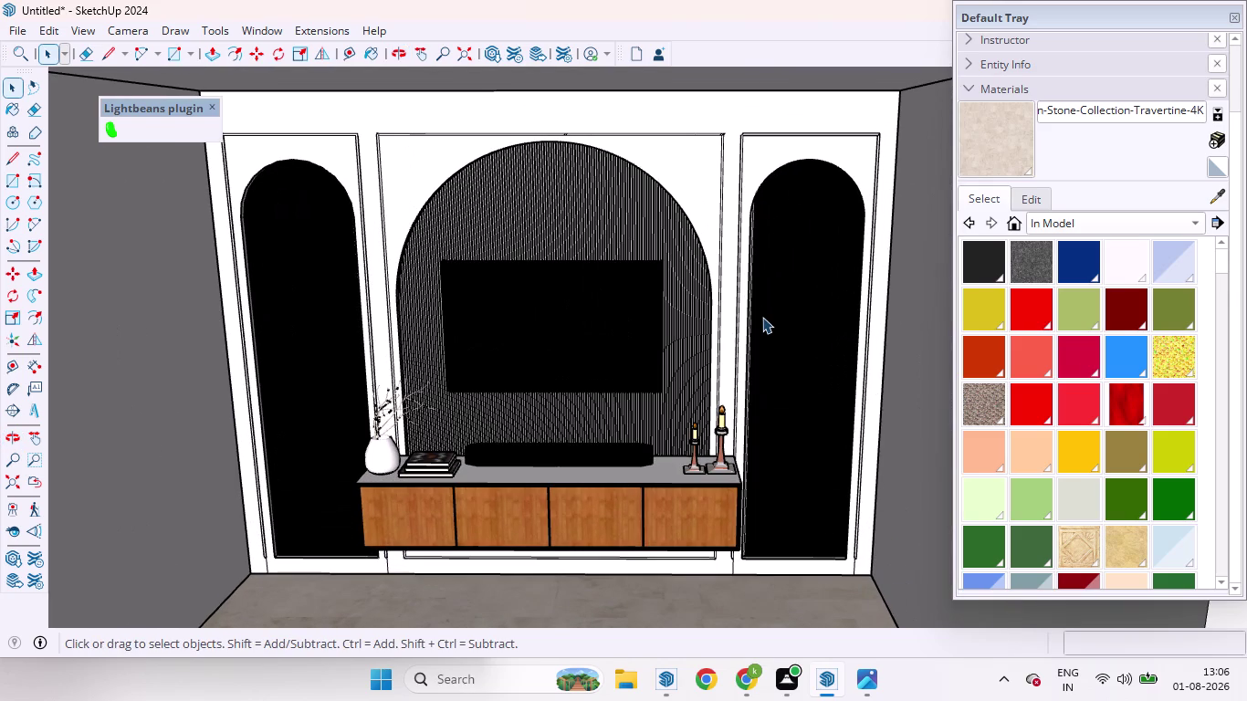
middle_drag(618, 339, 618, 339)
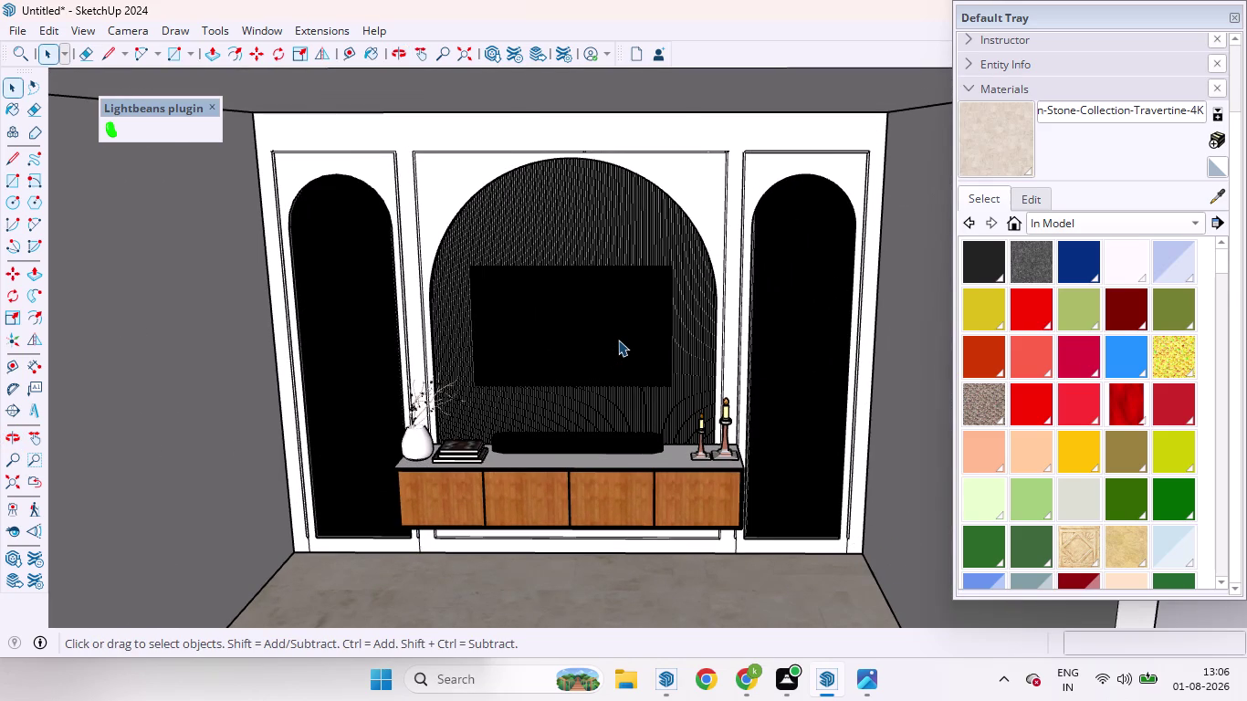
middle_drag(619, 339, 637, 222)
scroll(up, 3)
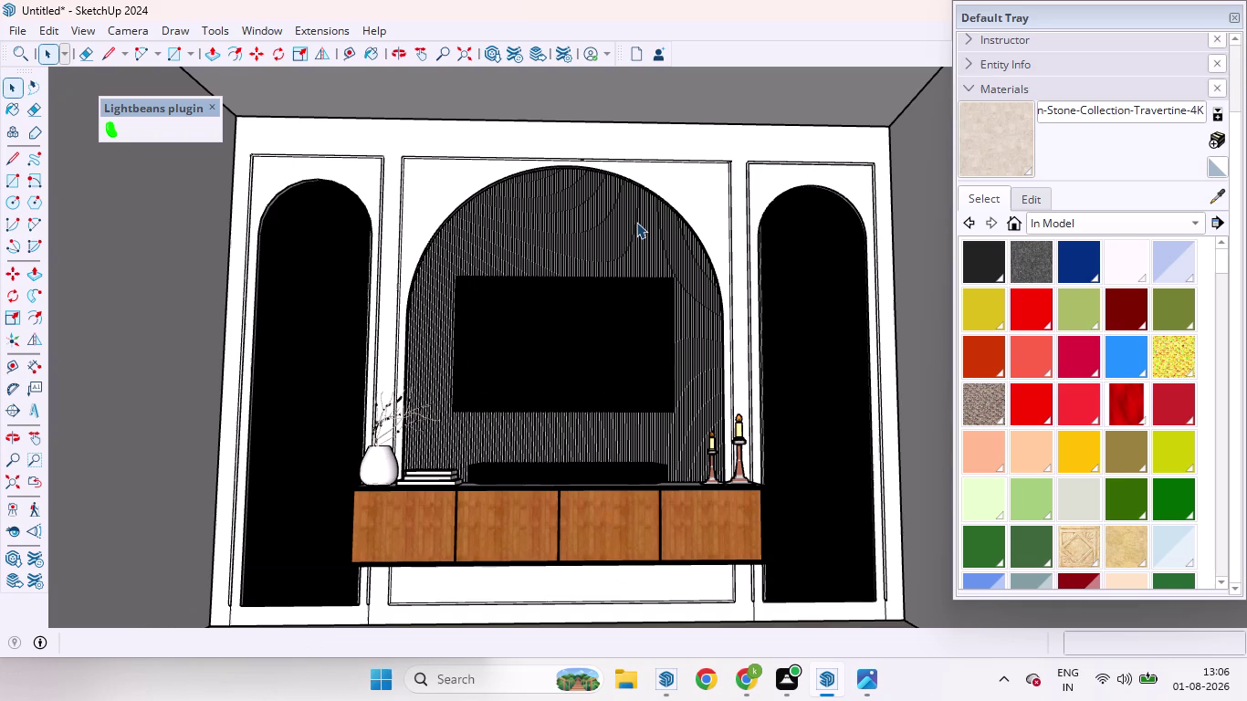
scroll(down, 3)
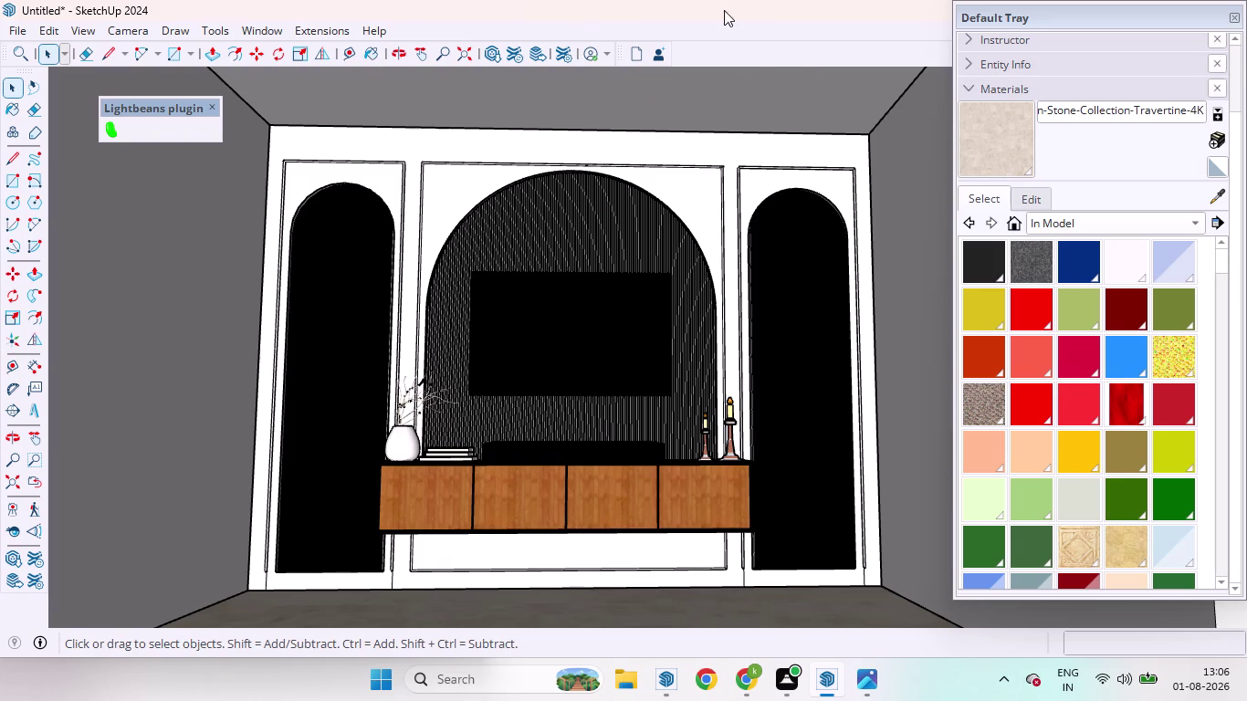
right_click(748, 25)
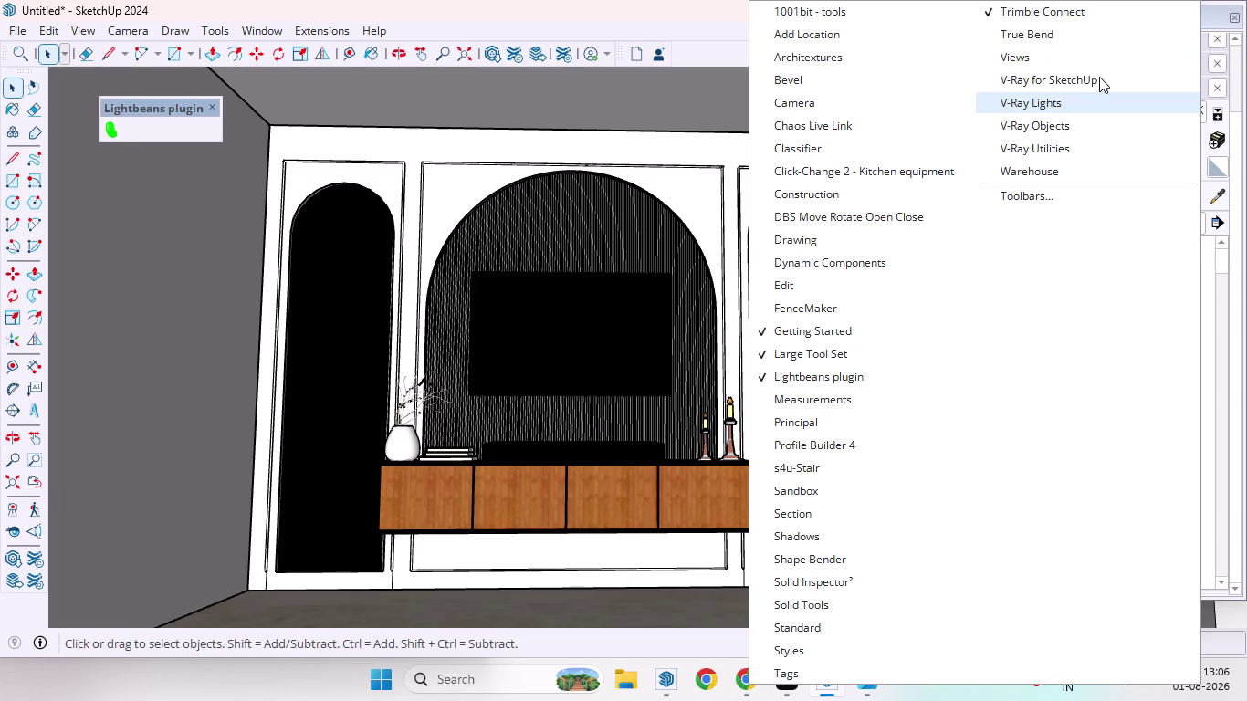
Enable the V-Ray for SketchUp toolbar, open the Asset Editor and move it aside.
click(1018, 76)
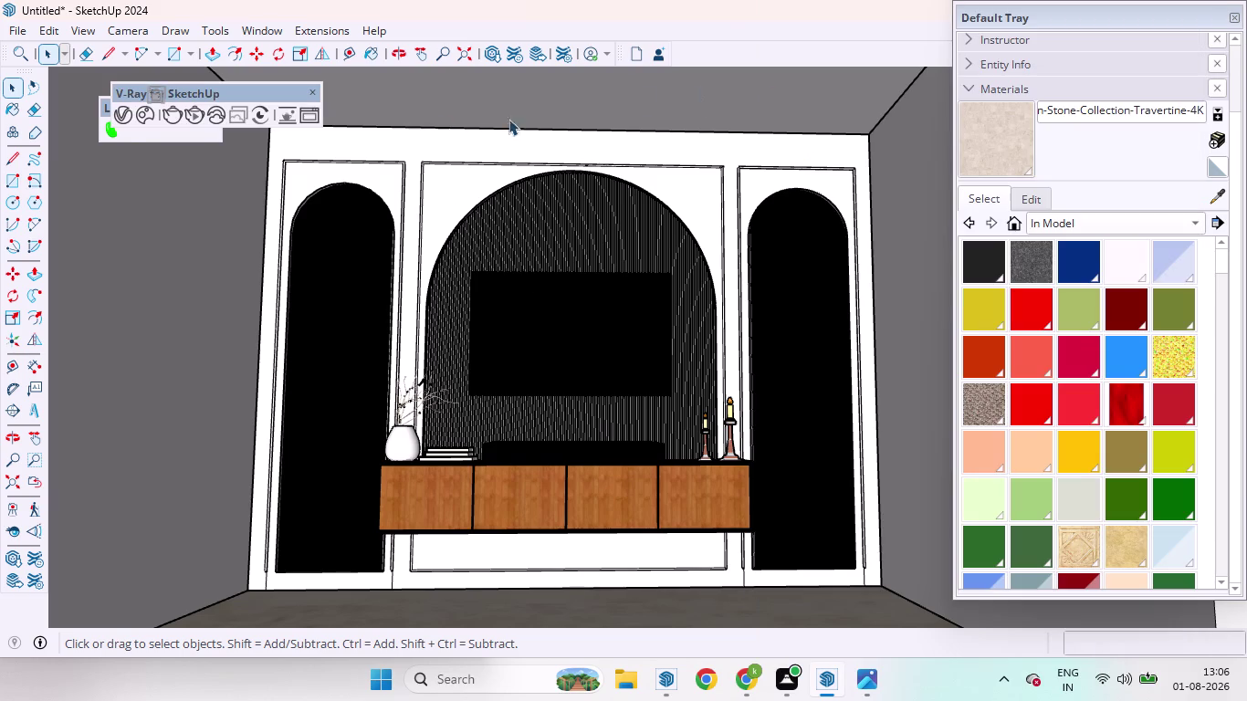
click(129, 113)
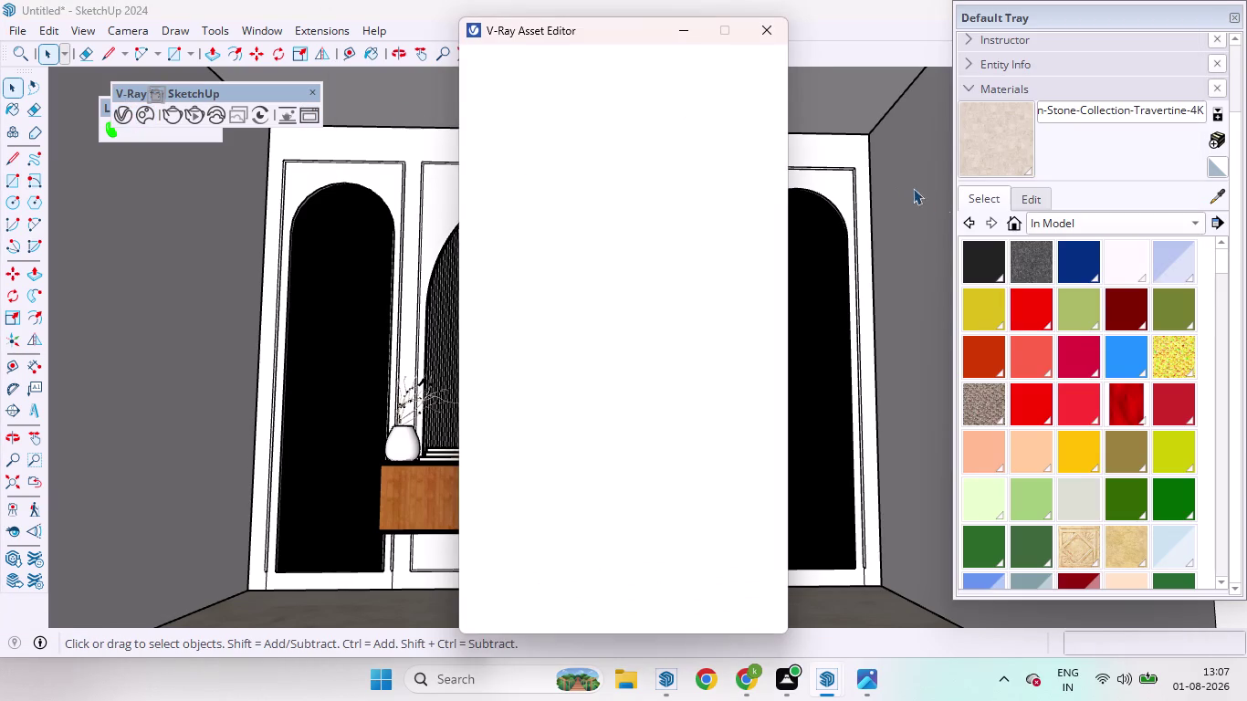
drag(578, 28, 440, 22)
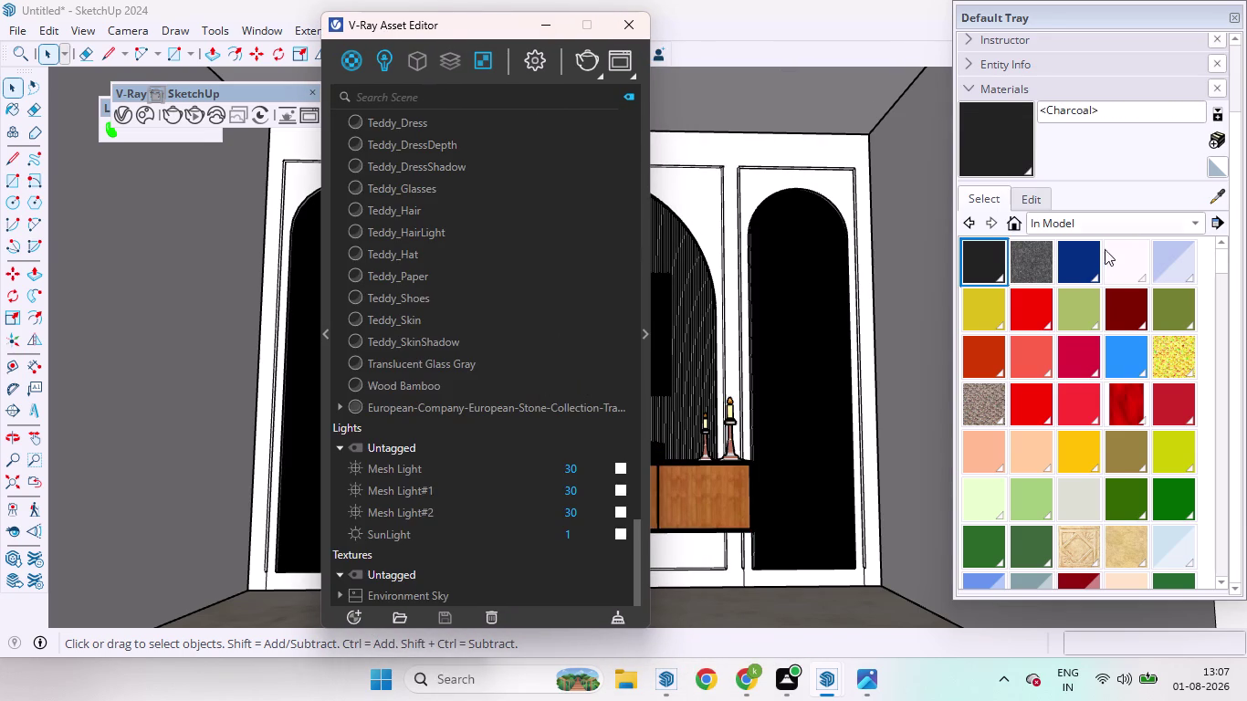
click(1215, 197)
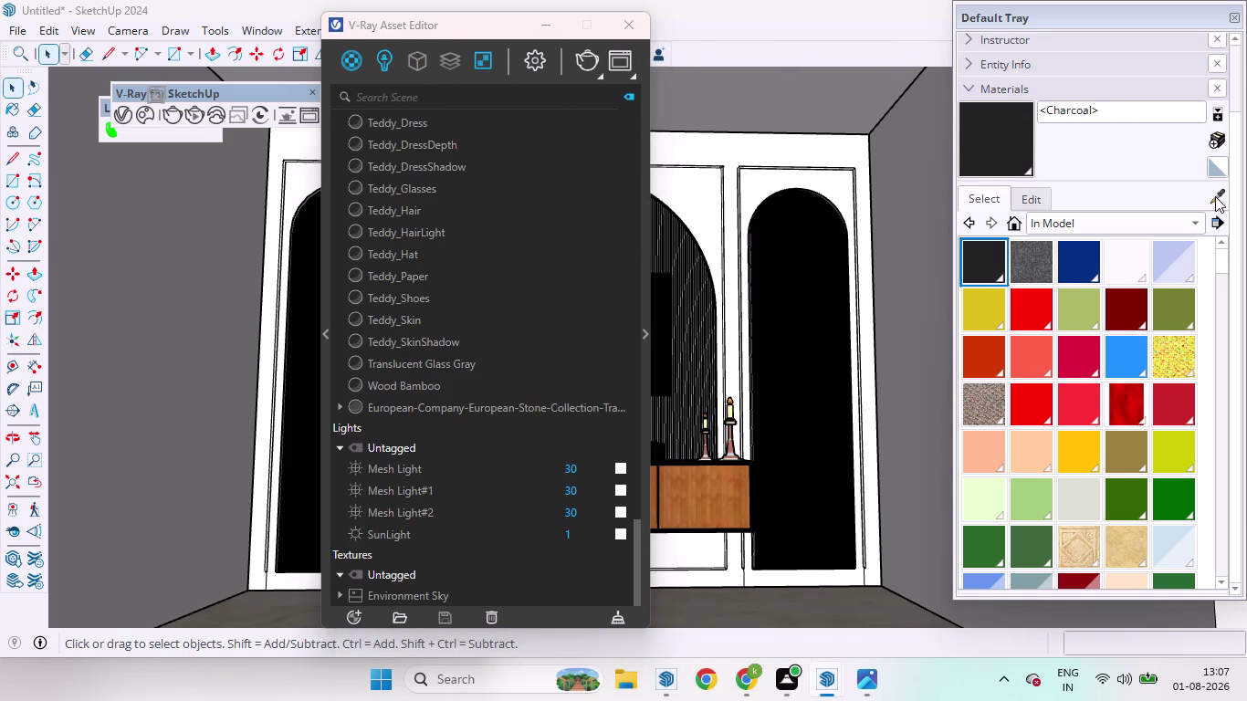
click(794, 603)
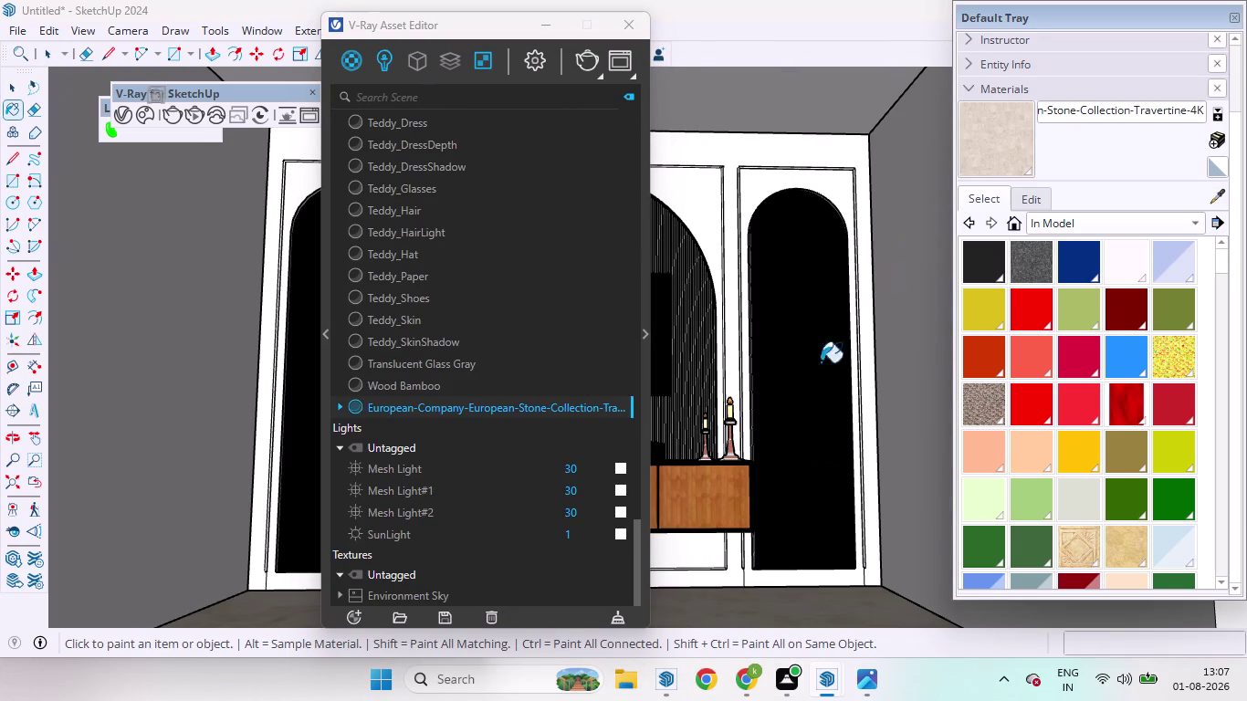
Sample the travertine material and set its Reflection Surface Control to Use Glossiness.
click(643, 344)
click(644, 330)
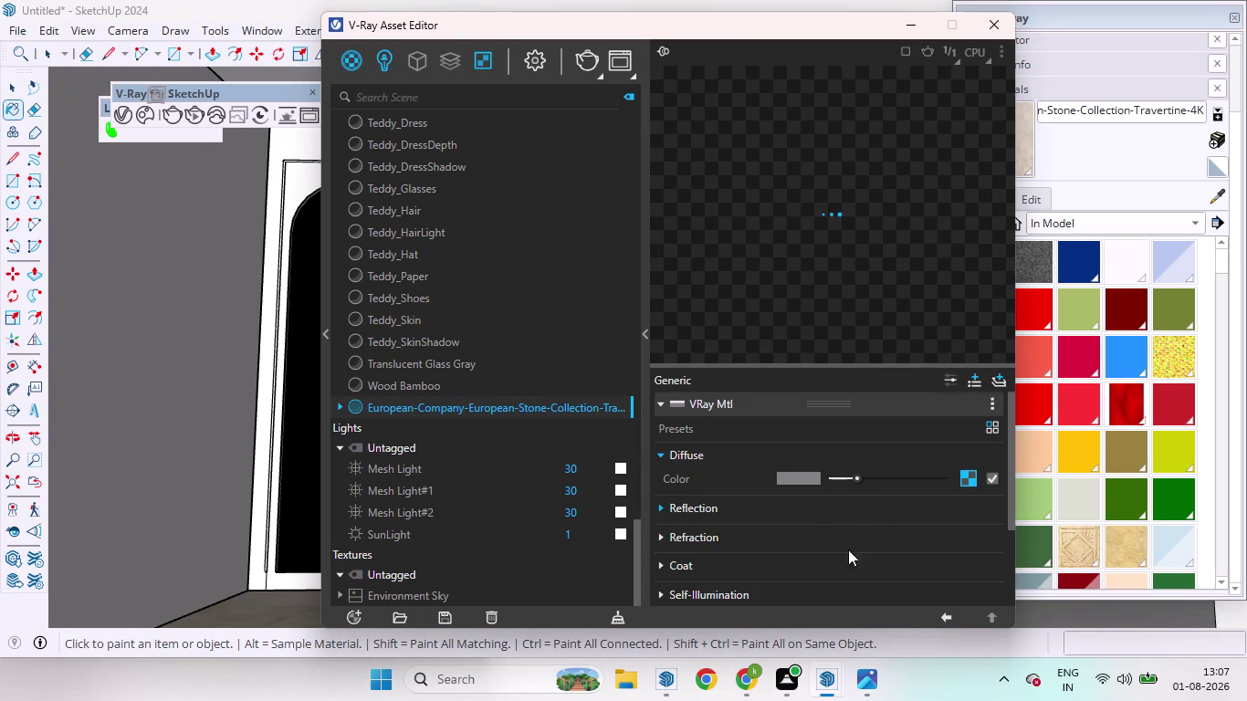
scroll(down, 3)
click(679, 420)
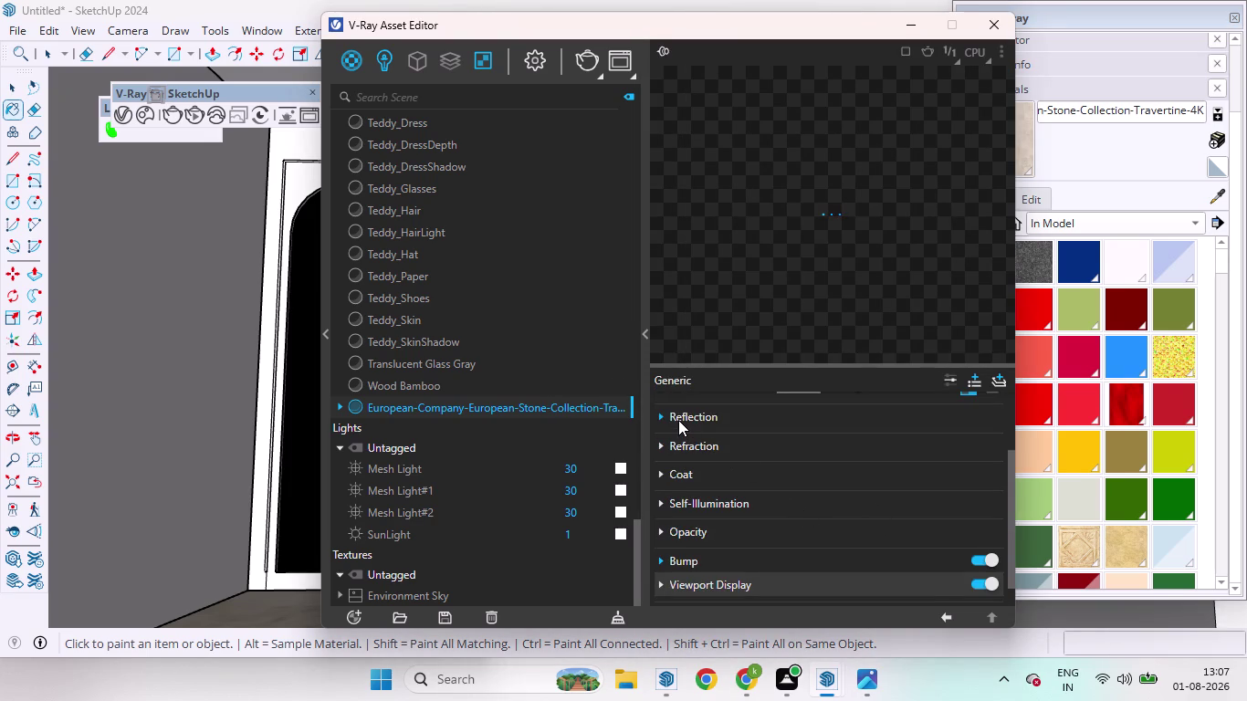
scroll(up, 3)
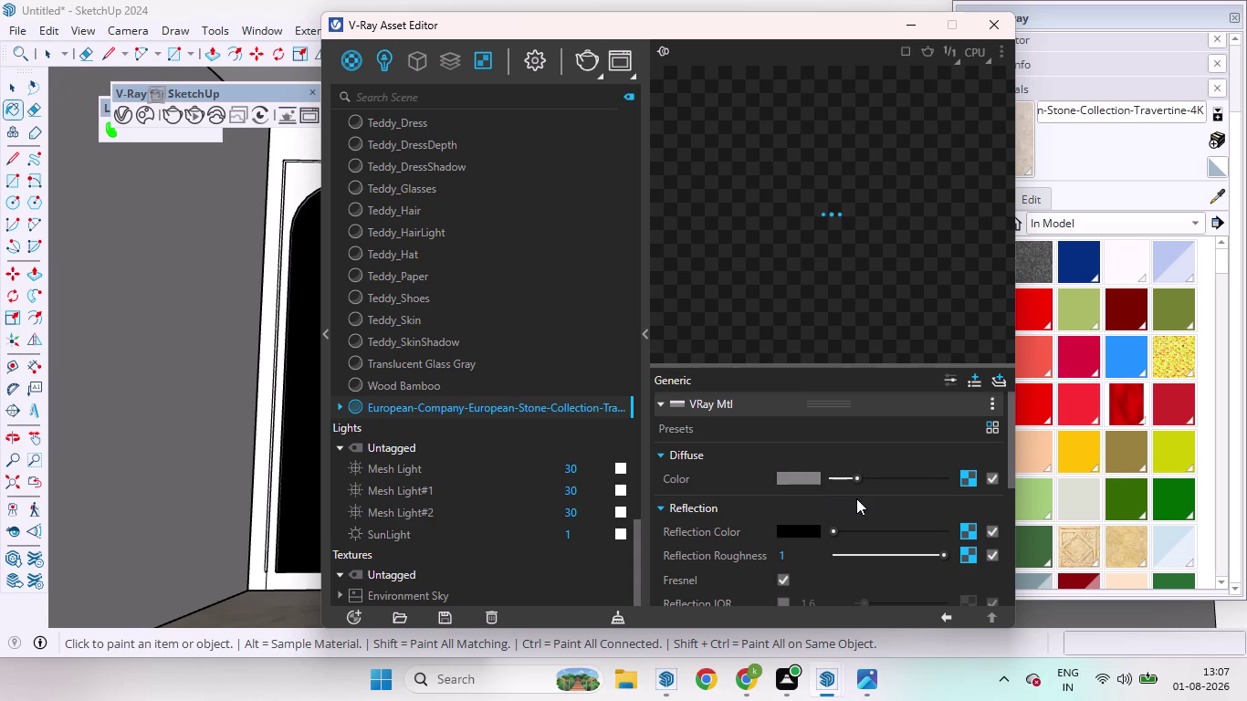
scroll(down, 3)
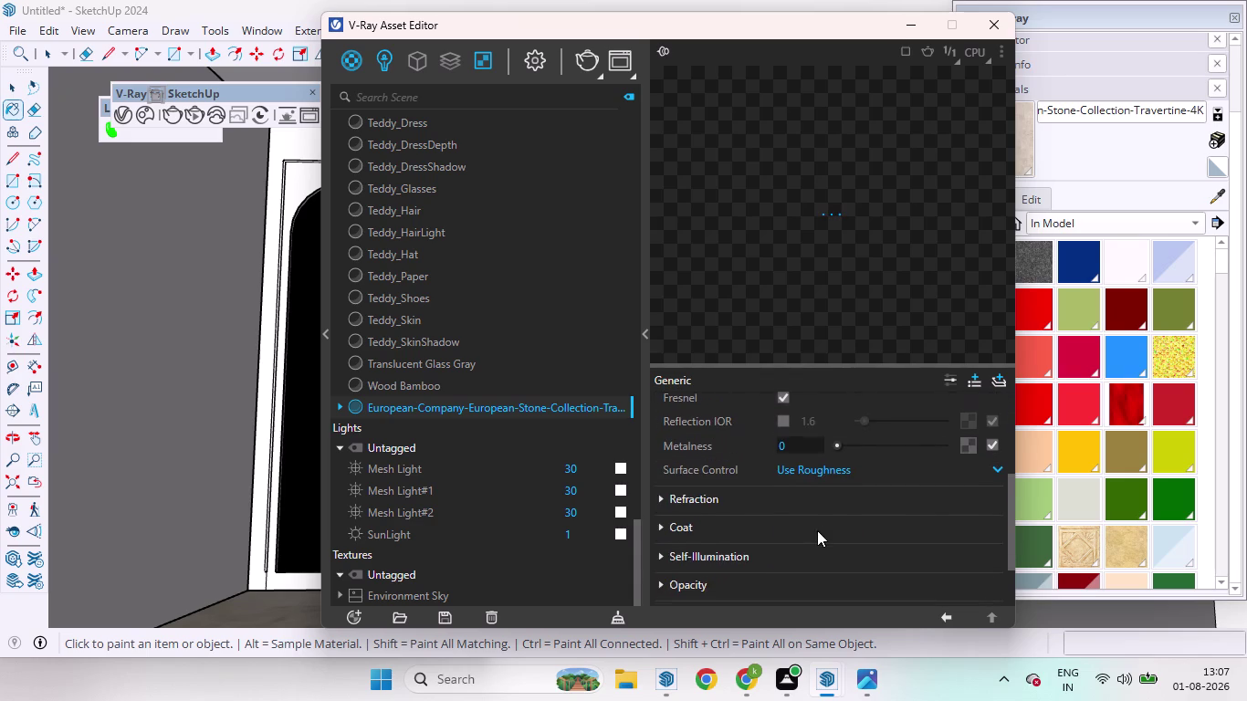
click(1001, 465)
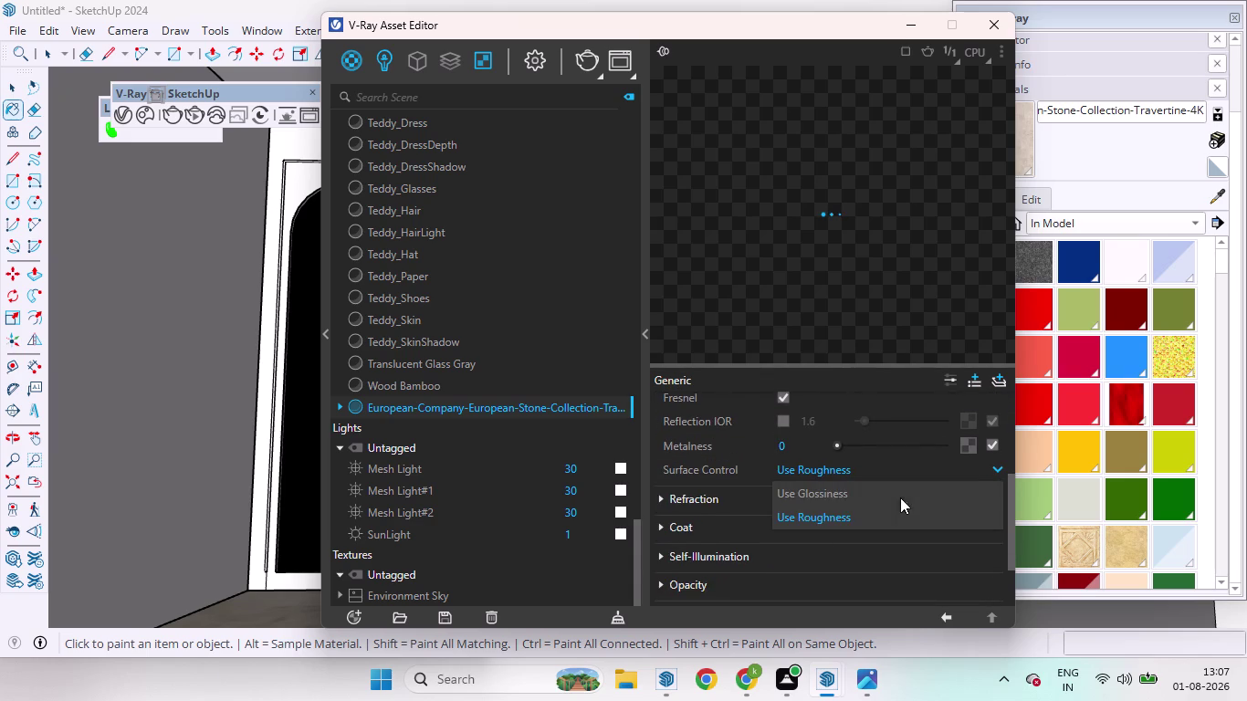
click(805, 491)
Brighten the travertine's reflection colour to grey.
scroll(up, 3)
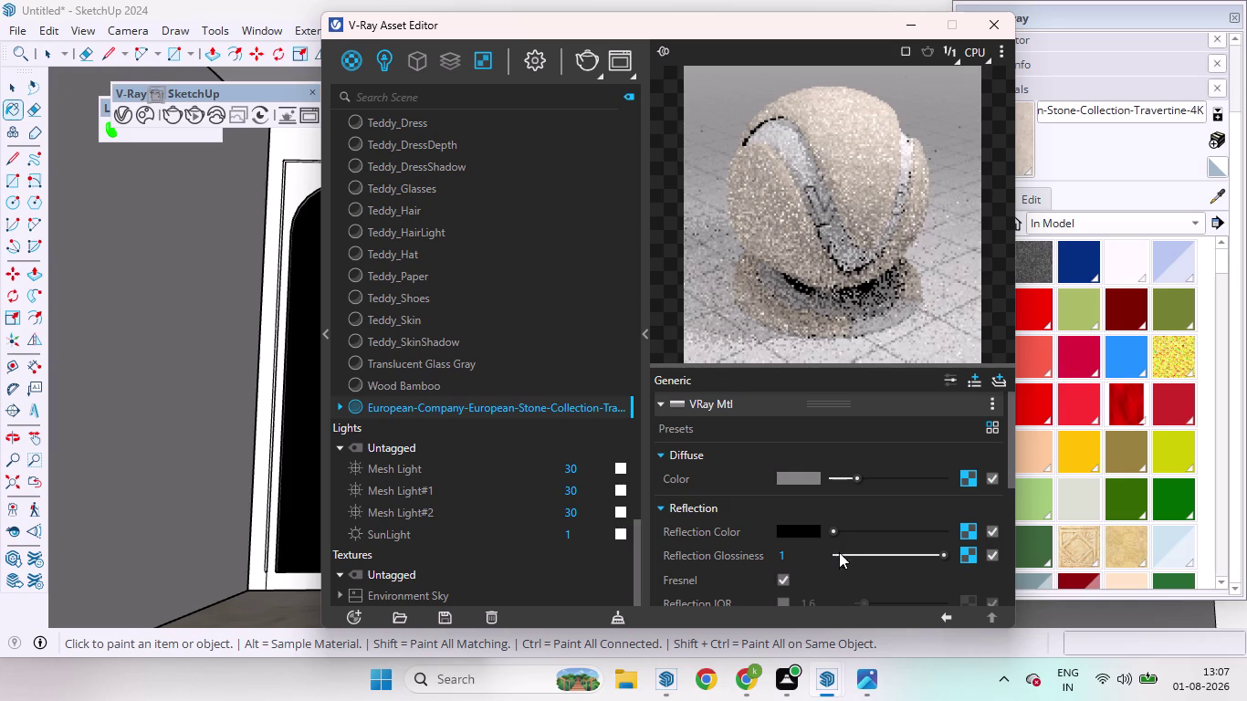
drag(840, 529, 876, 524)
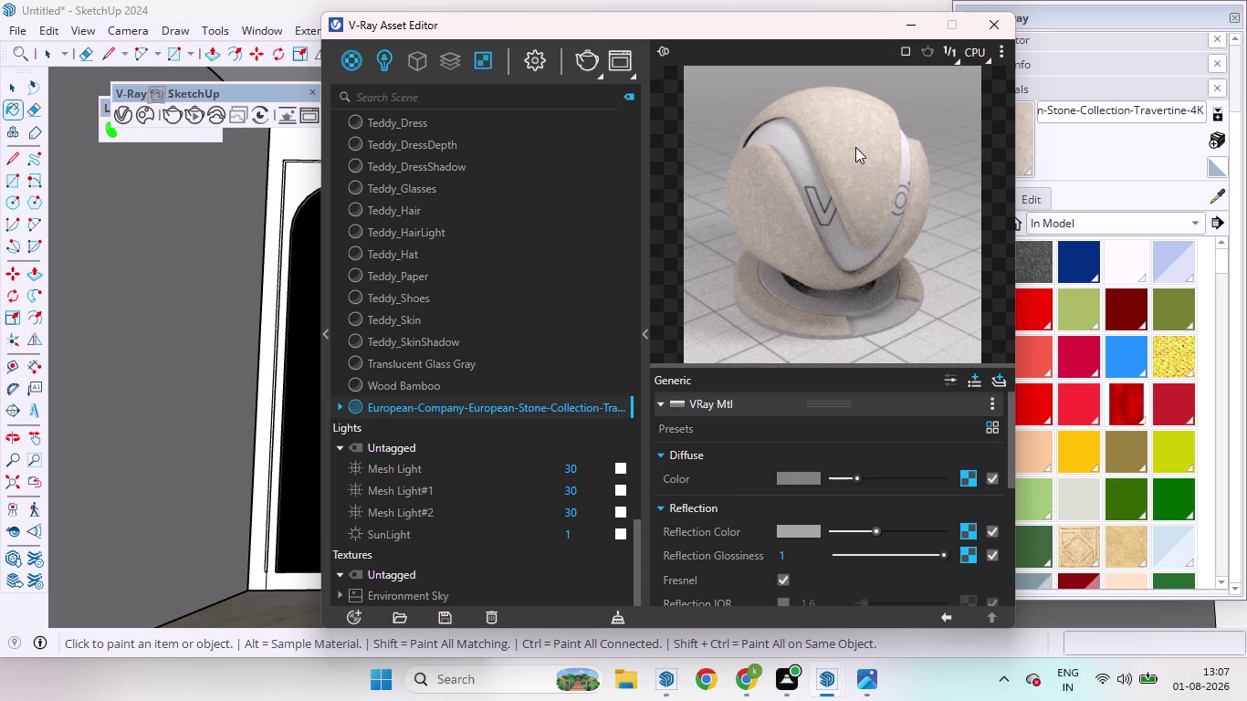
scroll(up, 3)
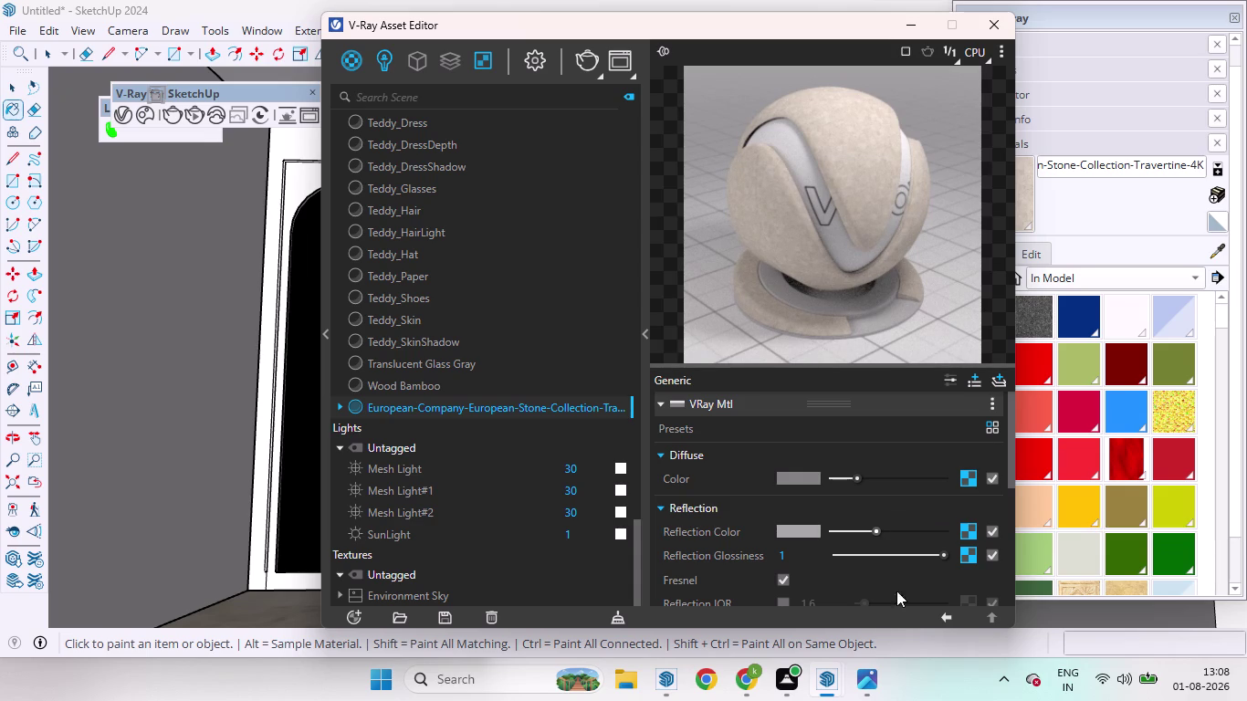
drag(874, 524, 897, 524)
drag(878, 531, 900, 530)
Adjust the travertine reflection colour slider, settling on light grey.
drag(900, 530, 902, 529)
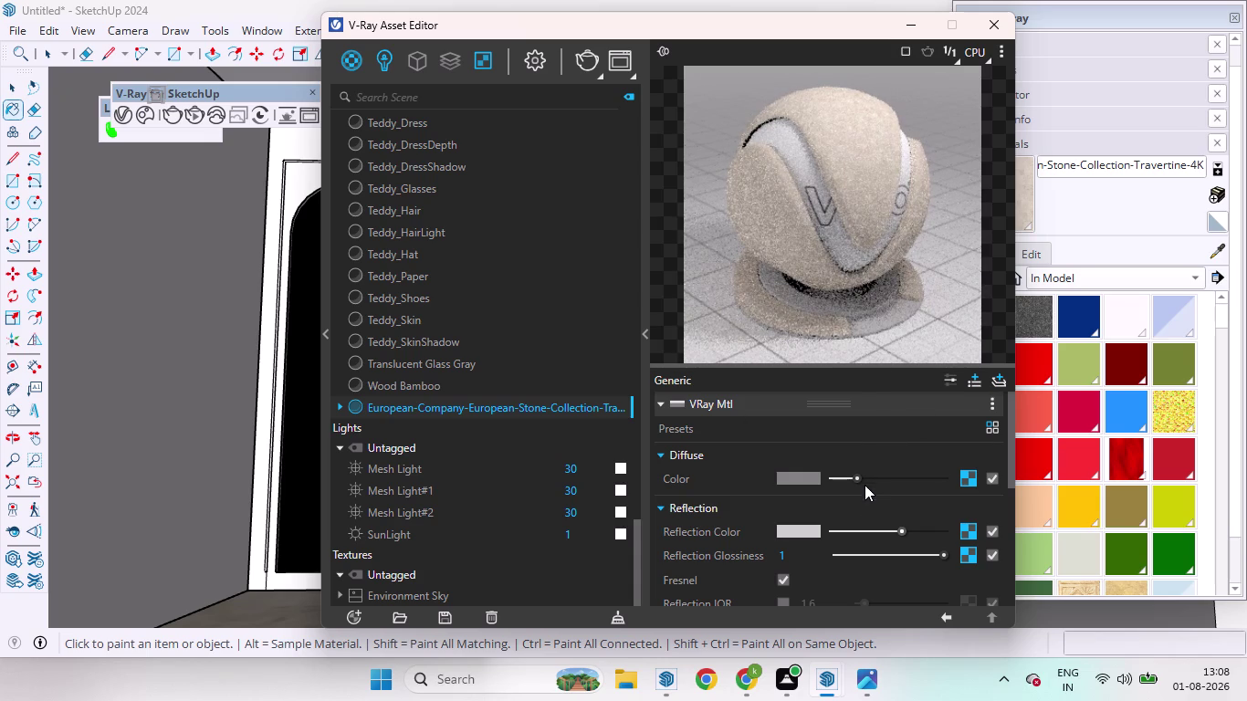
scroll(down, 3)
scroll(up, 3)
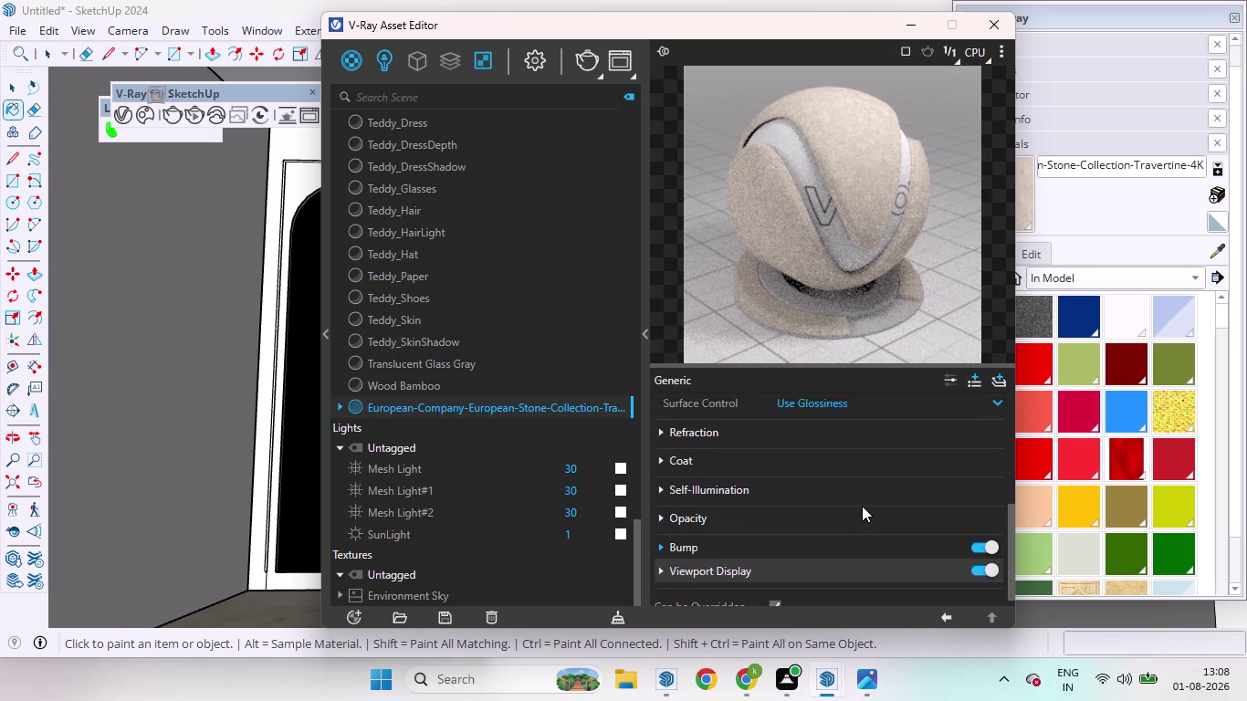
scroll(up, 3)
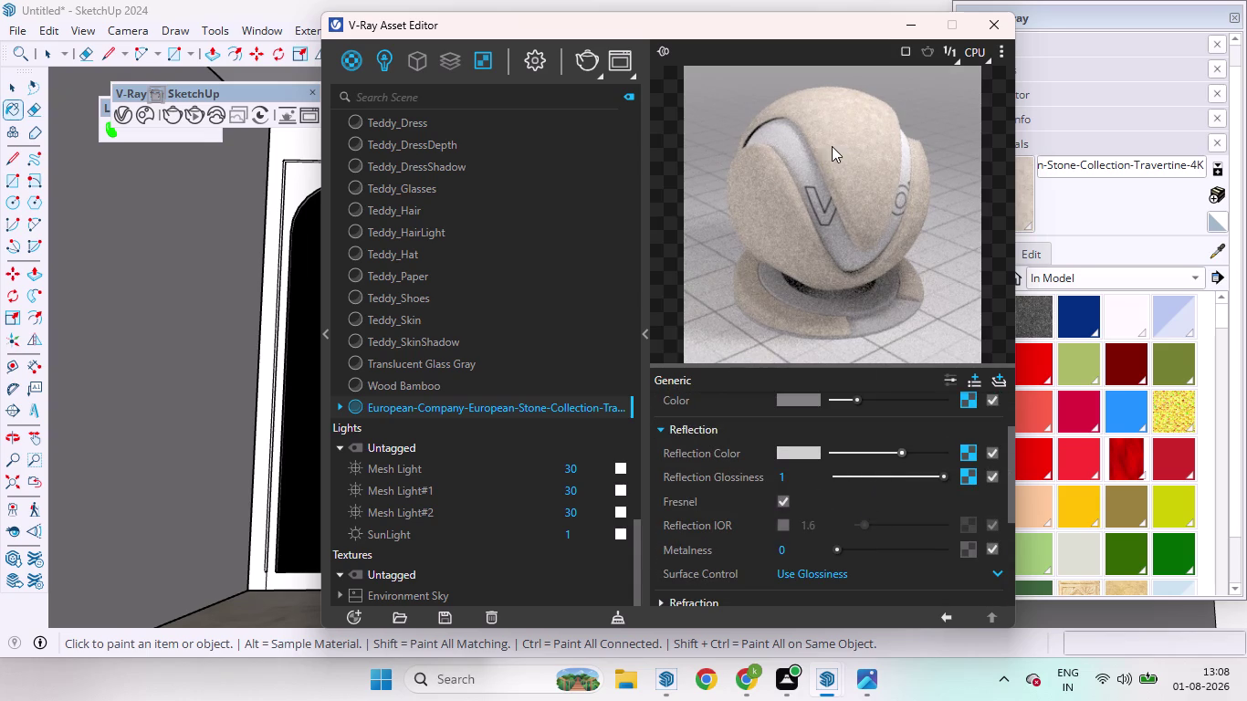
click(836, 160)
drag(902, 450, 929, 447)
drag(930, 446, 898, 459)
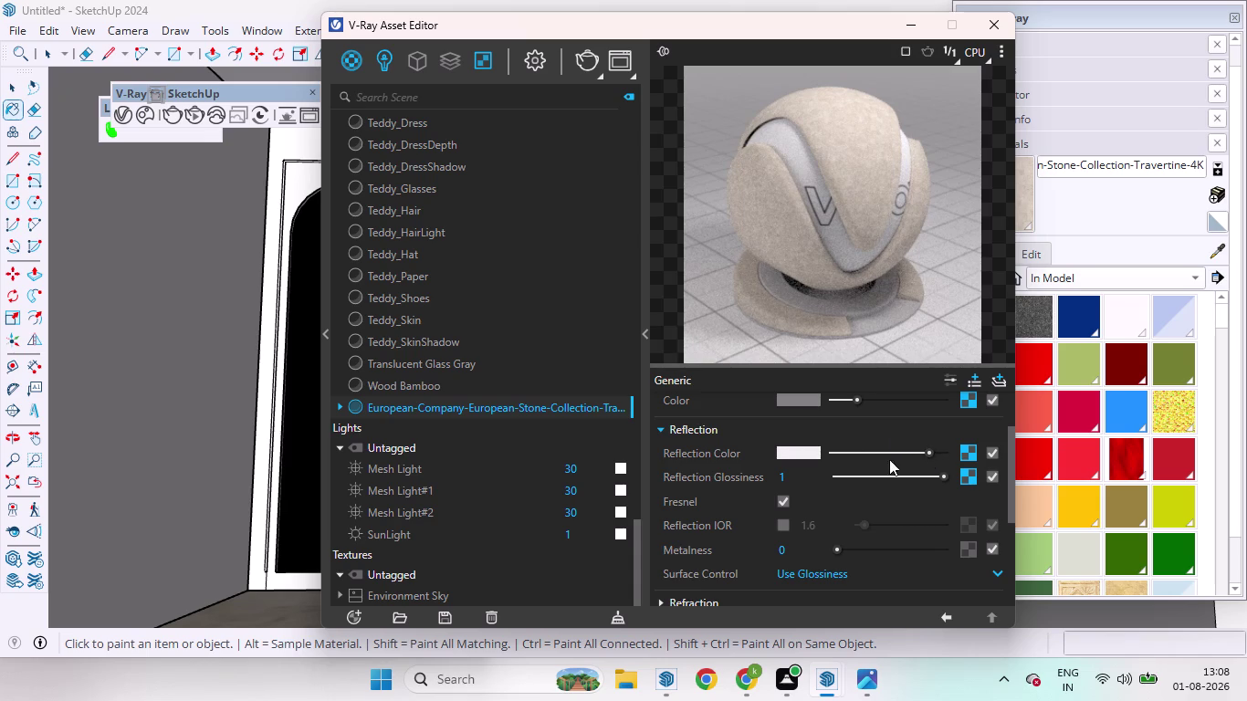
drag(897, 458, 846, 466)
drag(927, 451, 816, 462)
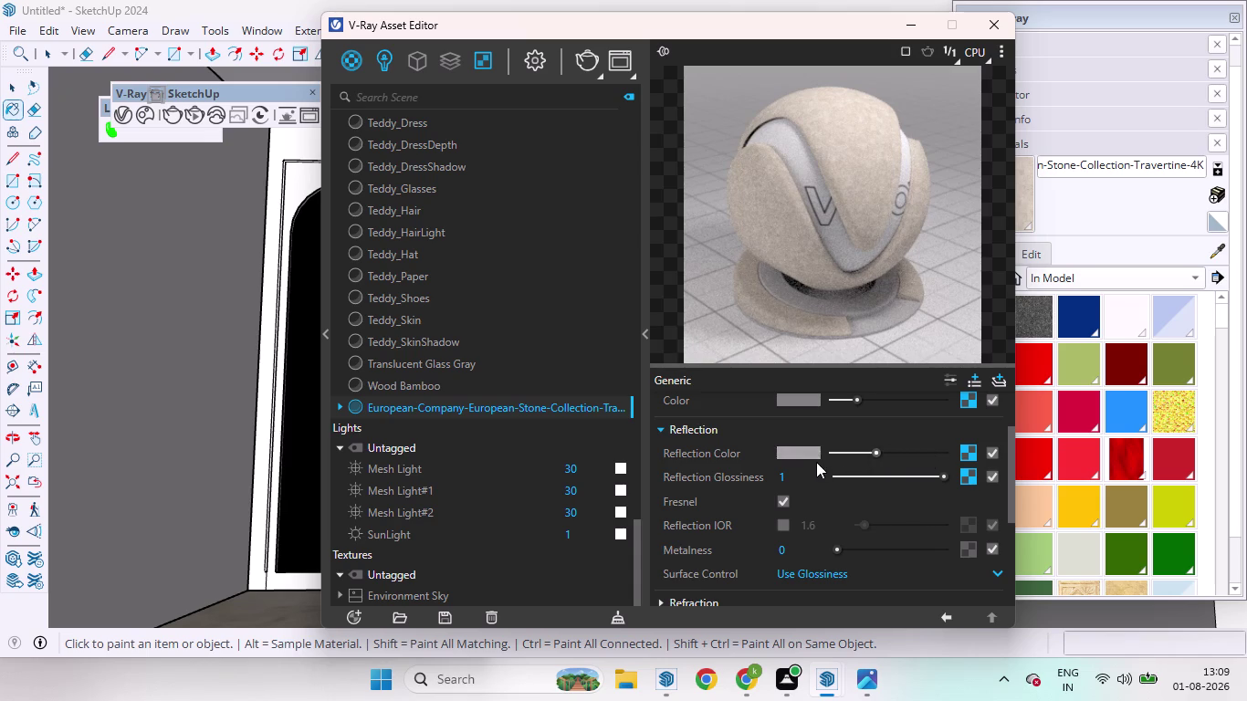
drag(817, 462, 888, 456)
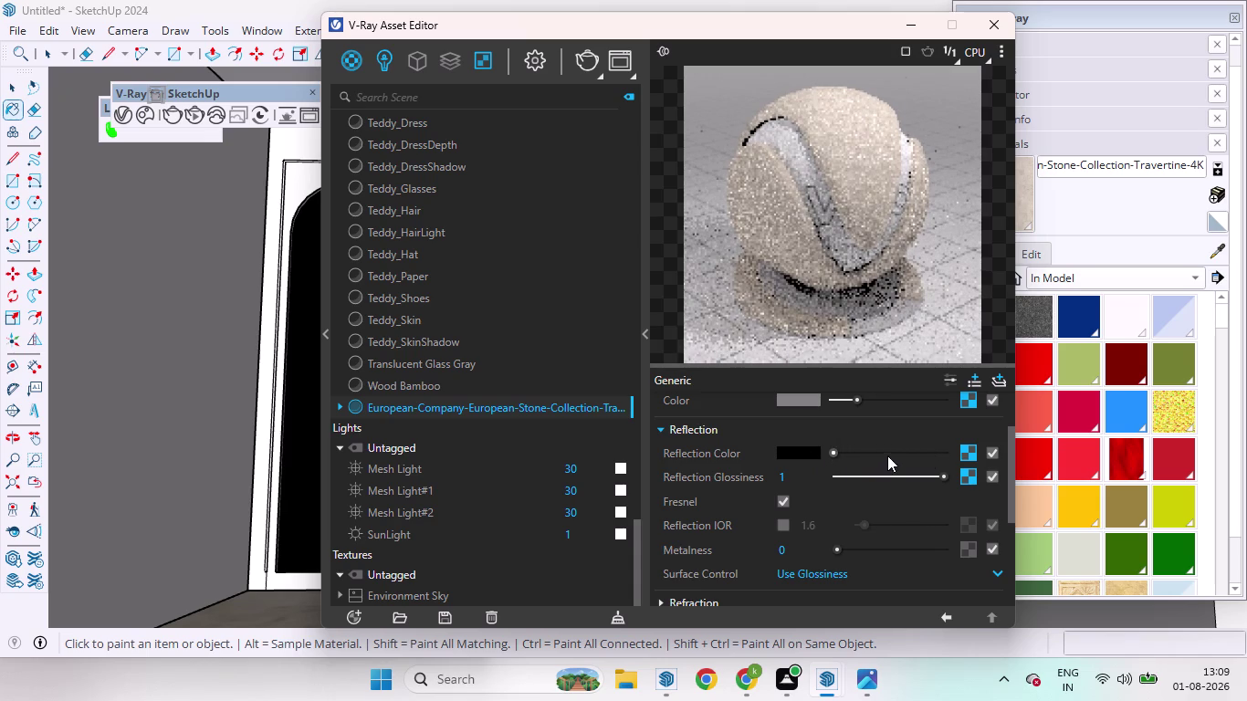
drag(887, 456, 916, 436)
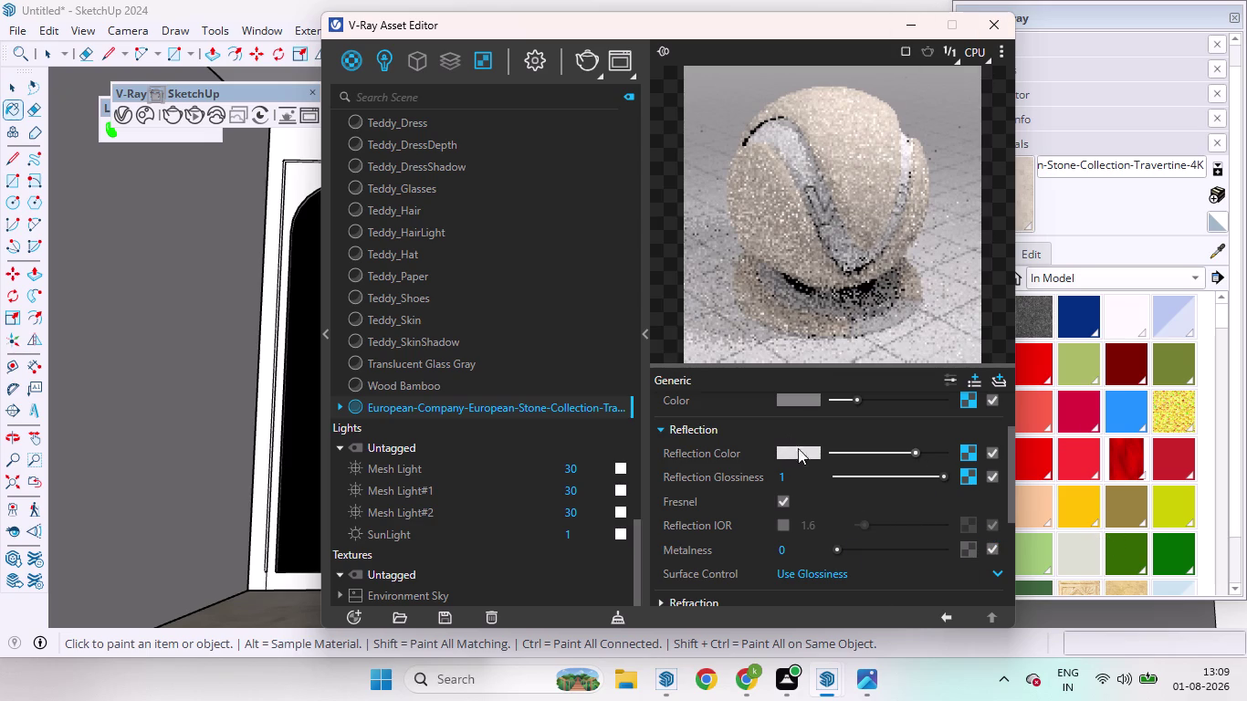
Set Reflection Glossiness to 1 and dismiss the disk warning notification.
click(801, 471)
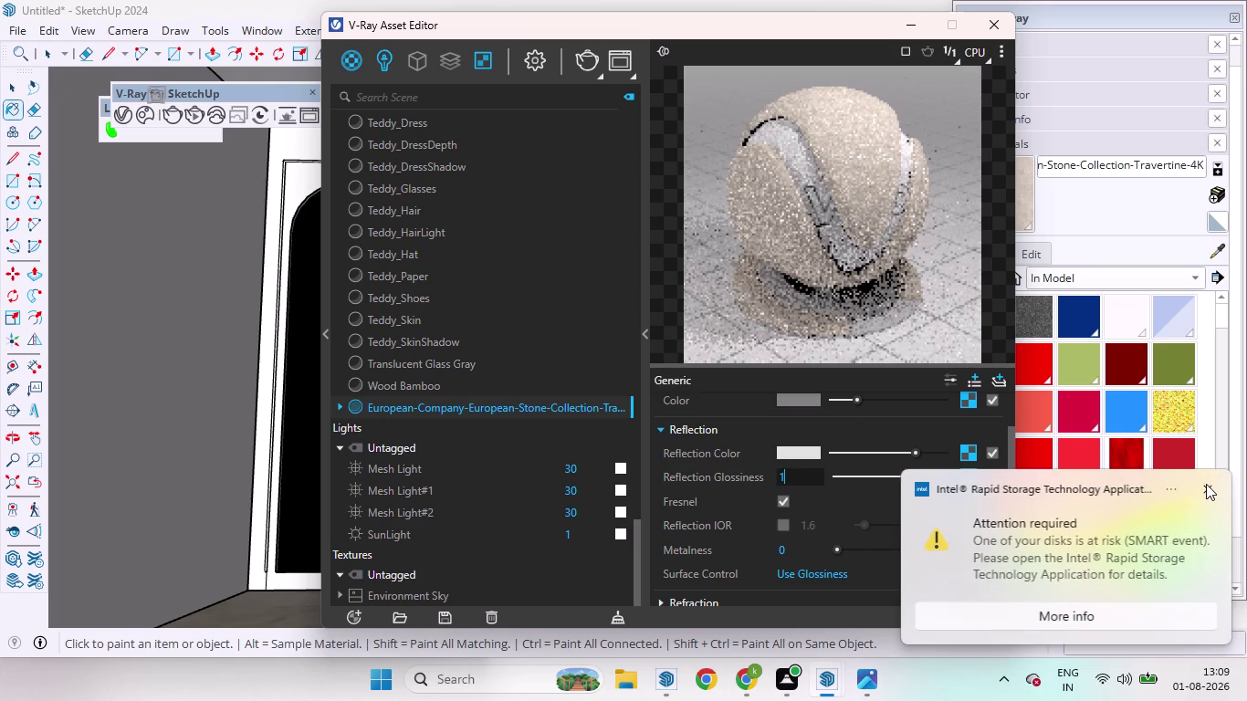
click(1206, 484)
scroll(up, 3)
scroll(up, 3)
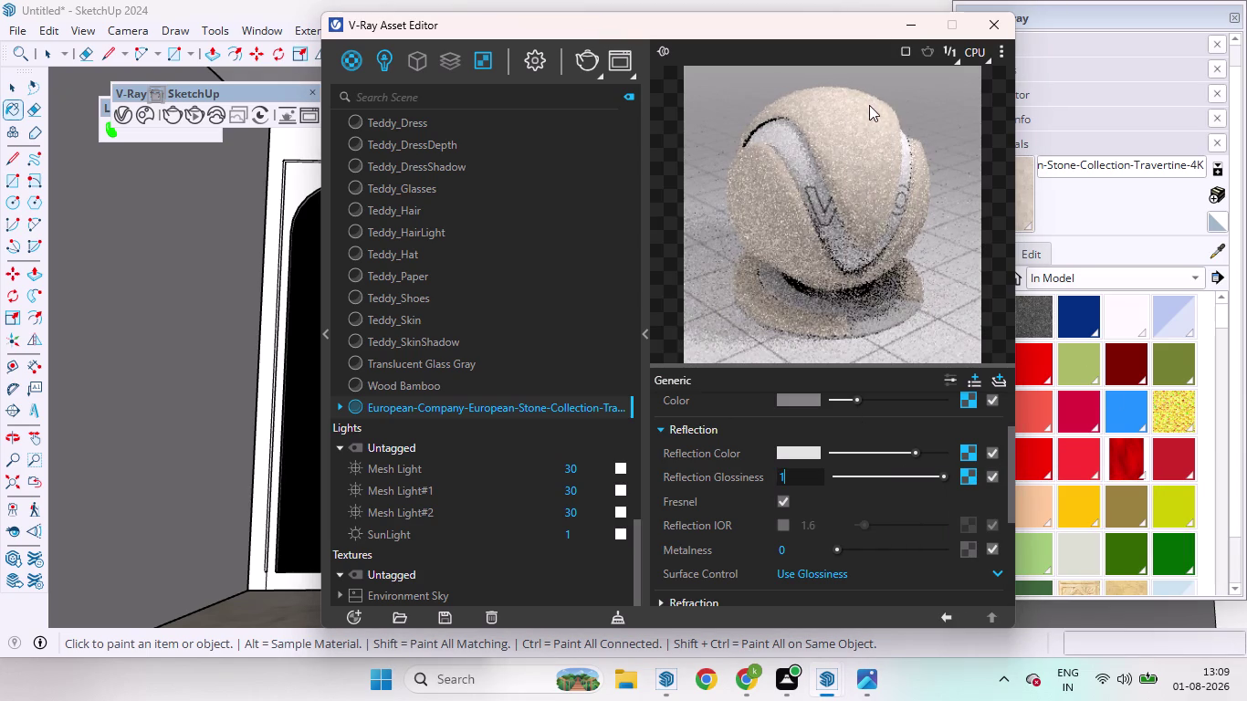
scroll(up, 3)
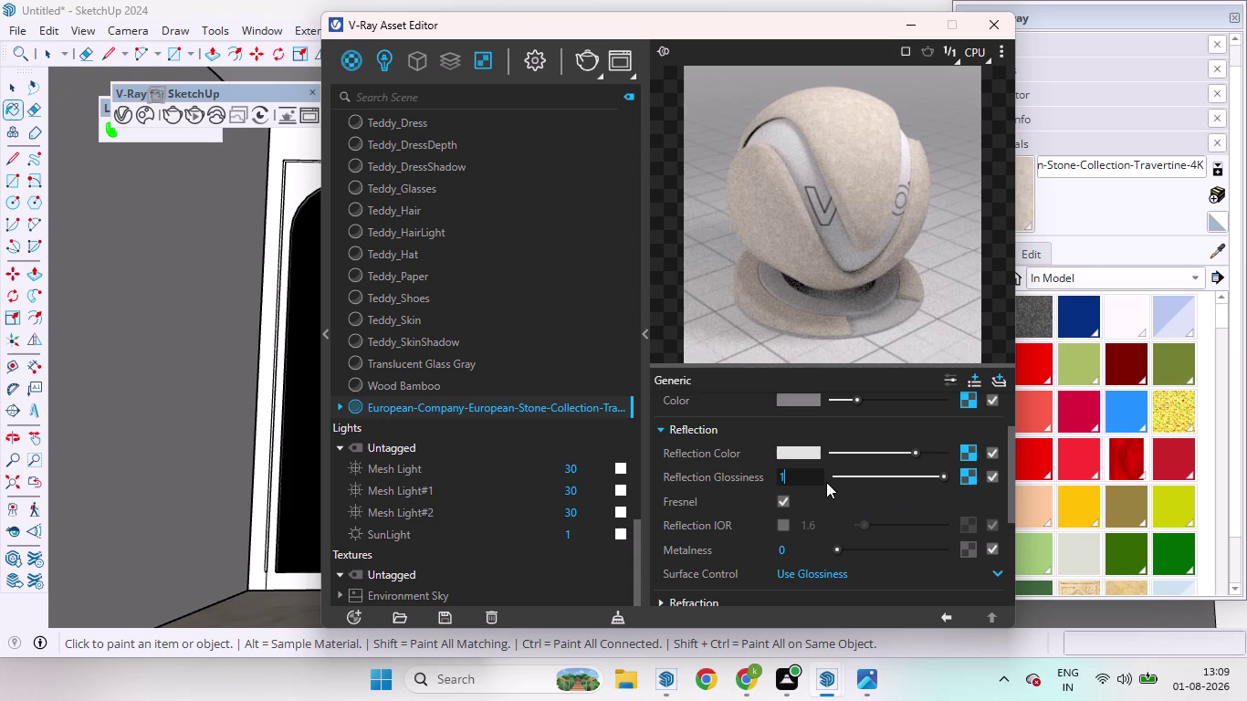
scroll(up, 3)
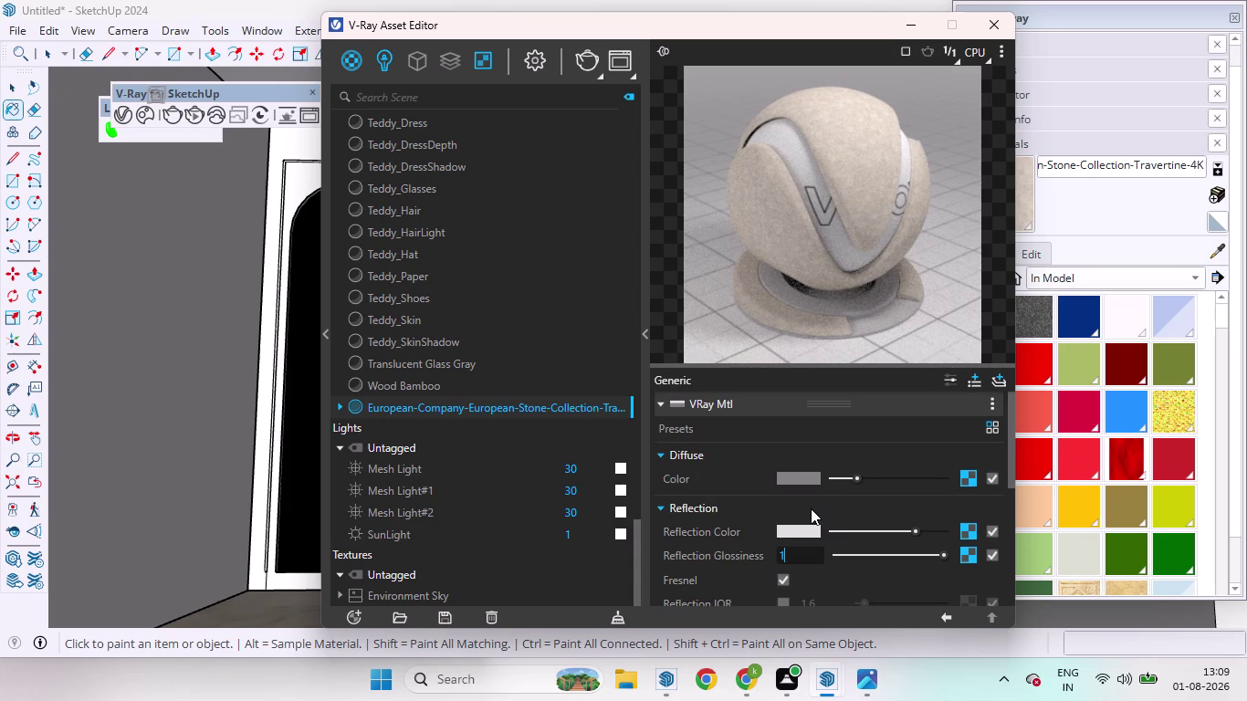
scroll(down, 3)
Enable Fresnel, fine-tune the reflection colour, and close the material editor.
click(781, 486)
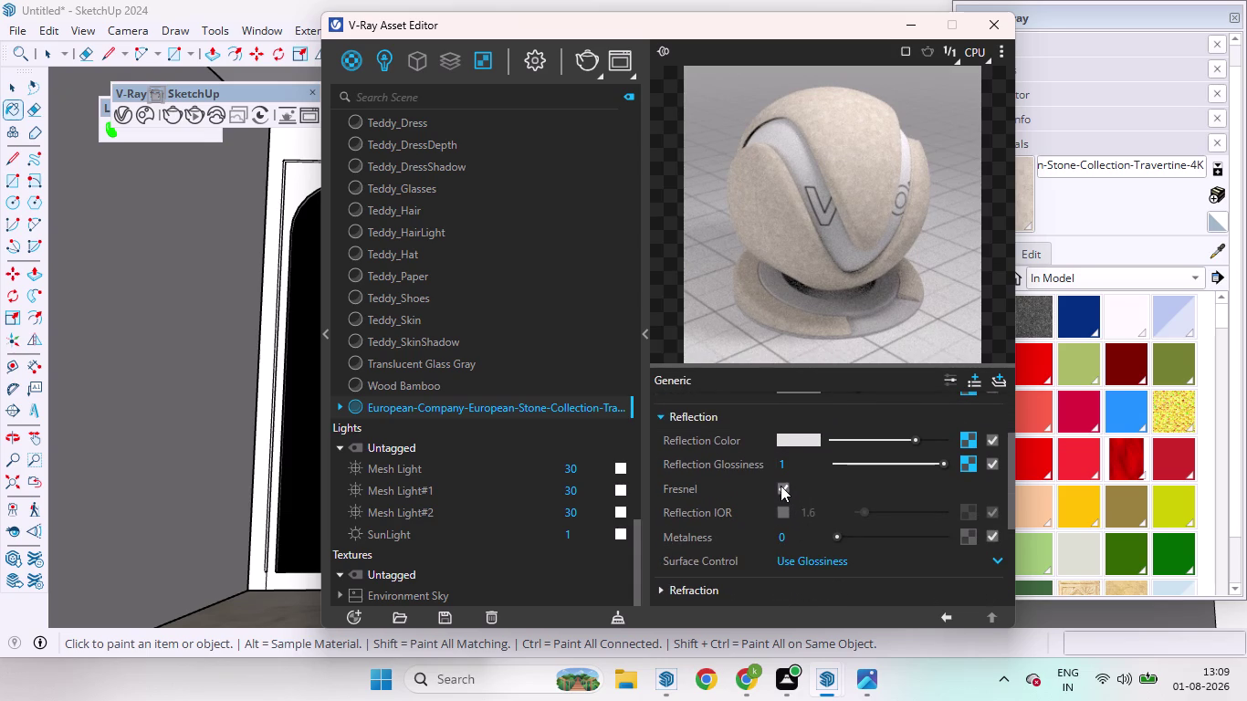
click(782, 487)
scroll(down, 3)
scroll(up, 3)
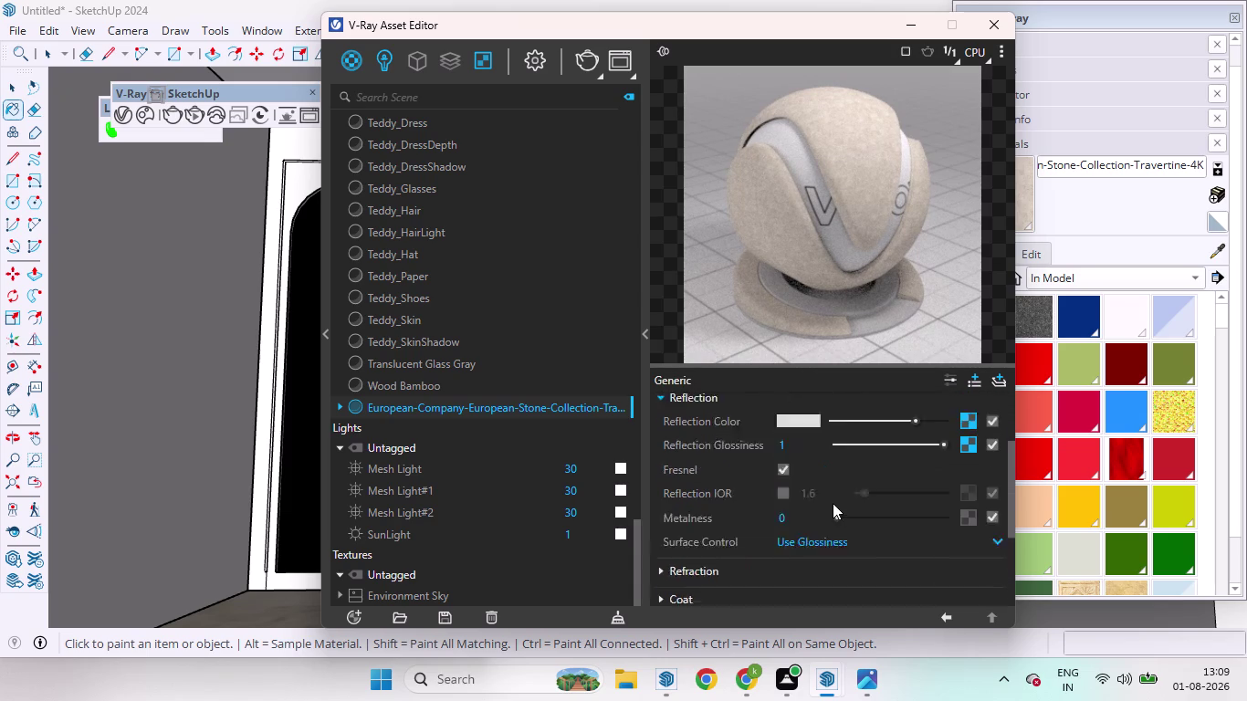
drag(916, 531, 964, 530)
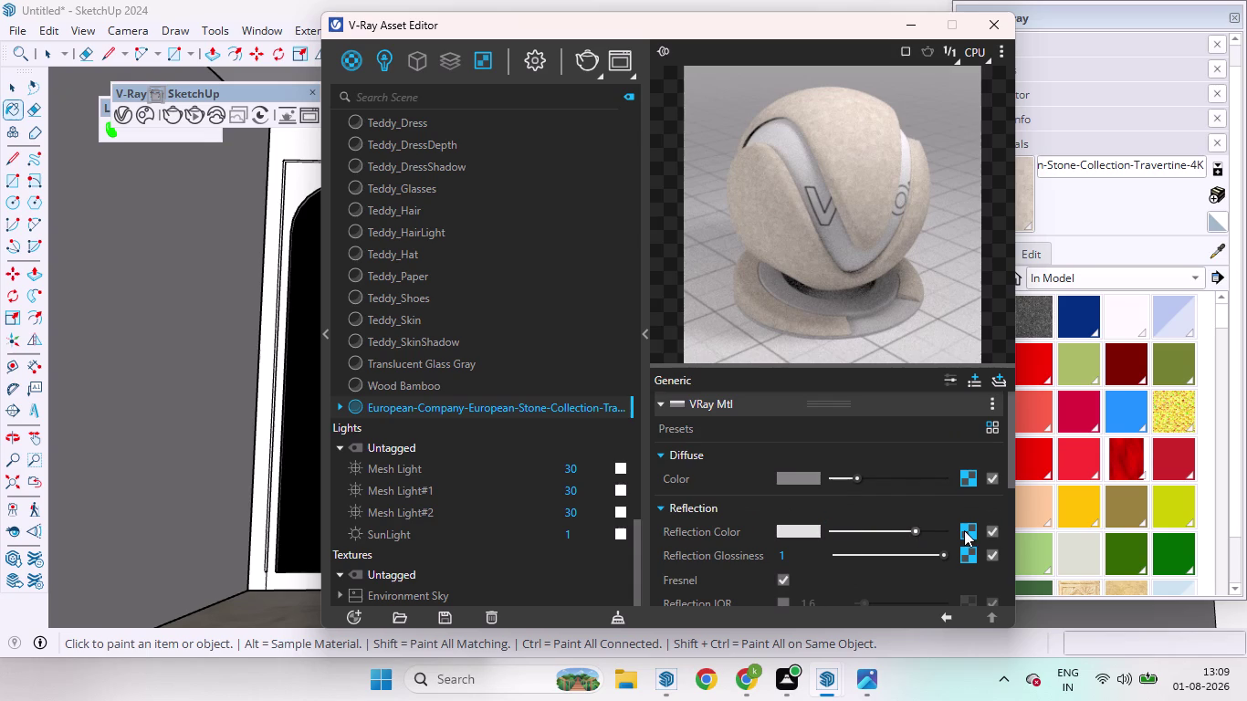
drag(964, 531, 965, 531)
click(944, 527)
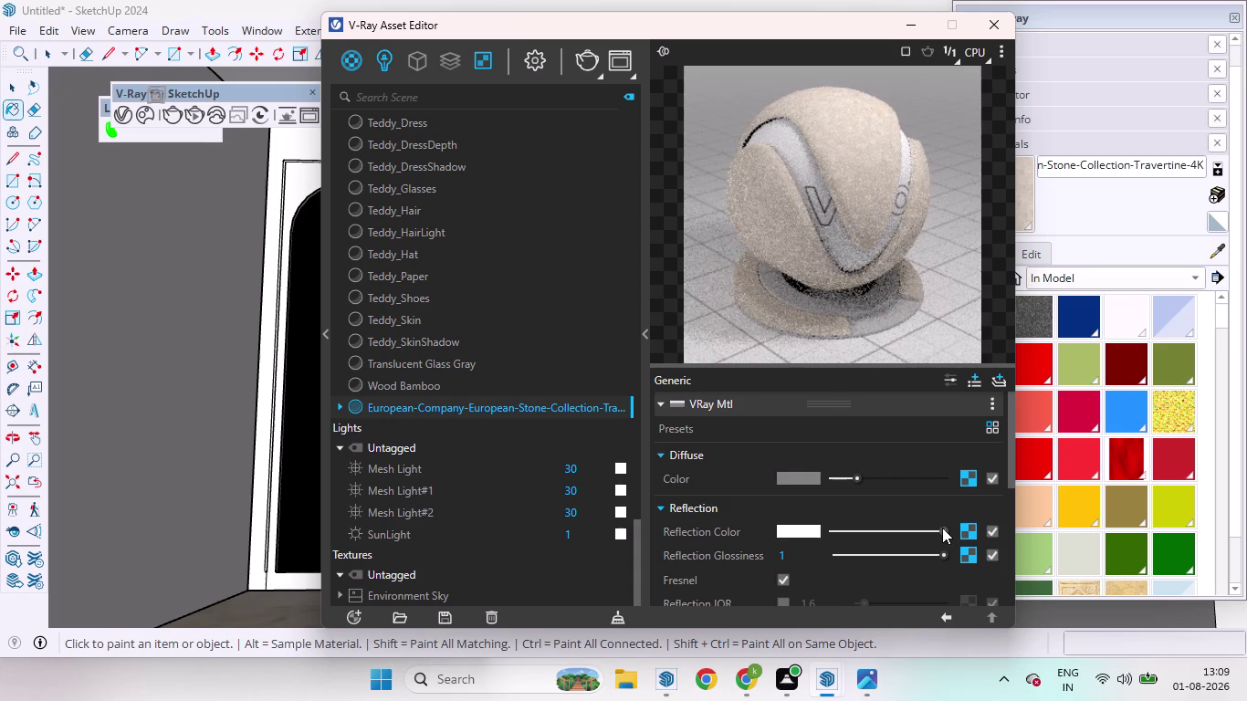
drag(942, 528, 877, 530)
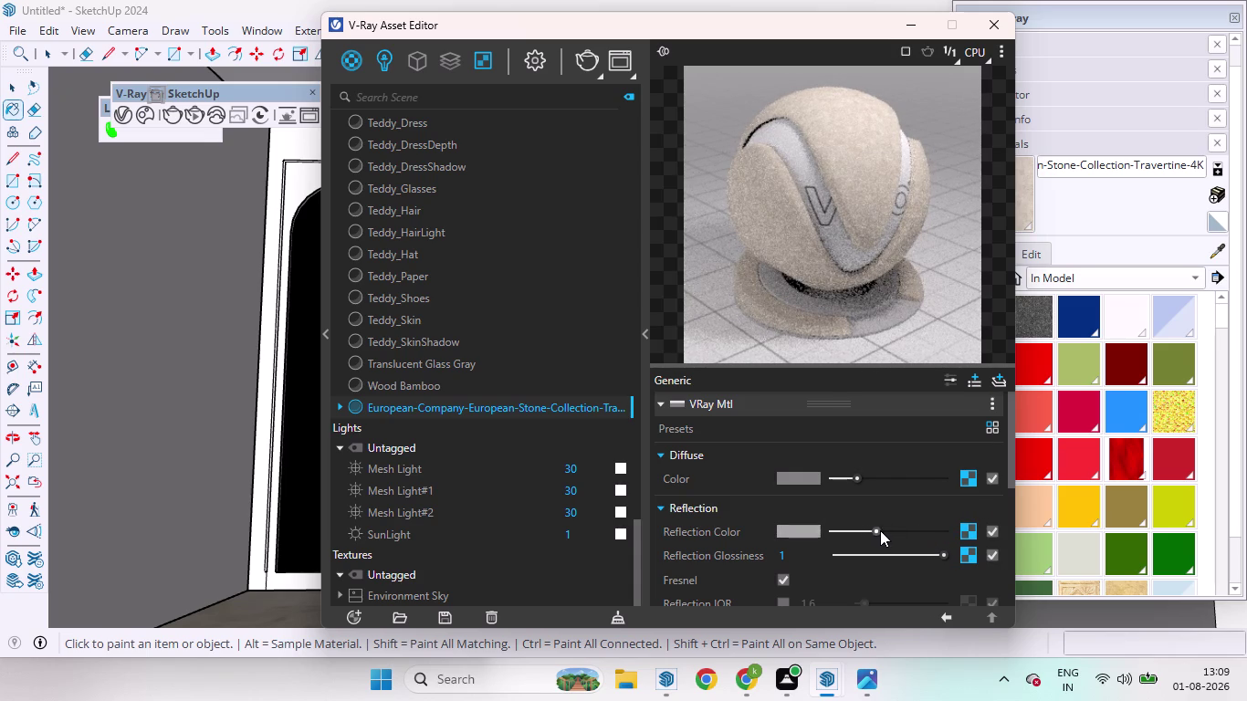
drag(877, 531, 901, 529)
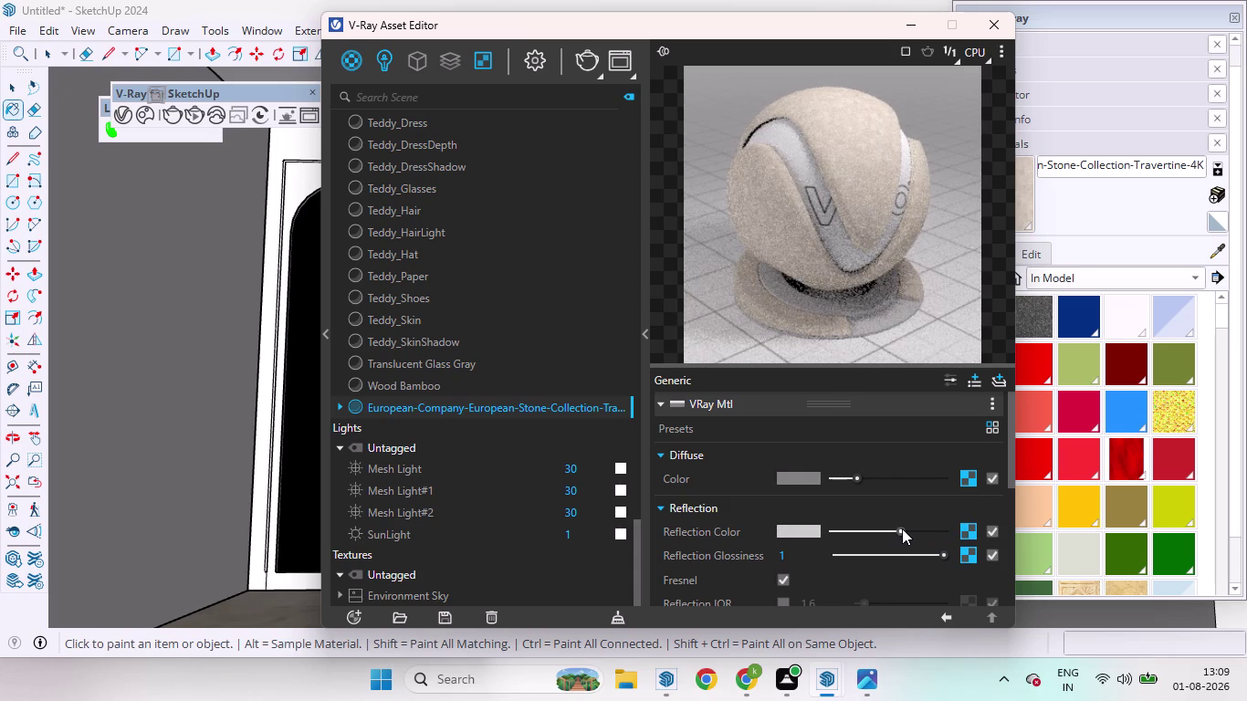
click(985, 21)
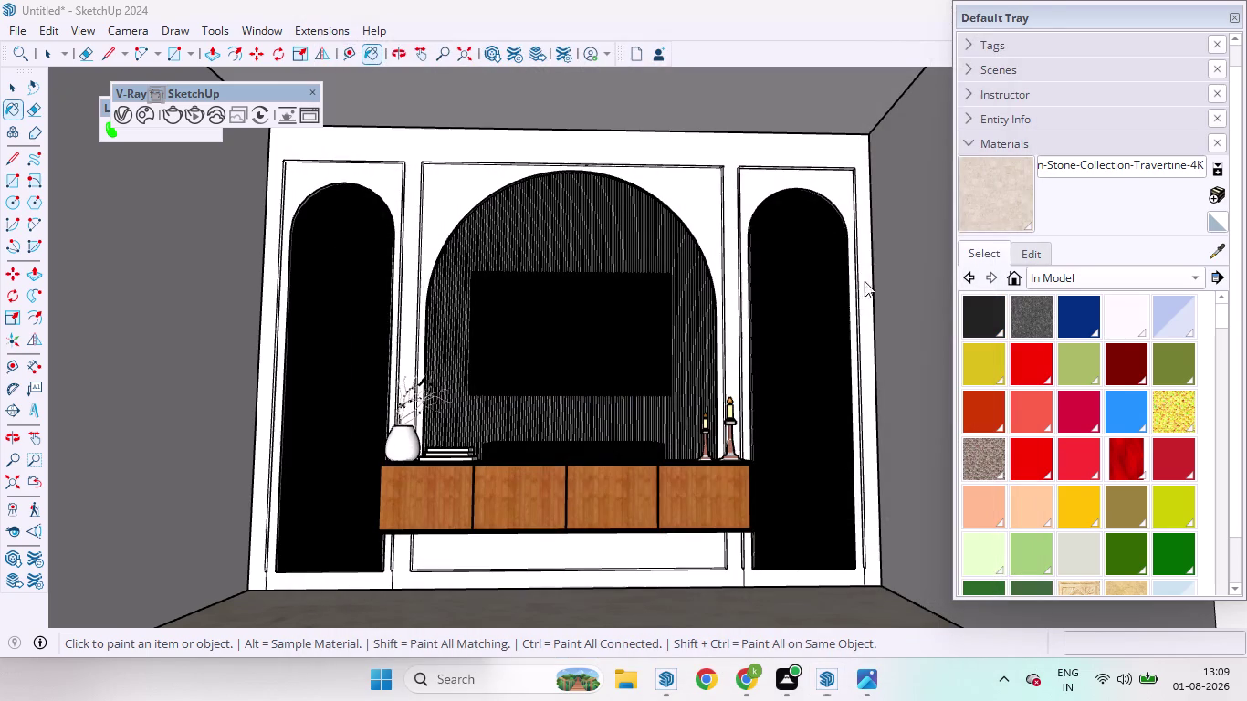
Zoom out and switch from painting back to the Select tool.
scroll(down, 3)
scroll(up, 3)
scroll(down, 3)
scroll(down, 3)
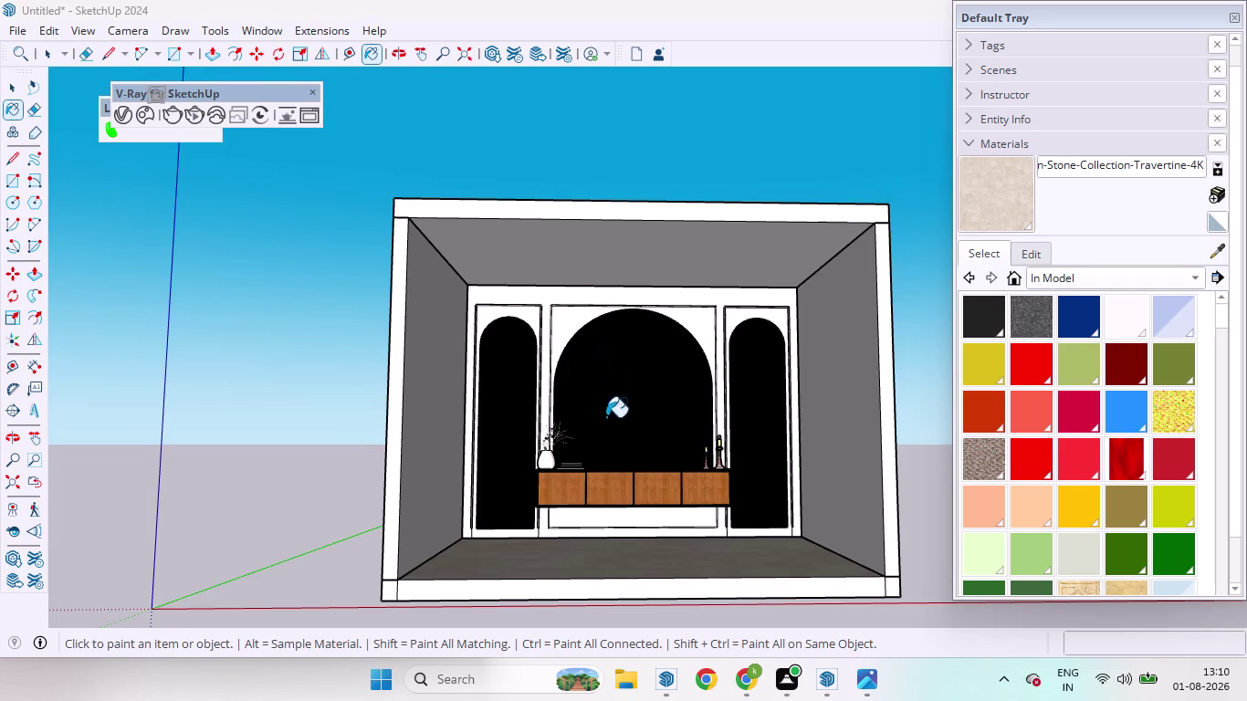
key(space)
key(space)
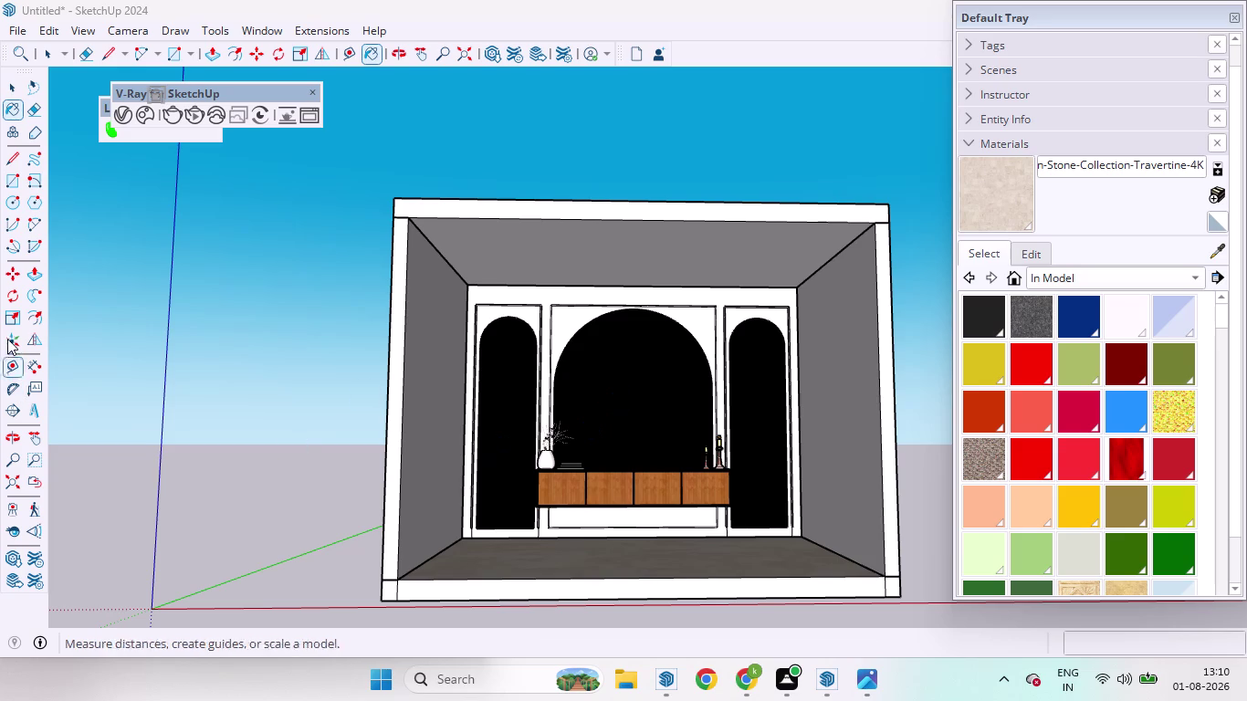
click(8, 87)
Orbit and zoom until the TV wall faces the camera straight on.
scroll(up, 3)
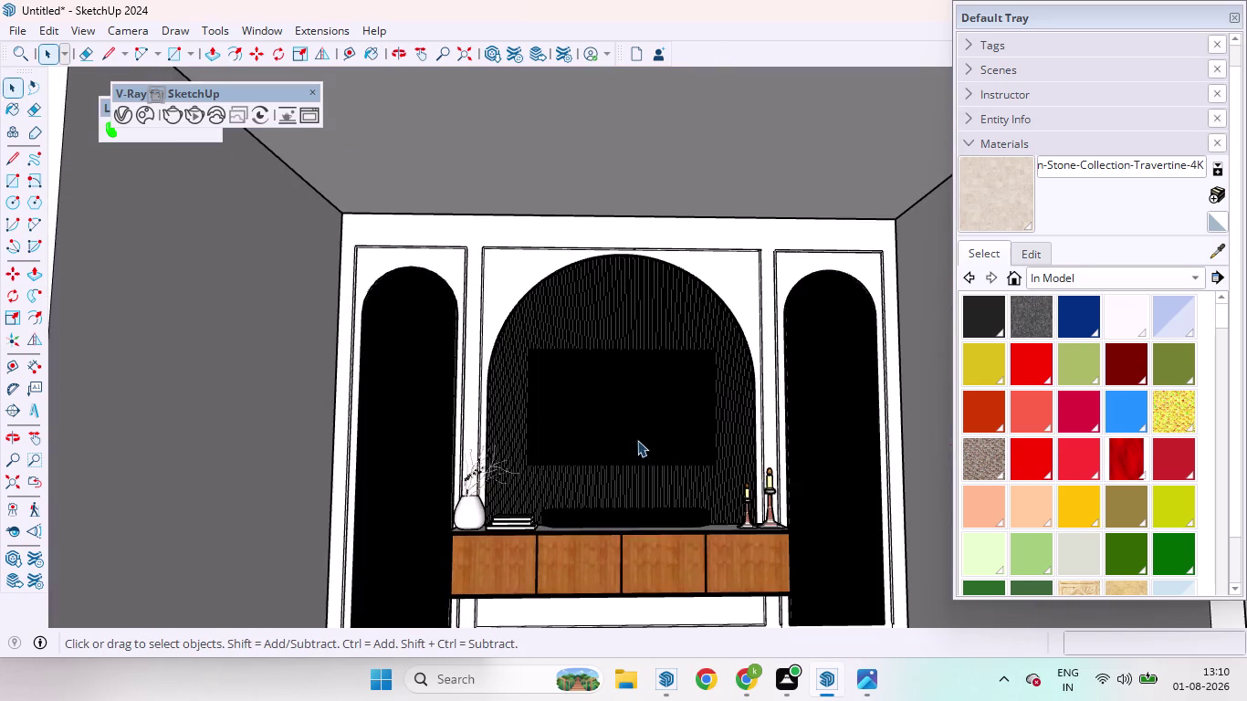
scroll(down, 3)
scroll(up, 3)
scroll(down, 3)
scroll(down, 3)
scroll(up, 3)
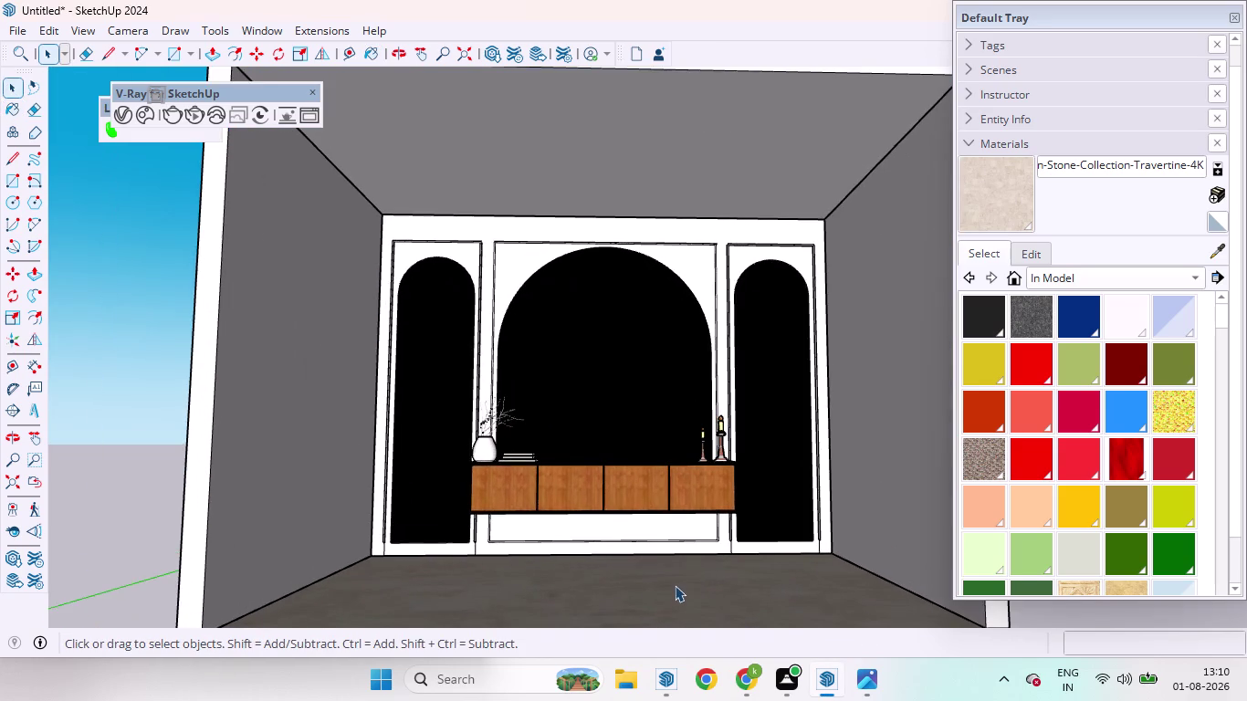
scroll(up, 3)
scroll(up, 3)
middle_drag(743, 512, 736, 551)
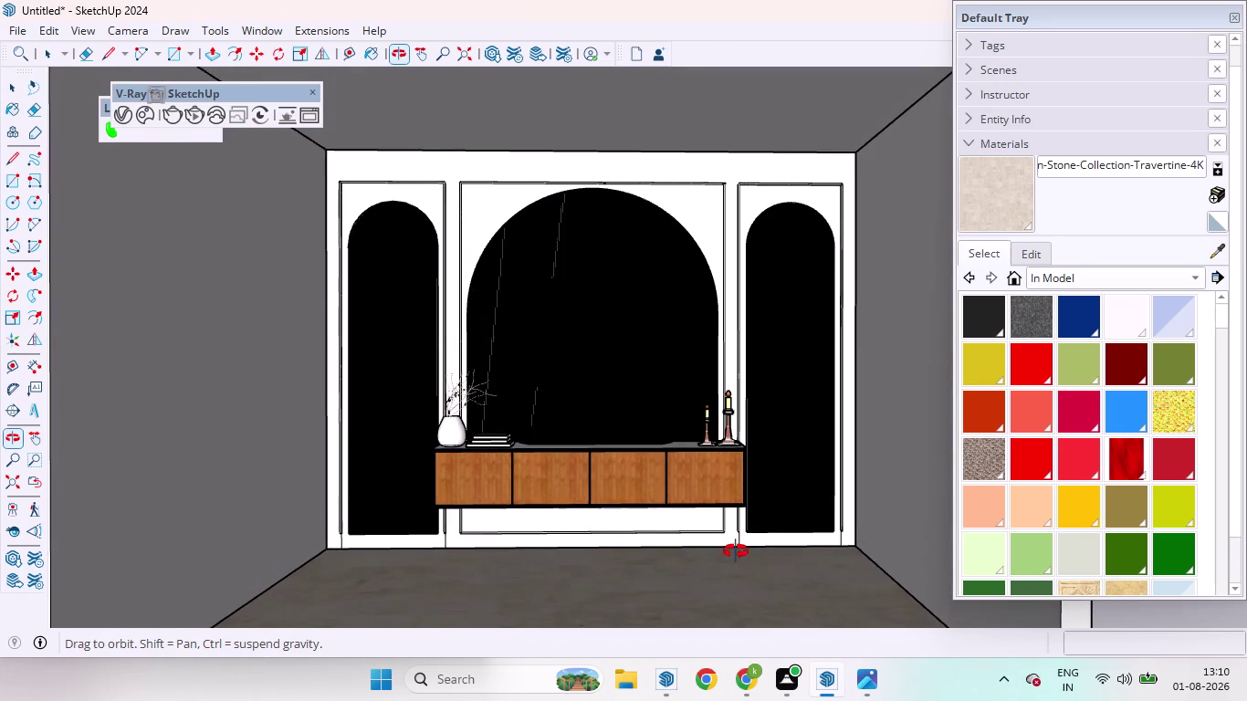
middle_drag(736, 552, 735, 551)
scroll(up, 3)
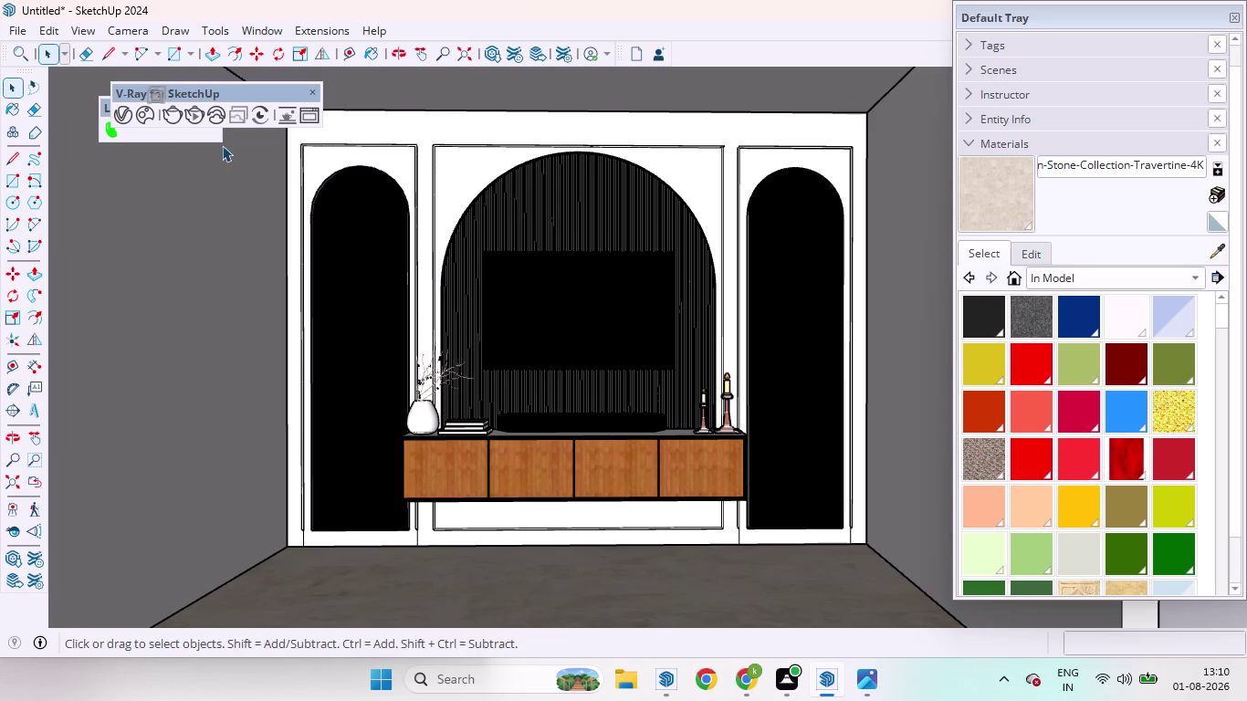
click(78, 36)
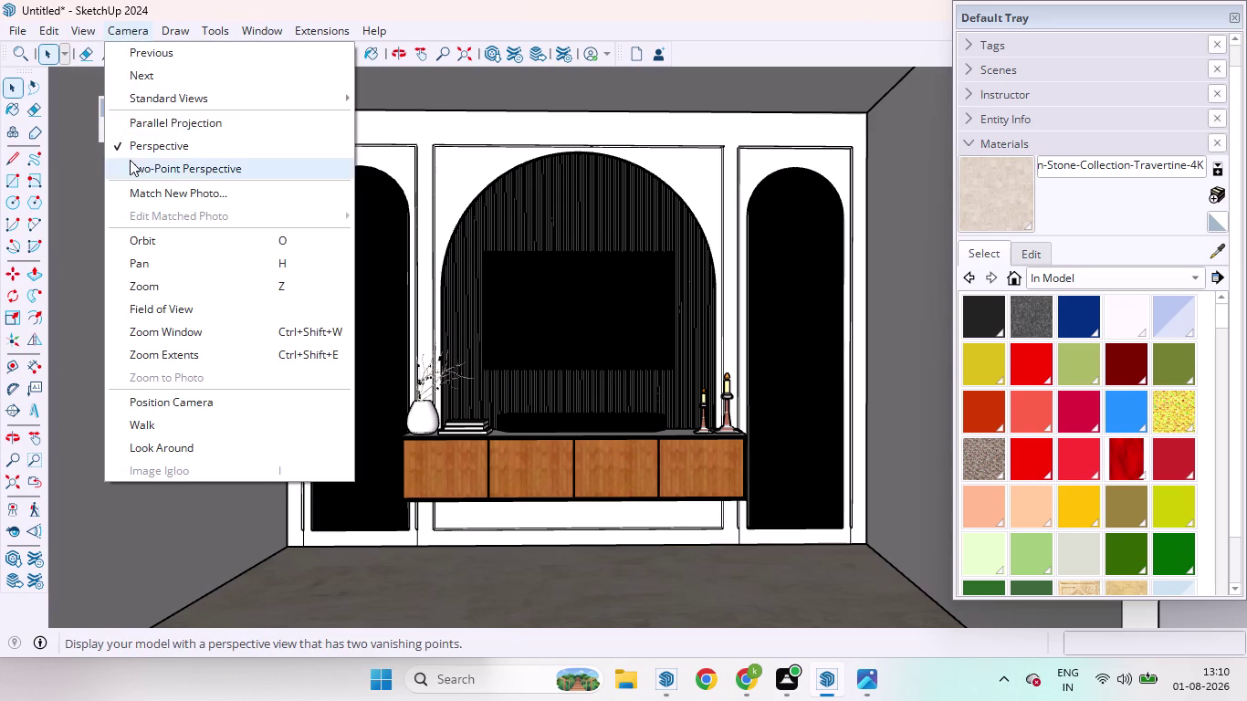
Switch the camera to Two-Point Perspective.
click(130, 160)
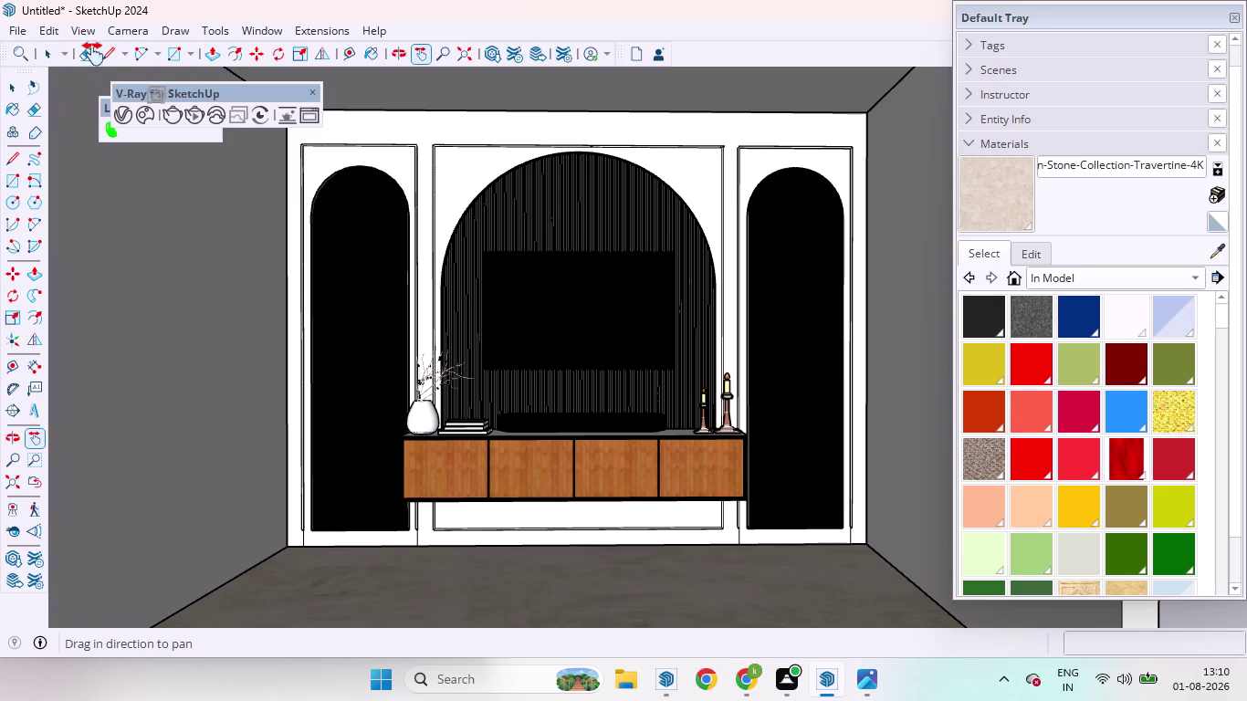
click(125, 33)
click(132, 45)
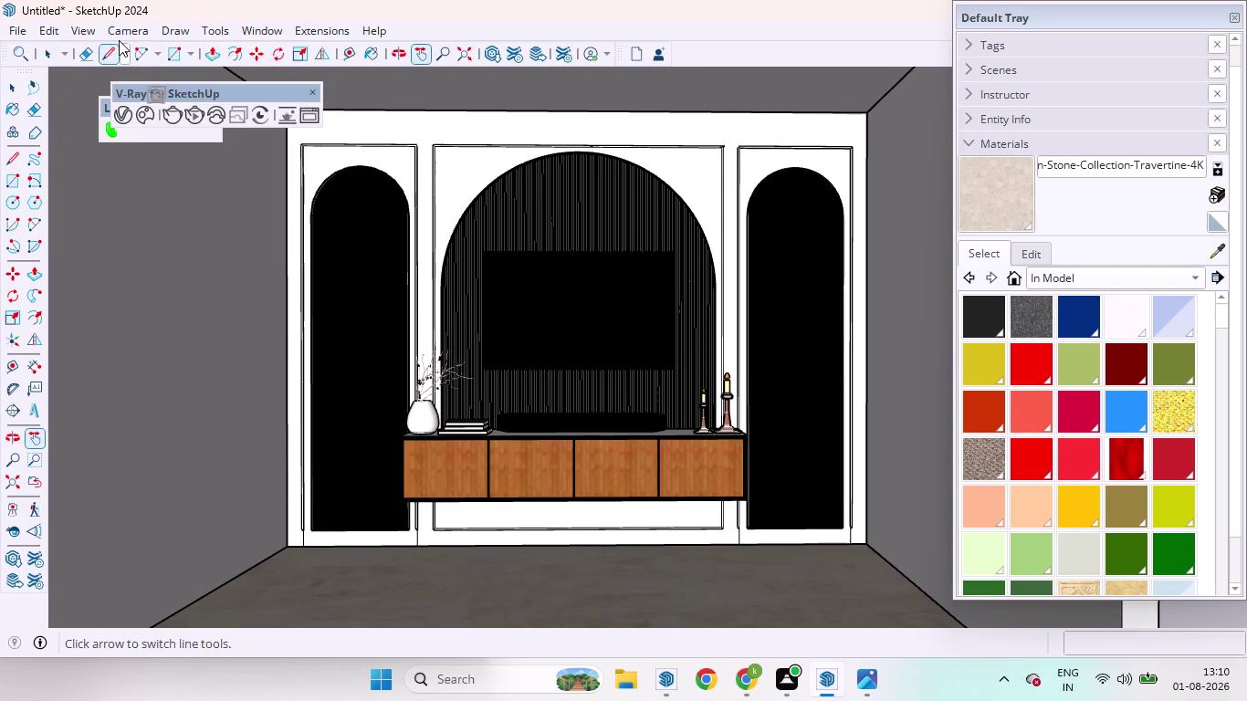
click(118, 35)
click(135, 165)
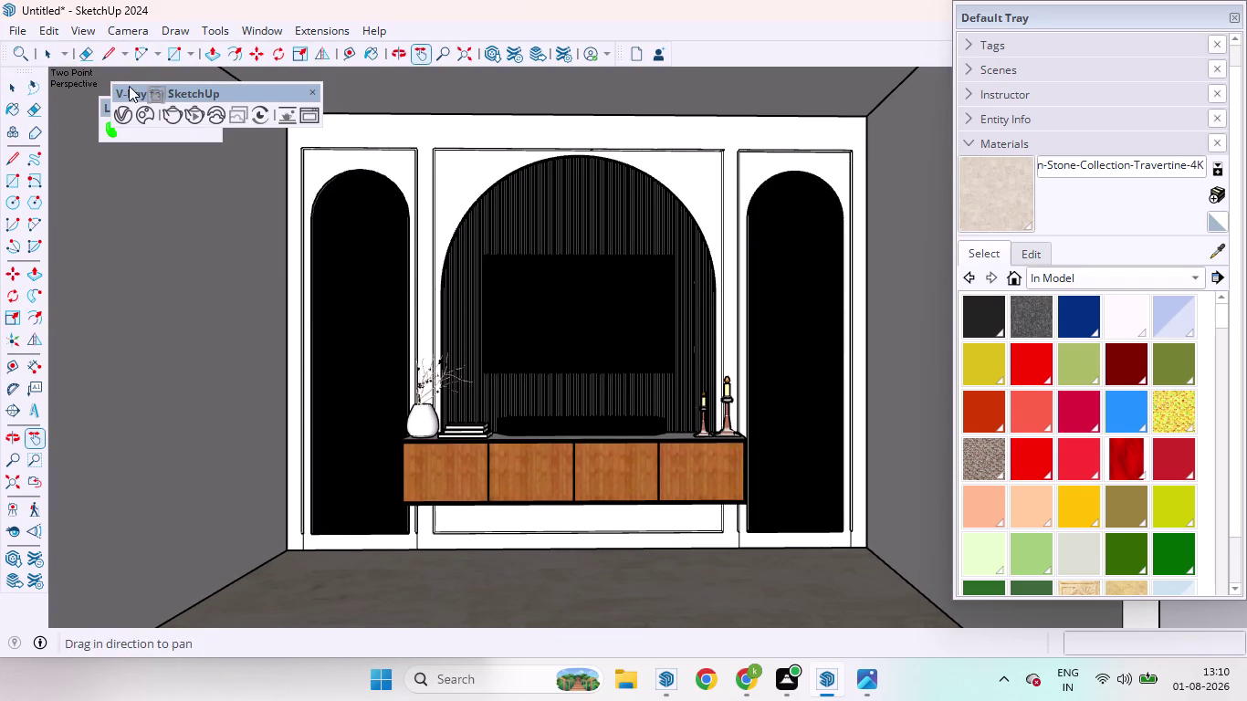
Save the current TV wall view as a new scene.
click(84, 34)
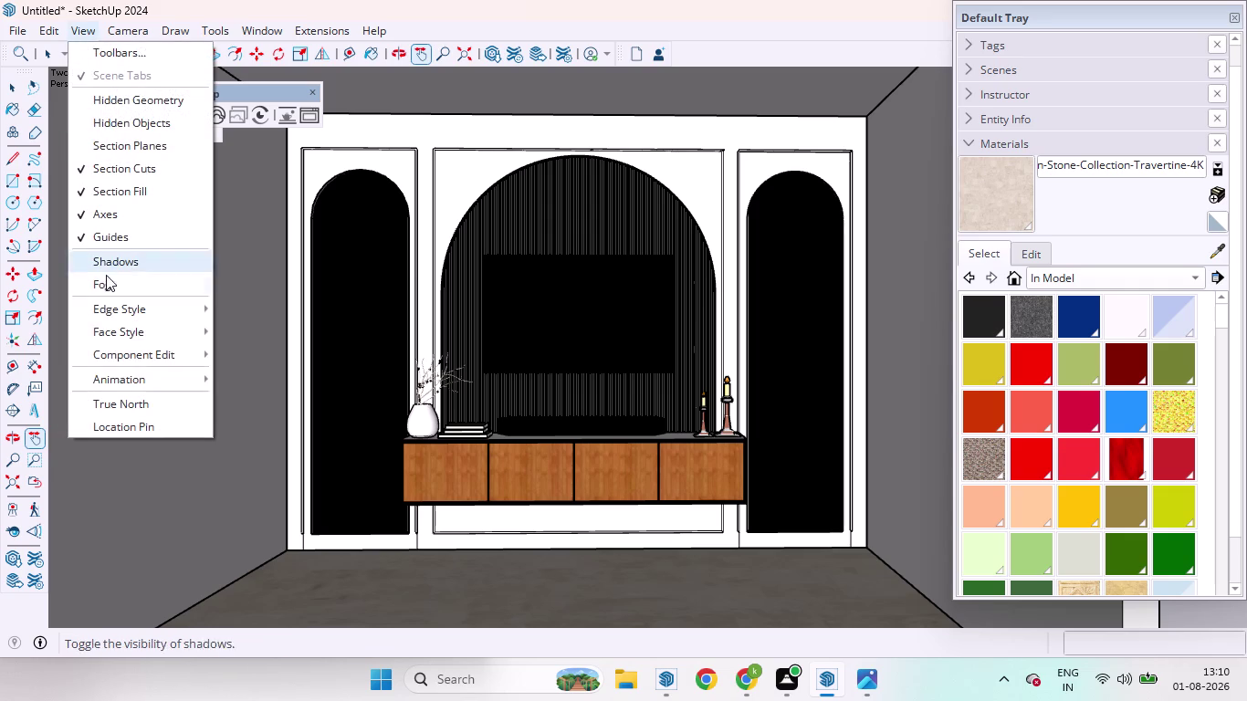
click(241, 380)
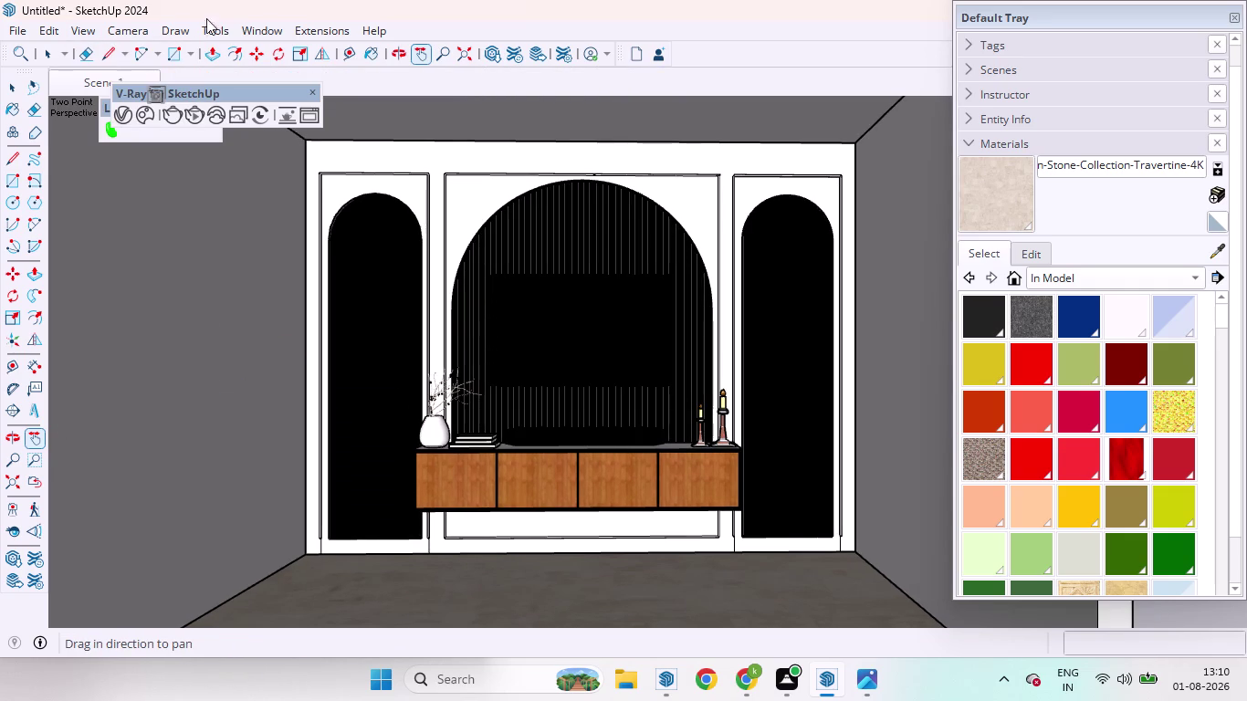
click(119, 120)
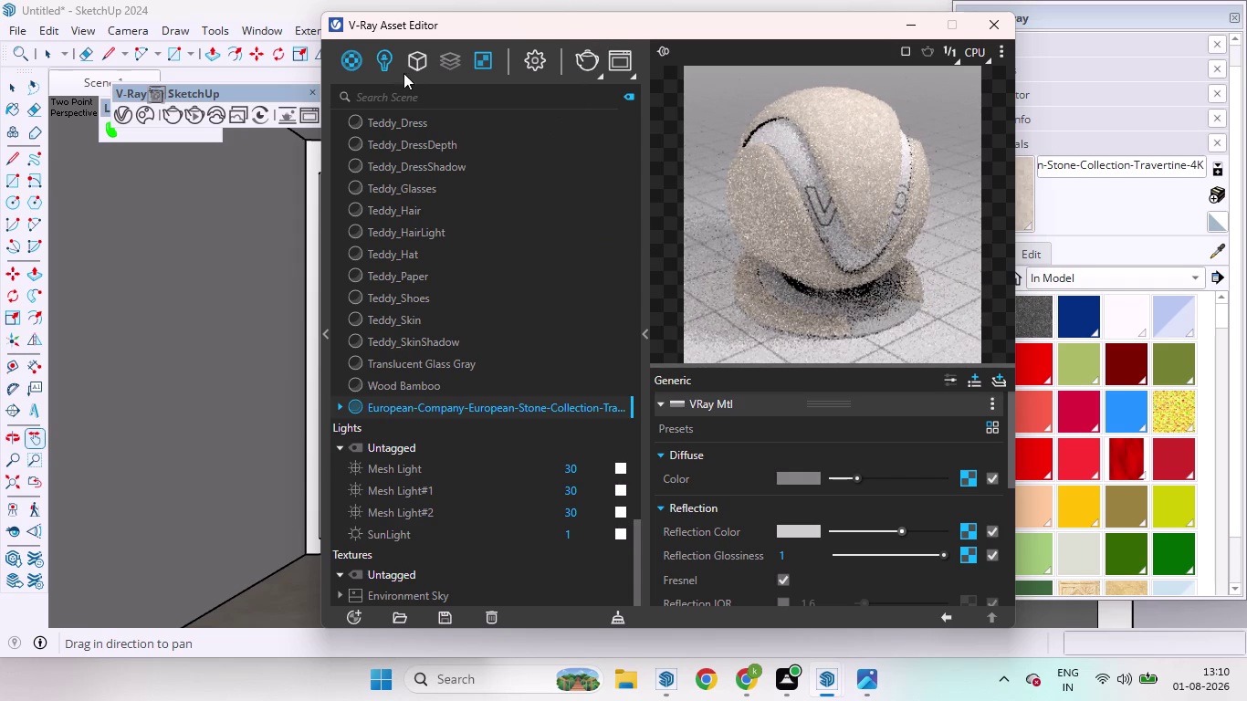
Change the first mesh light's colour from black to white at 6500K.
click(380, 56)
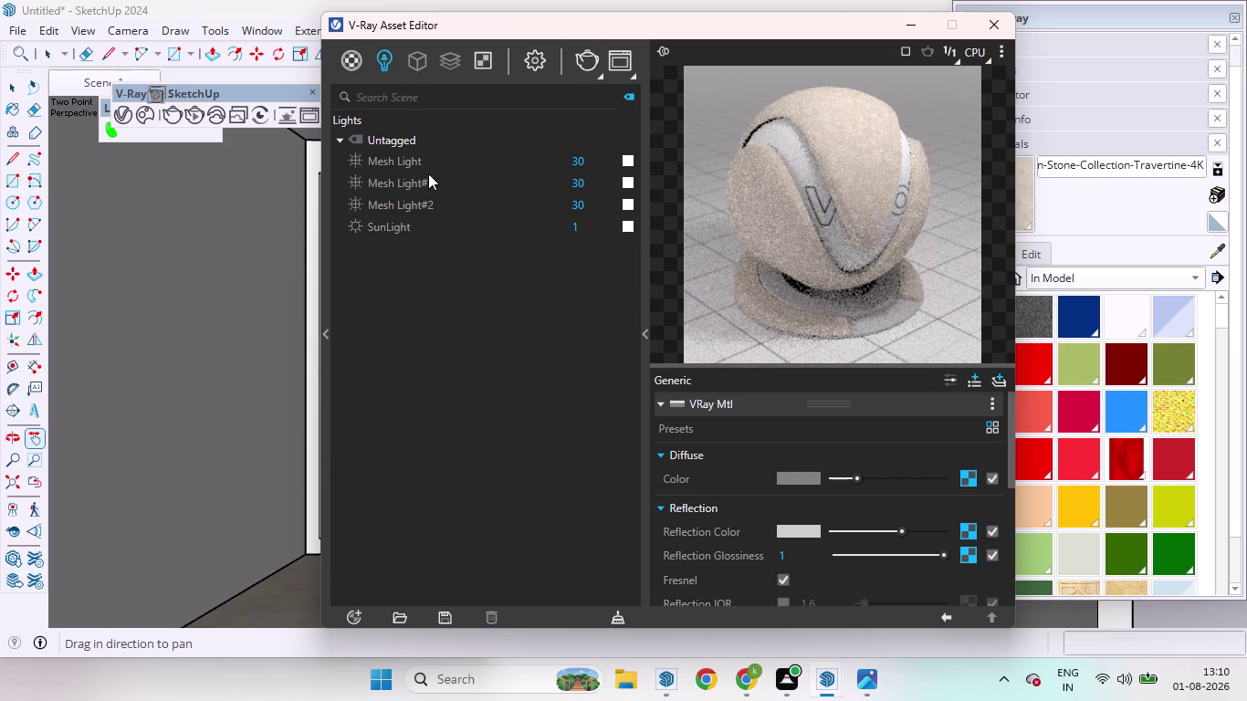
click(623, 161)
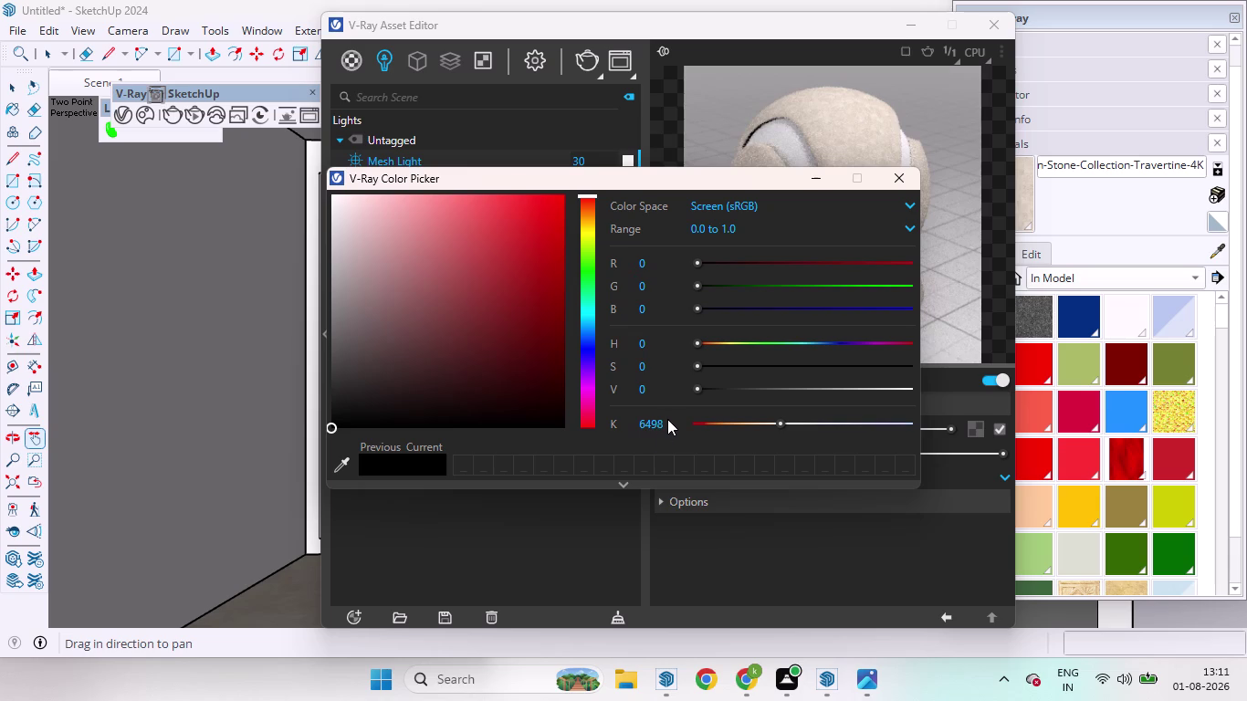
drag(672, 425, 640, 424)
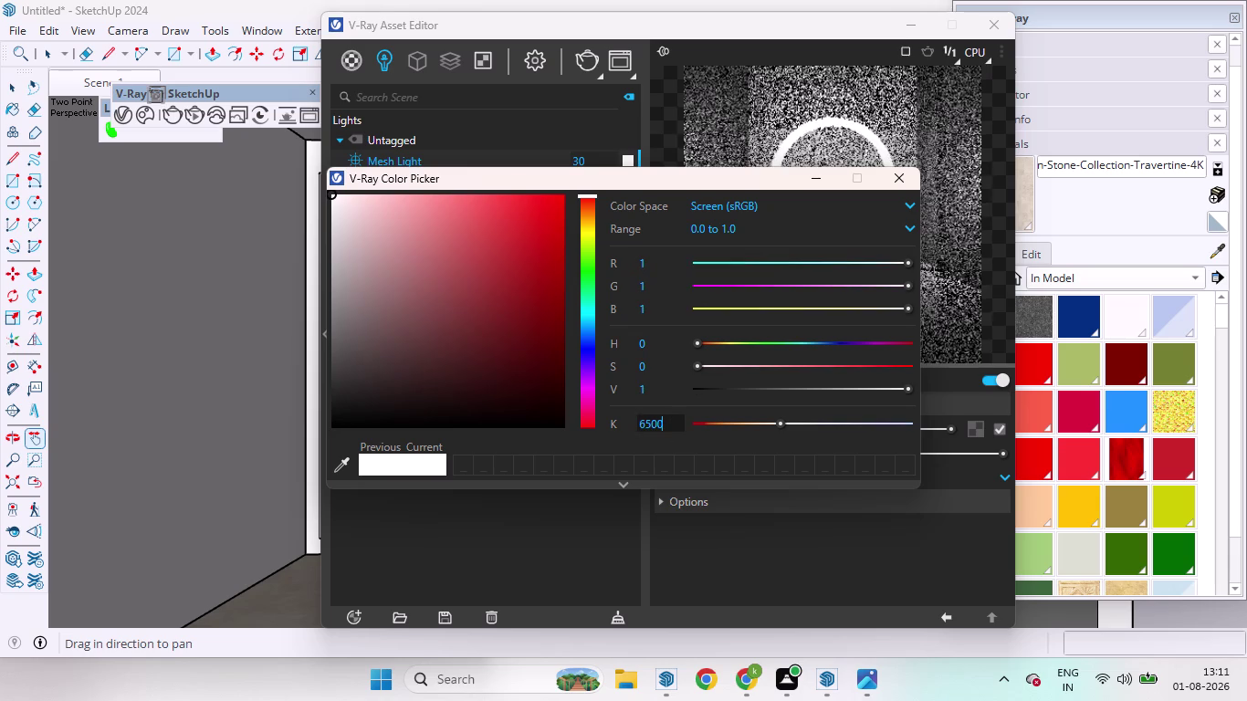
drag(640, 424, 634, 424)
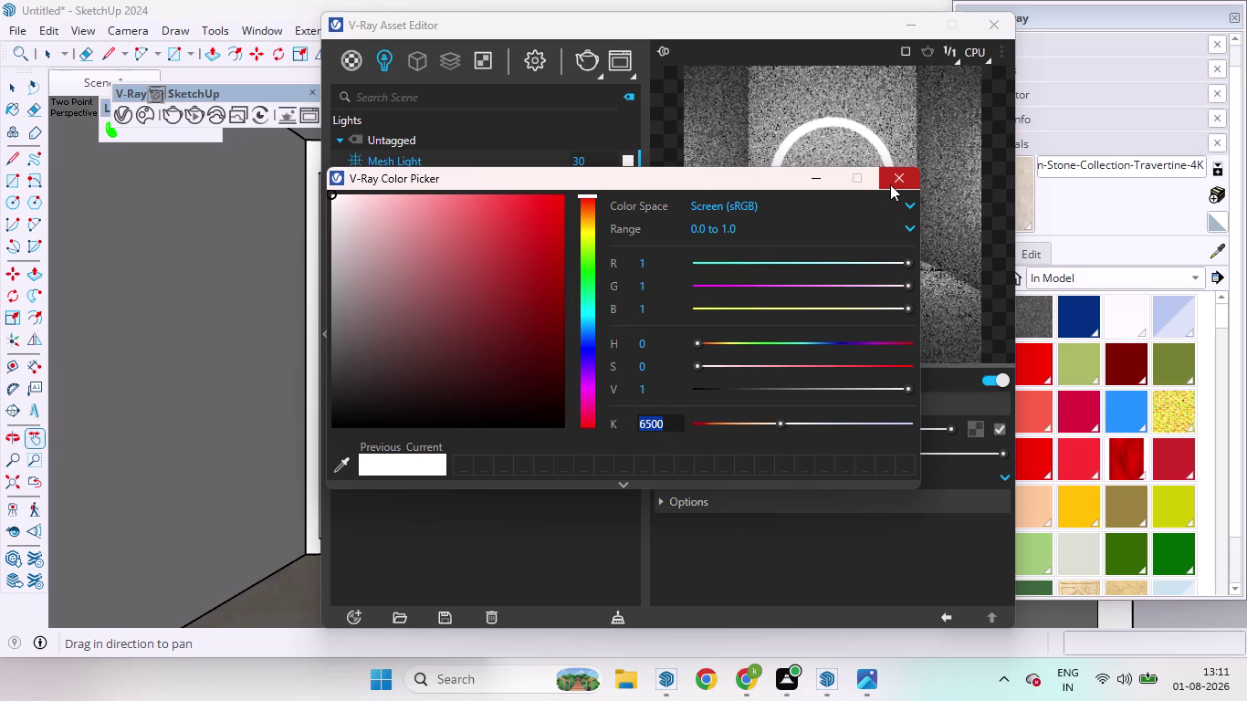
click(892, 185)
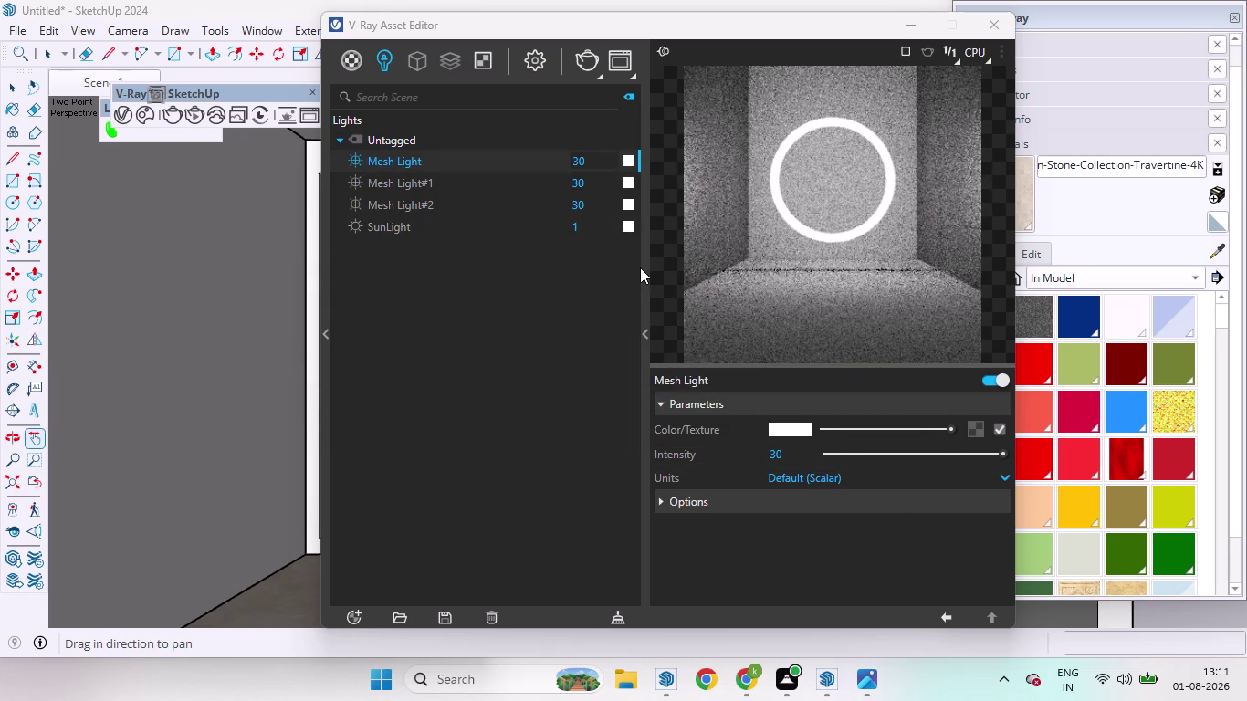
click(593, 56)
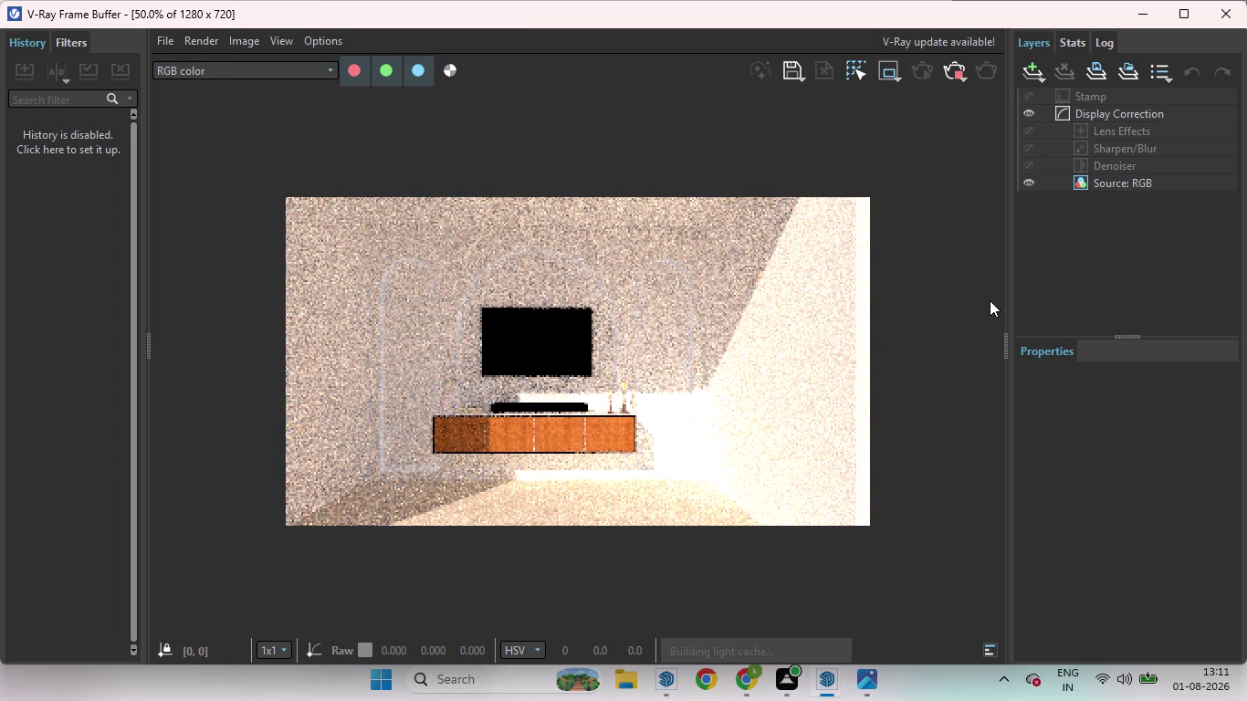
Close the finished V-Ray Frame Buffer and the V-Ray Asset Editor.
click(955, 67)
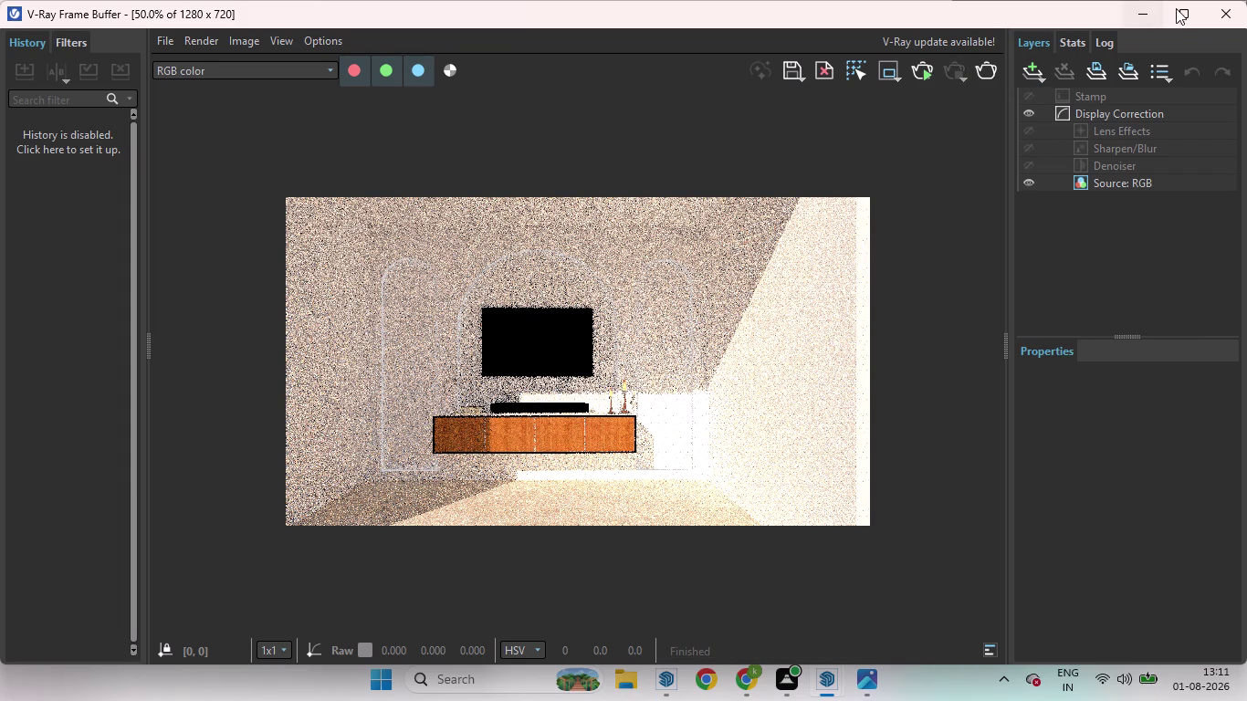
click(1235, 4)
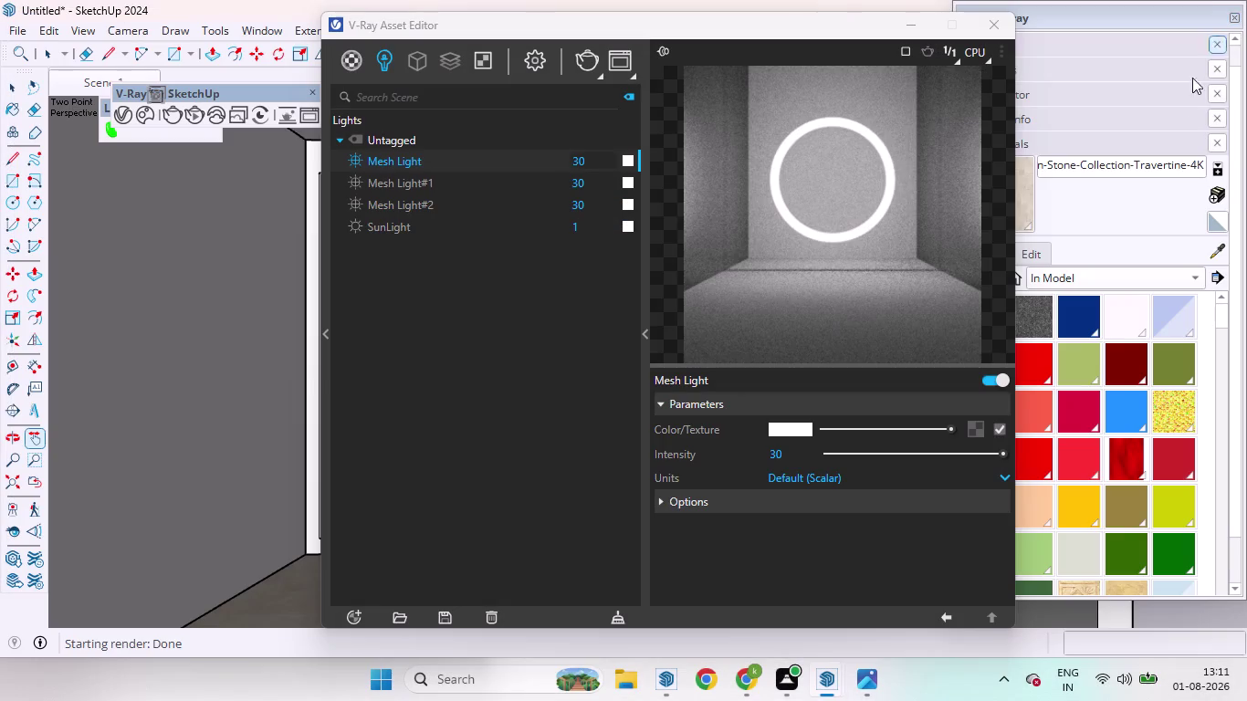
drag(732, 26, 986, 39)
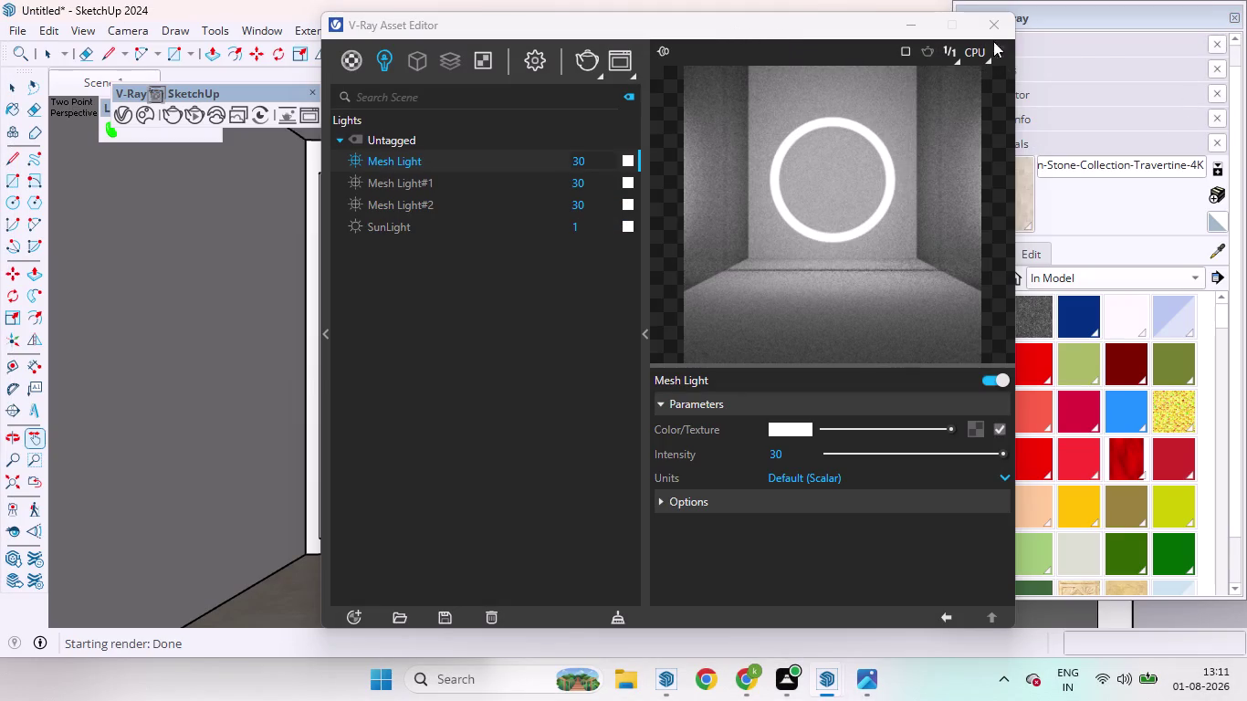
drag(986, 40, 1100, 46)
click(991, 24)
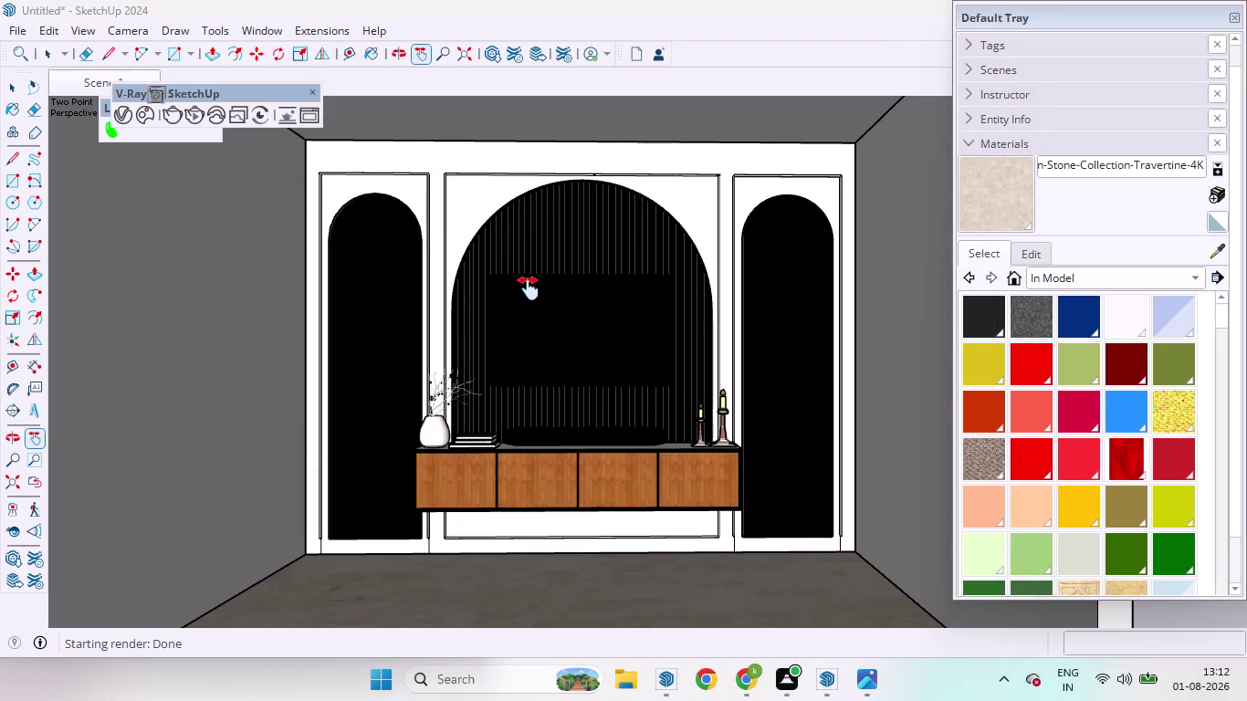
key(space)
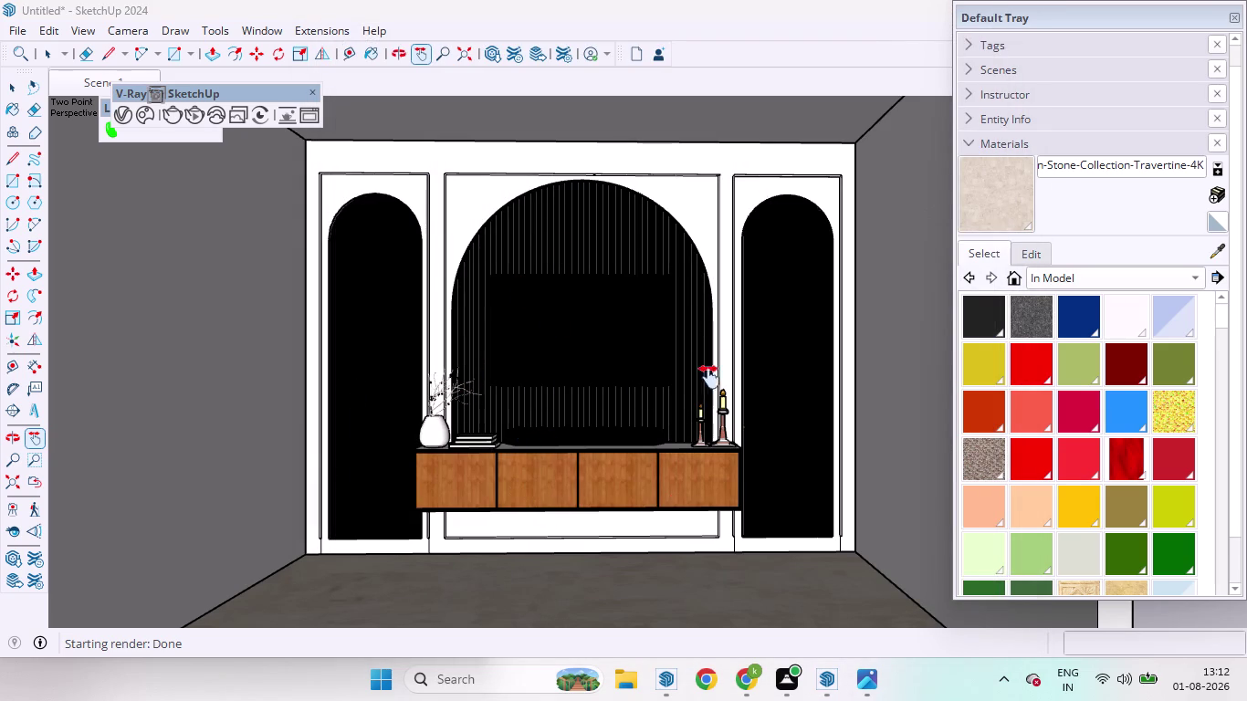
key(space)
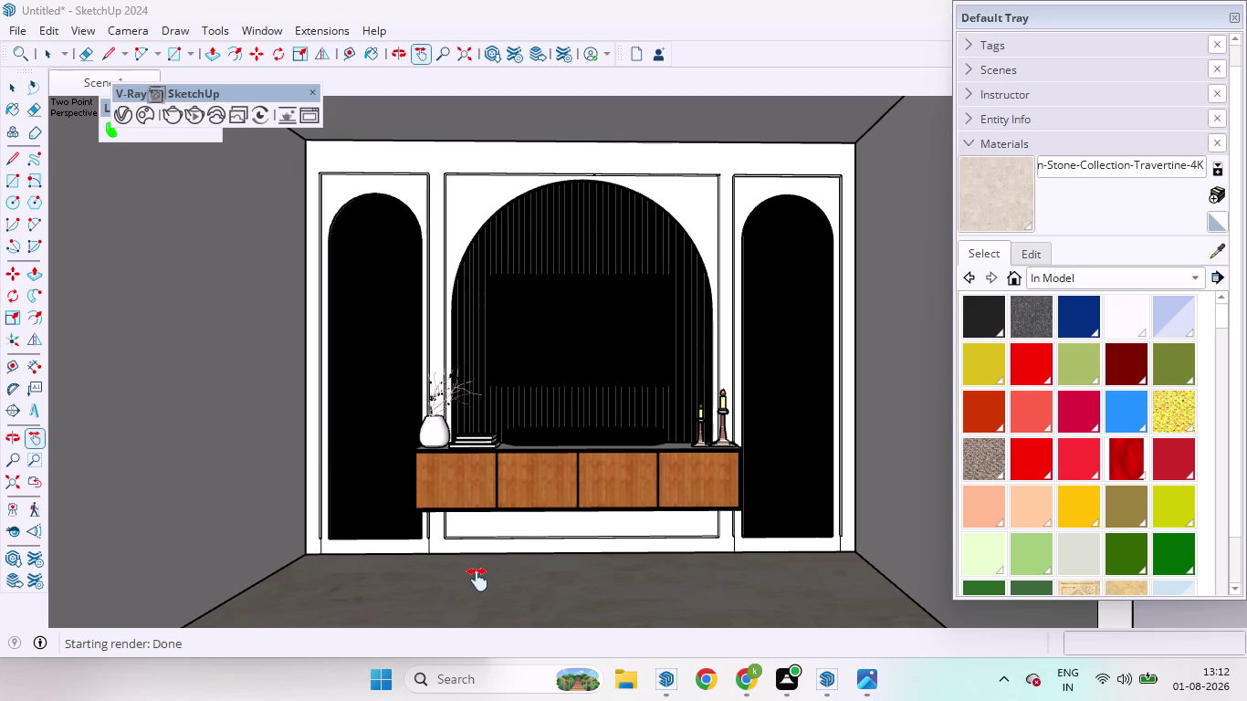
key(space)
key(space)
key(space)
key(space)
key(space)
key(space)
key(space)
key(space)
key(space)
click(12, 86)
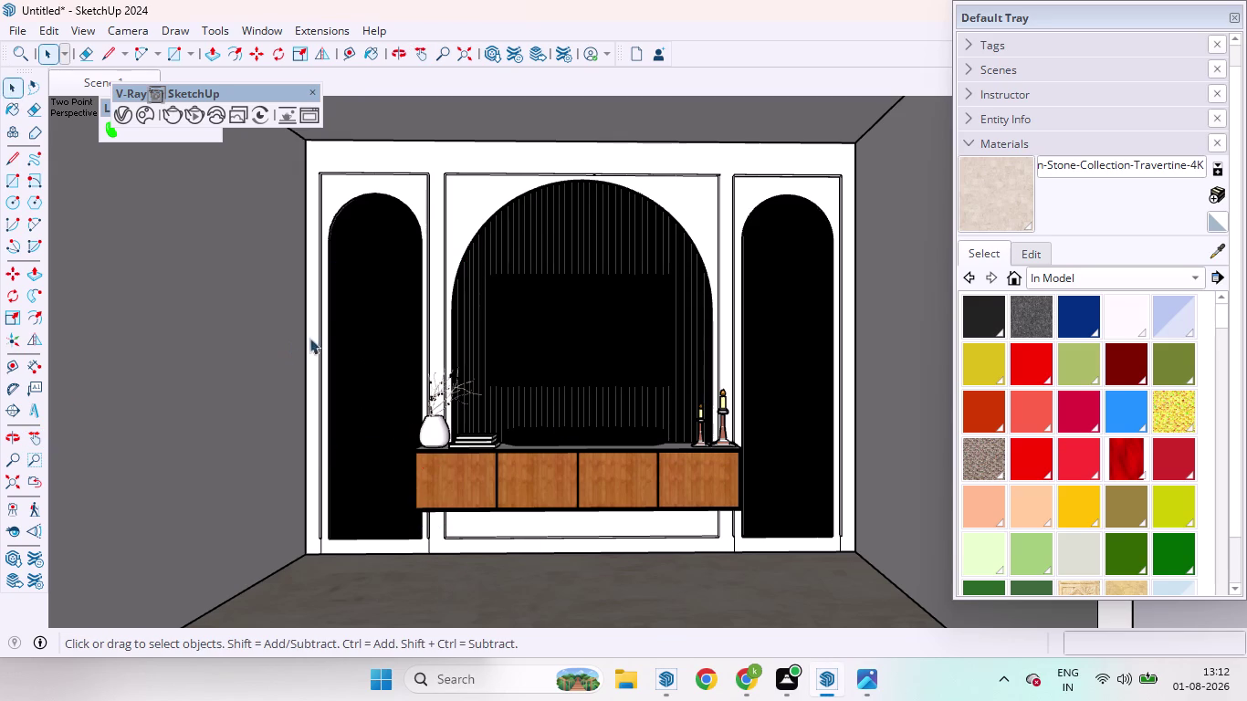
scroll(up, 3)
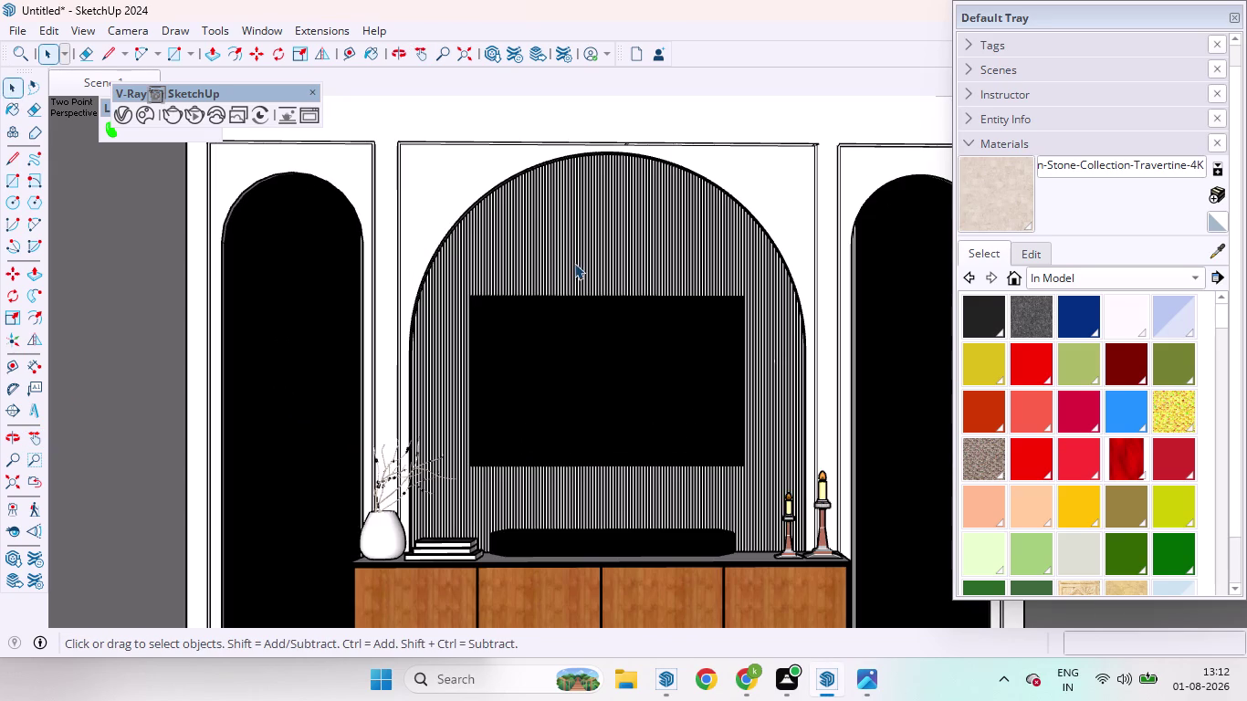
scroll(down, 3)
scroll(up, 3)
scroll(up, 3)
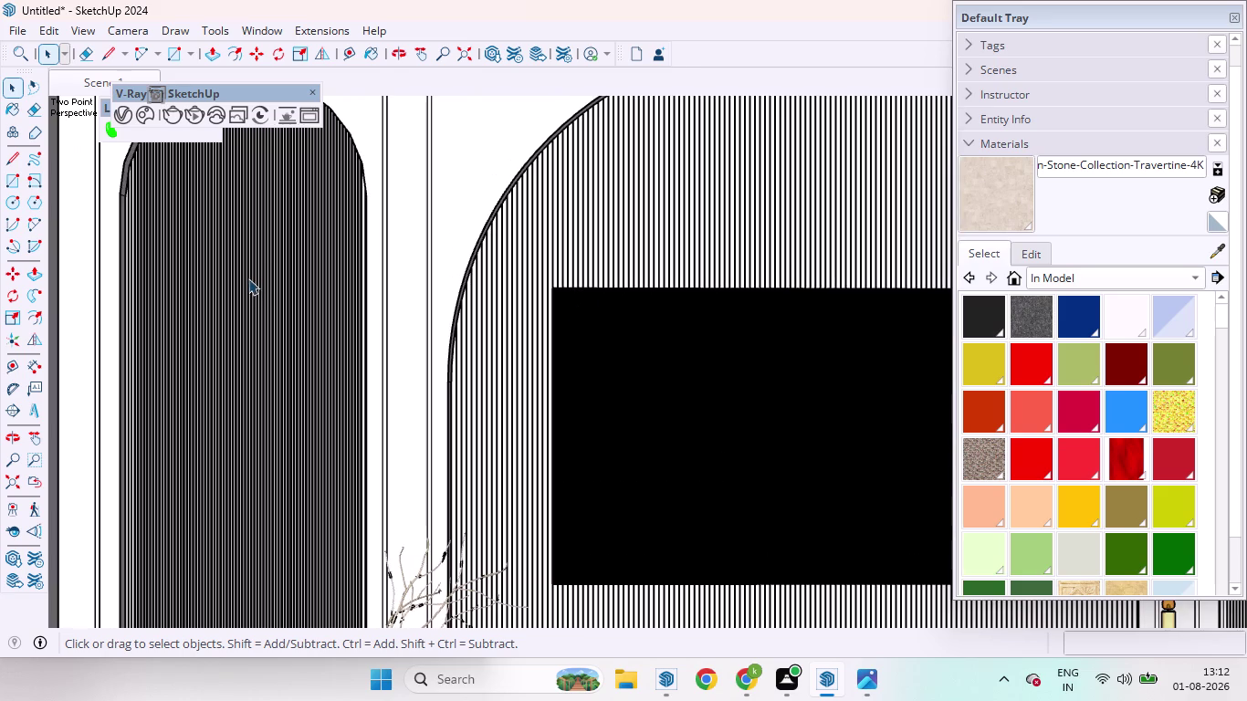
scroll(down, 3)
scroll(up, 3)
scroll(up, 3)
scroll(down, 3)
scroll(up, 3)
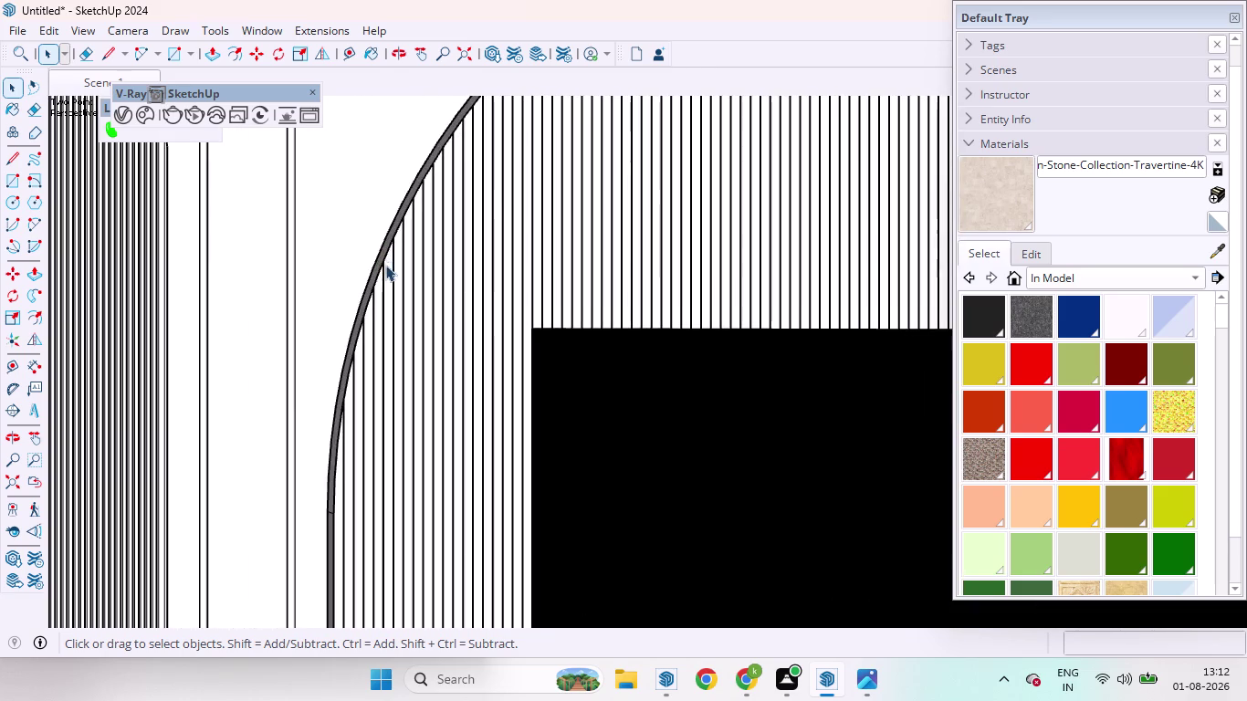
middle_drag(419, 279, 465, 310)
scroll(down, 3)
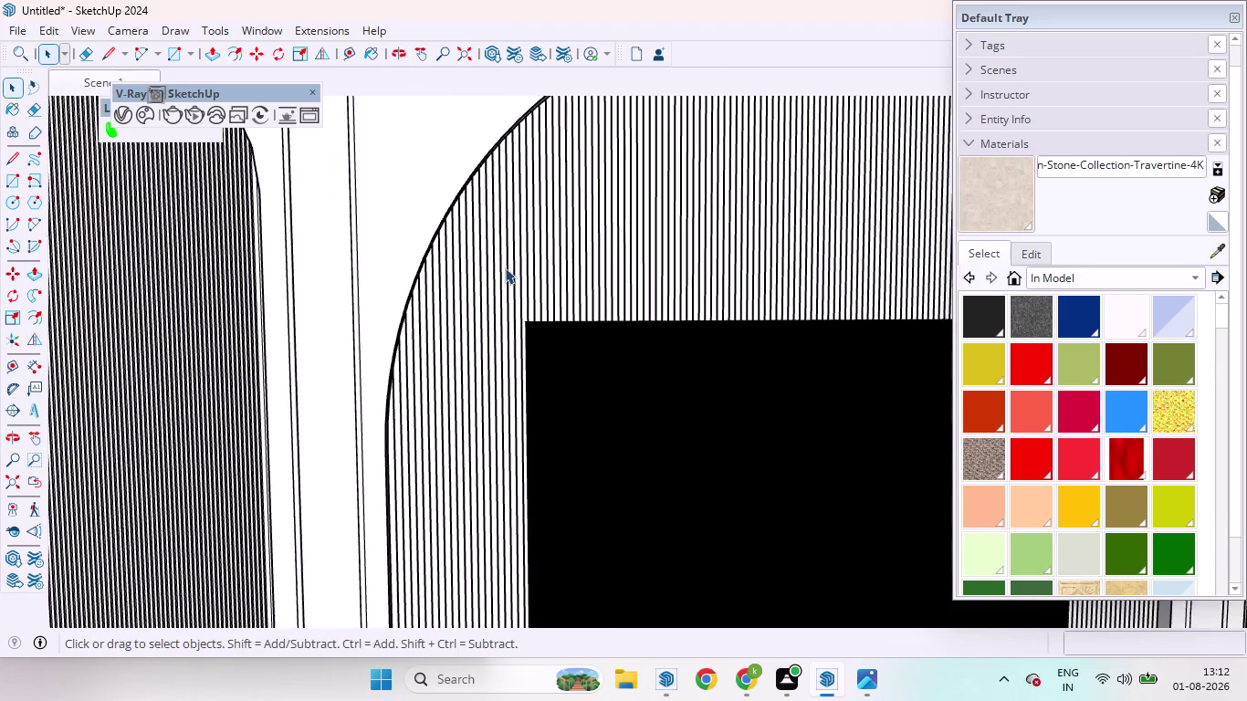
scroll(down, 3)
scroll(up, 3)
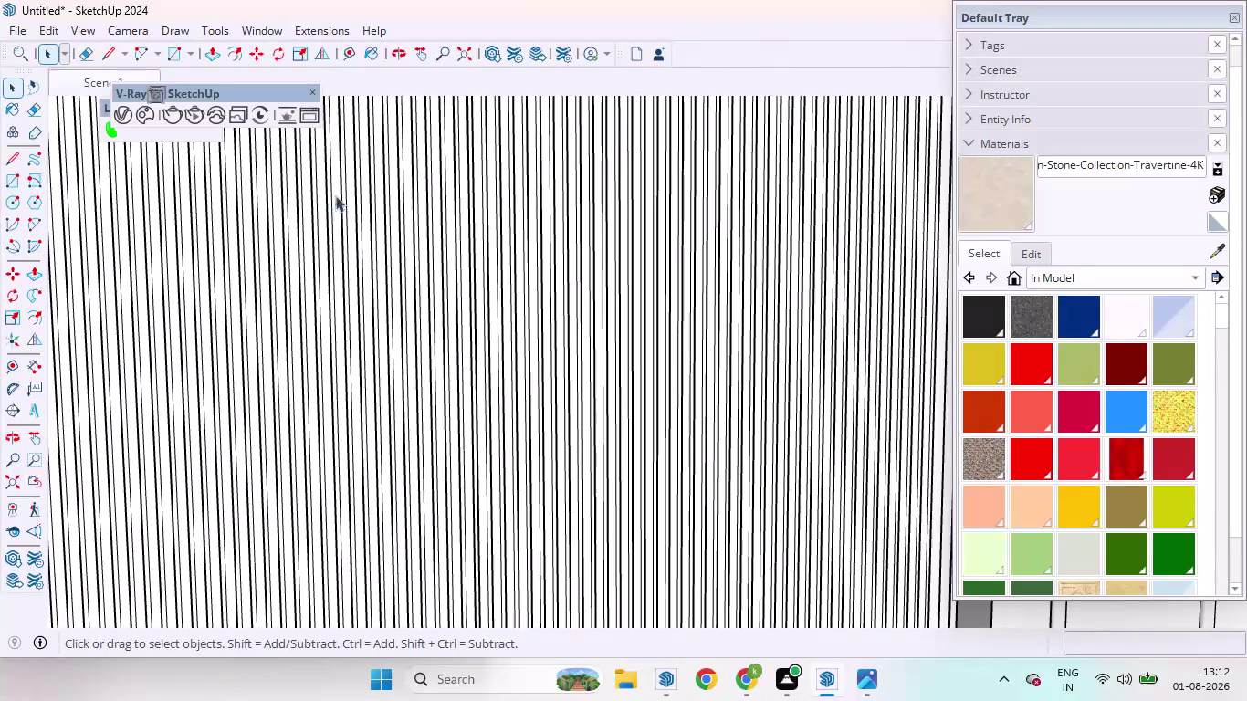
scroll(down, 3)
scroll(down, 3)
scroll(up, 3)
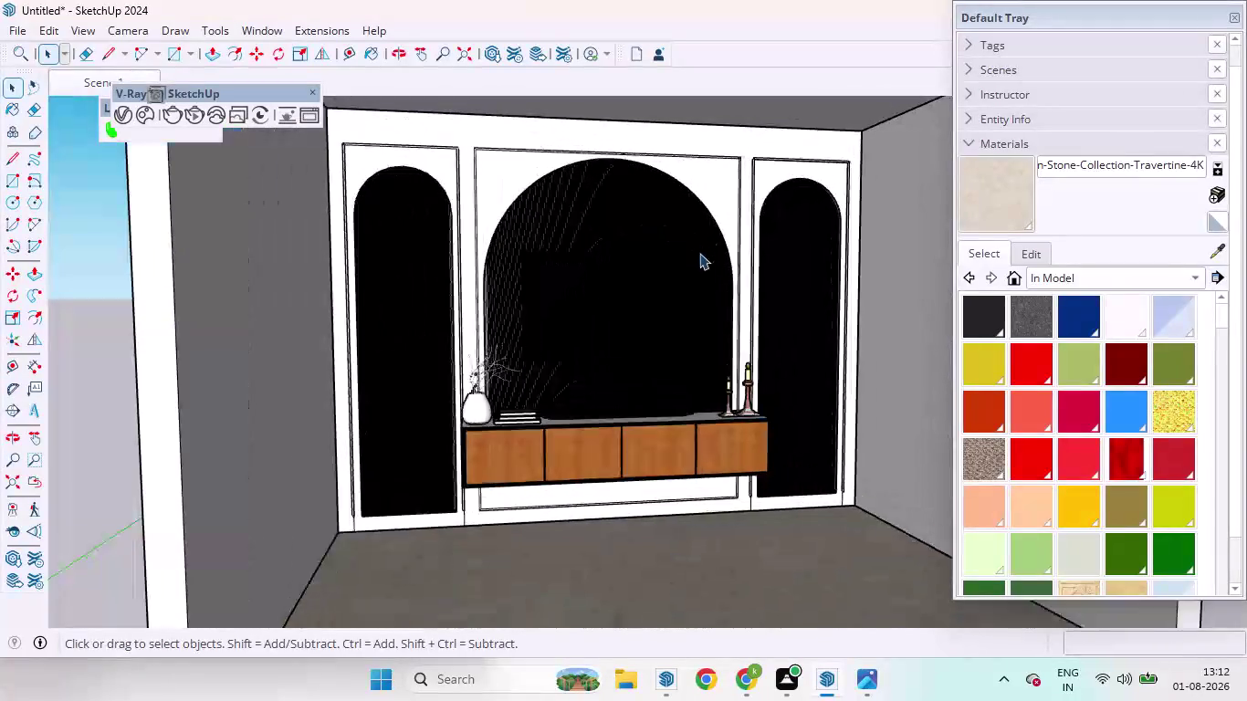
middle_drag(698, 256, 614, 332)
scroll(up, 3)
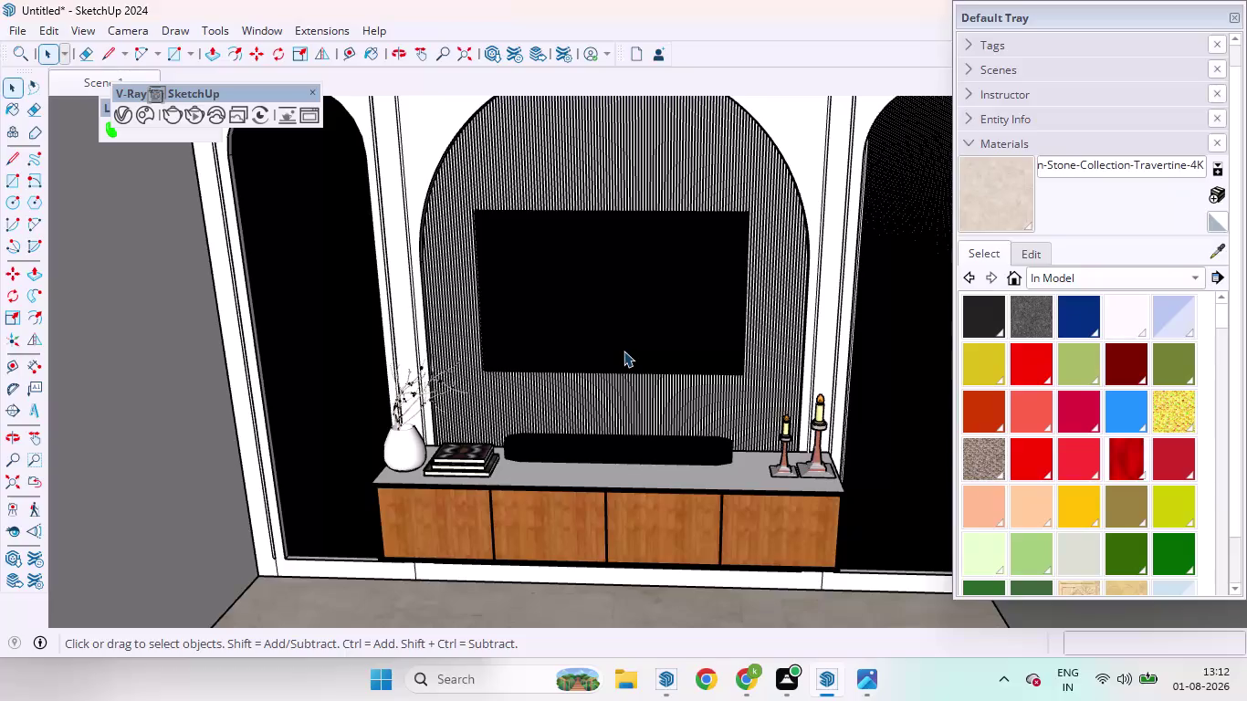
scroll(down, 3)
scroll(up, 3)
scroll(down, 3)
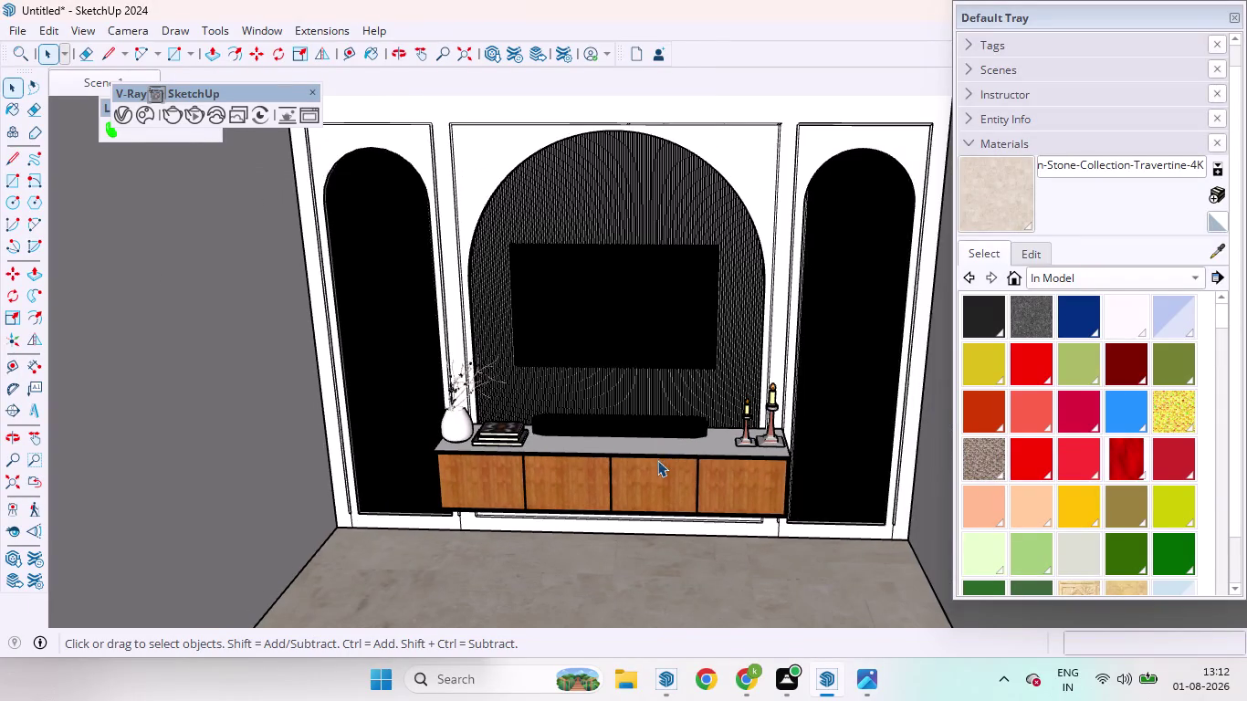
scroll(up, 3)
middle_drag(656, 460, 664, 391)
scroll(up, 3)
scroll(down, 3)
scroll(down, 3)
scroll(up, 3)
scroll(down, 3)
scroll(up, 3)
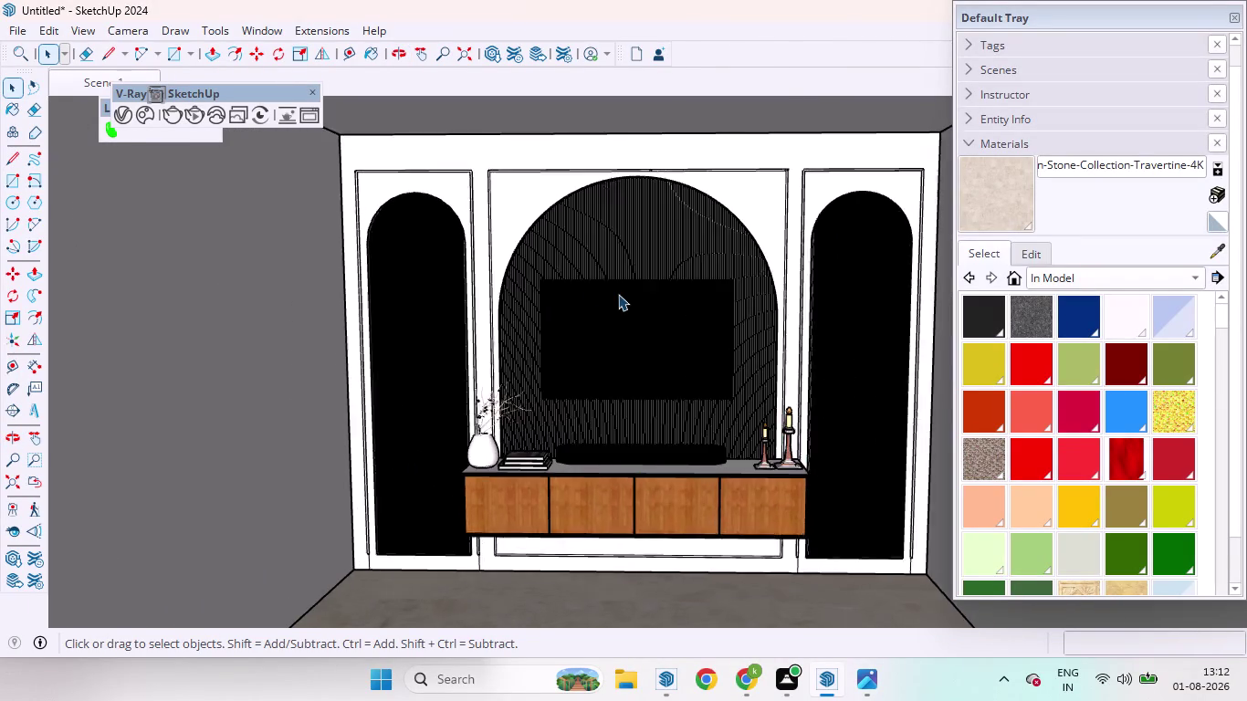
scroll(up, 3)
click(87, 85)
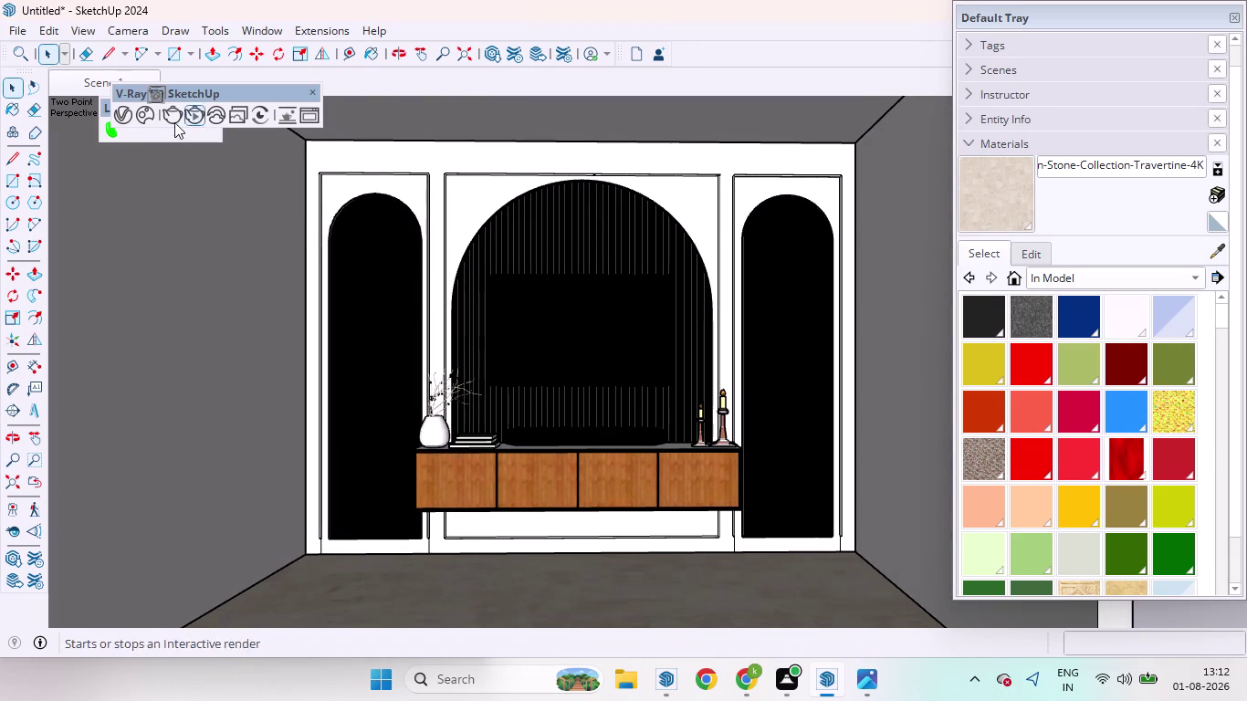
Set the SunLight intensity to 0.5 in the V-Ray lights list.
click(126, 117)
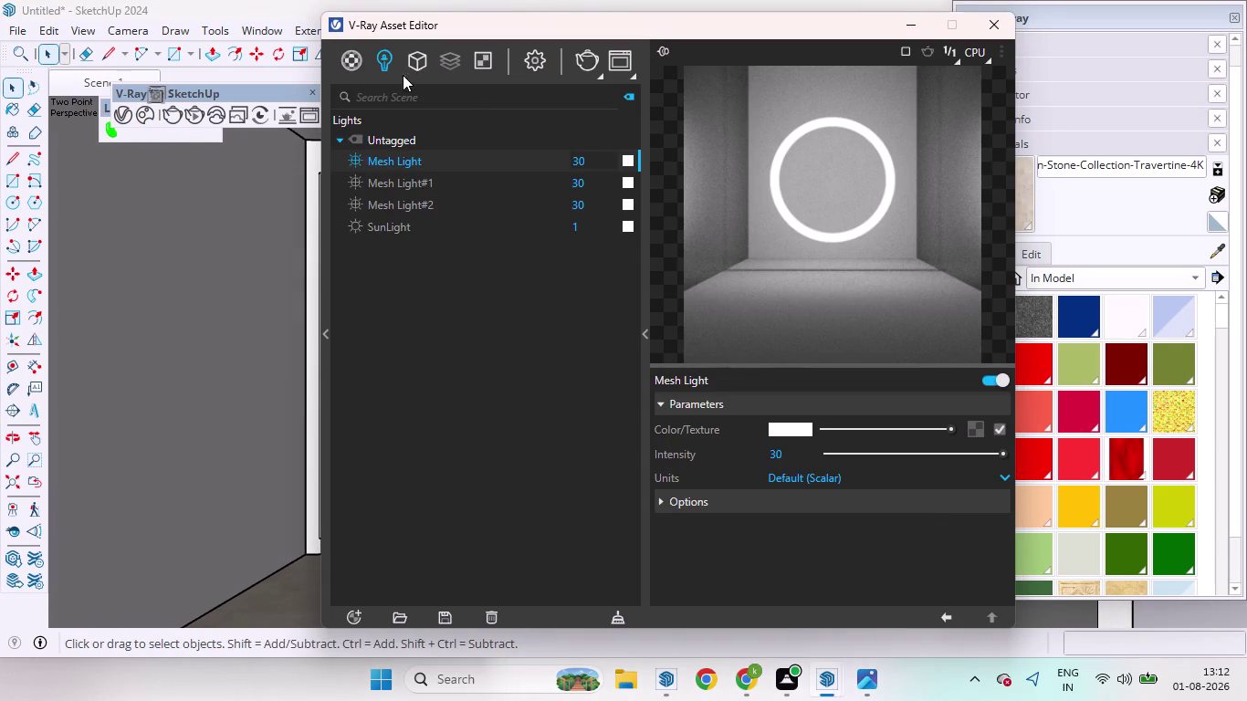
click(580, 229)
key(BackSpace)
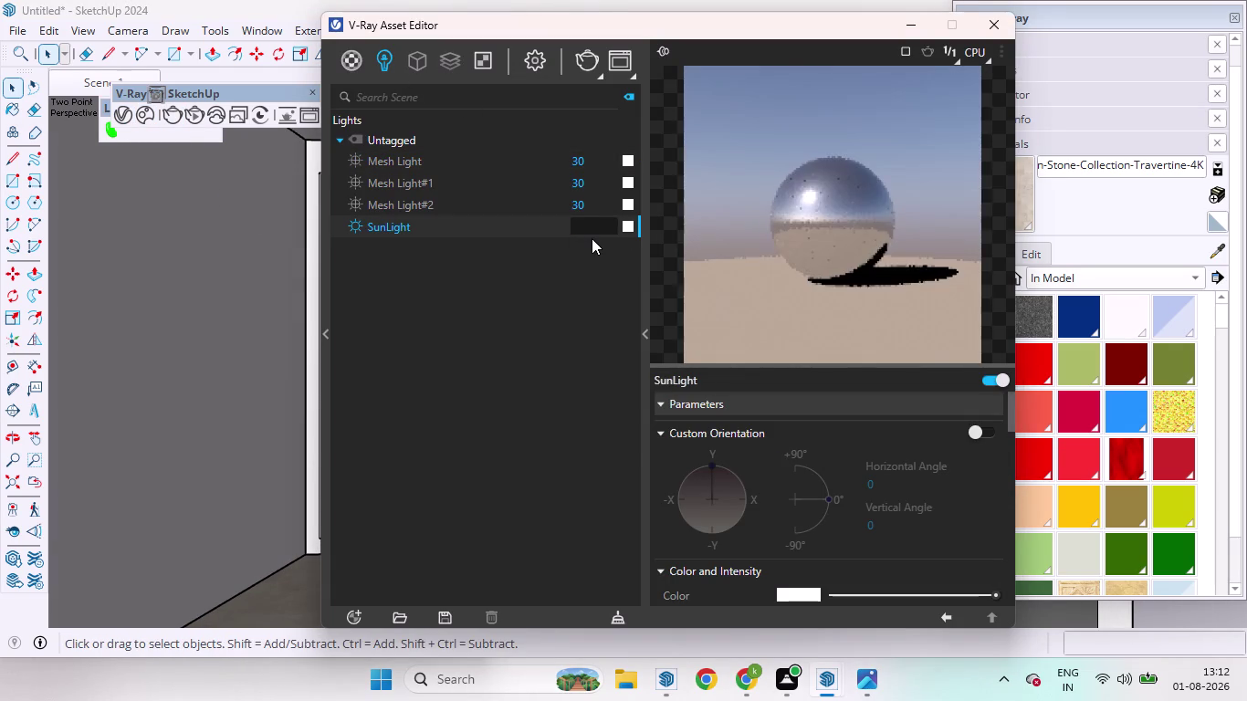
text(0.)
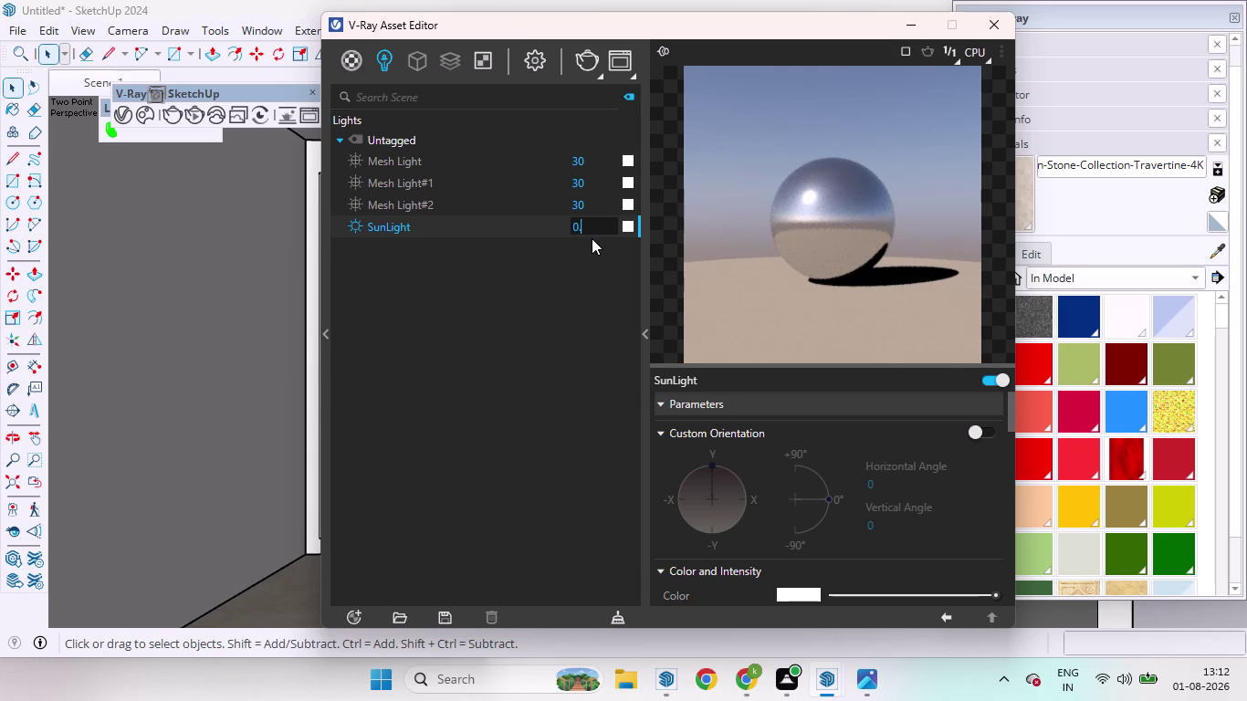
text(5)
drag(533, 30, 199, 231)
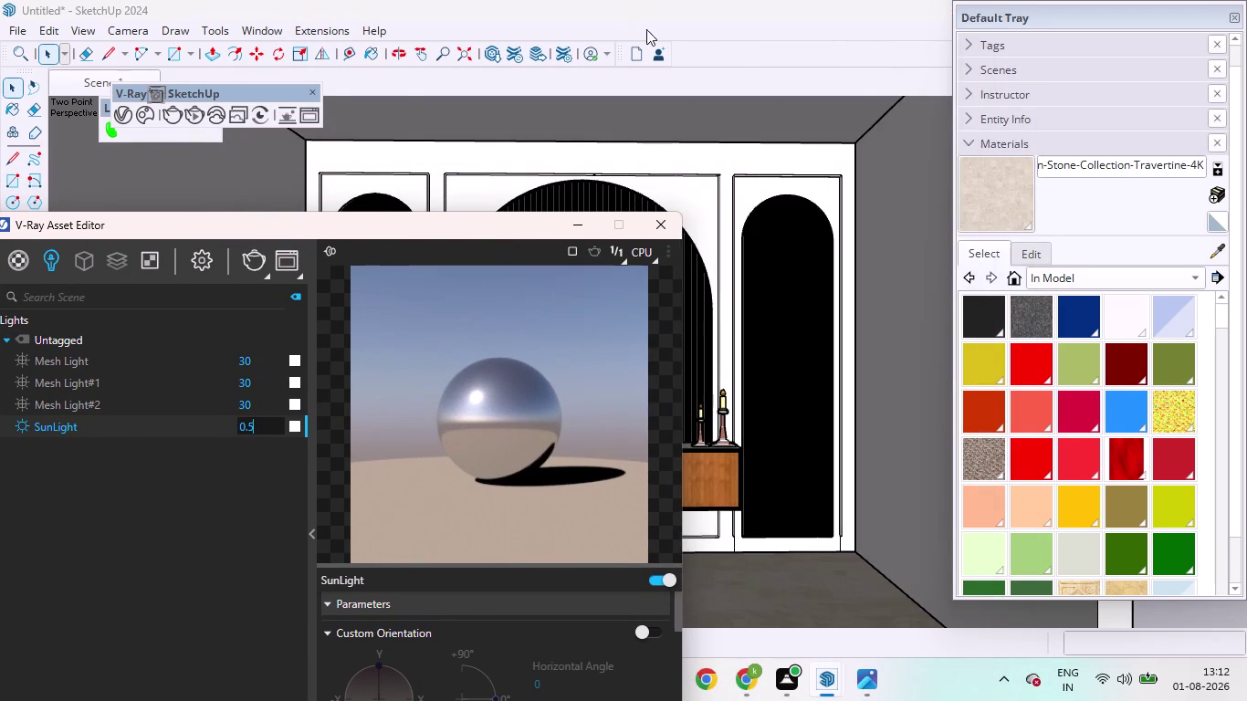
Enable the V-Ray Lights toolbar and move the lights window to the lower right.
right_click(712, 47)
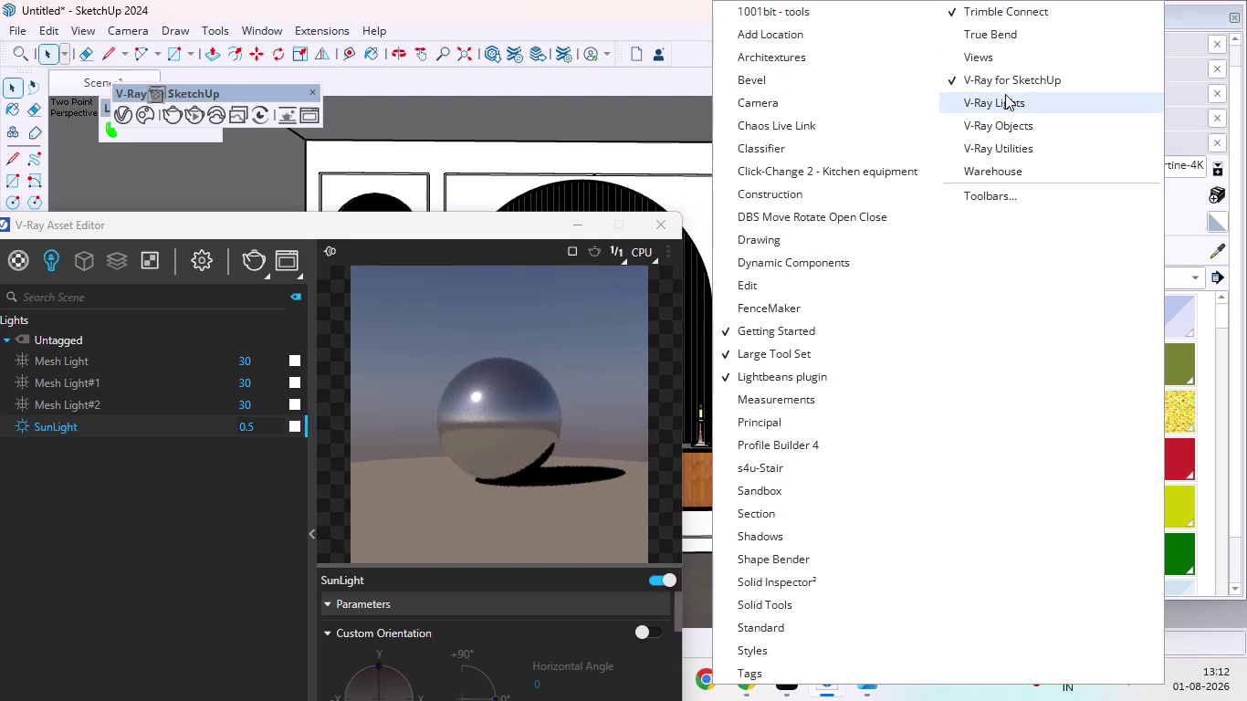
click(1005, 94)
drag(375, 224, 380, 227)
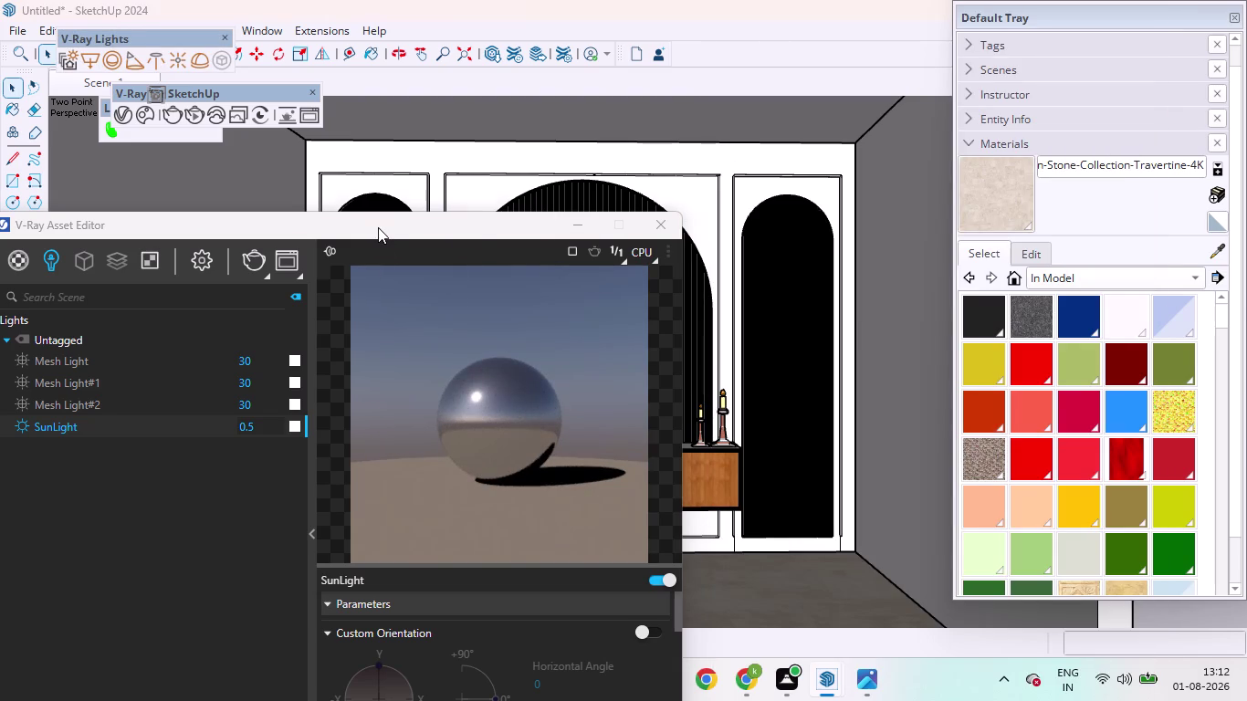
drag(381, 227, 1244, 273)
Draw a rectangle light in the room by placing its two corners.
click(93, 64)
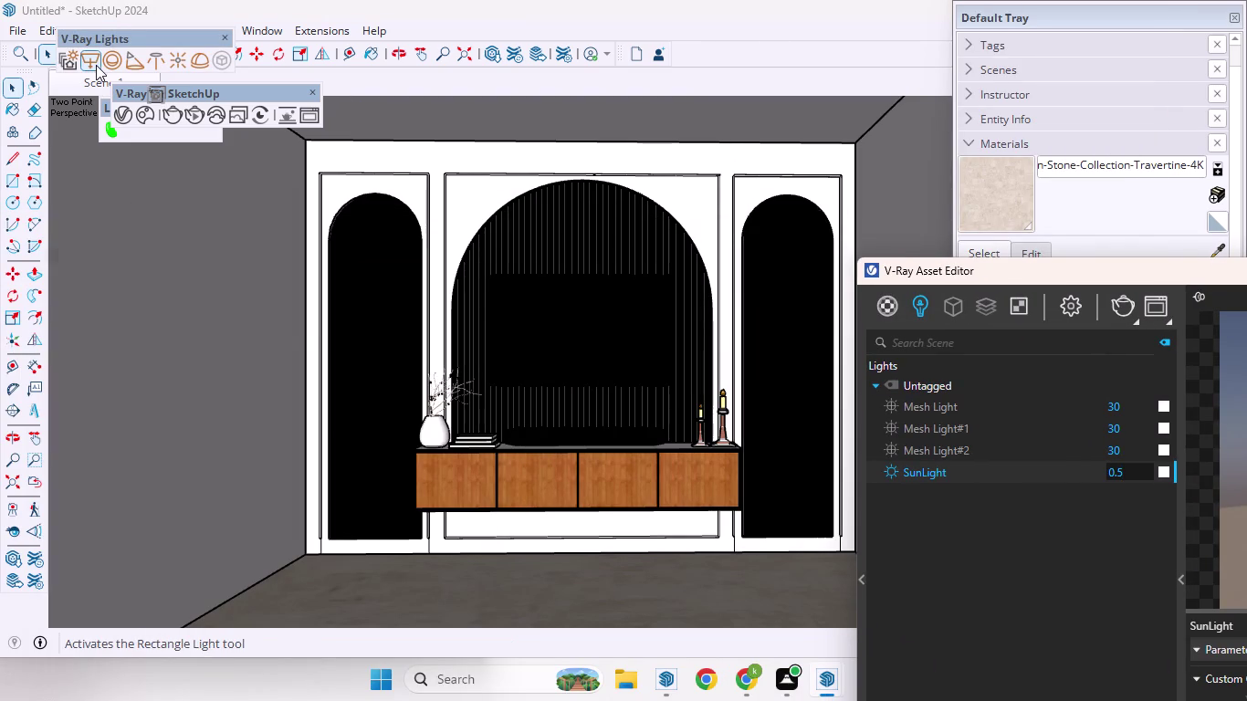
scroll(down, 3)
scroll(down, 3)
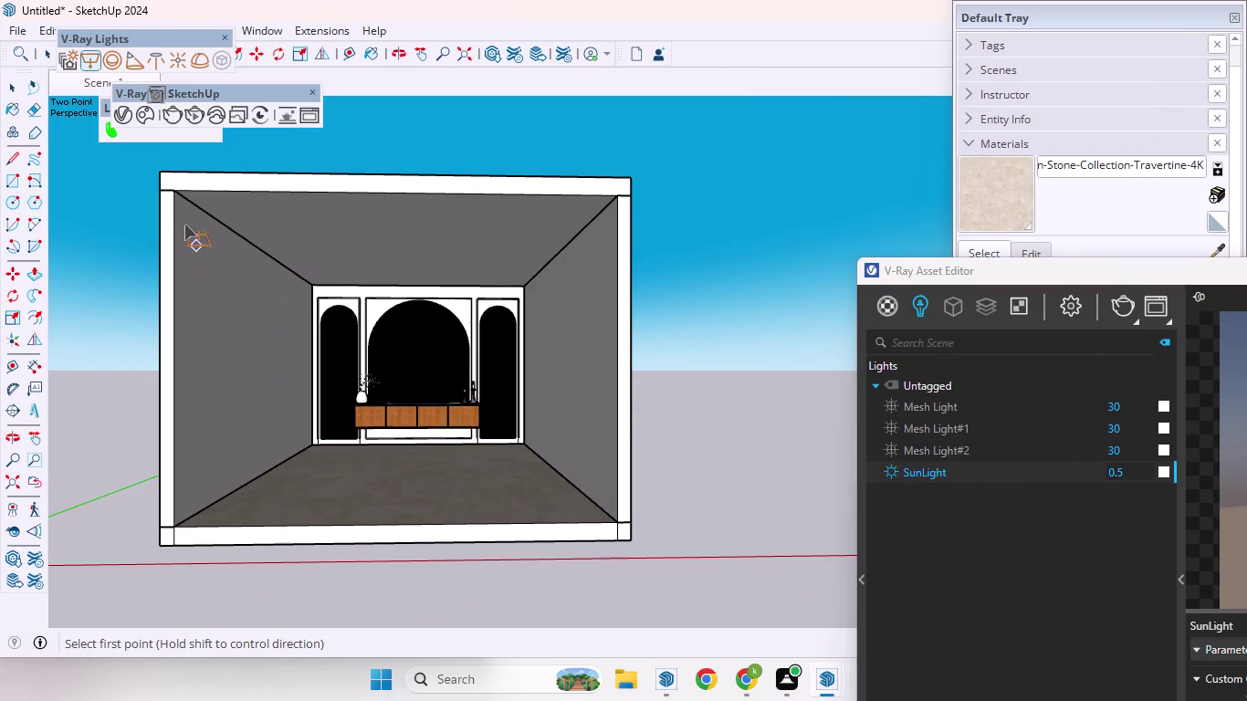
click(171, 191)
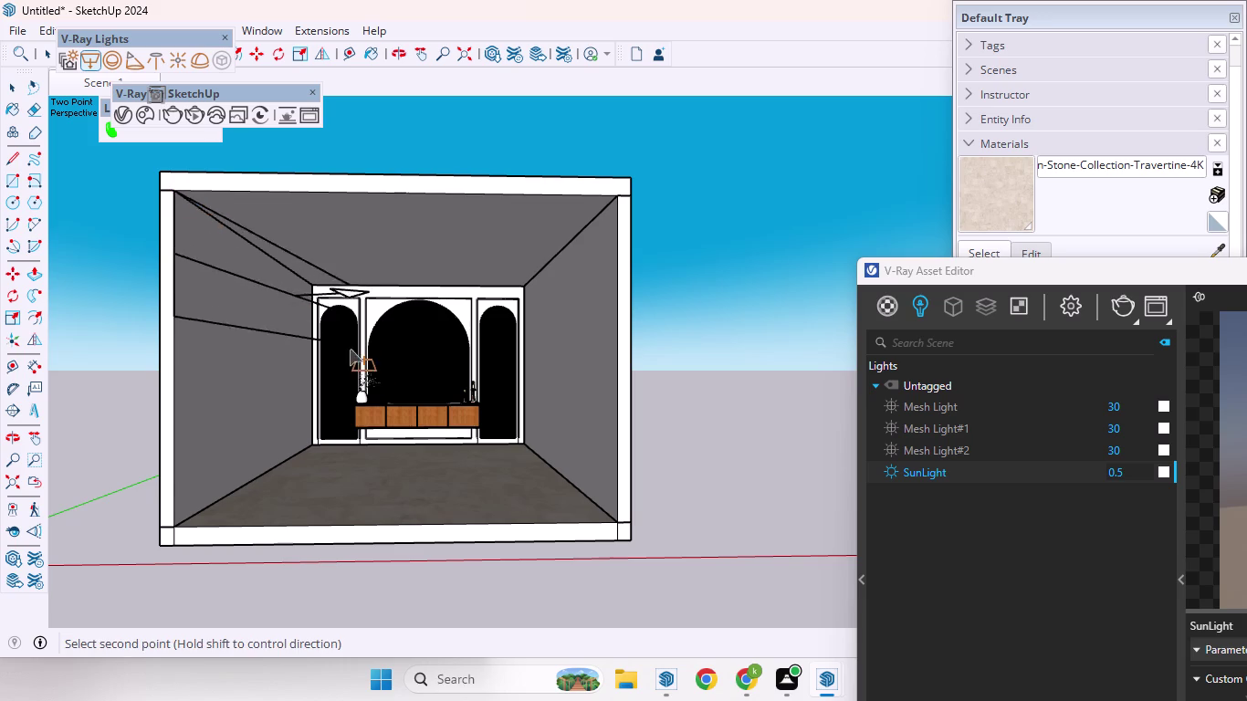
click(613, 519)
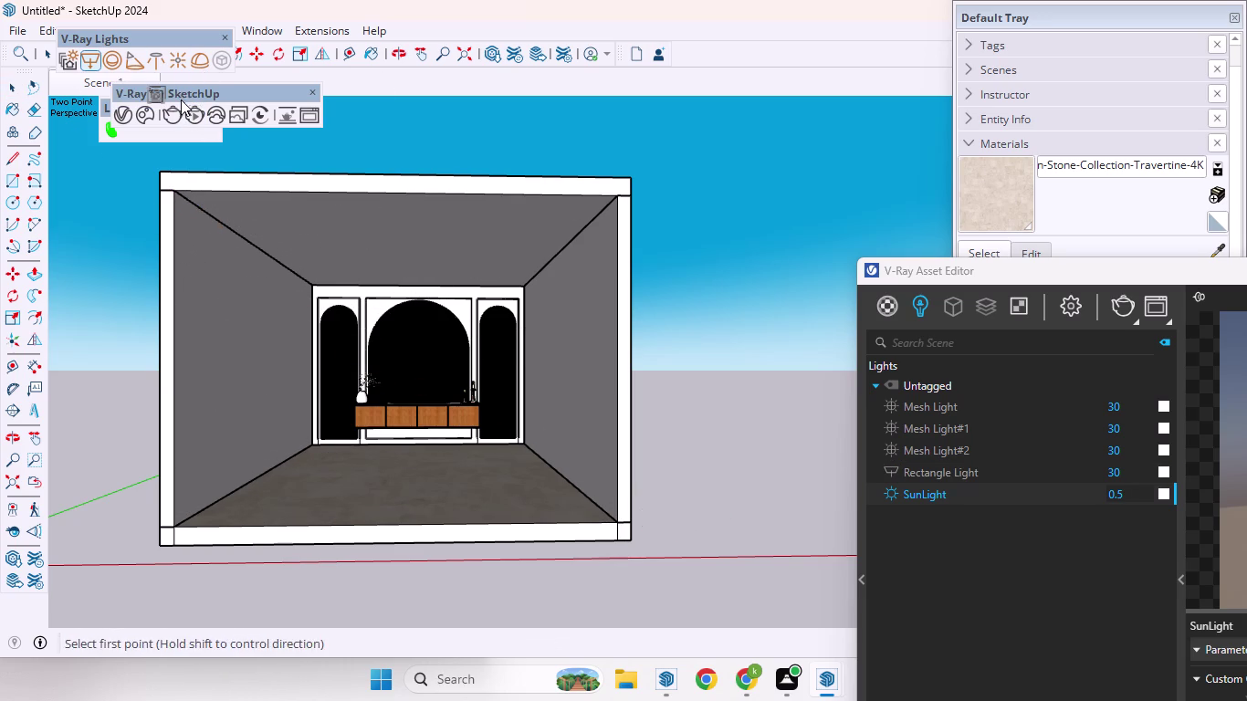
right_click(774, 32)
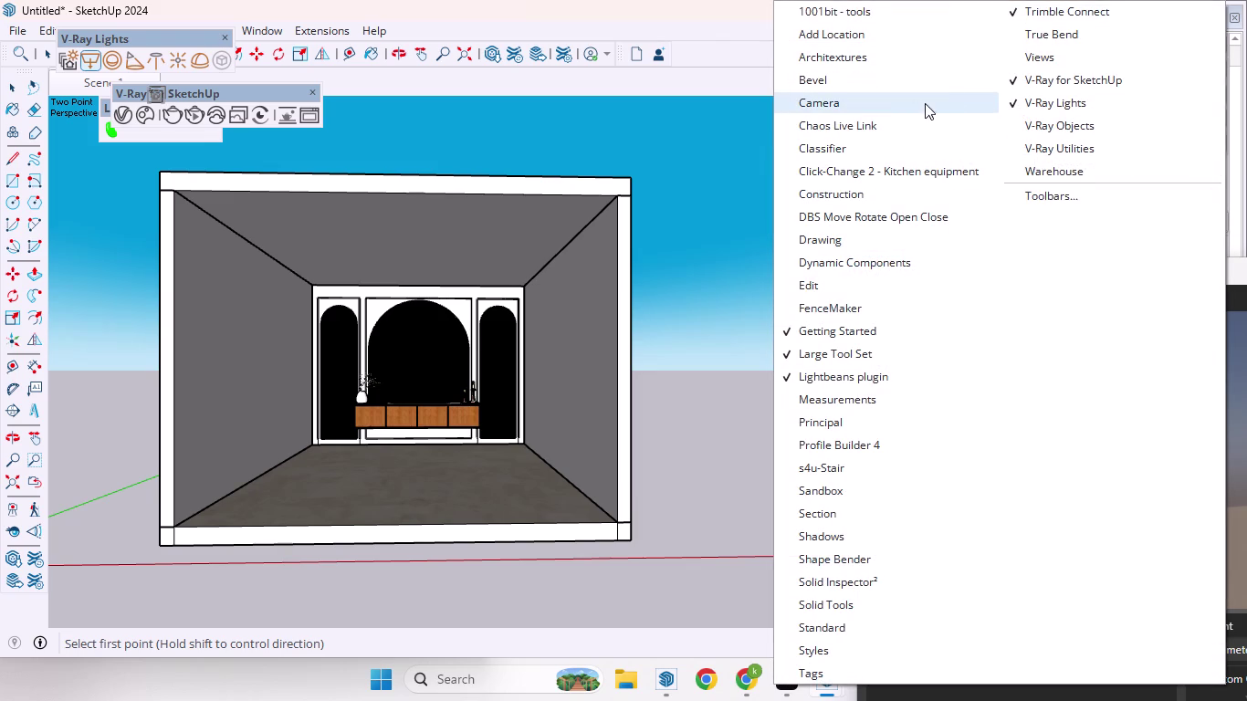
Select the new rectangle light and flip it across a plane.
click(1045, 145)
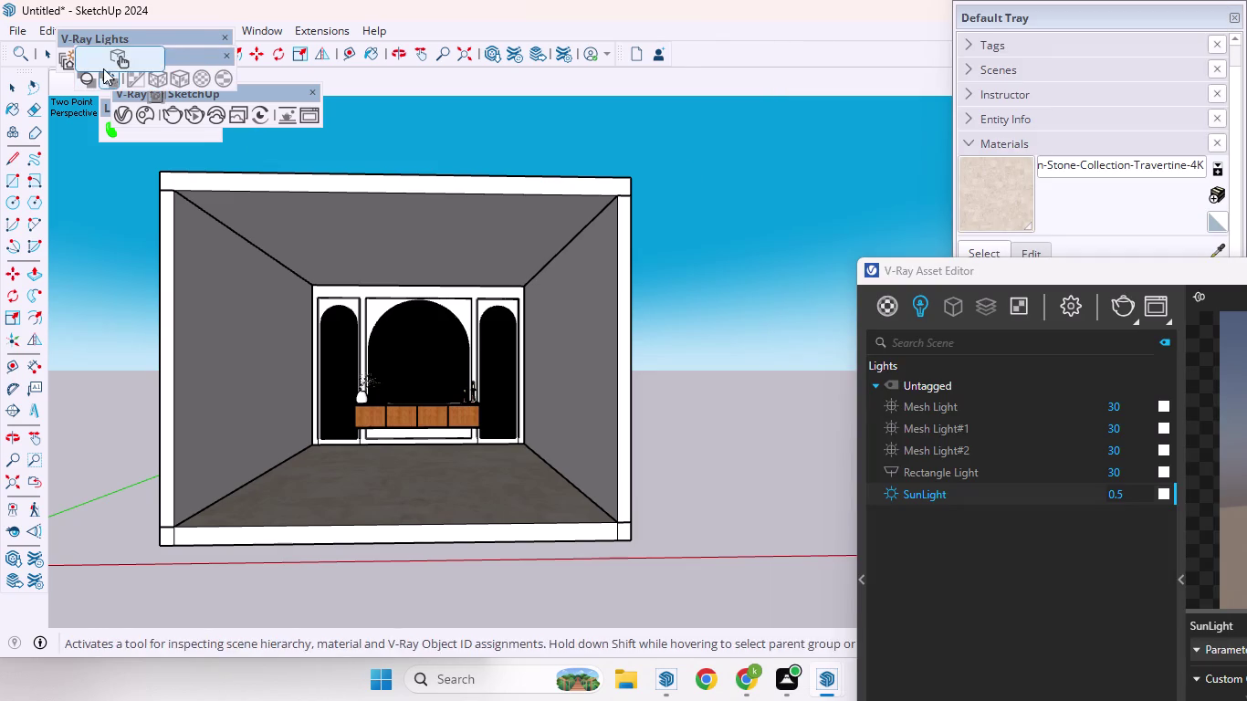
click(109, 78)
middle_drag(664, 348, 664, 417)
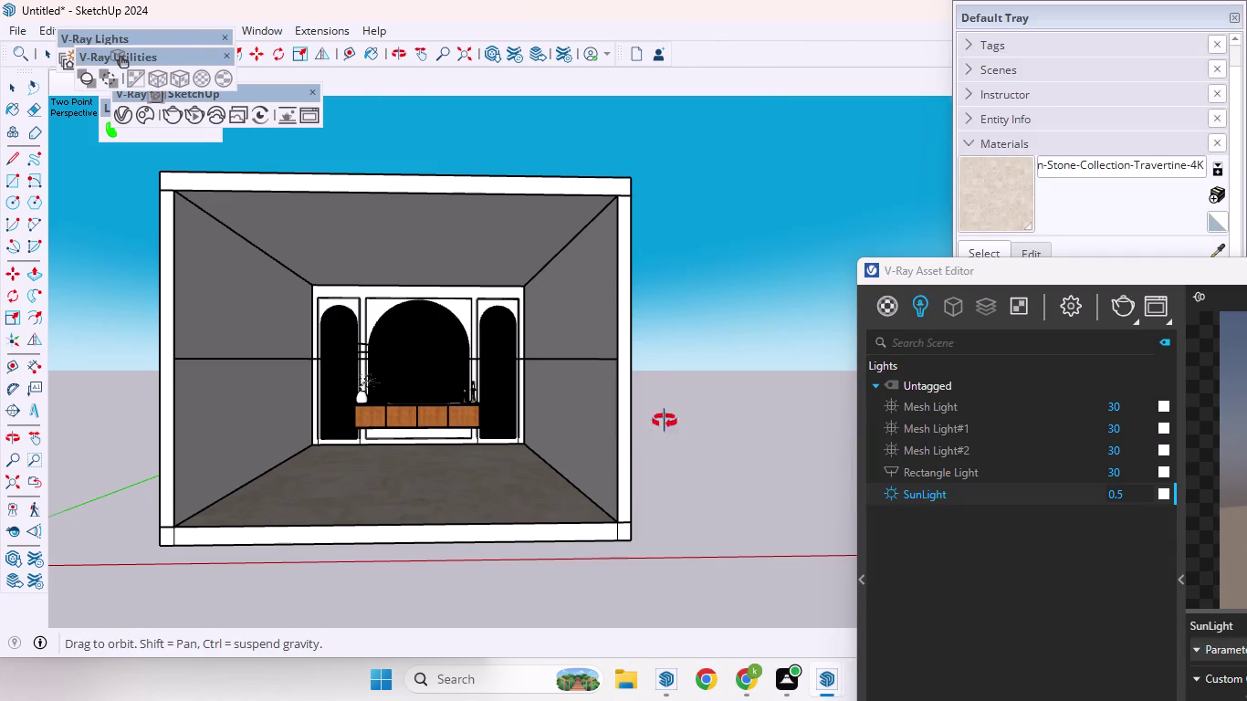
middle_drag(665, 417, 435, 471)
key(space)
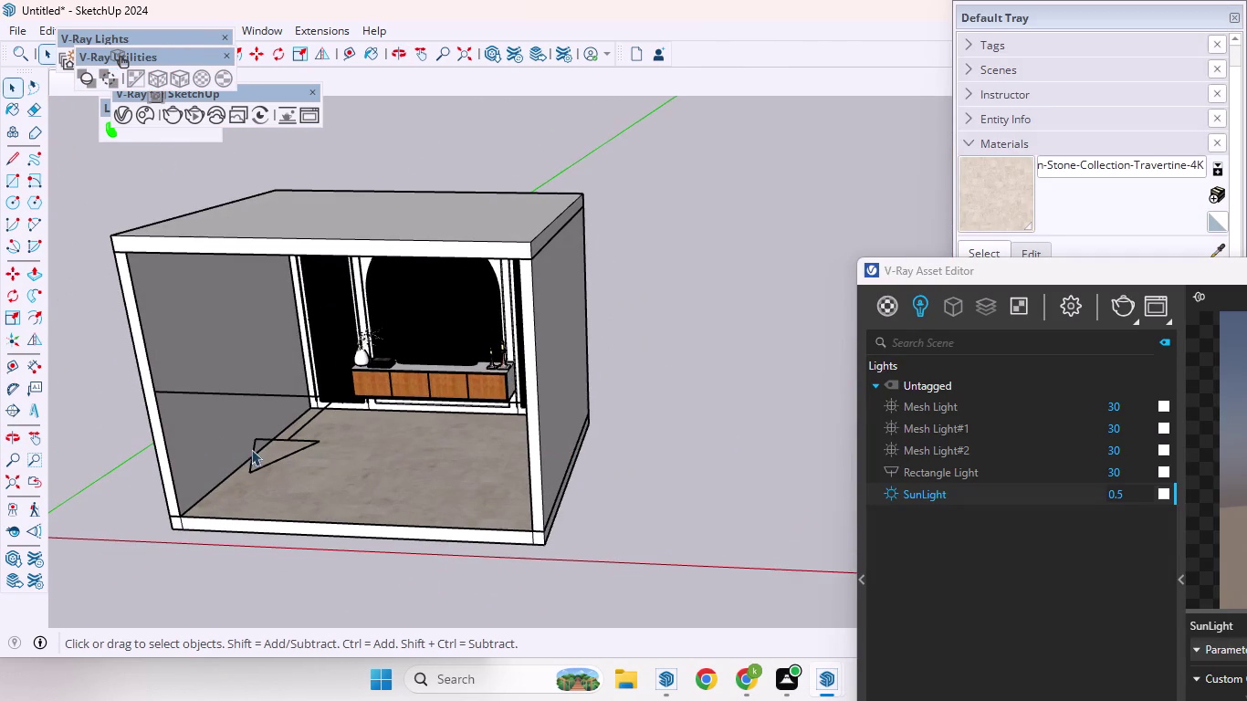
click(290, 437)
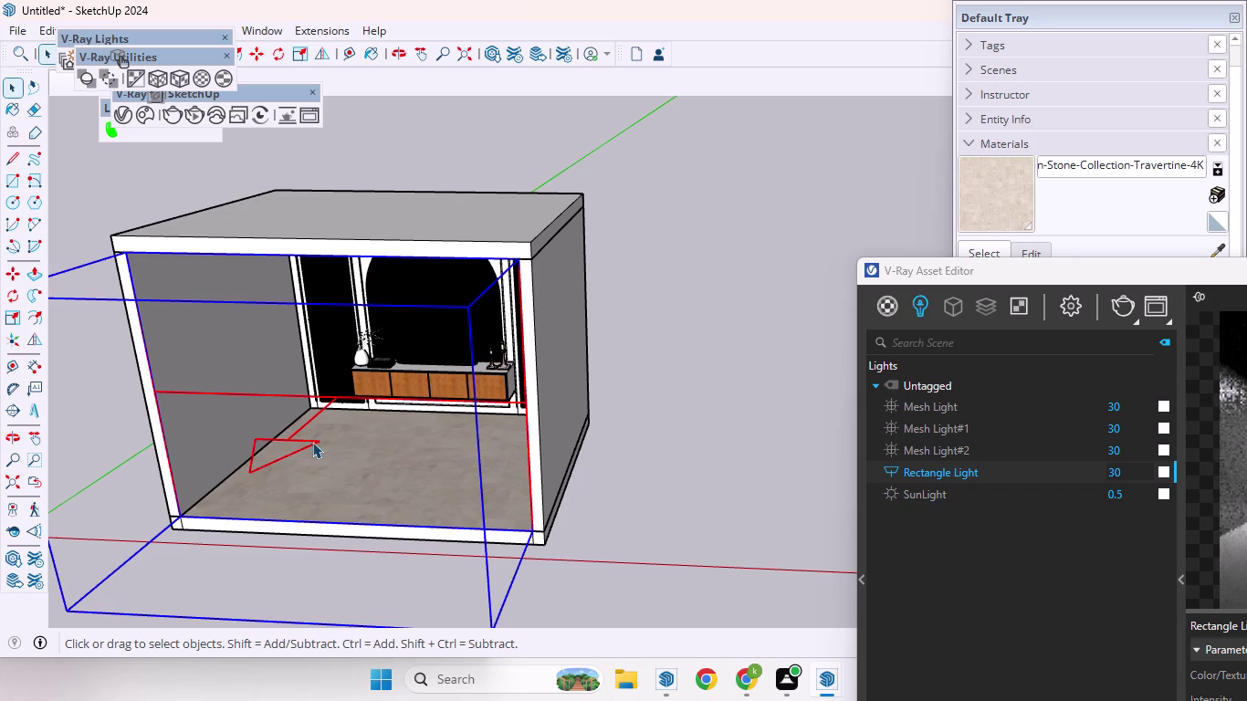
click(27, 340)
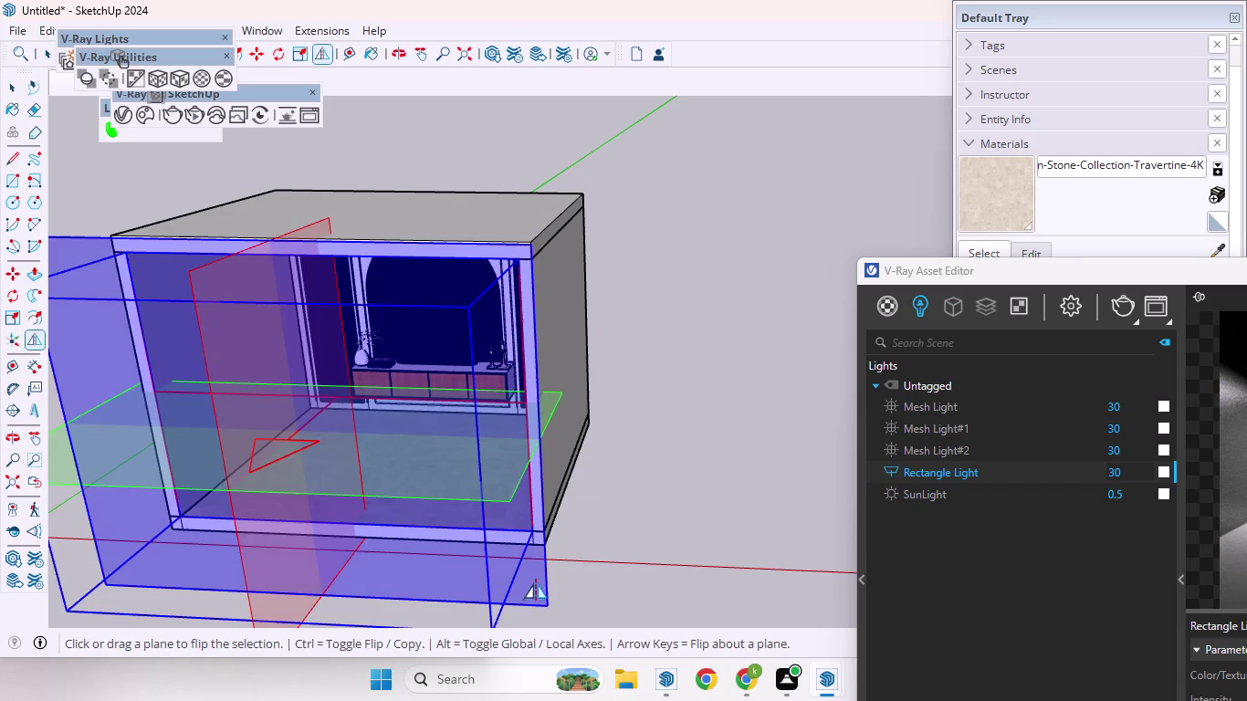
click(534, 586)
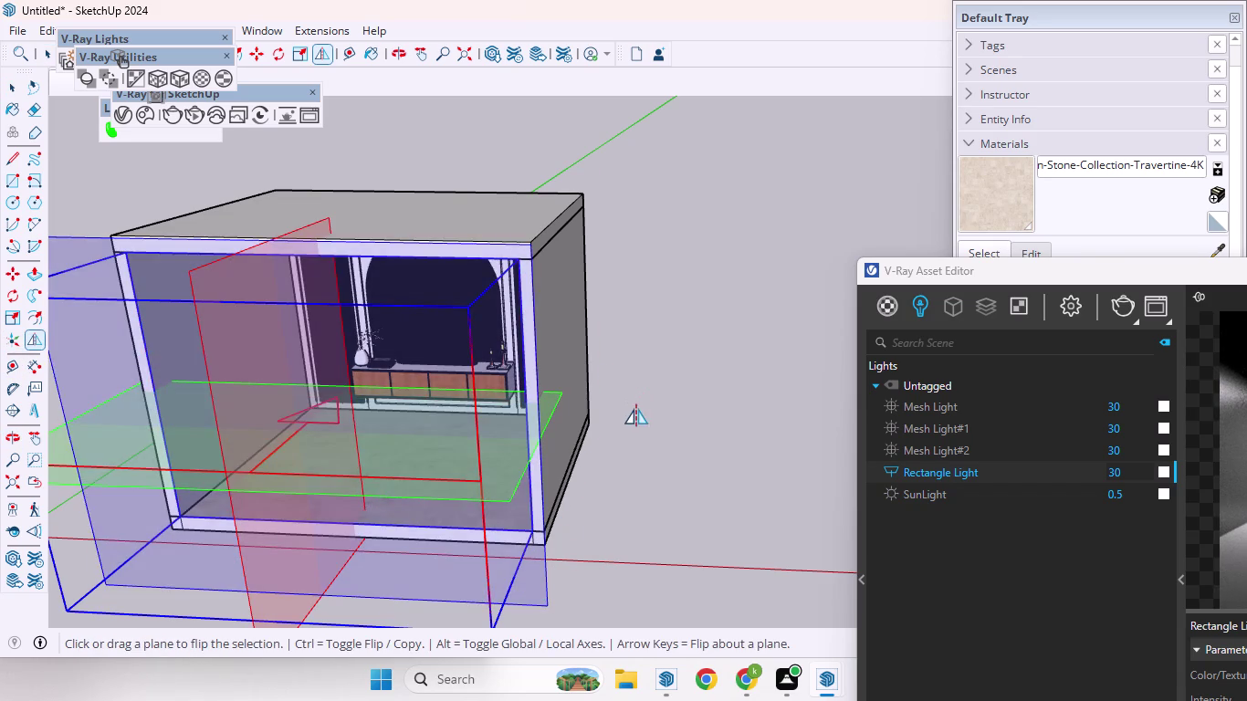
Move the rectangle light inside the room using arrow-key axis locks, then deselect it.
key(space)
key(m)
scroll(down, 3)
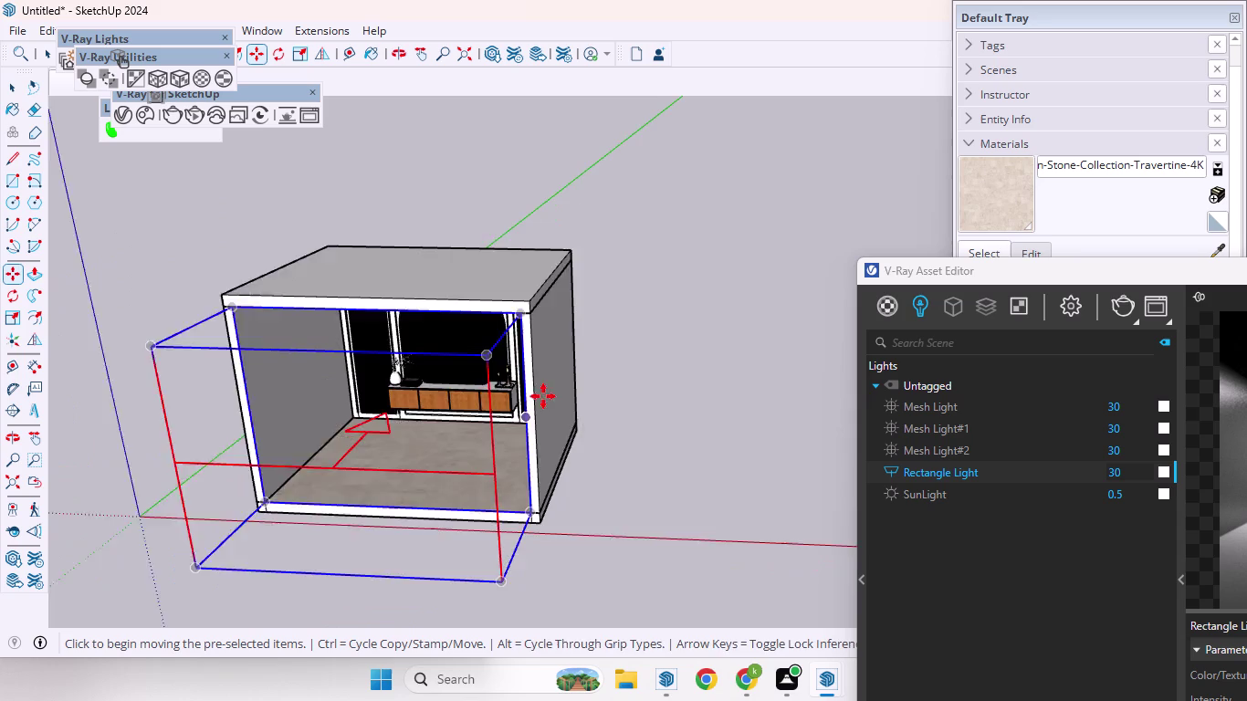
click(513, 542)
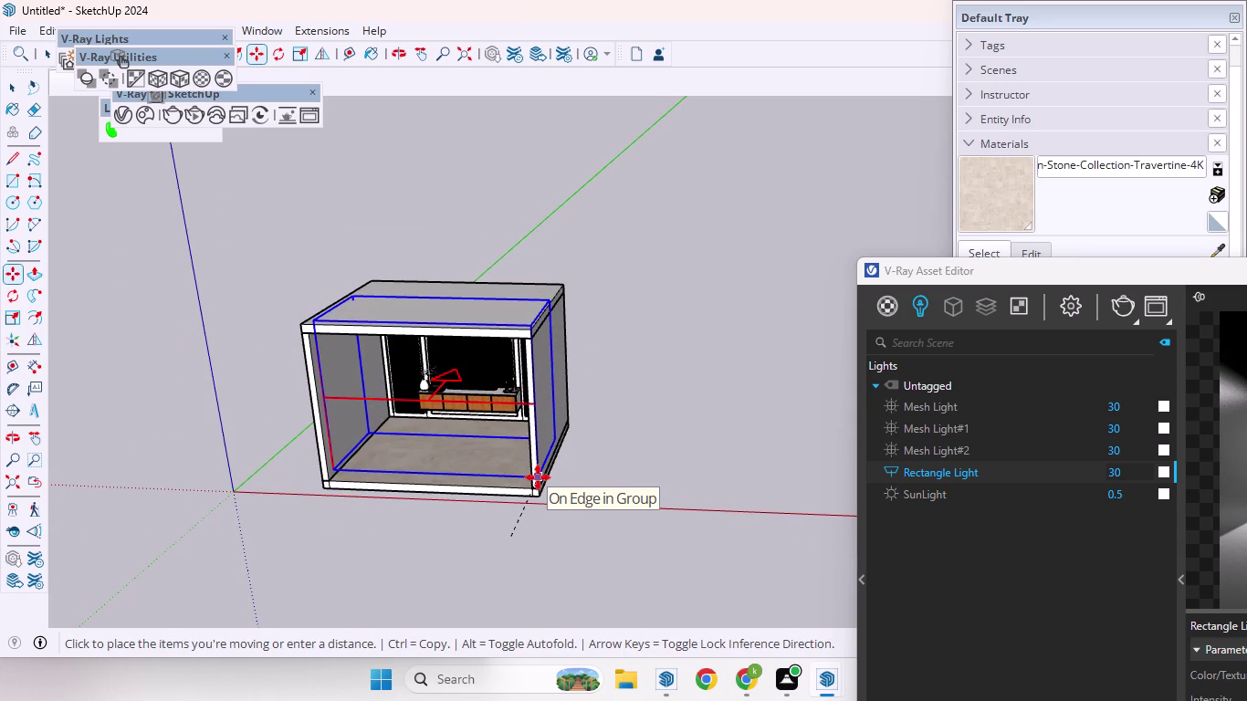
key(Up)
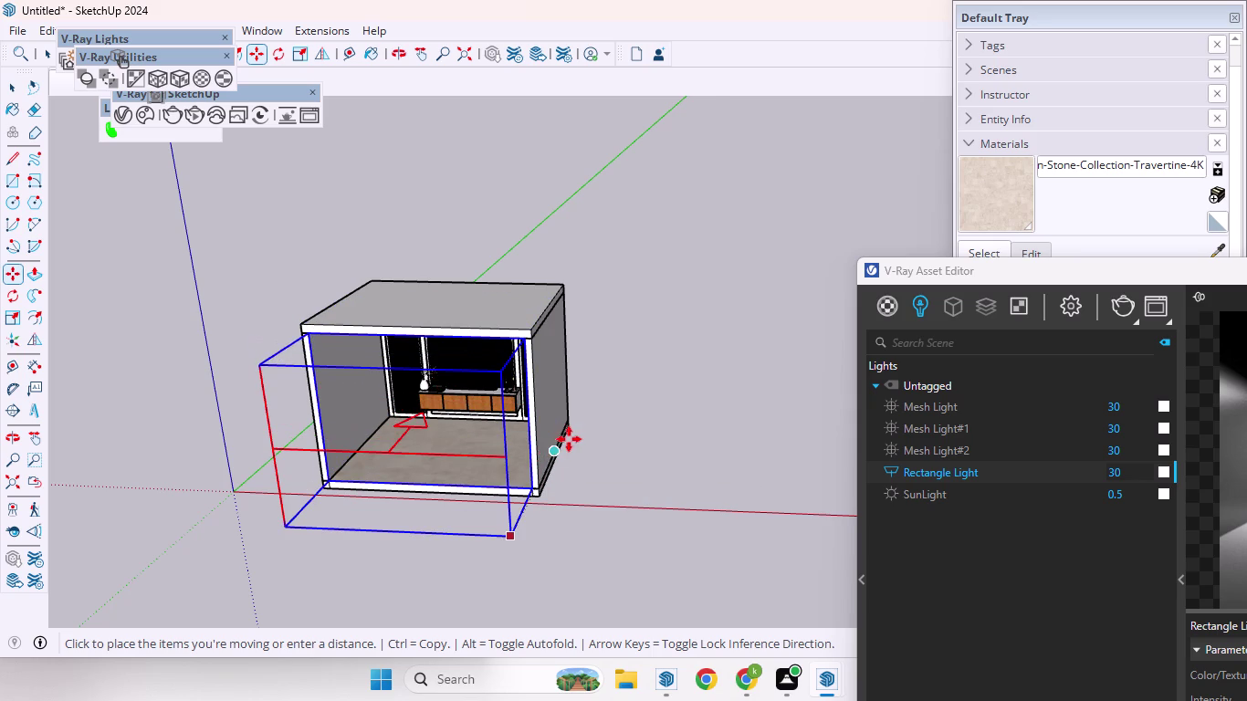
key(Right)
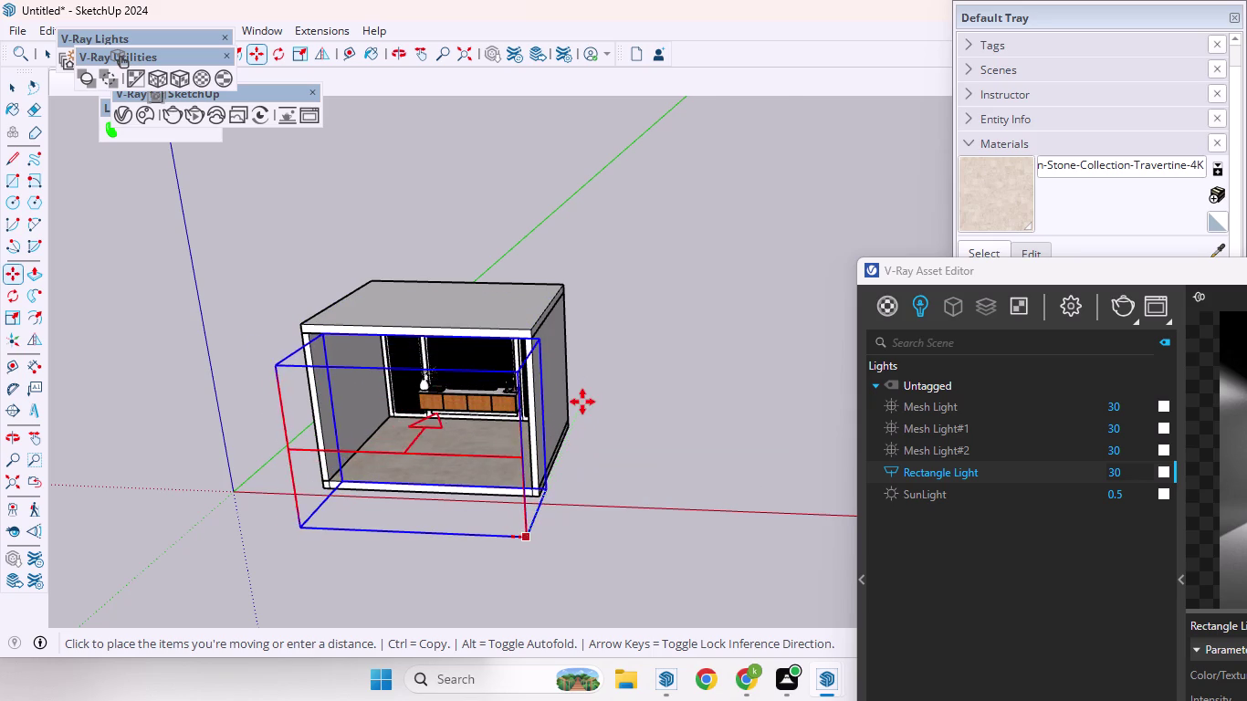
key(Left)
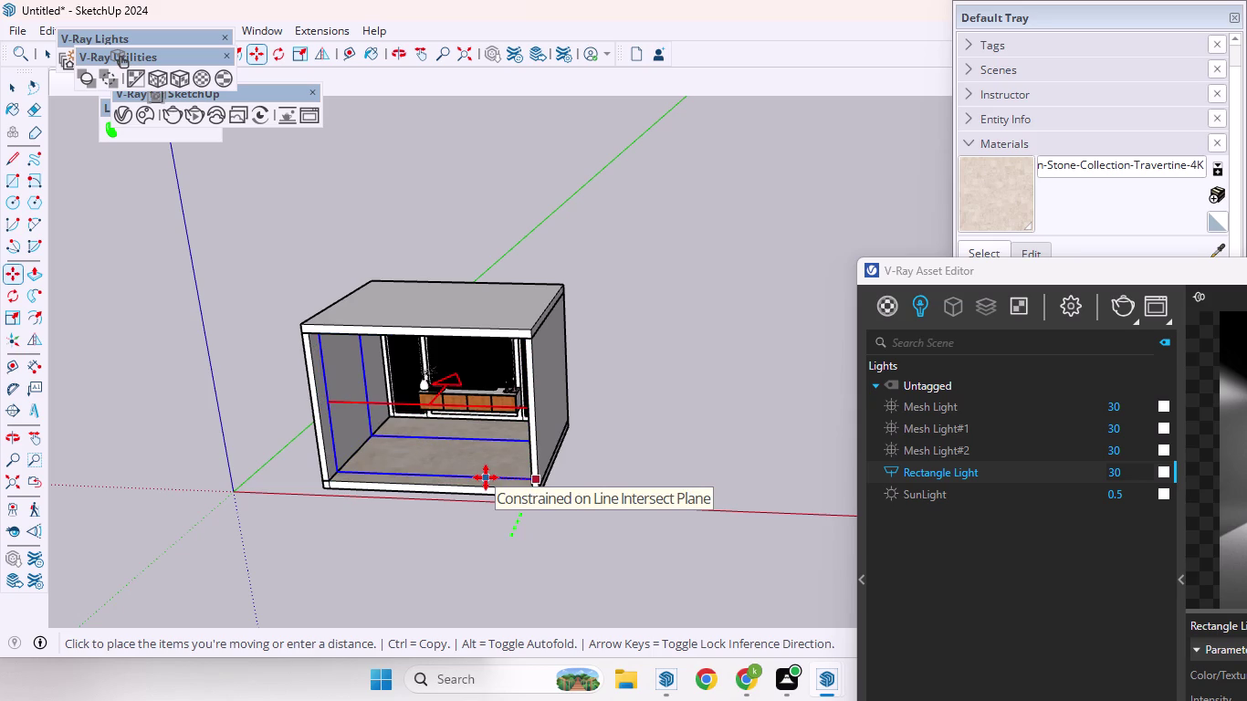
click(485, 477)
key(space)
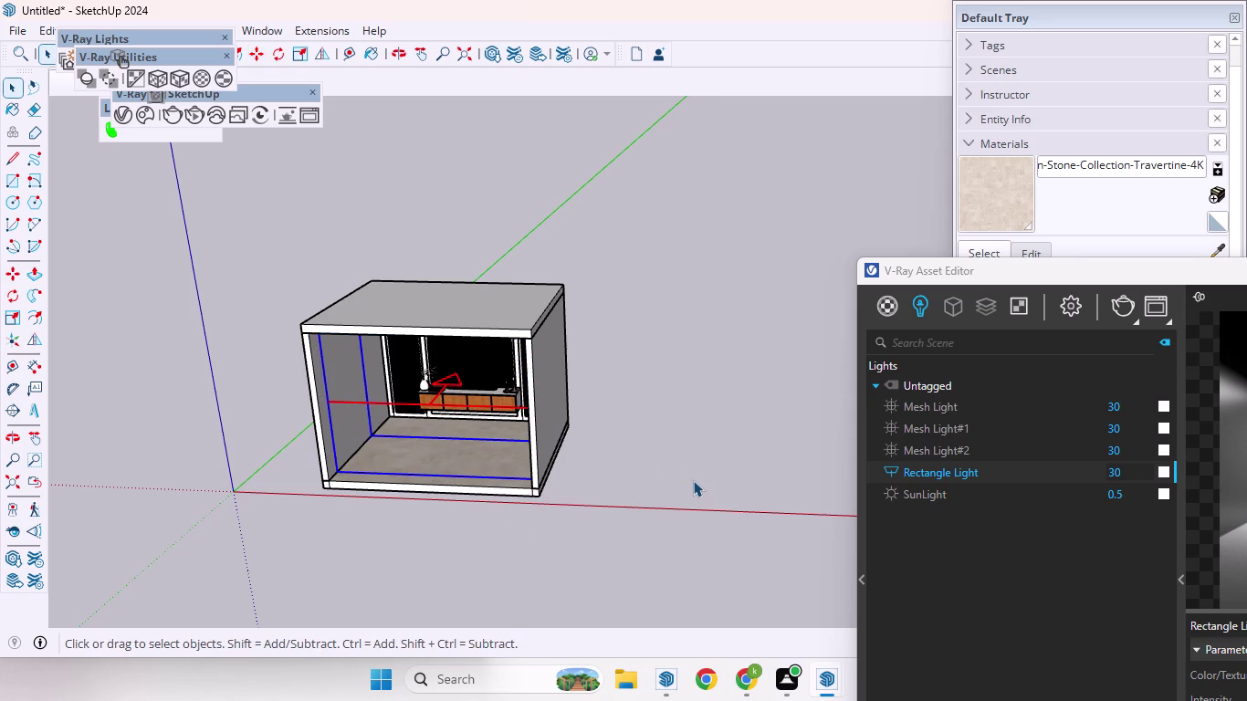
click(60, 87)
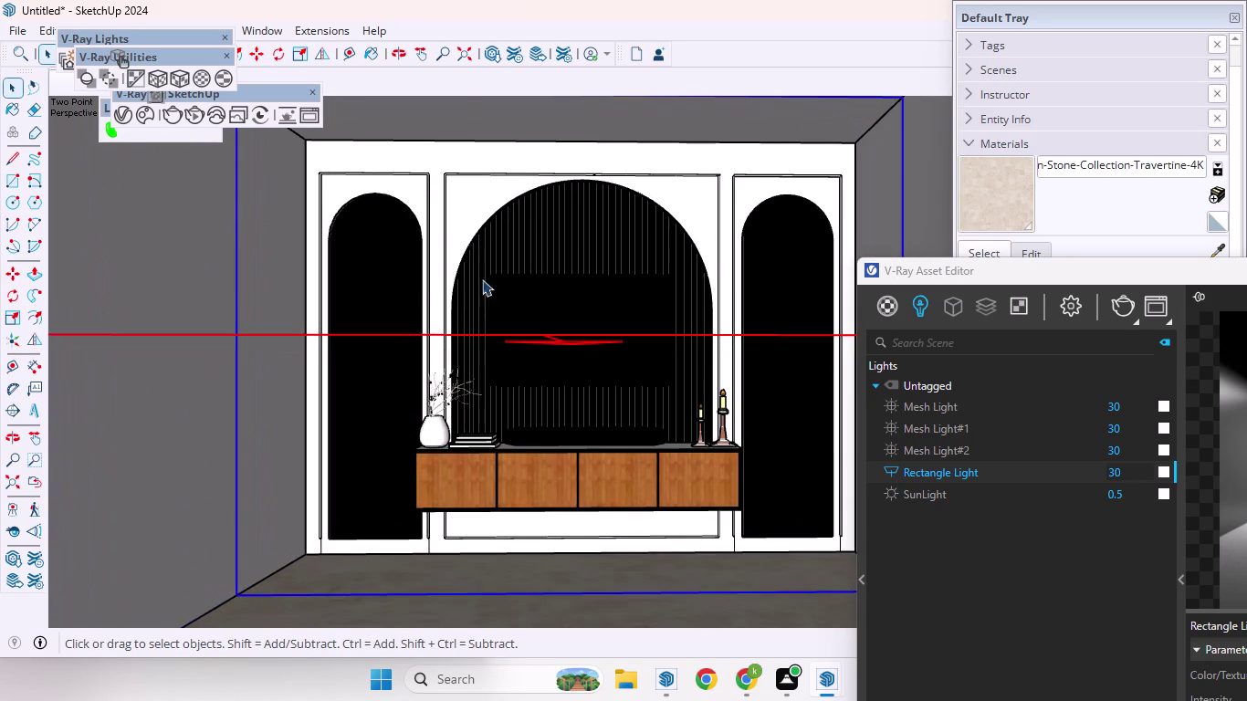
Render the front wall view, stop the black-looking render, and enlarge the light editor.
click(1129, 309)
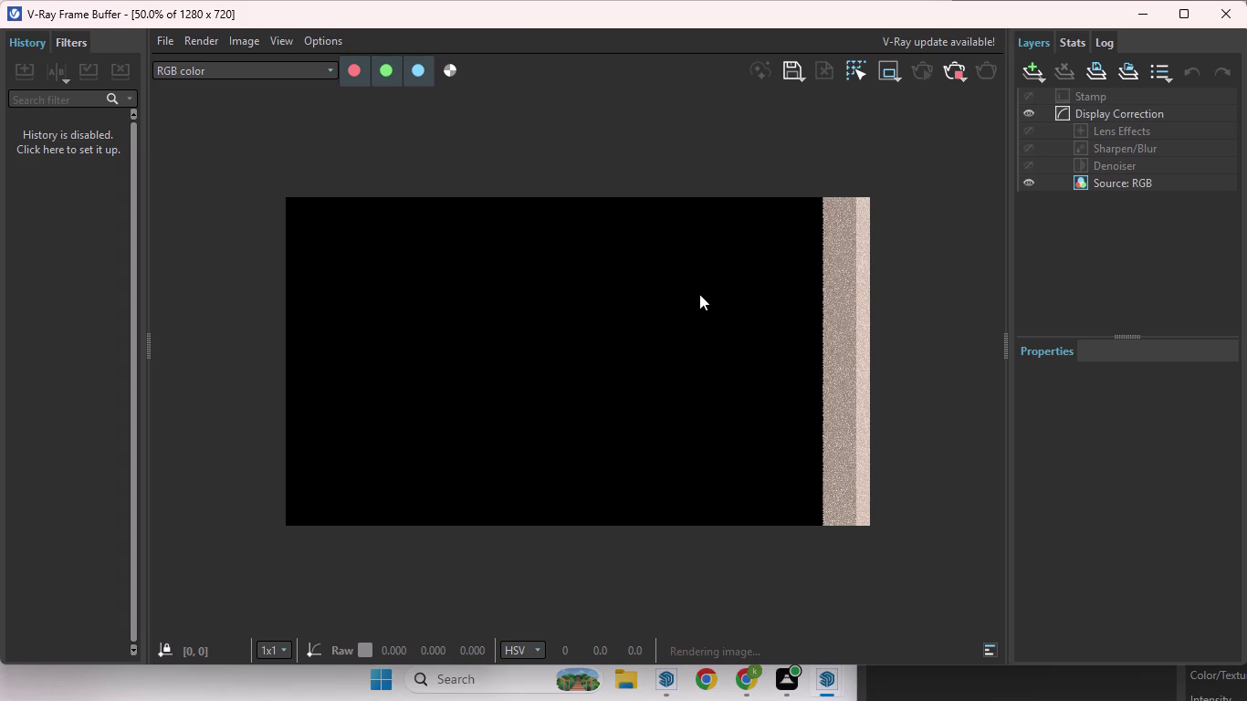
click(951, 68)
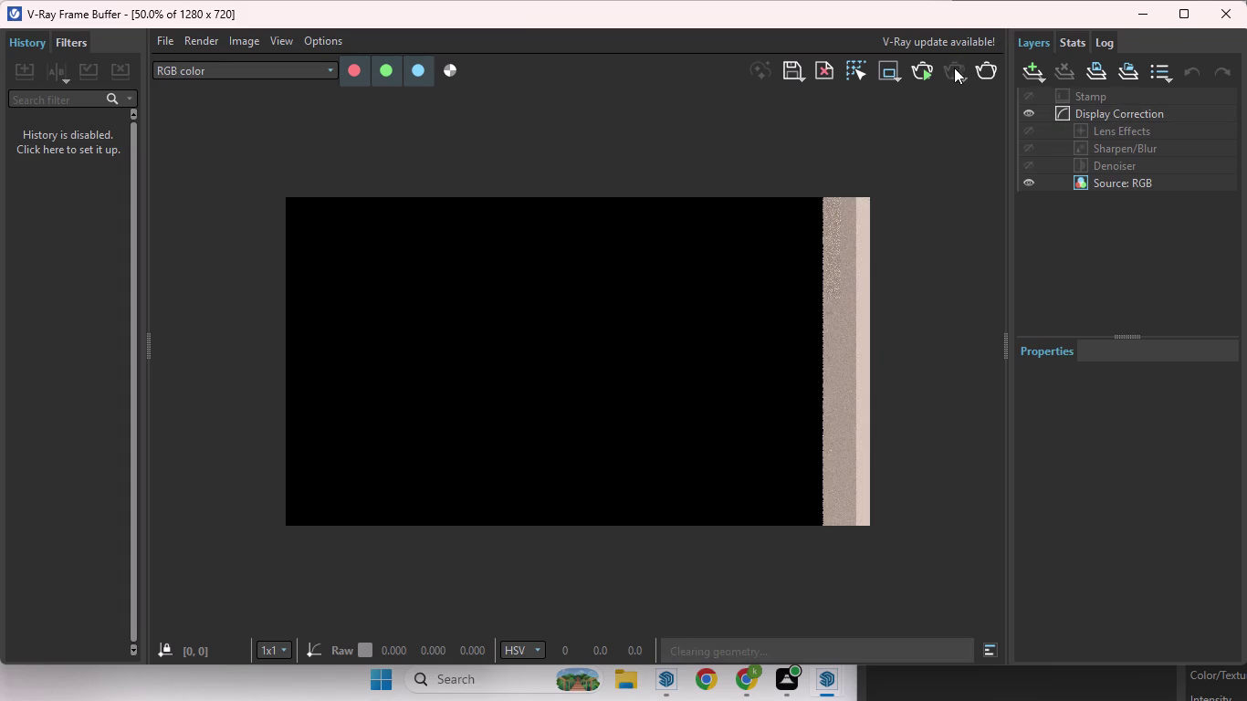
click(1223, 16)
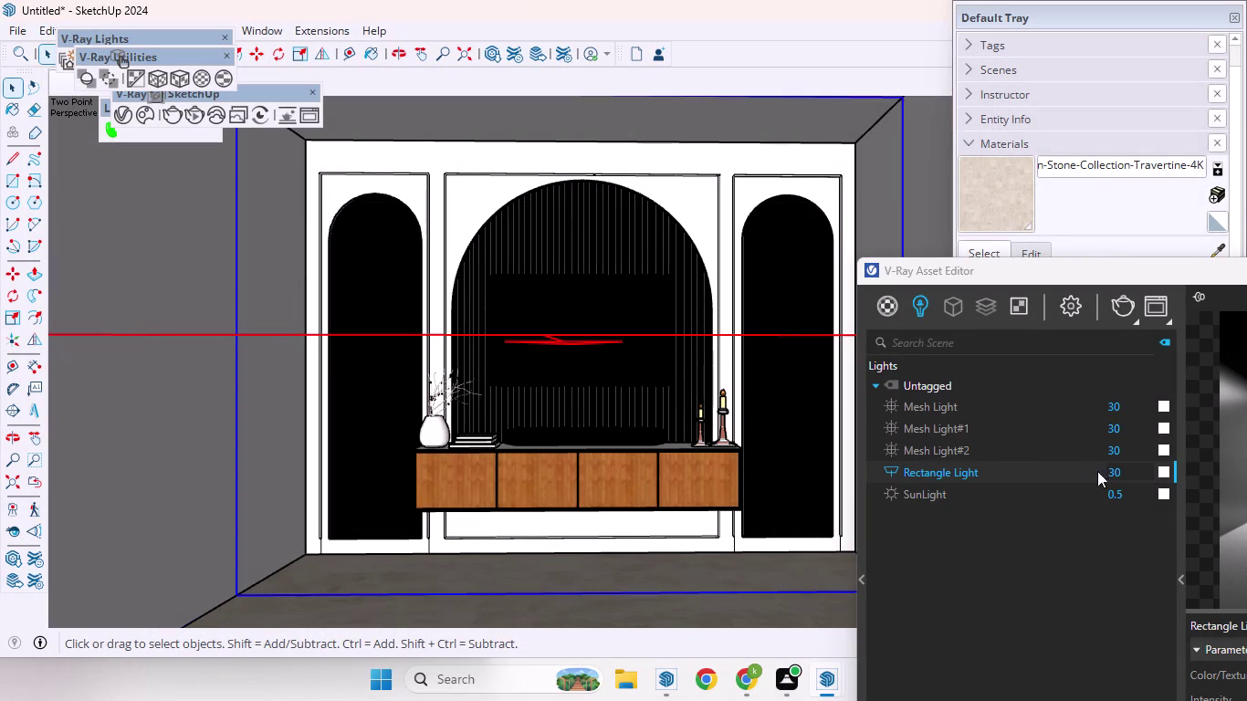
drag(1027, 267, 597, 54)
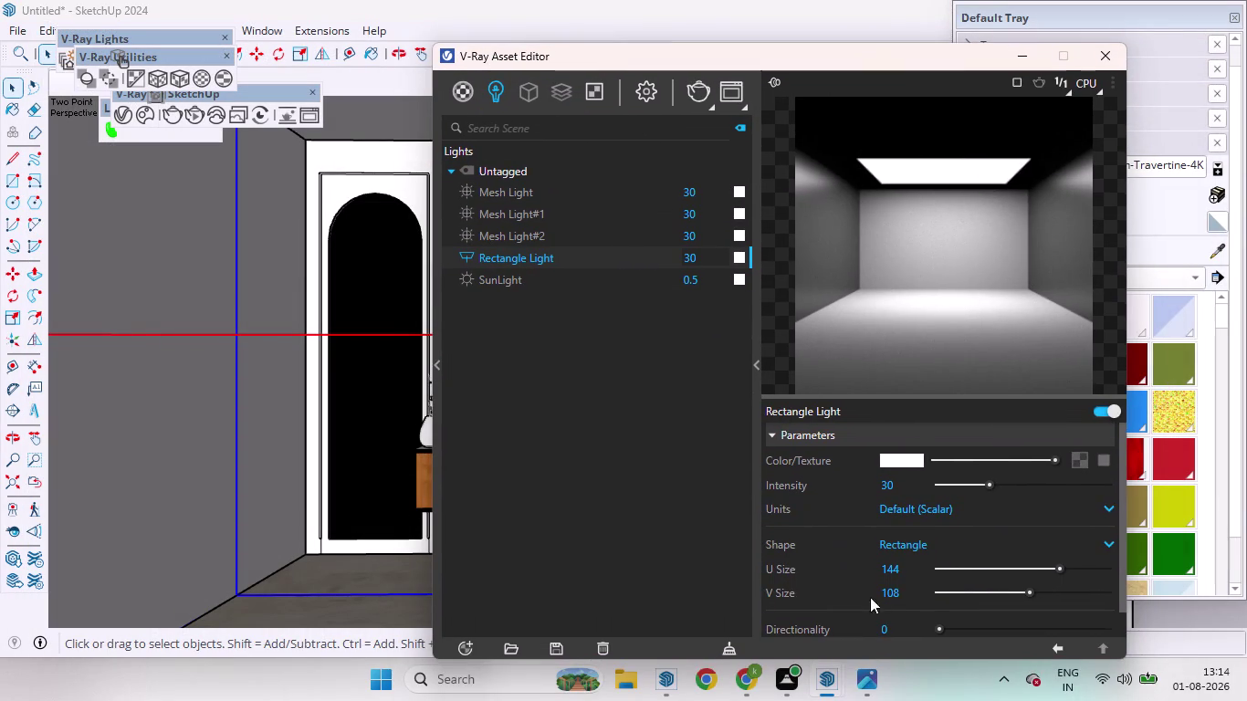
Review the Rectangle Light parameters and re-render the TV wall scene.
scroll(down, 3)
scroll(down, 3)
click(870, 625)
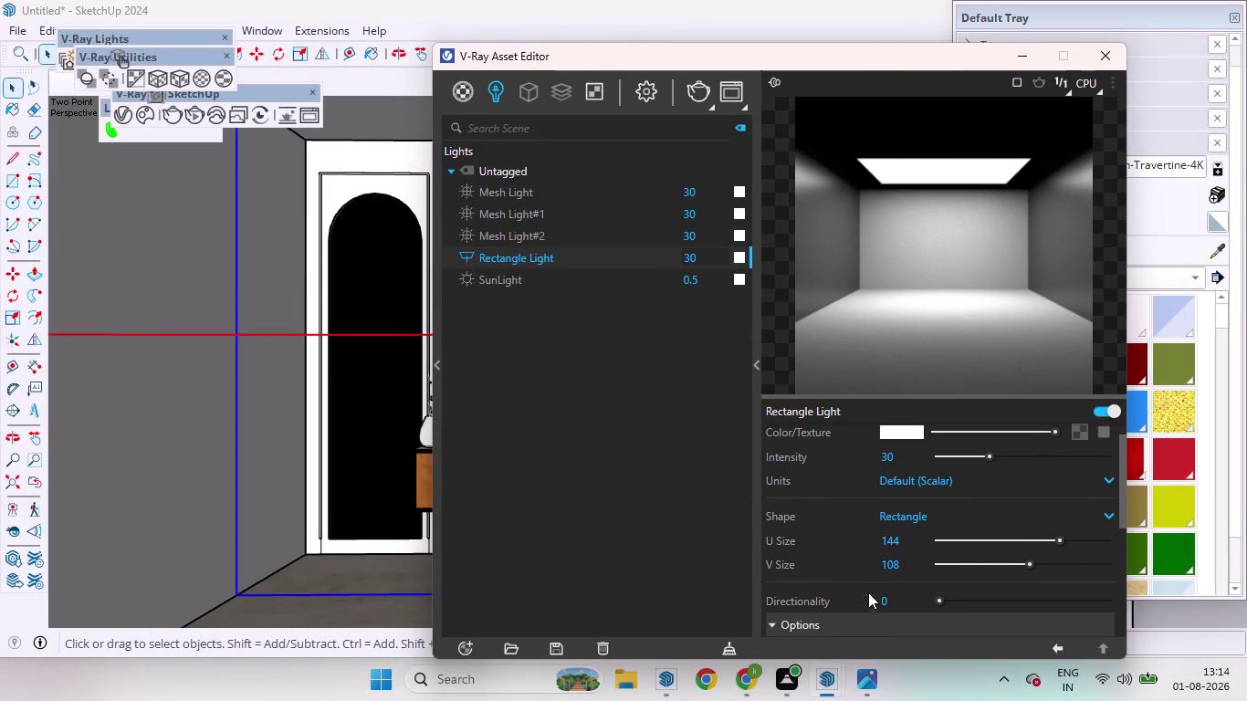
scroll(down, 3)
scroll(up, 3)
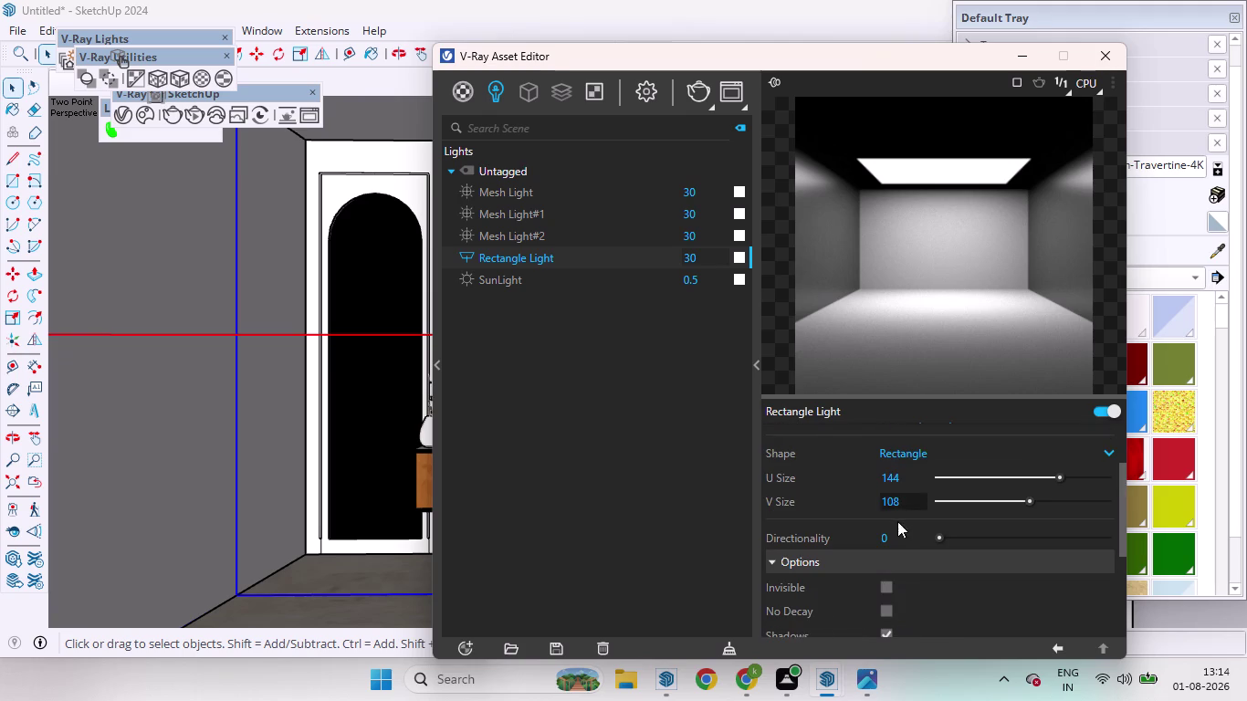
click(888, 587)
click(692, 87)
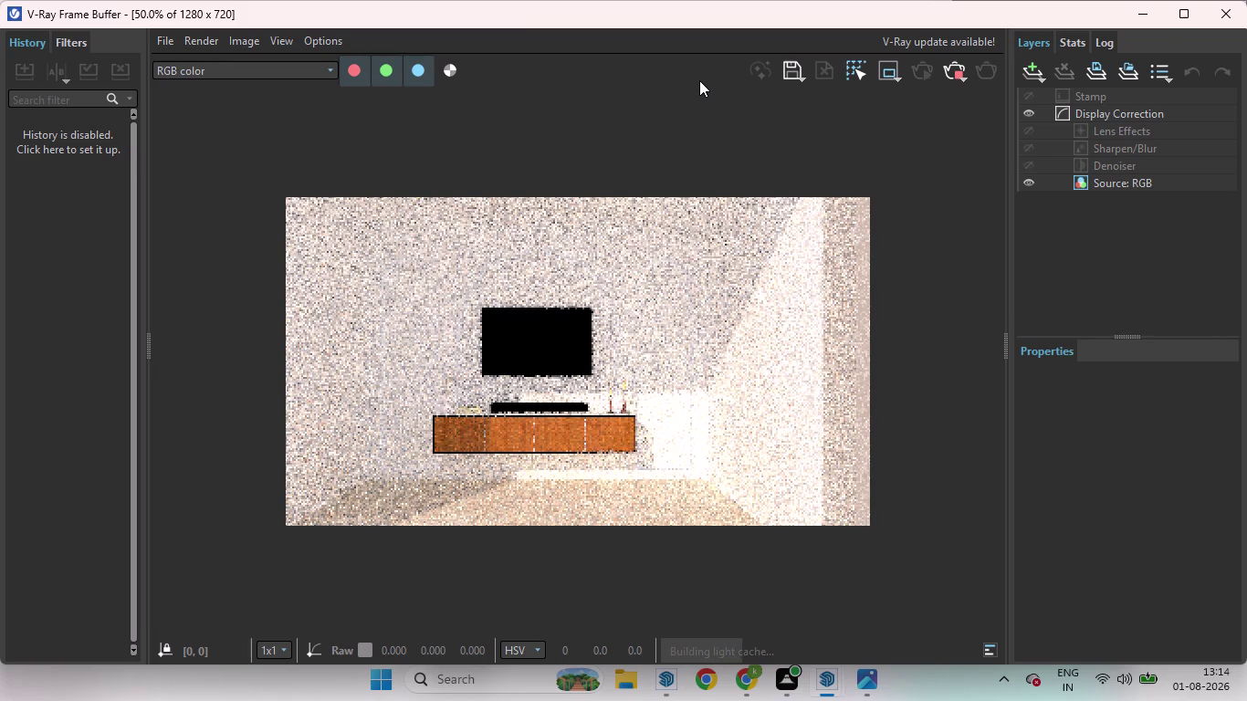
click(957, 75)
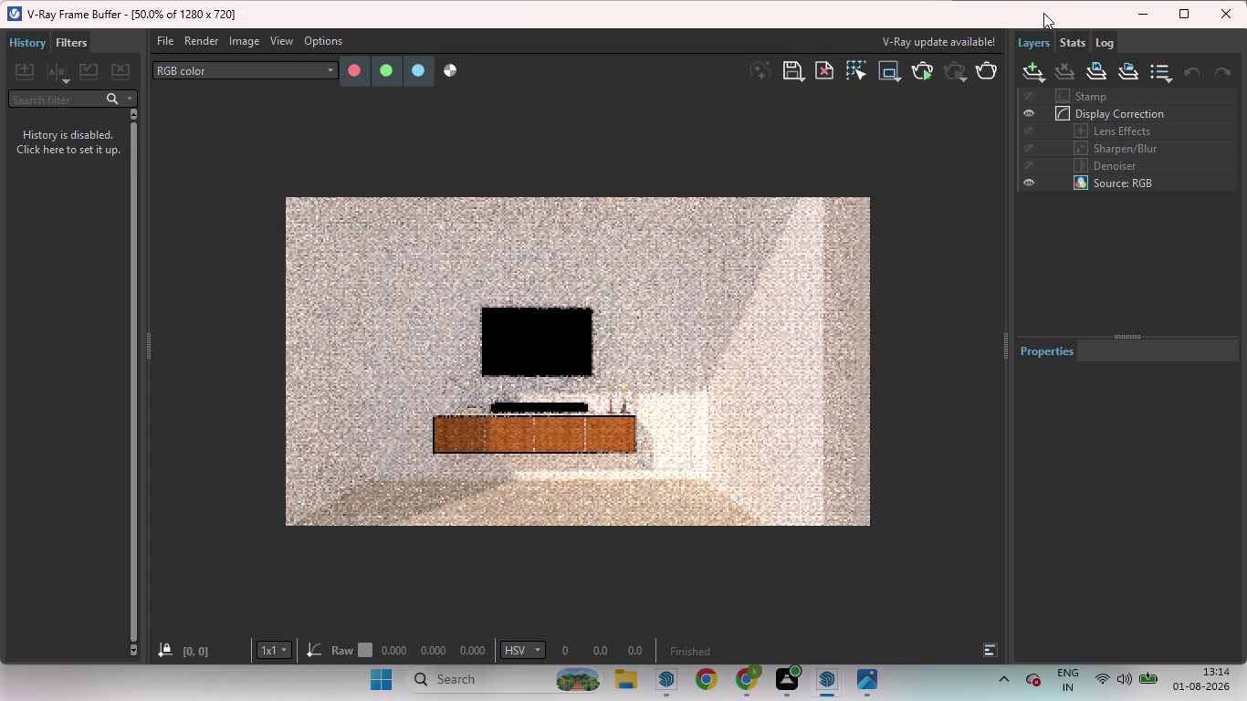
Resize the Frame Buffer, model window and light editor to sit side by side.
drag(1017, 12, 1224, 480)
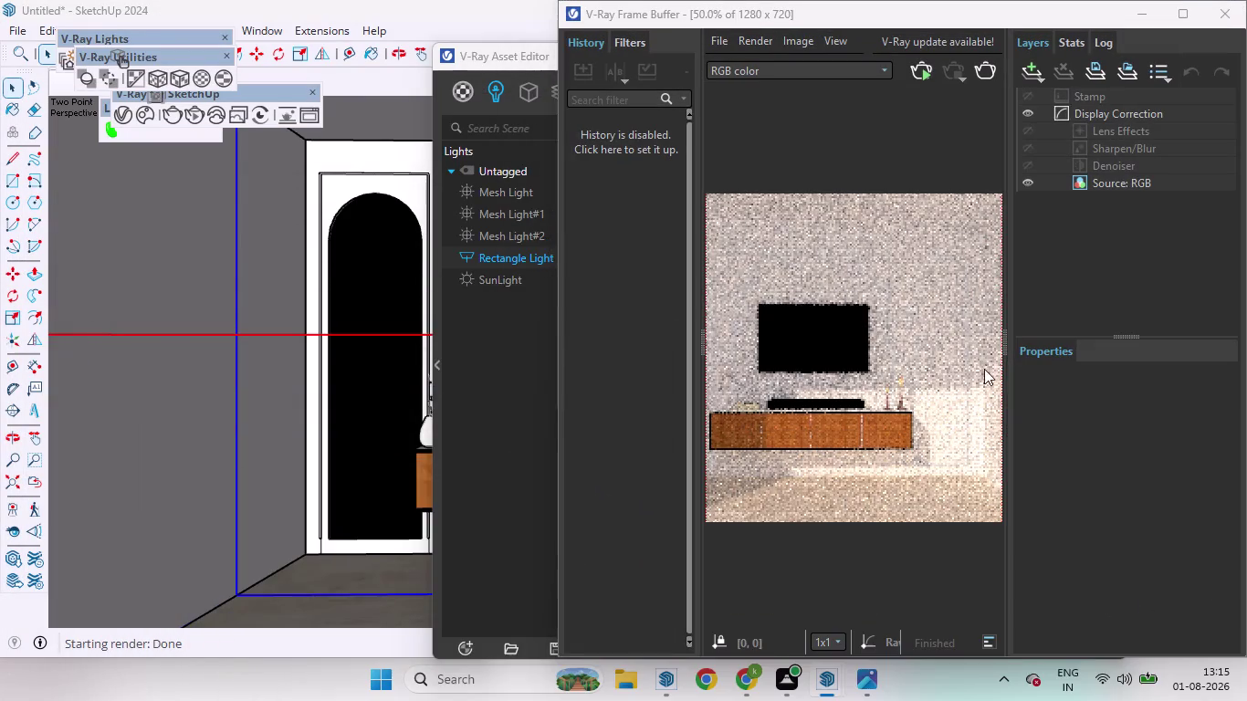
click(222, 212)
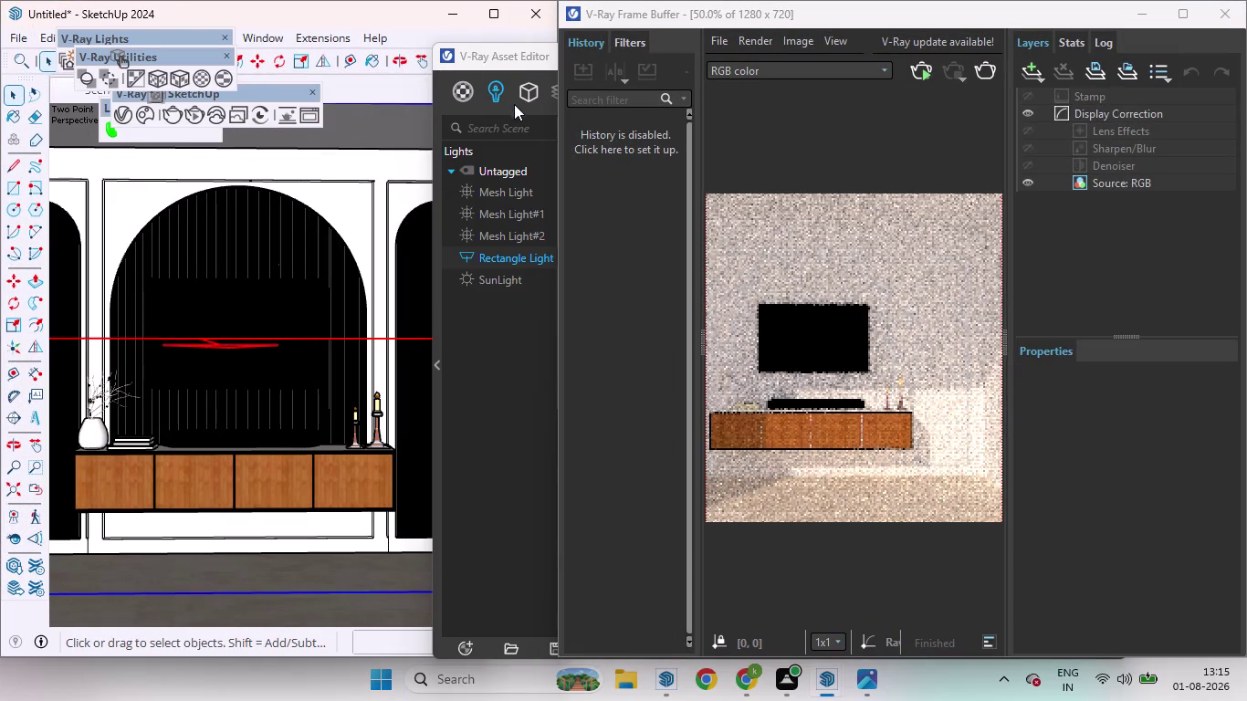
drag(552, 187, 573, 188)
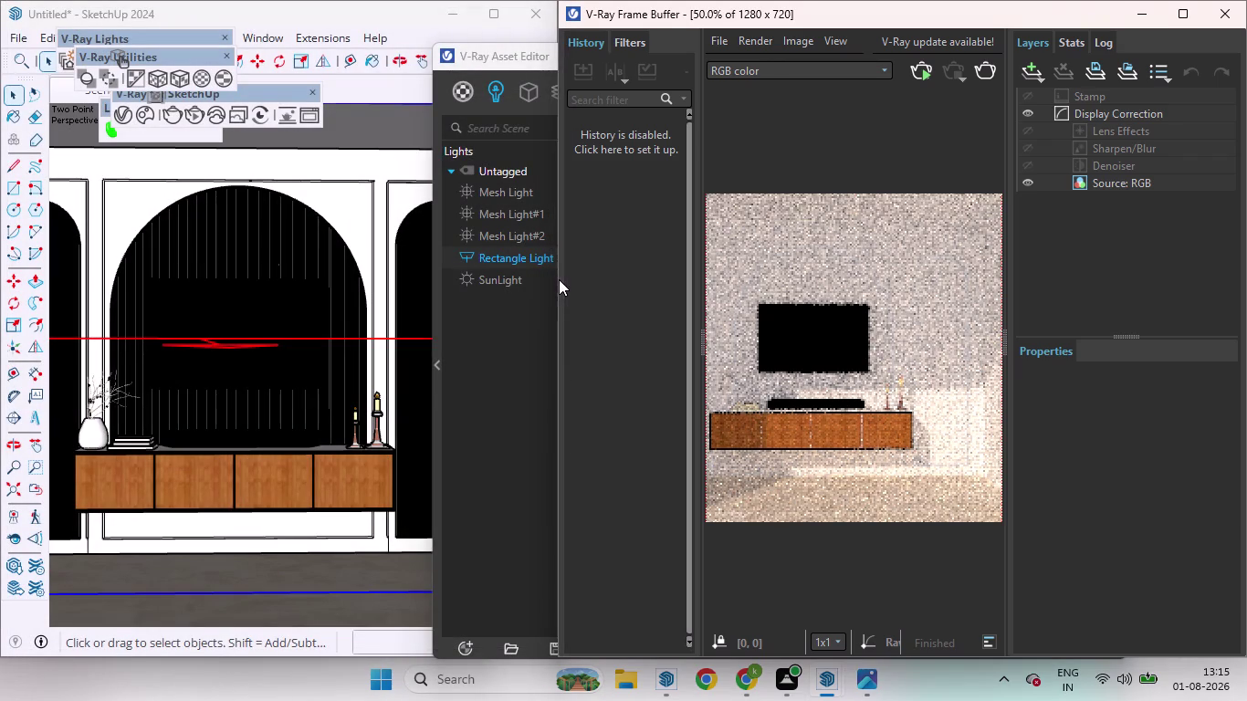
drag(556, 267, 624, 264)
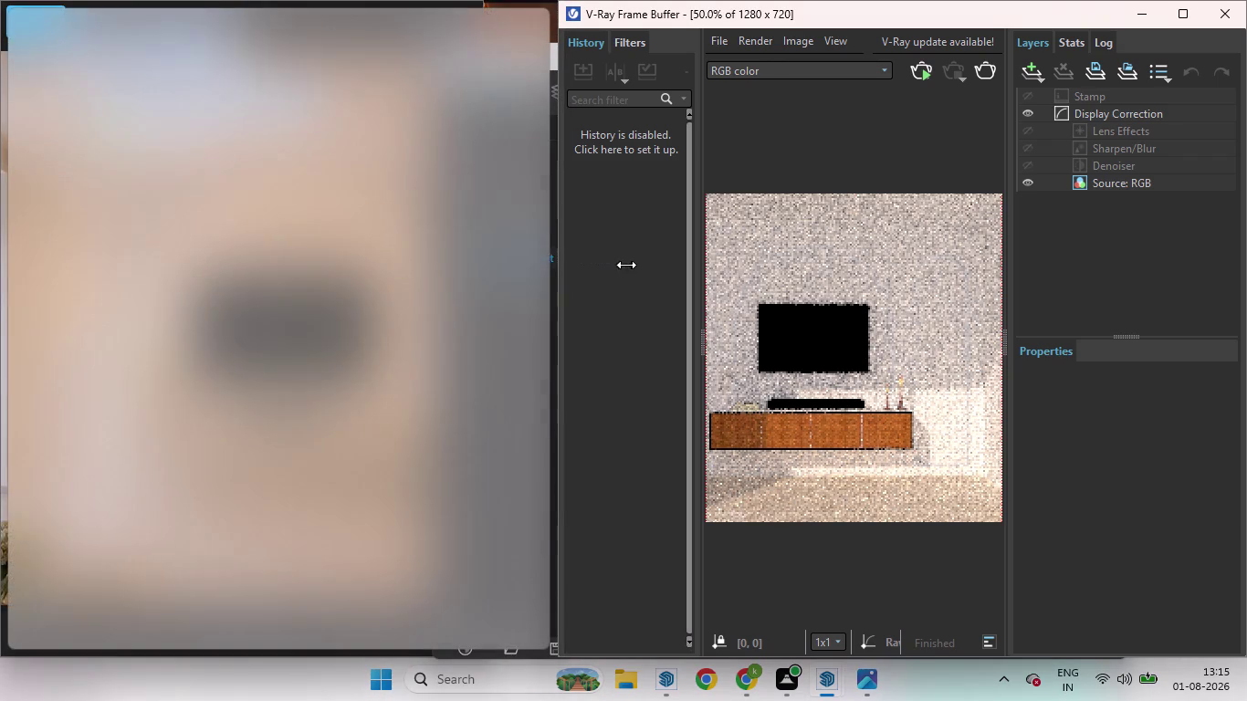
drag(624, 265, 661, 265)
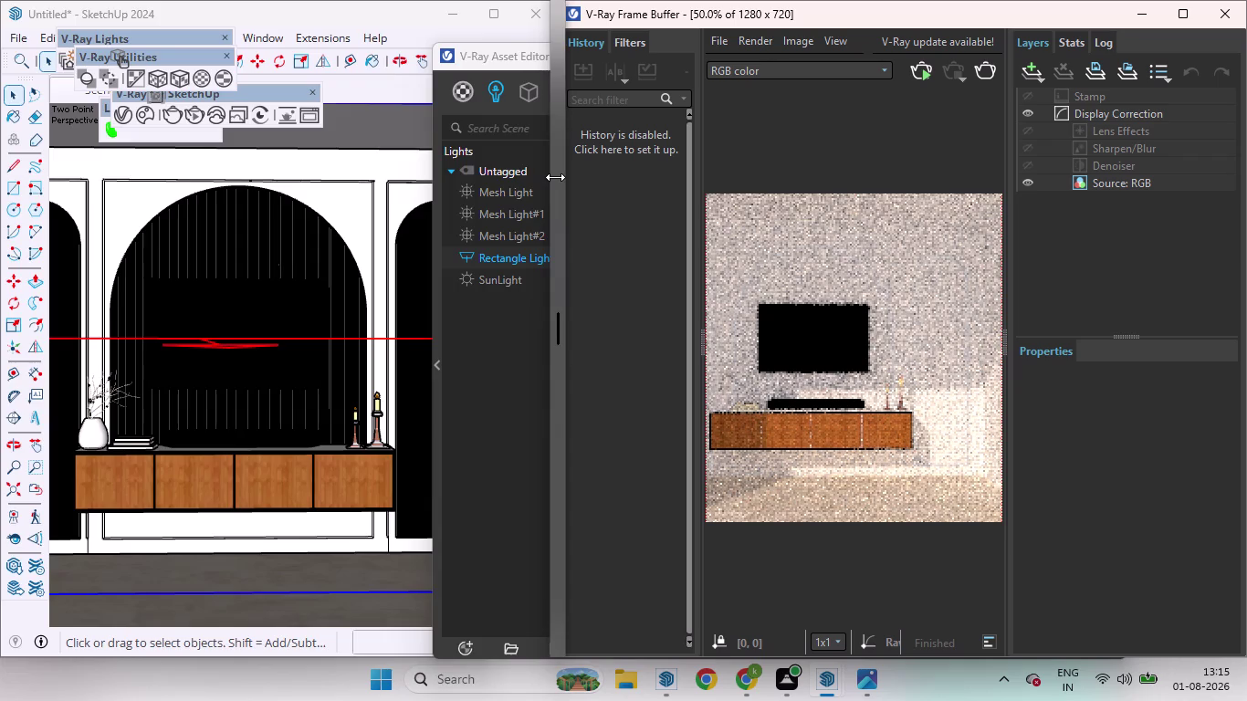
drag(555, 177, 663, 205)
drag(557, 389, 805, 392)
click(268, 345)
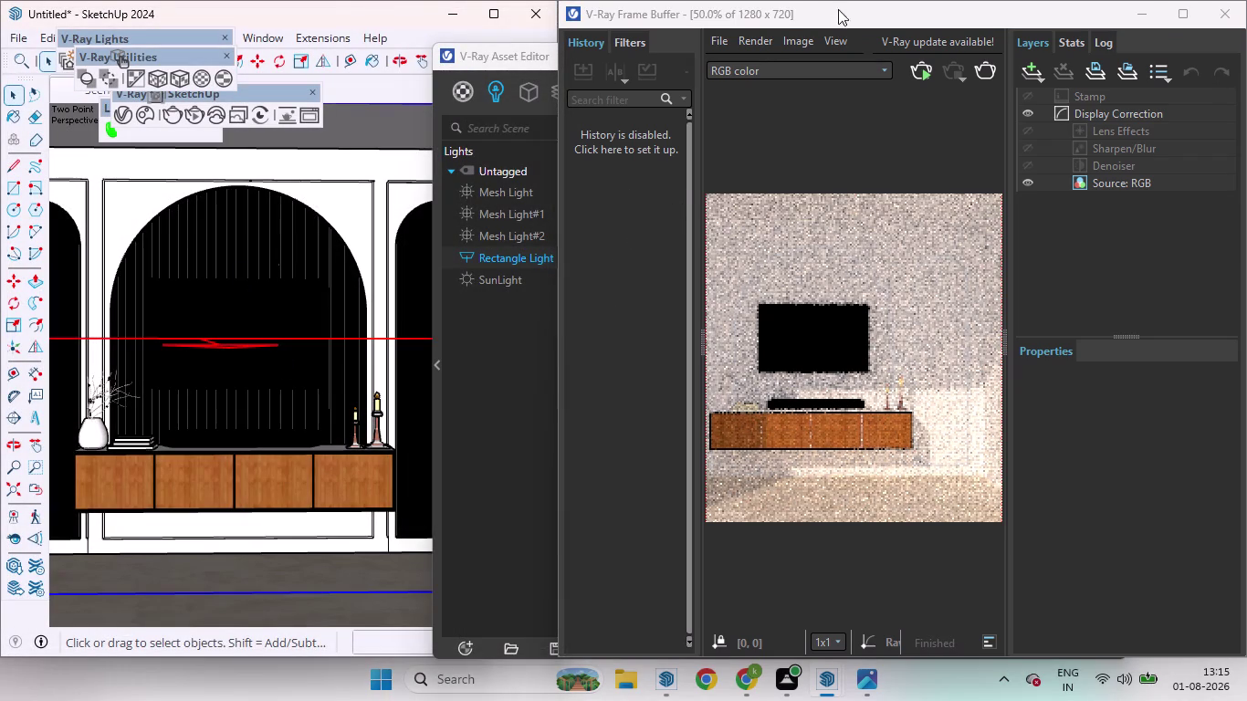
drag(871, 16, 1135, 358)
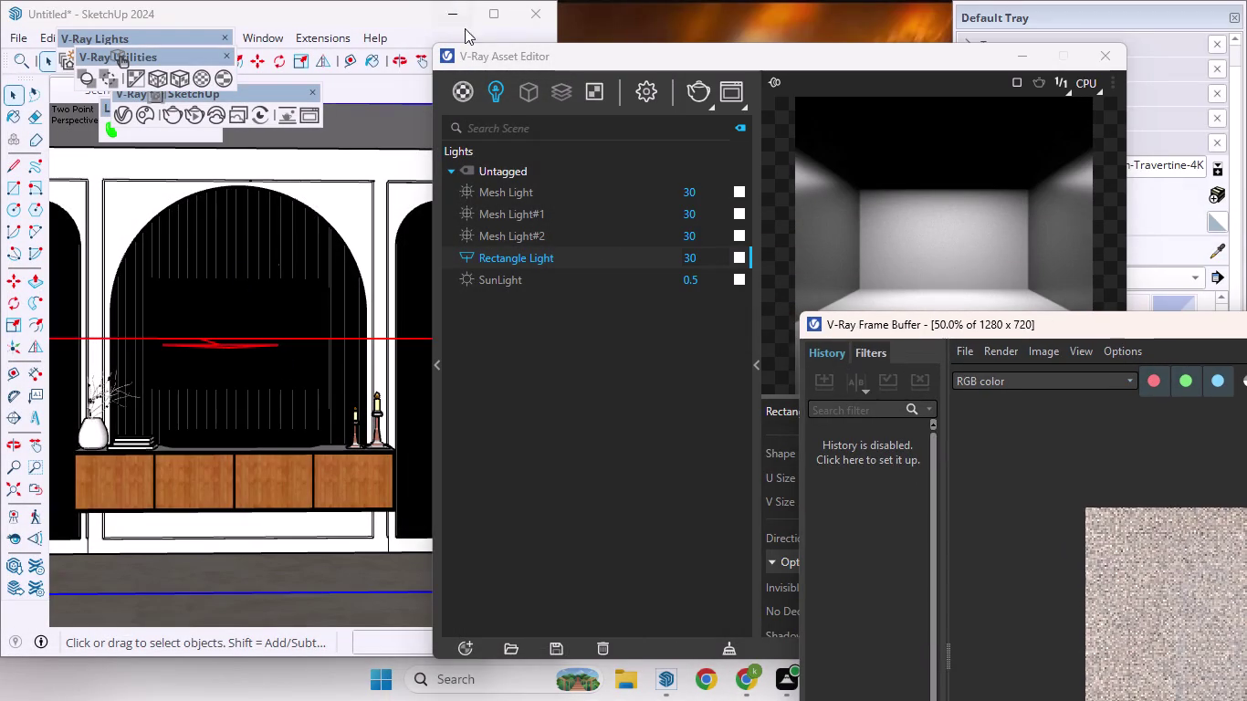
click(488, 15)
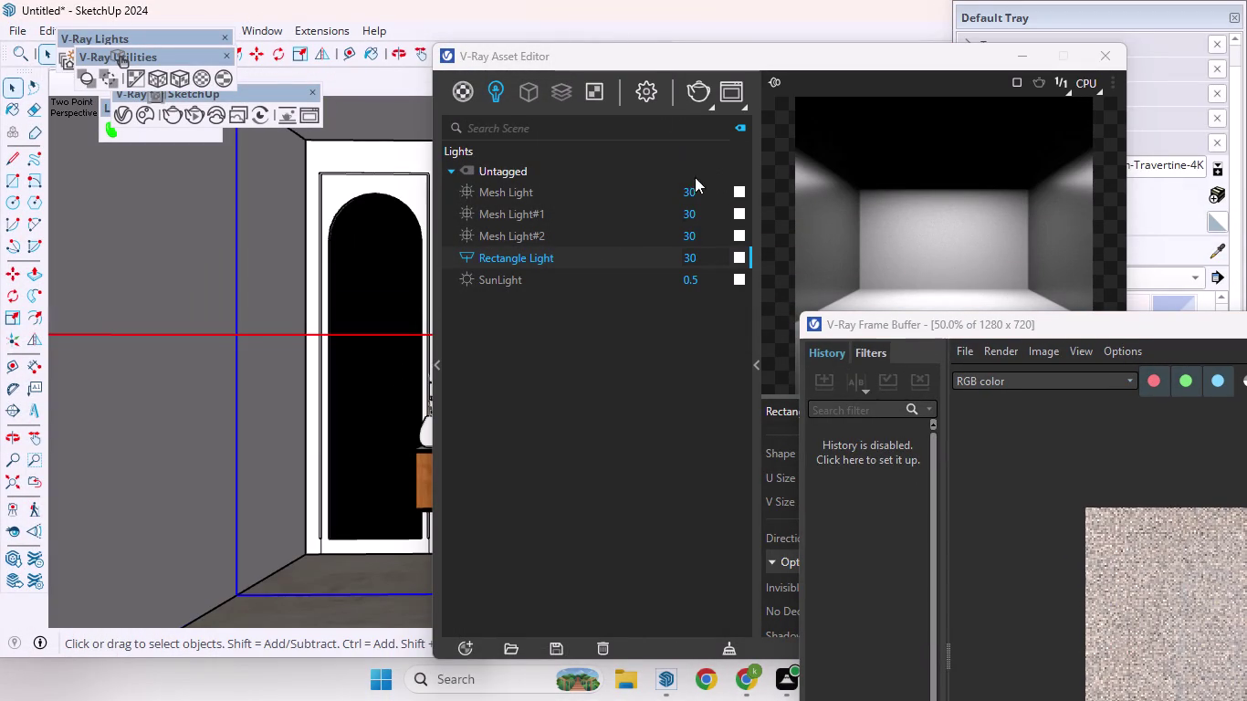
Render with V-Ray again and move the Frame Buffer up into view.
click(466, 277)
click(688, 88)
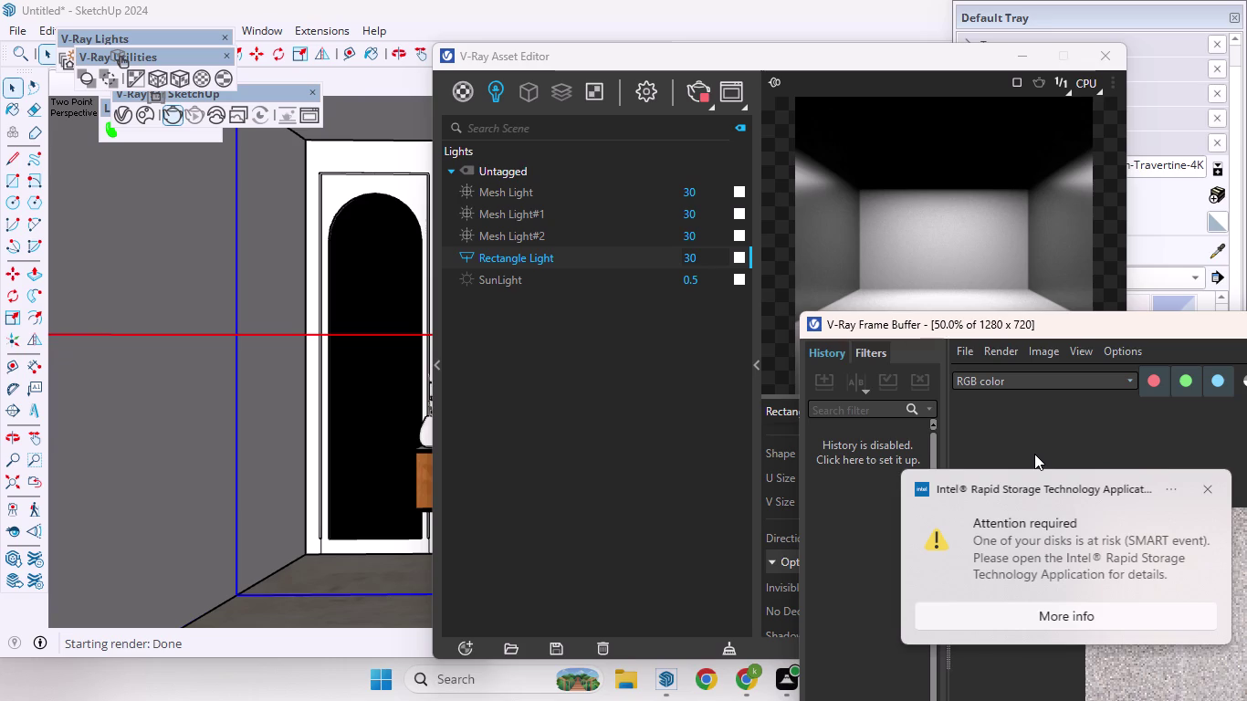
drag(1008, 327, 793, 277)
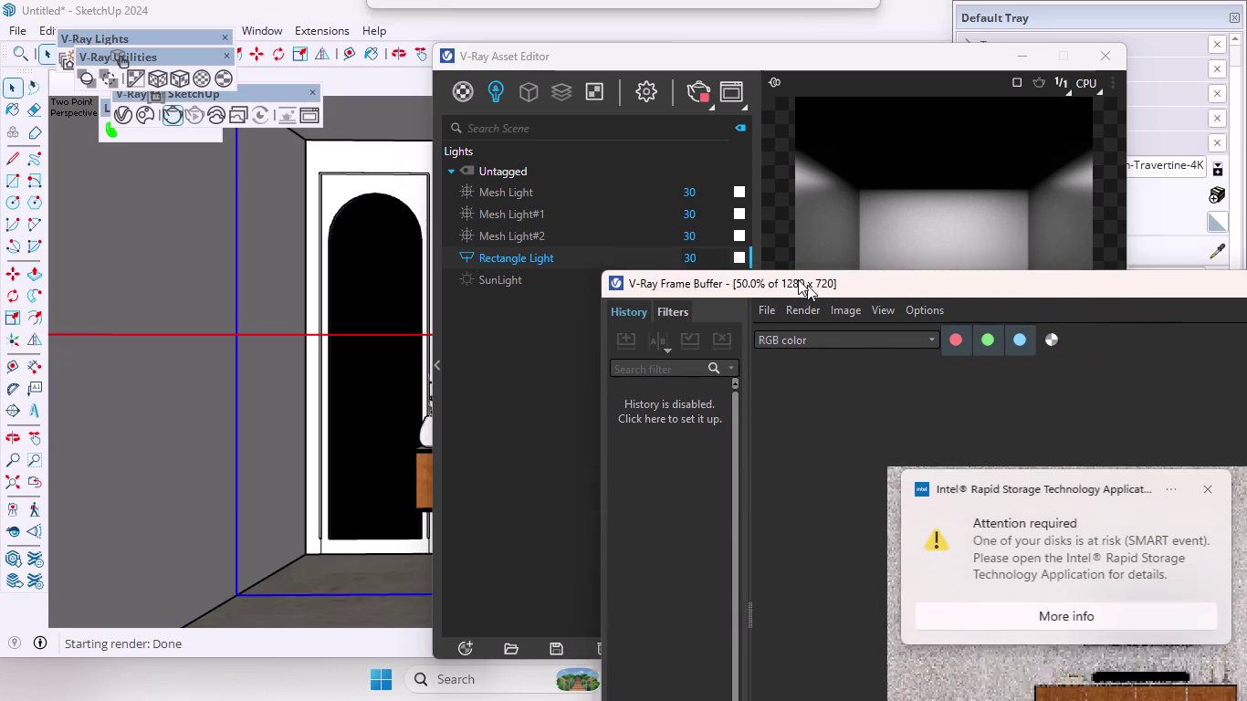
Inspect the grainy render and Rectangle Light settings (144 × 108, invisible), then close the editor.
drag(793, 277, 436, 76)
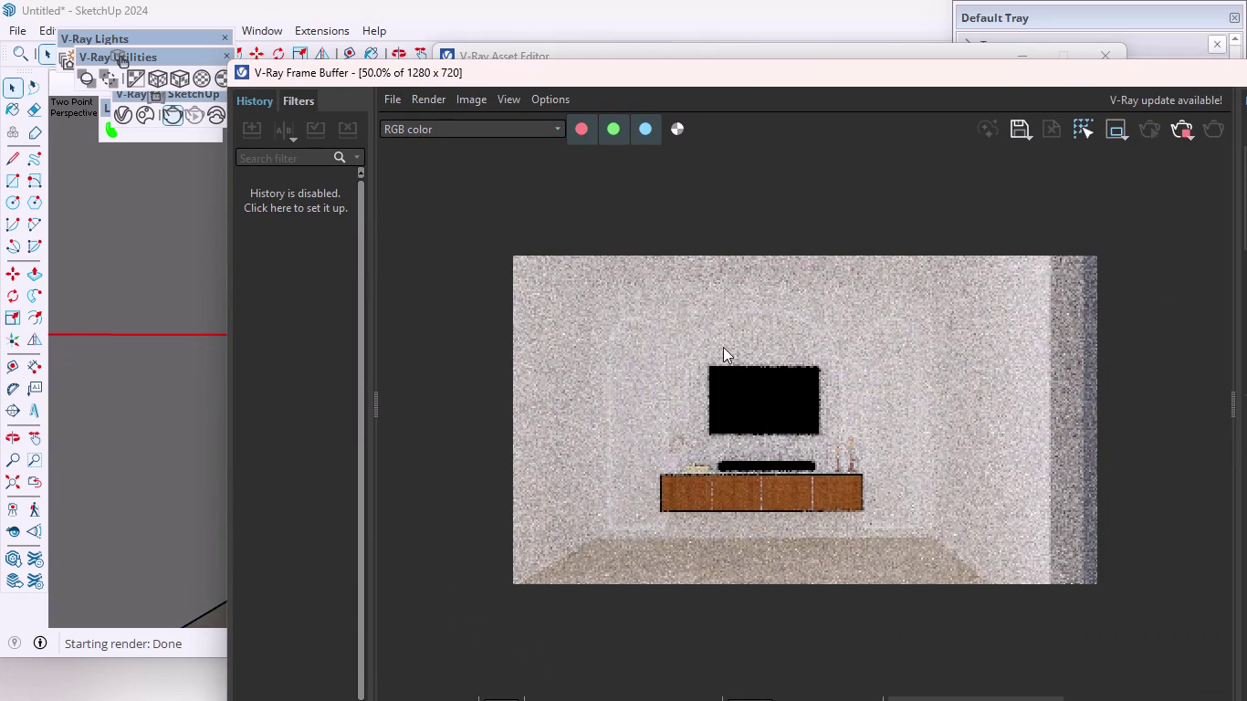
scroll(up, 3)
scroll(up, 3)
scroll(down, 3)
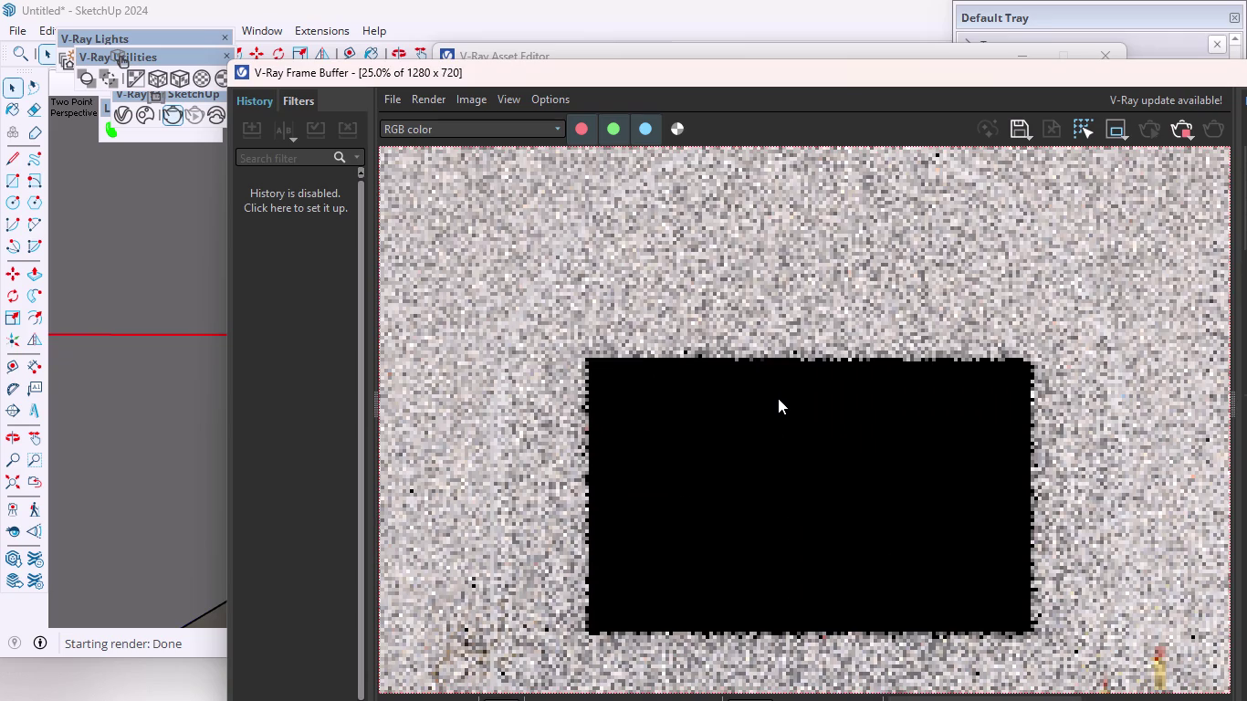
scroll(down, 3)
scroll(up, 3)
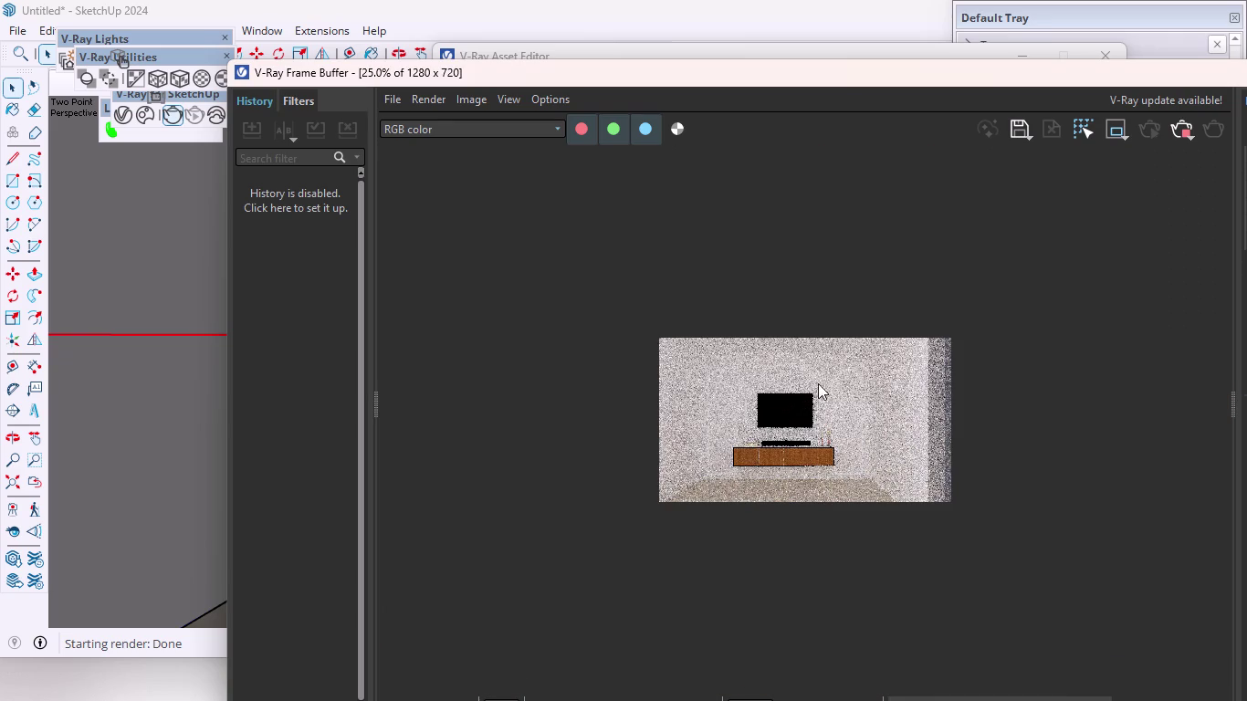
scroll(up, 3)
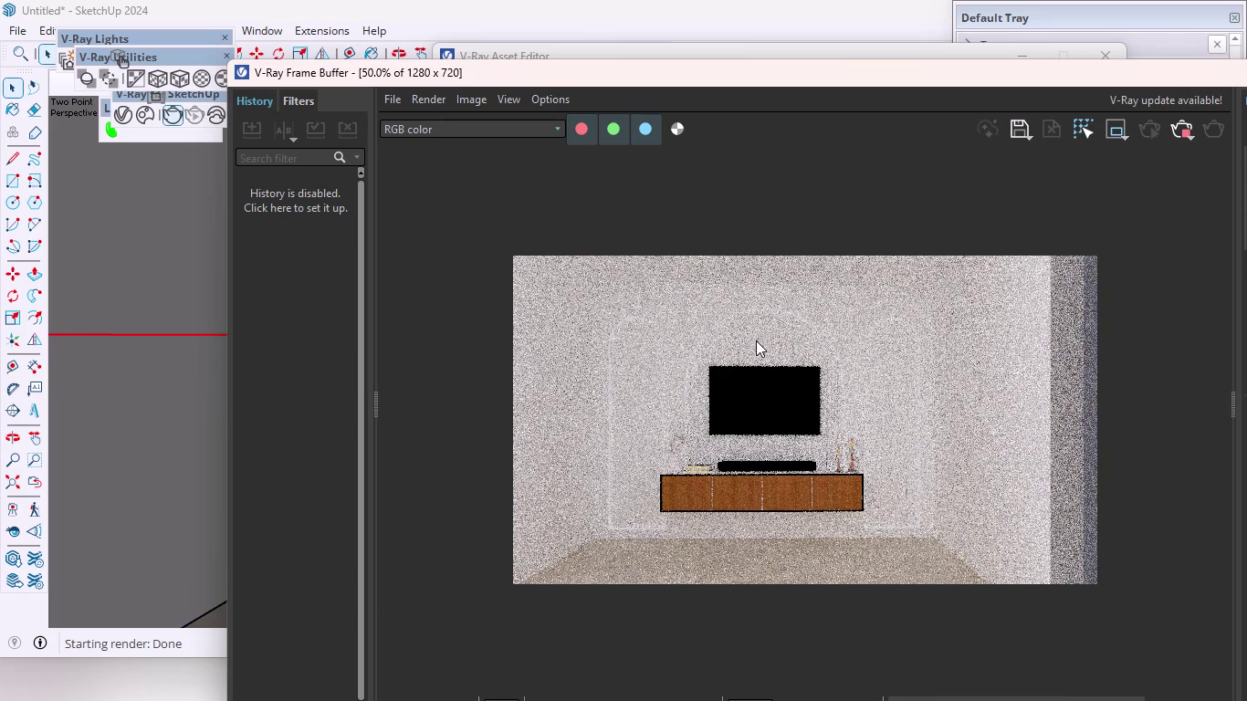
scroll(up, 3)
scroll(down, 3)
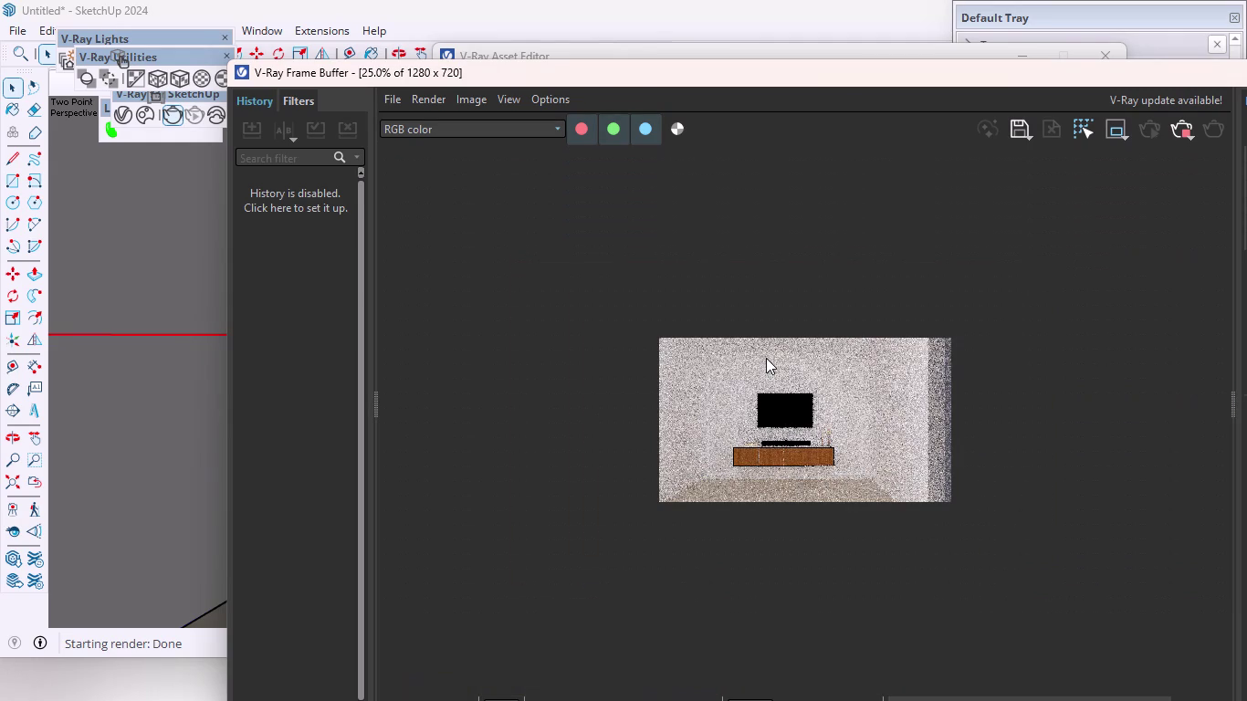
scroll(up, 3)
scroll(down, 3)
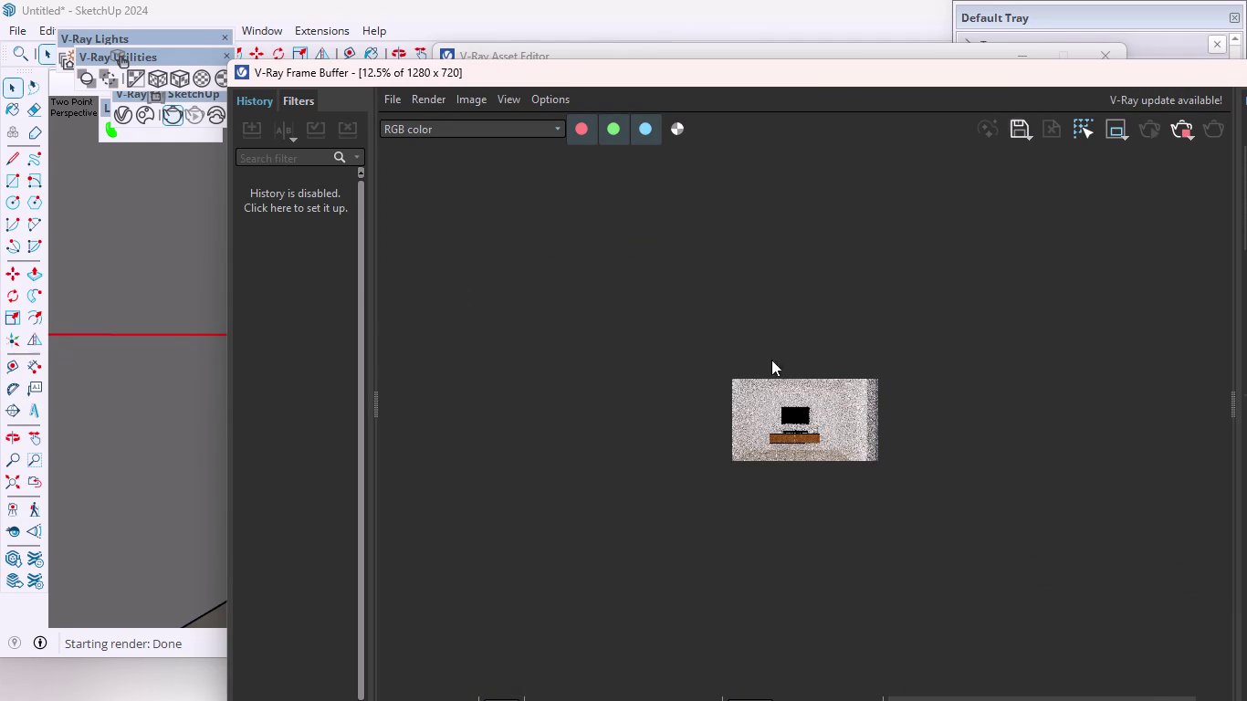
drag(815, 70, 732, 0)
scroll(up, 3)
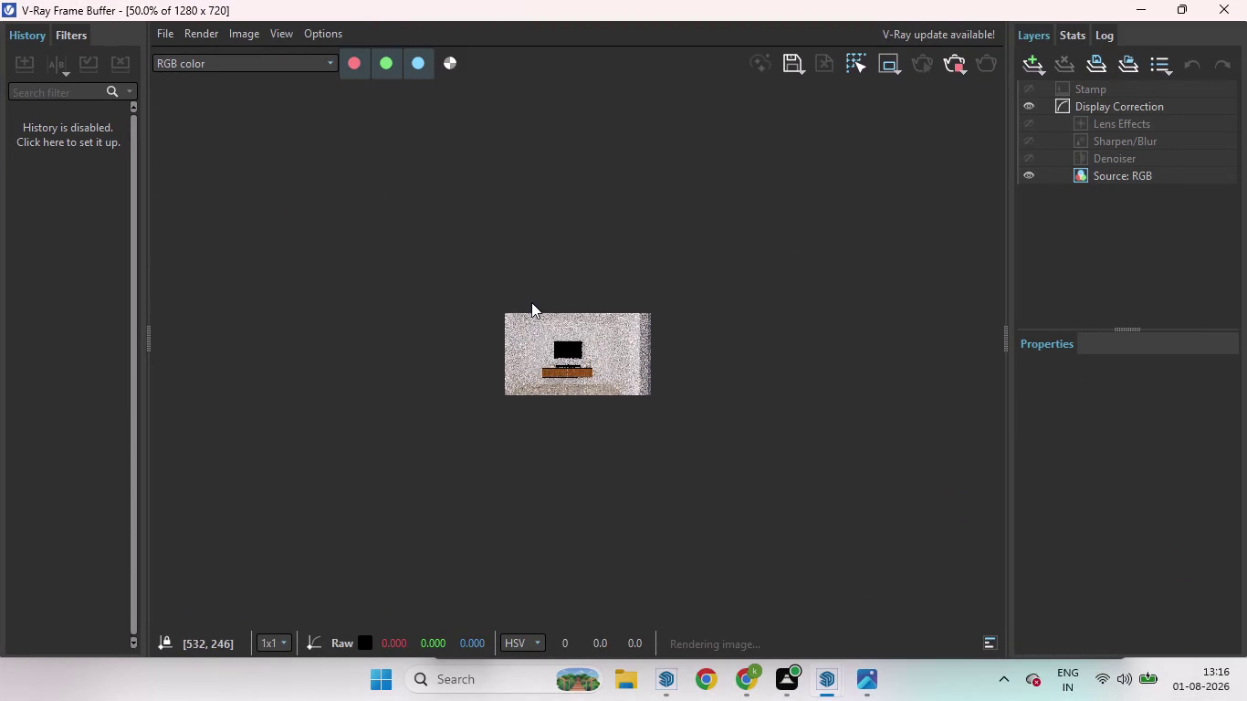
scroll(up, 3)
scroll(down, 3)
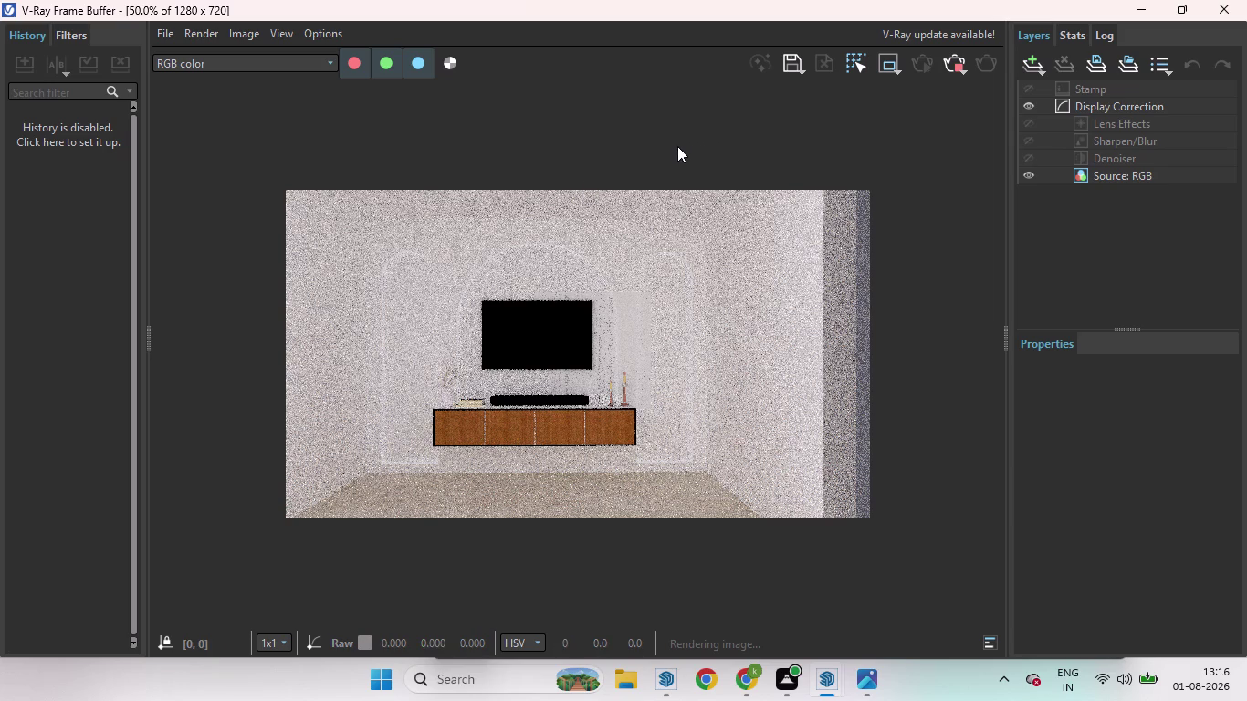
click(957, 63)
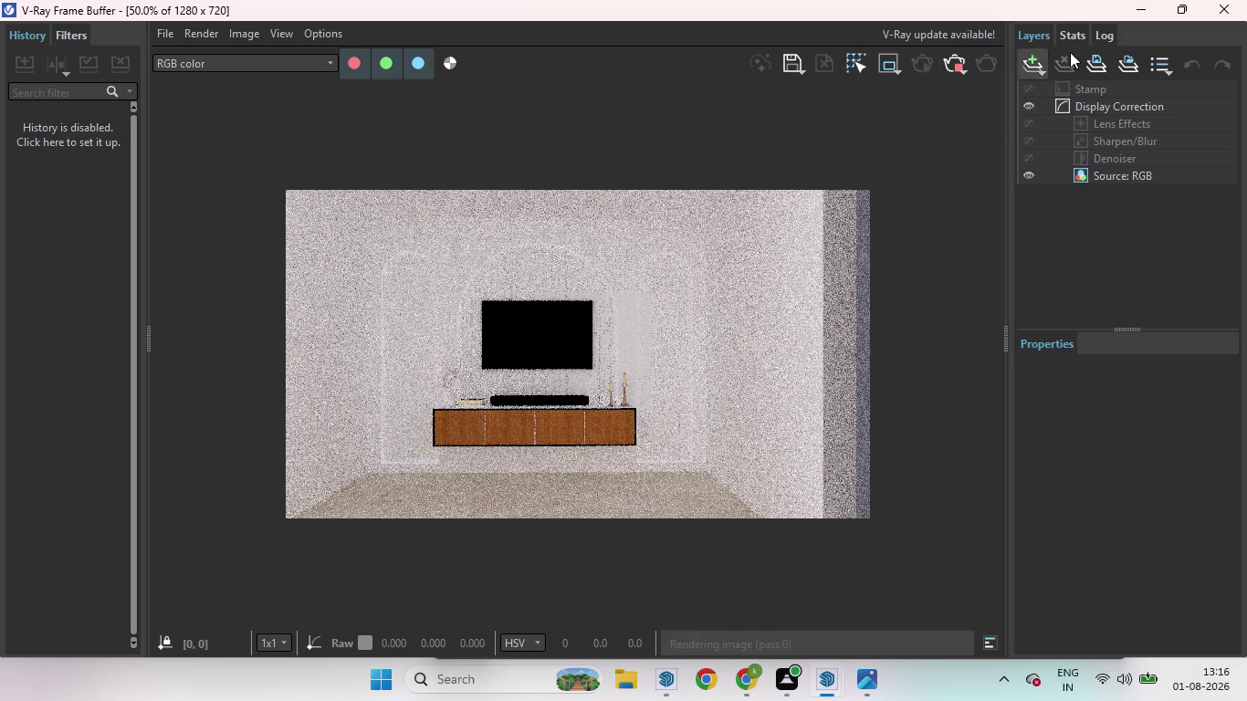
click(1227, 11)
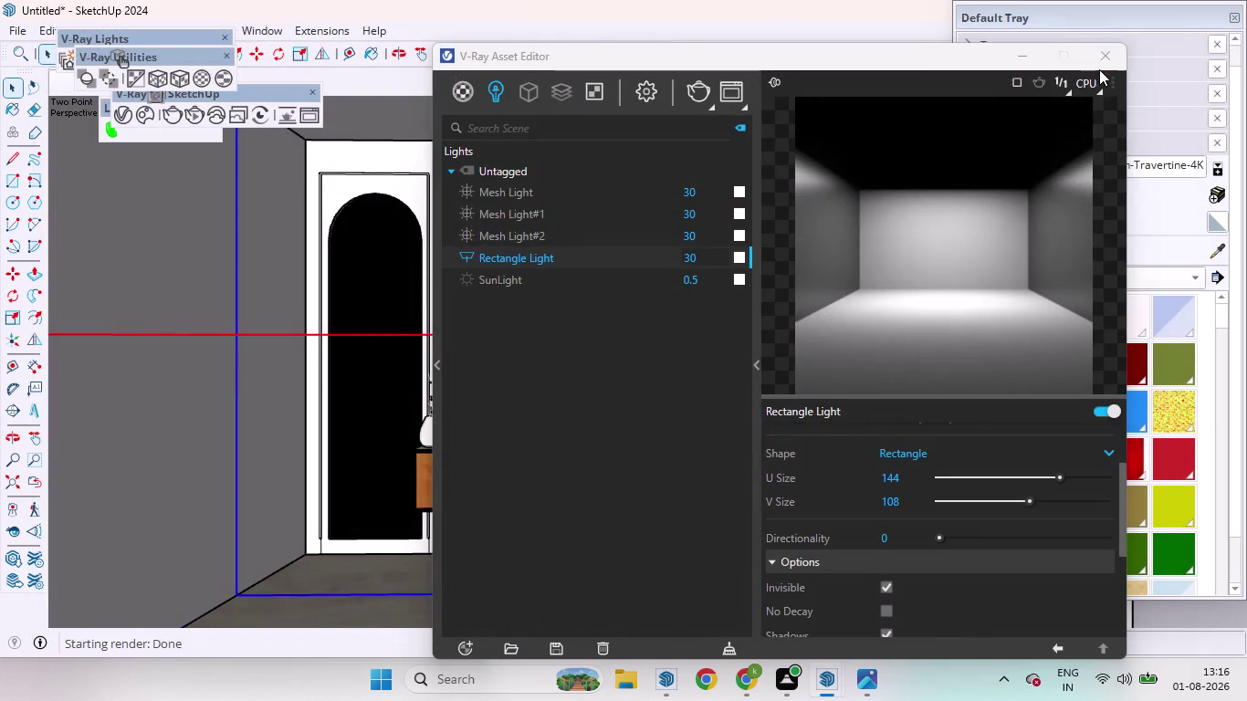
Close the V-Ray Asset Editor and hide the blue light widgets around the room.
click(1101, 58)
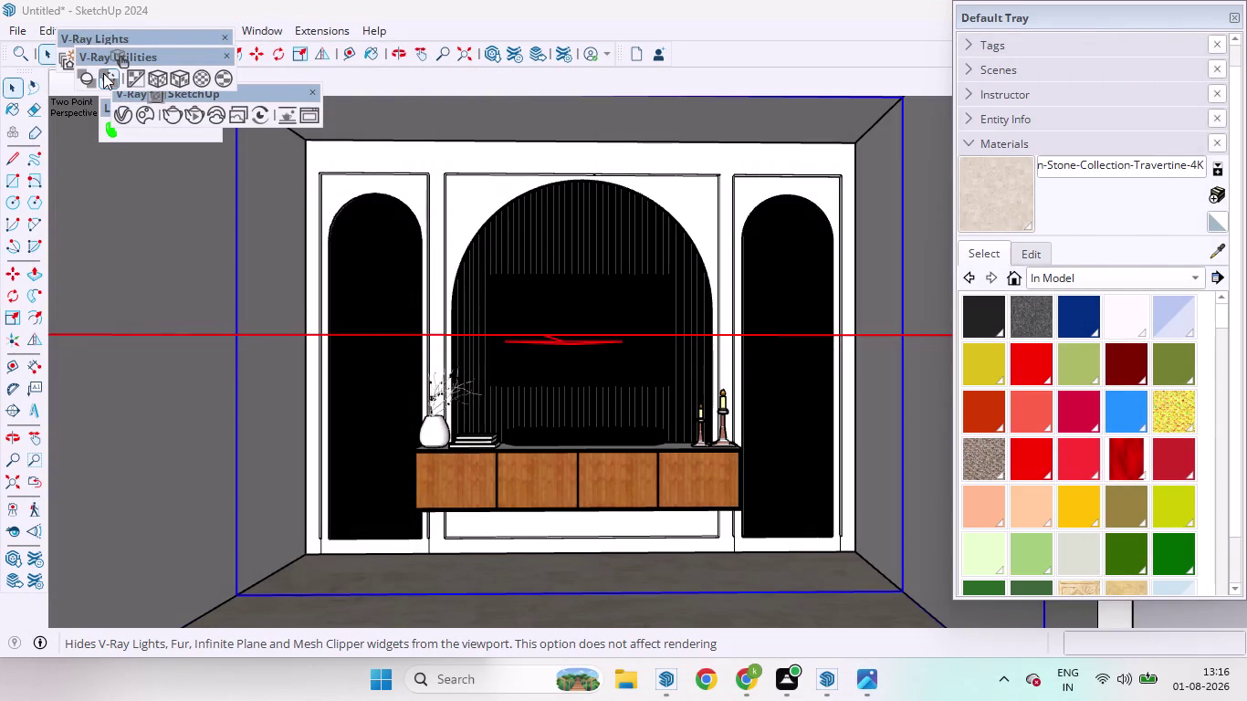
click(103, 73)
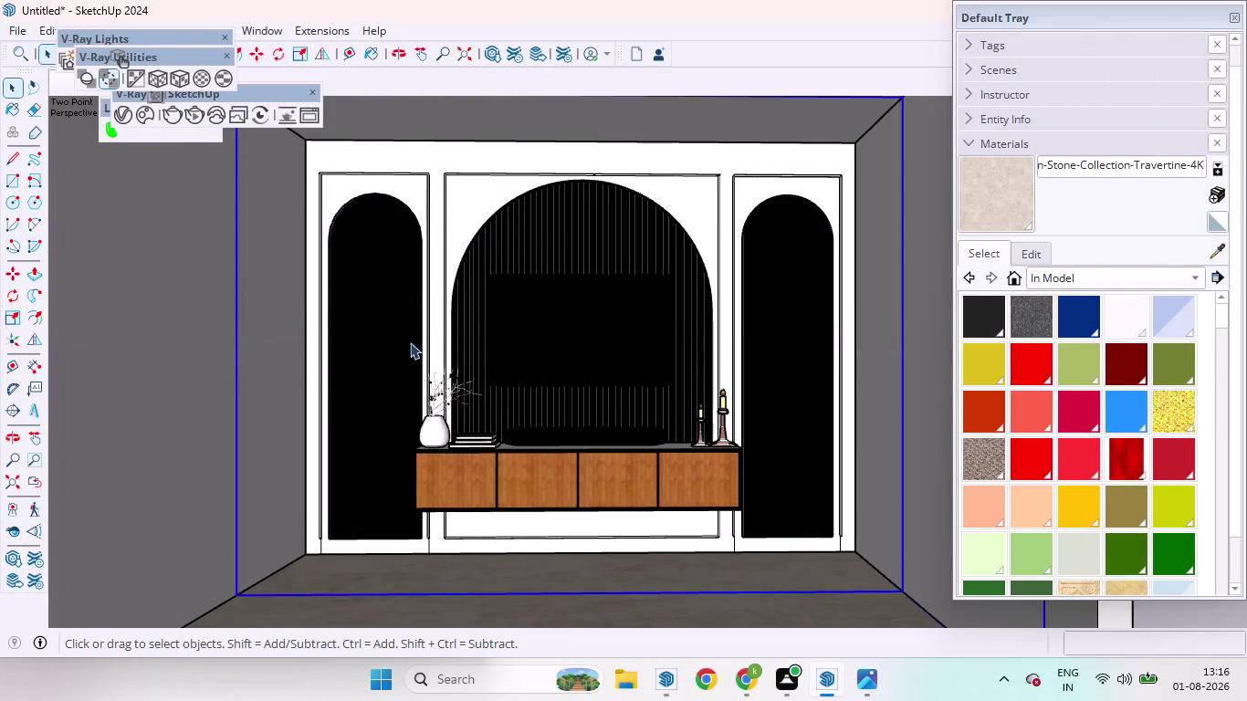
scroll(down, 3)
scroll(down, 3)
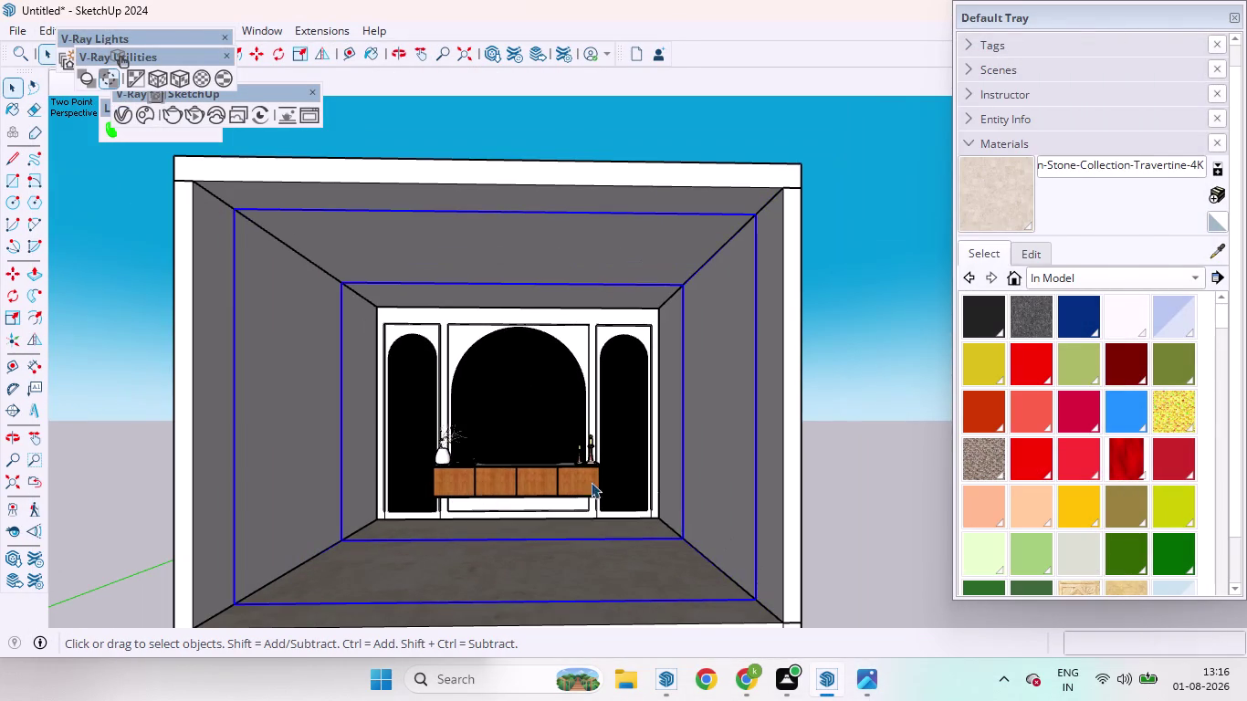
click(888, 341)
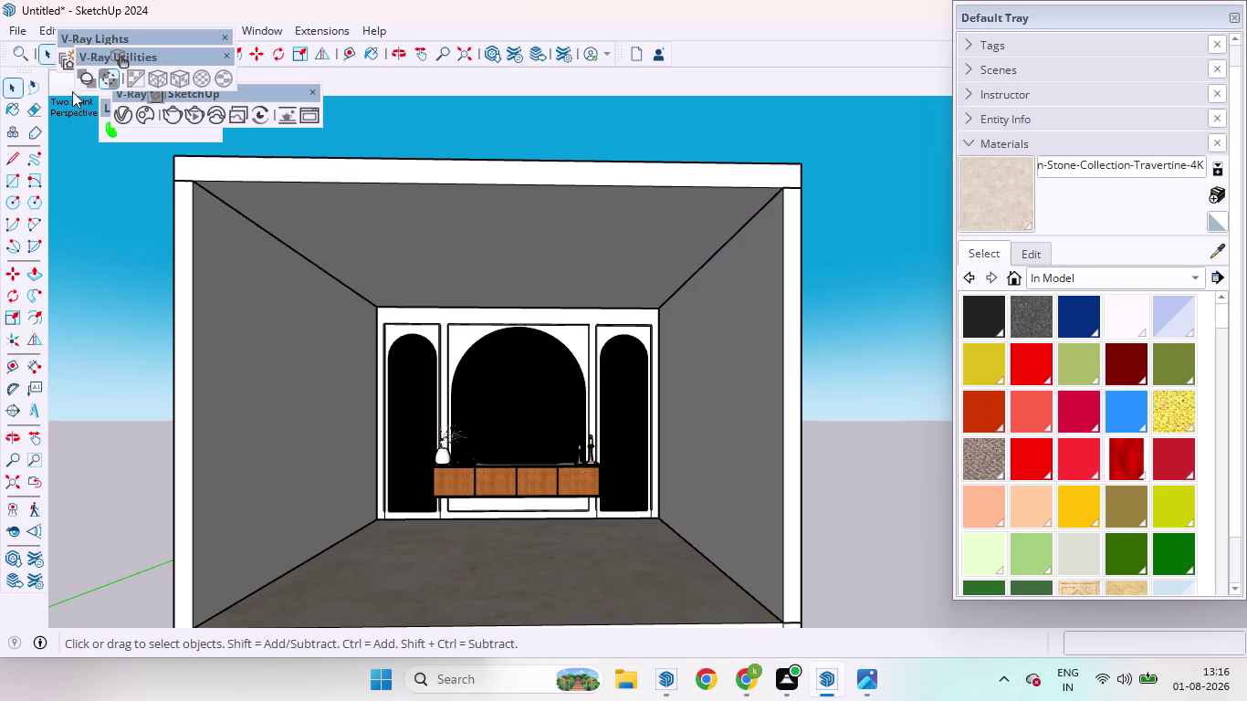
click(68, 83)
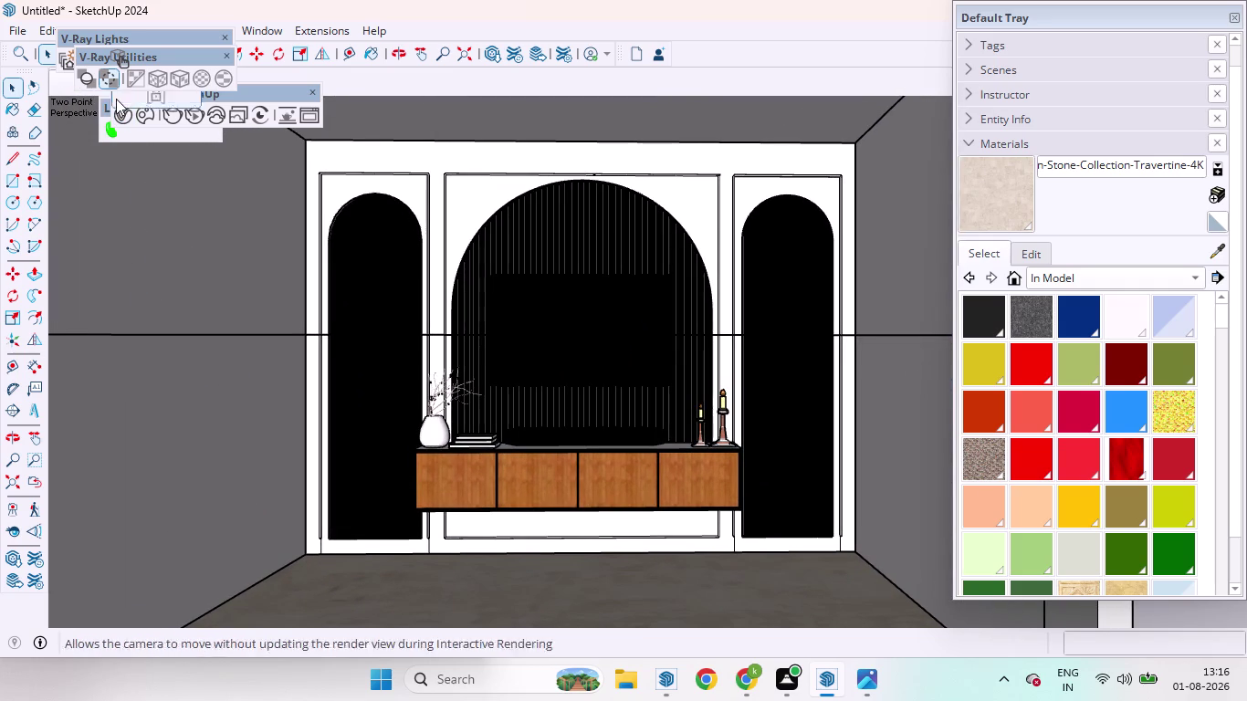
click(111, 79)
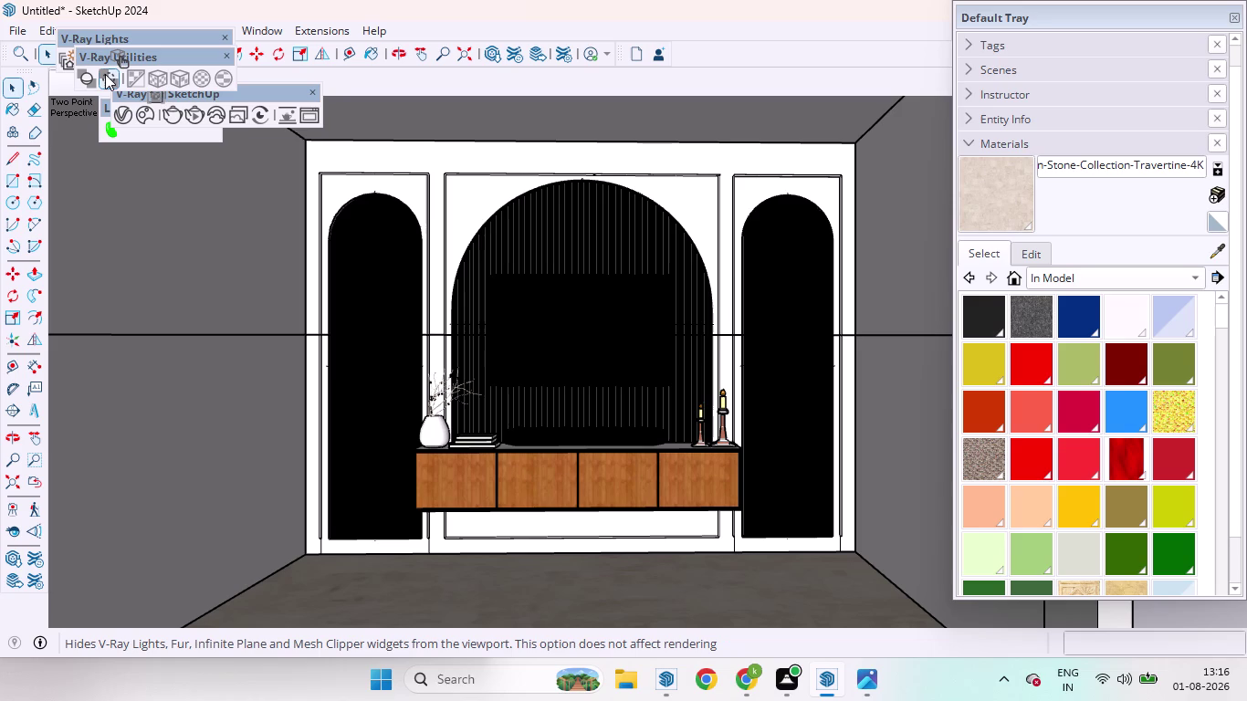
click(105, 74)
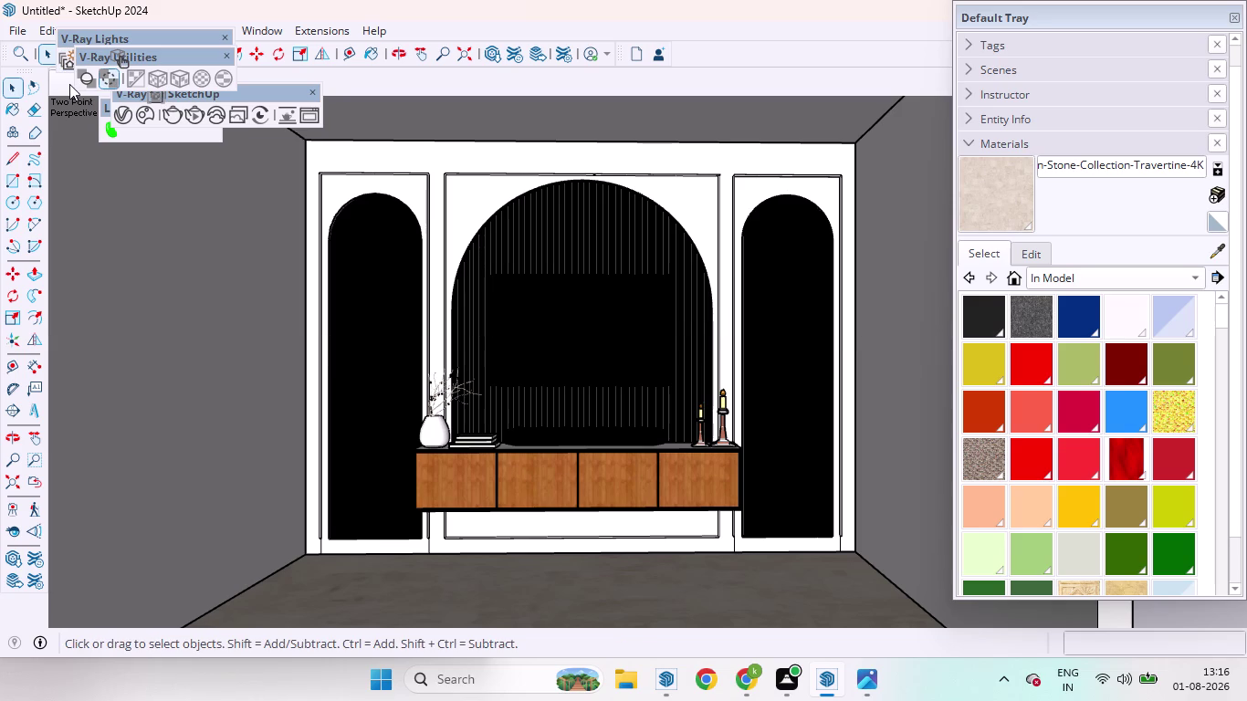
Pick the peach CLC2-FLOWERS colour for painting.
right_click(69, 84)
click(107, 167)
click(985, 502)
click(1023, 443)
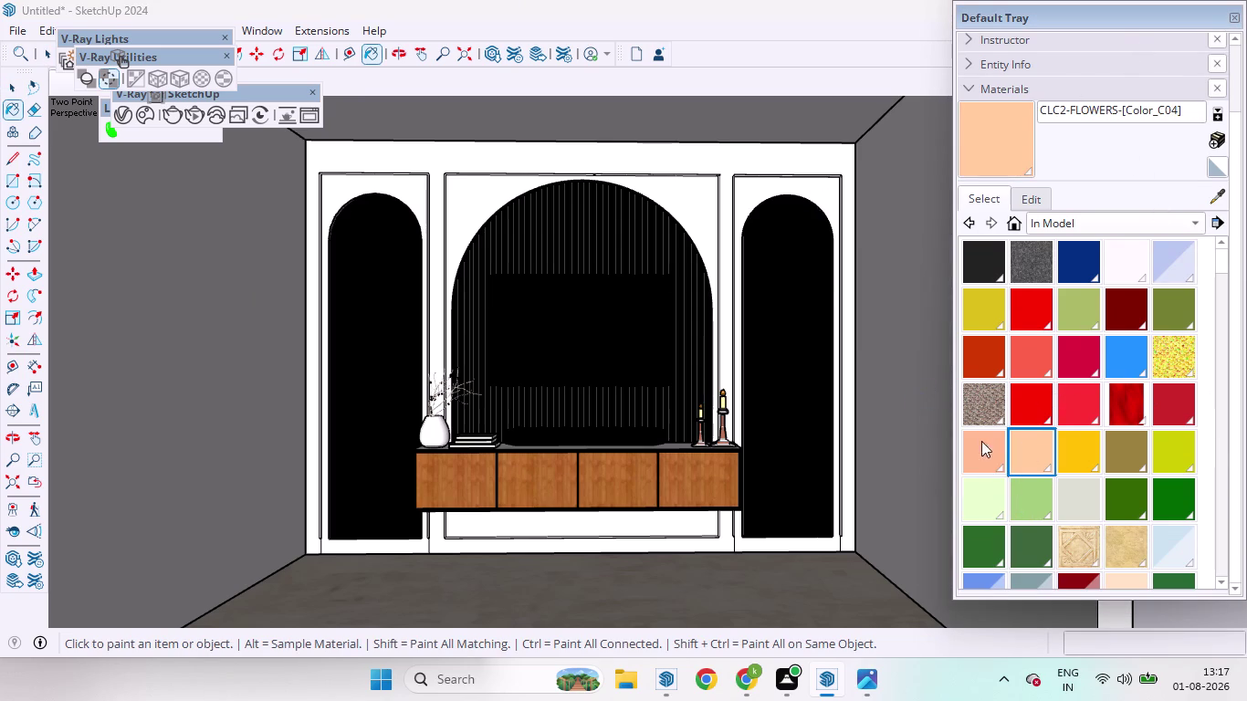
Select the pale Bisque Translucent swatch from the In Model materials.
scroll(down, 3)
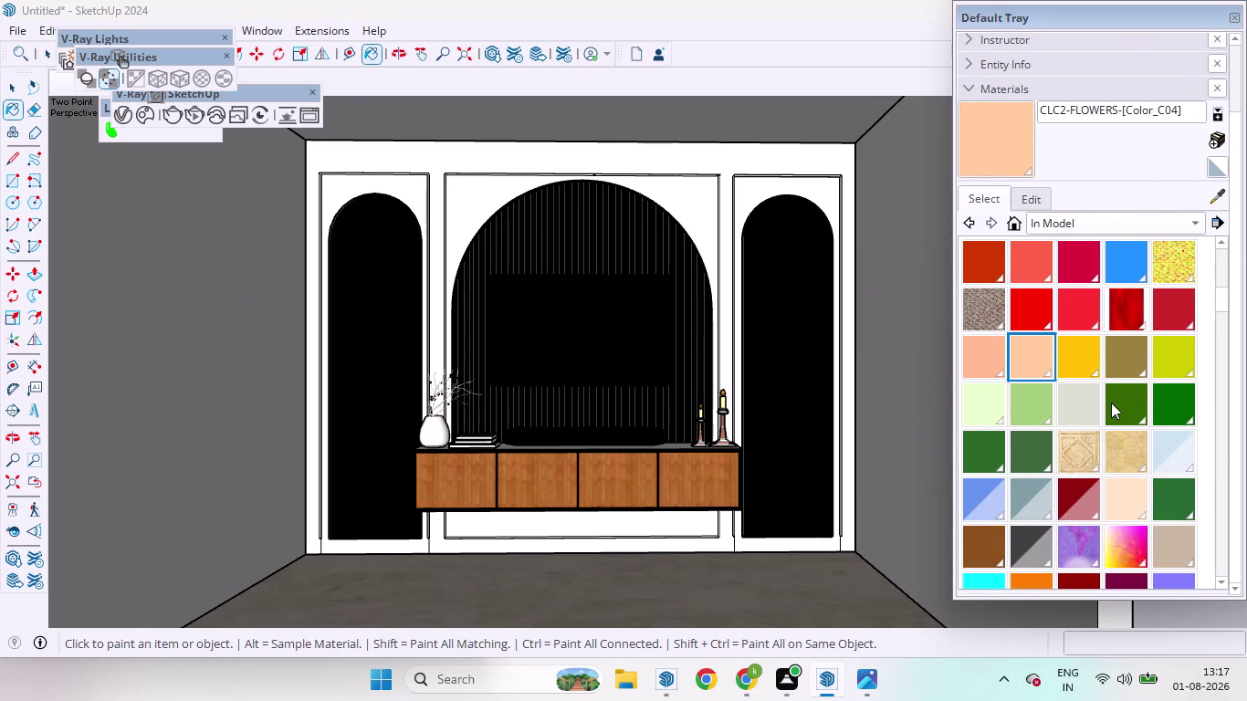
scroll(up, 3)
scroll(up, 3)
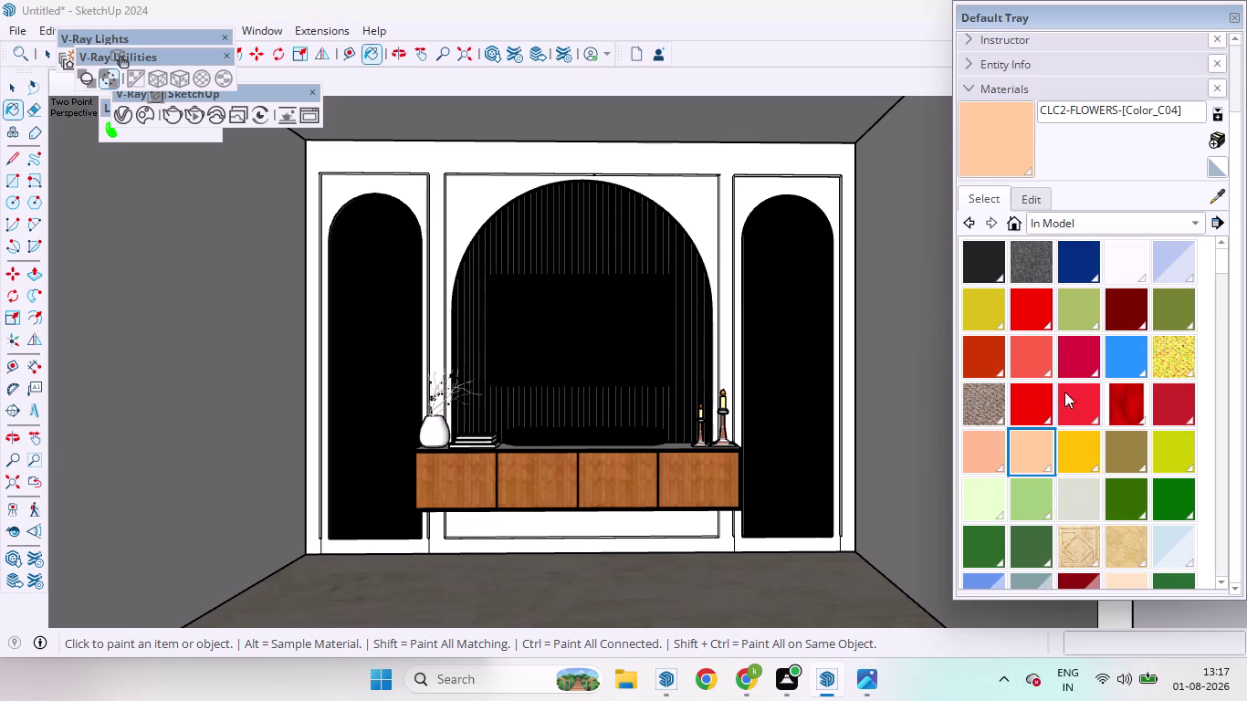
scroll(down, 3)
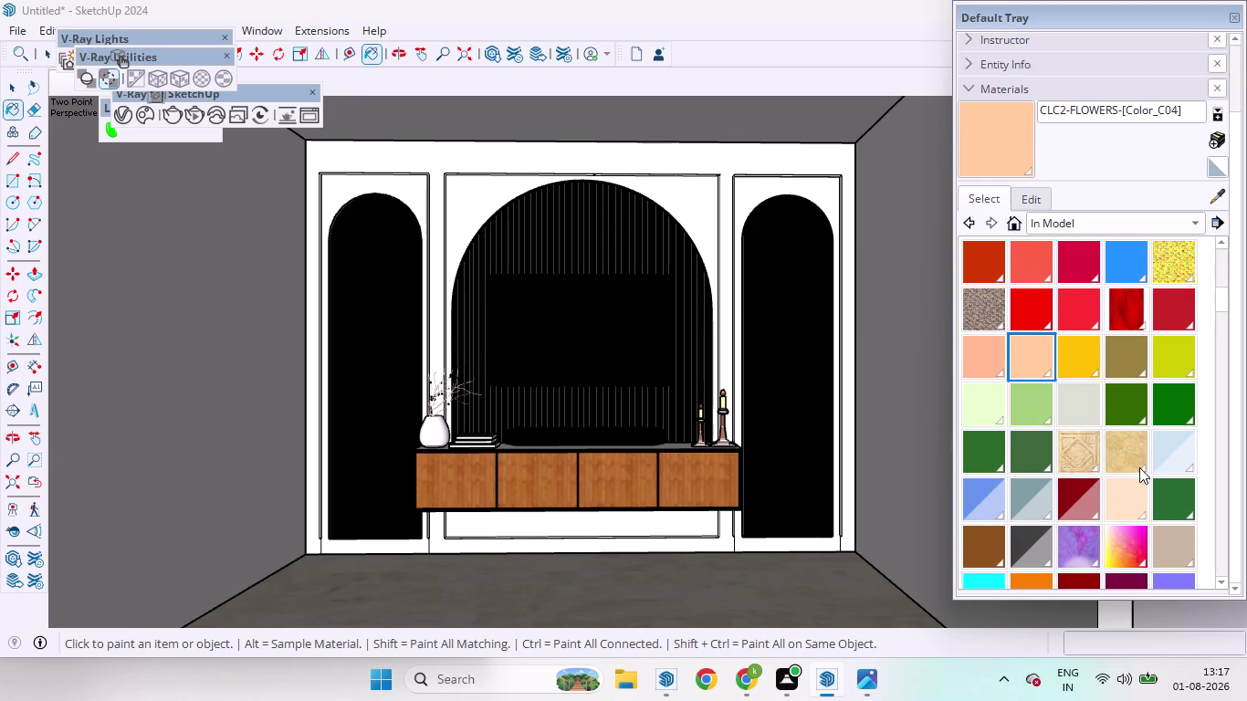
click(1122, 503)
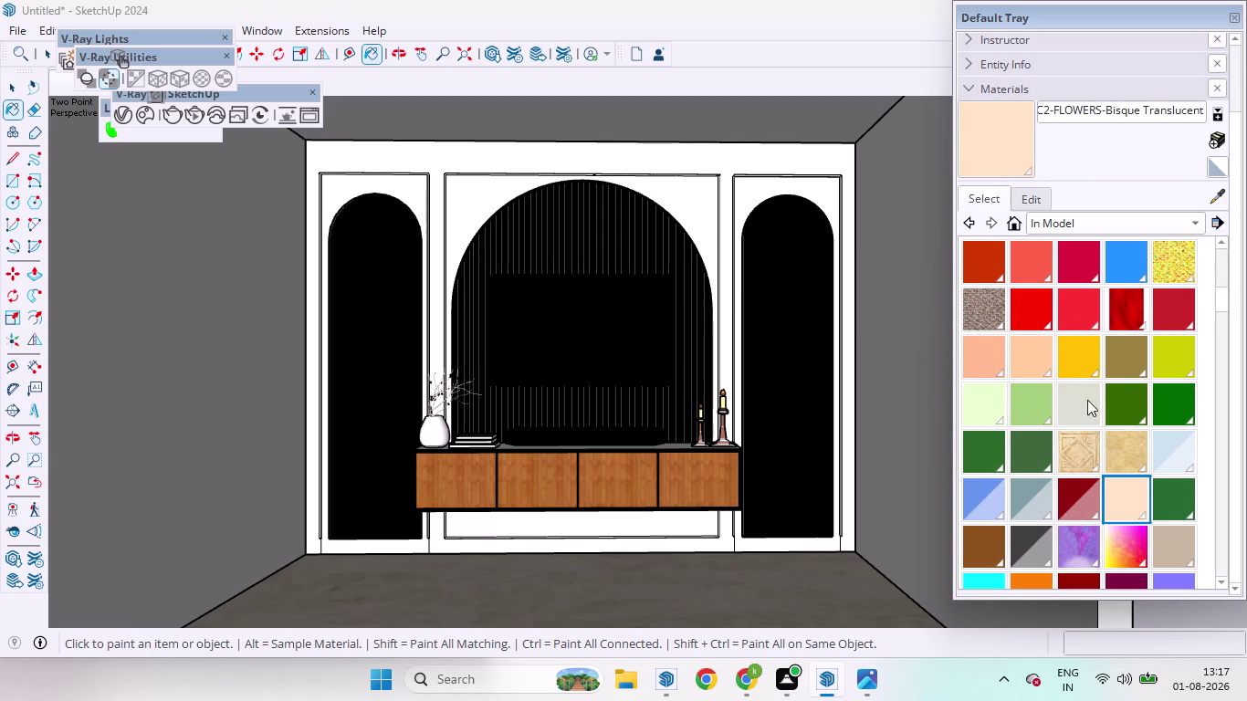
Open the Edit tab to show the material's colour and opacity settings.
scroll(down, 3)
scroll(down, 3)
scroll(up, 3)
click(1033, 205)
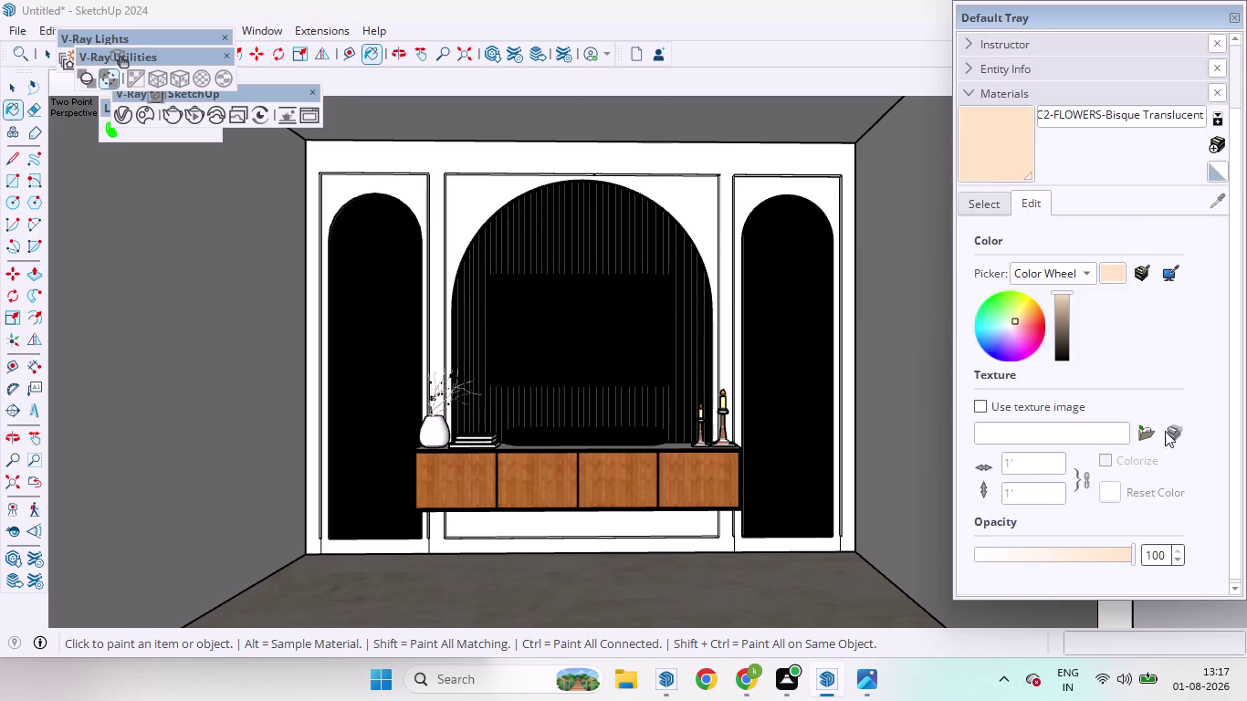
Test lowering the bisque material's opacity, then restore it to 100.
drag(1131, 561, 1092, 563)
drag(1089, 555, 1047, 555)
drag(1047, 555, 1104, 557)
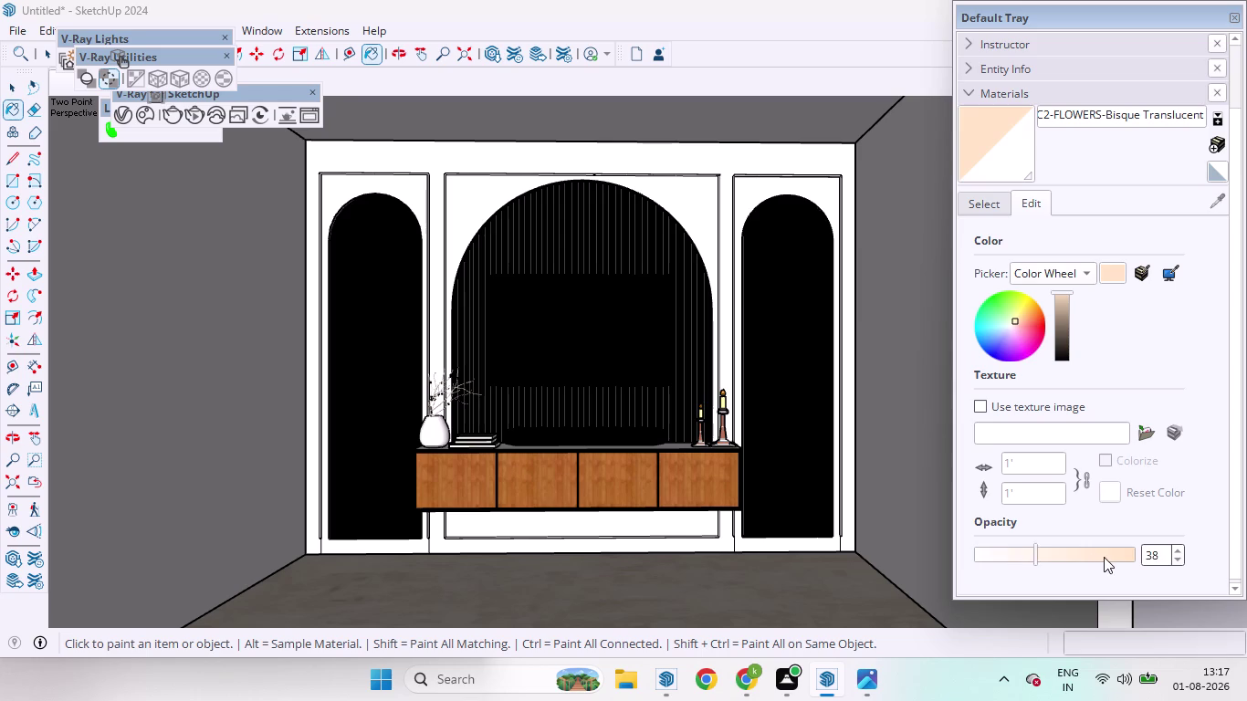
drag(1104, 557, 1162, 557)
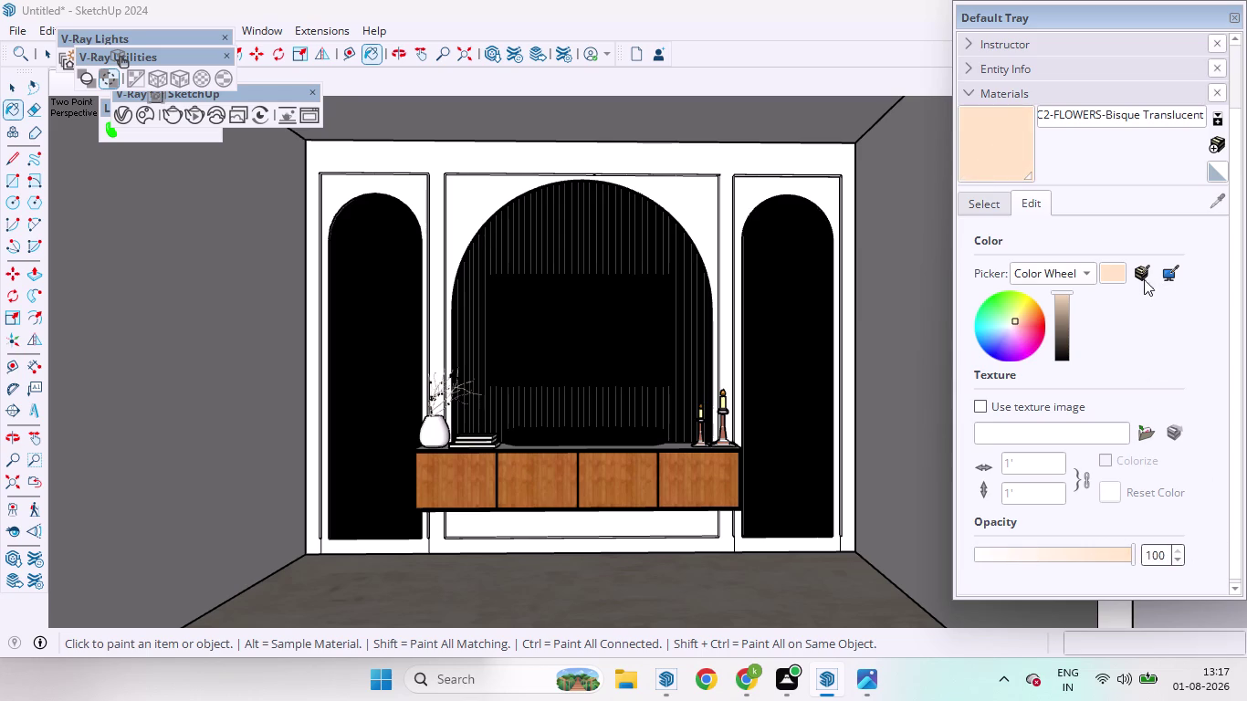
Use the colour wheel picker to settle the material on a soft pale cream.
click(1109, 280)
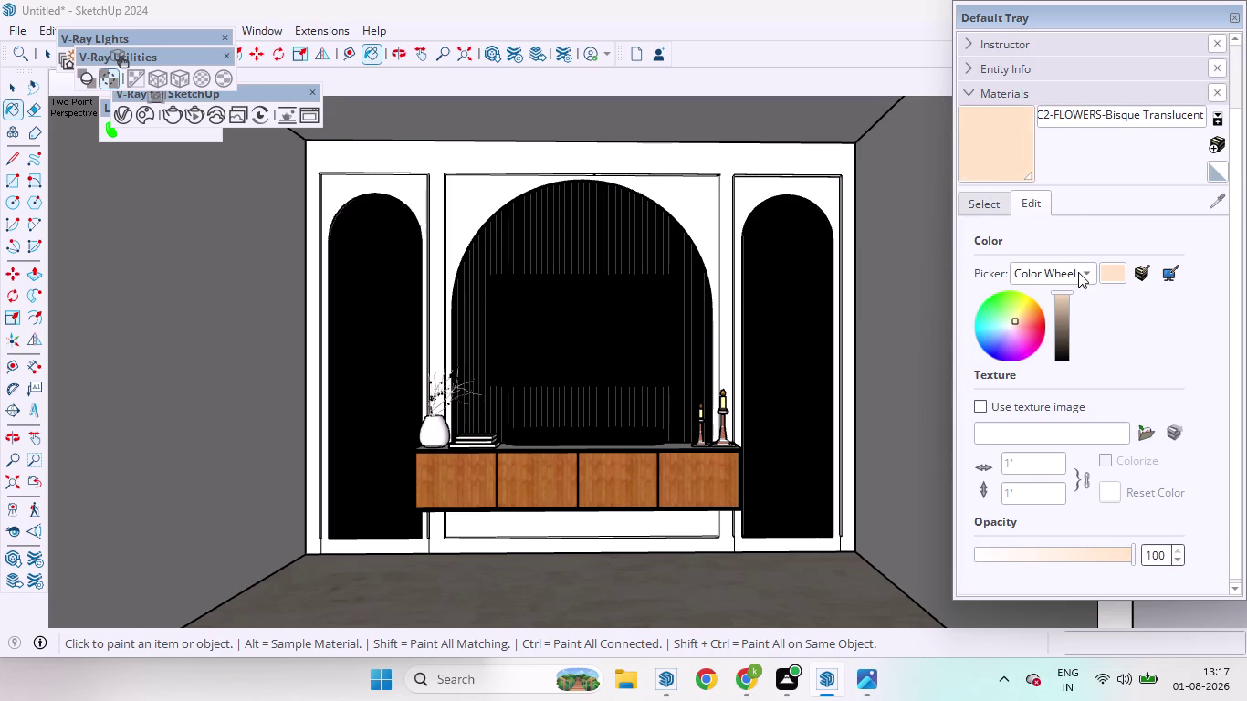
click(1086, 278)
click(1086, 268)
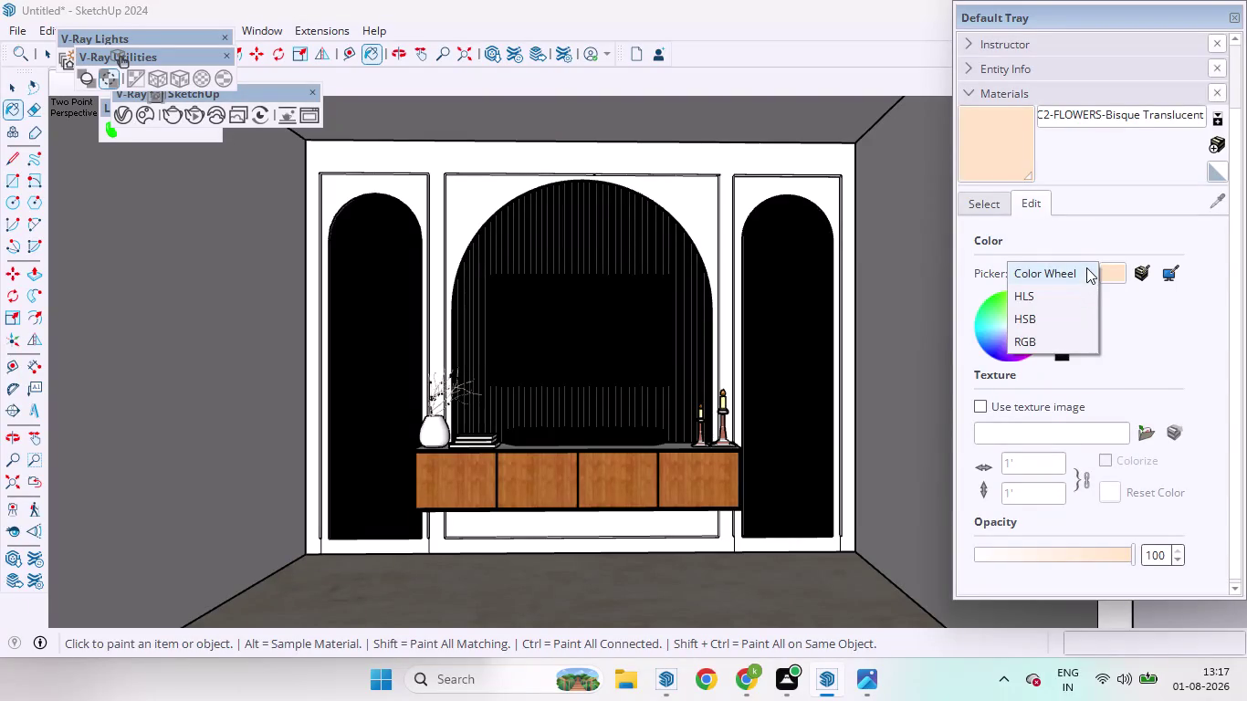
click(1017, 319)
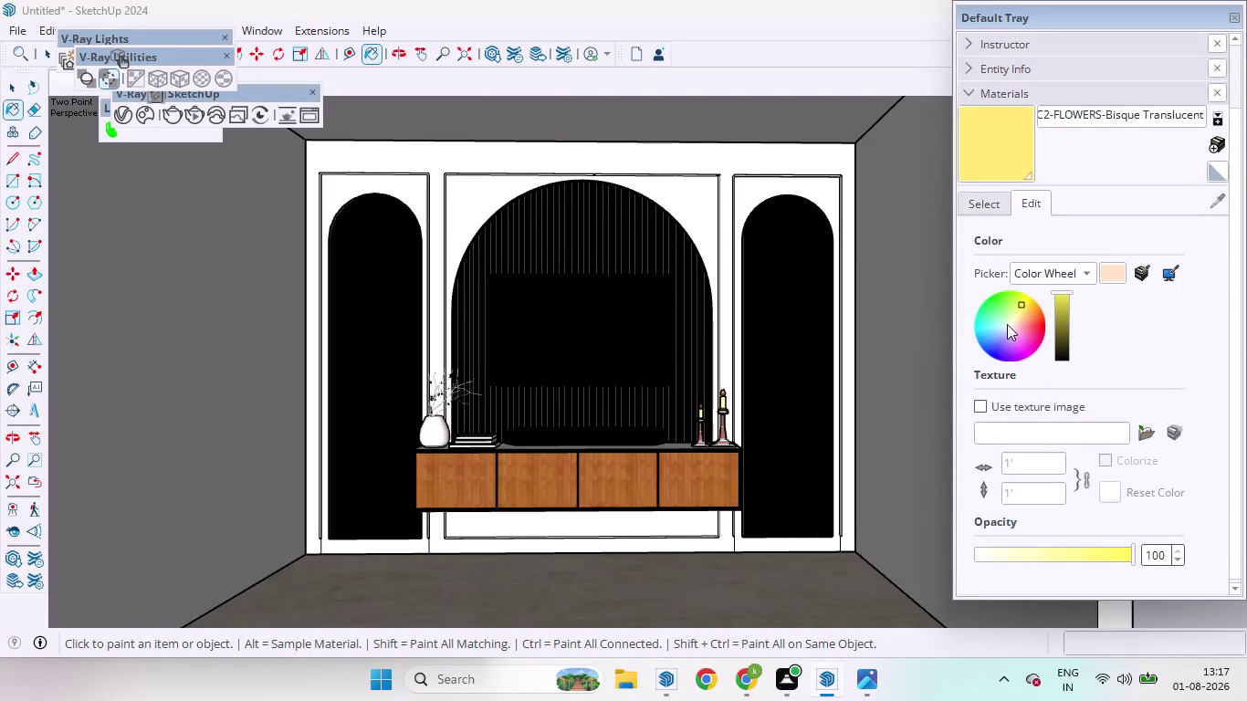
drag(1020, 304, 1014, 317)
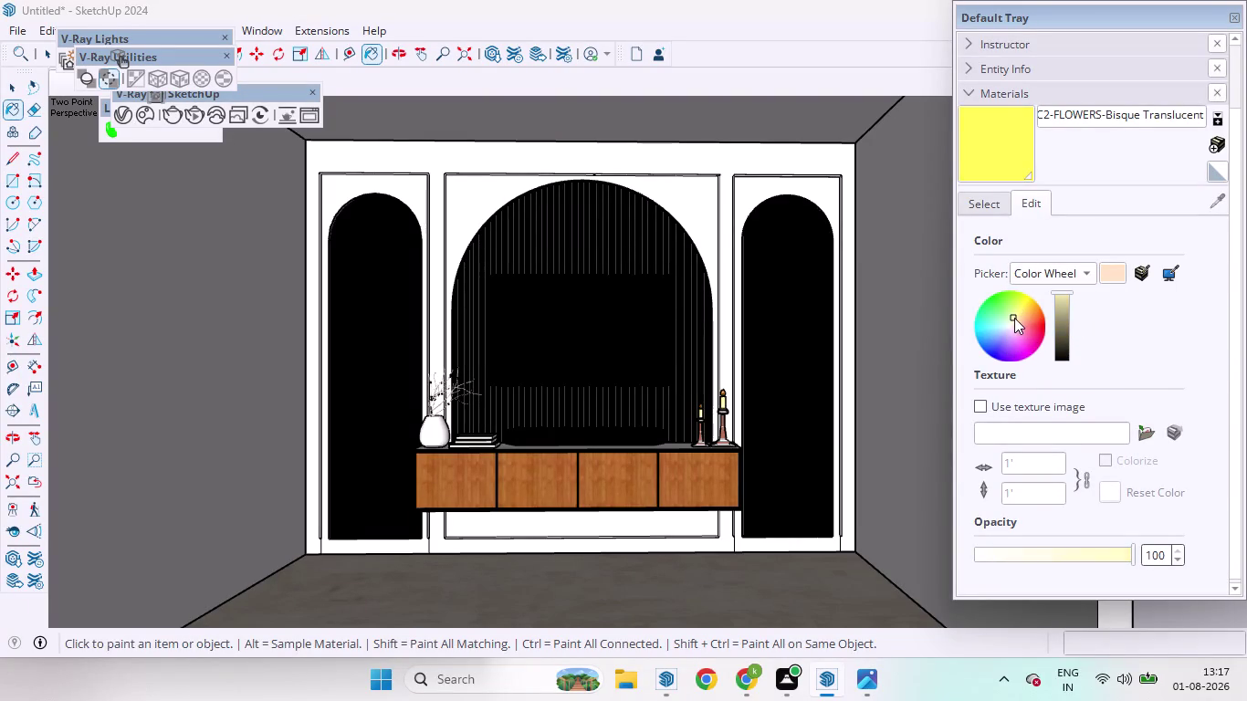
drag(1014, 318, 1013, 322)
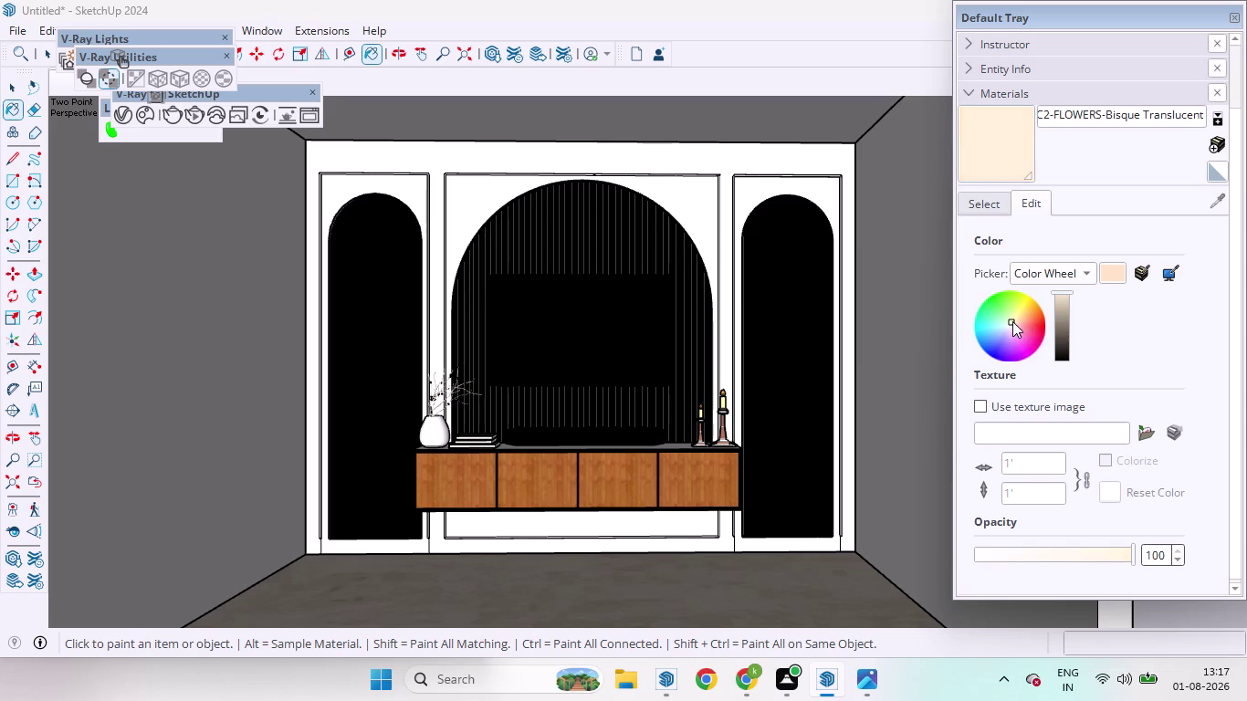
drag(1013, 321, 1014, 322)
drag(1014, 321, 1013, 320)
click(996, 159)
click(1004, 153)
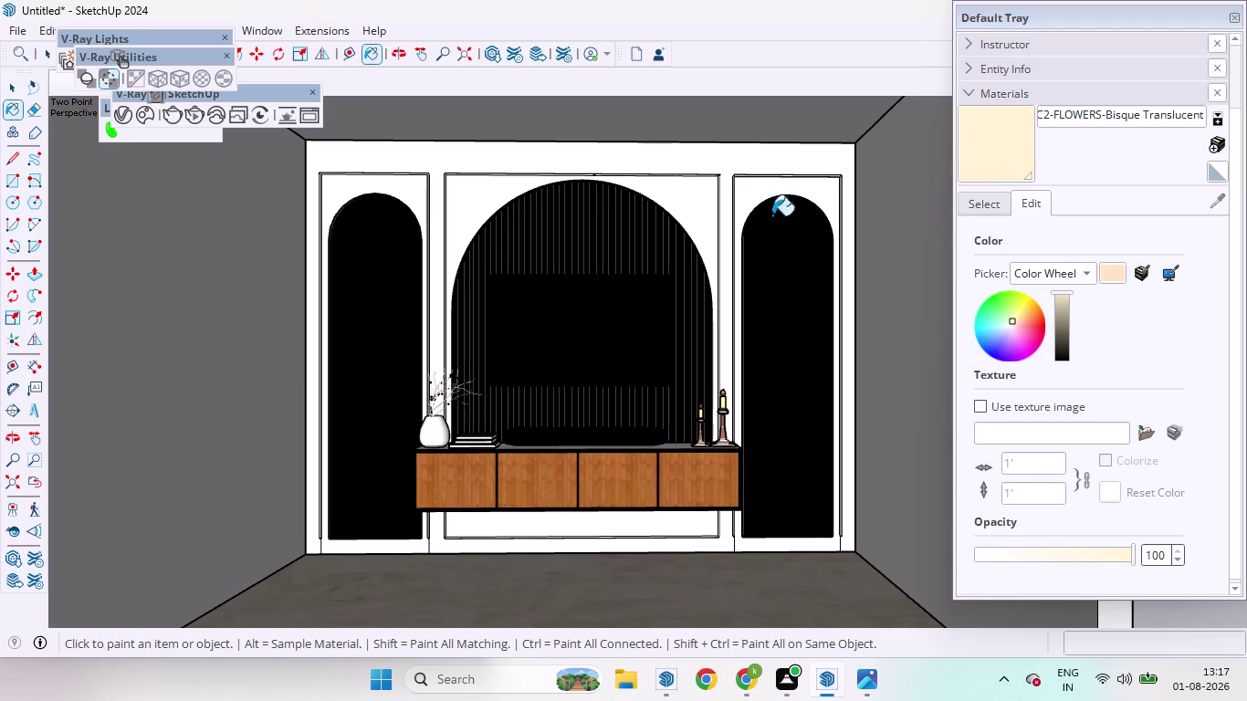
Paint the first TV wall panel pieces in Bisque Translucent, briefly toggling to Select and back.
scroll(up, 3)
click(622, 147)
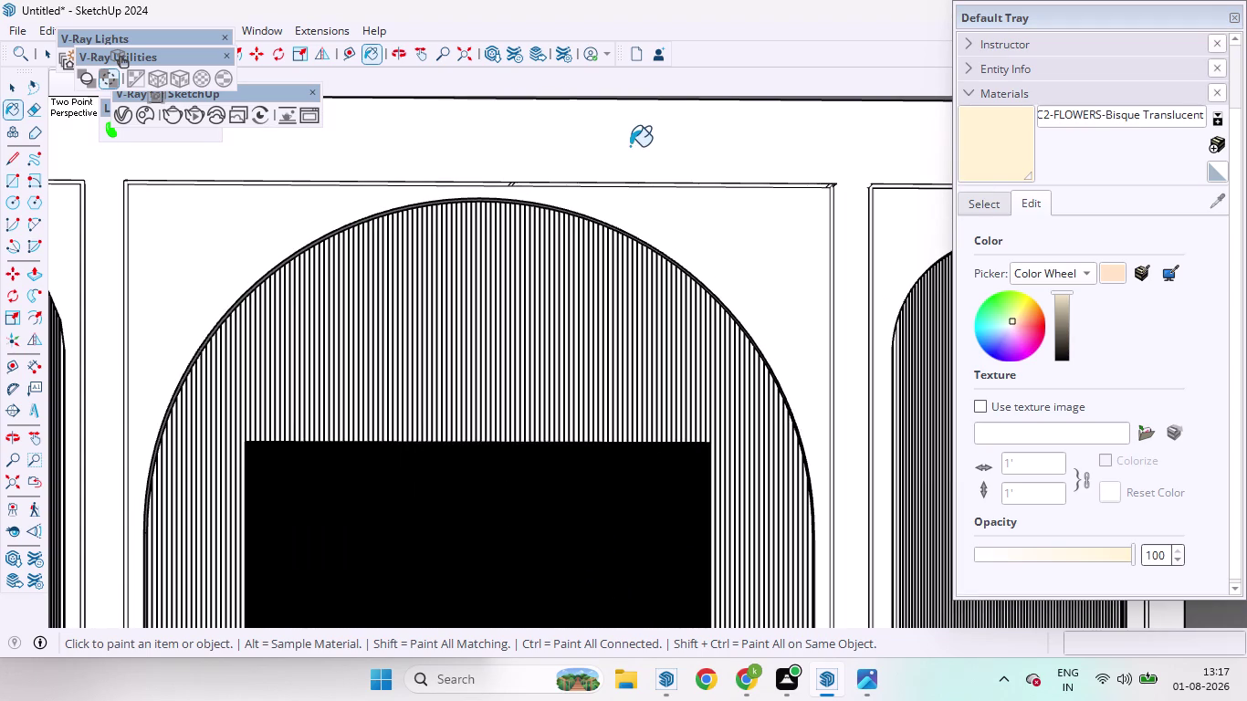
scroll(down, 3)
scroll(down, 3)
scroll(up, 3)
scroll(down, 3)
scroll(up, 3)
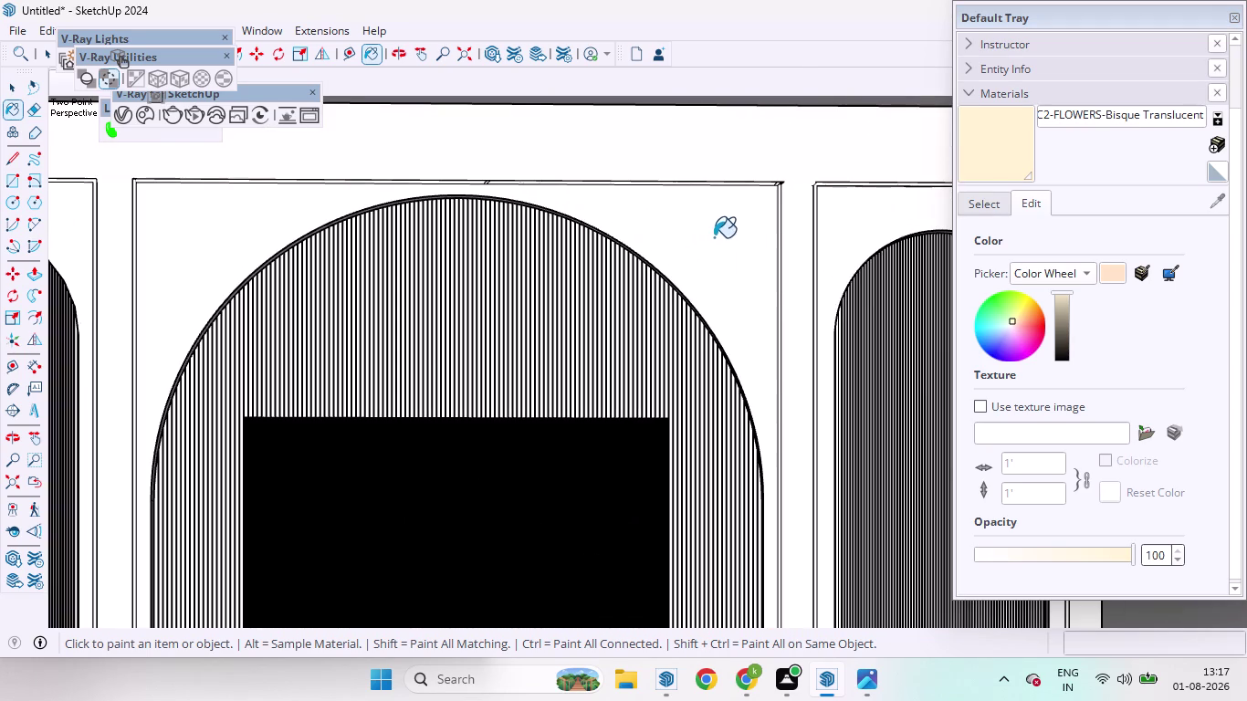
click(718, 226)
drag(719, 218, 720, 231)
scroll(down, 3)
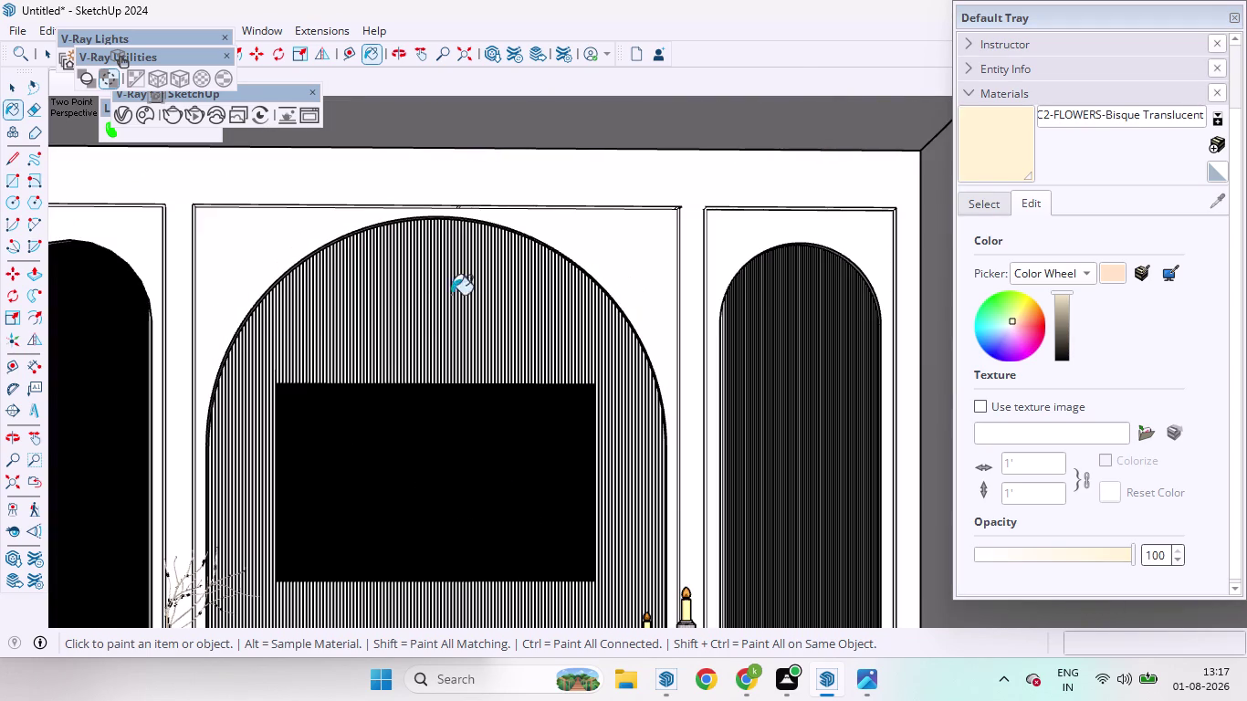
scroll(up, 3)
click(281, 294)
scroll(down, 3)
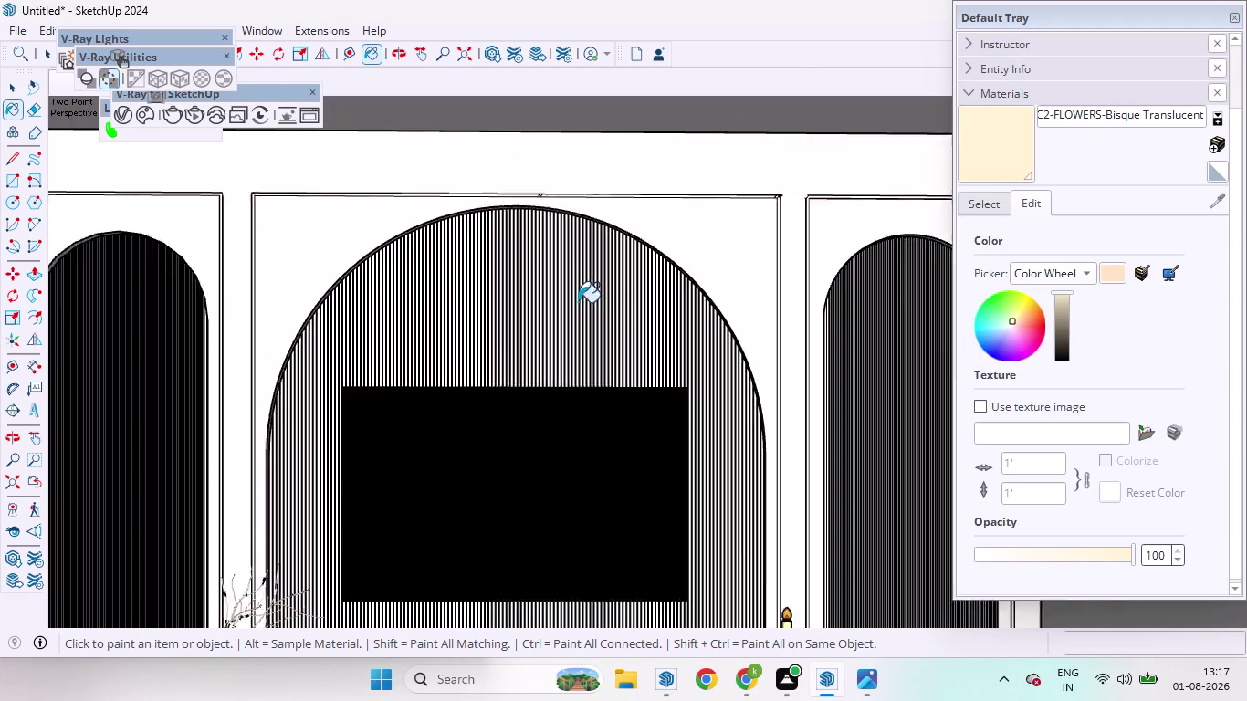
click(349, 257)
click(229, 258)
click(229, 348)
click(293, 231)
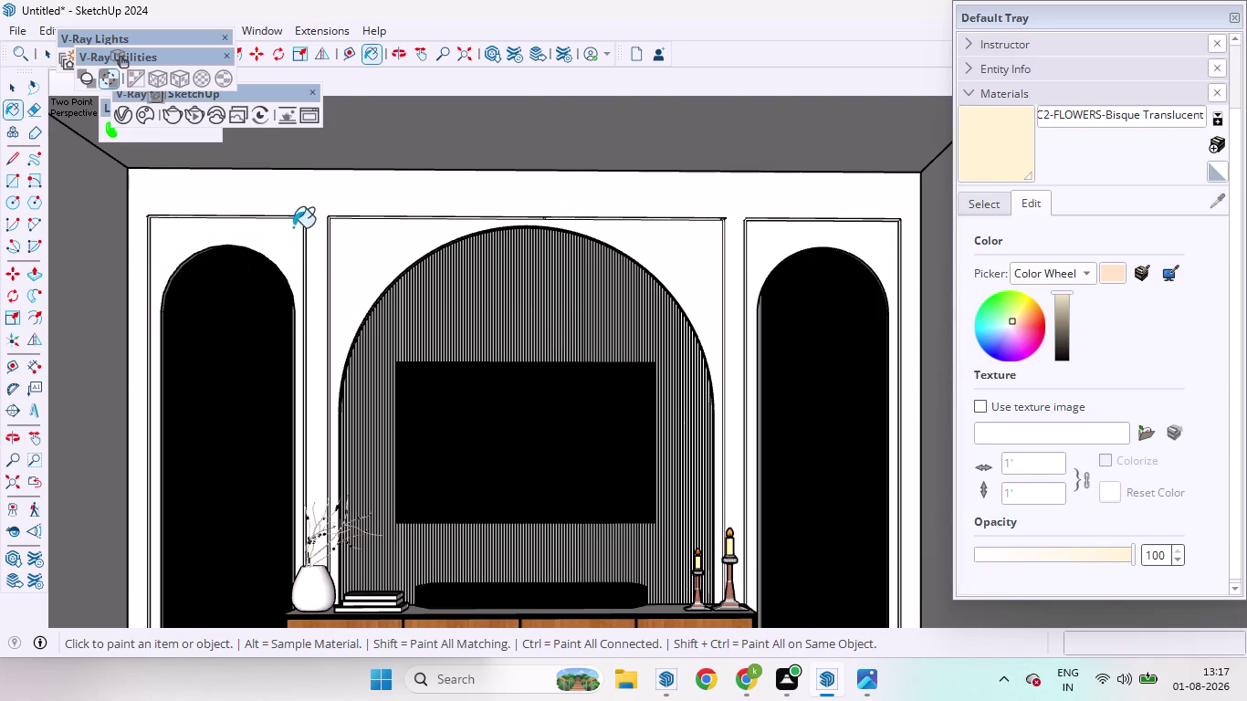
drag(249, 220, 434, 212)
click(9, 83)
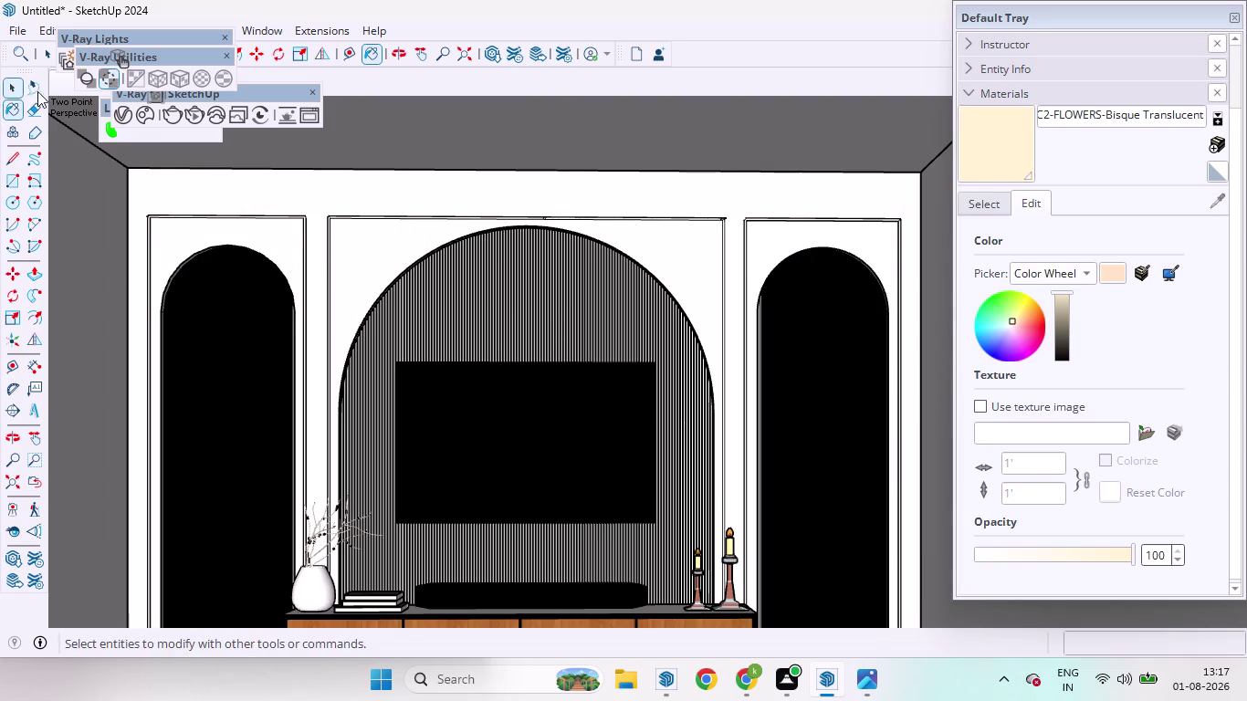
click(993, 139)
Paint the left panel frames, wall around the large arch and the dividing strip cream.
scroll(up, 3)
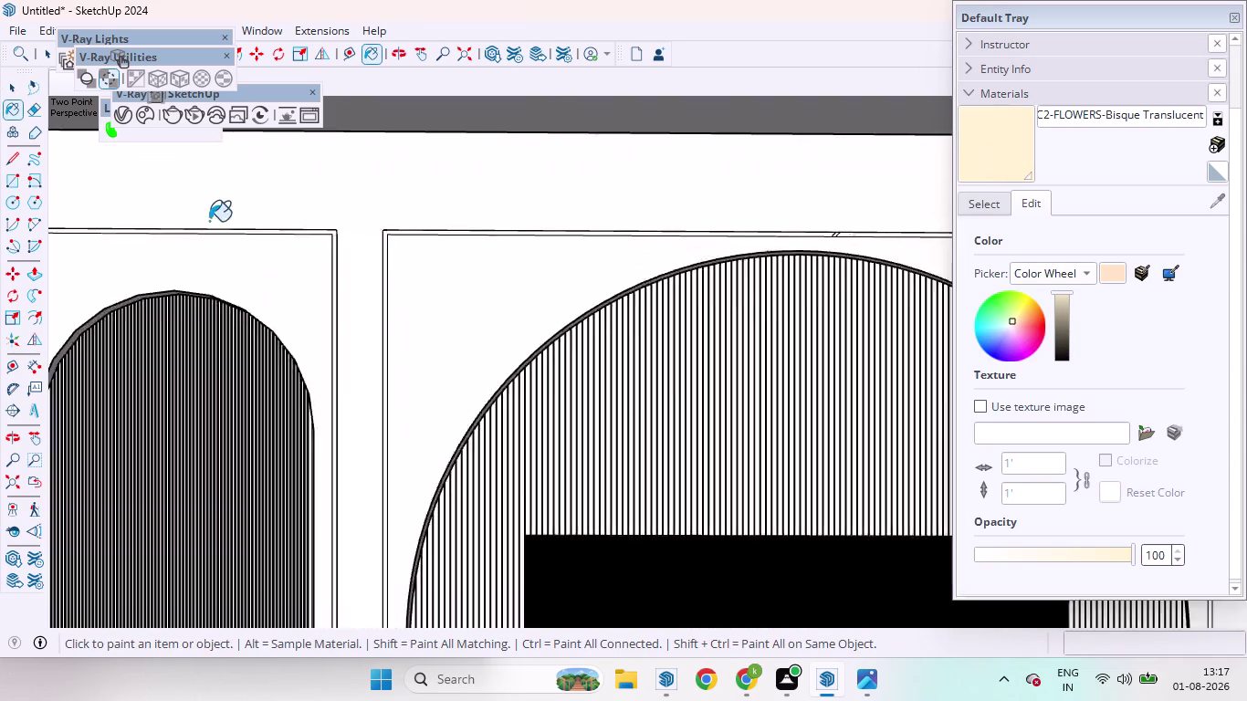
scroll(up, 3)
middle_drag(499, 278, 257, 331)
scroll(up, 3)
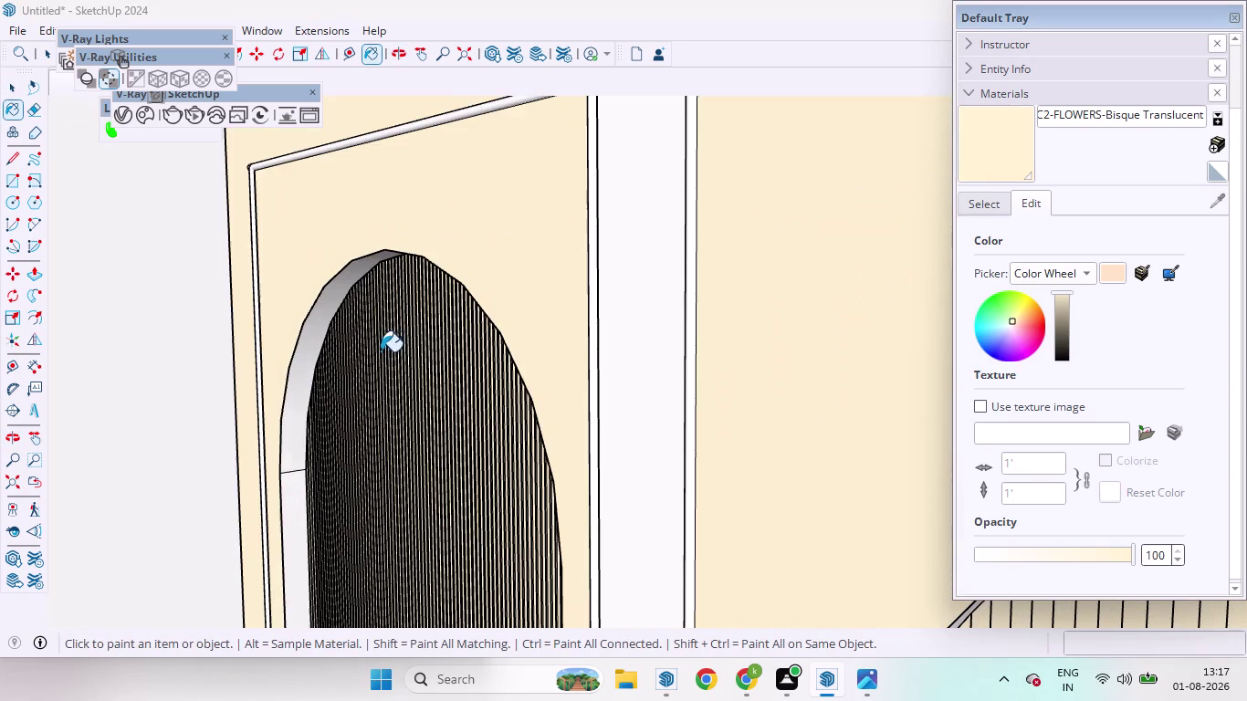
scroll(up, 3)
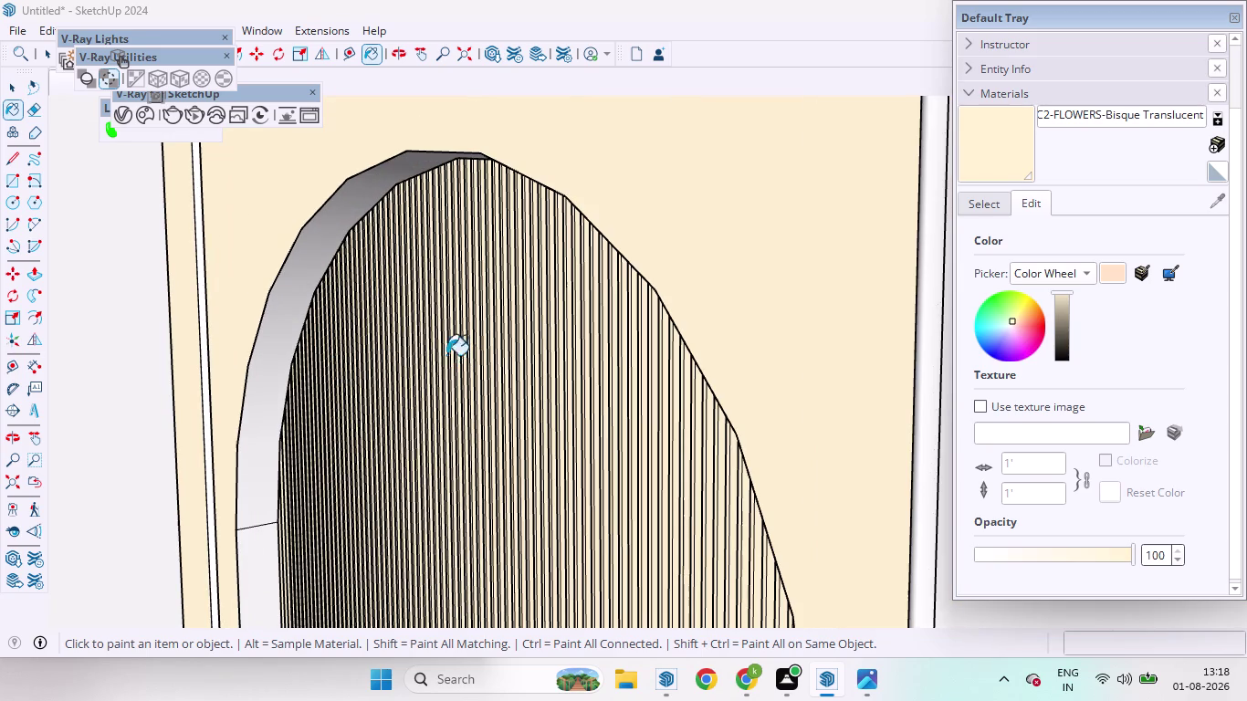
click(292, 294)
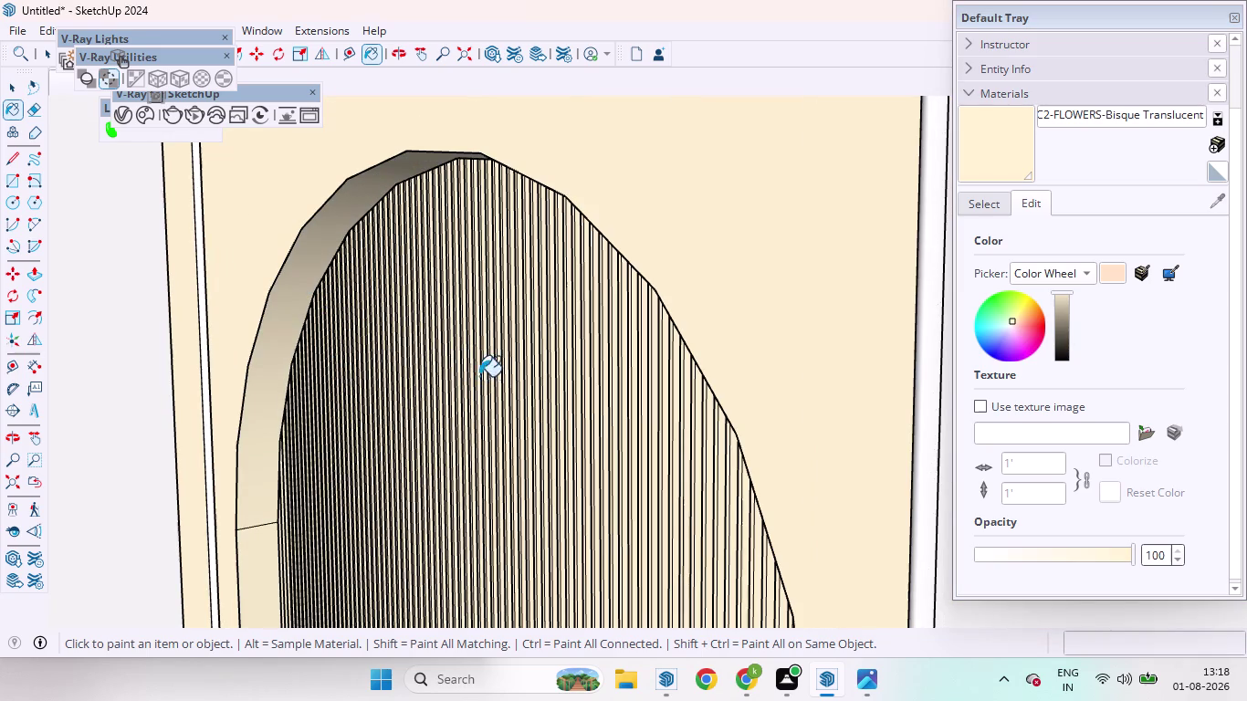
scroll(up, 3)
click(220, 287)
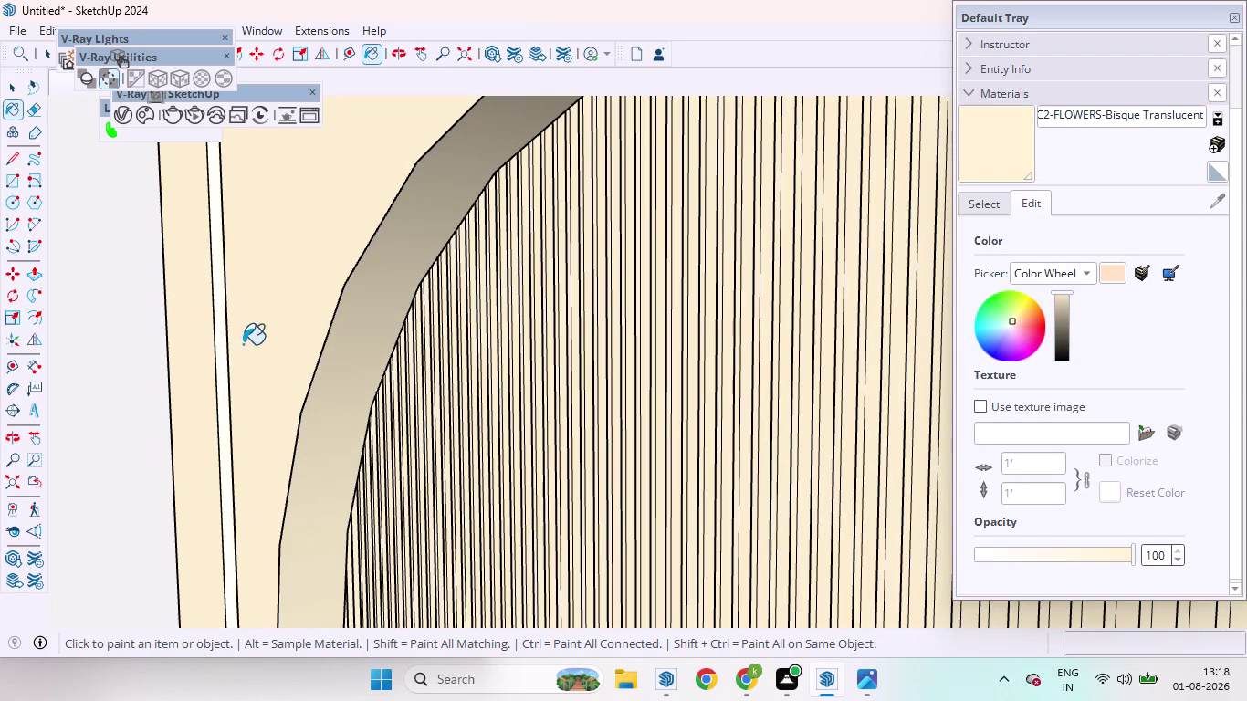
scroll(down, 3)
scroll(down, 3)
scroll(up, 3)
click(503, 178)
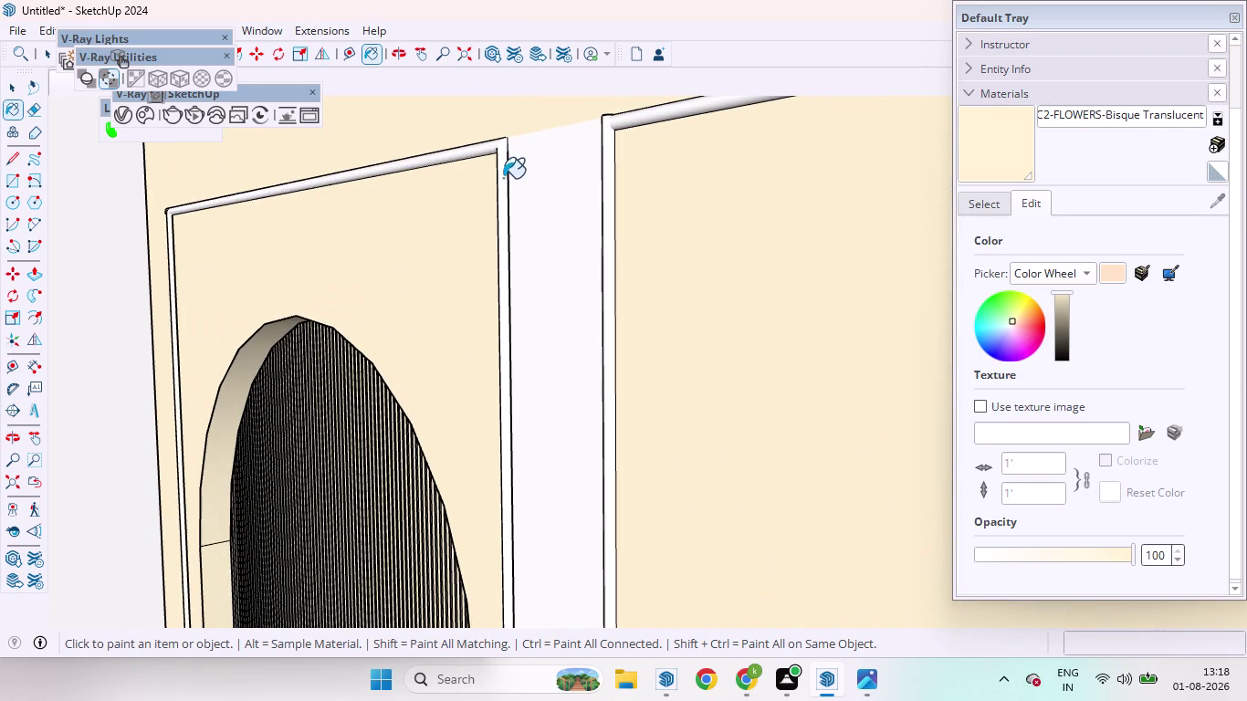
click(490, 155)
click(475, 150)
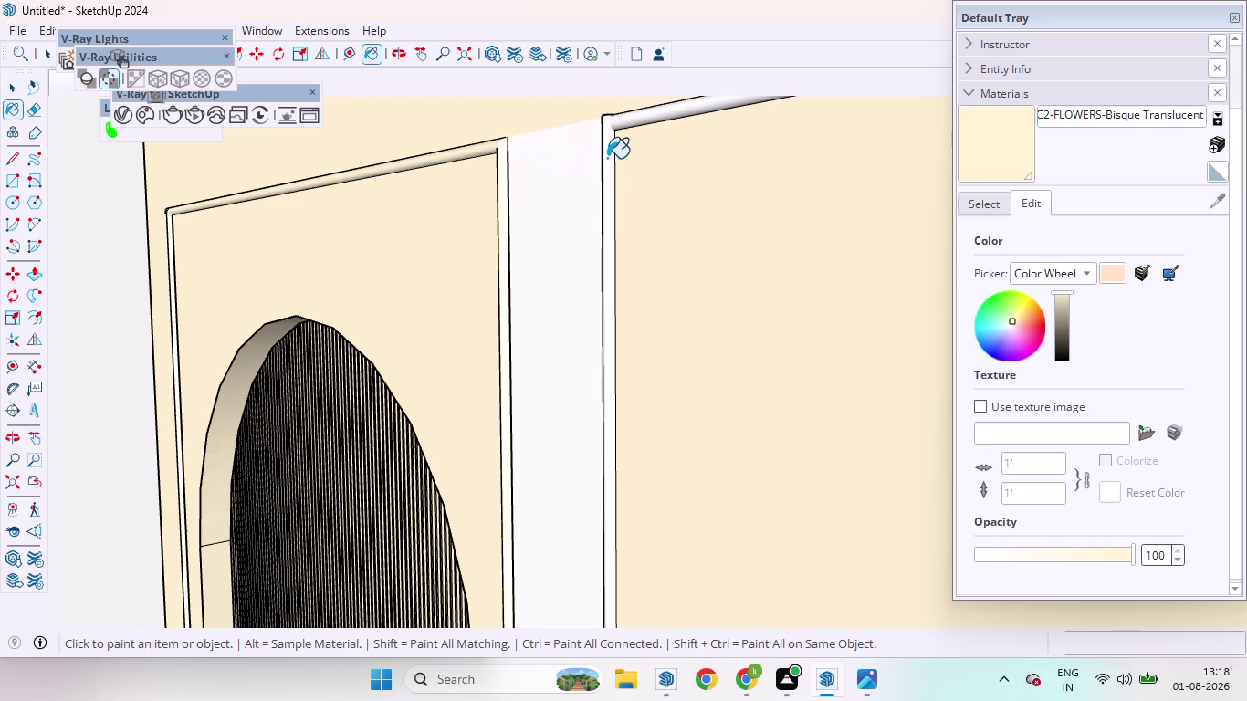
click(609, 156)
scroll(down, 3)
scroll(down, 3)
scroll(up, 3)
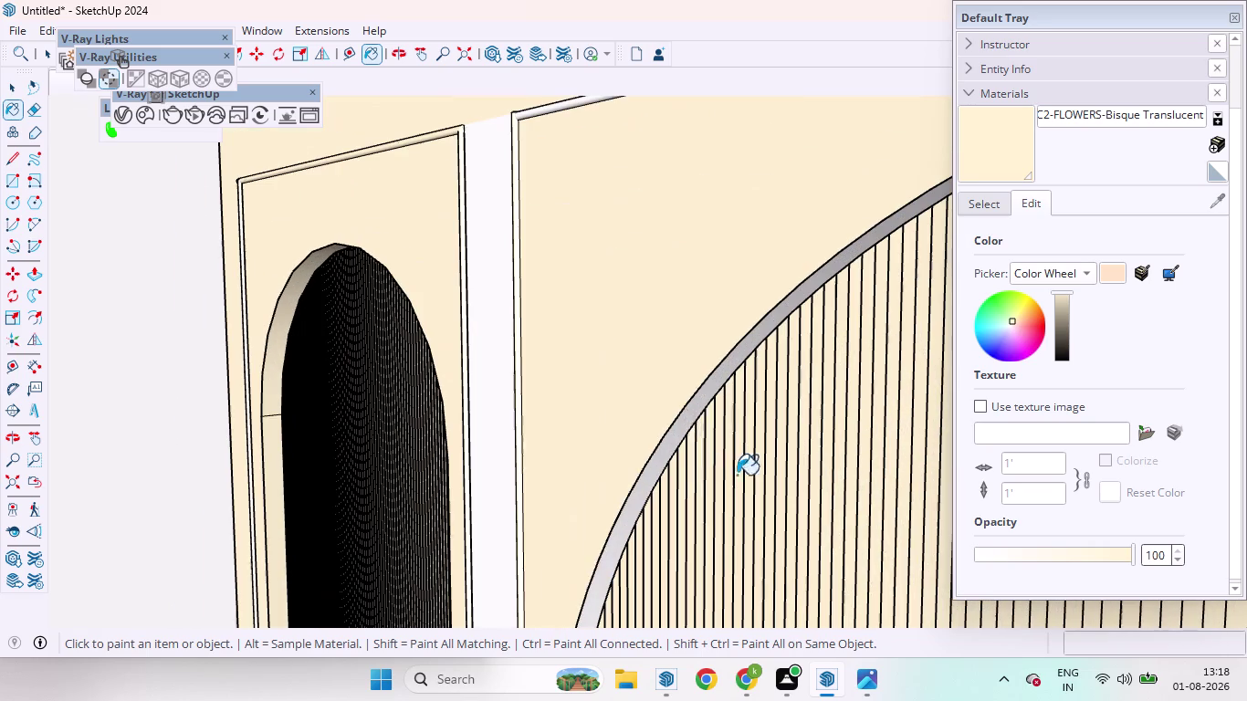
click(692, 426)
scroll(down, 3)
scroll(up, 3)
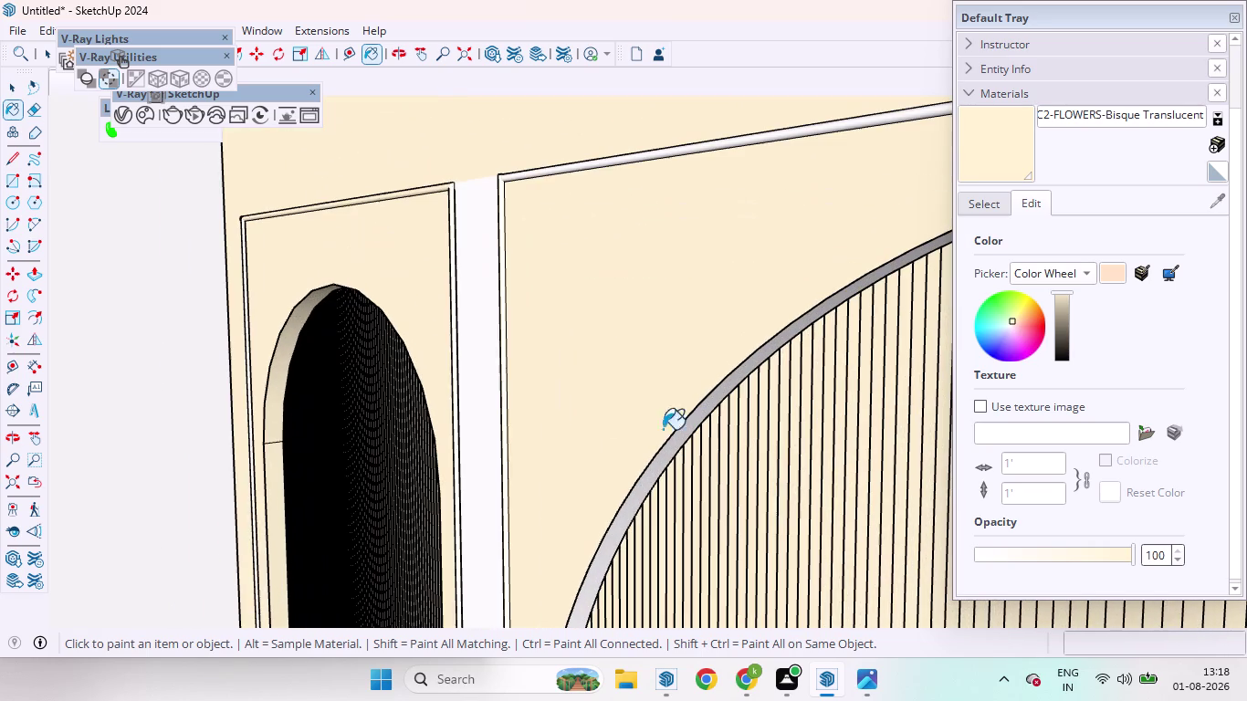
click(483, 404)
scroll(up, 3)
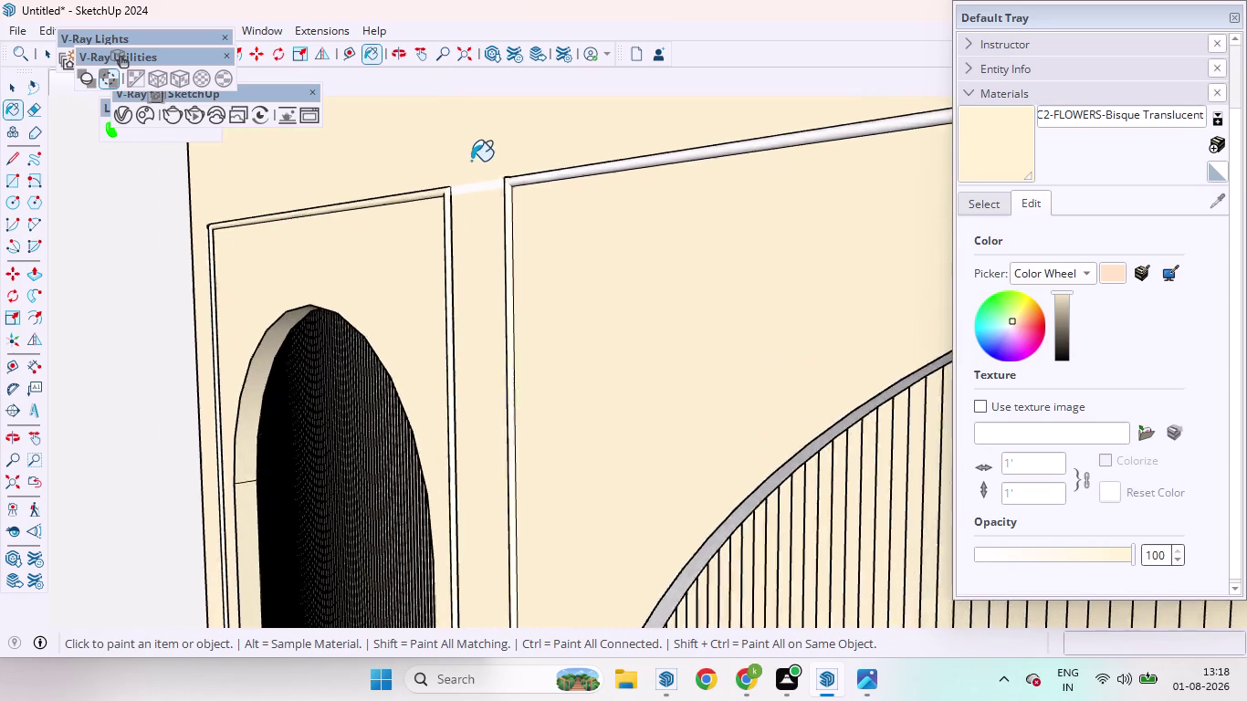
scroll(up, 3)
click(466, 206)
scroll(down, 3)
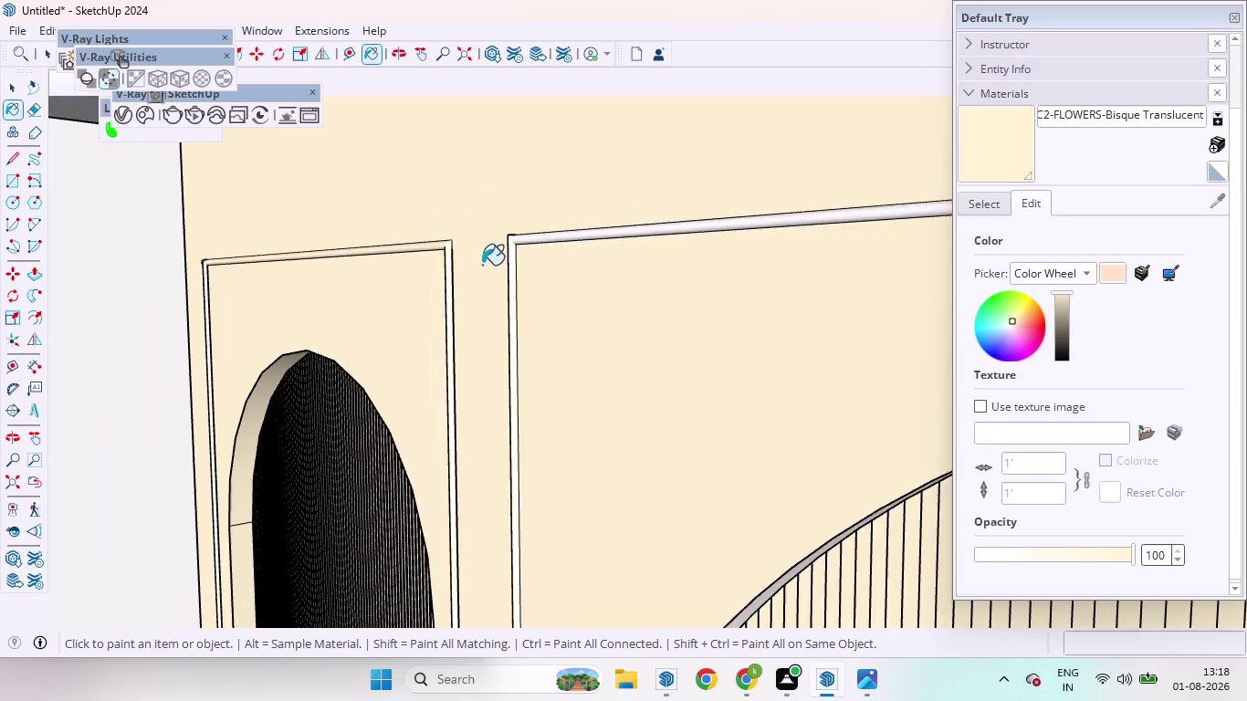
scroll(down, 3)
scroll(up, 3)
middle_drag(577, 373, 487, 378)
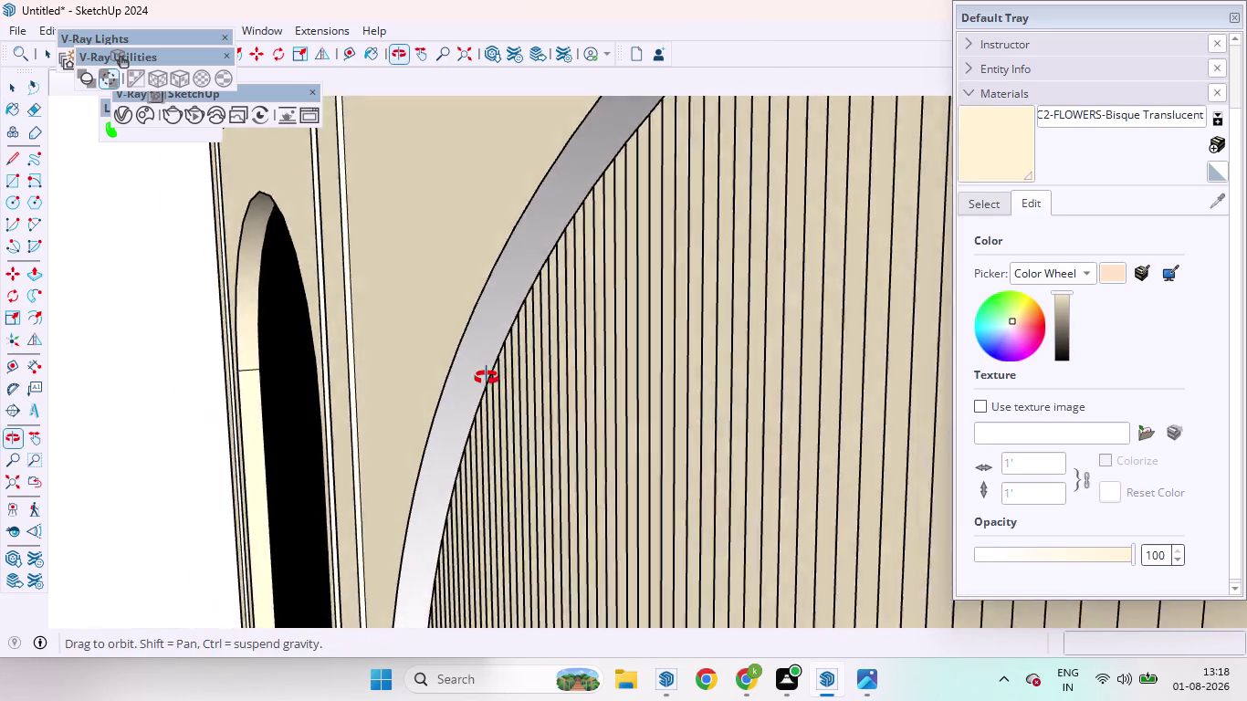
middle_drag(487, 378, 460, 356)
click(463, 321)
scroll(down, 3)
scroll(up, 3)
scroll(down, 3)
scroll(down, 3)
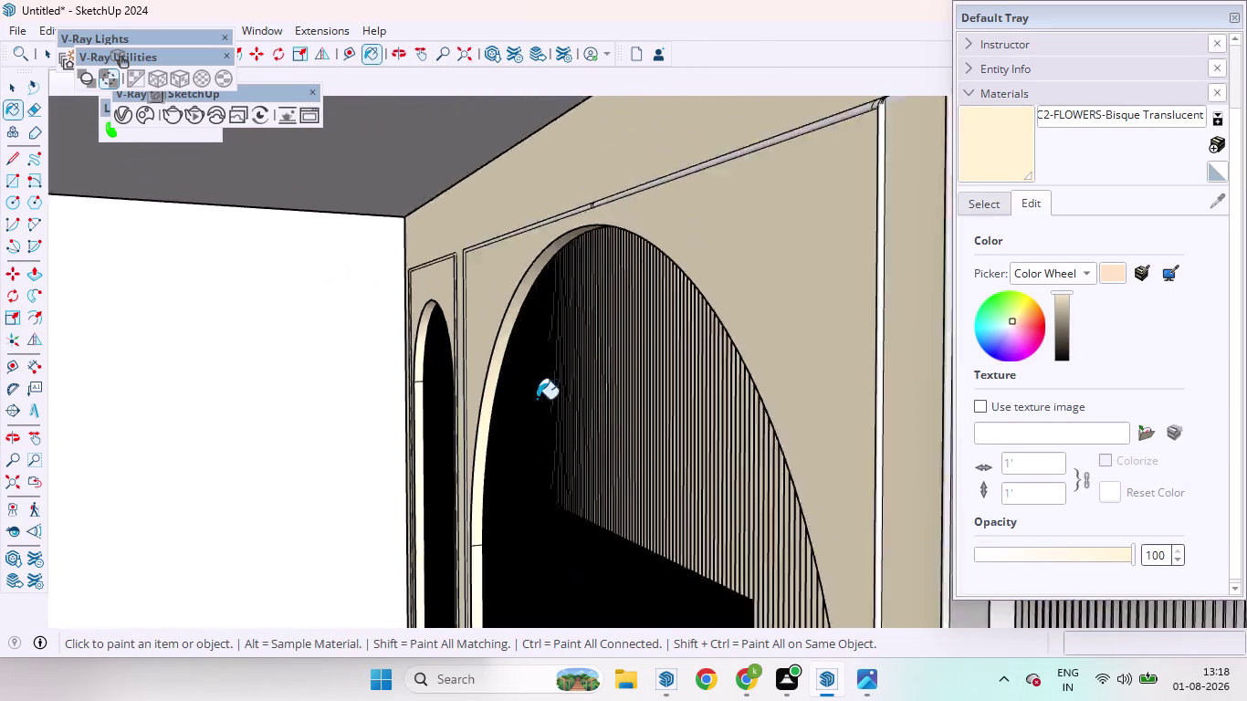
scroll(down, 3)
Zoom to the whole room, face the TV wall, and paint the top frame edges and arch moulding.
click(17, 480)
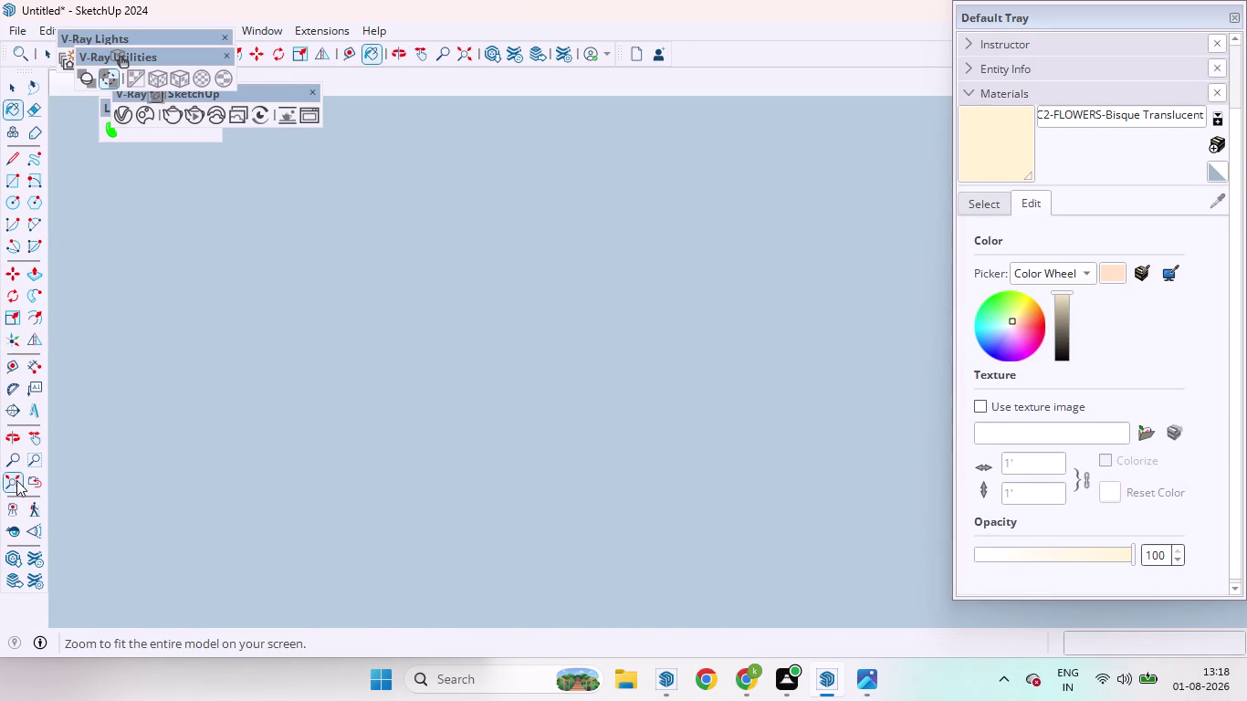
scroll(up, 3)
middle_drag(473, 346, 704, 422)
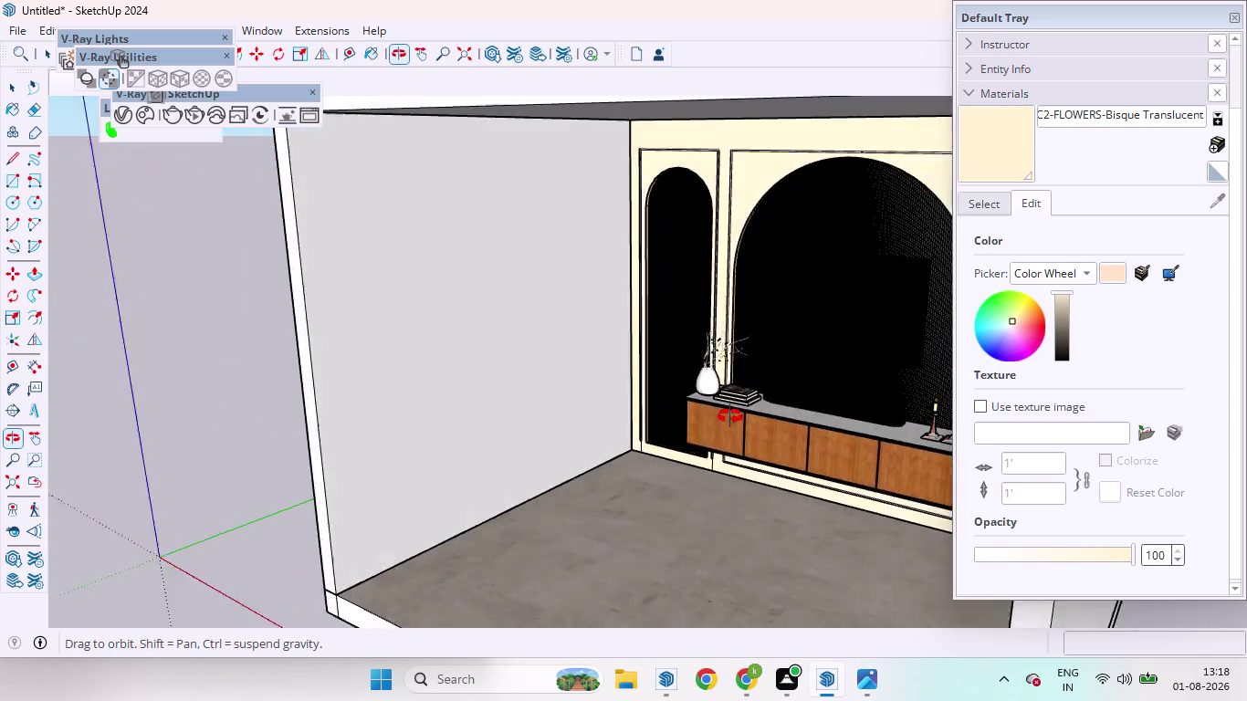
middle_drag(704, 422, 972, 335)
scroll(up, 3)
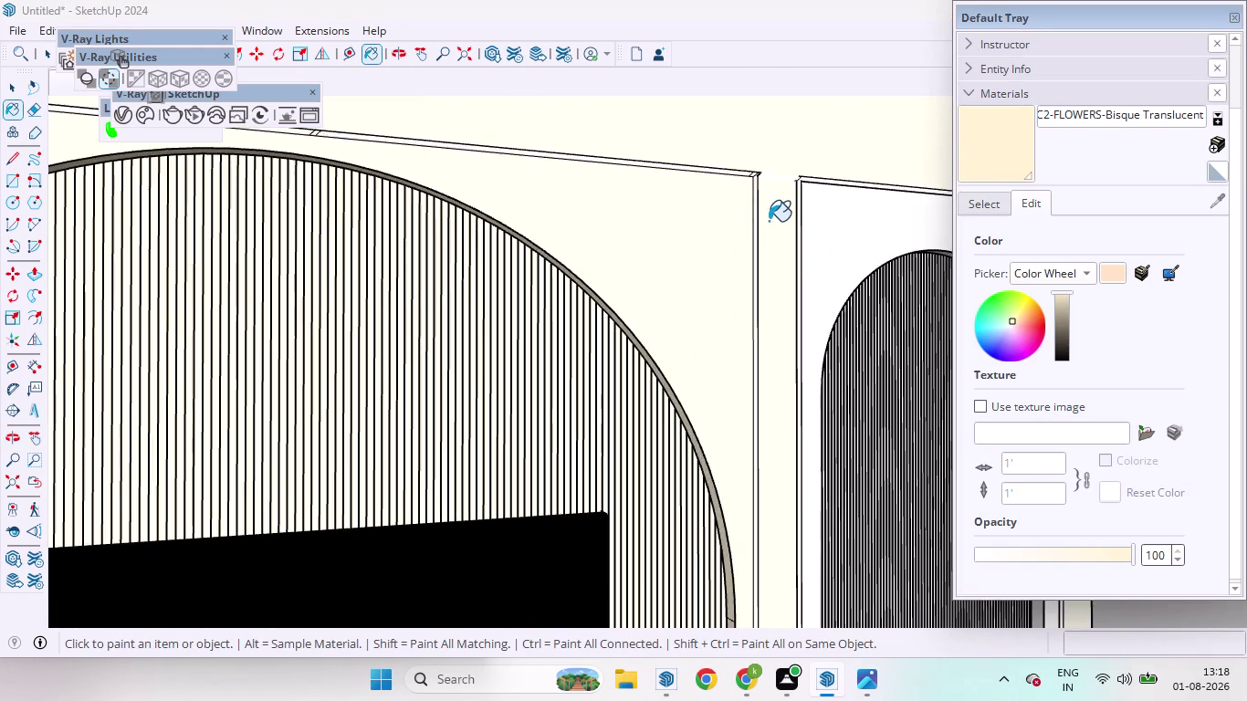
scroll(up, 3)
click(854, 231)
click(815, 182)
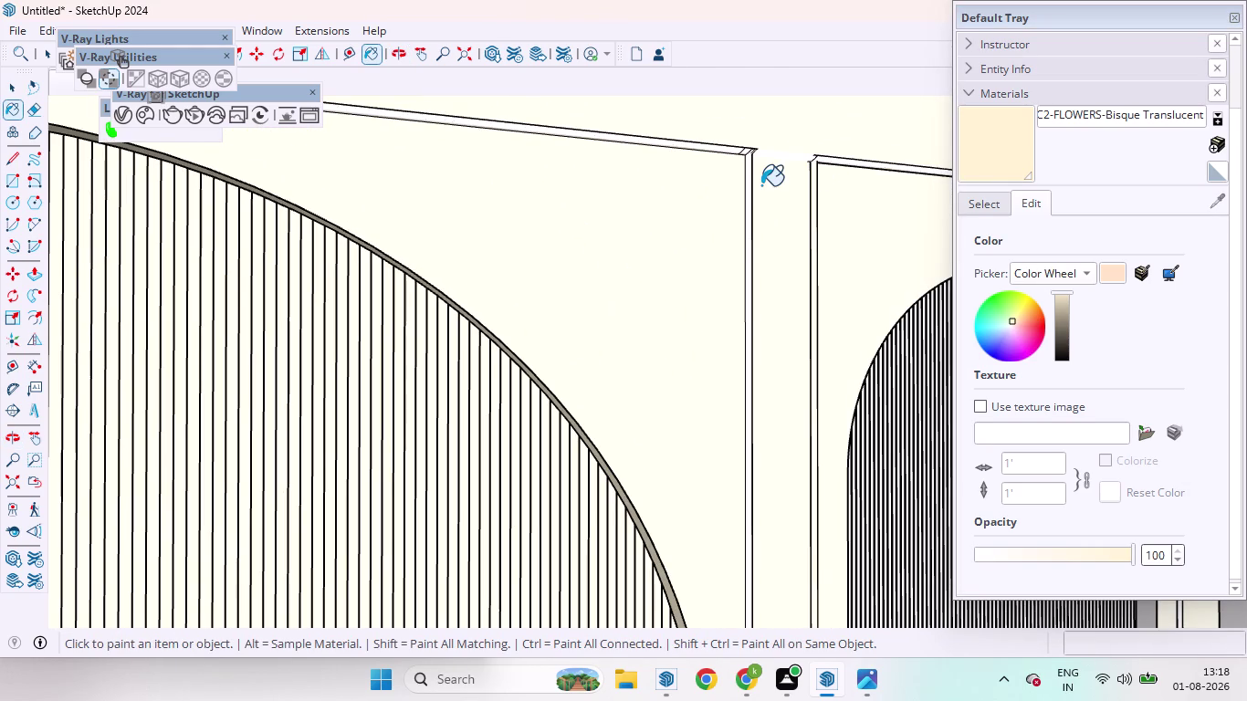
click(749, 186)
click(740, 155)
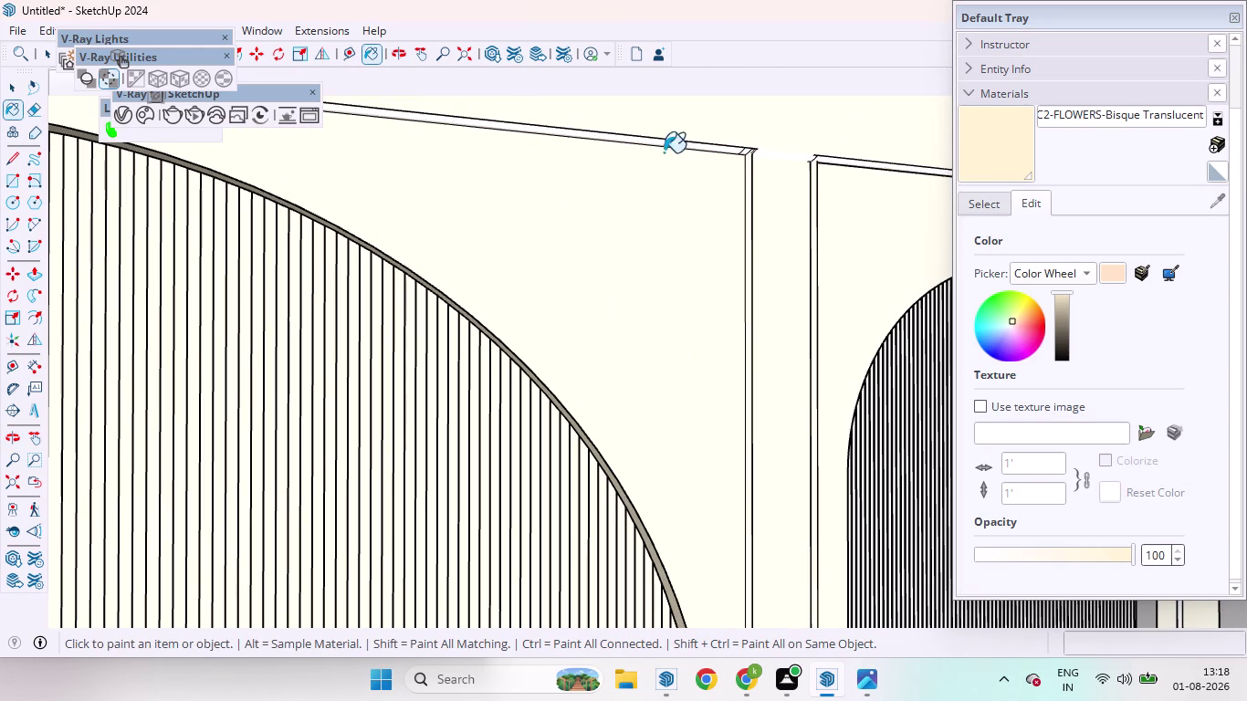
click(566, 136)
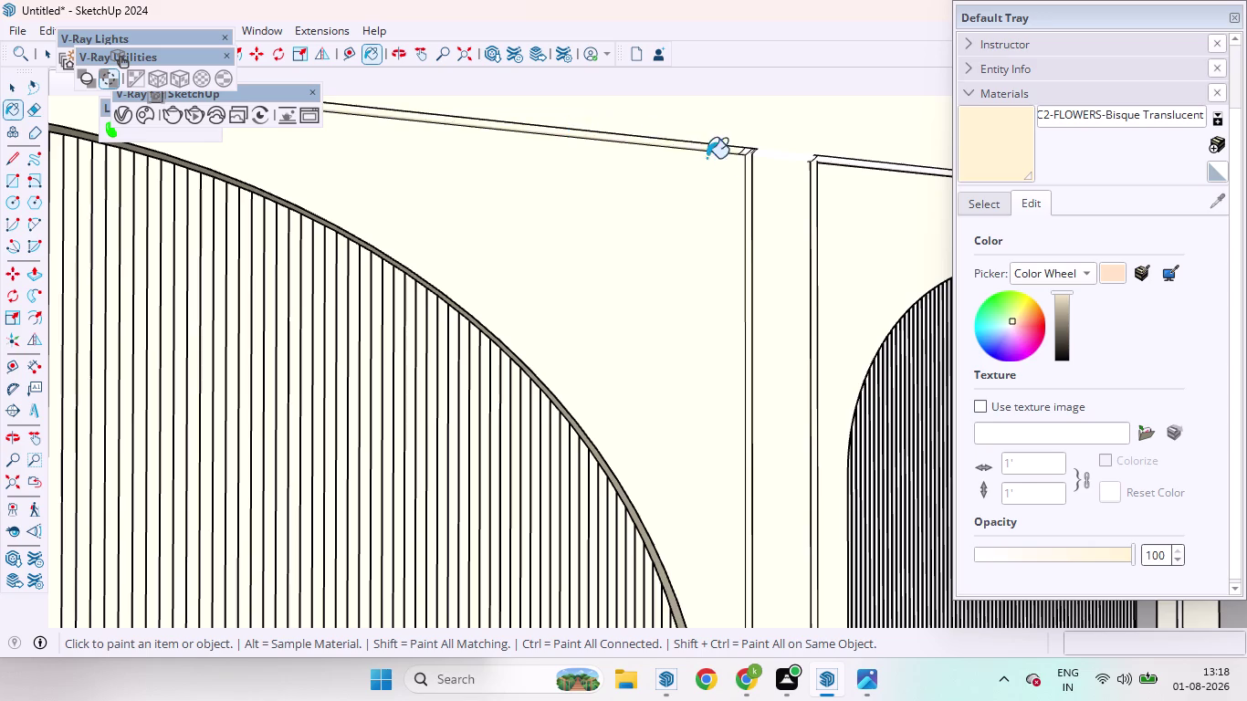
scroll(down, 3)
scroll(down, 3)
scroll(down, 3)
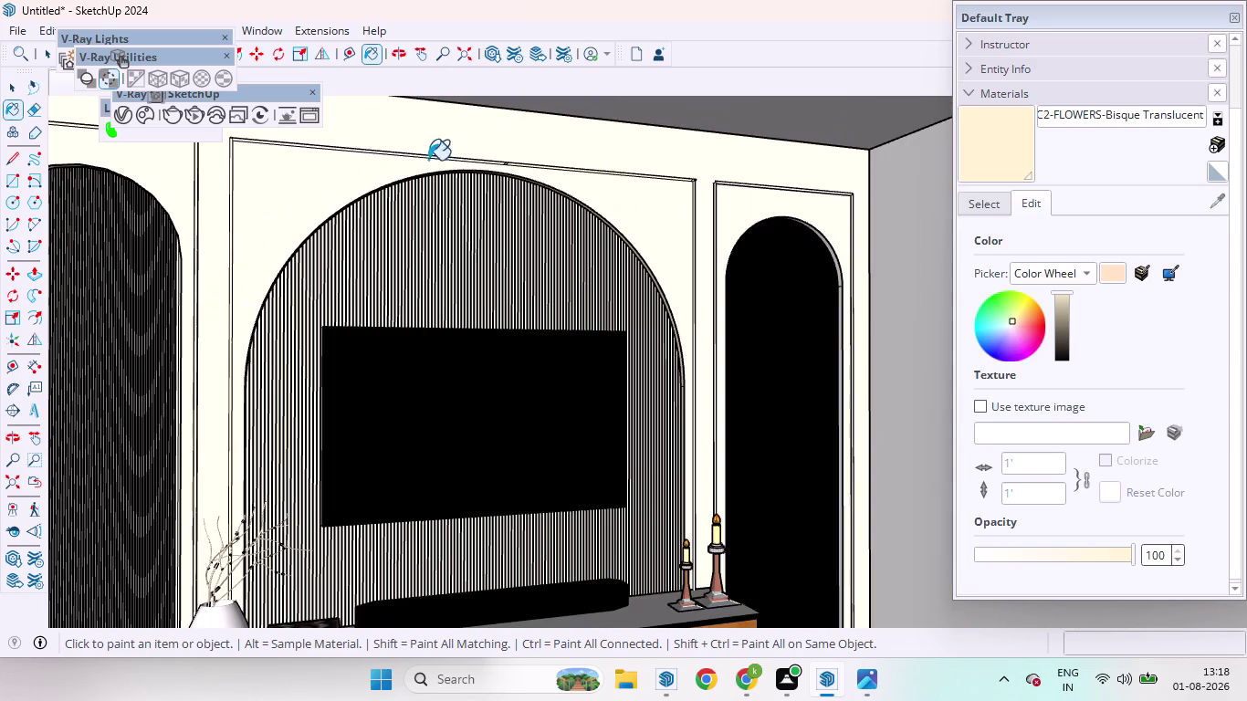
scroll(up, 3)
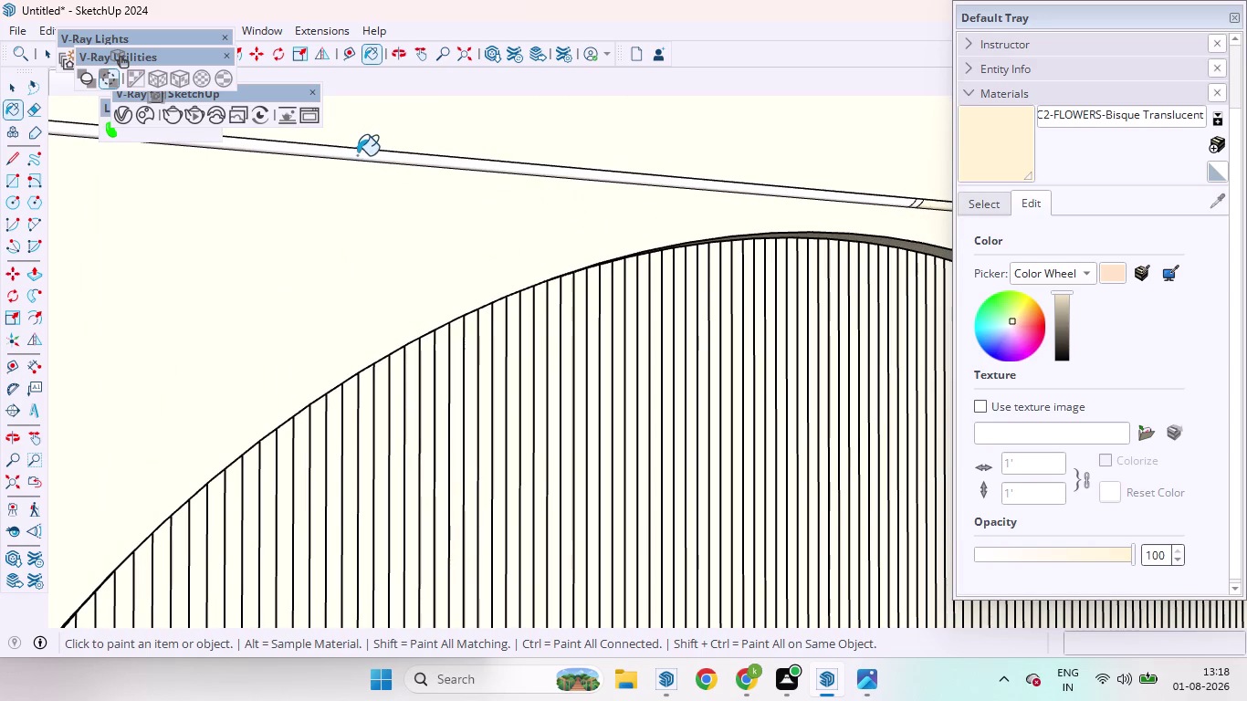
click(356, 155)
Paint the narrow panel's frame and the white gap strips between panels cream.
scroll(down, 3)
scroll(up, 3)
scroll(down, 3)
scroll(up, 3)
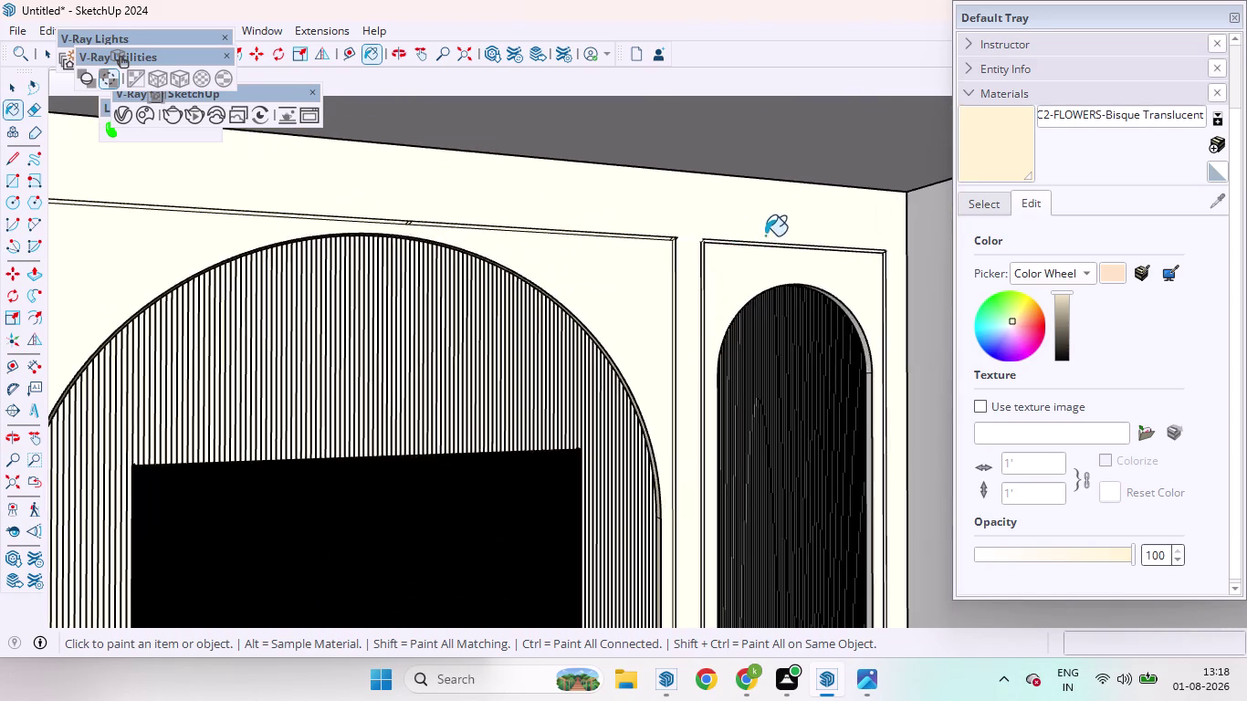
scroll(up, 3)
click(620, 245)
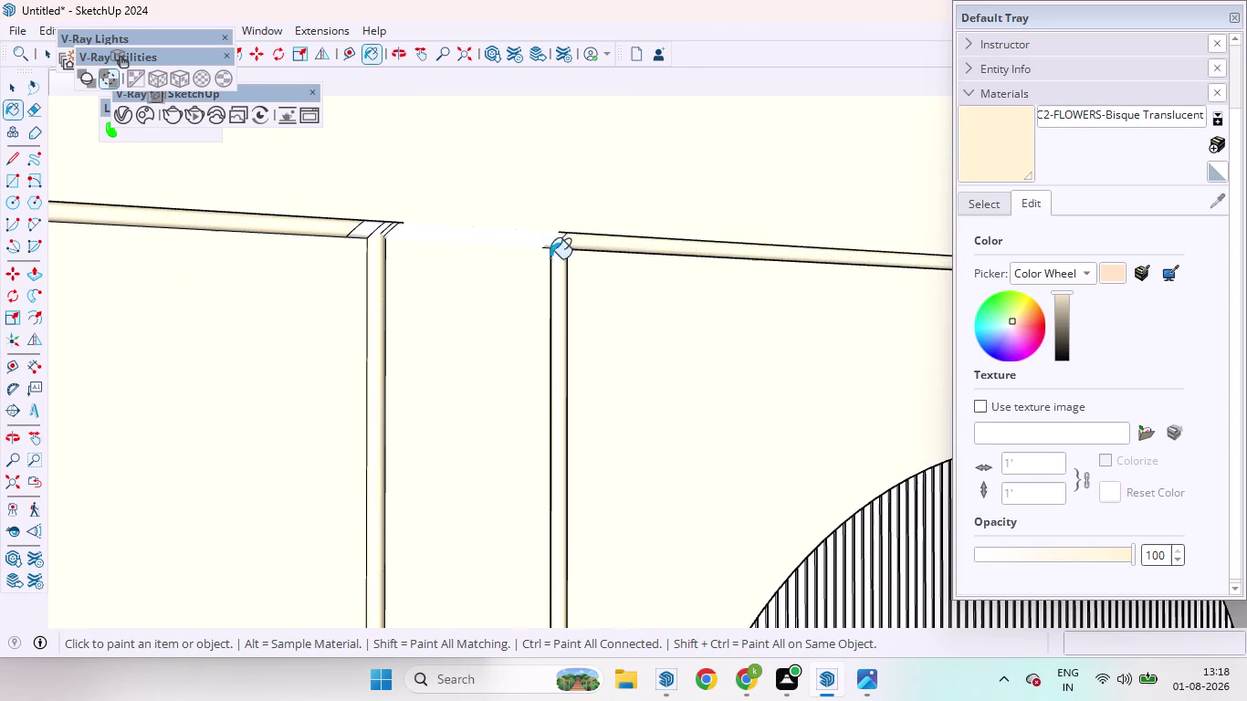
click(558, 239)
click(514, 247)
click(470, 243)
click(418, 240)
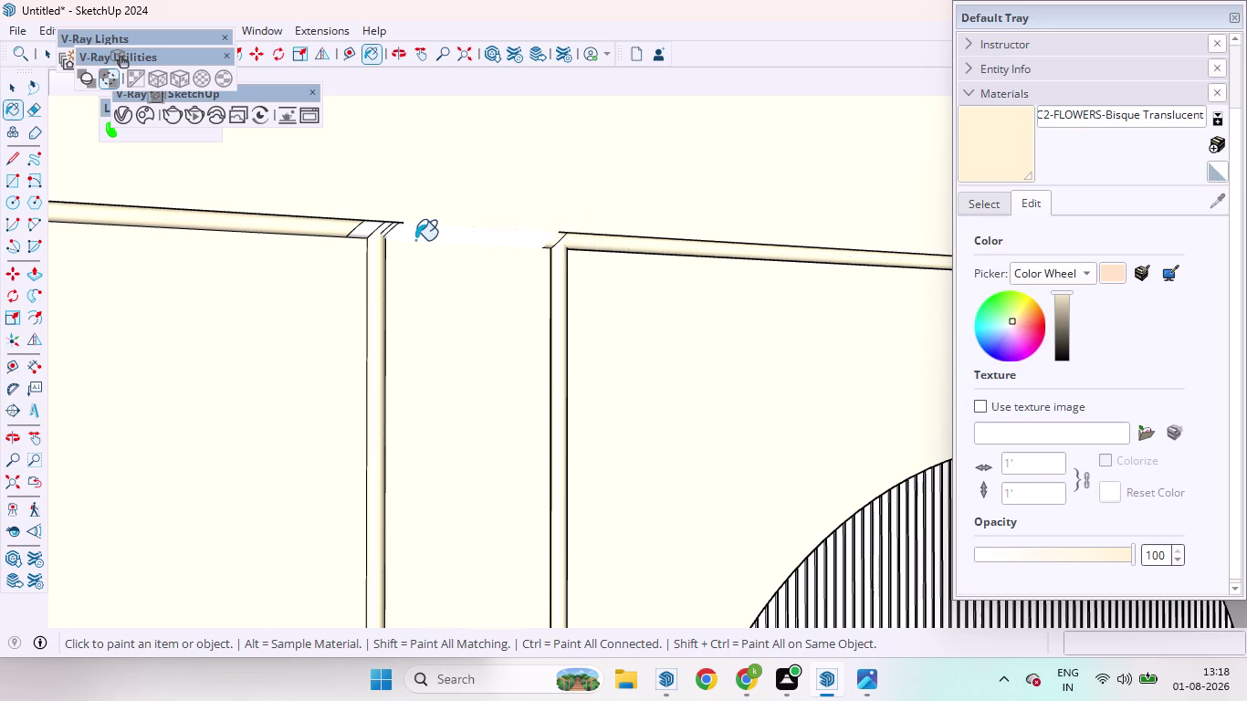
click(535, 240)
click(543, 242)
Paint the right panel frame plus the narrow arch's surround, top frame and side strips.
scroll(down, 3)
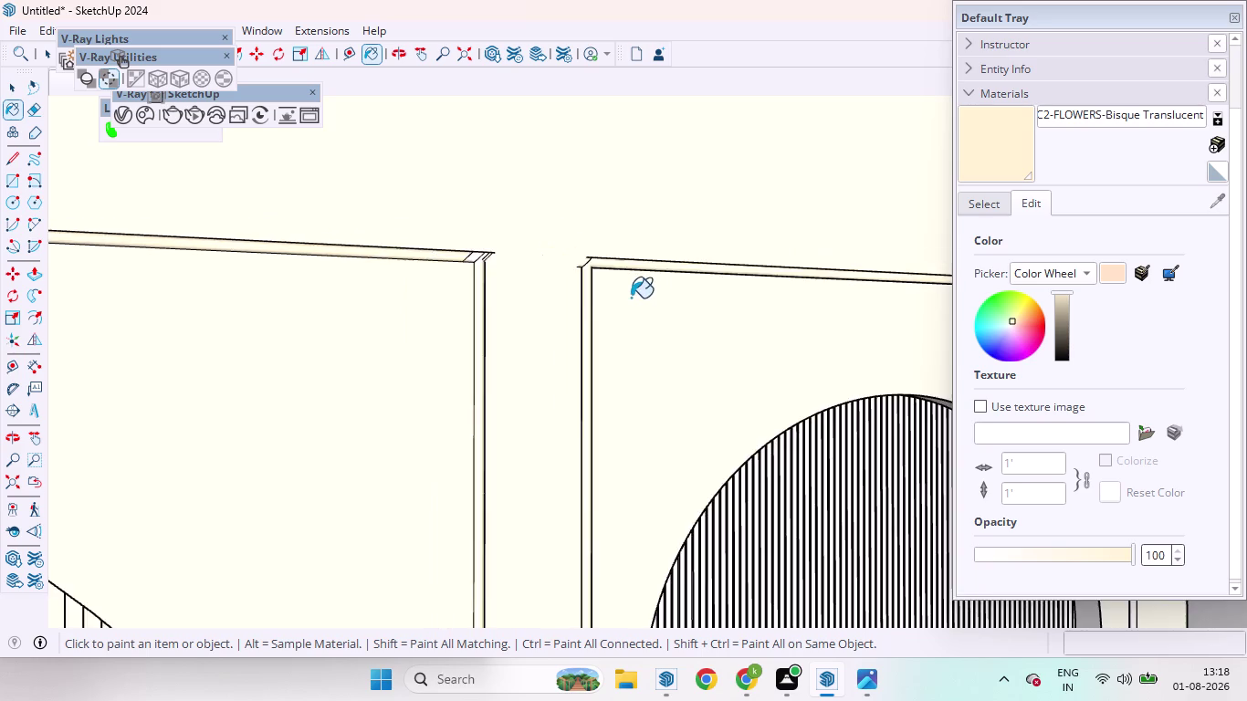
scroll(down, 3)
scroll(up, 3)
click(707, 475)
scroll(down, 3)
scroll(up, 3)
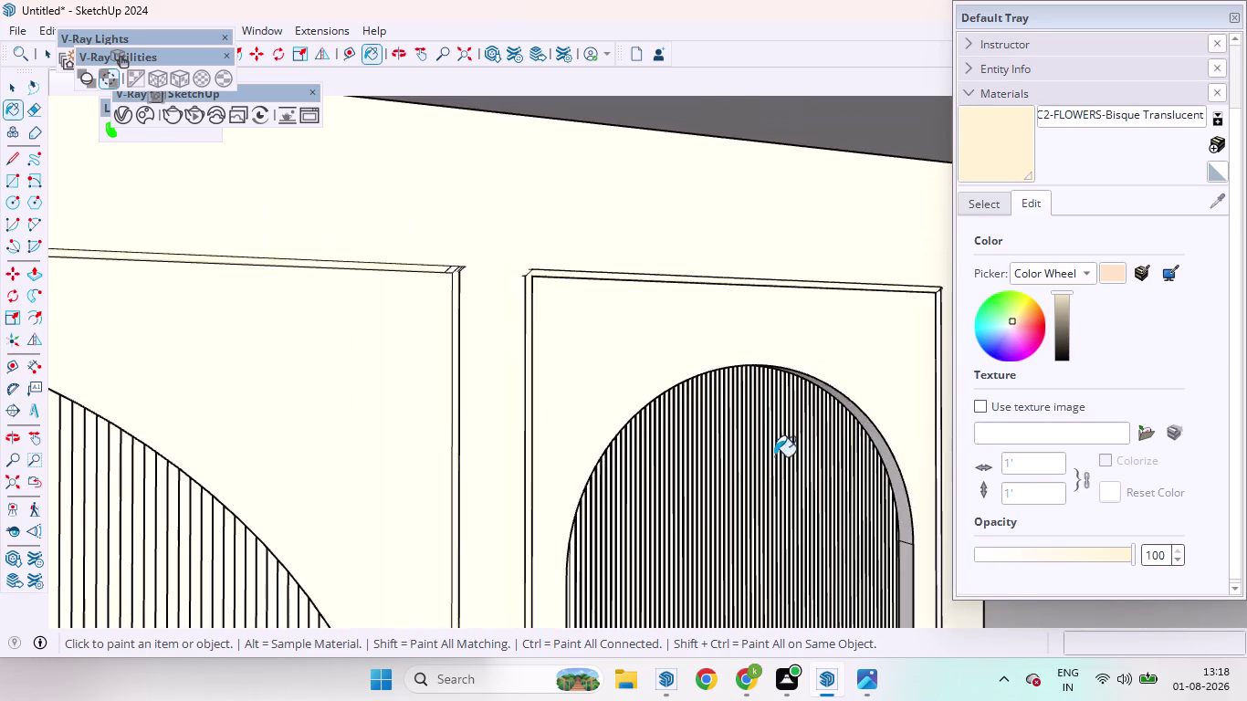
scroll(up, 3)
scroll(up, 3)
click(705, 220)
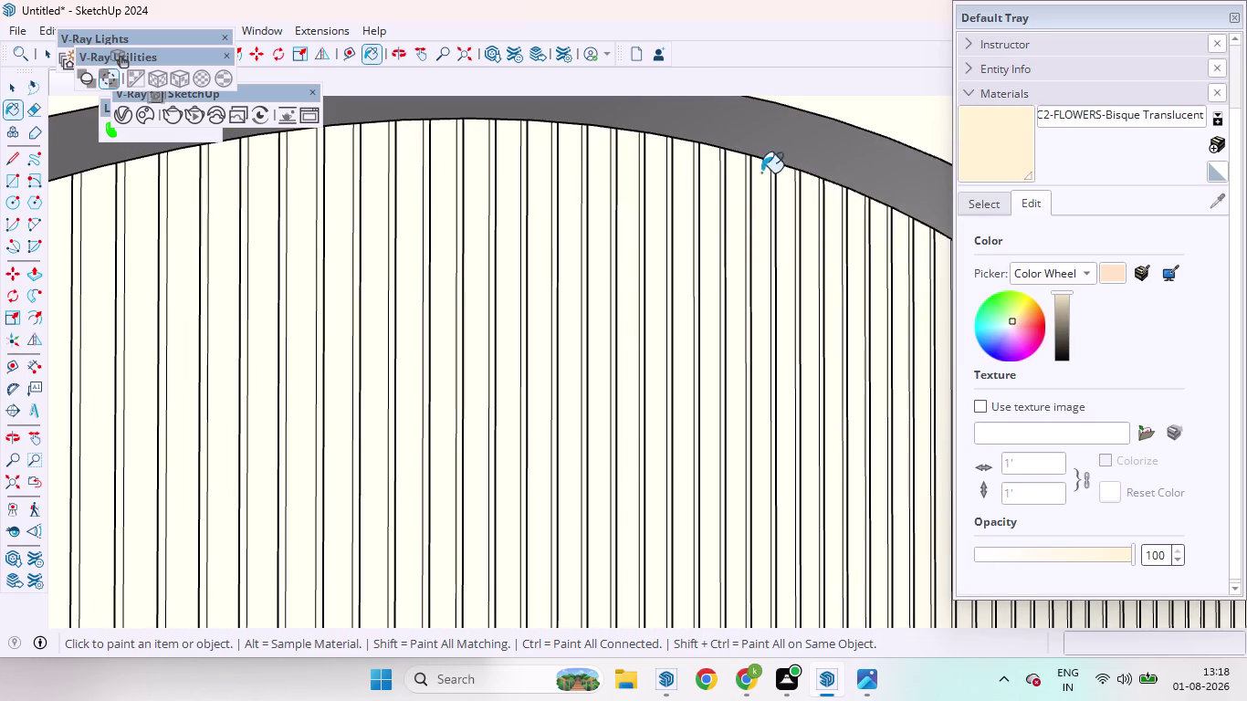
click(776, 138)
scroll(down, 3)
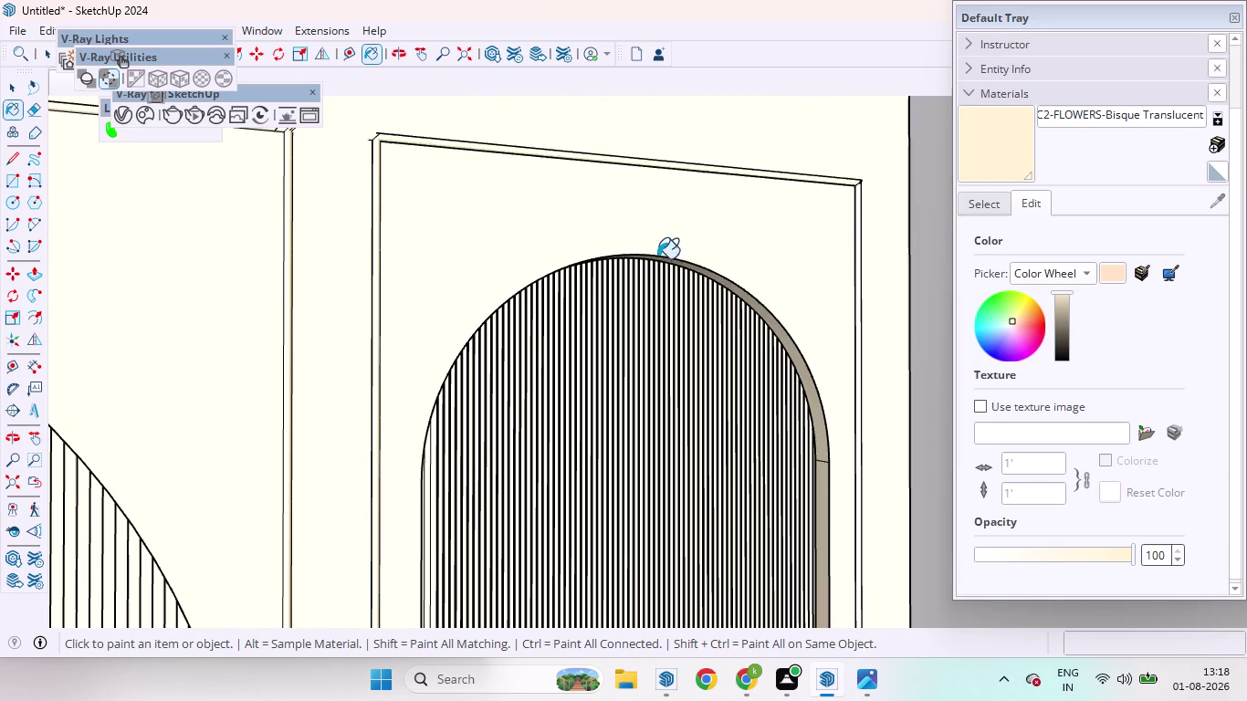
scroll(up, 3)
click(838, 458)
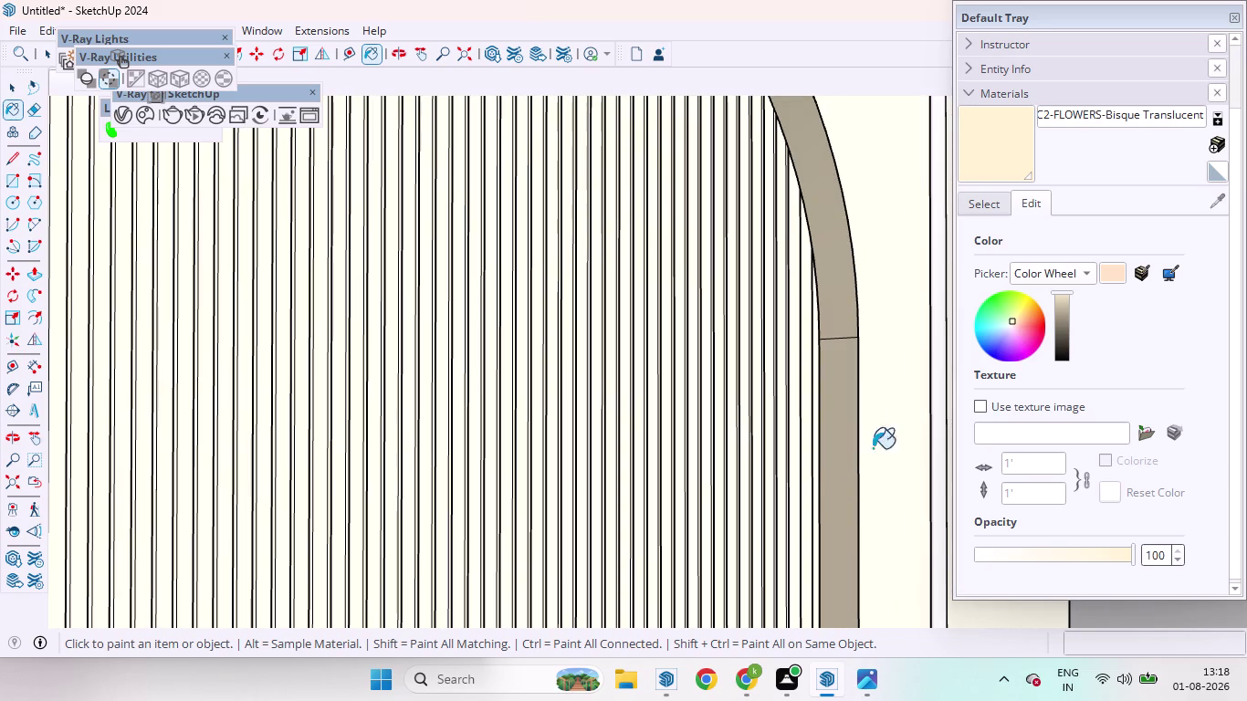
click(900, 431)
scroll(down, 3)
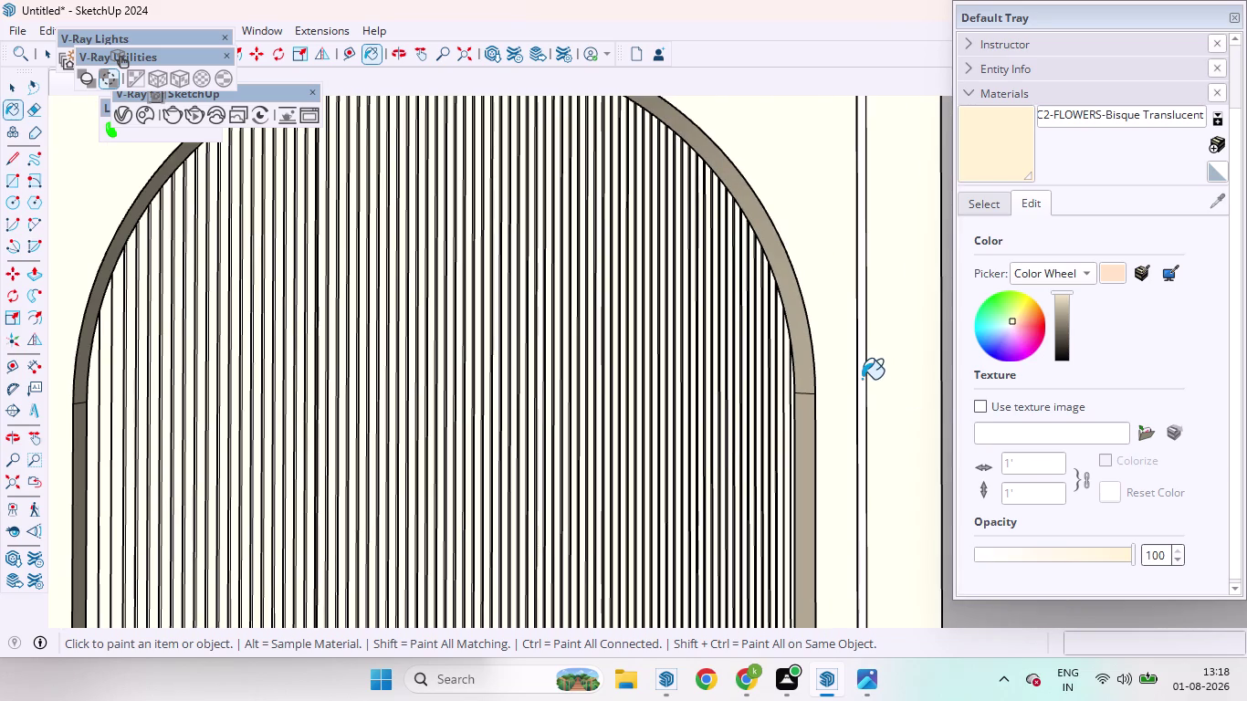
click(862, 379)
Paint the lower mouldings, bottom frame edges and base panel below the cabinet cream.
scroll(down, 3)
scroll(down, 3)
scroll(down, 3)
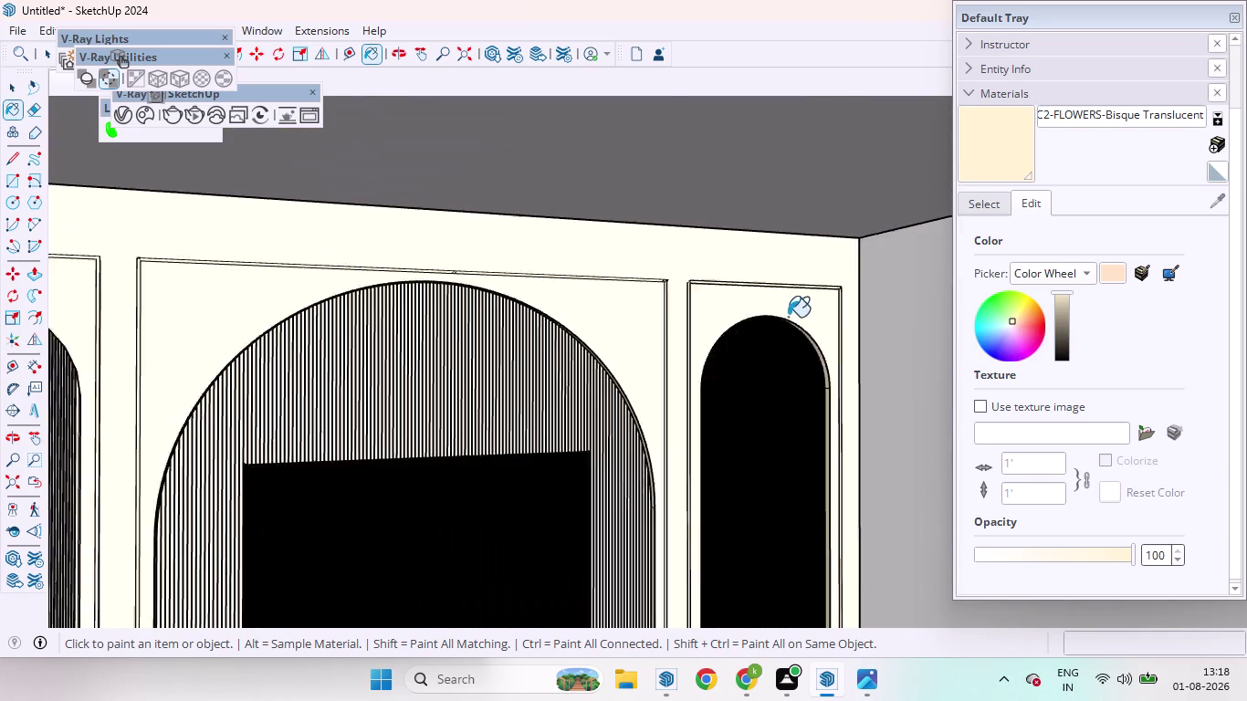
scroll(down, 3)
scroll(up, 3)
scroll(down, 3)
scroll(up, 3)
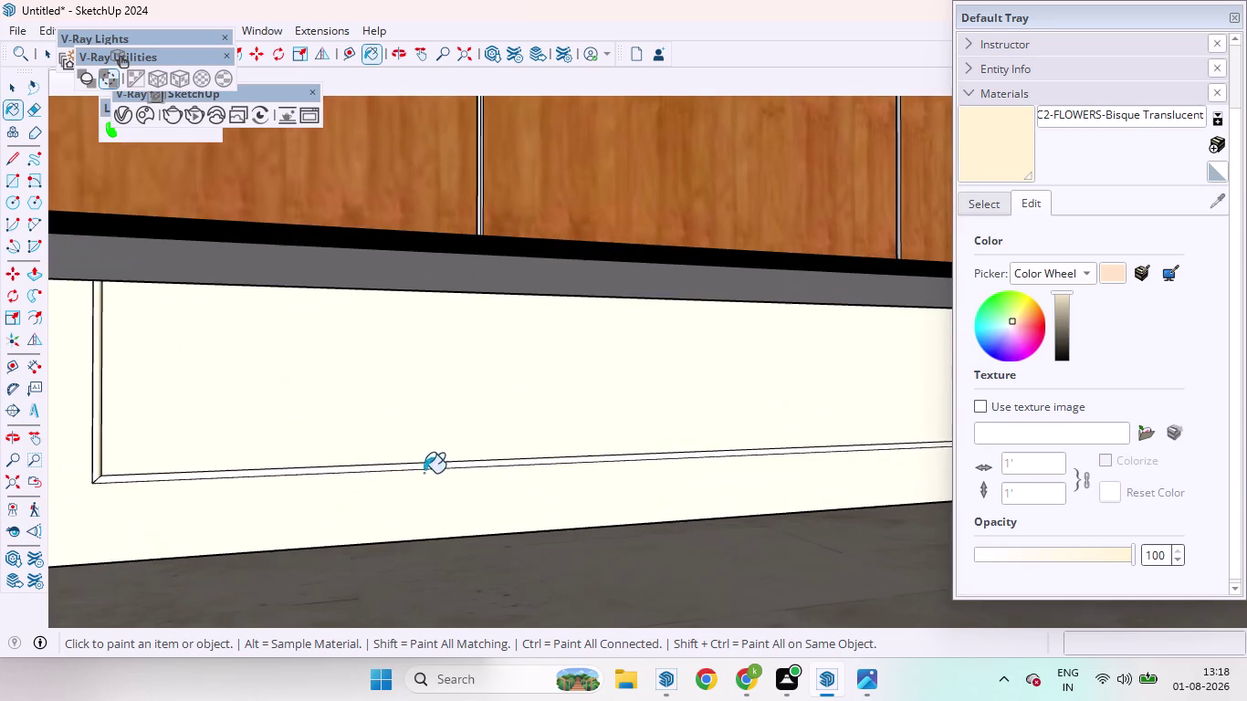
click(330, 414)
click(317, 467)
click(323, 473)
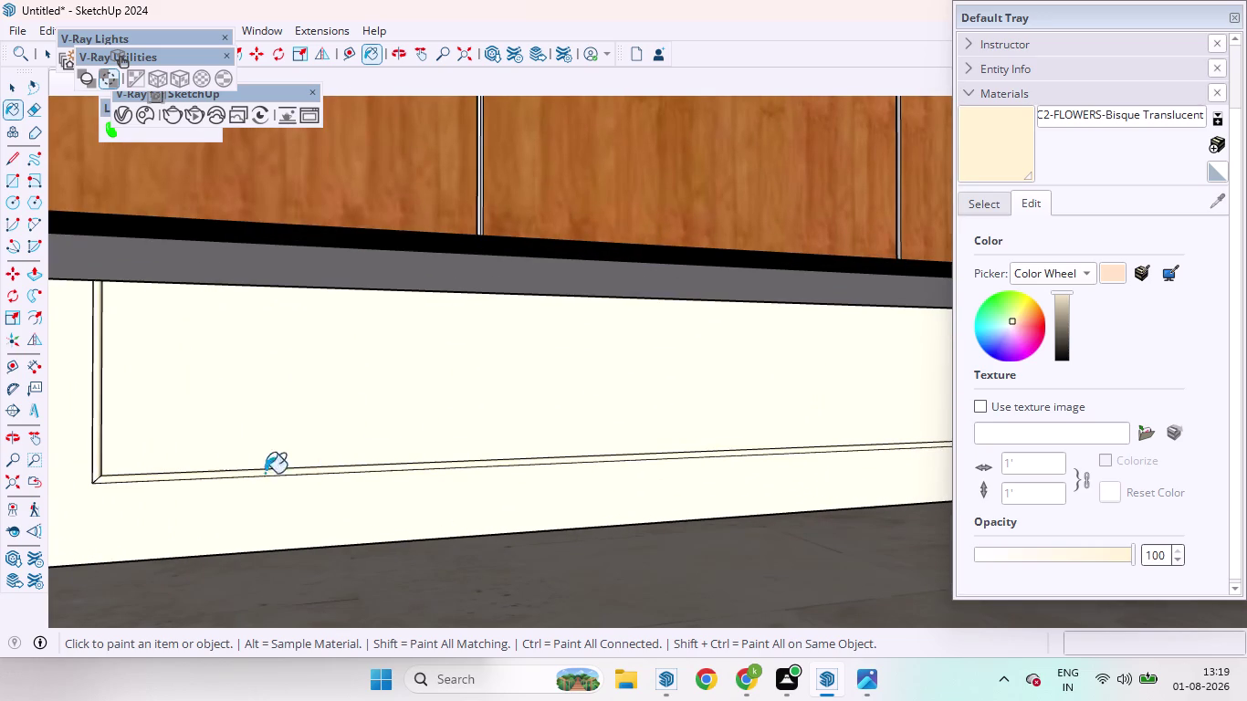
click(93, 418)
scroll(down, 3)
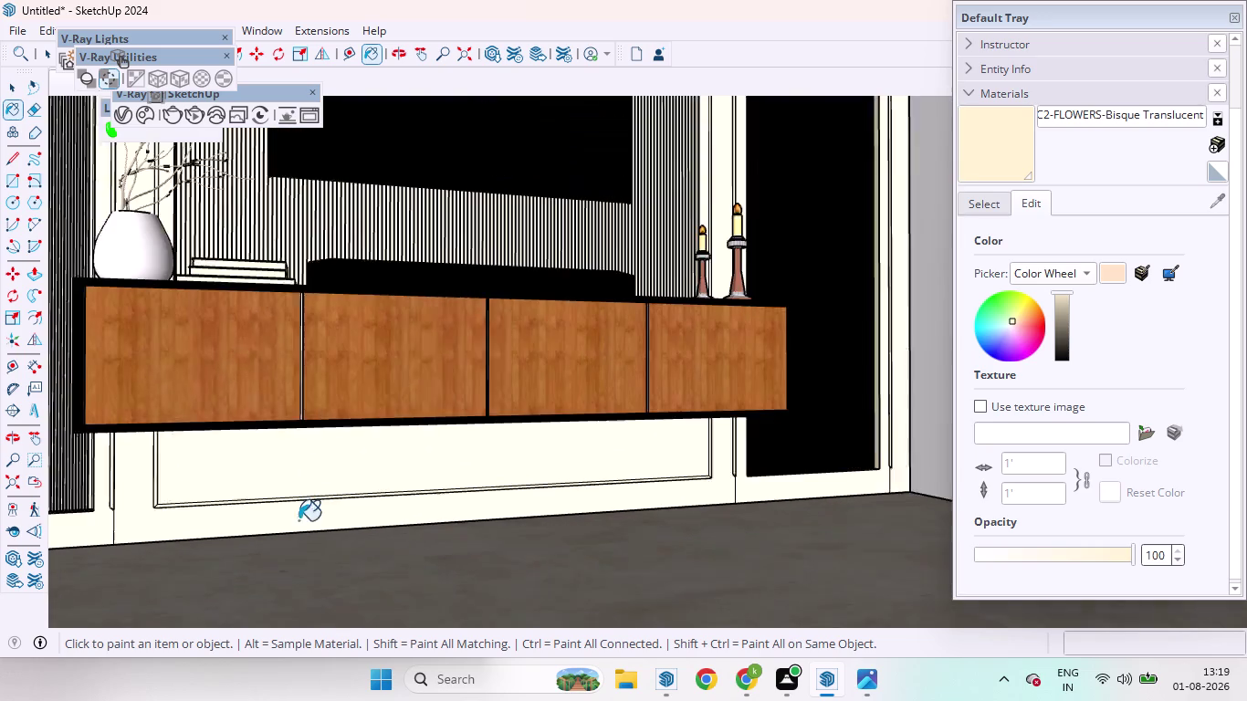
scroll(up, 3)
click(113, 541)
click(113, 474)
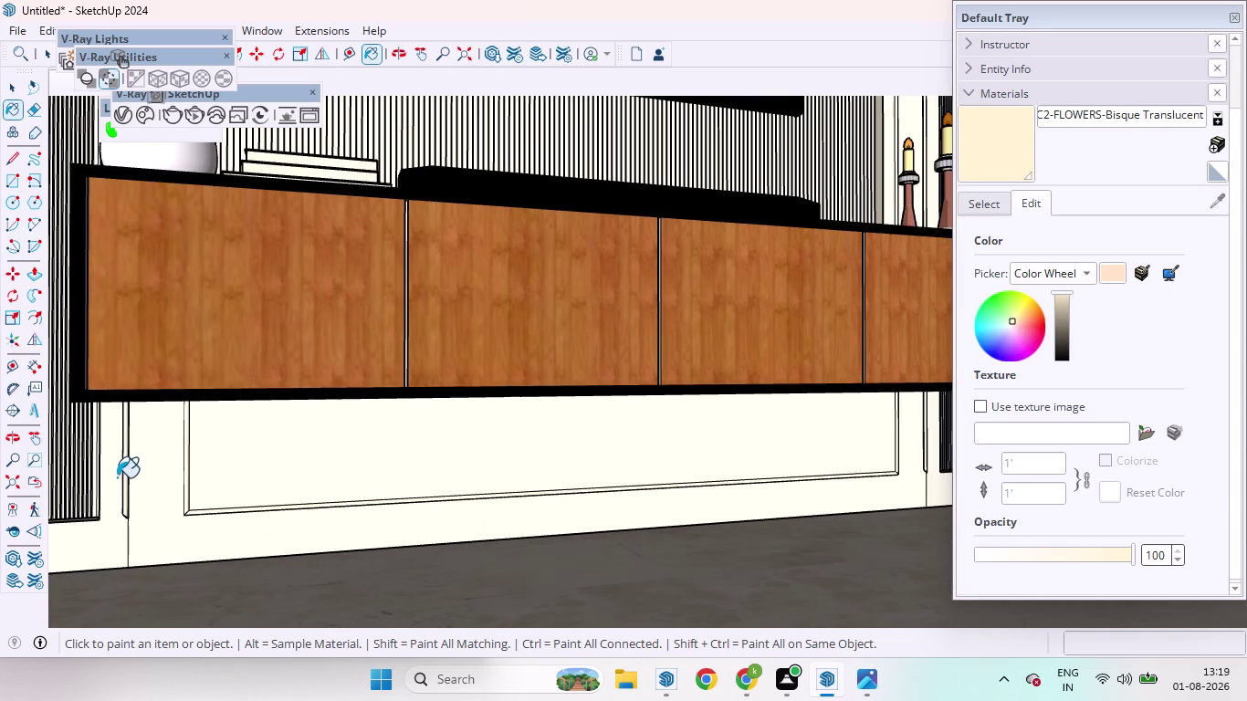
scroll(down, 3)
click(101, 547)
middle_drag(140, 547, 167, 670)
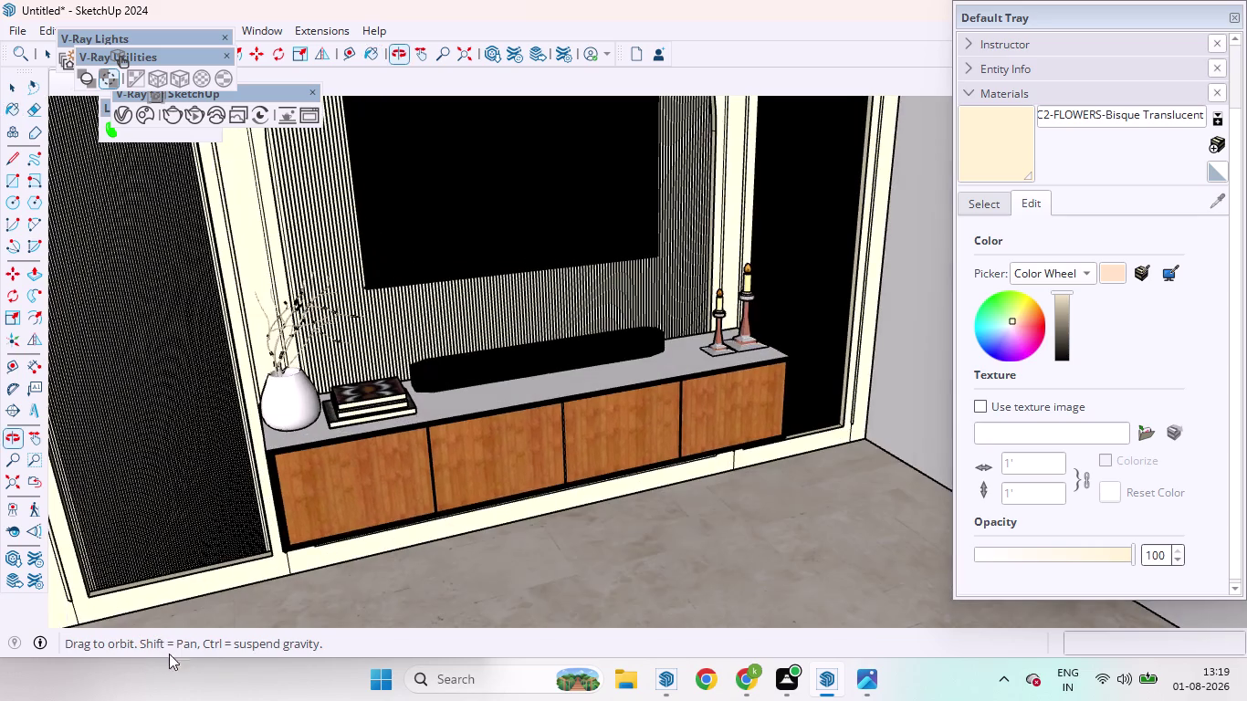
scroll(up, 3)
scroll(down, 3)
scroll(up, 3)
scroll(down, 3)
scroll(up, 3)
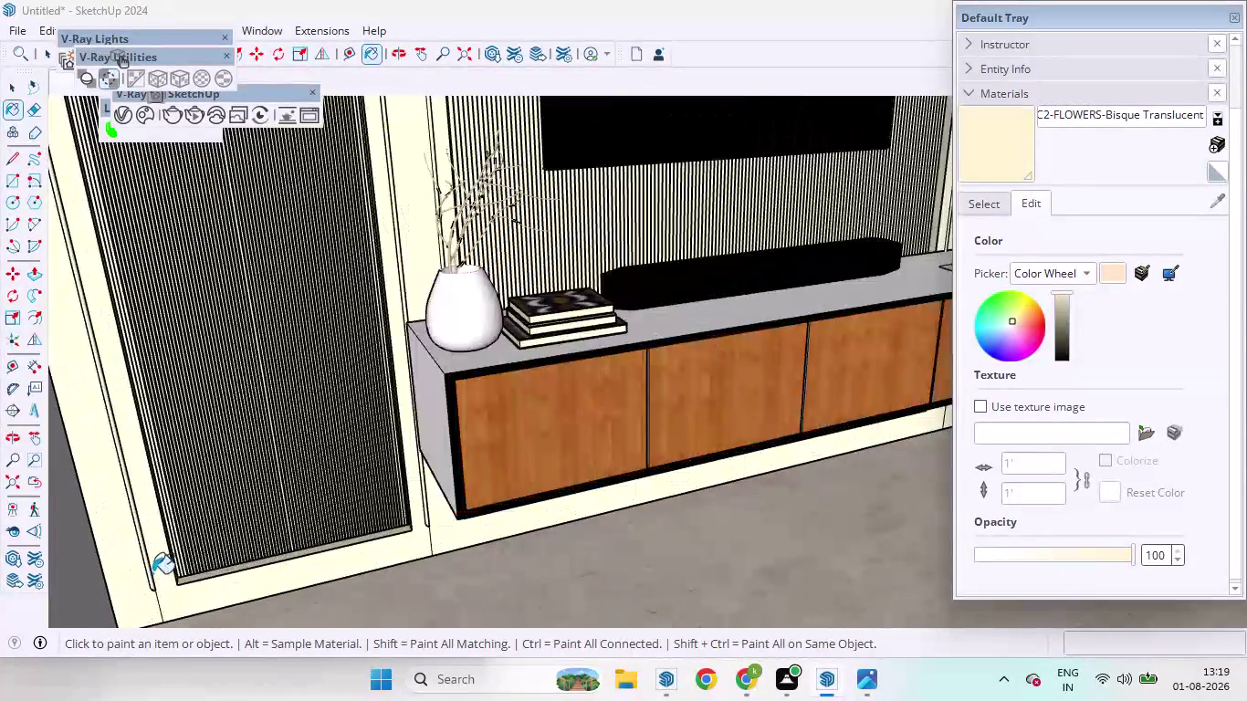
scroll(down, 3)
scroll(up, 3)
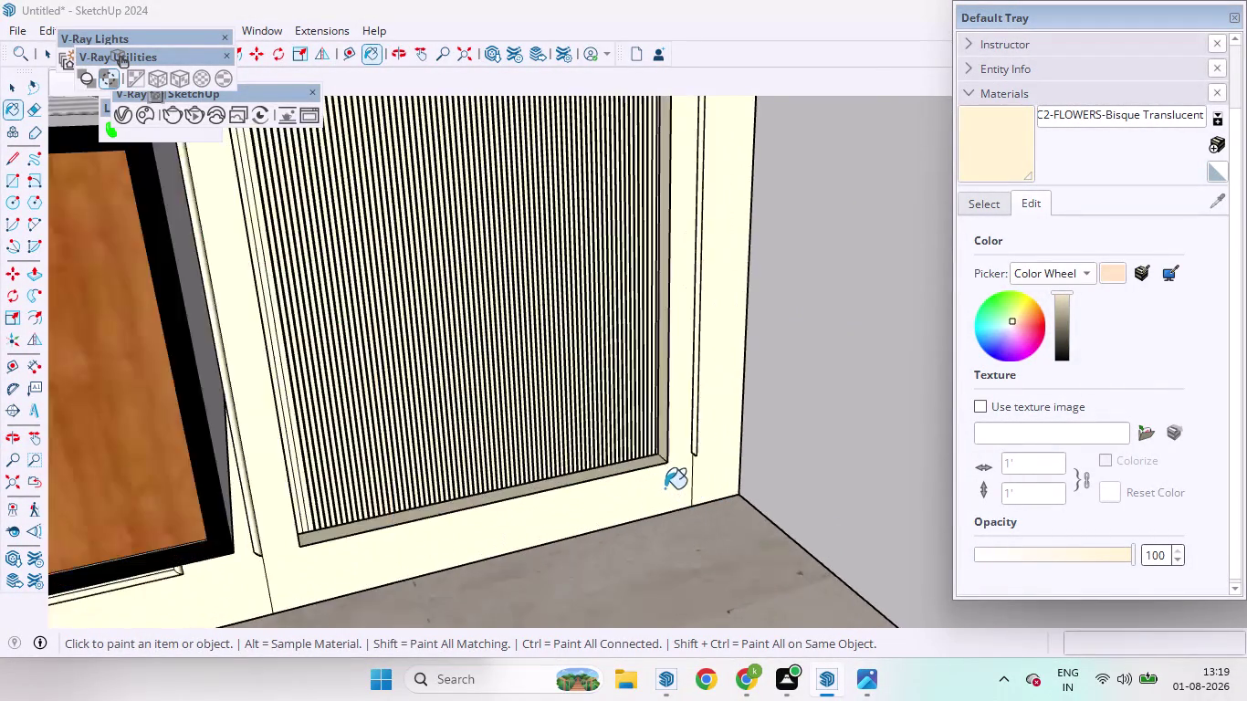
scroll(up, 3)
scroll(down, 3)
scroll(up, 3)
click(704, 440)
click(663, 432)
click(699, 489)
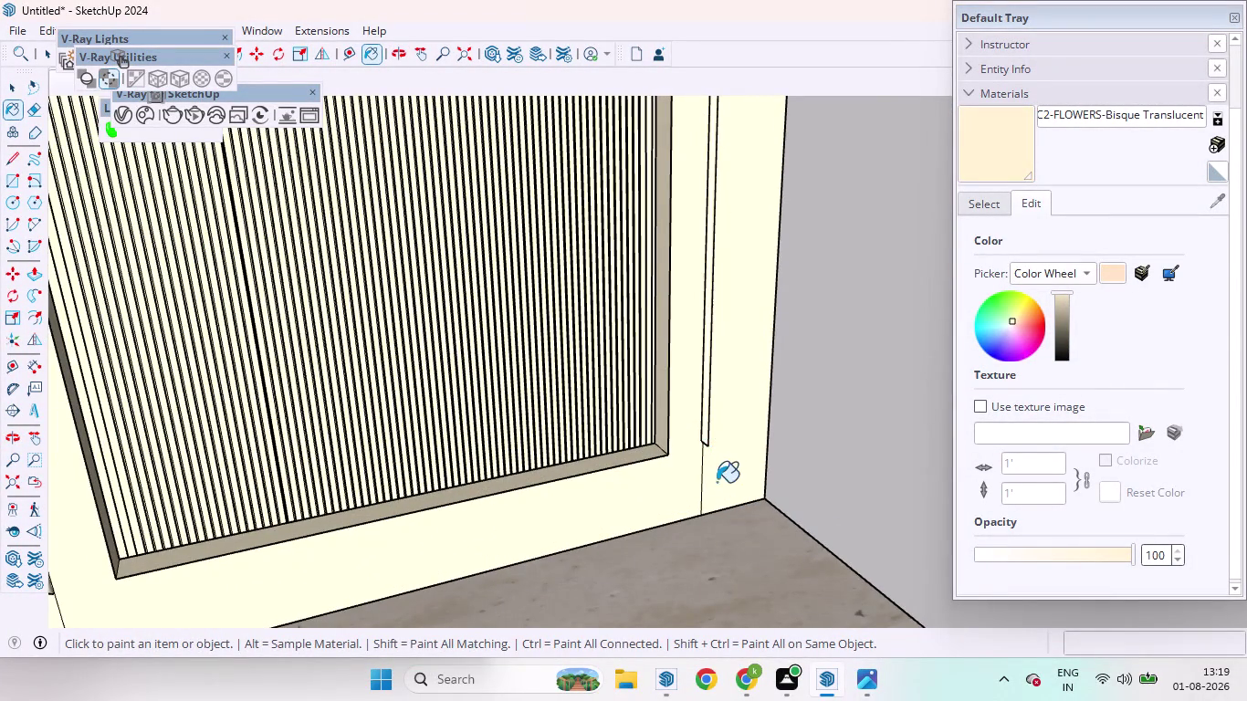
scroll(down, 3)
middle_drag(494, 492, 491, 475)
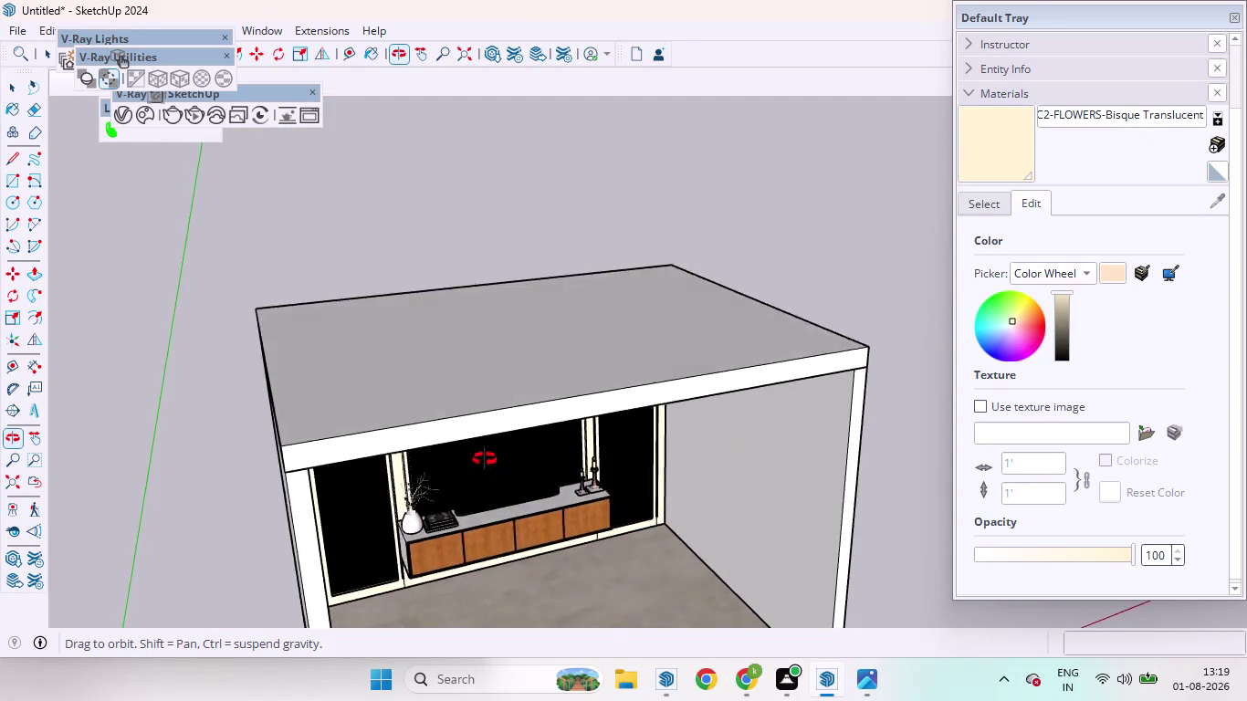
middle_drag(491, 475, 396, 337)
key(space)
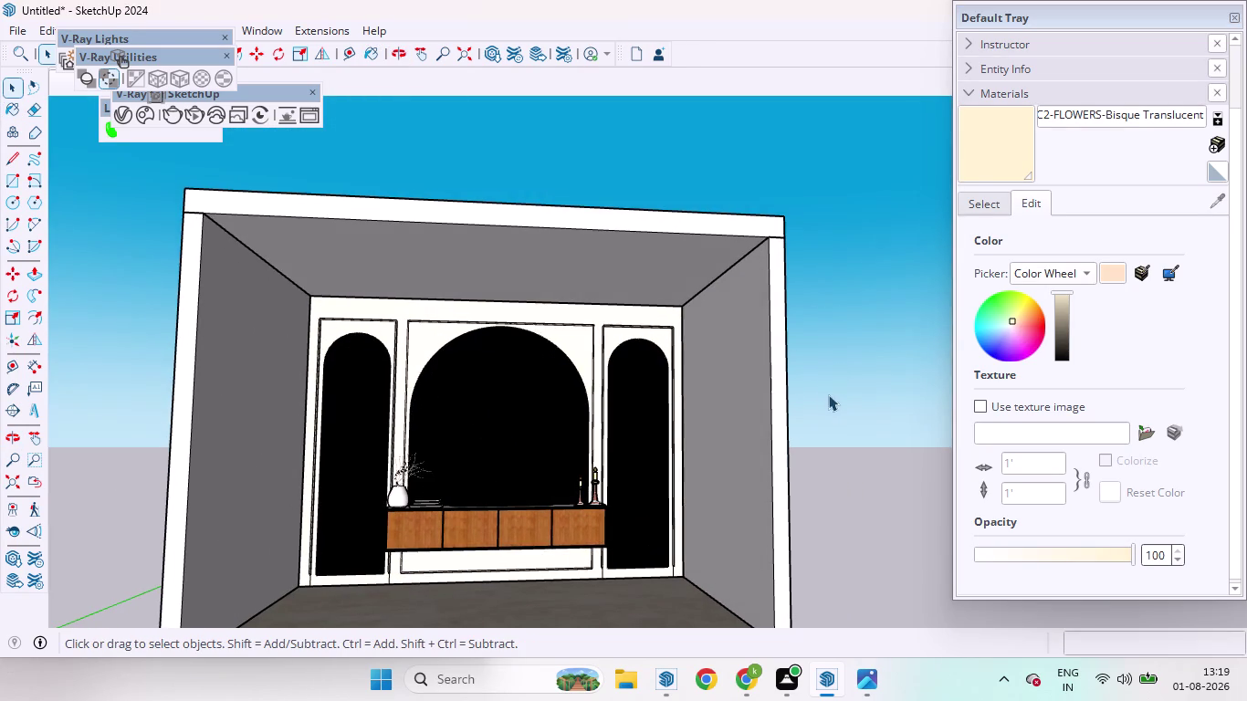
scroll(up, 3)
middle_drag(566, 349, 474, 386)
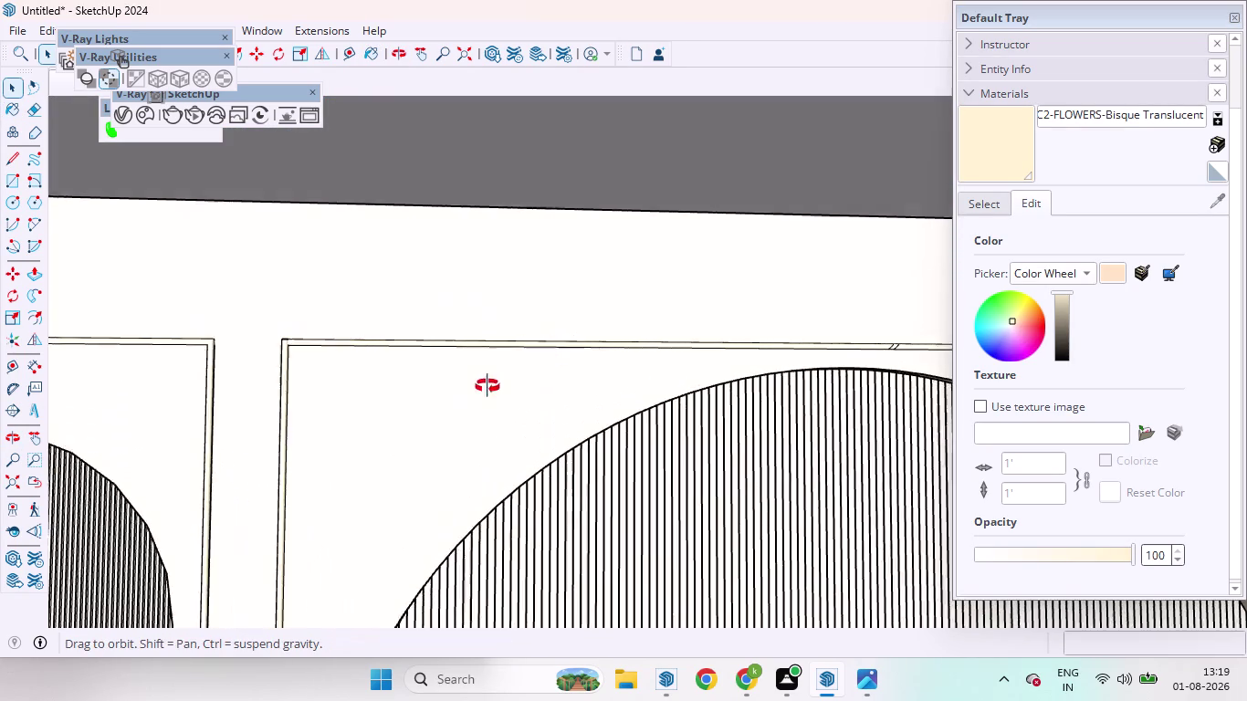
middle_drag(475, 386, 389, 390)
scroll(up, 3)
scroll(down, 3)
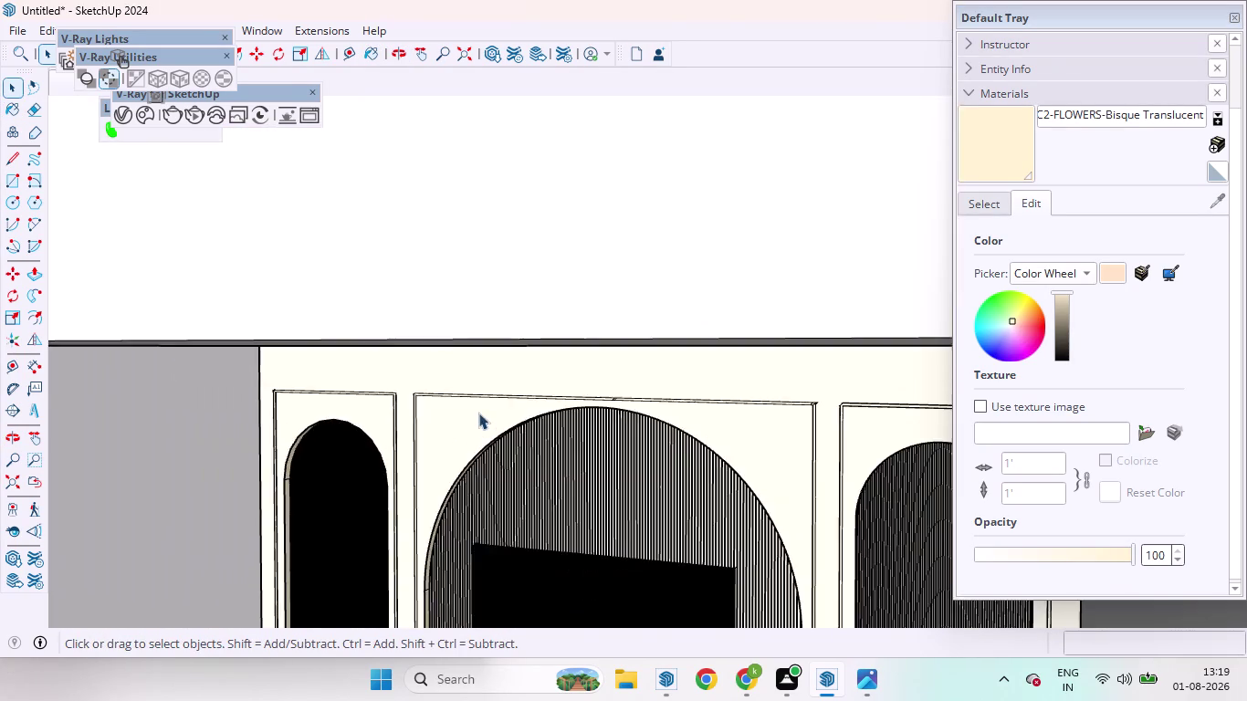
scroll(down, 3)
scroll(up, 3)
scroll(down, 3)
scroll(down, 3)
scroll(down, 3)
scroll(up, 3)
middle_drag(457, 549, 587, 503)
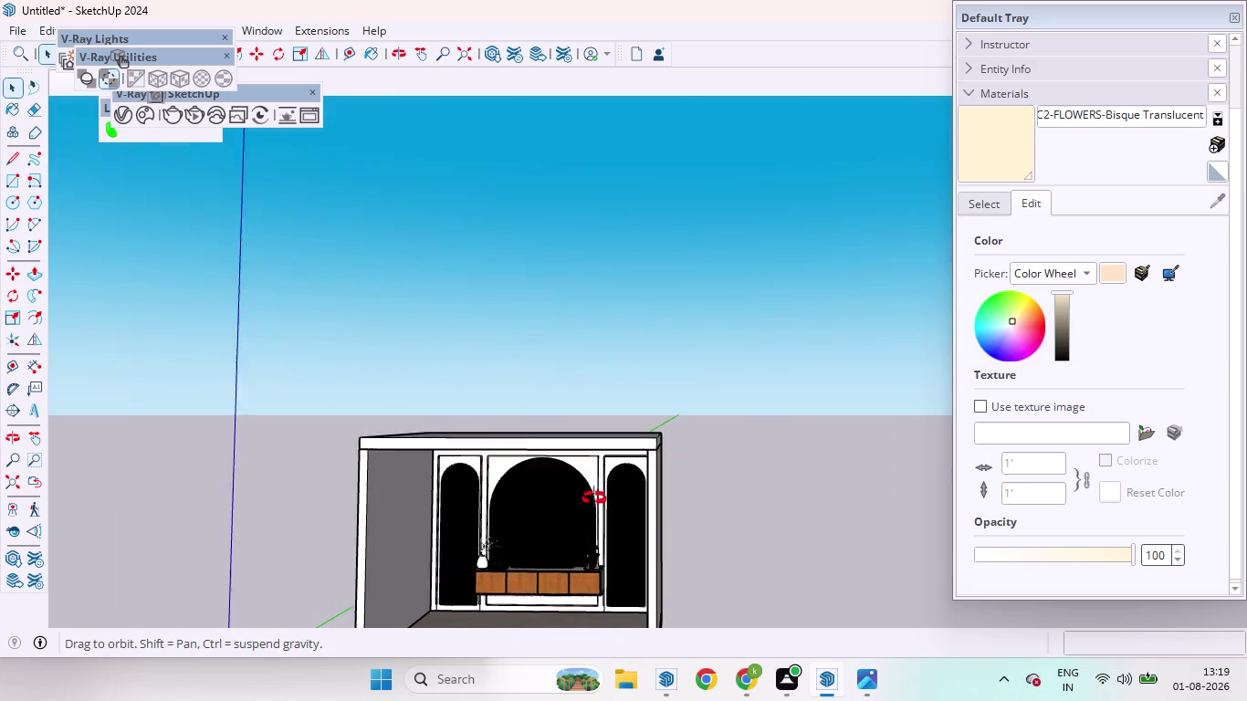
middle_drag(587, 503, 620, 465)
Select the green CLC2-FLOWERS-Material70 from the In Model materials list.
click(987, 207)
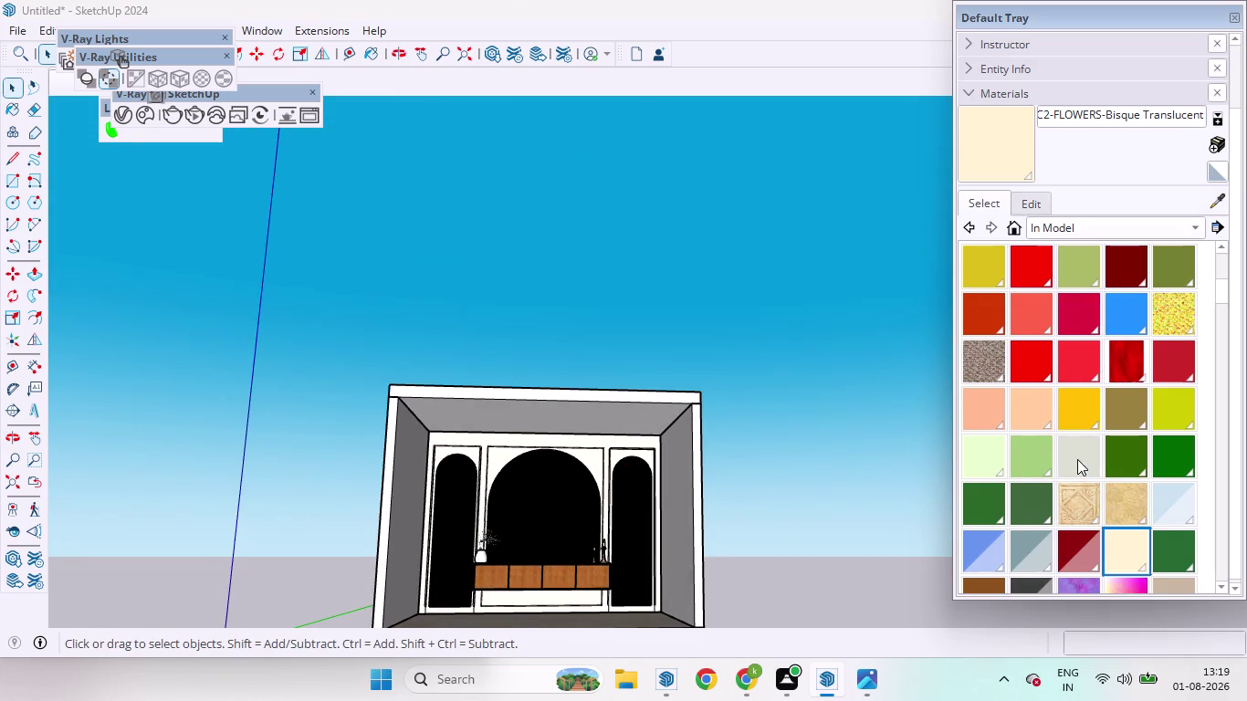
scroll(down, 3)
scroll(down, 3)
scroll(down, 3)
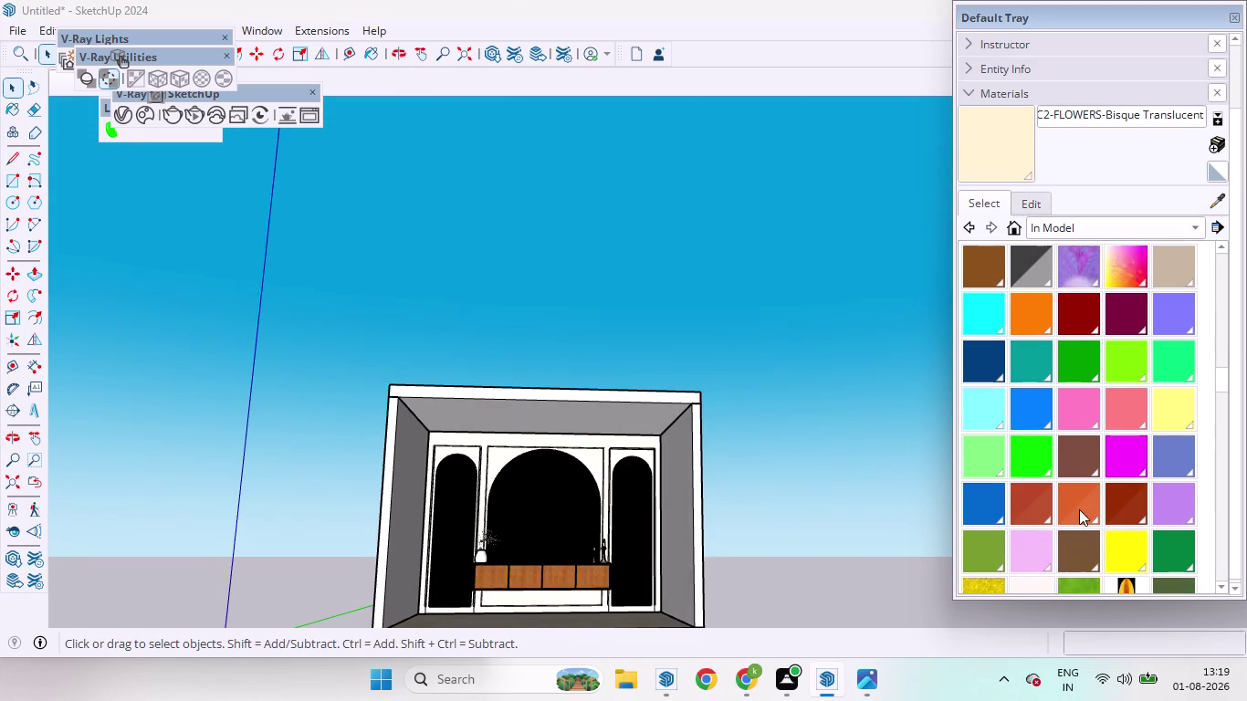
scroll(down, 3)
click(1177, 504)
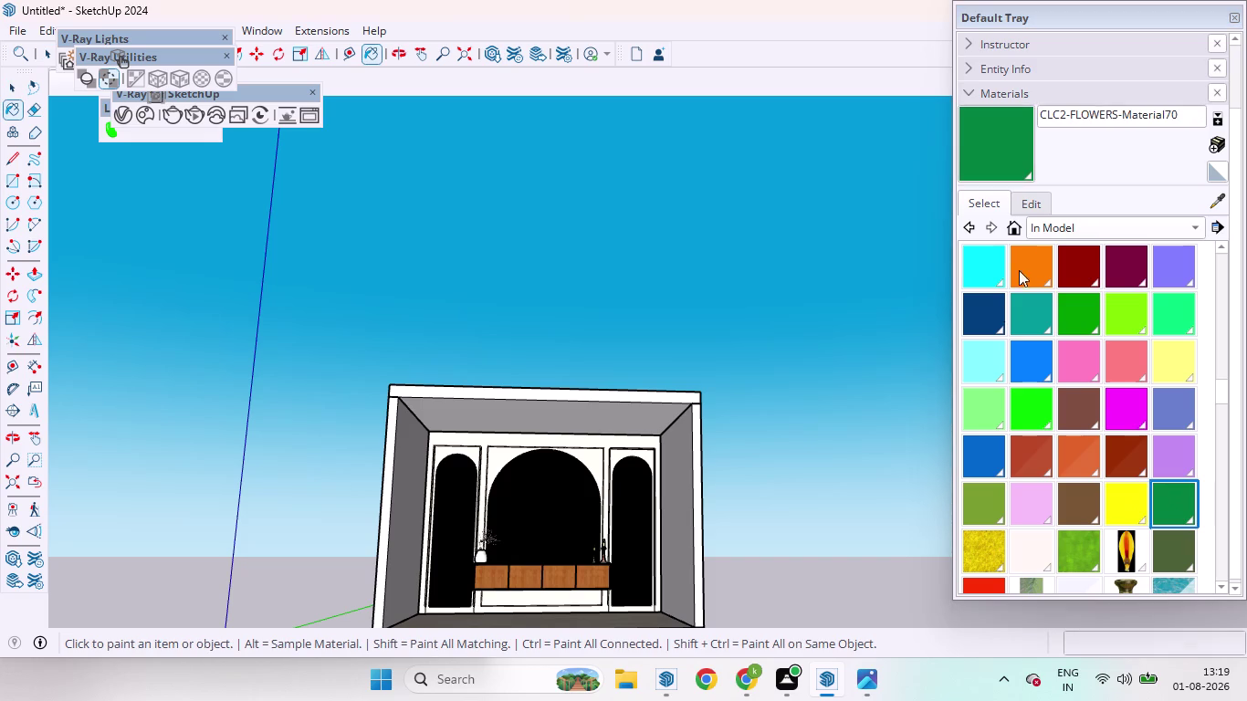
Retune Material70's colour on the Edit tab colour wheel to a deeper teal green.
click(1031, 202)
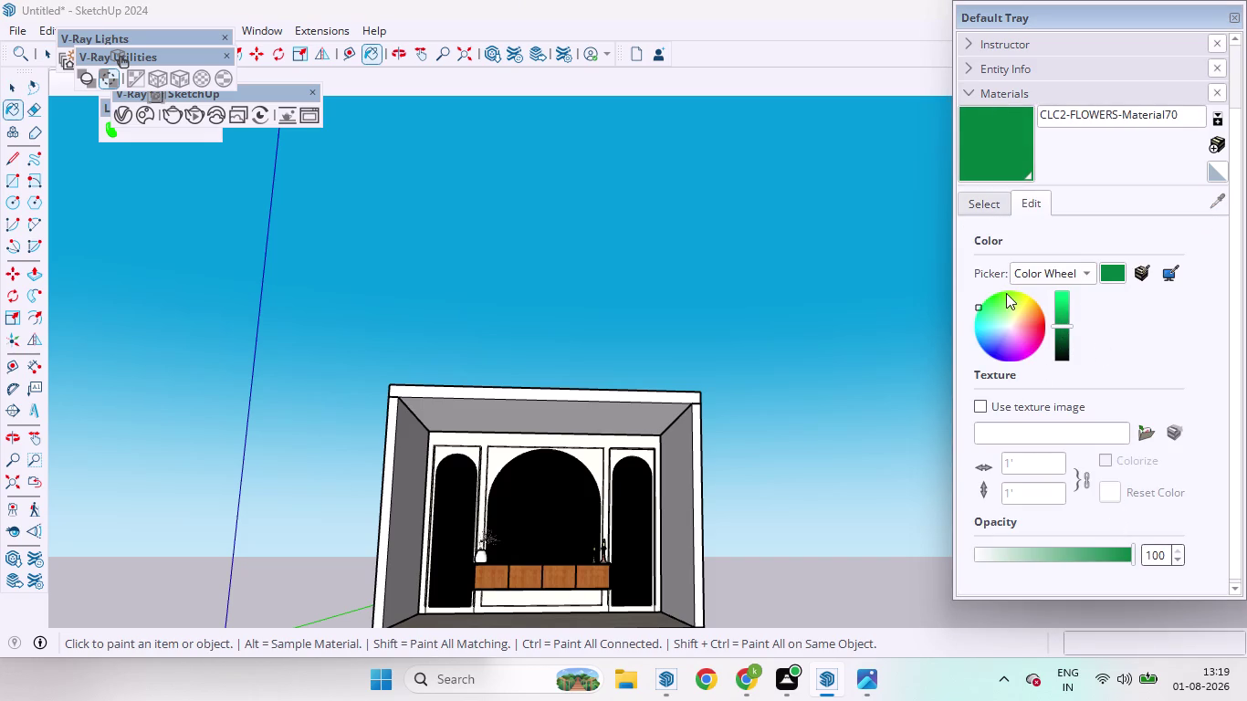
drag(979, 303, 995, 303)
drag(982, 305, 999, 318)
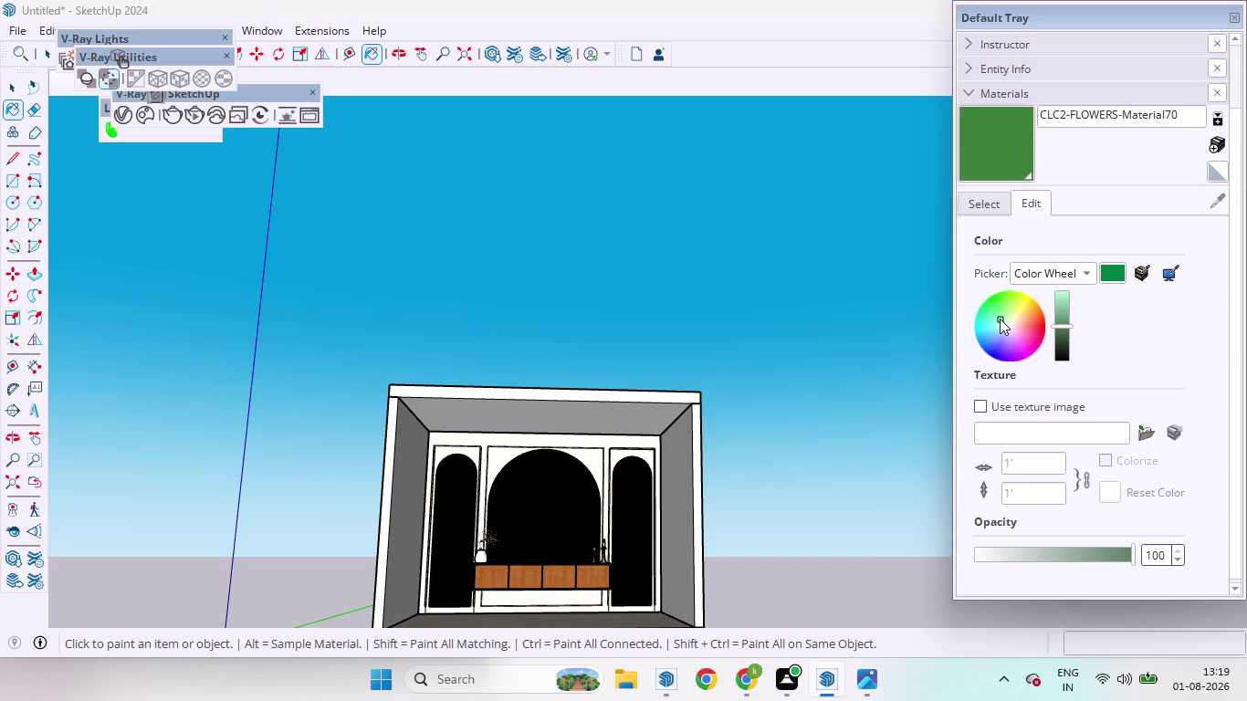
drag(1000, 319, 1006, 305)
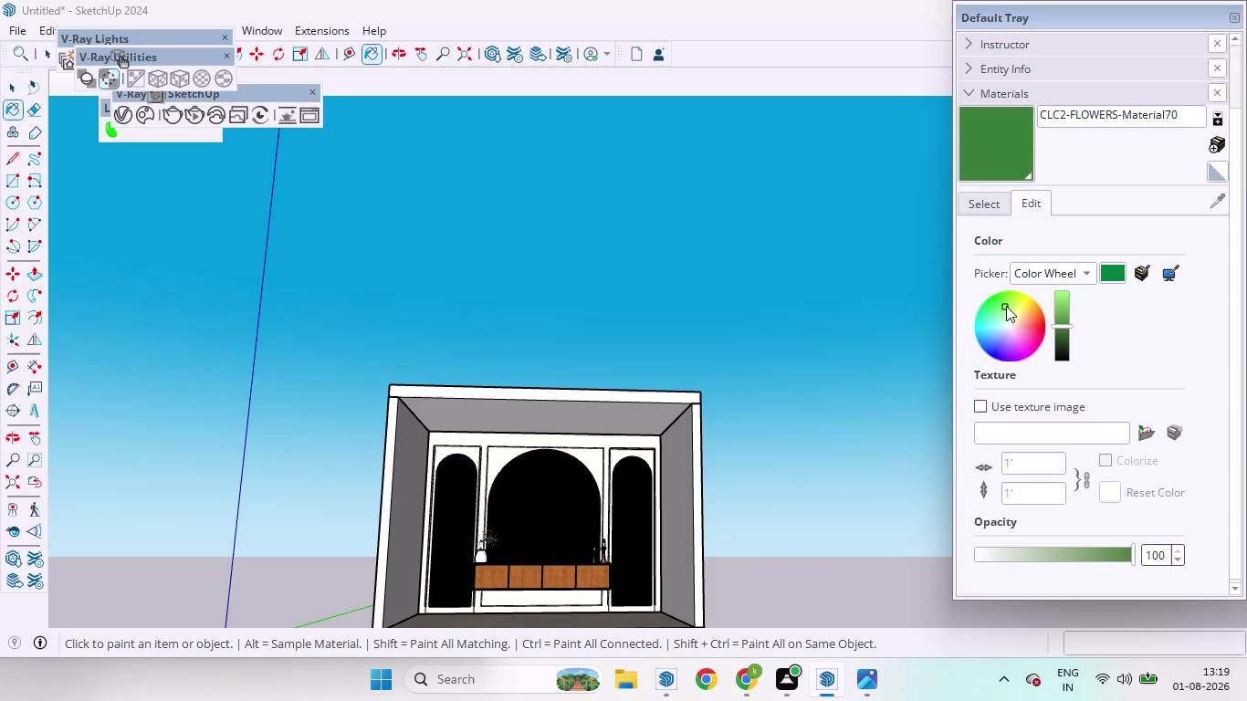
drag(1006, 306, 991, 320)
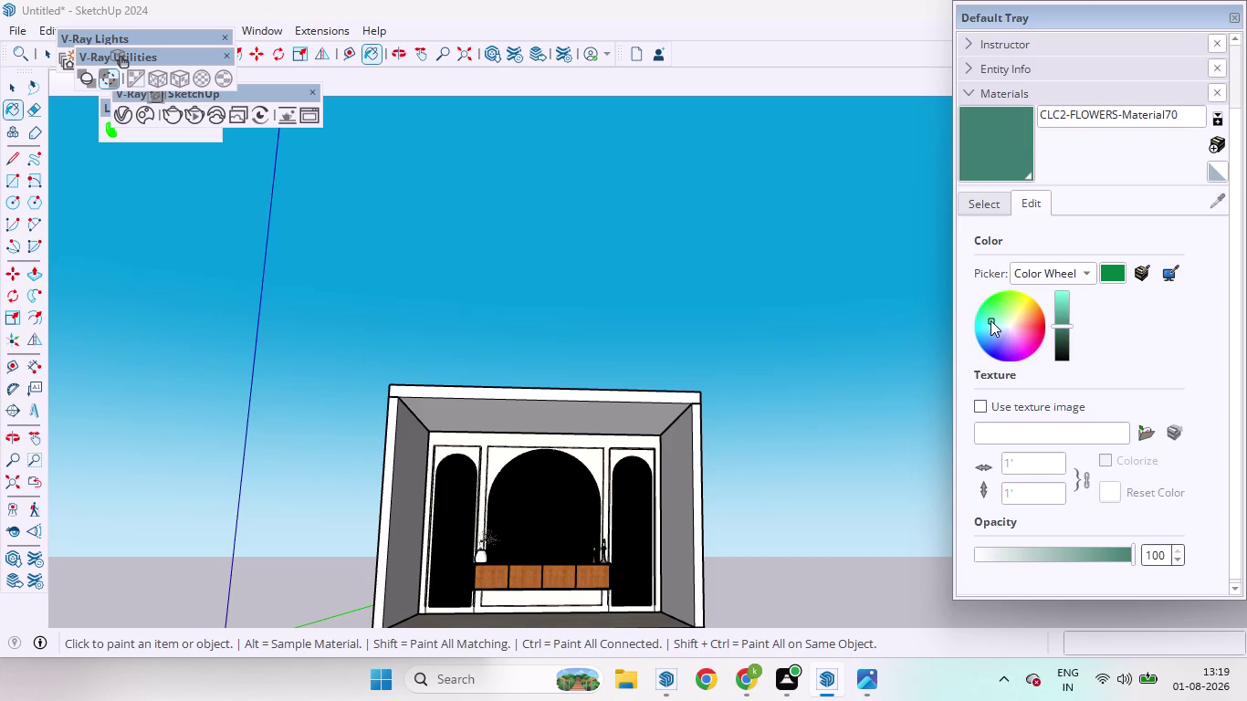
drag(991, 320, 980, 320)
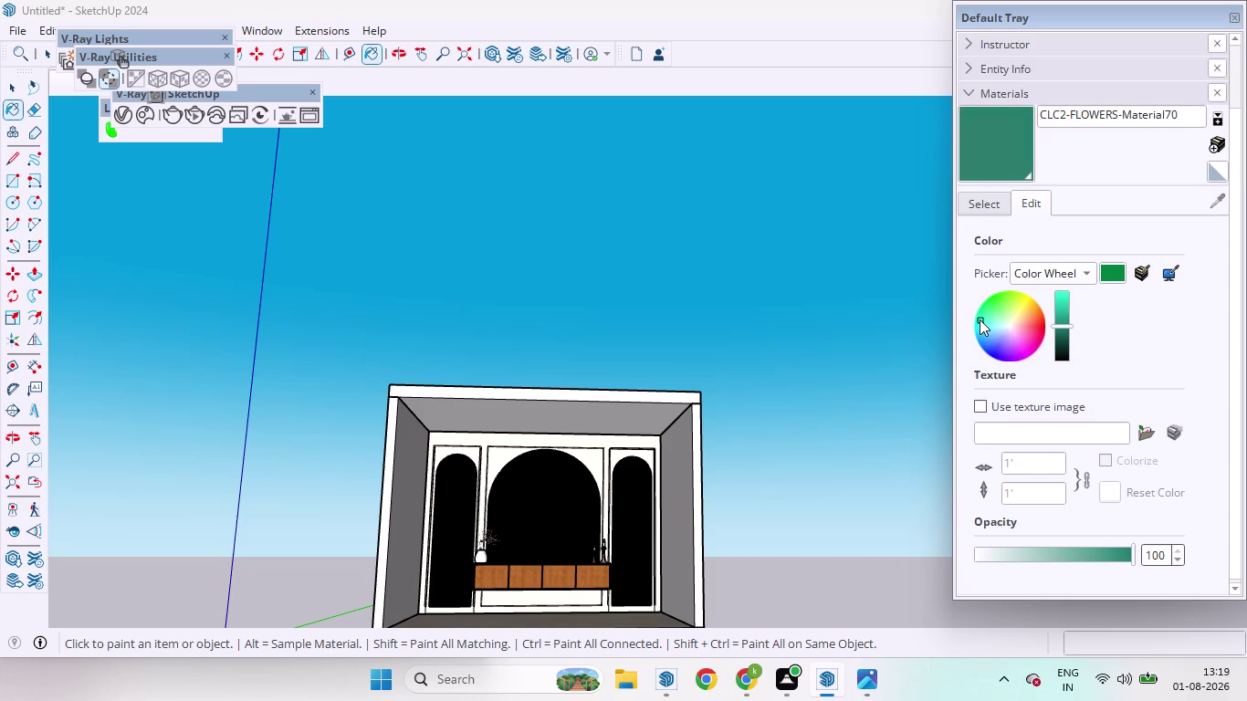
drag(979, 320, 978, 322)
scroll(up, 3)
Paint the room's outer side wall faces with teal CLC2-FLOWERS-Material70.
click(1006, 218)
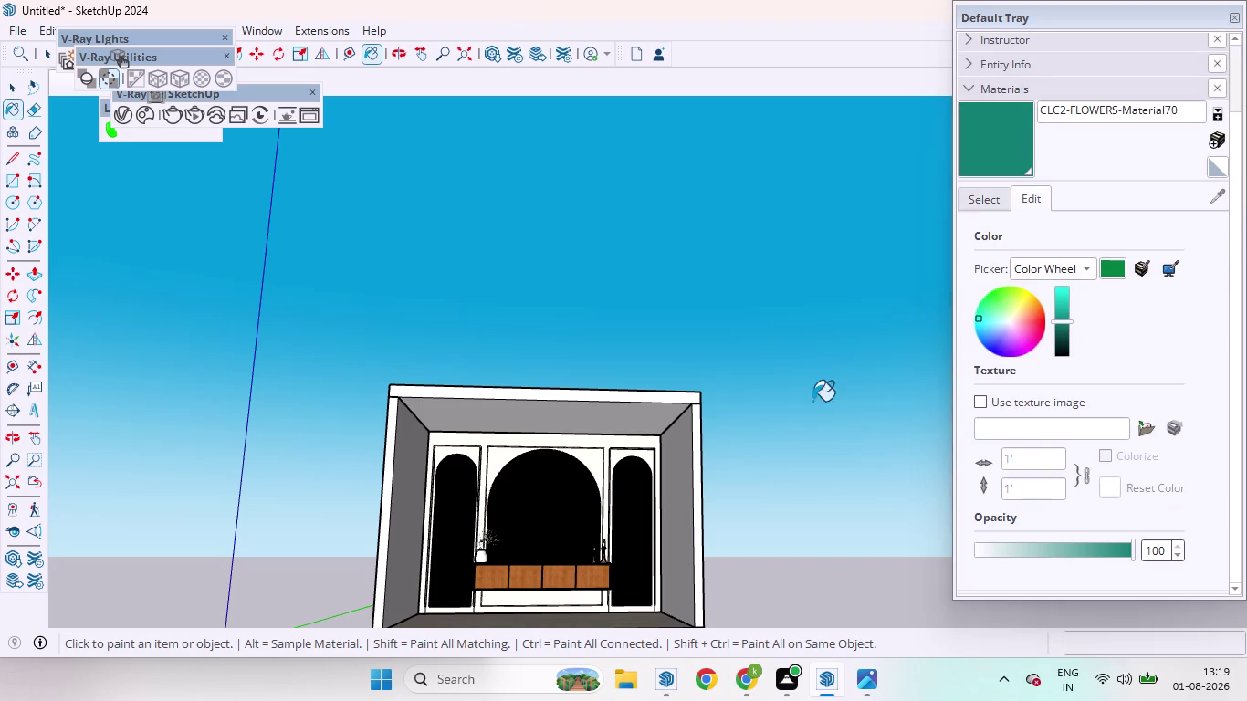
scroll(up, 3)
middle_drag(501, 496, 338, 489)
scroll(up, 3)
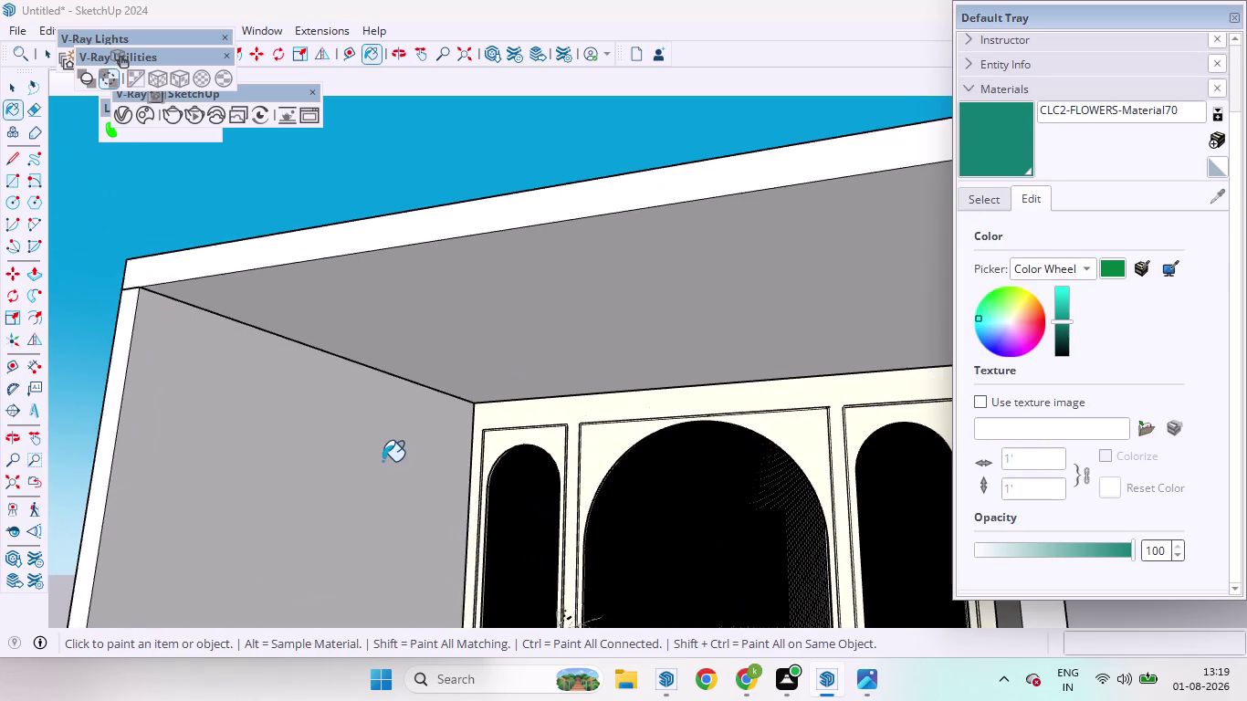
click(369, 493)
Orbit around the room to check both painted sides, returning to the front view.
scroll(down, 3)
middle_drag(474, 496, 586, 565)
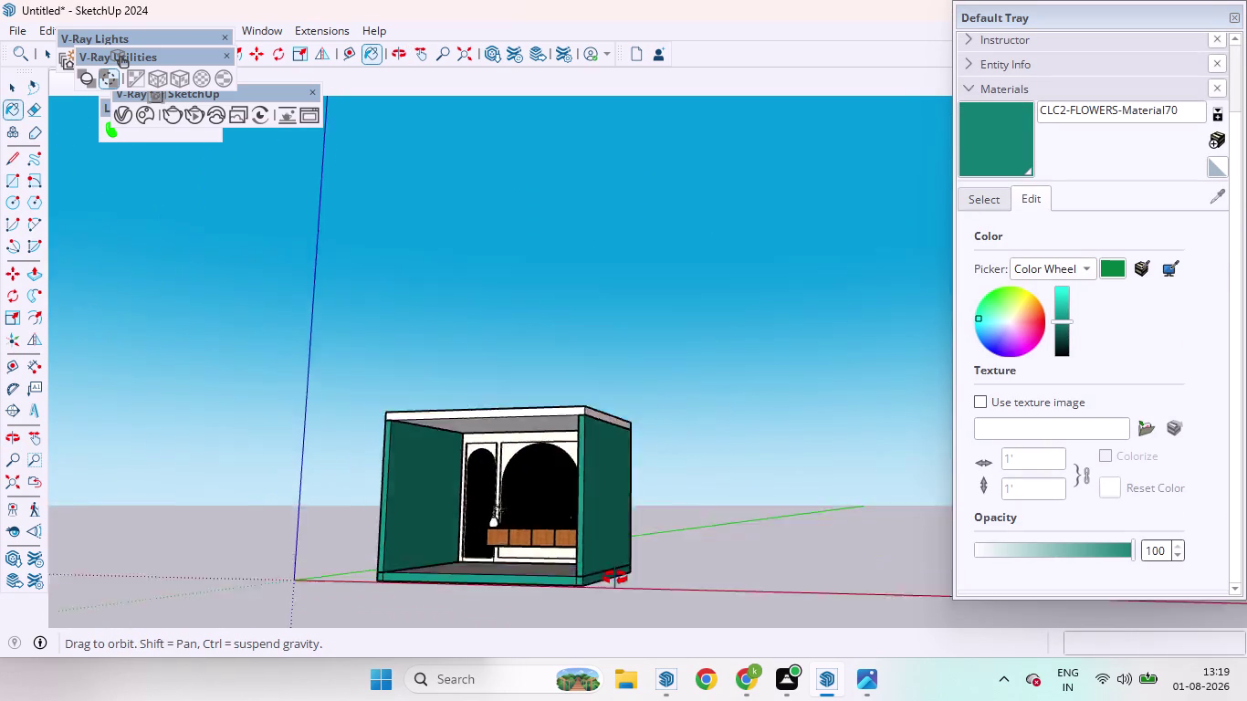
middle_drag(586, 566, 729, 577)
scroll(up, 3)
scroll(down, 3)
middle_drag(740, 560, 737, 571)
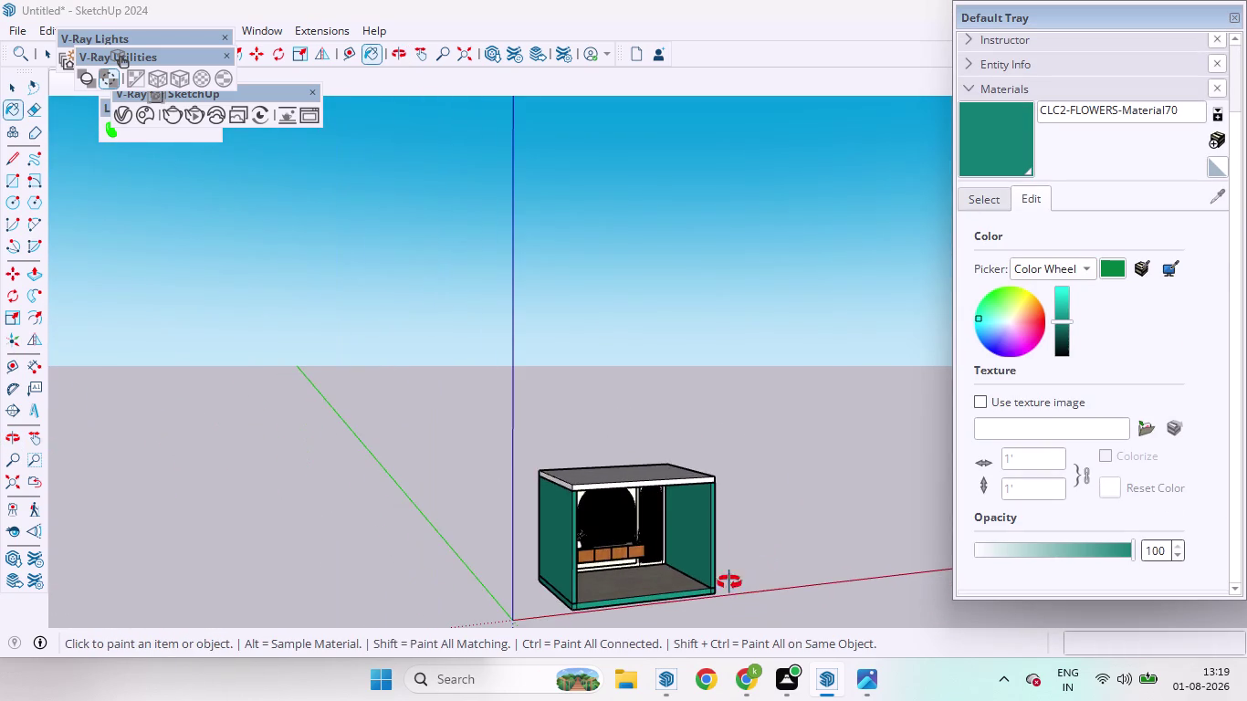
middle_drag(737, 571, 632, 568)
Undo, then try grey, mauve and olive tones on the material before returning to teal.
key(ctrl+z)
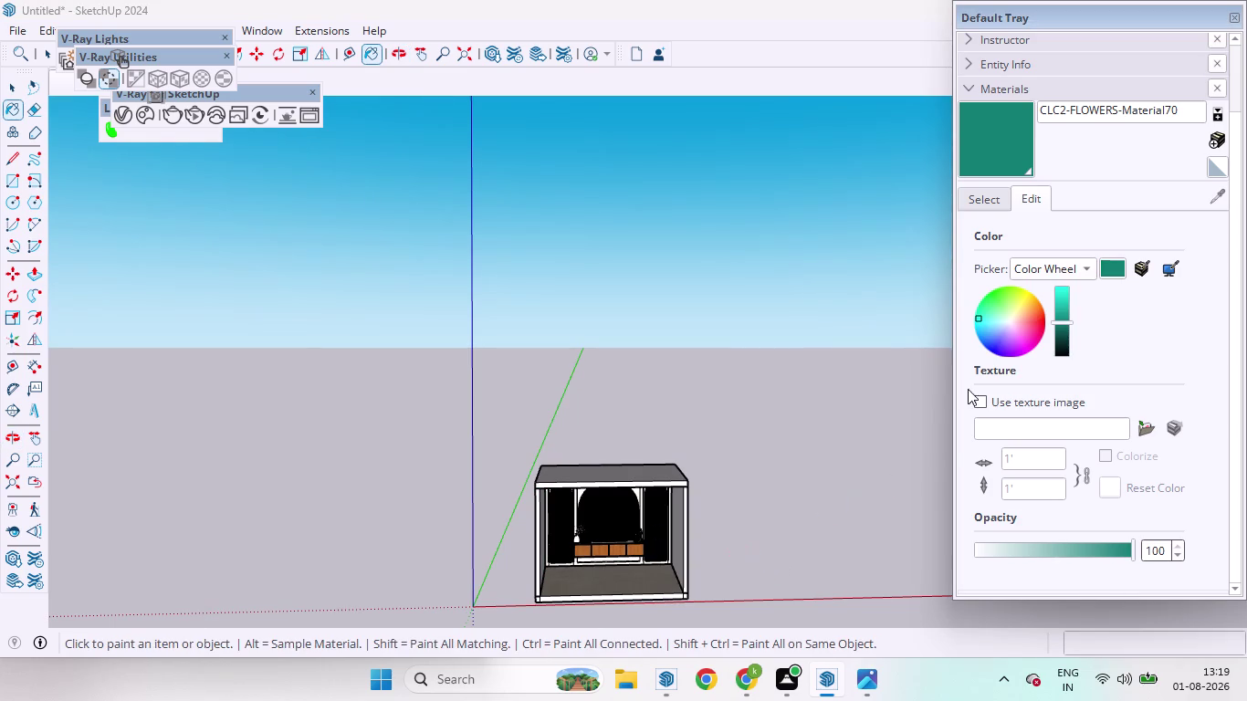
drag(981, 313, 984, 318)
drag(984, 318, 997, 323)
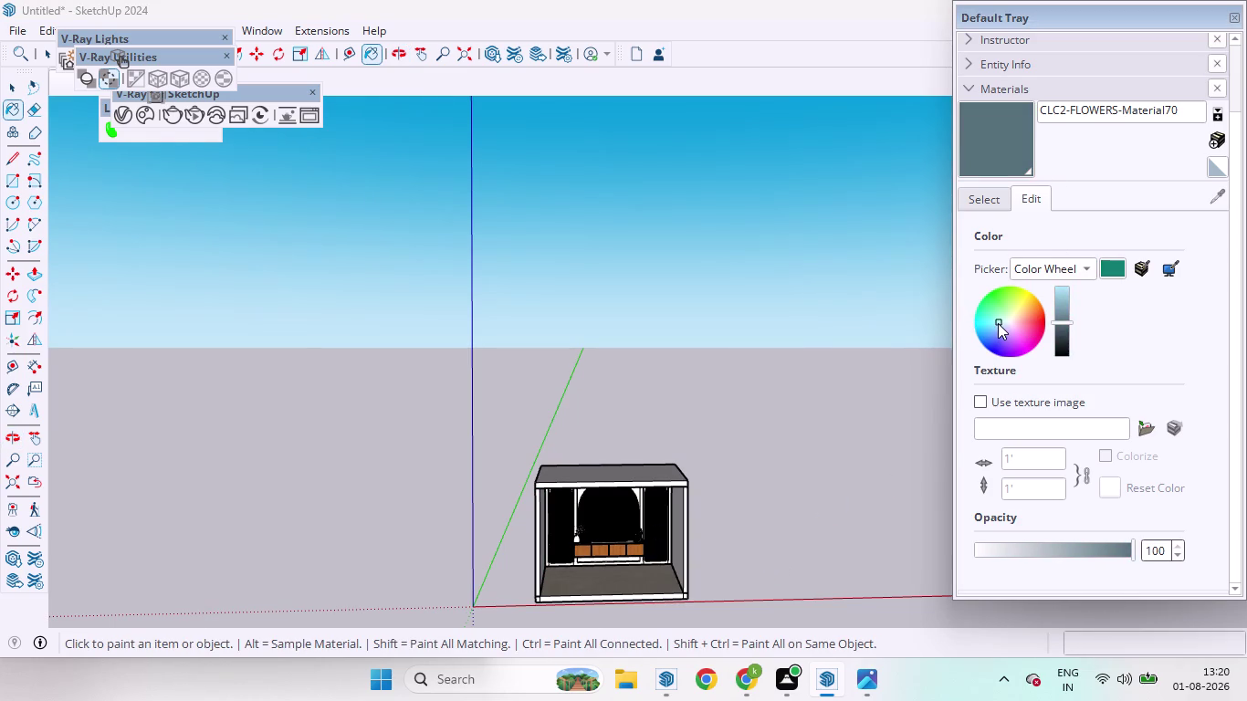
drag(998, 323, 1012, 321)
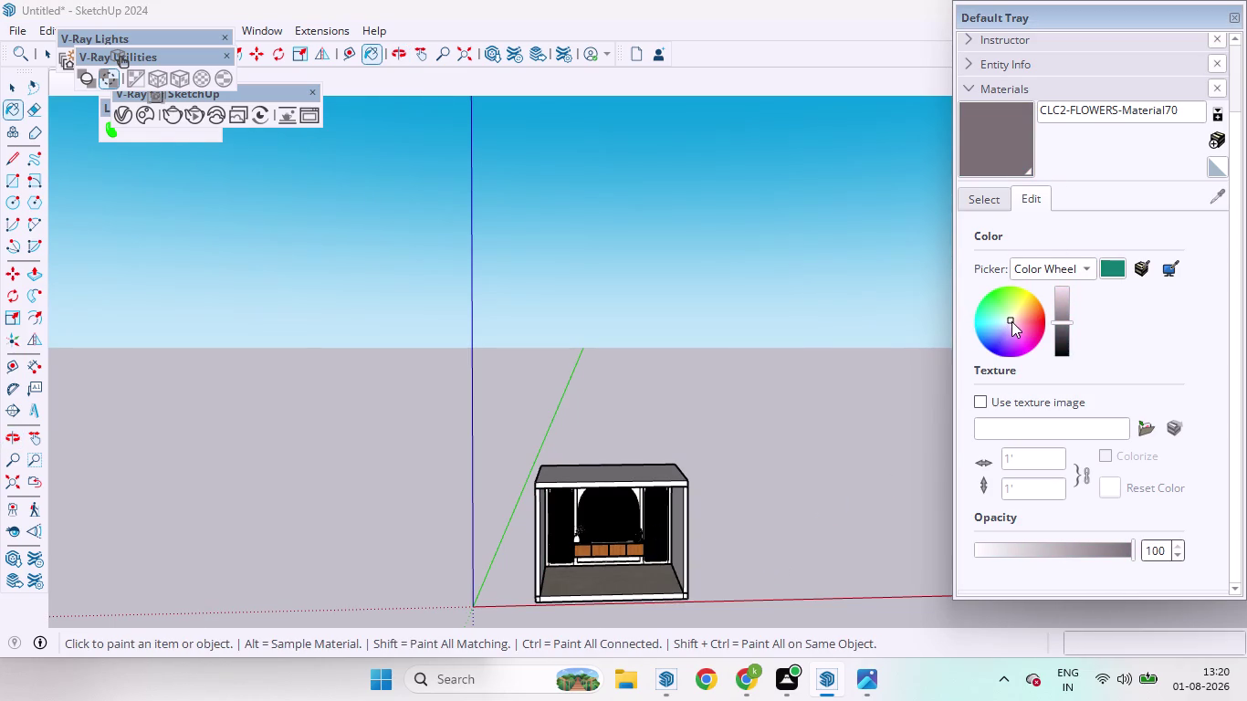
drag(1012, 321, 1026, 302)
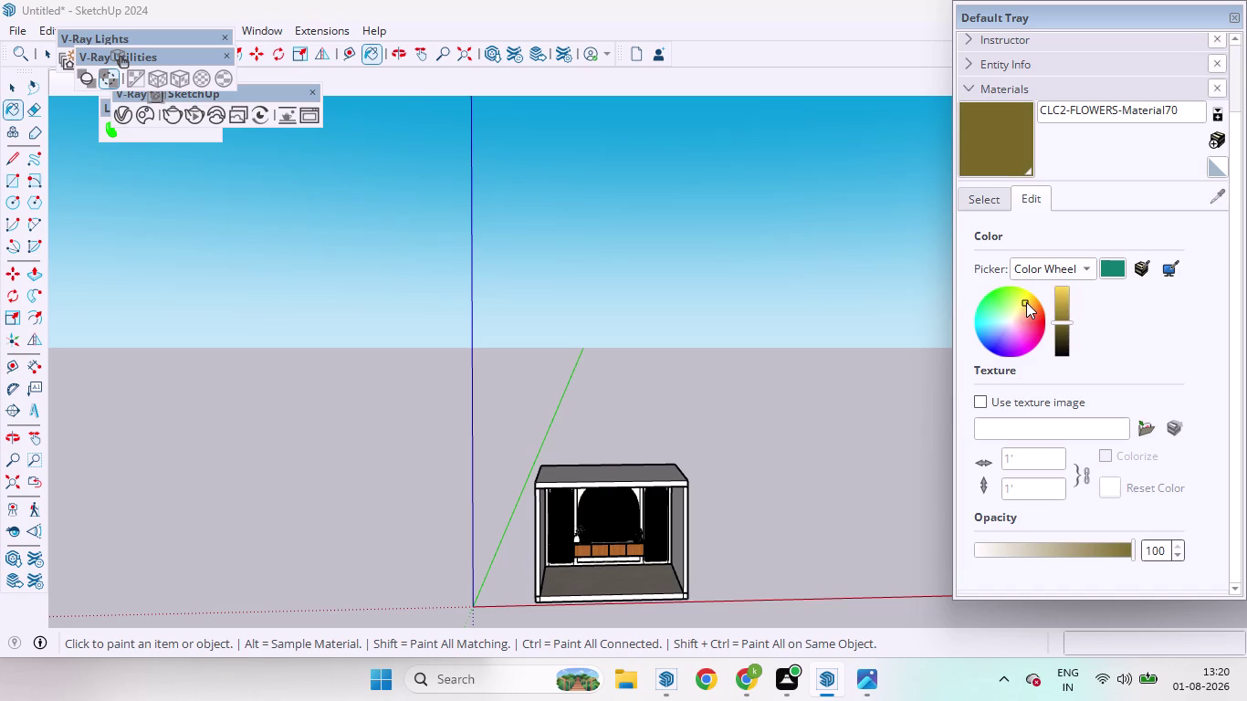
drag(1026, 302, 982, 311)
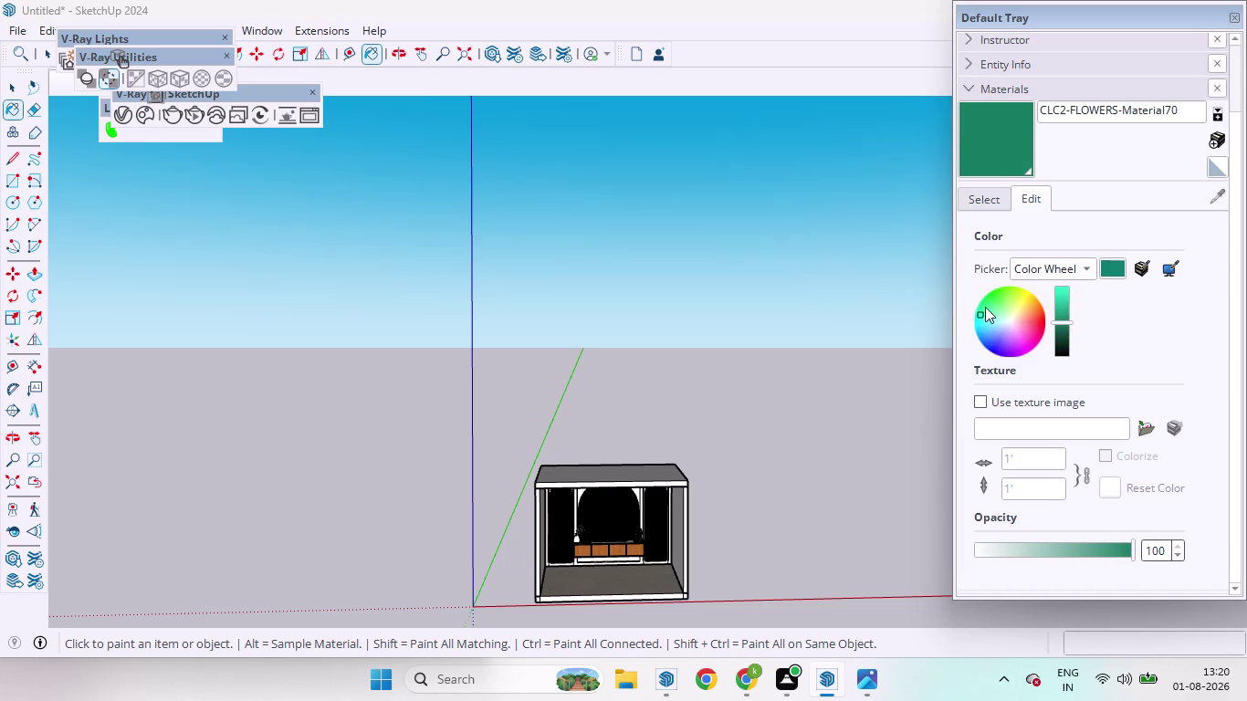
Tune the material through greener and deep blue shades, settling on olive brown.
drag(982, 310, 985, 321)
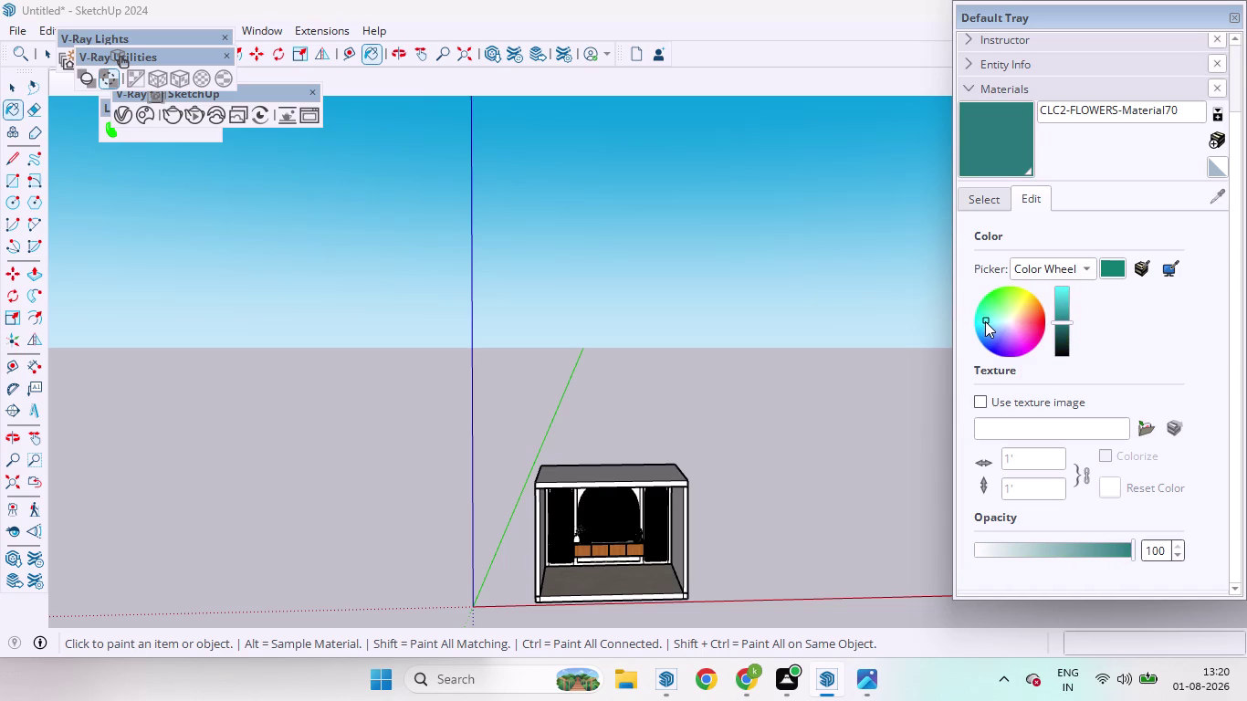
drag(985, 322, 981, 312)
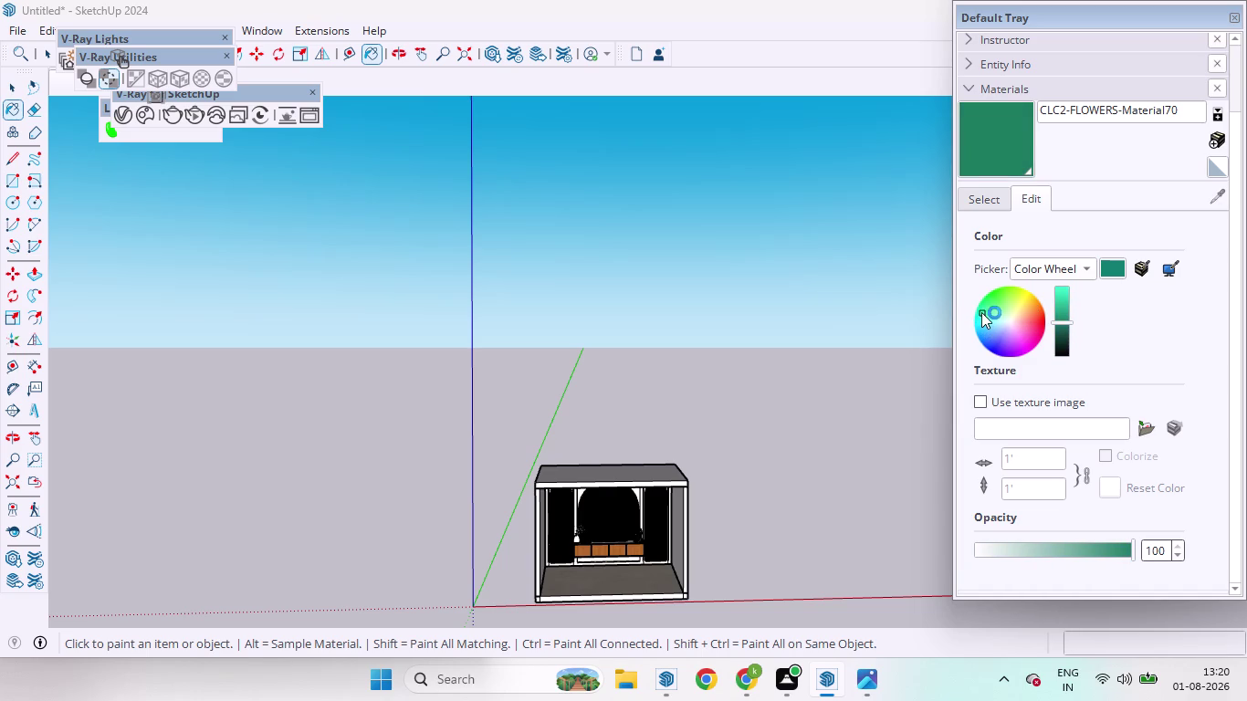
drag(982, 313, 986, 308)
drag(985, 307, 1013, 306)
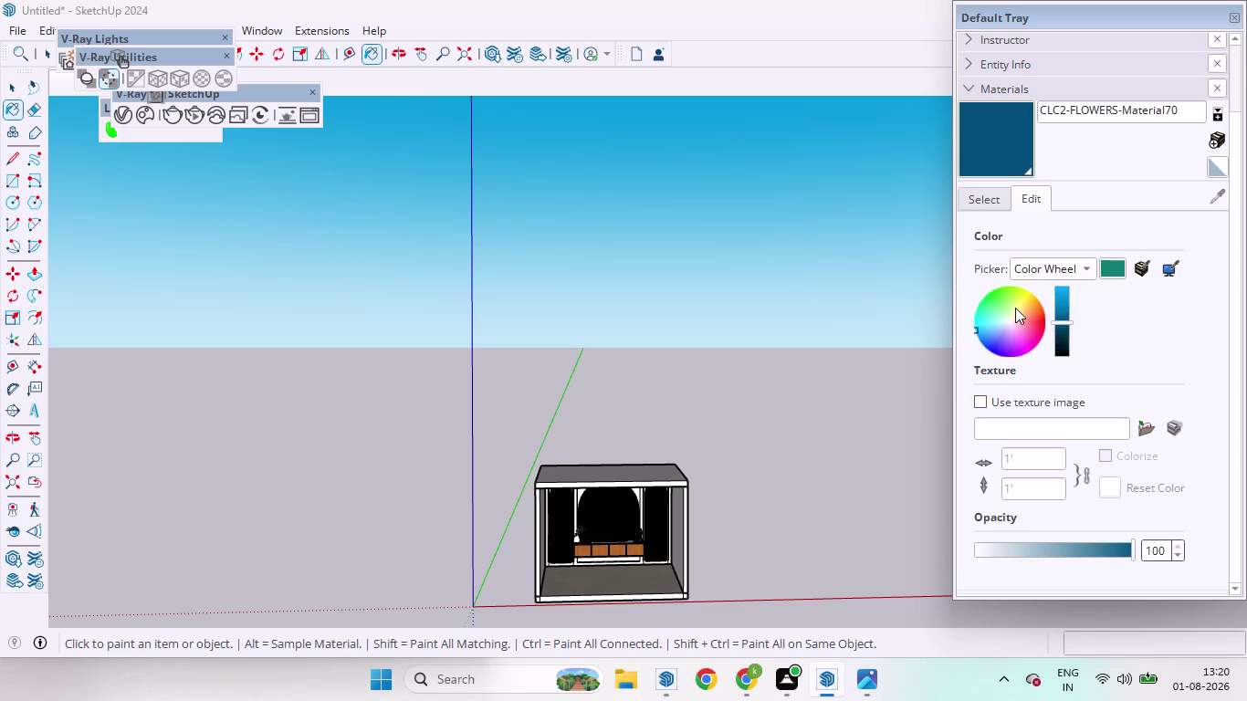
drag(1013, 307, 1024, 306)
Switch to Select and view the TV wall in two-point perspective.
key(space)
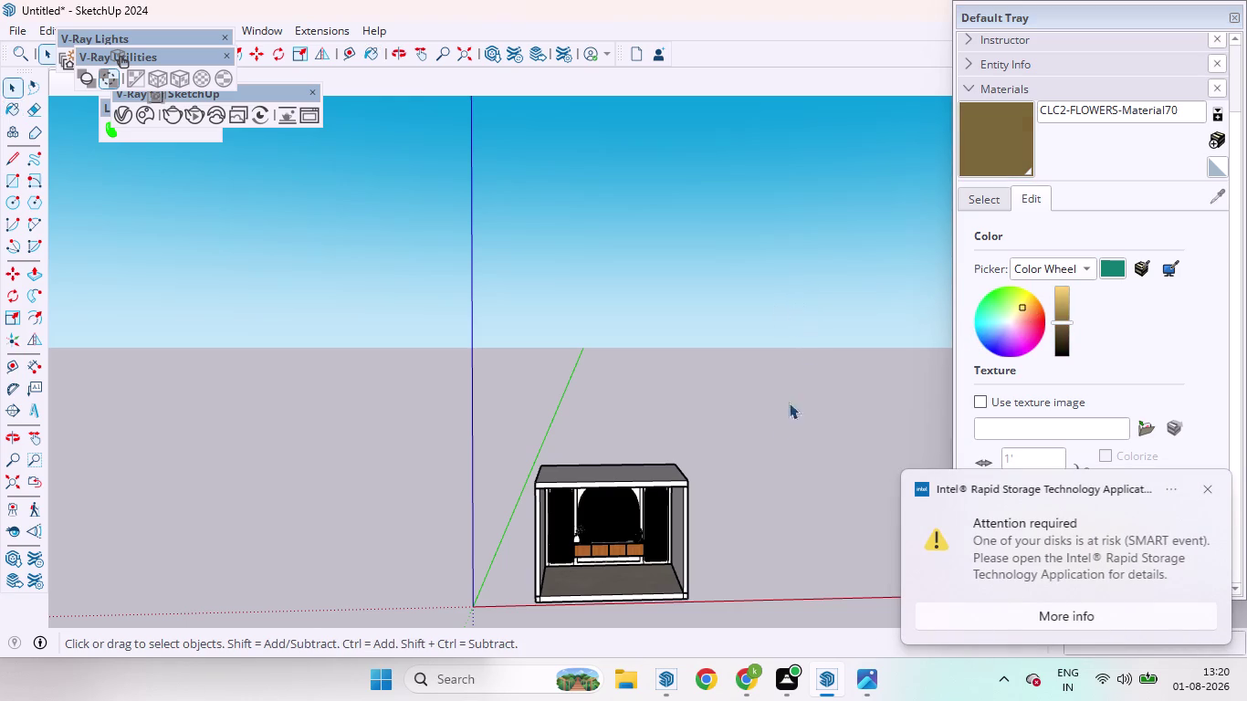
click(747, 533)
click(1207, 489)
click(69, 90)
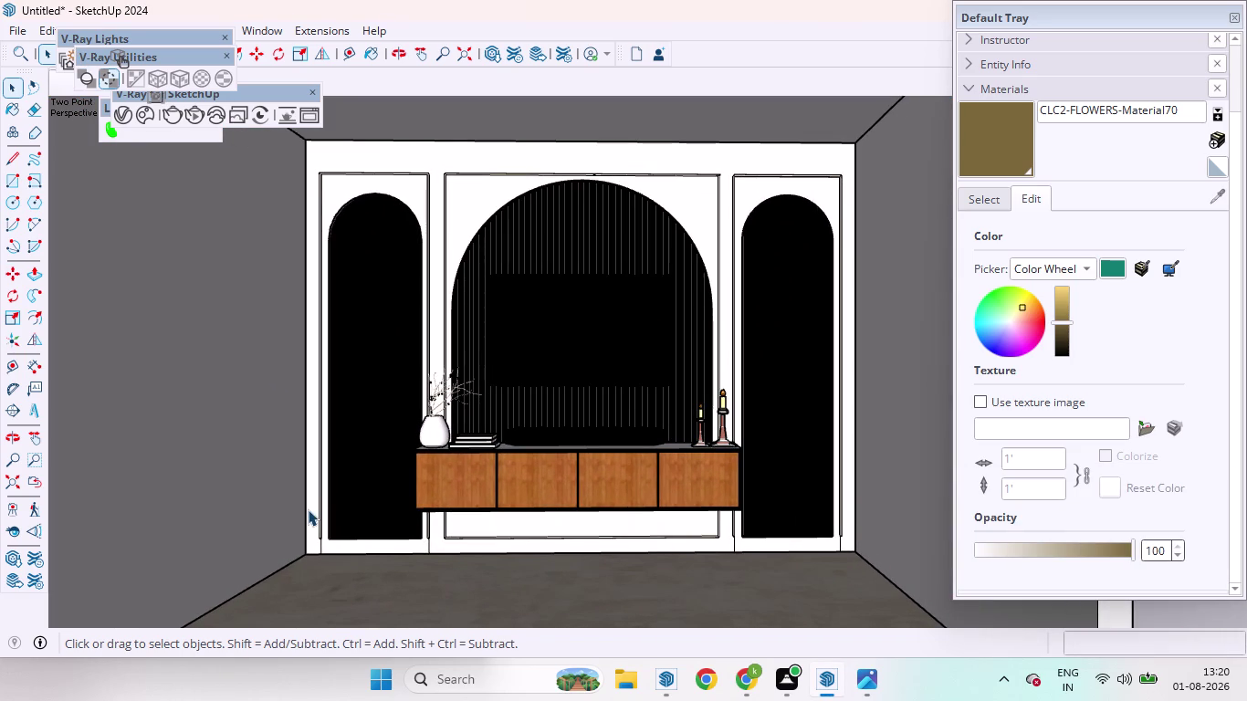
click(523, 242)
right_click(537, 240)
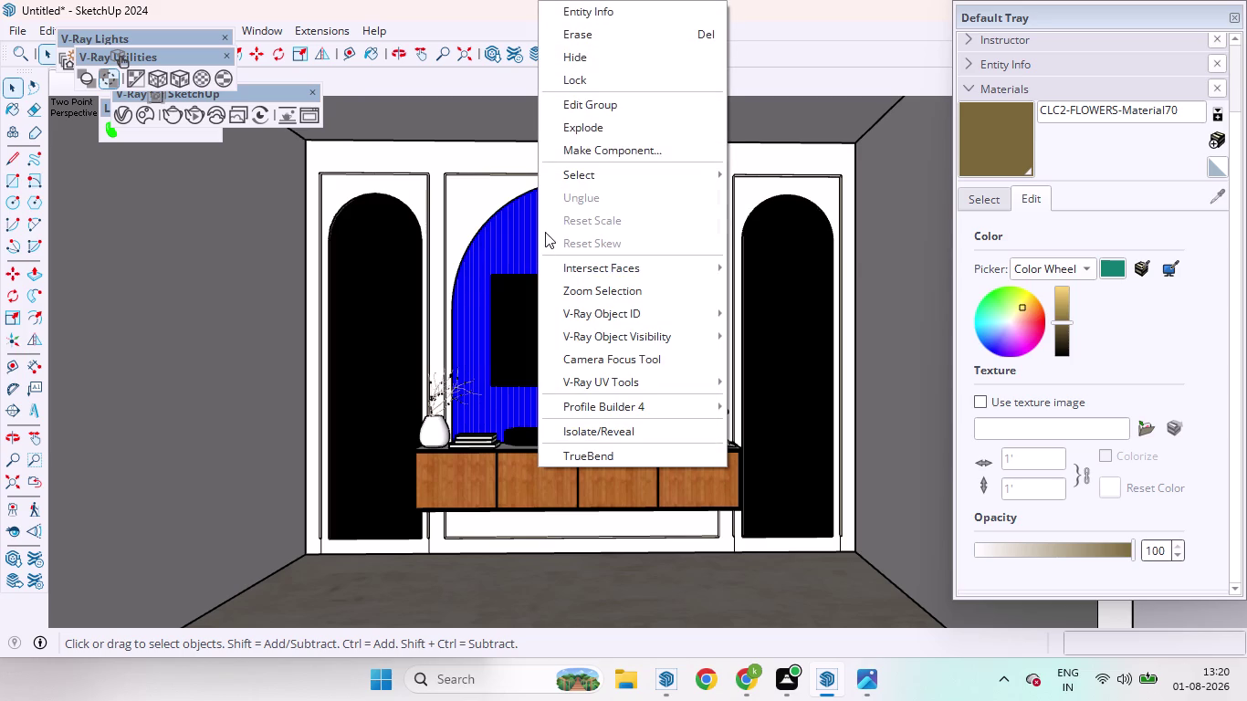
click(565, 66)
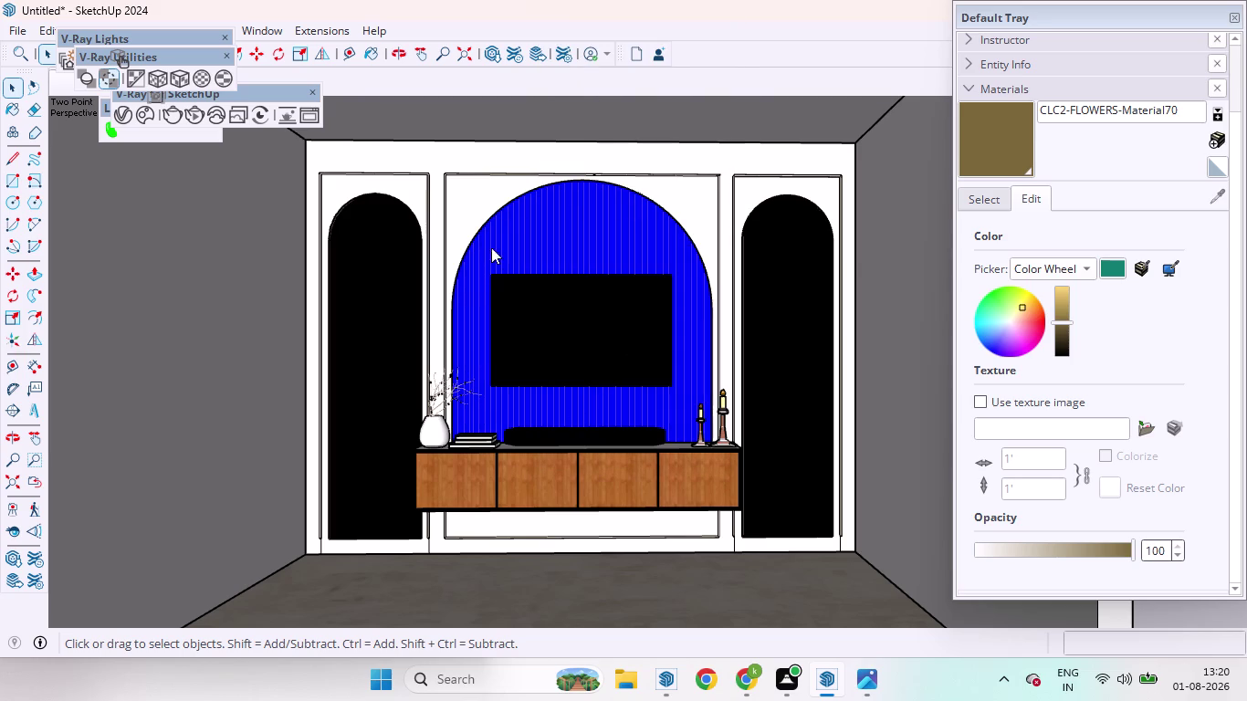
scroll(down, 3)
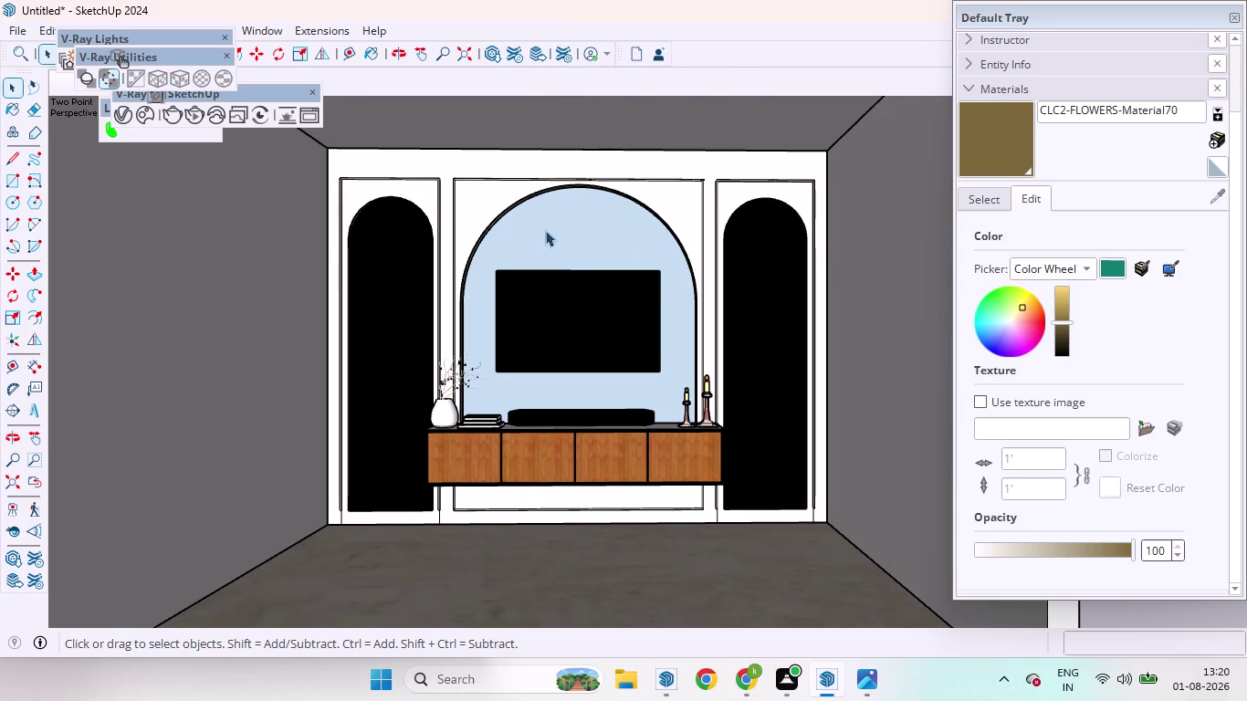
scroll(up, 3)
middle_drag(564, 234, 388, 302)
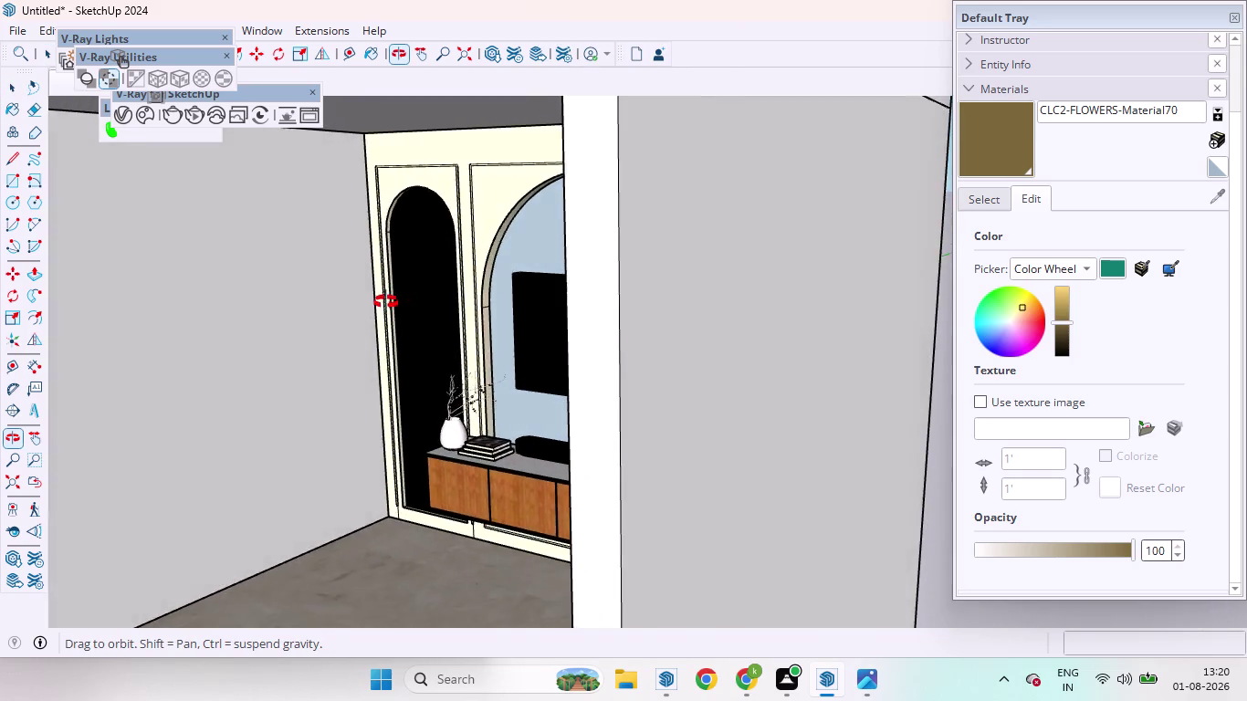
middle_drag(388, 302, 508, 297)
click(526, 247)
right_click(533, 240)
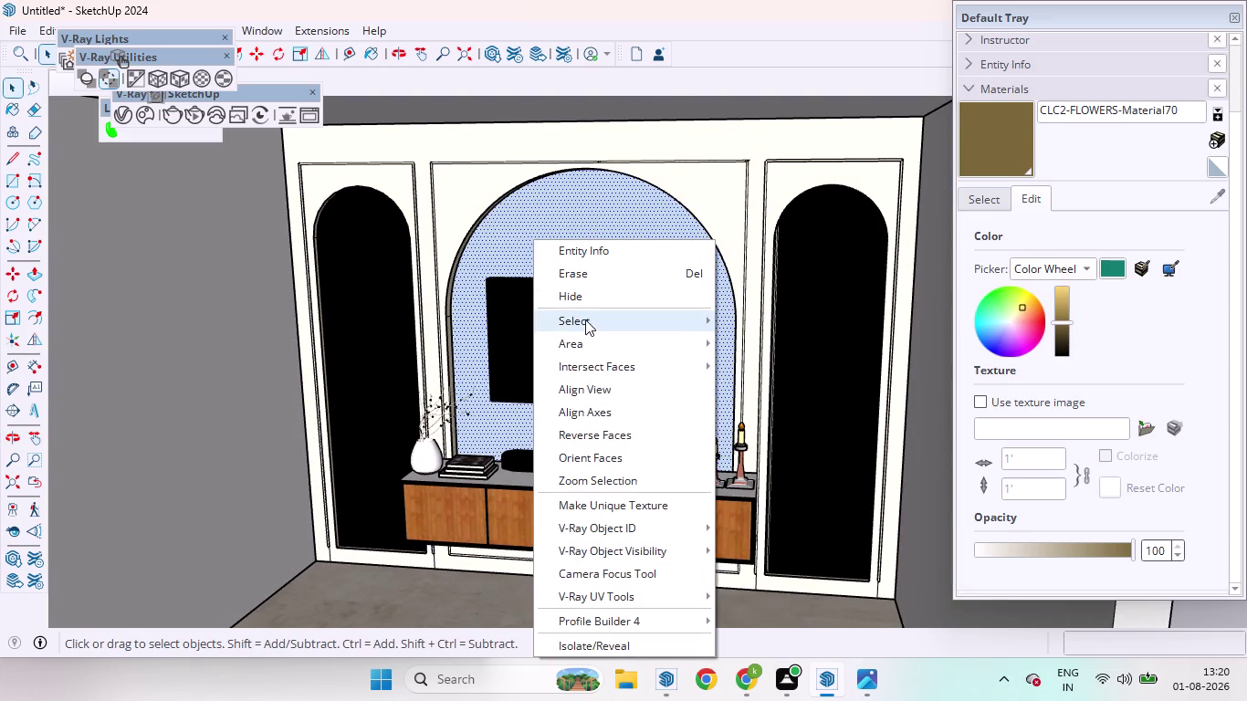
click(604, 429)
scroll(down, 3)
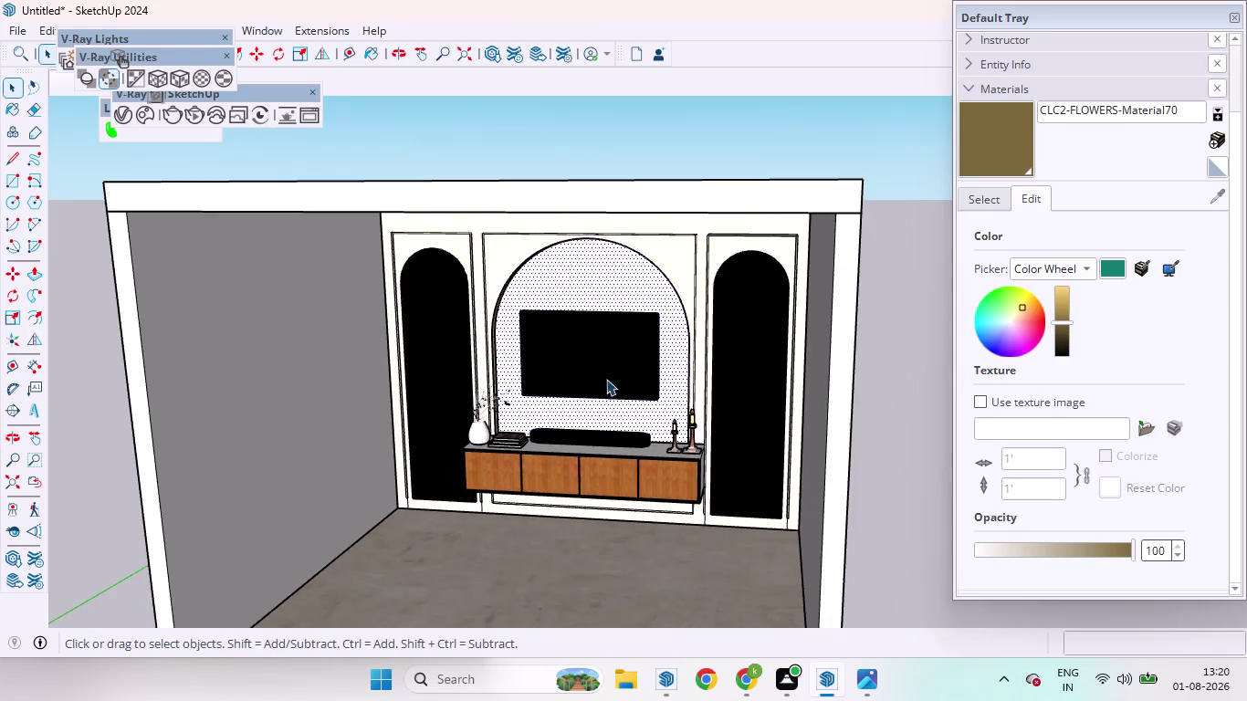
scroll(down, 3)
click(799, 424)
scroll(up, 3)
middle_drag(553, 367, 632, 319)
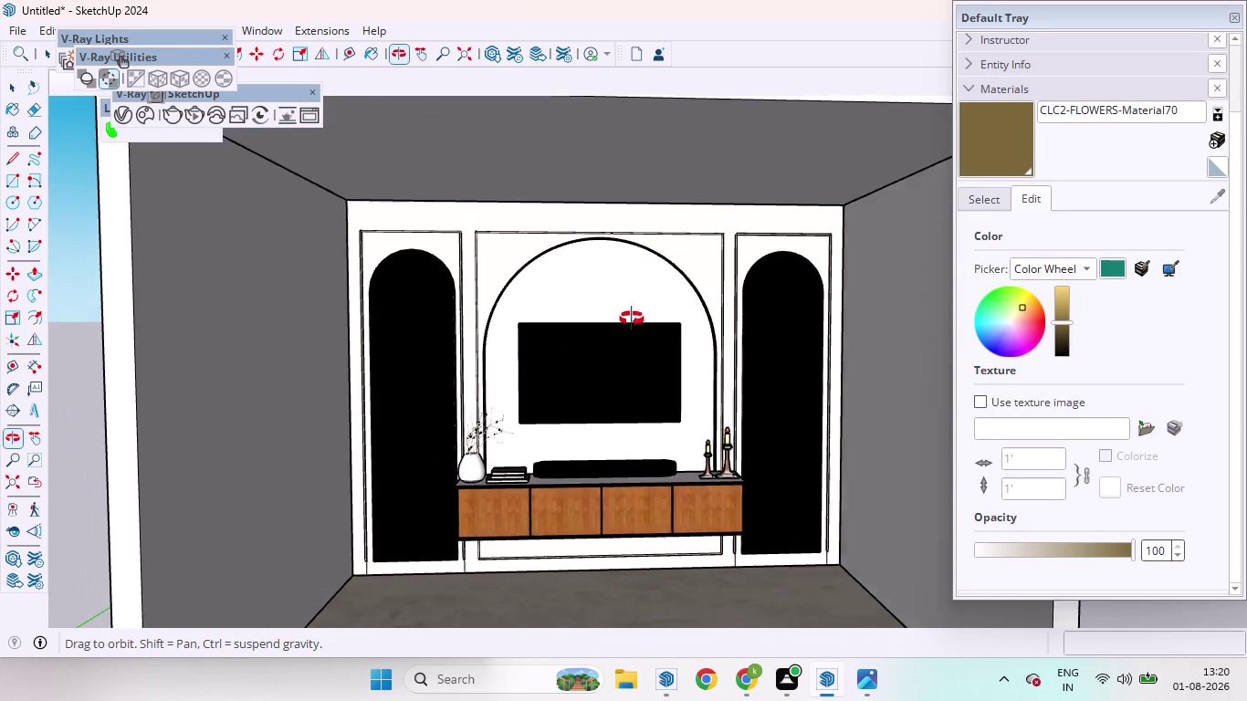
middle_drag(631, 319, 633, 317)
scroll(up, 3)
scroll(down, 3)
scroll(up, 3)
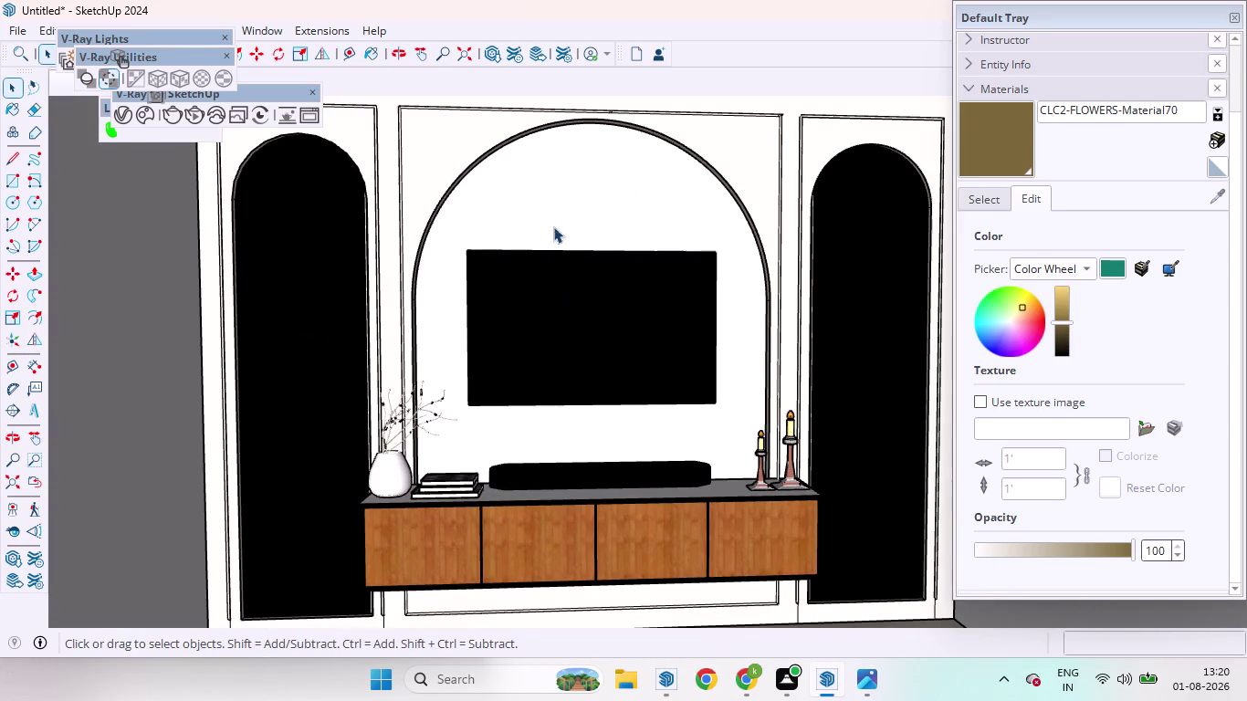
scroll(down, 3)
middle_drag(610, 325, 585, 345)
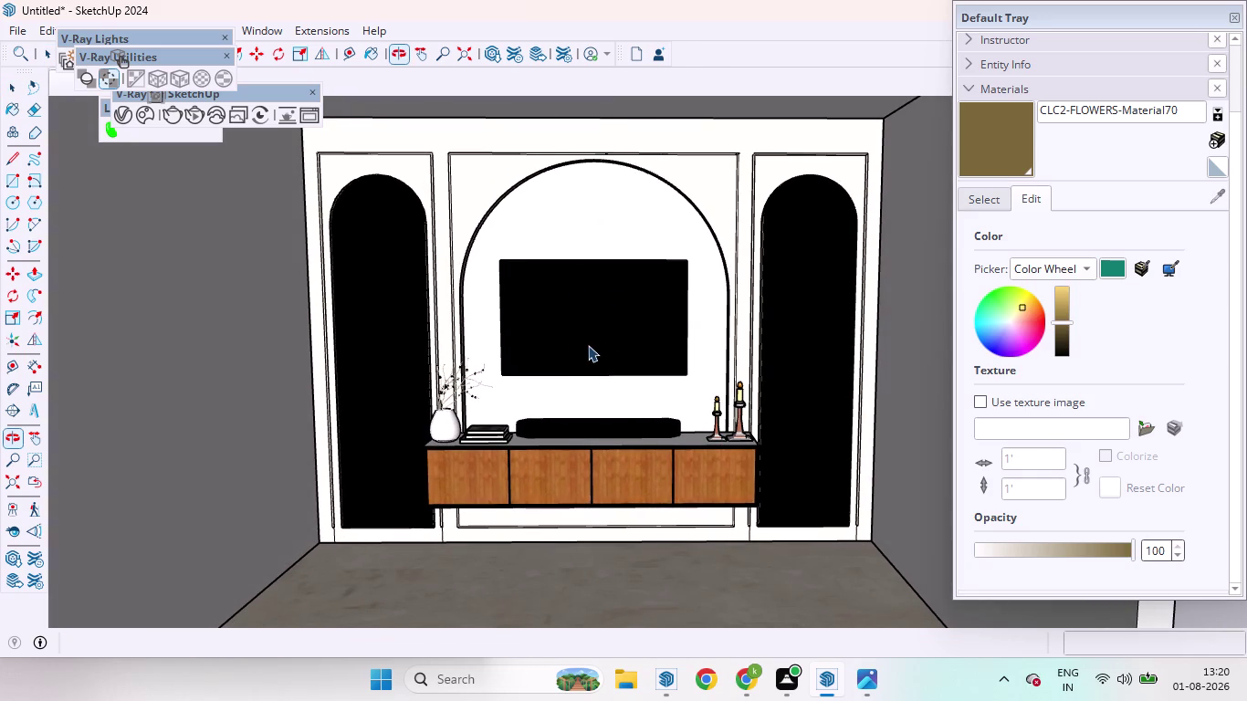
scroll(up, 3)
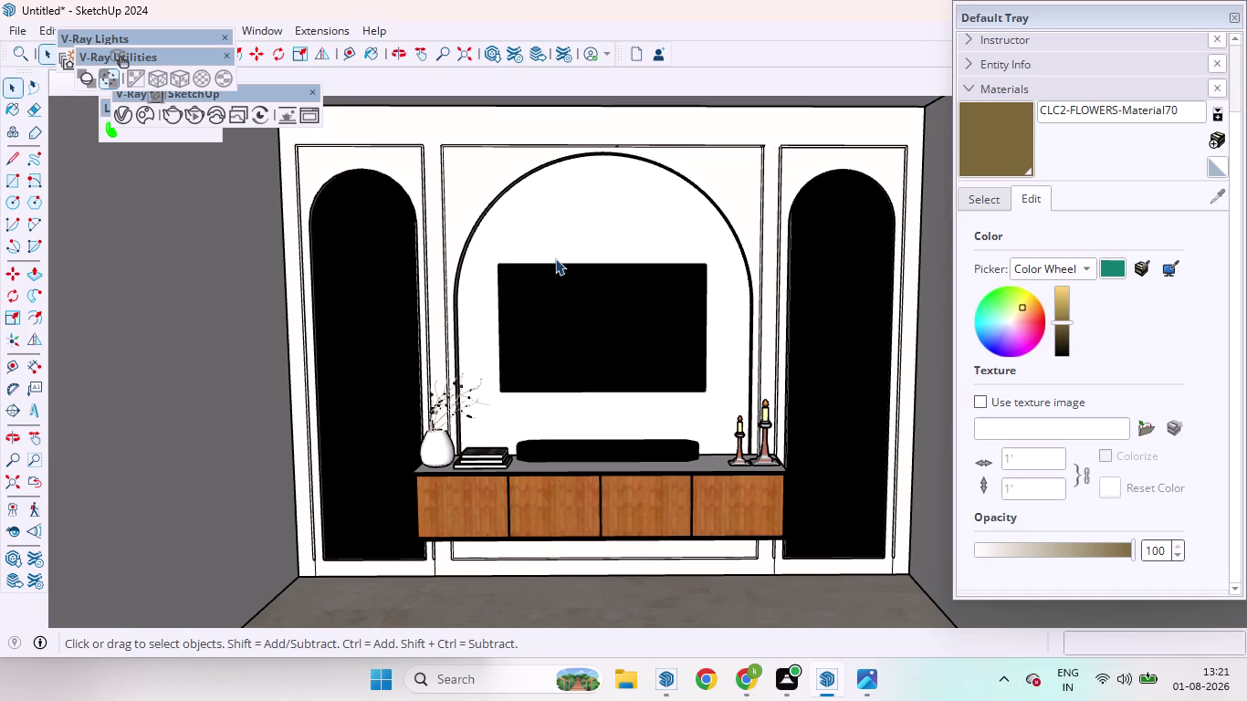
scroll(up, 3)
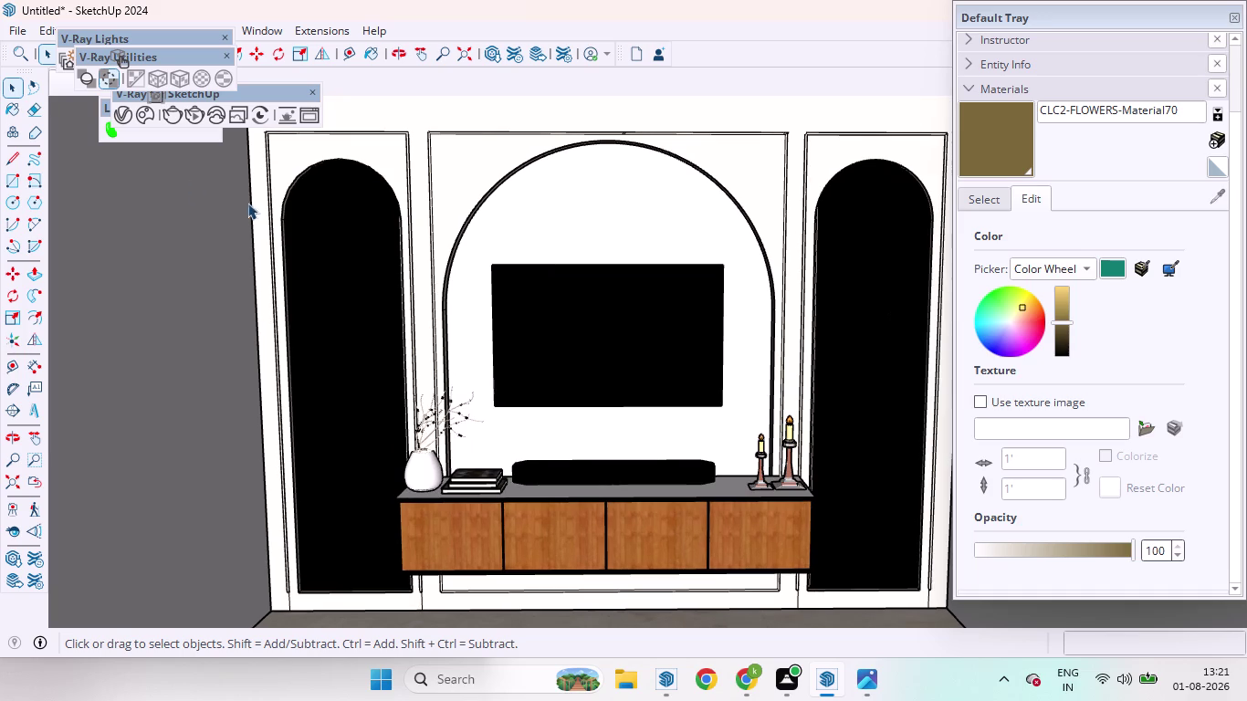
Select the fluted arch panel behind the TV and hide it.
click(51, 79)
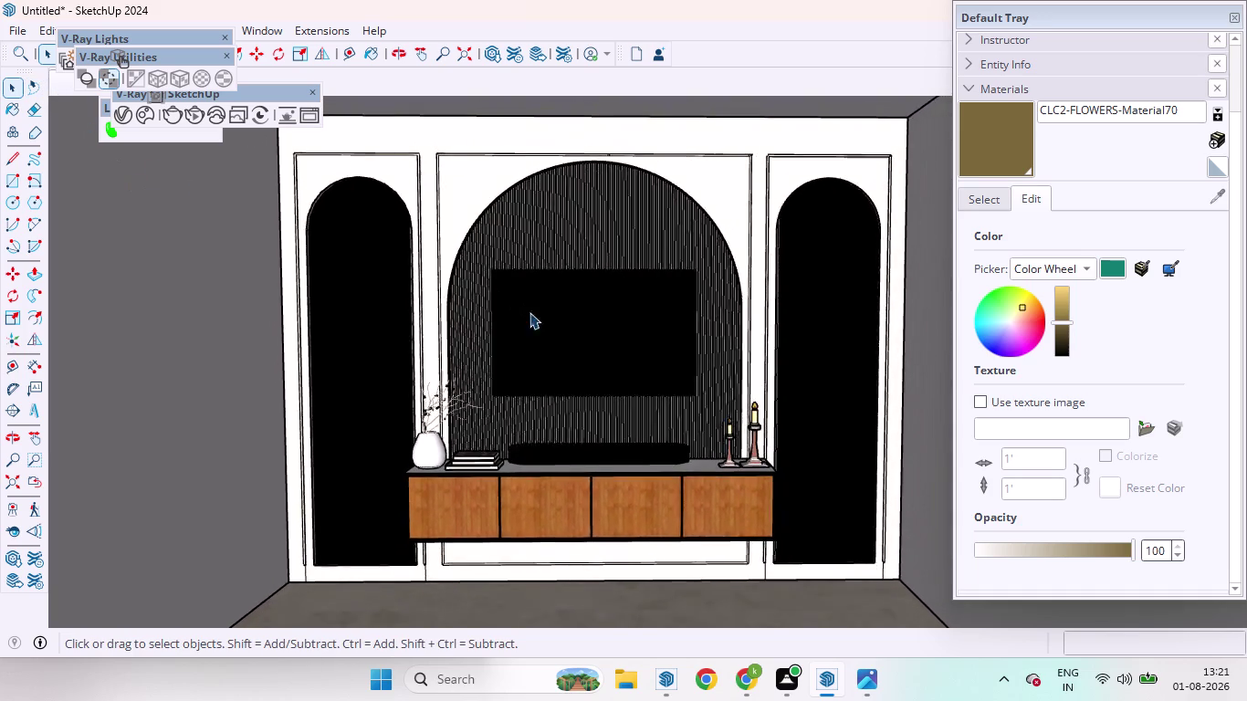
click(560, 238)
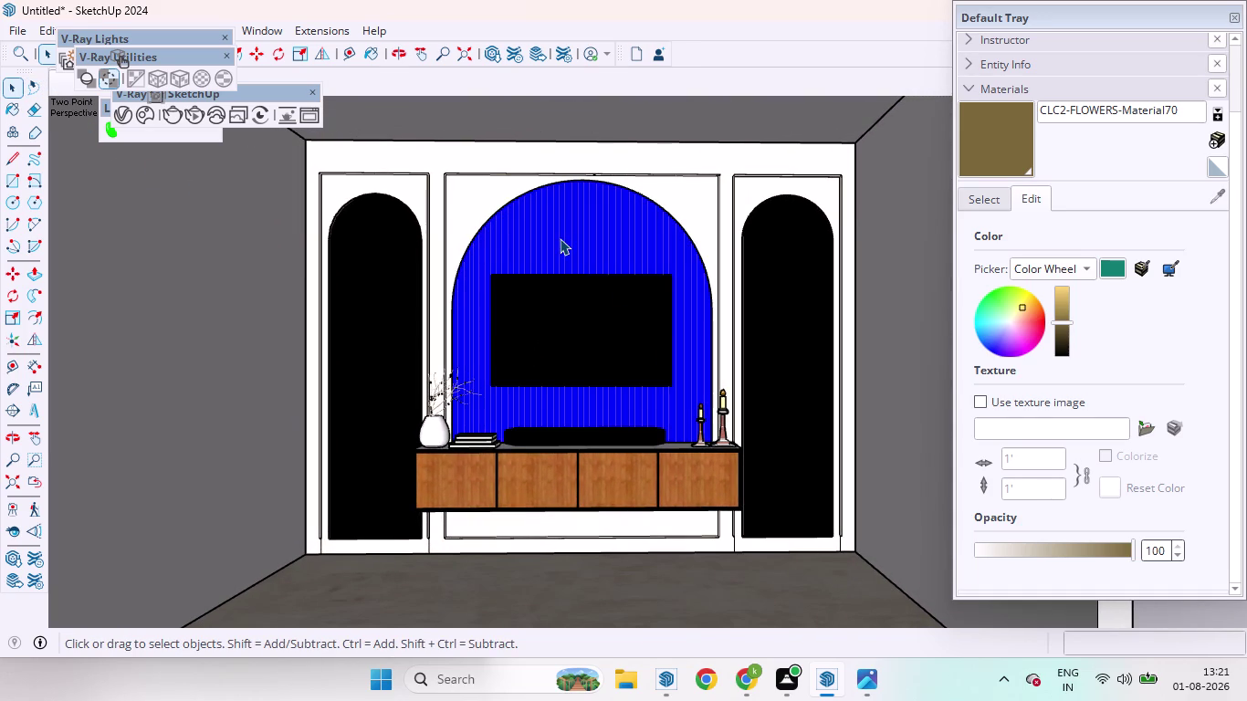
right_drag(560, 244, 557, 257)
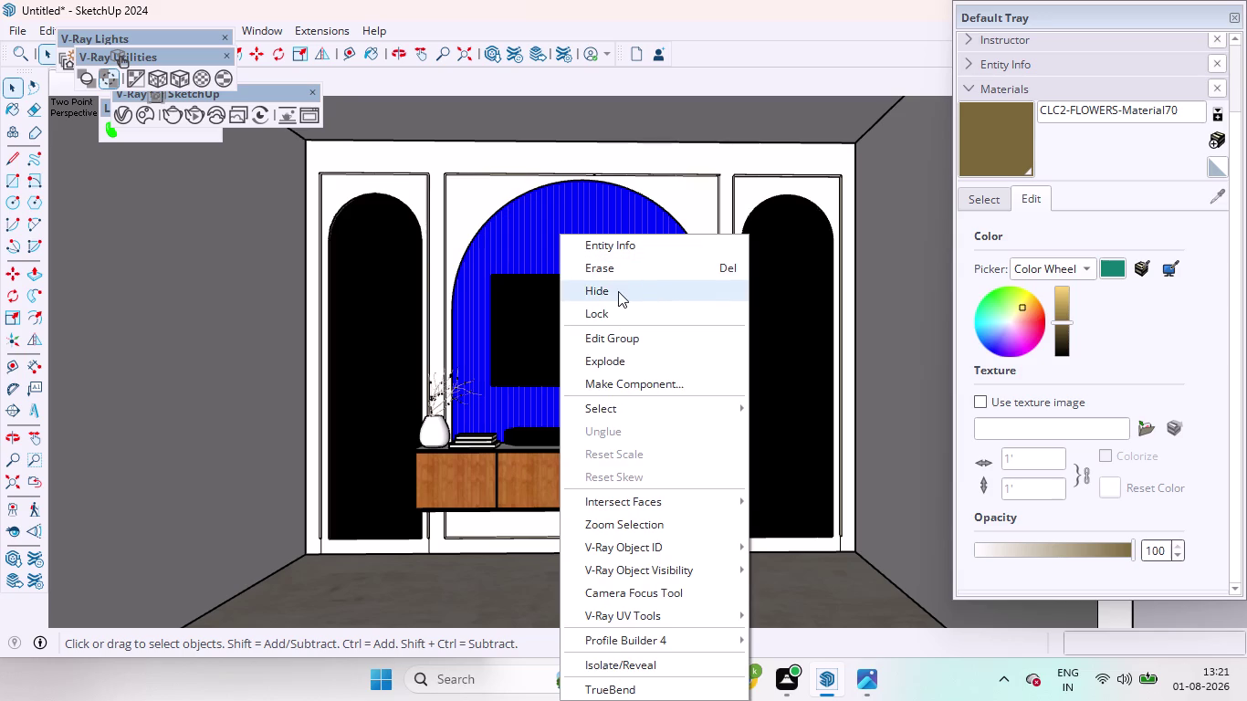
click(618, 291)
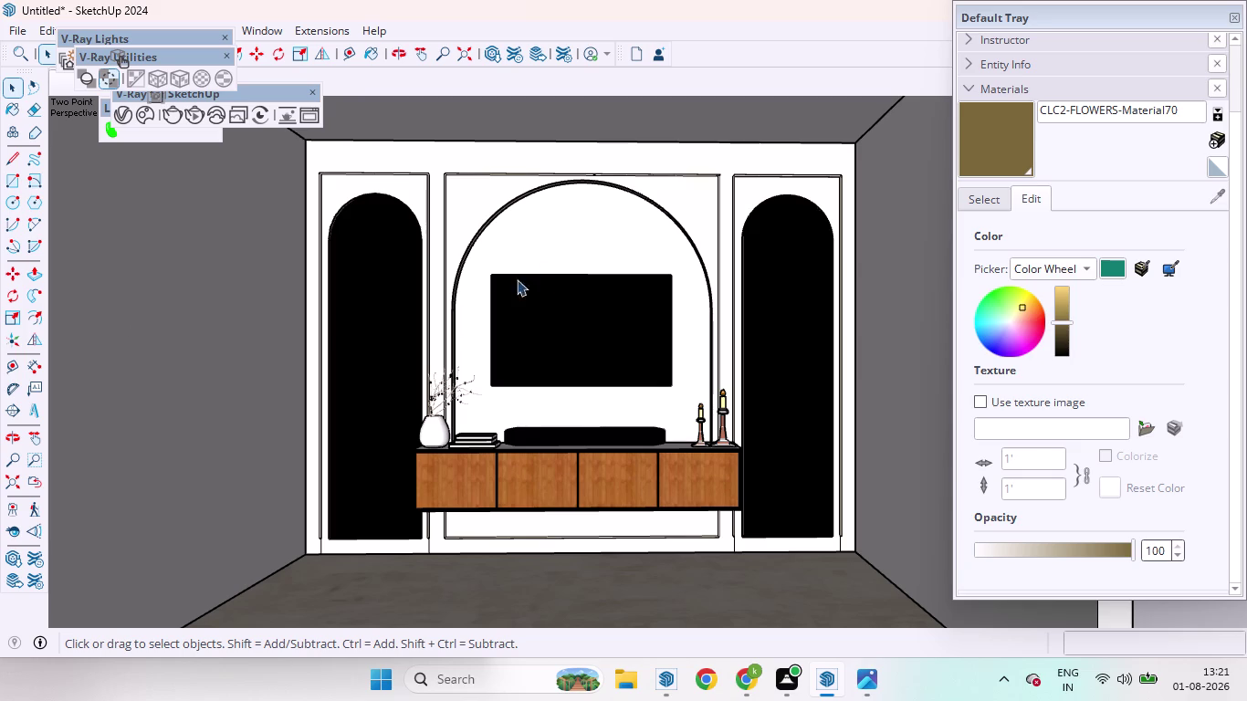
Restore the hidden fluted panel with Edit > Unhide > Last.
click(43, 24)
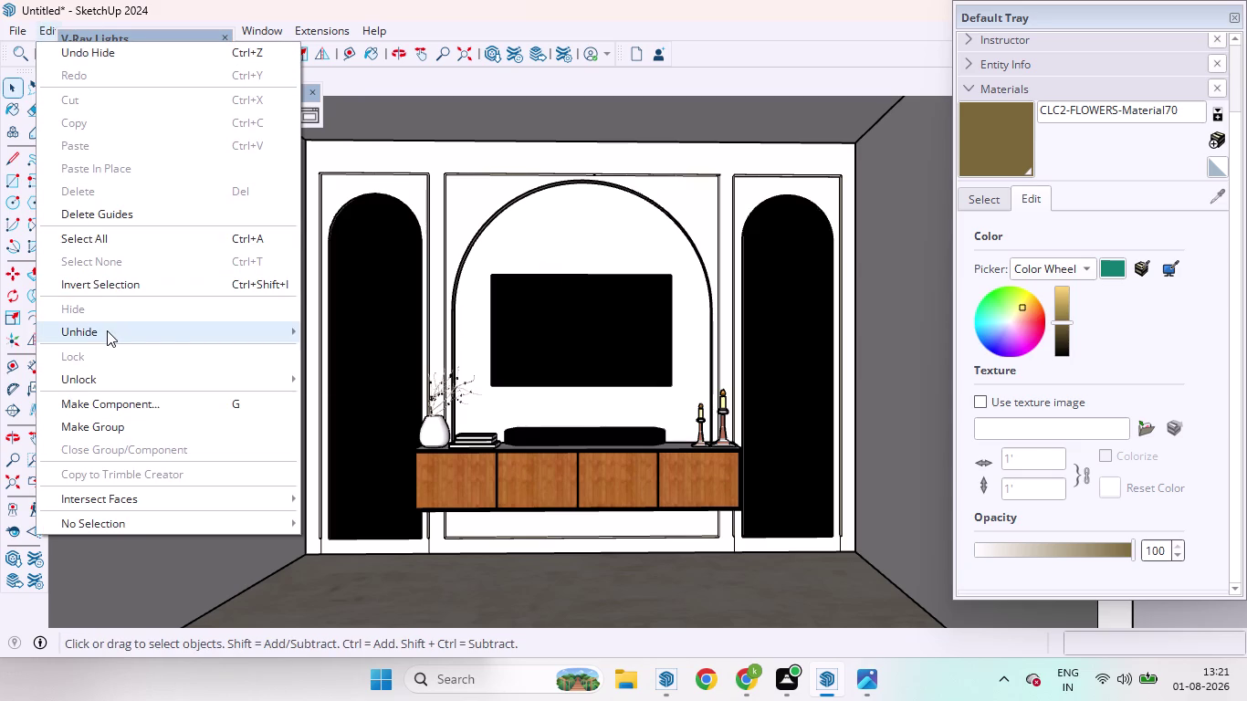
click(348, 351)
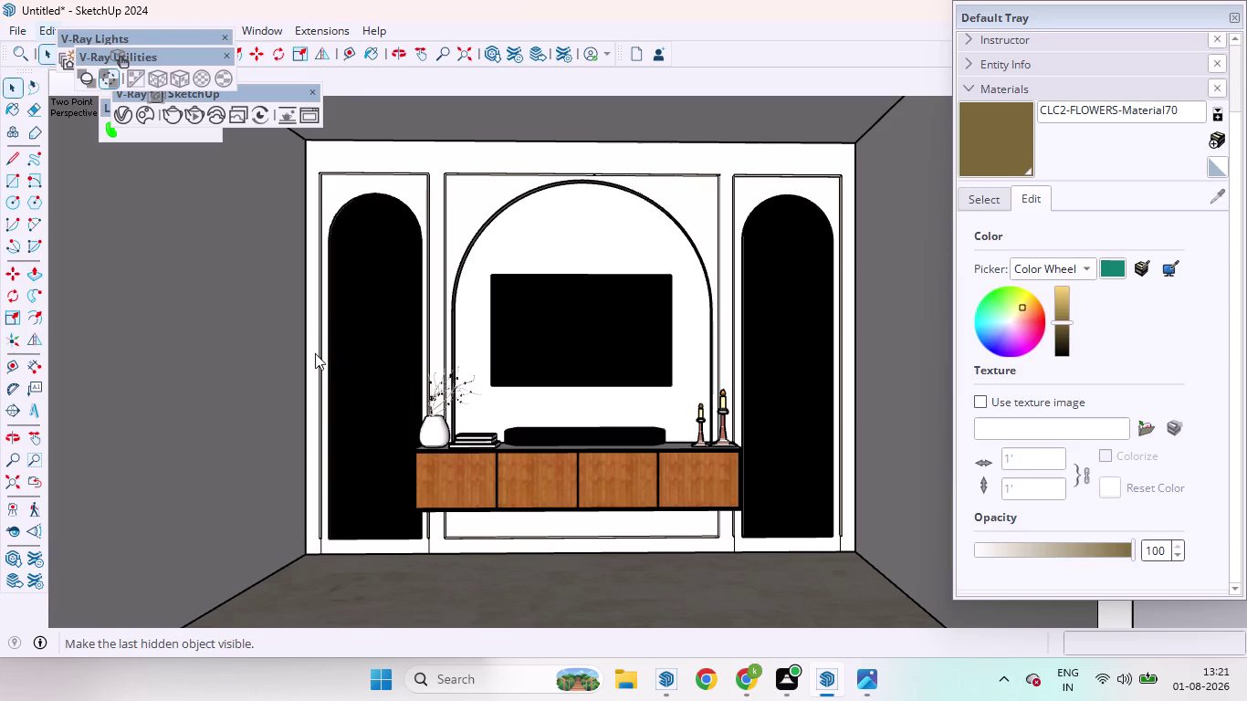
scroll(down, 3)
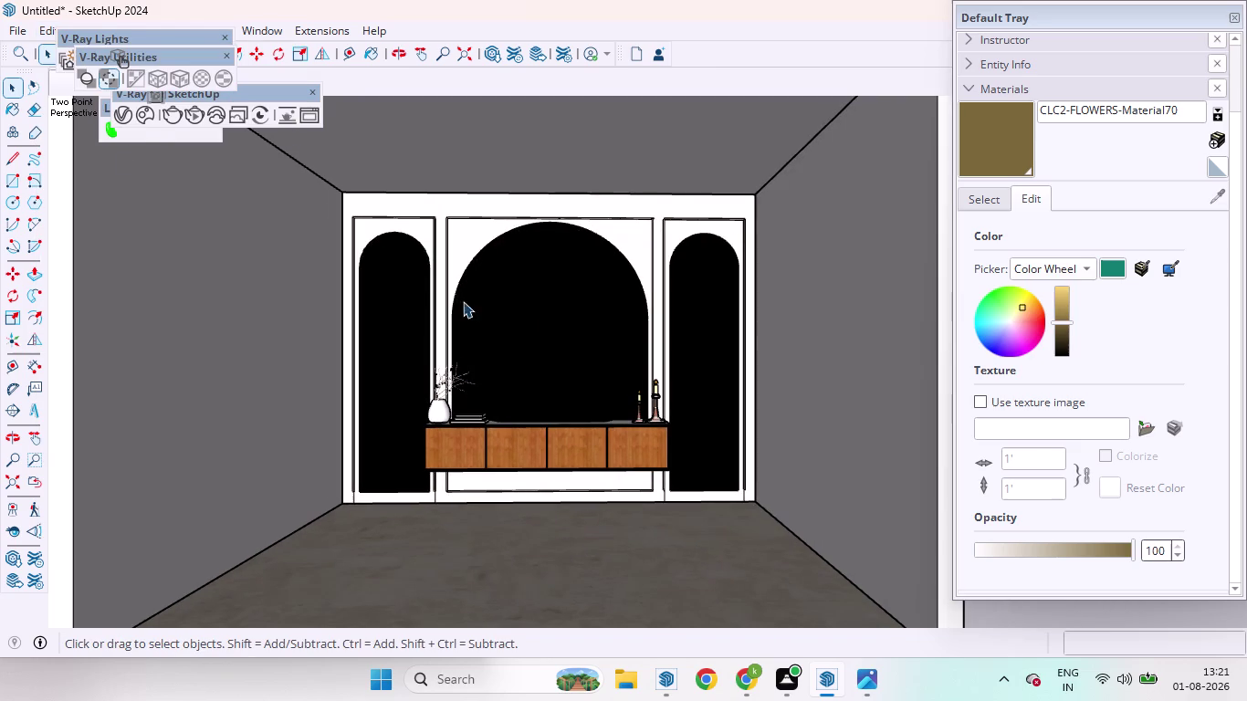
scroll(up, 3)
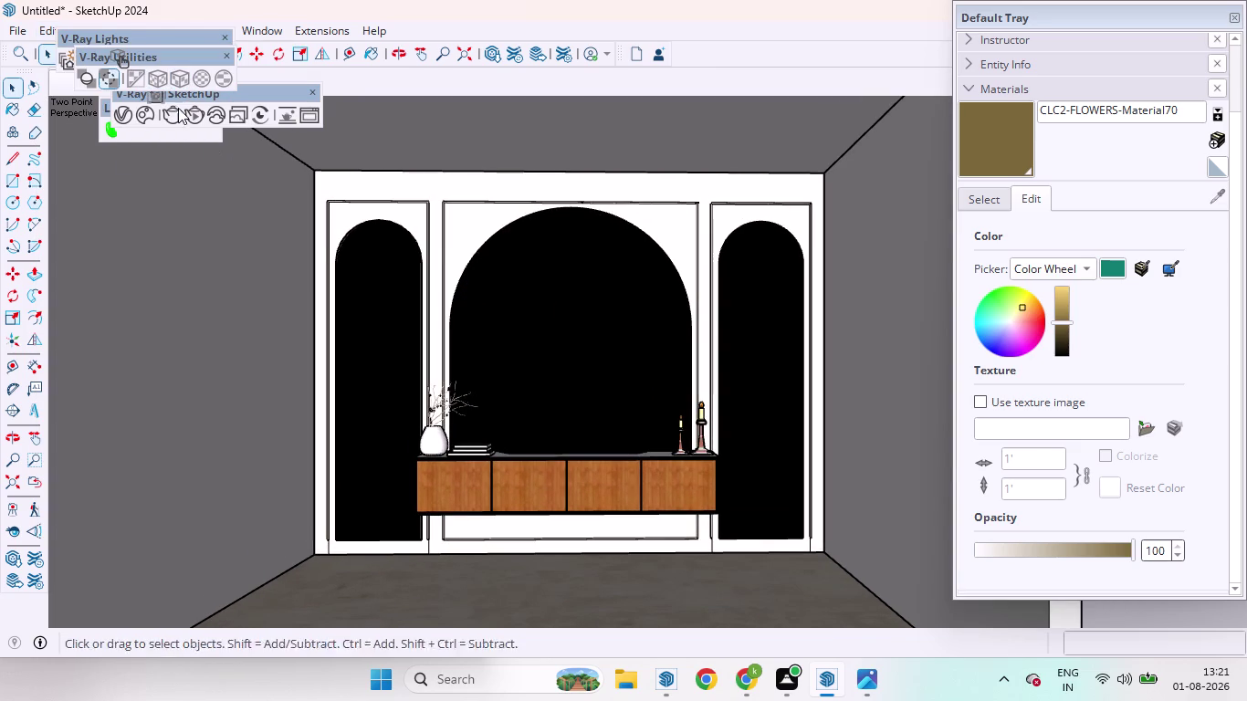
click(128, 114)
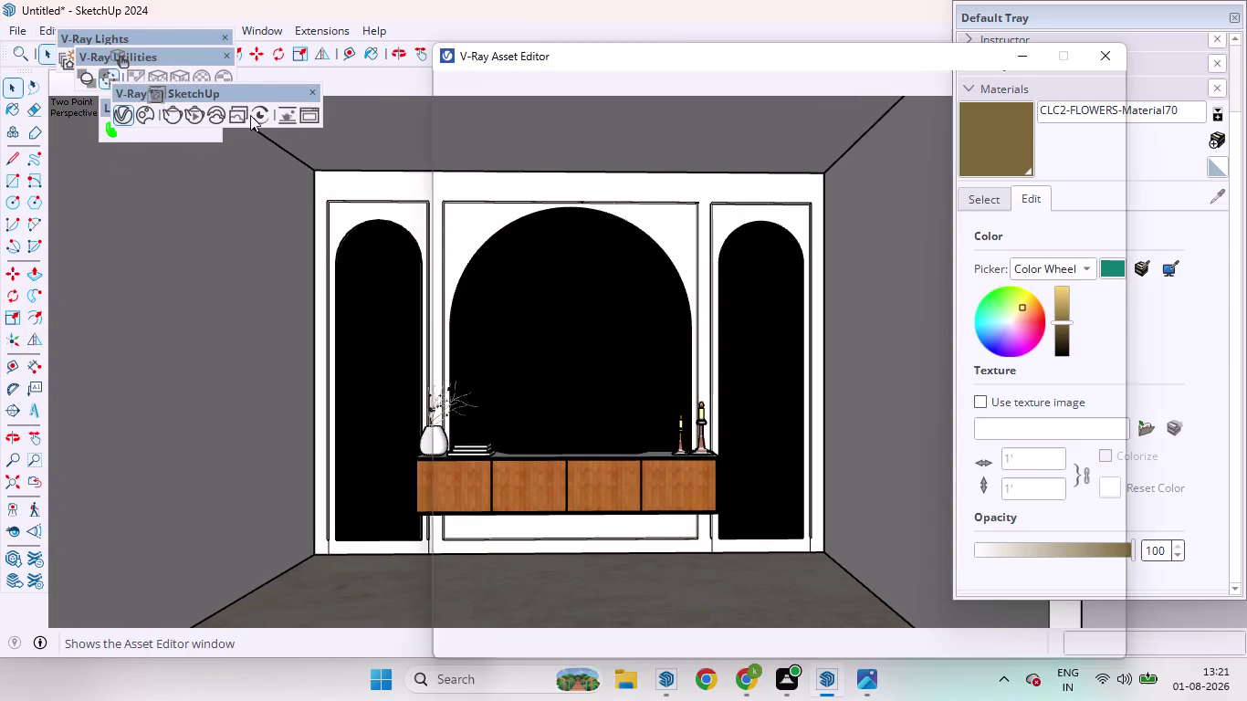
Set V-Ray quality to Low and aspect ratio to 4:3 Picture (960×720), then render.
click(640, 92)
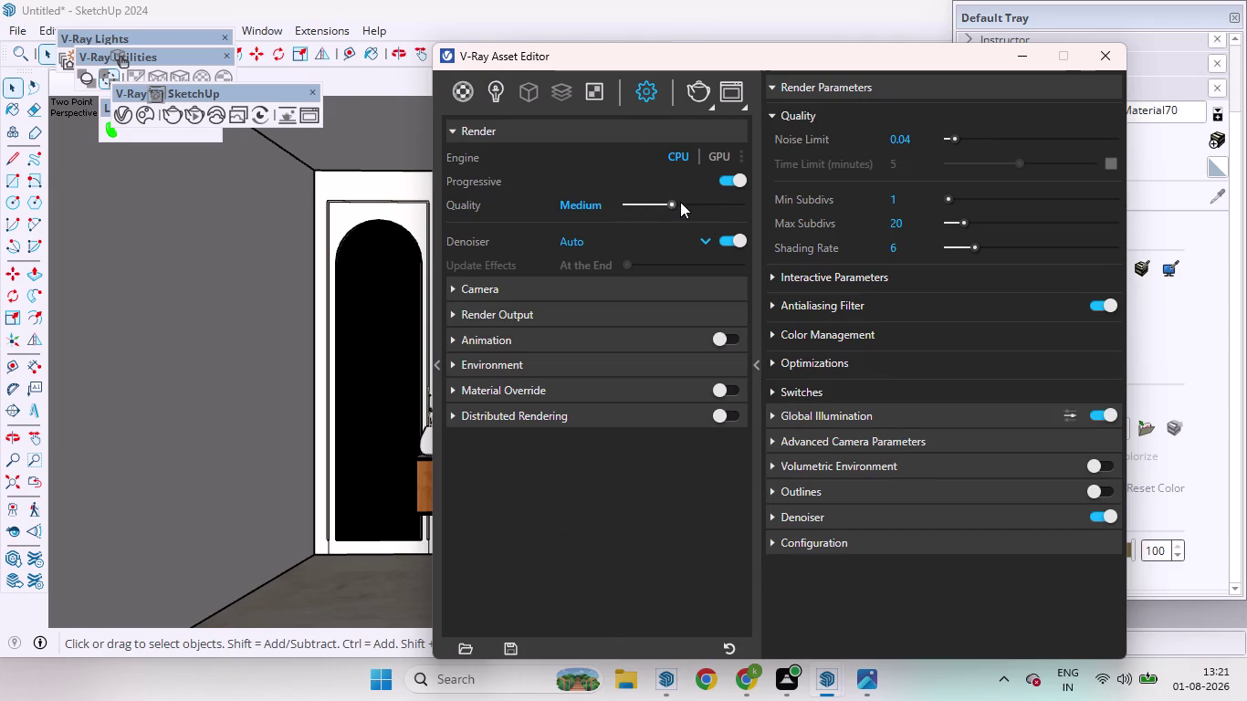
drag(670, 203, 626, 210)
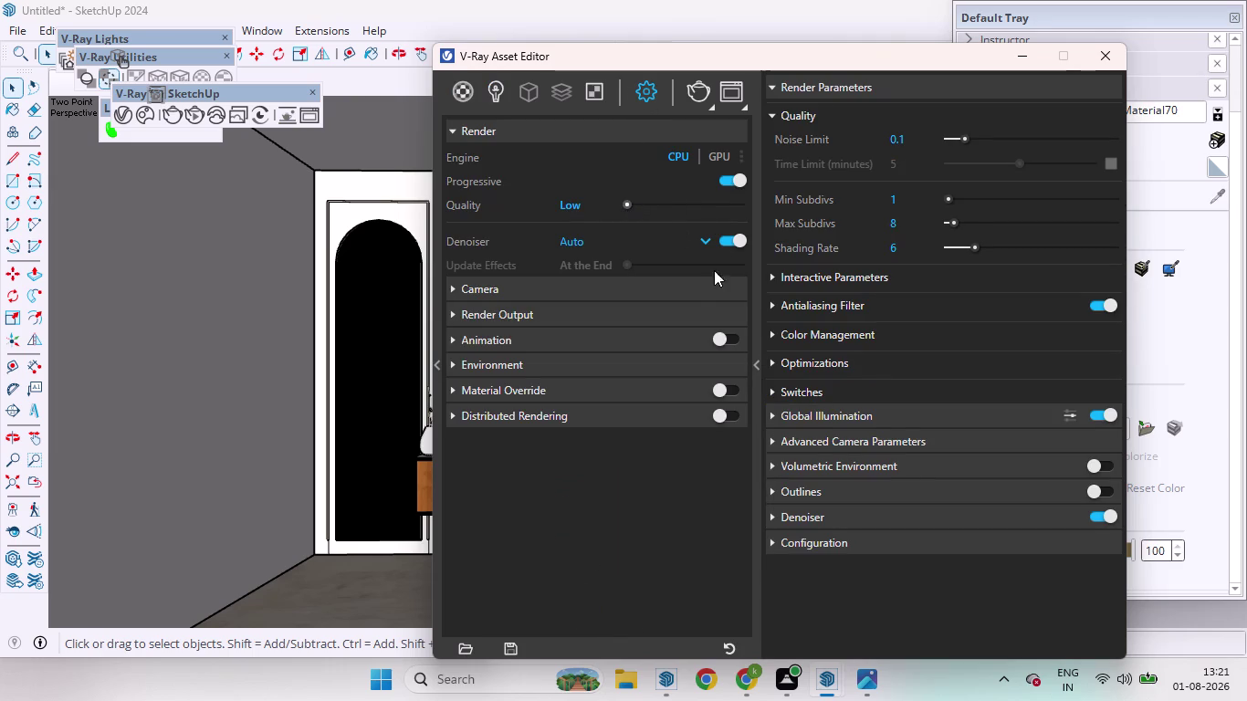
click(501, 313)
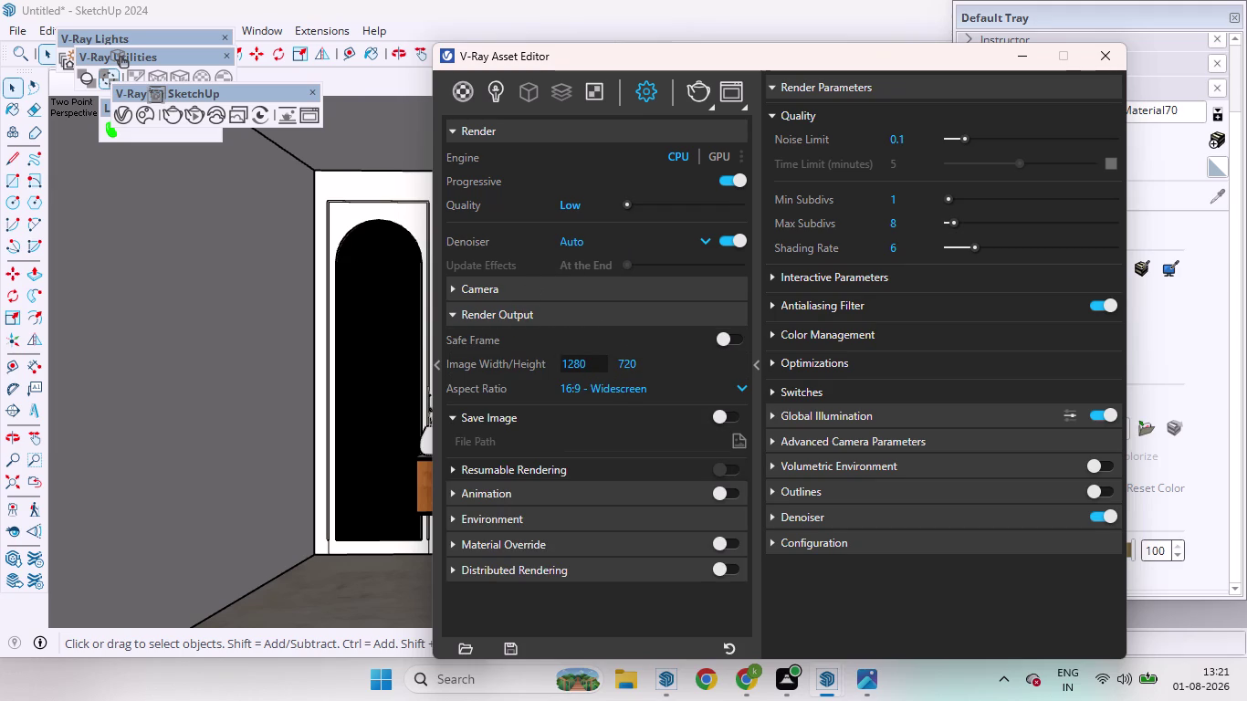
click(493, 101)
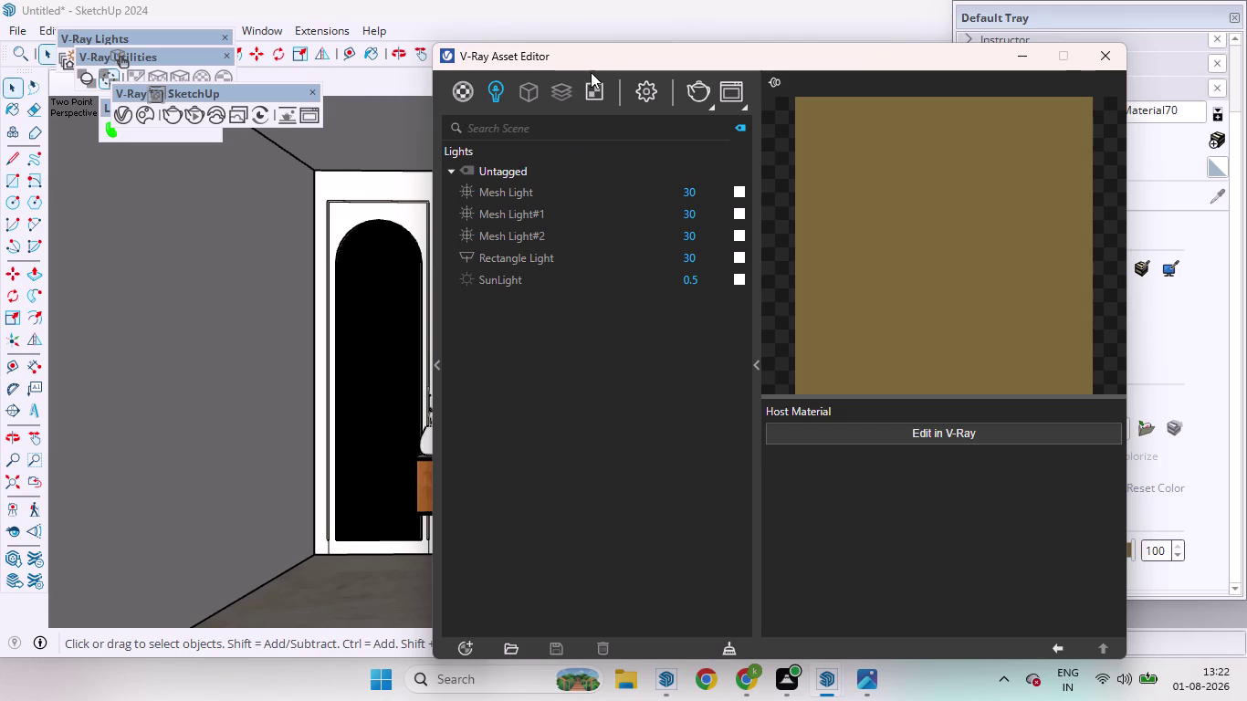
click(637, 92)
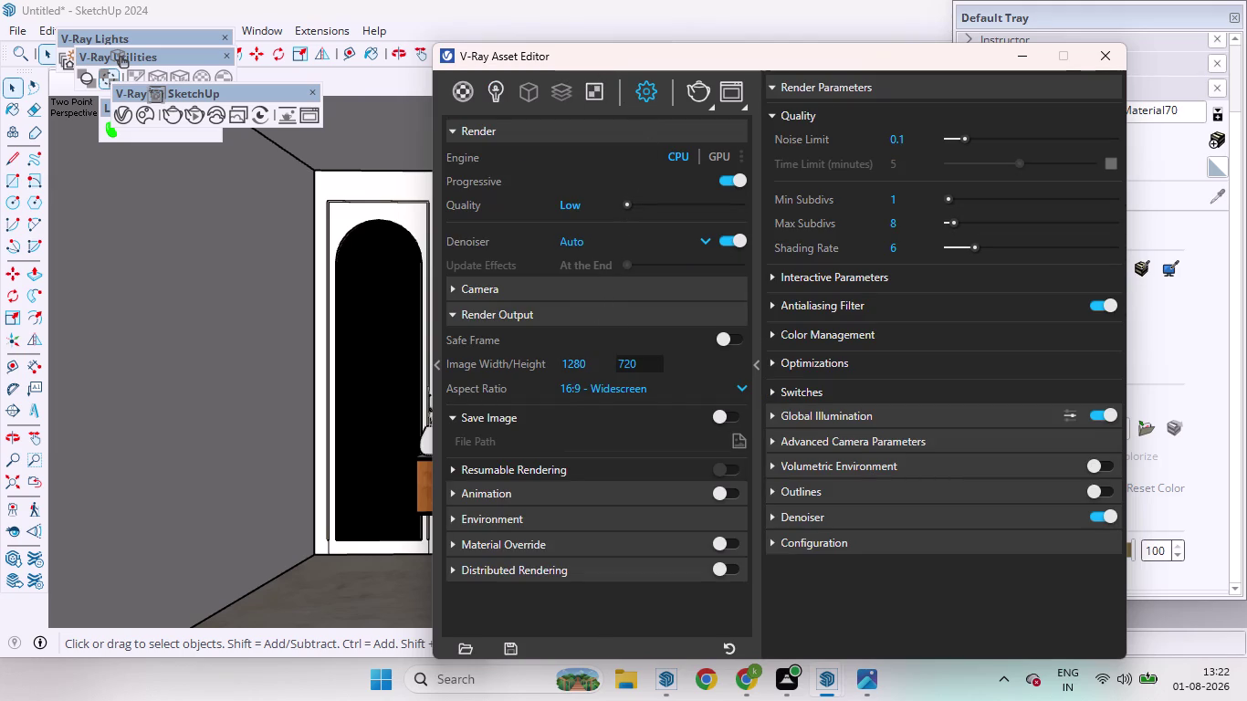
click(734, 387)
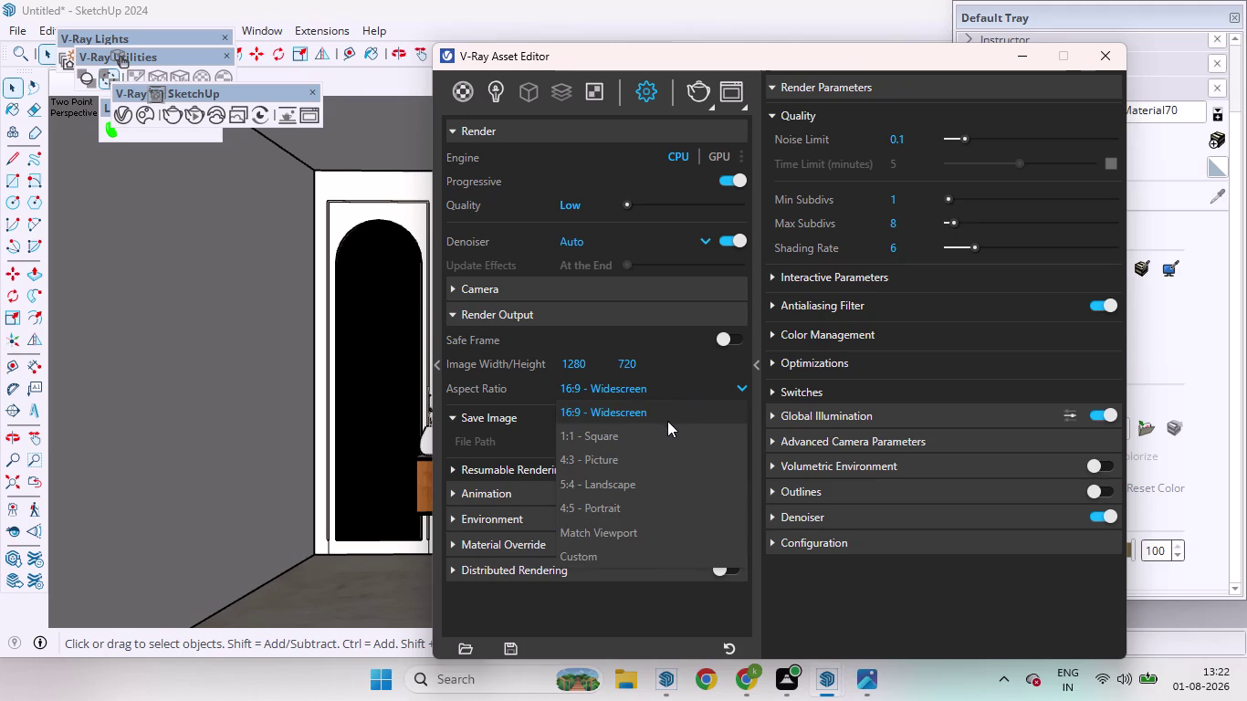
click(623, 458)
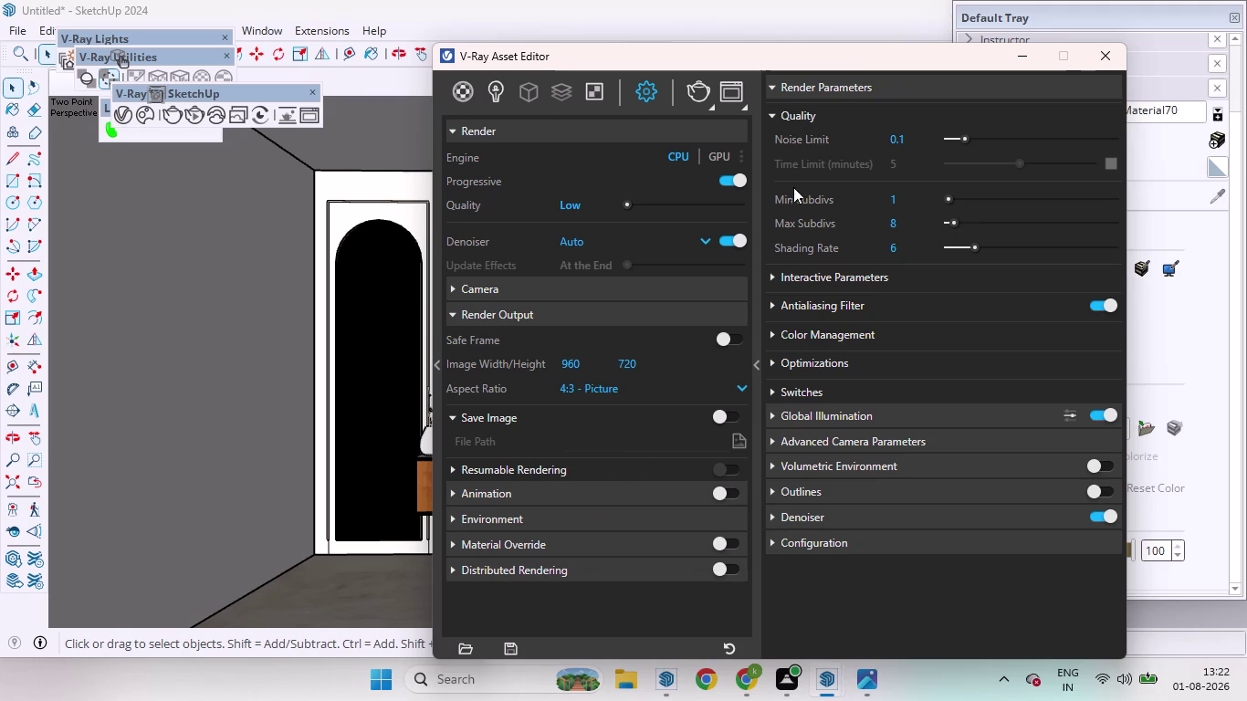
click(694, 97)
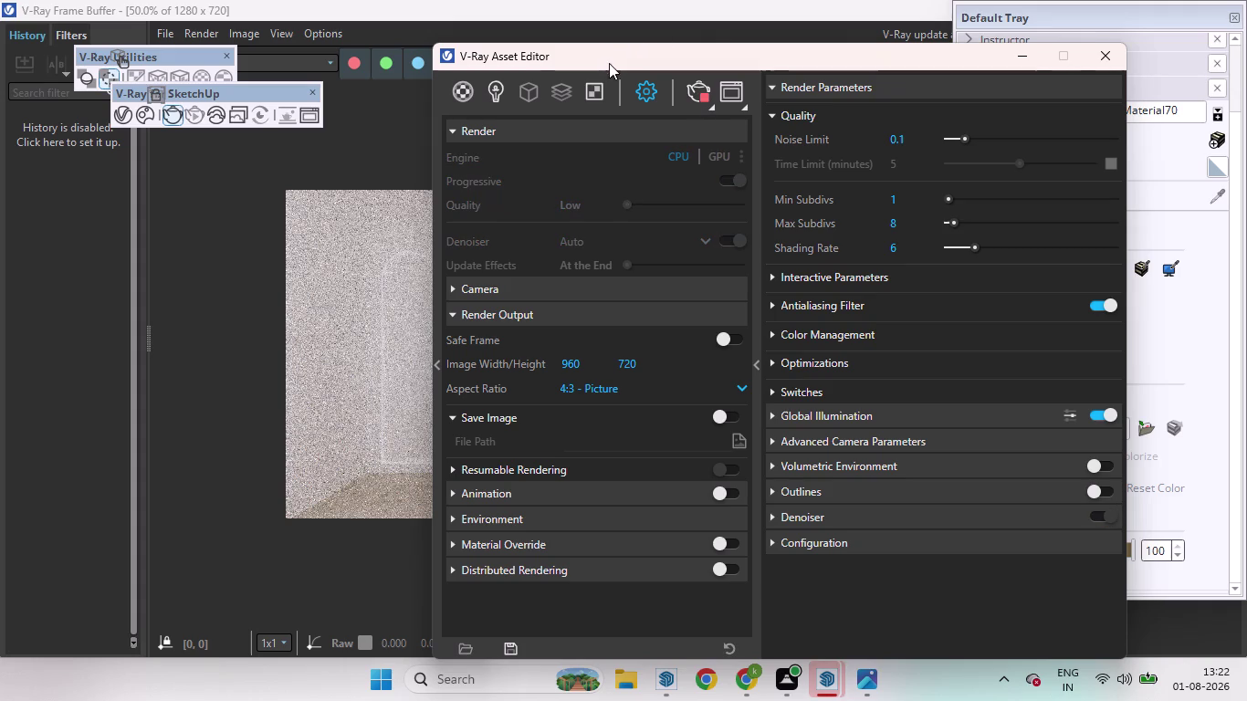
Move the Asset Editor aside and bring the V-Ray Frame Buffer render forward.
drag(609, 63, 808, 82)
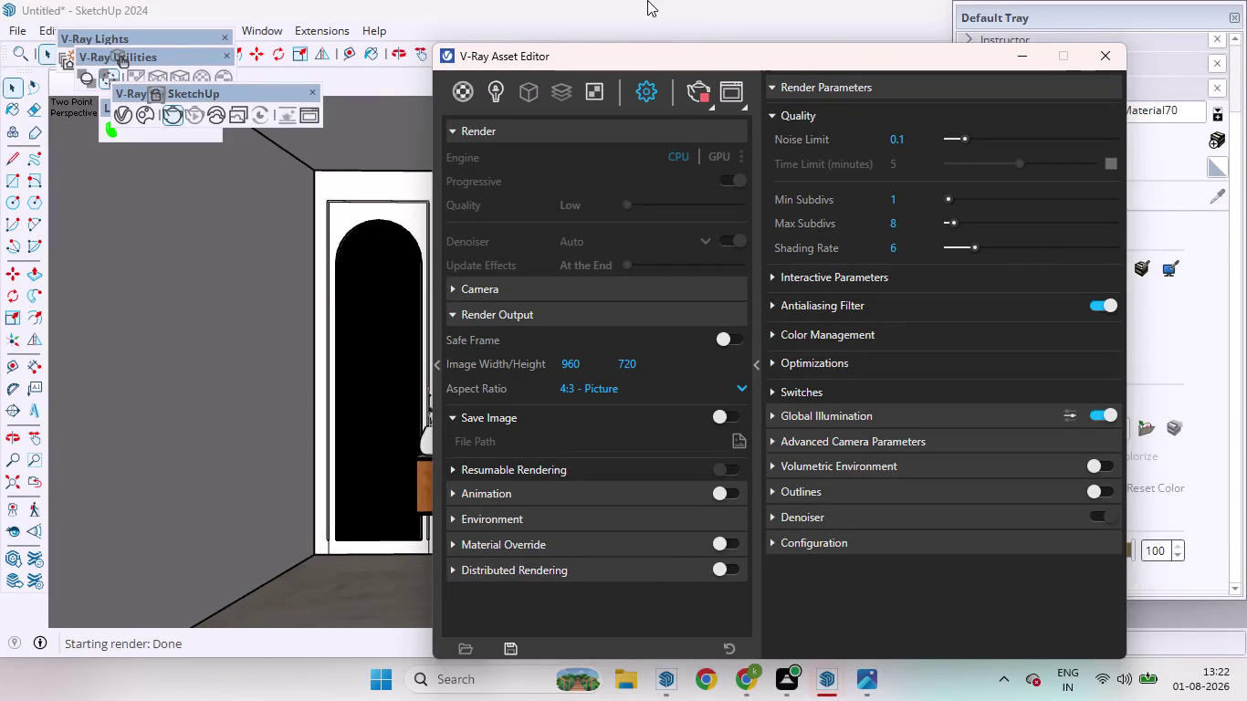
drag(715, 61, 522, 56)
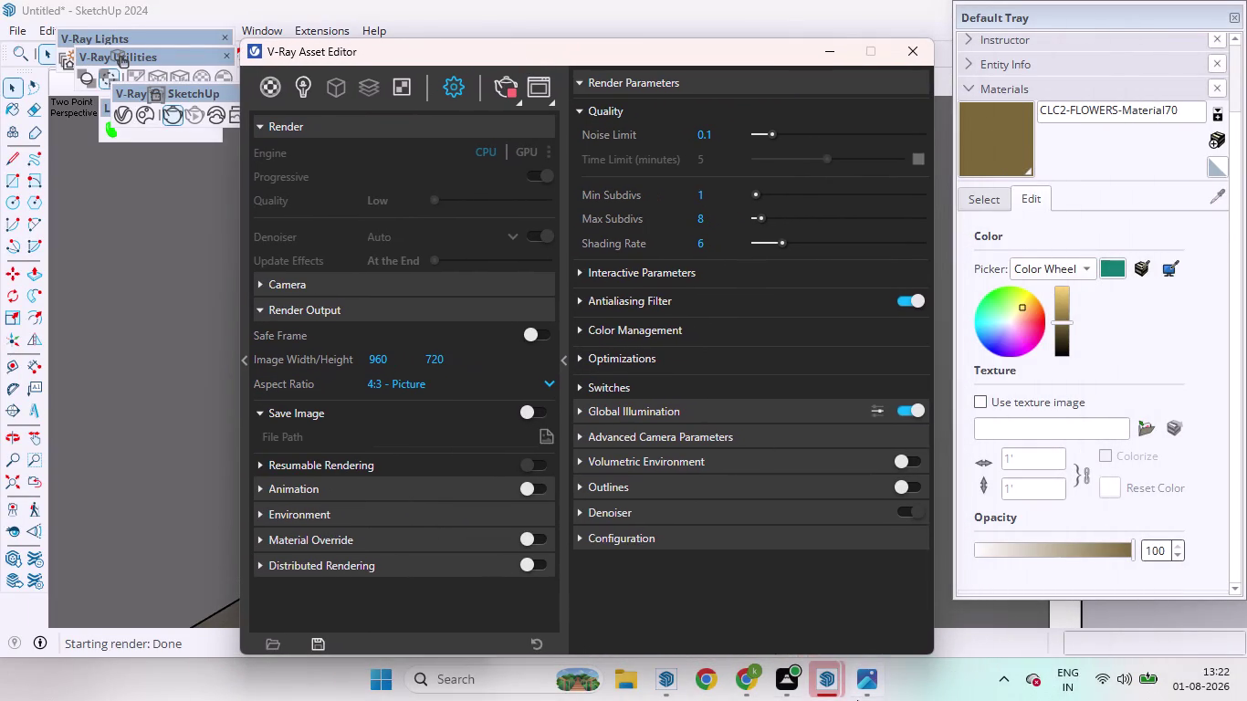
click(982, 590)
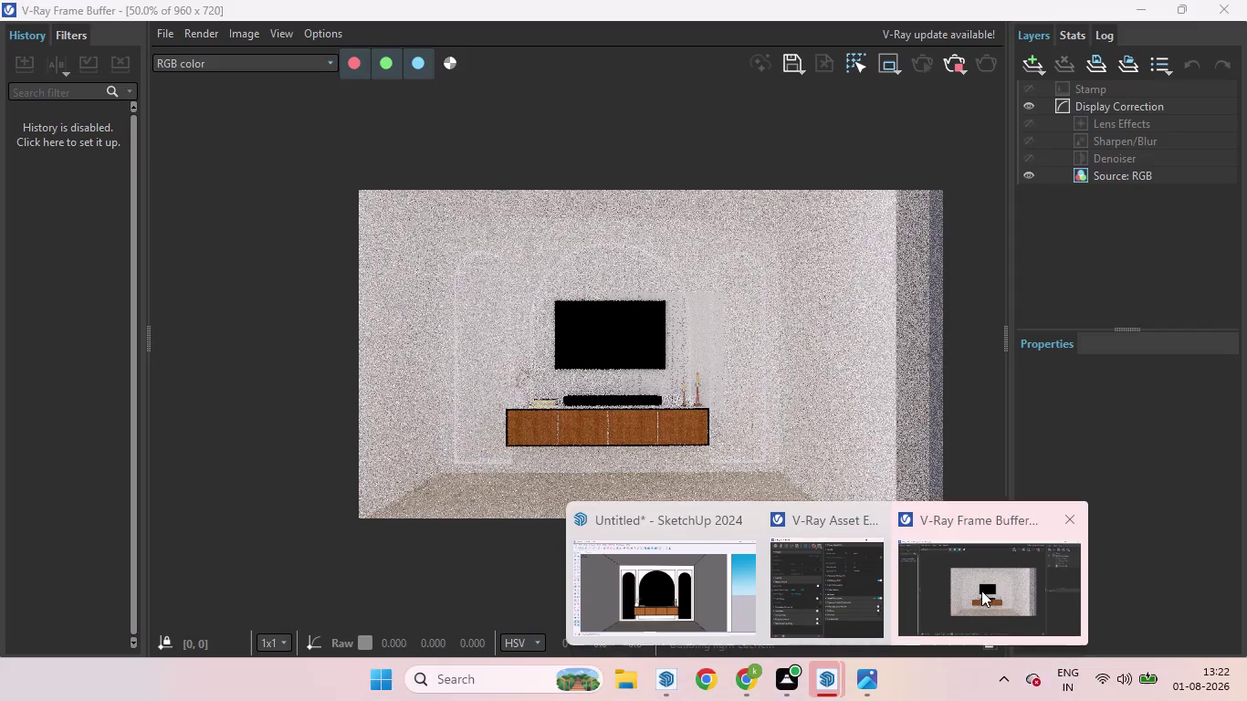